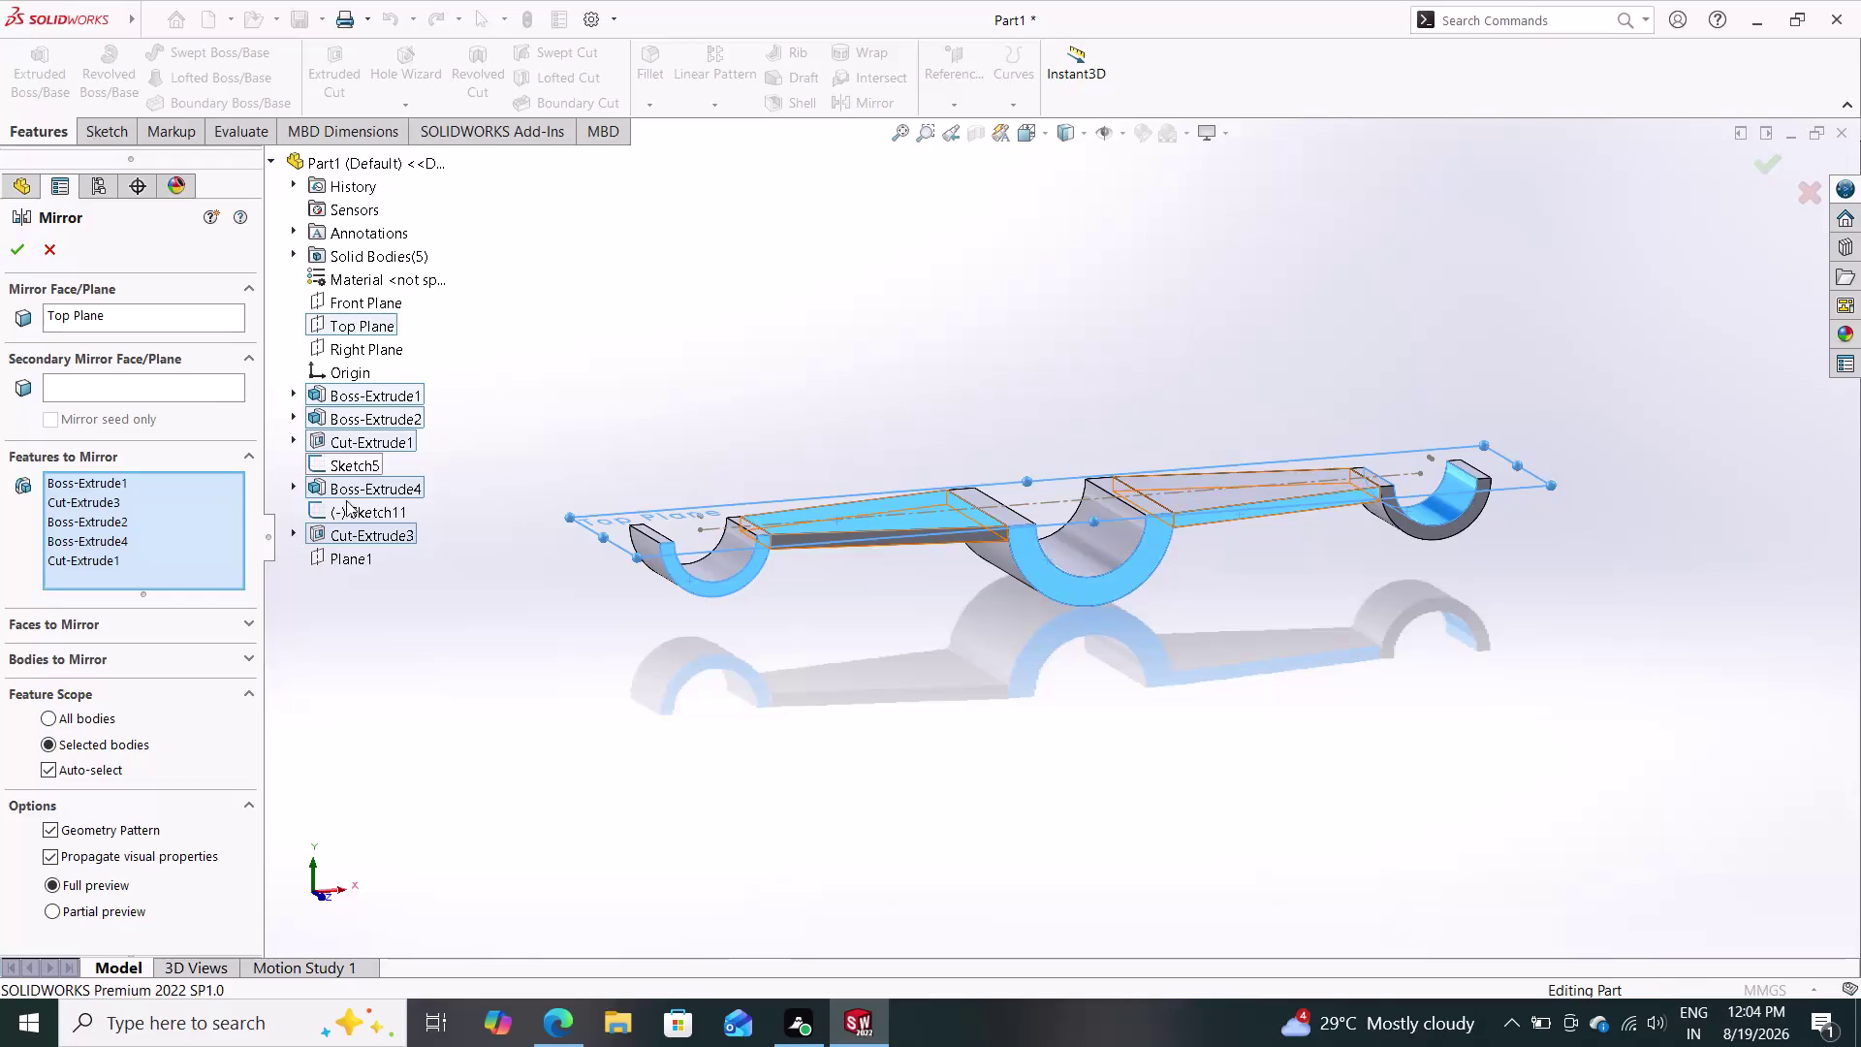
Inspect the Top Plane mirror preview from several angles, then cancel the Mirror unapplied.
click(346, 506)
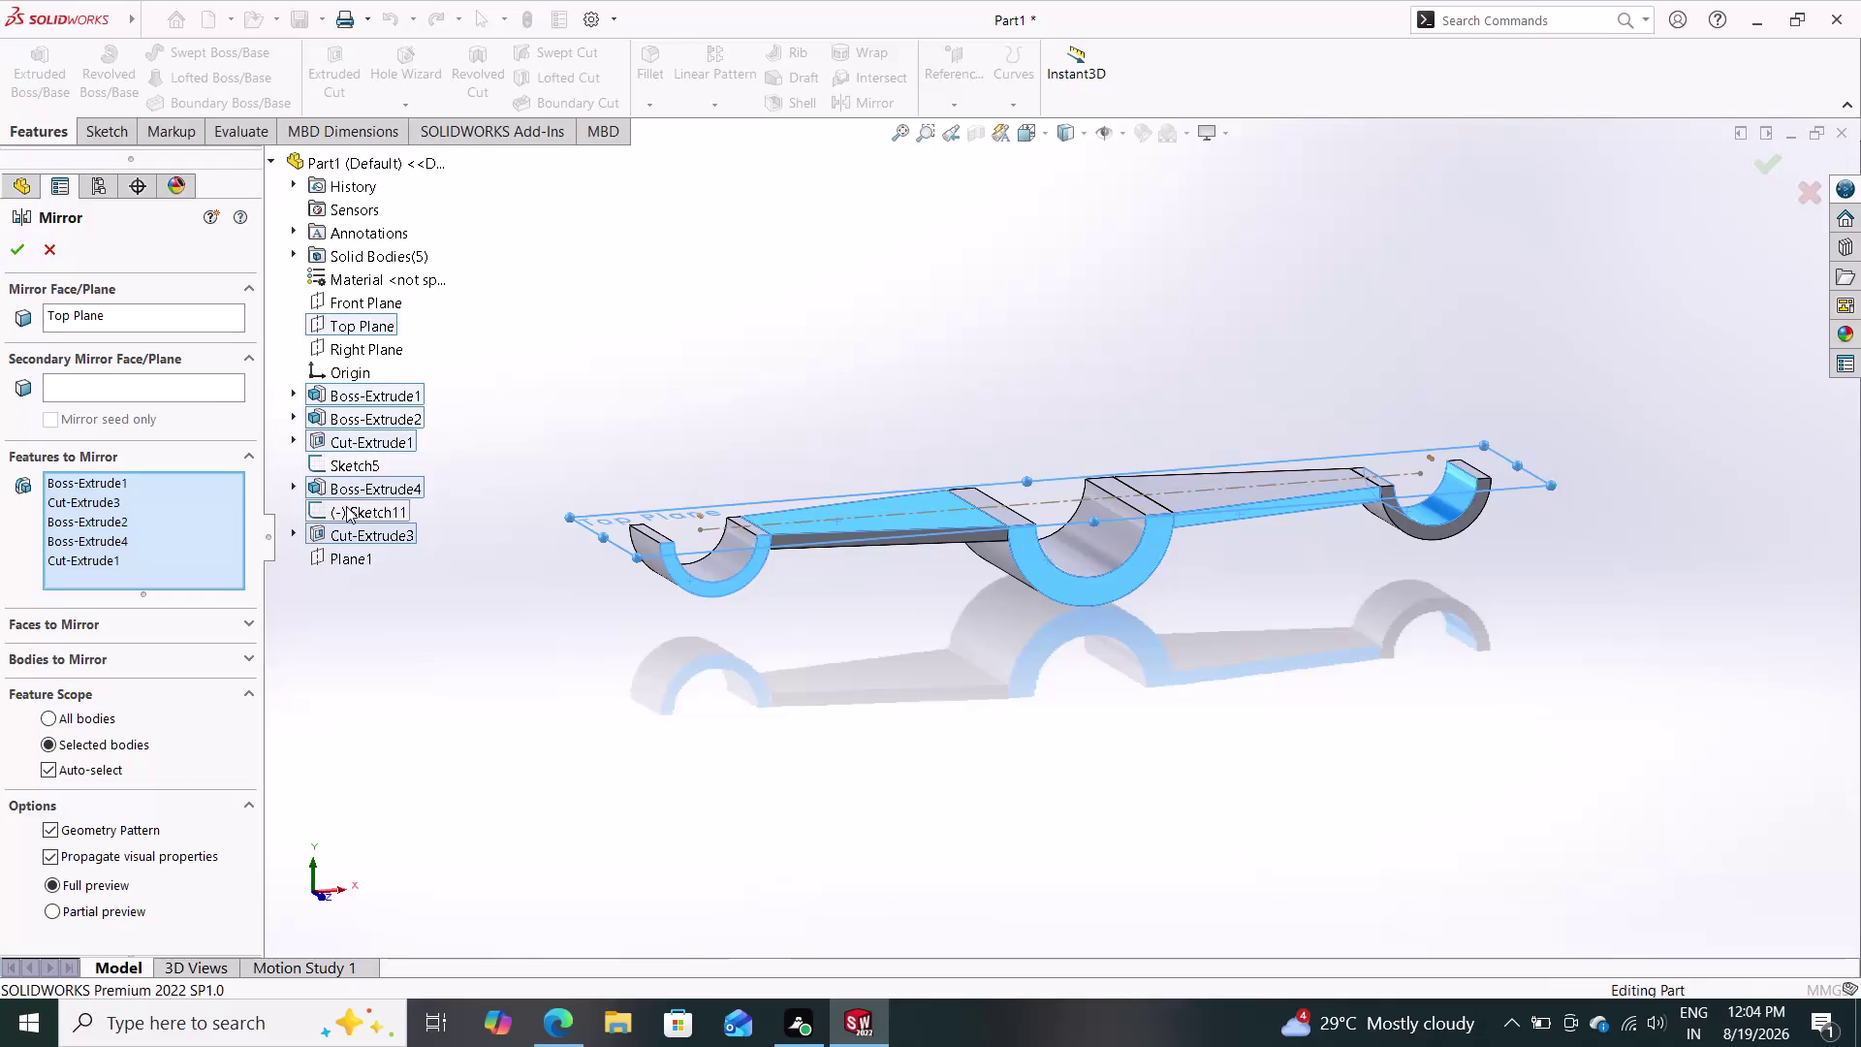
click(354, 461)
click(355, 461)
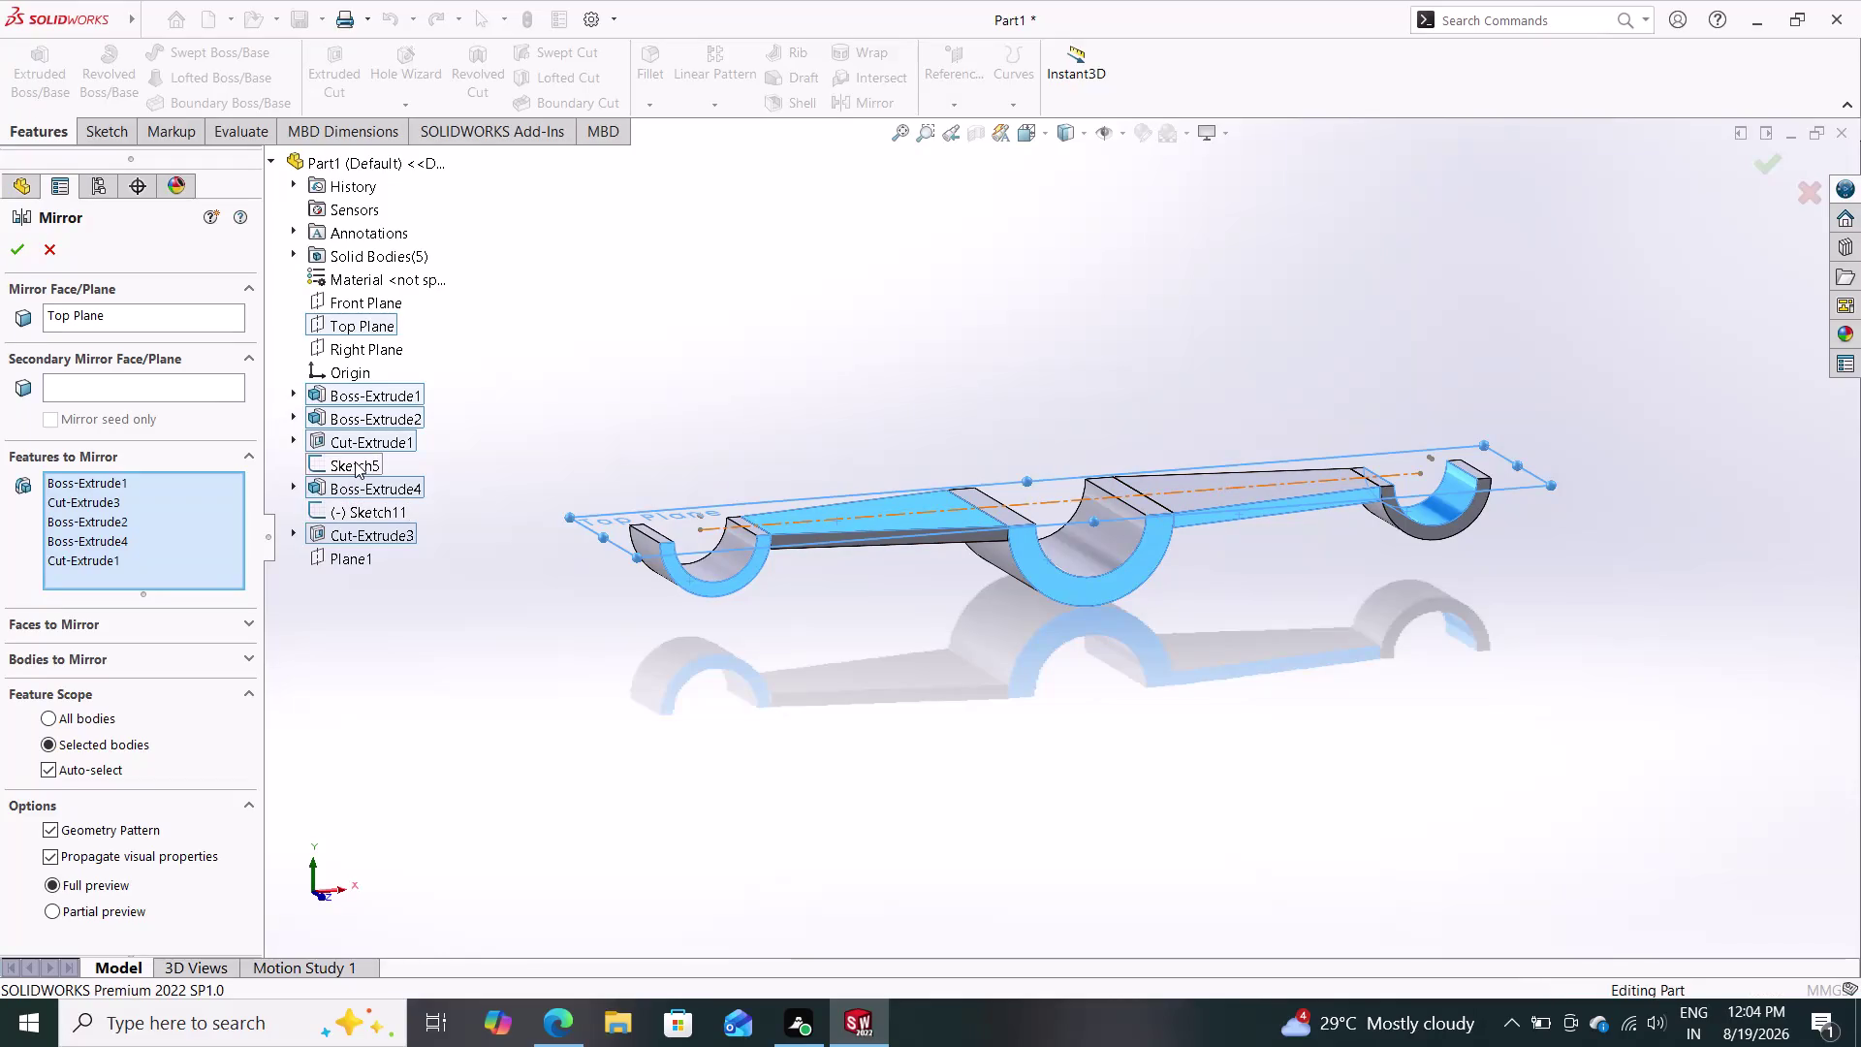
middle_drag(904, 372, 857, 418)
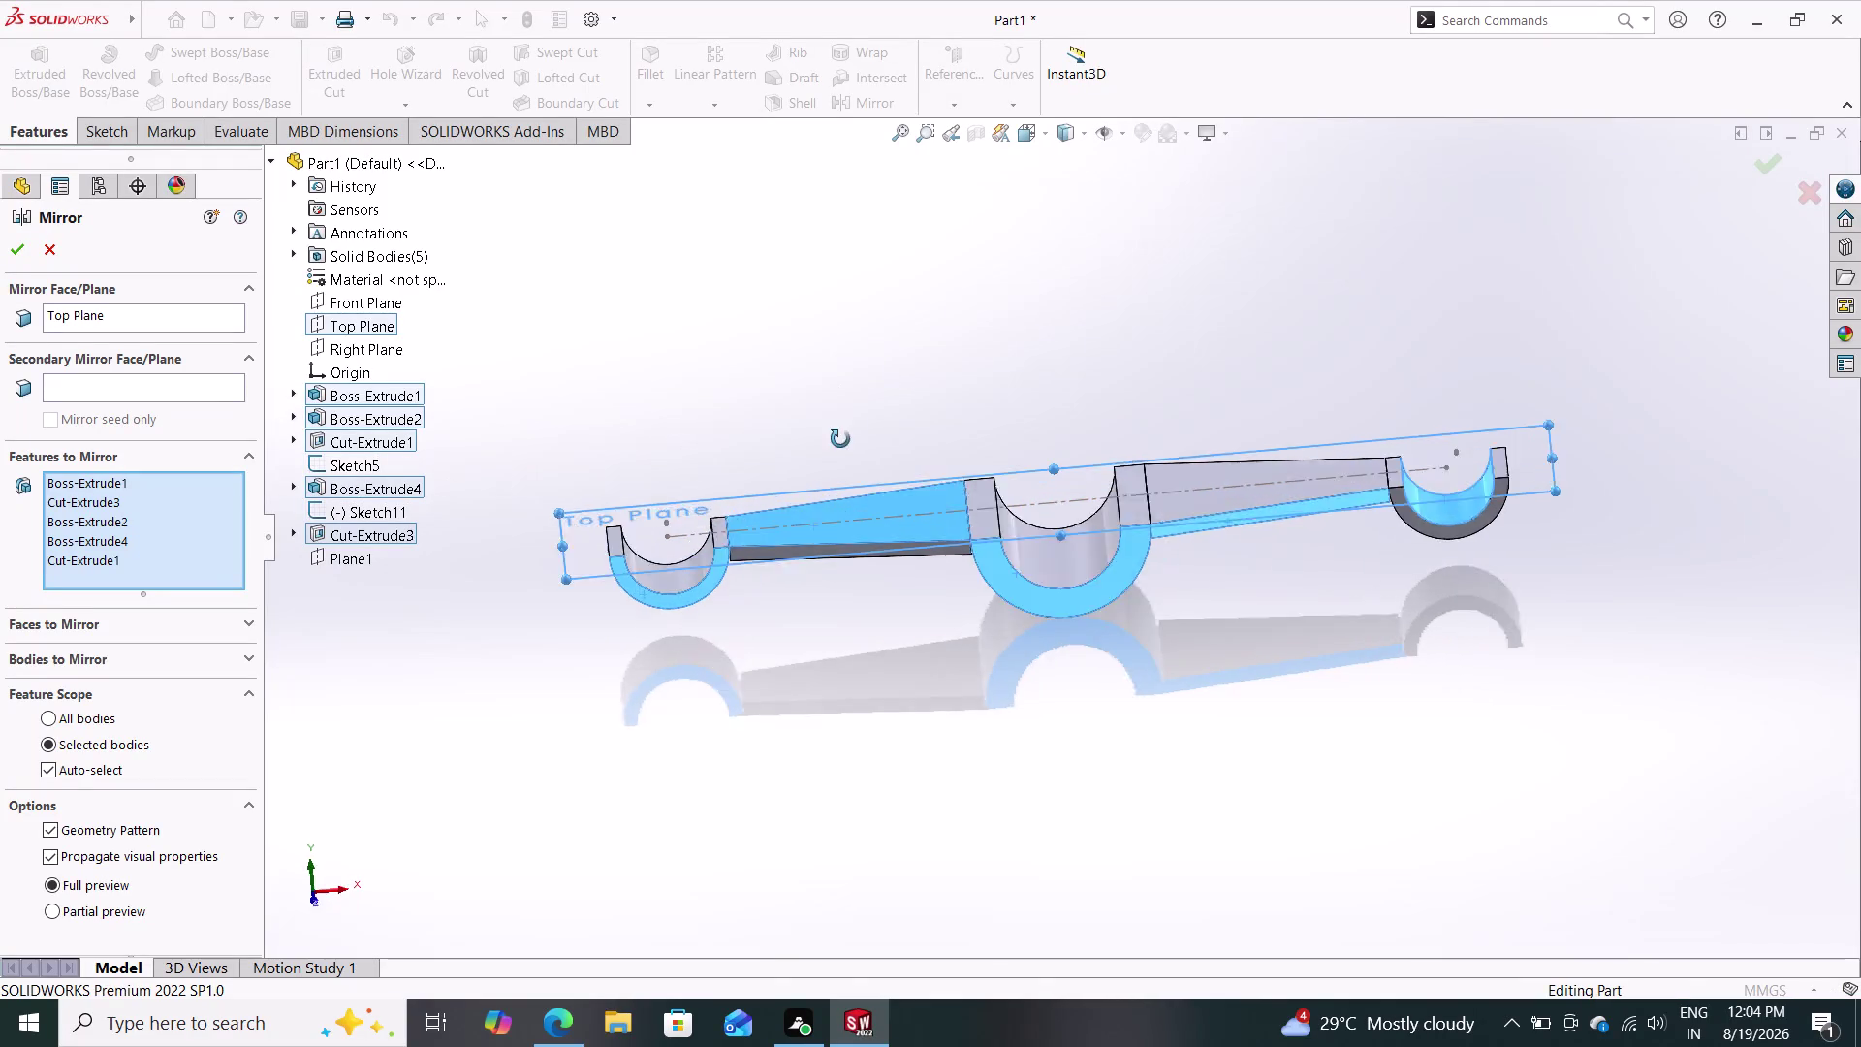
middle_drag(857, 418, 934, 430)
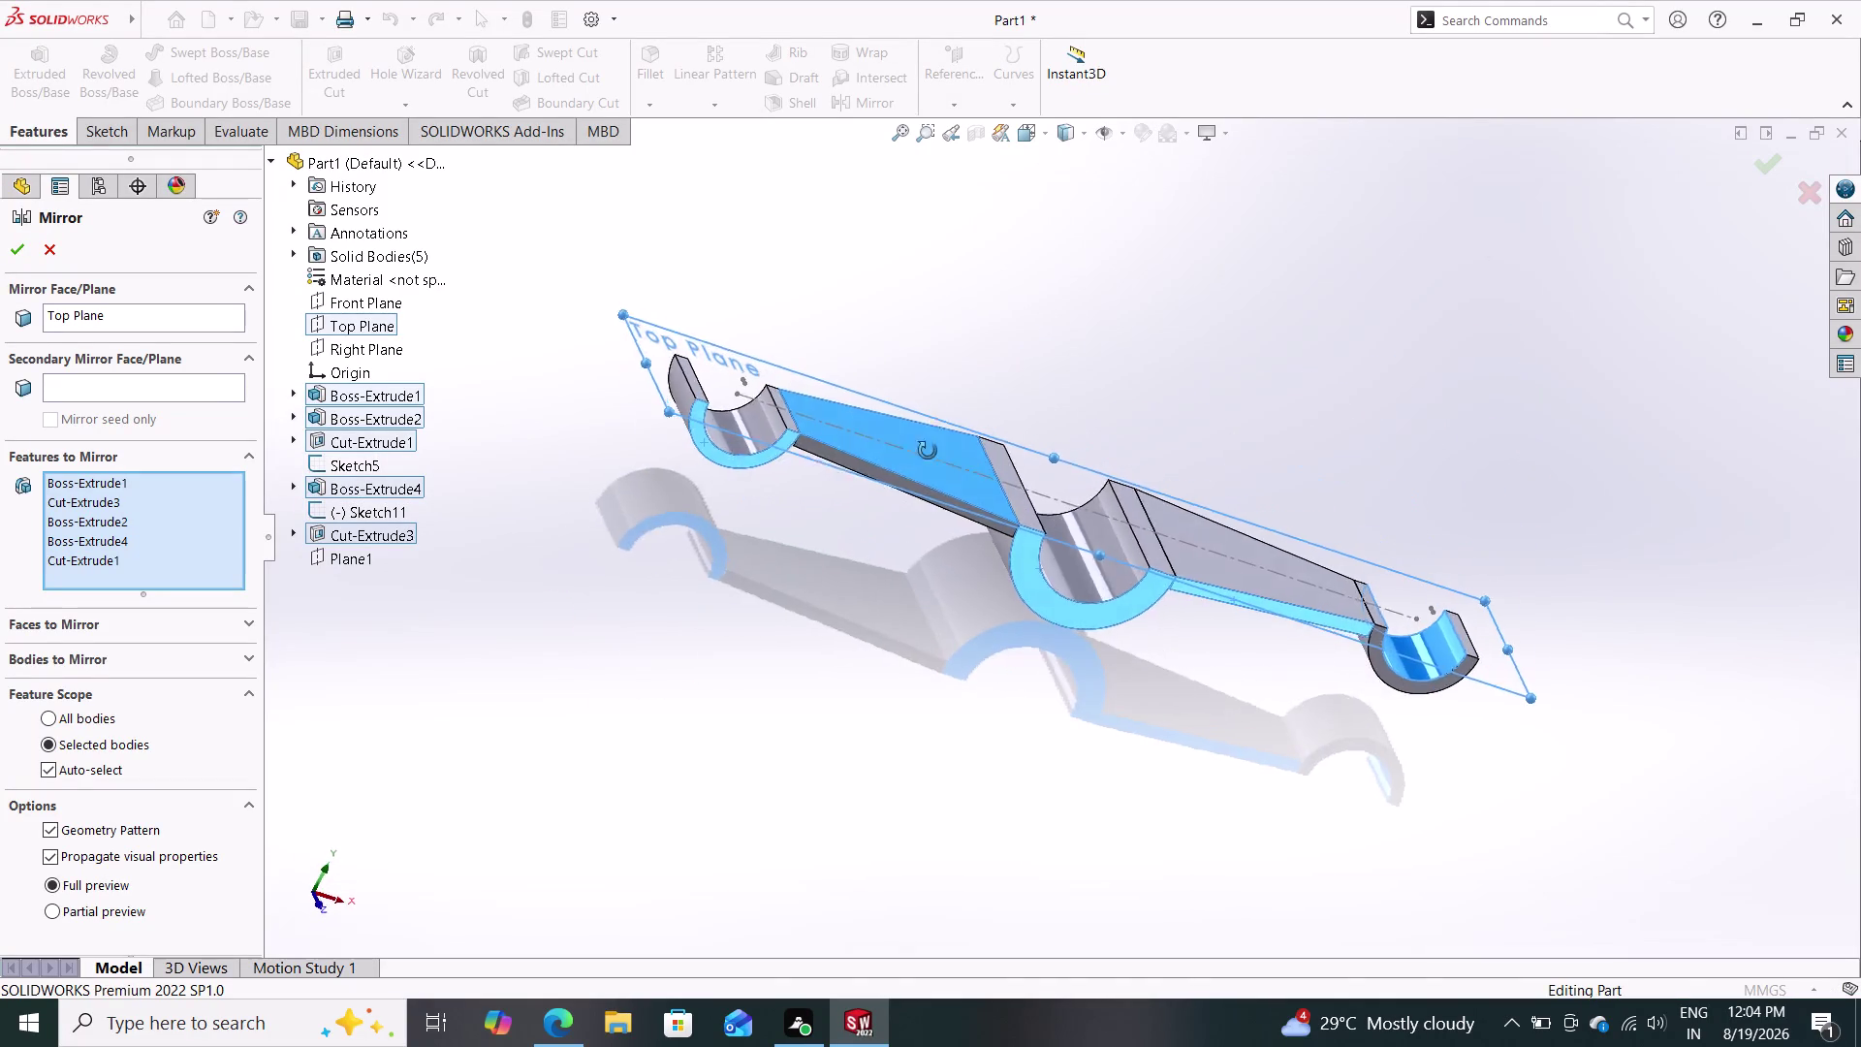
middle_drag(933, 429, 857, 714)
drag(1192, 410, 985, 633)
click(1293, 548)
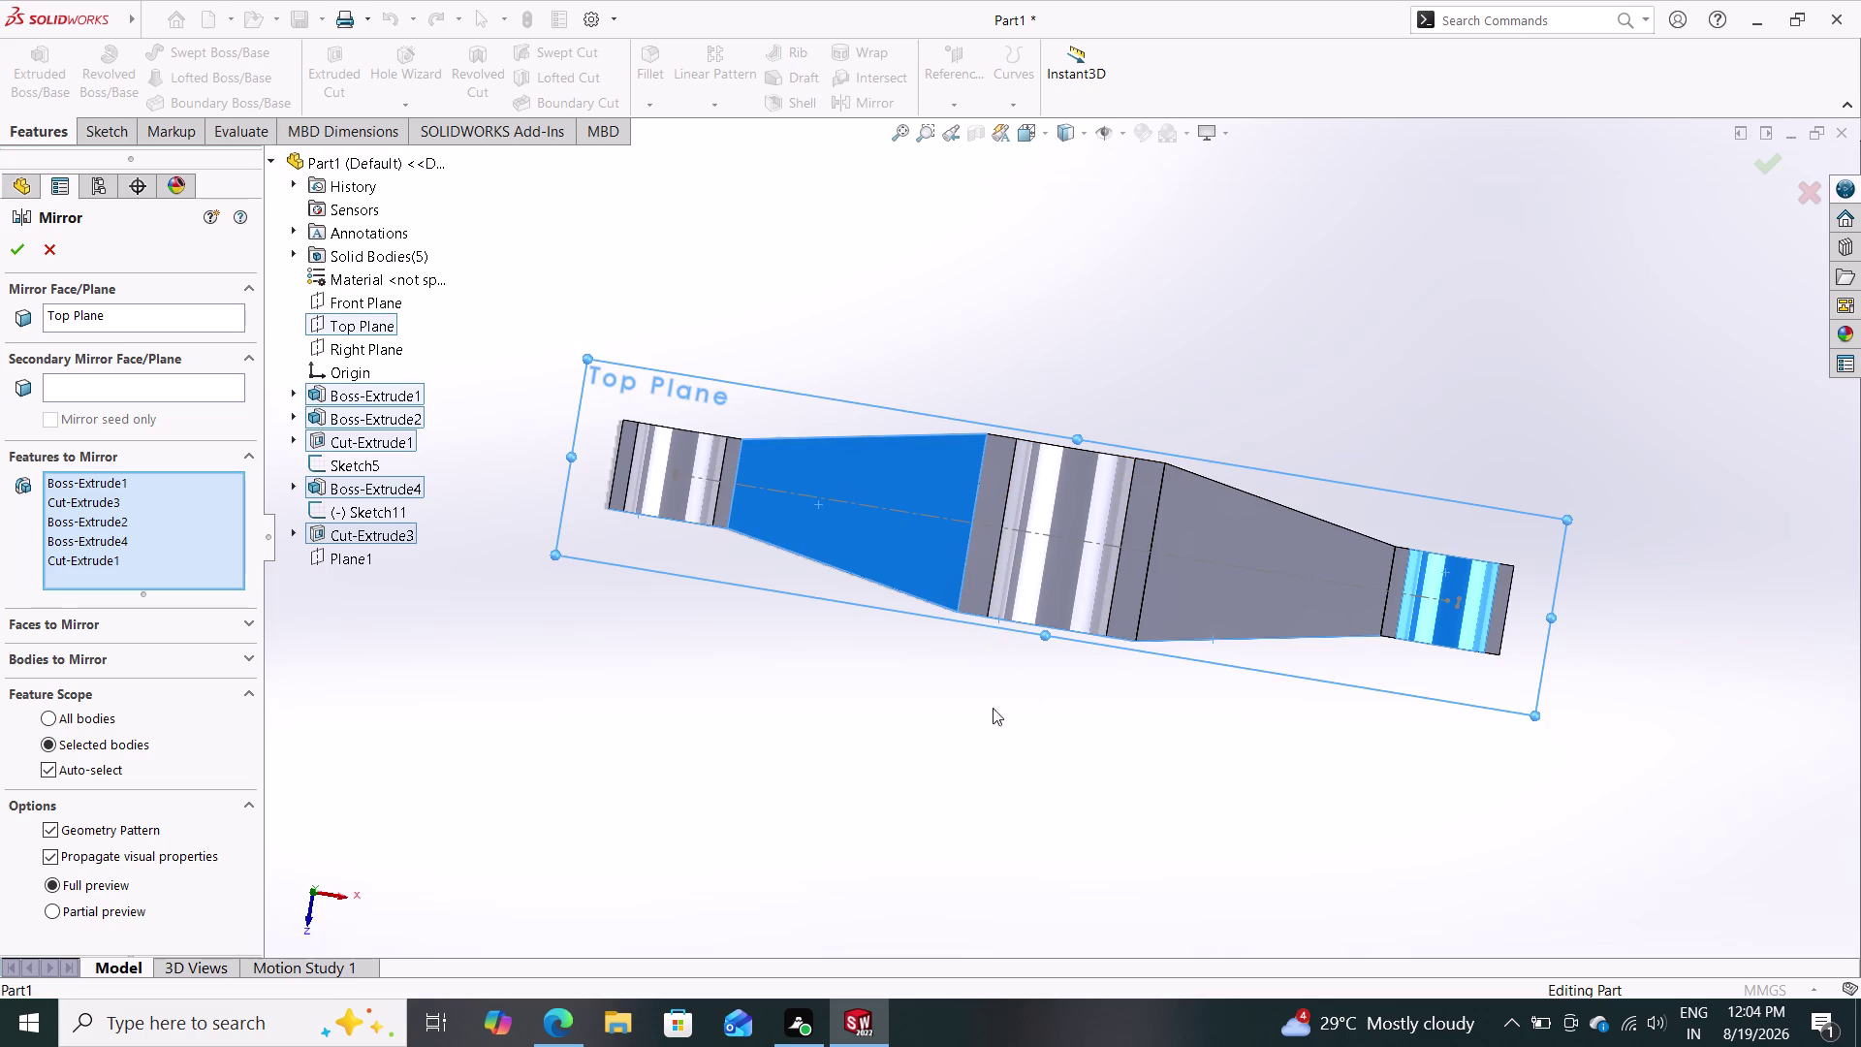
middle_drag(993, 708, 1176, 470)
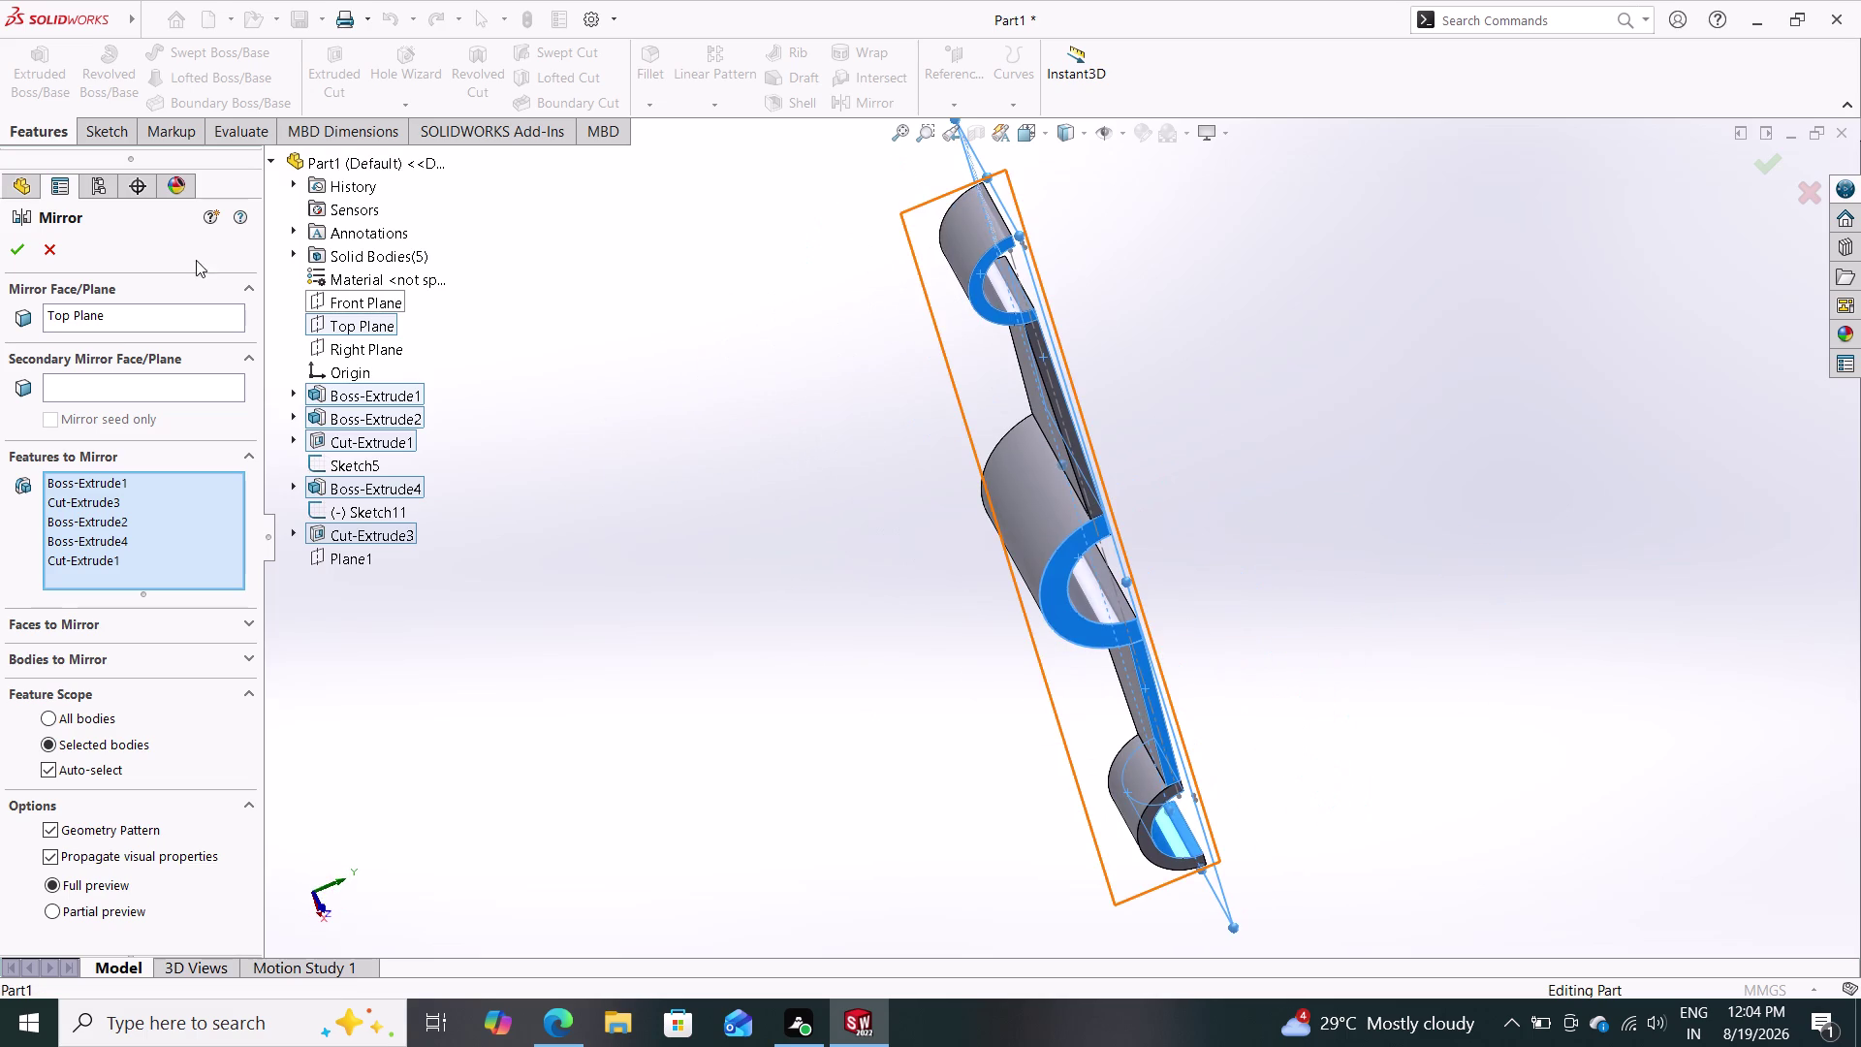
click(47, 238)
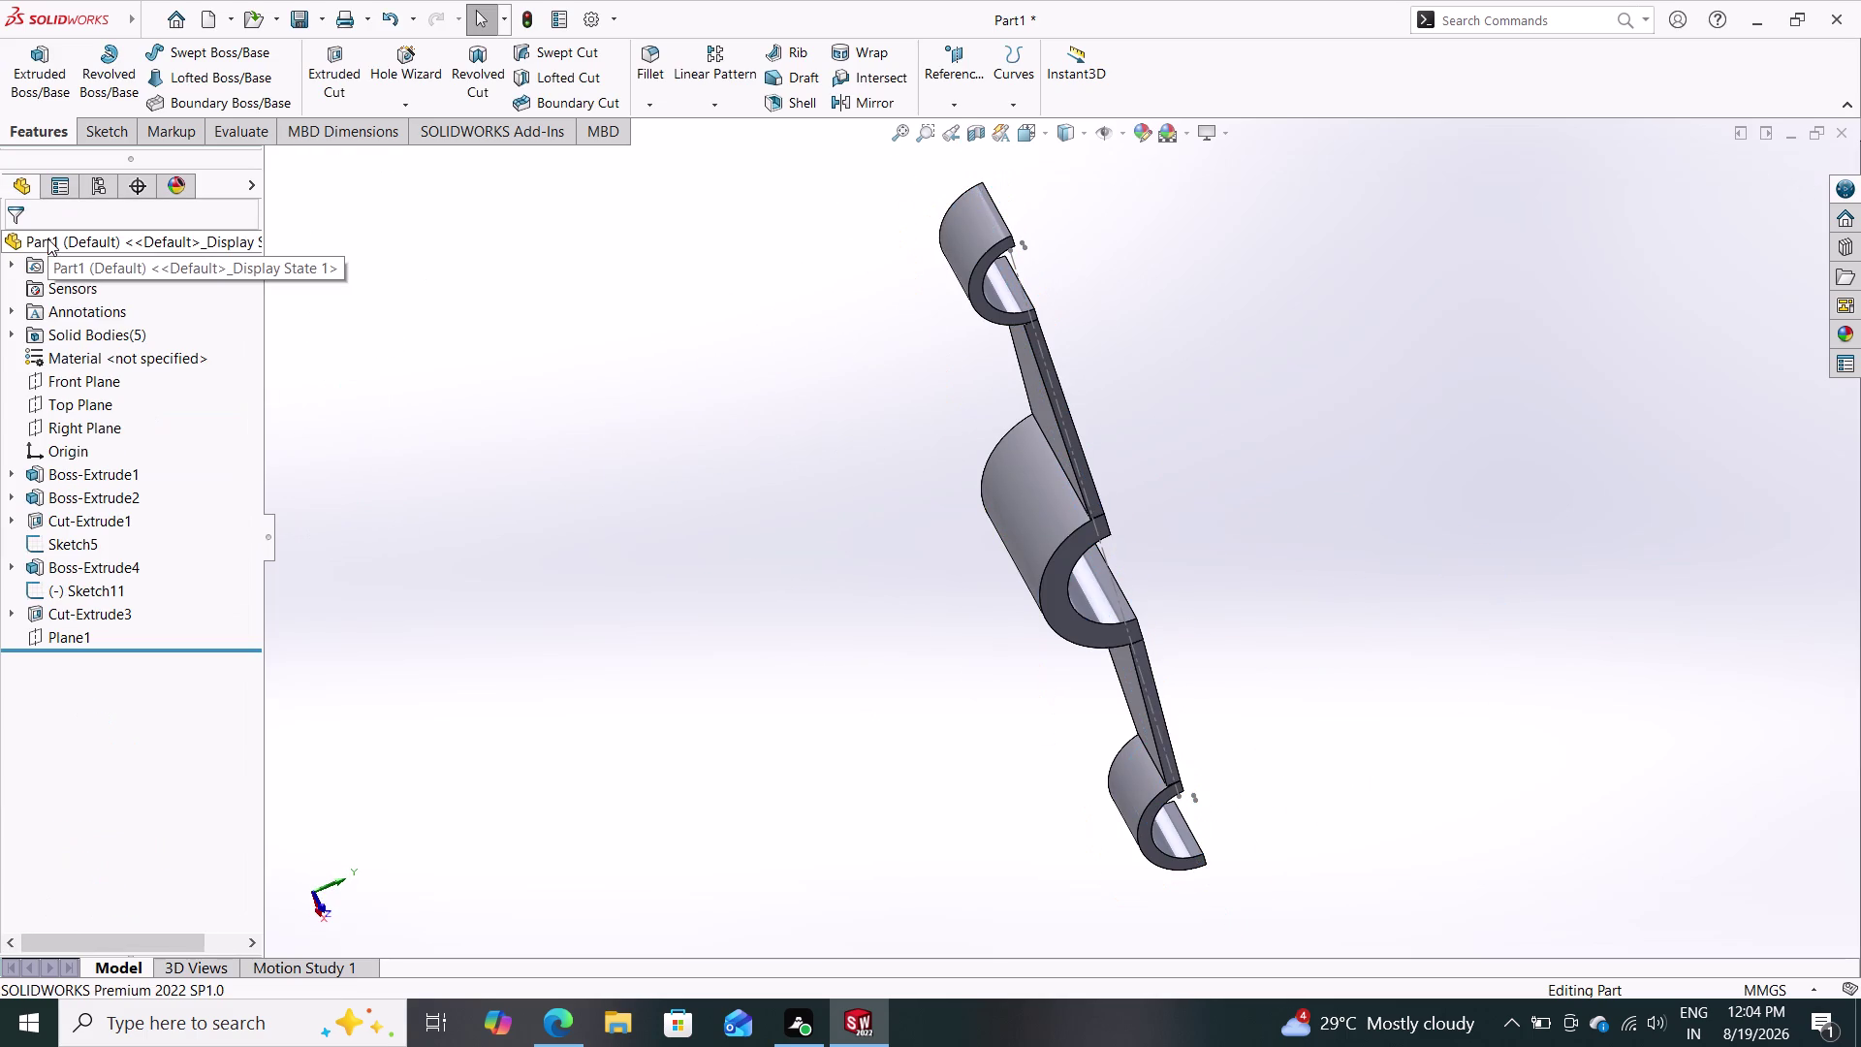
Undo the last two actions and start a Cut-Extrude from the sketch.
key(ctrl+z)
key(ctrl+z)
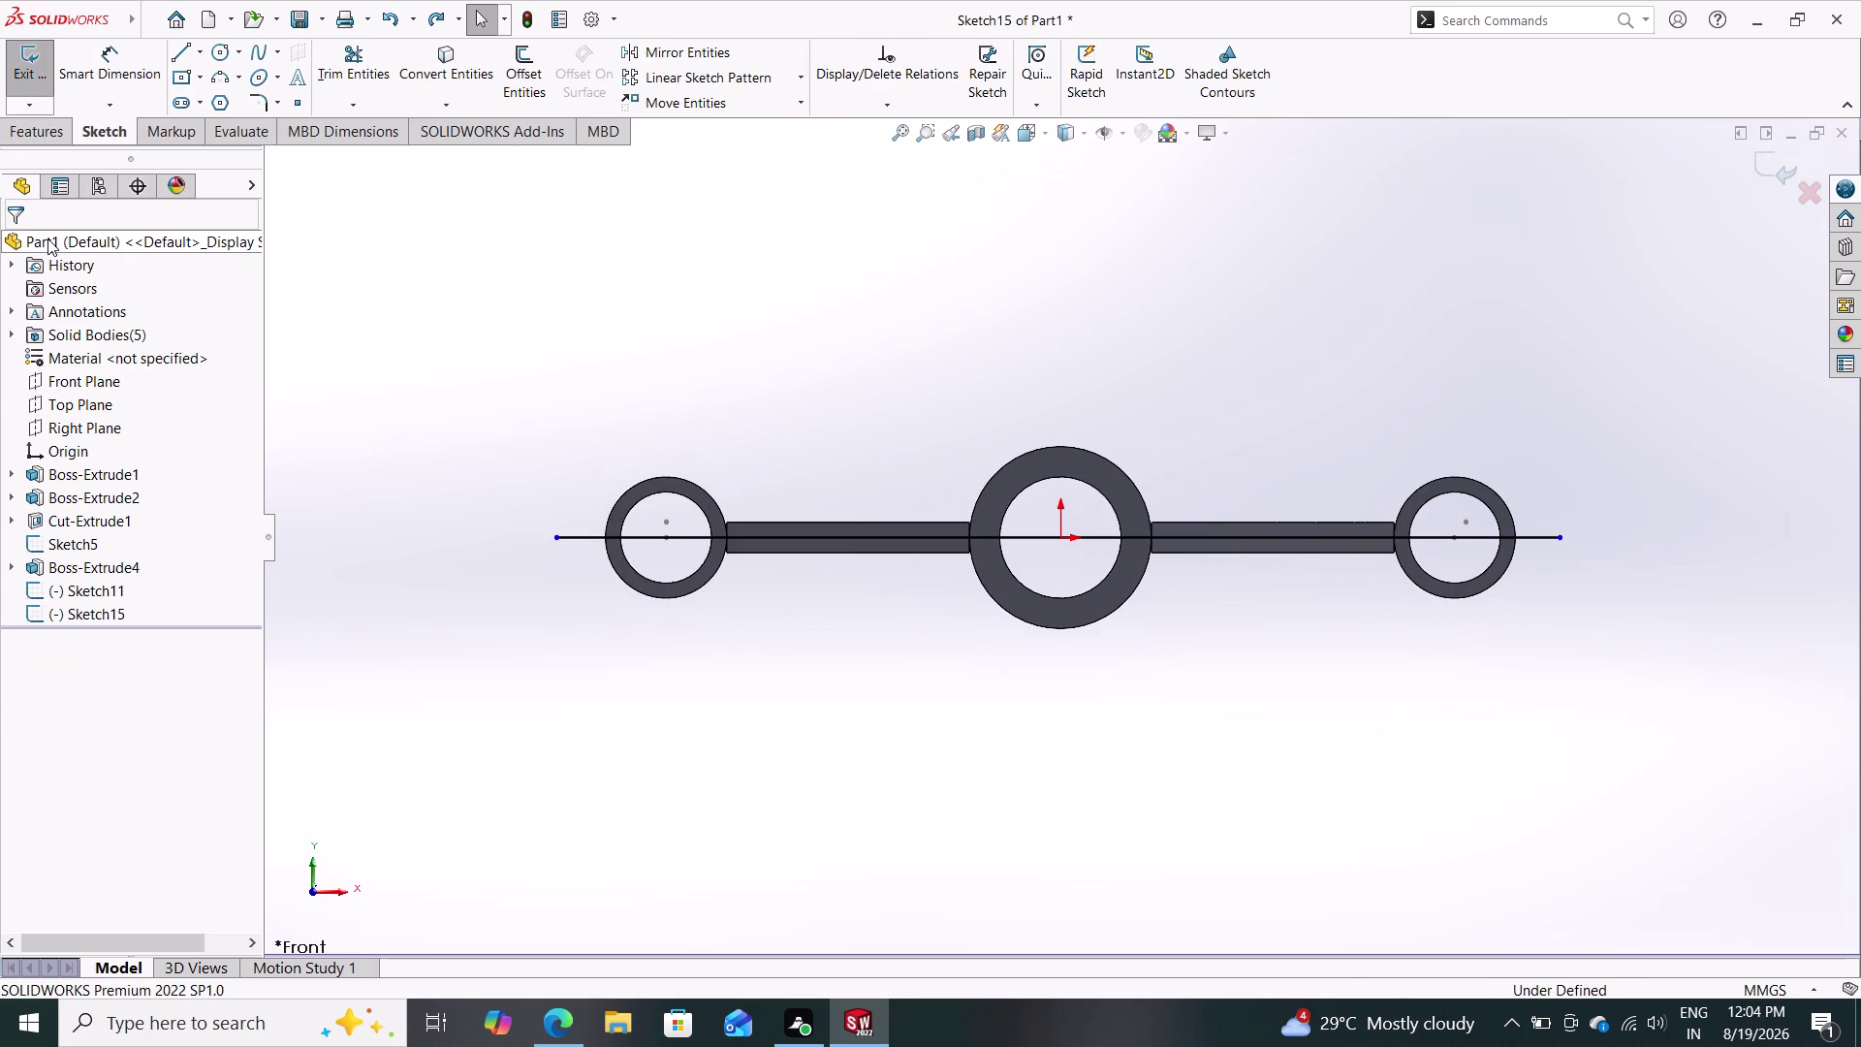
middle_drag(805, 395, 809, 416)
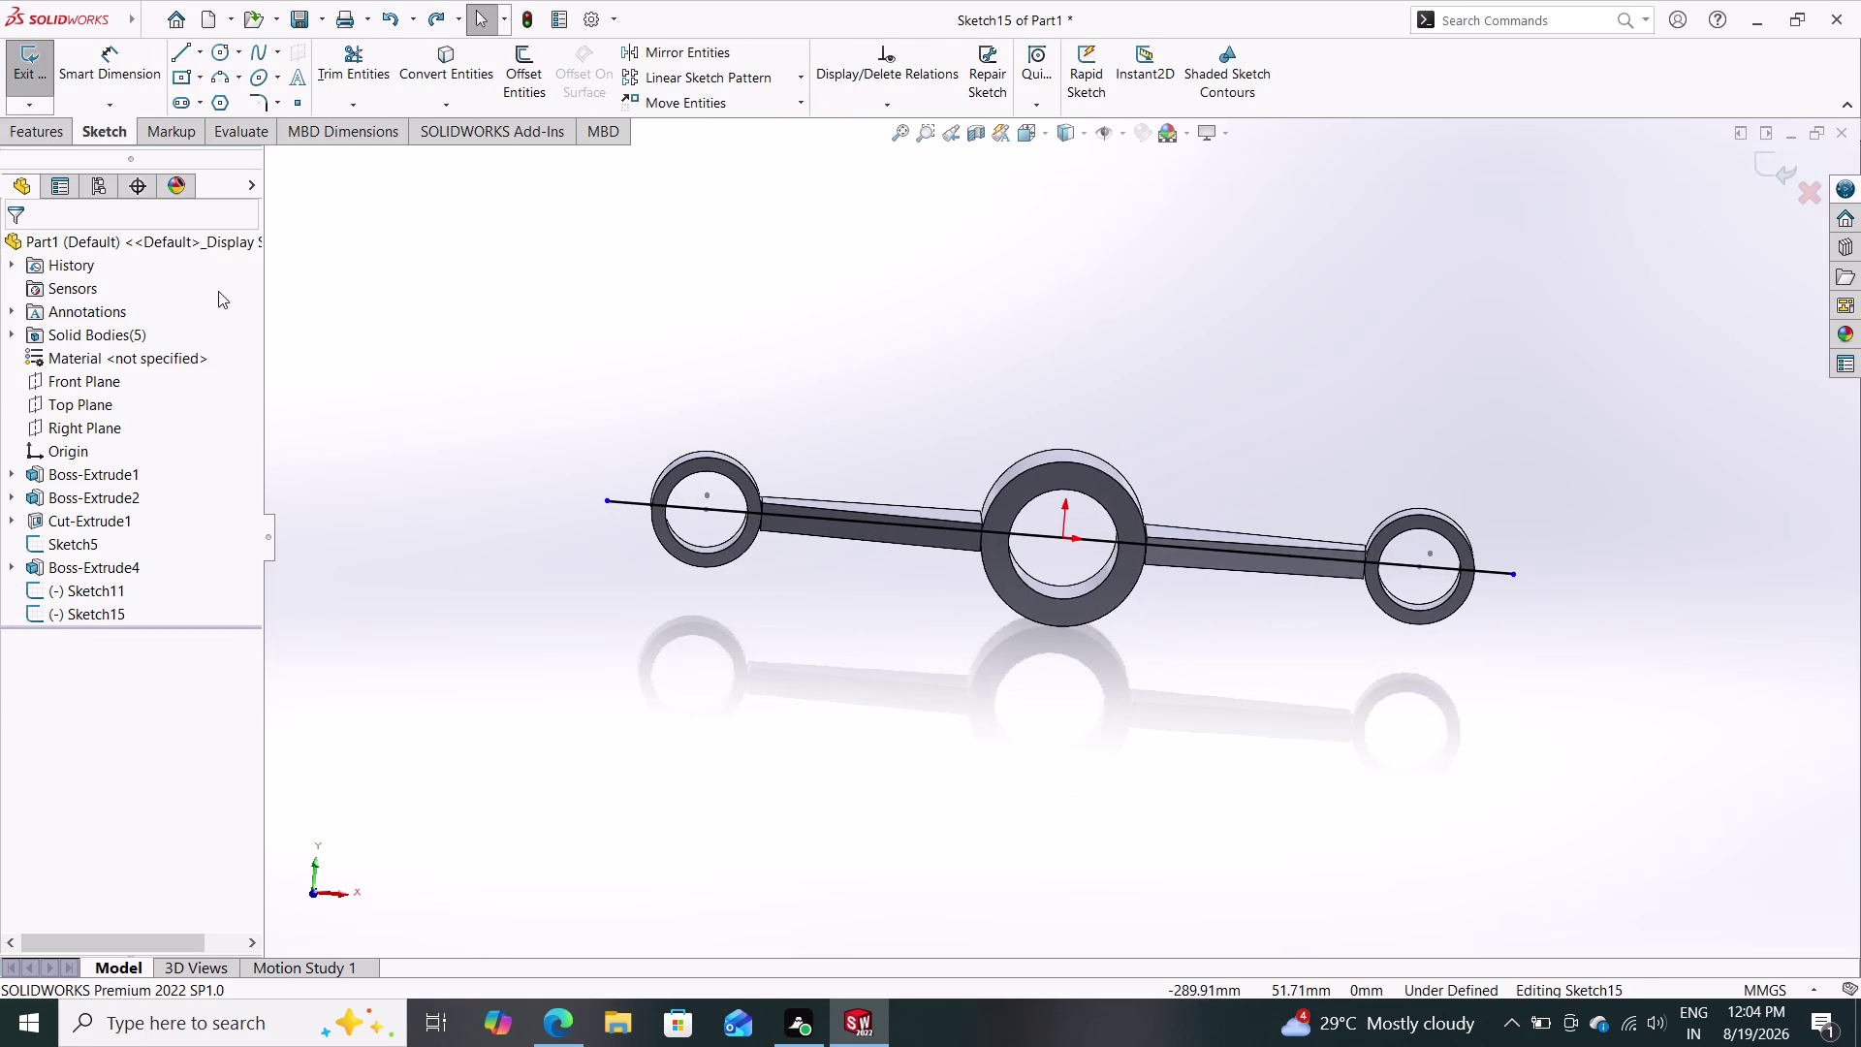
click(111, 122)
click(38, 123)
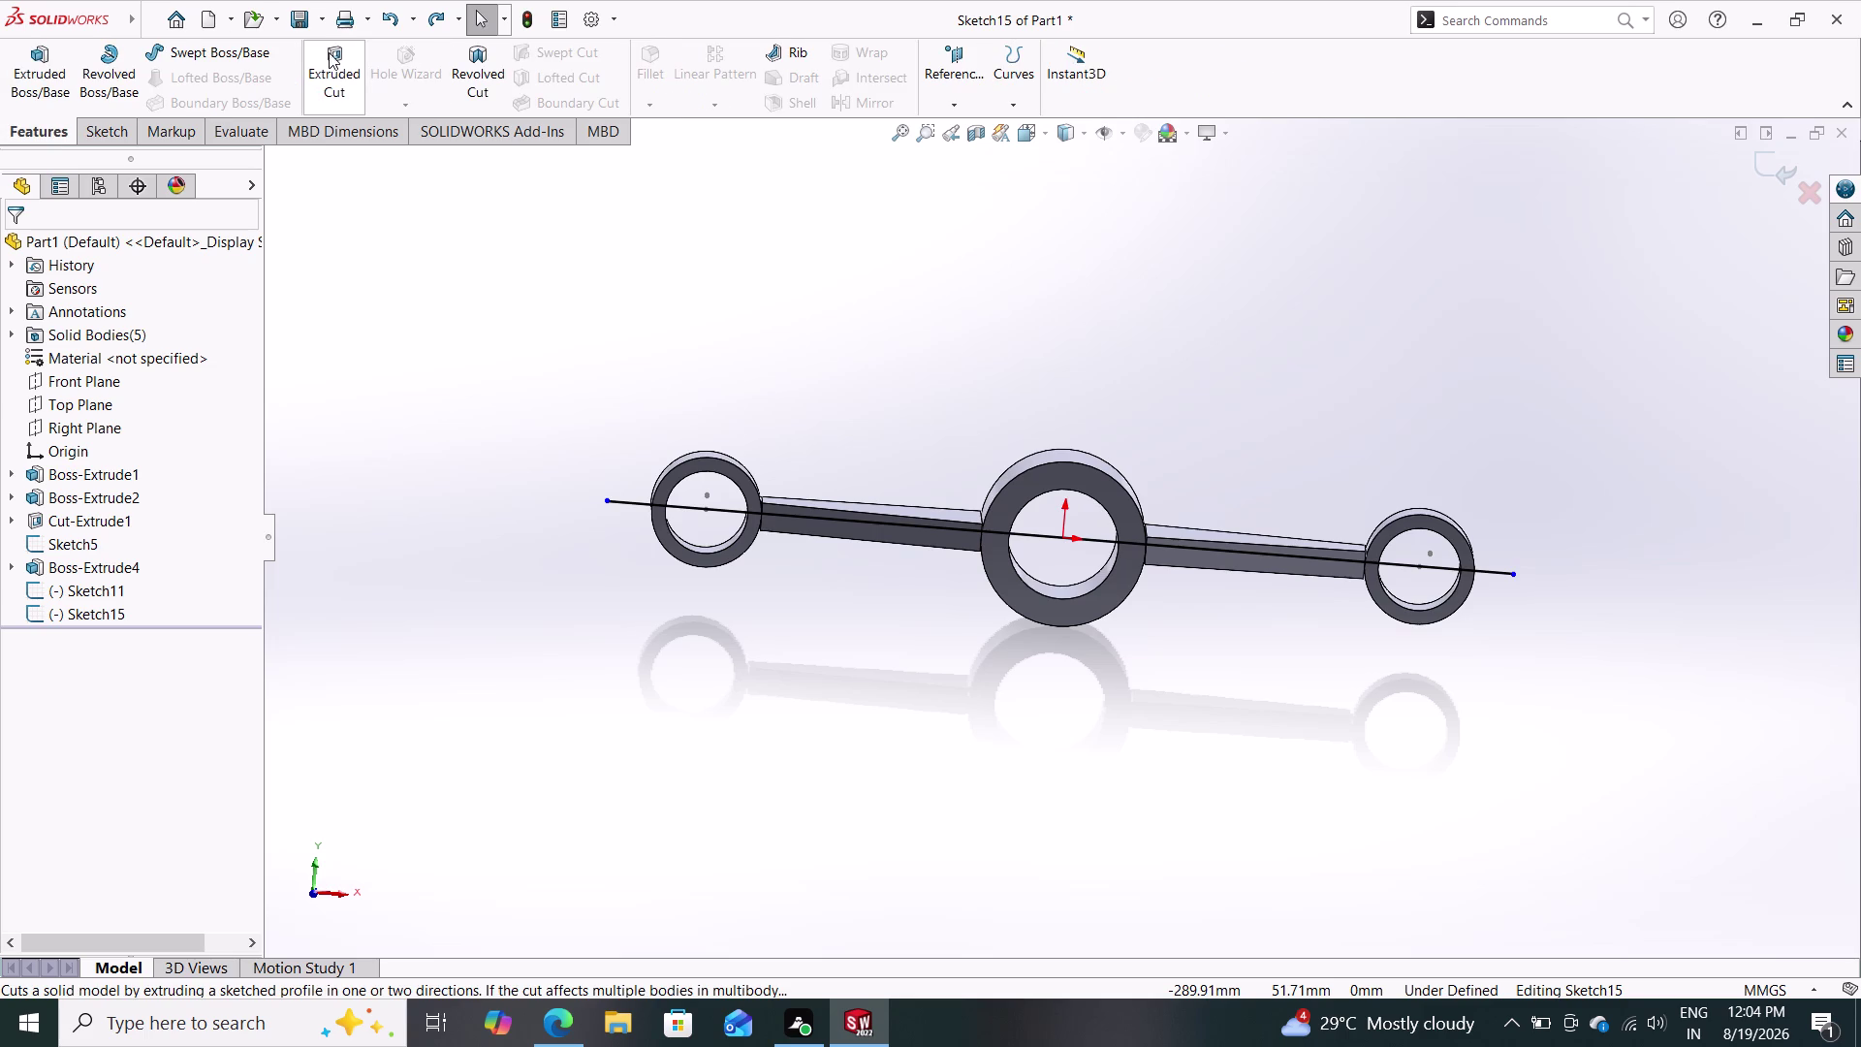
click(327, 50)
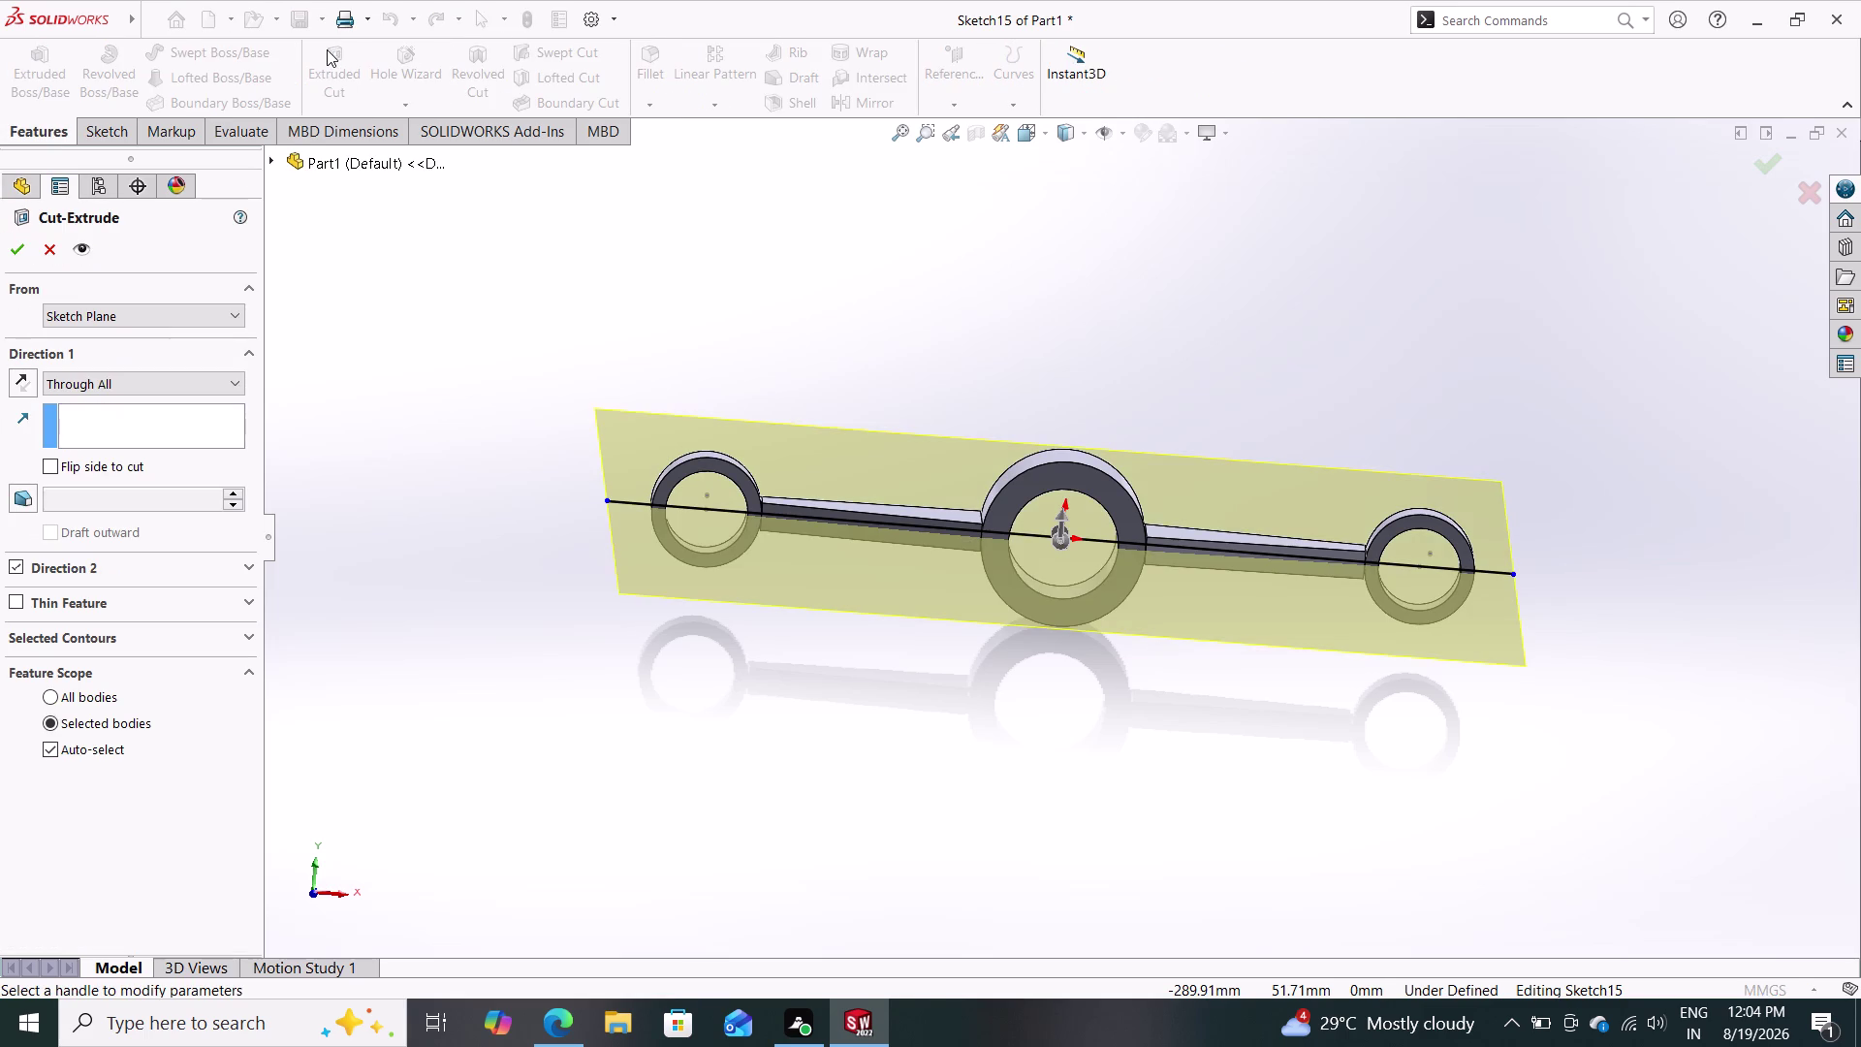
Check the cut plane, switch the end condition from Blind to Through All, and accept.
middle_drag(874, 357, 881, 451)
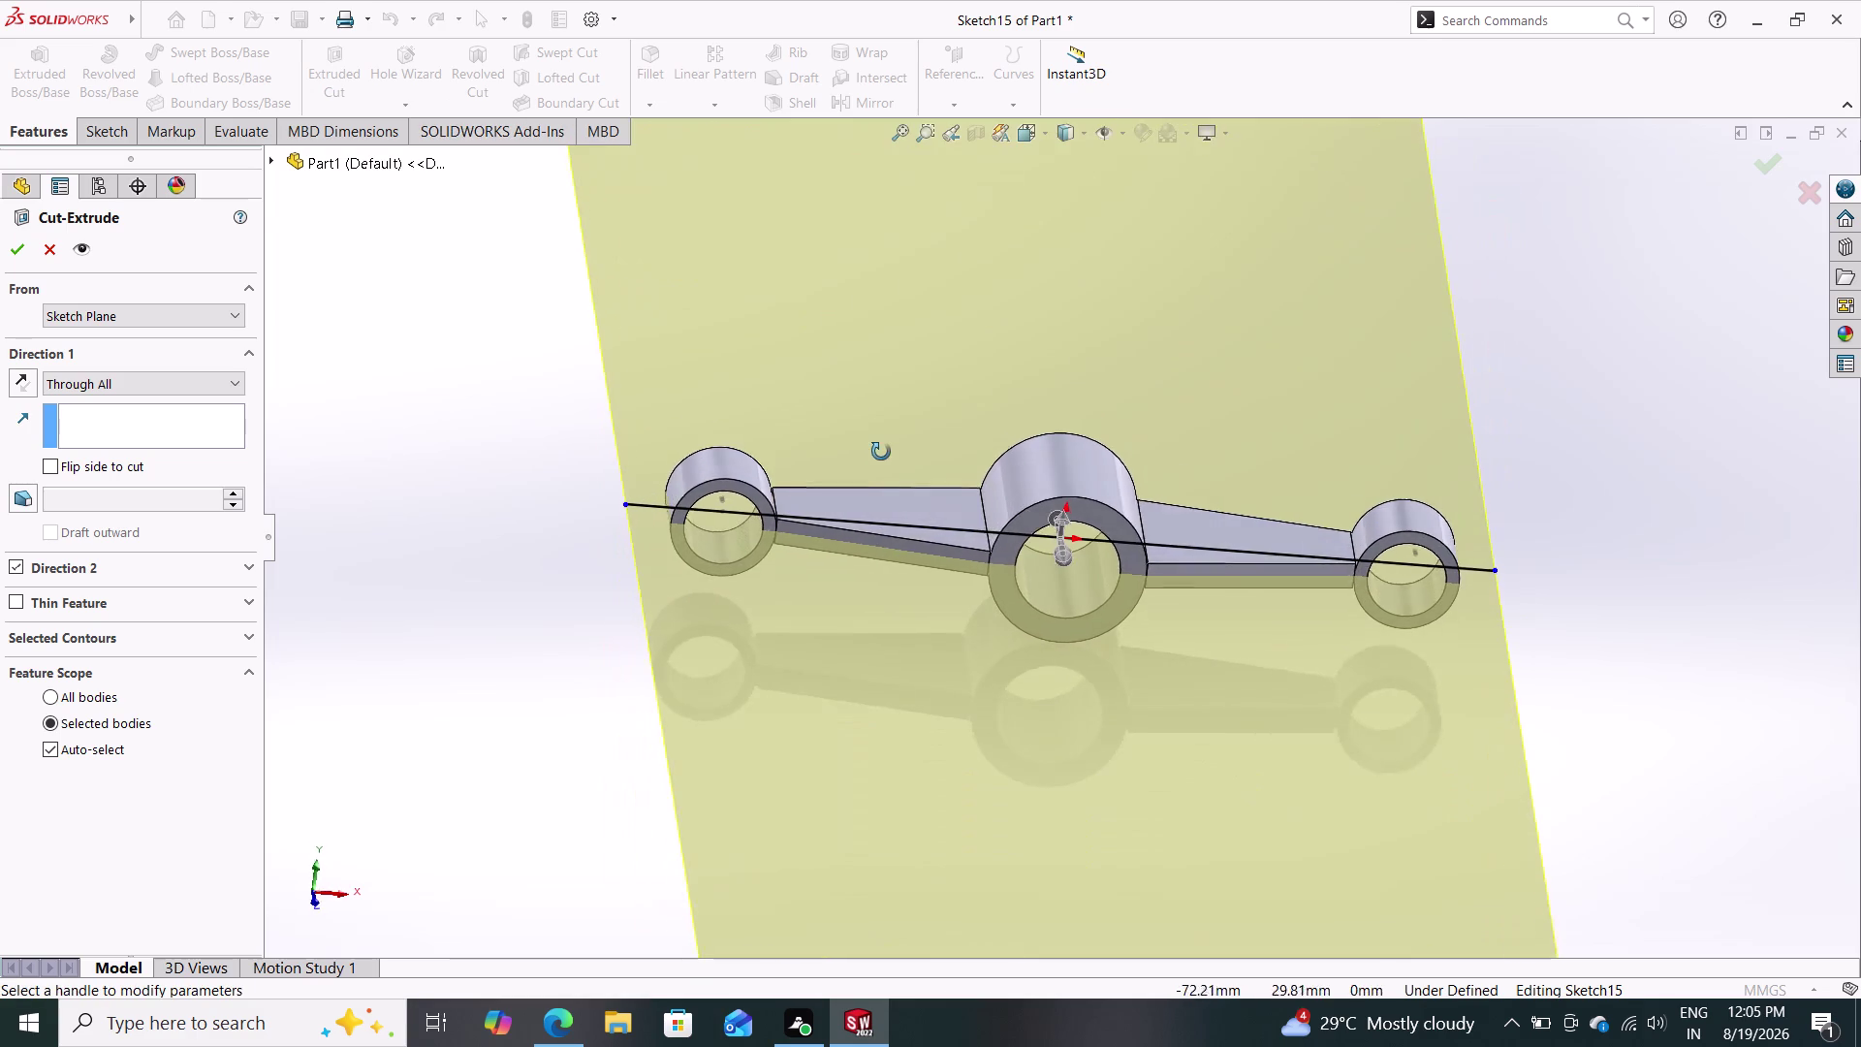
middle_drag(881, 451, 942, 400)
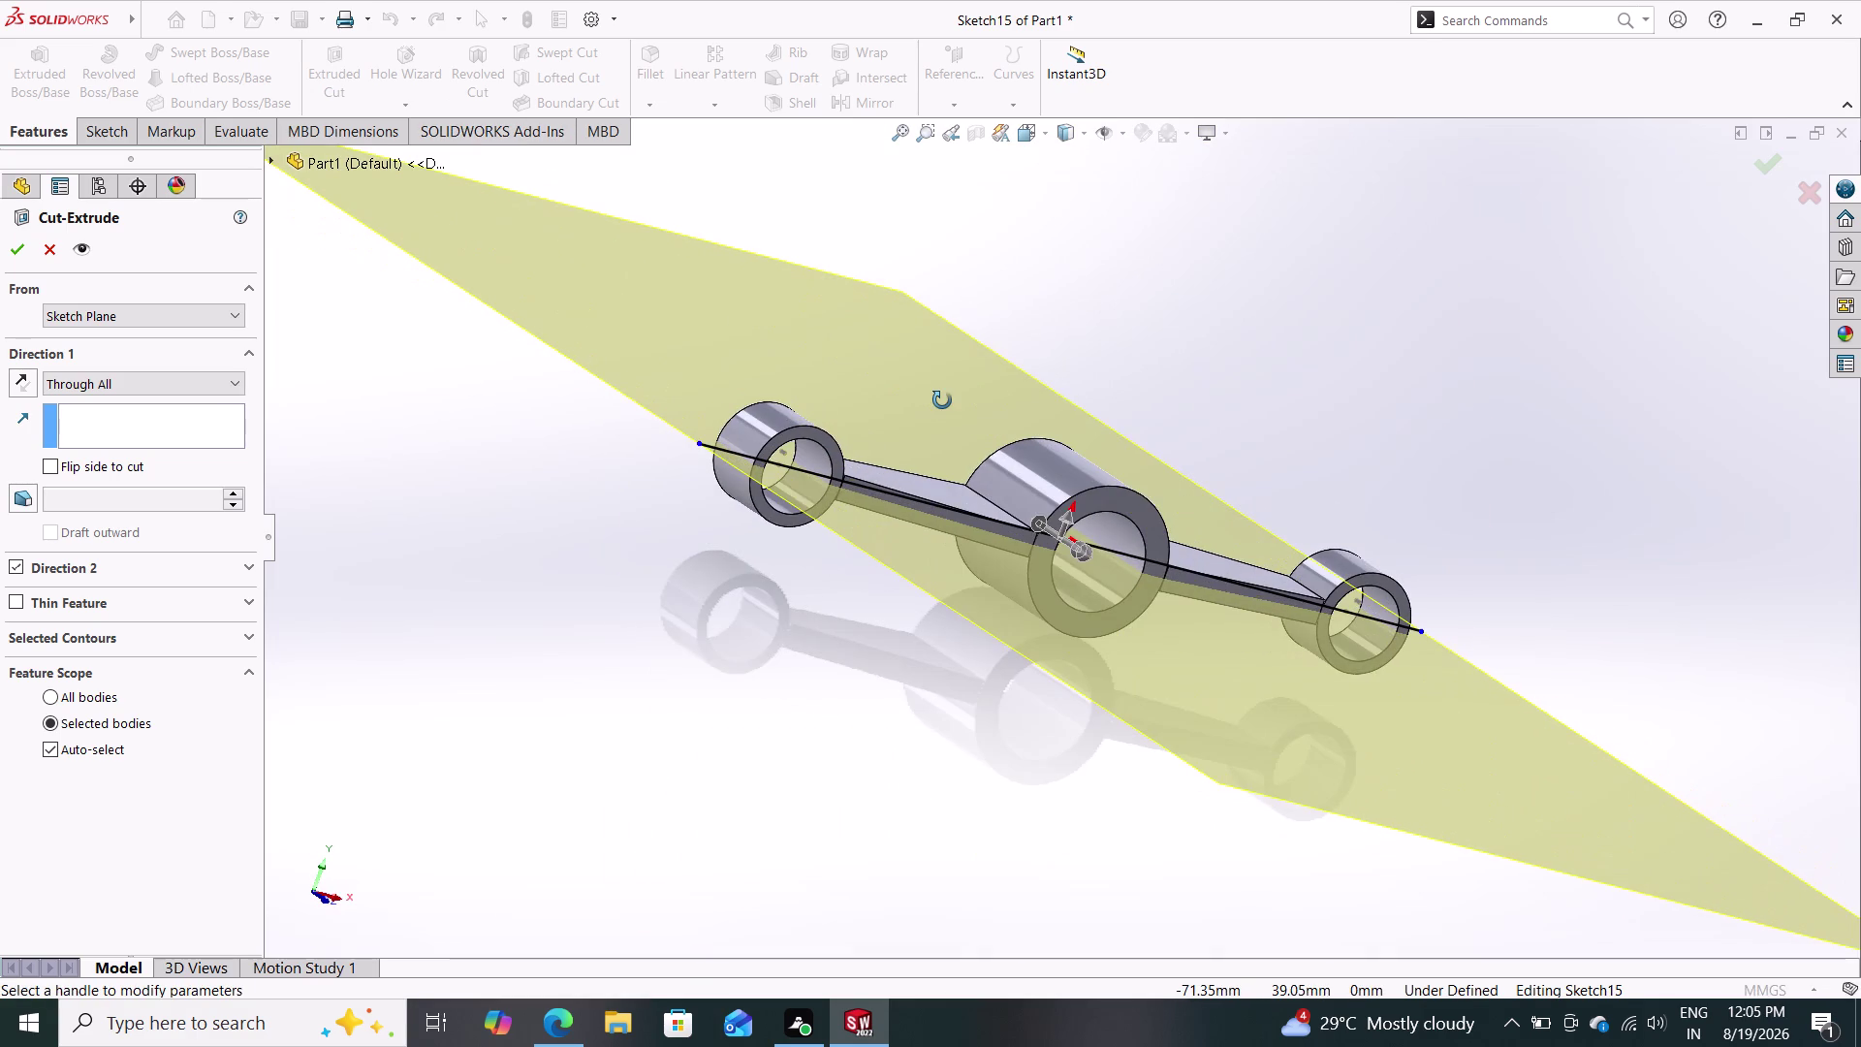
middle_drag(942, 400, 909, 315)
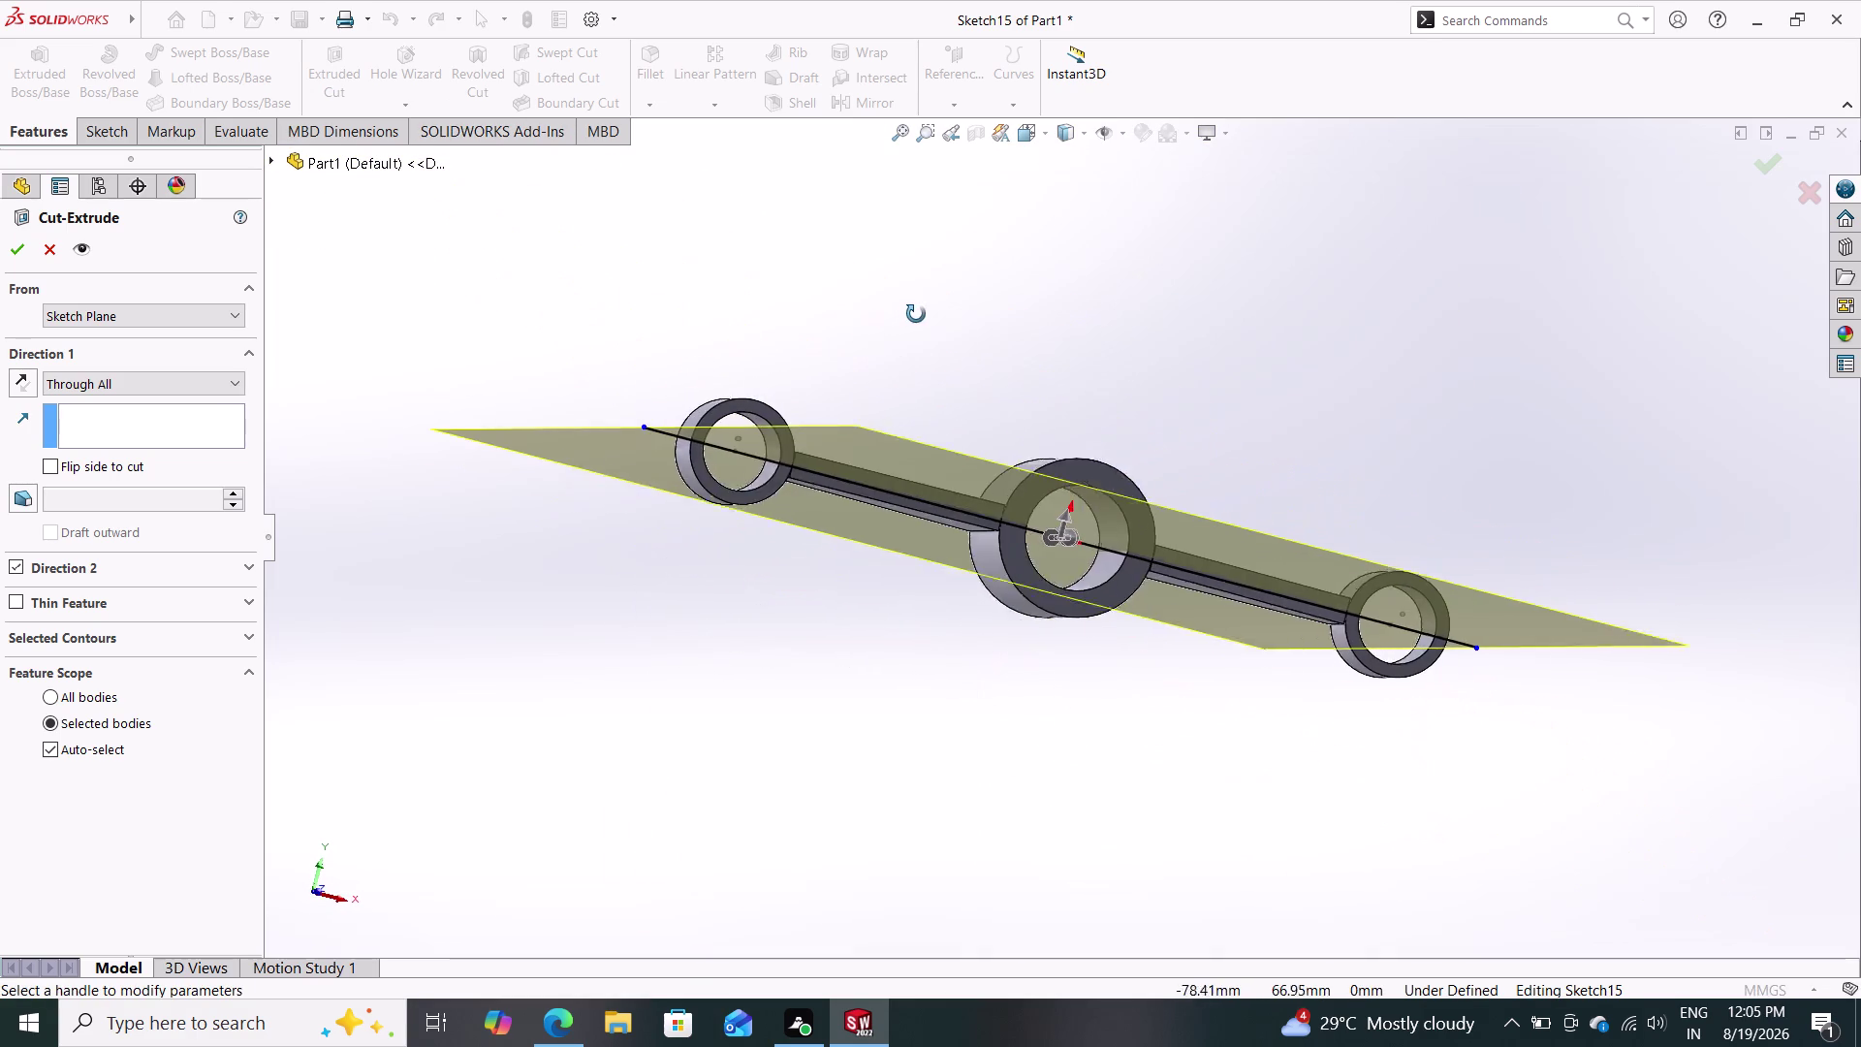
middle_drag(909, 314, 902, 362)
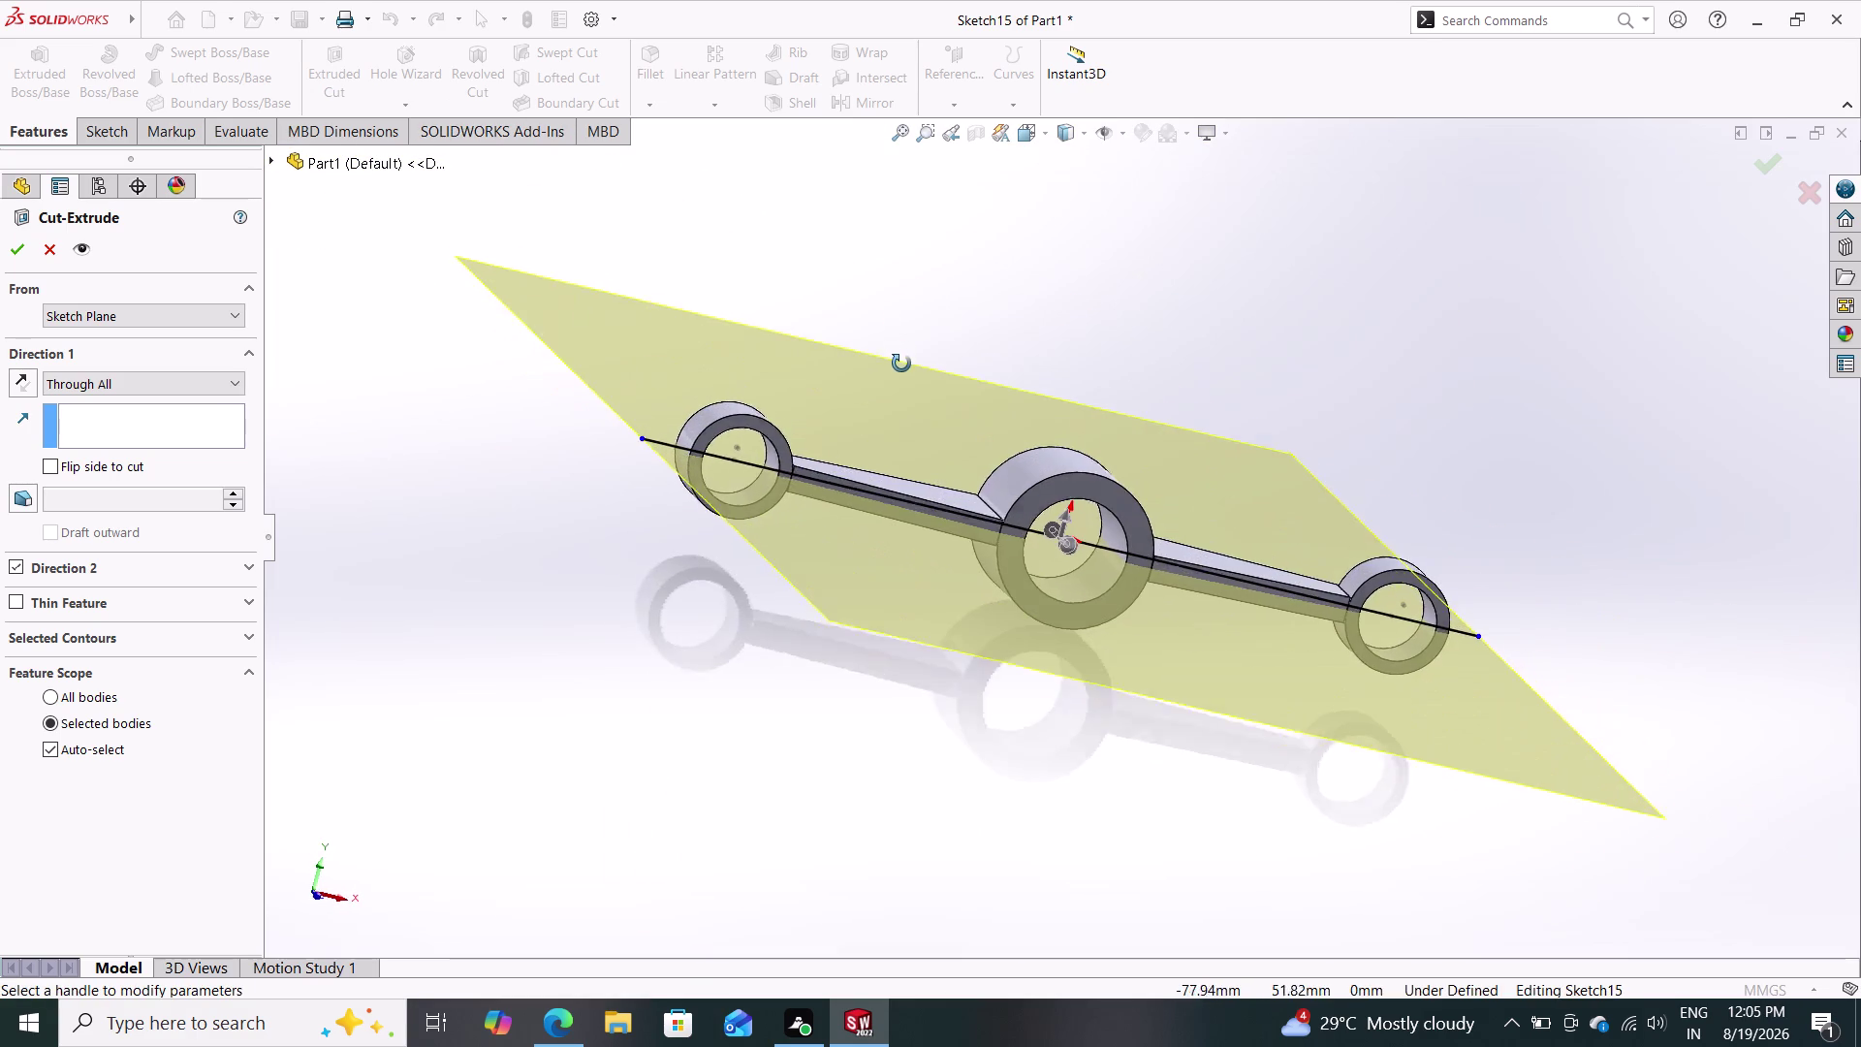
middle_drag(901, 362, 911, 351)
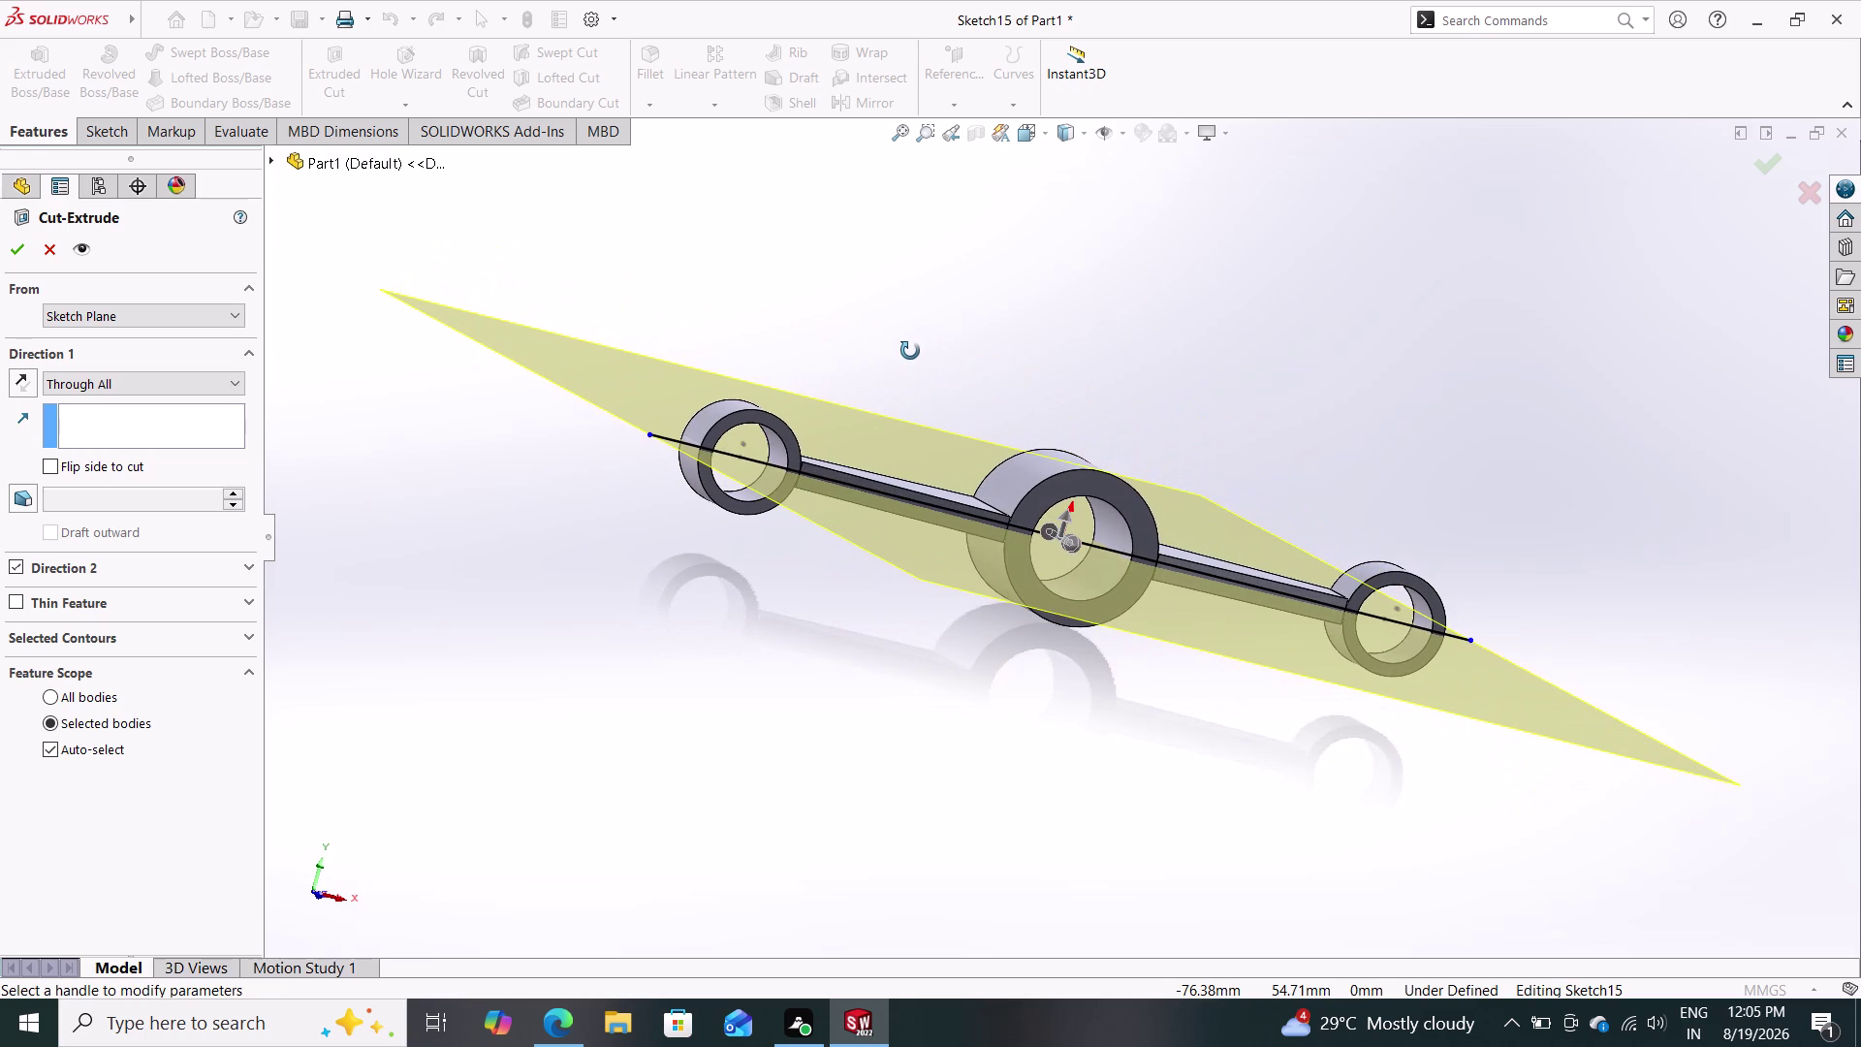
middle_drag(910, 351, 643, 329)
middle_drag(655, 345, 716, 352)
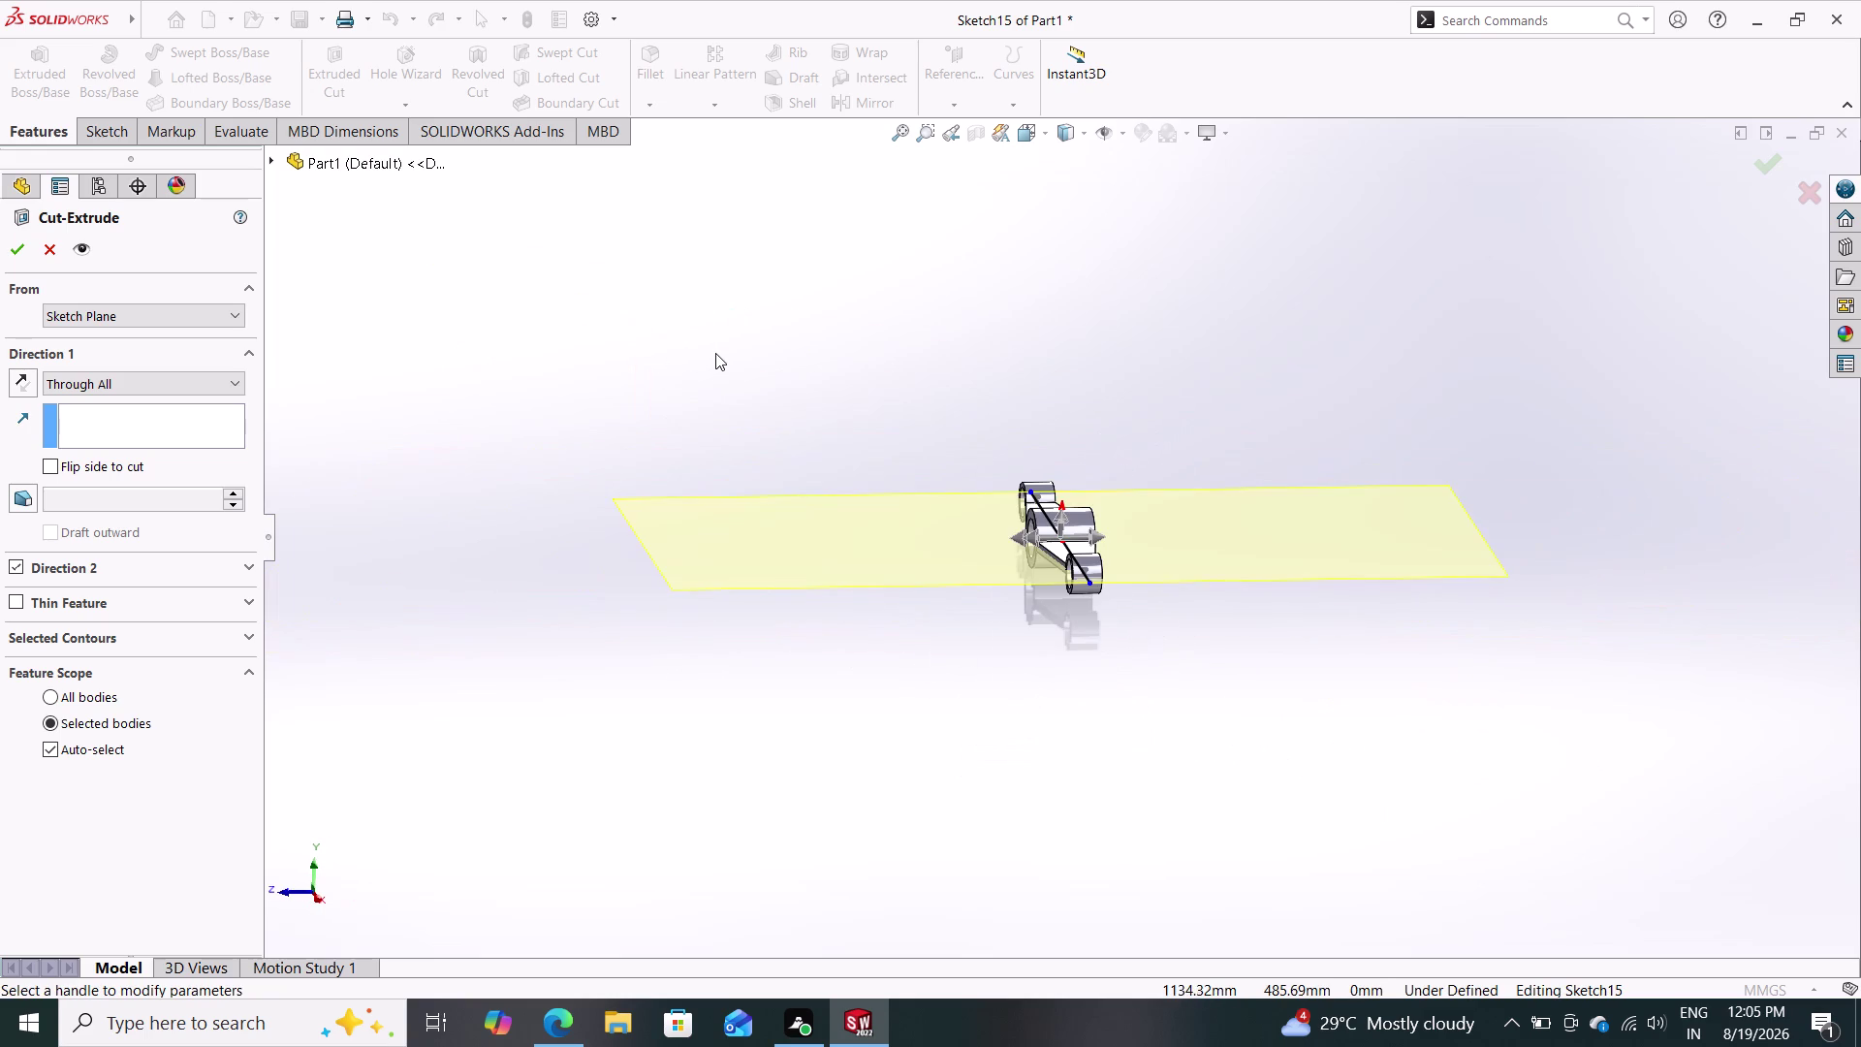
middle_drag(800, 399, 985, 379)
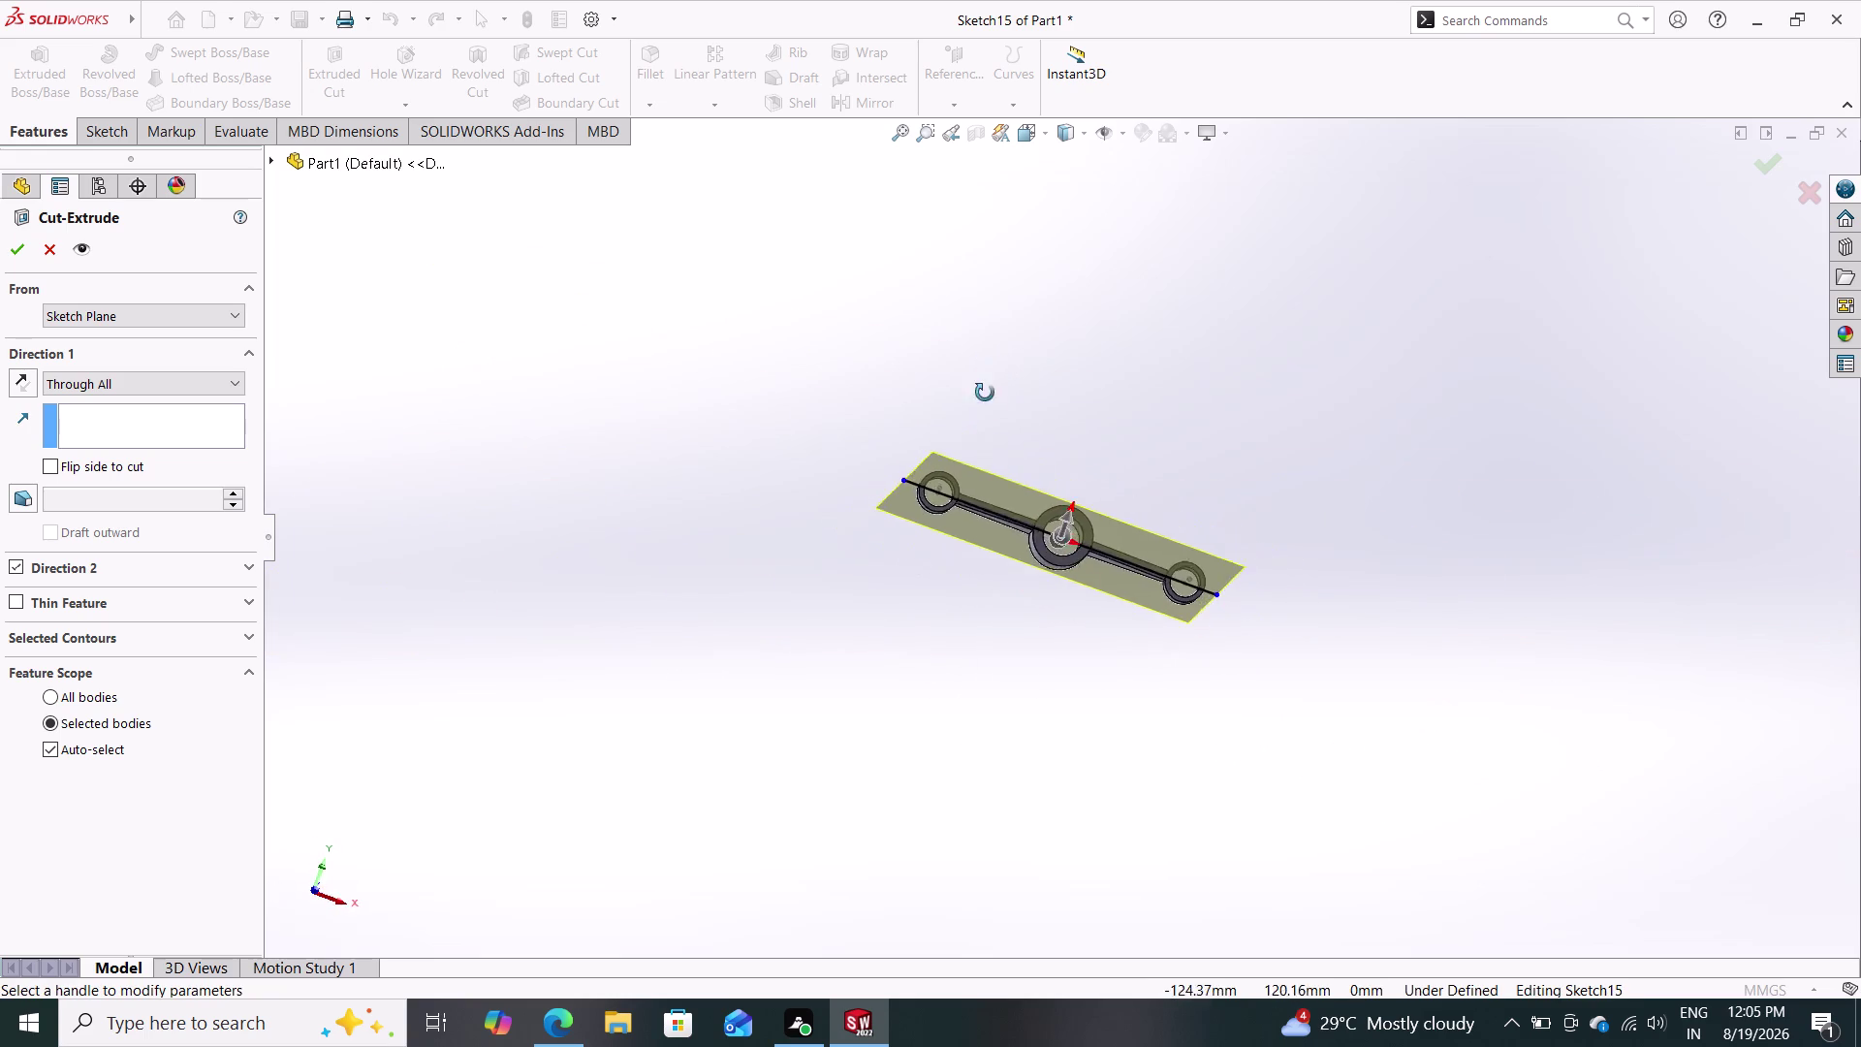
middle_drag(985, 378, 989, 420)
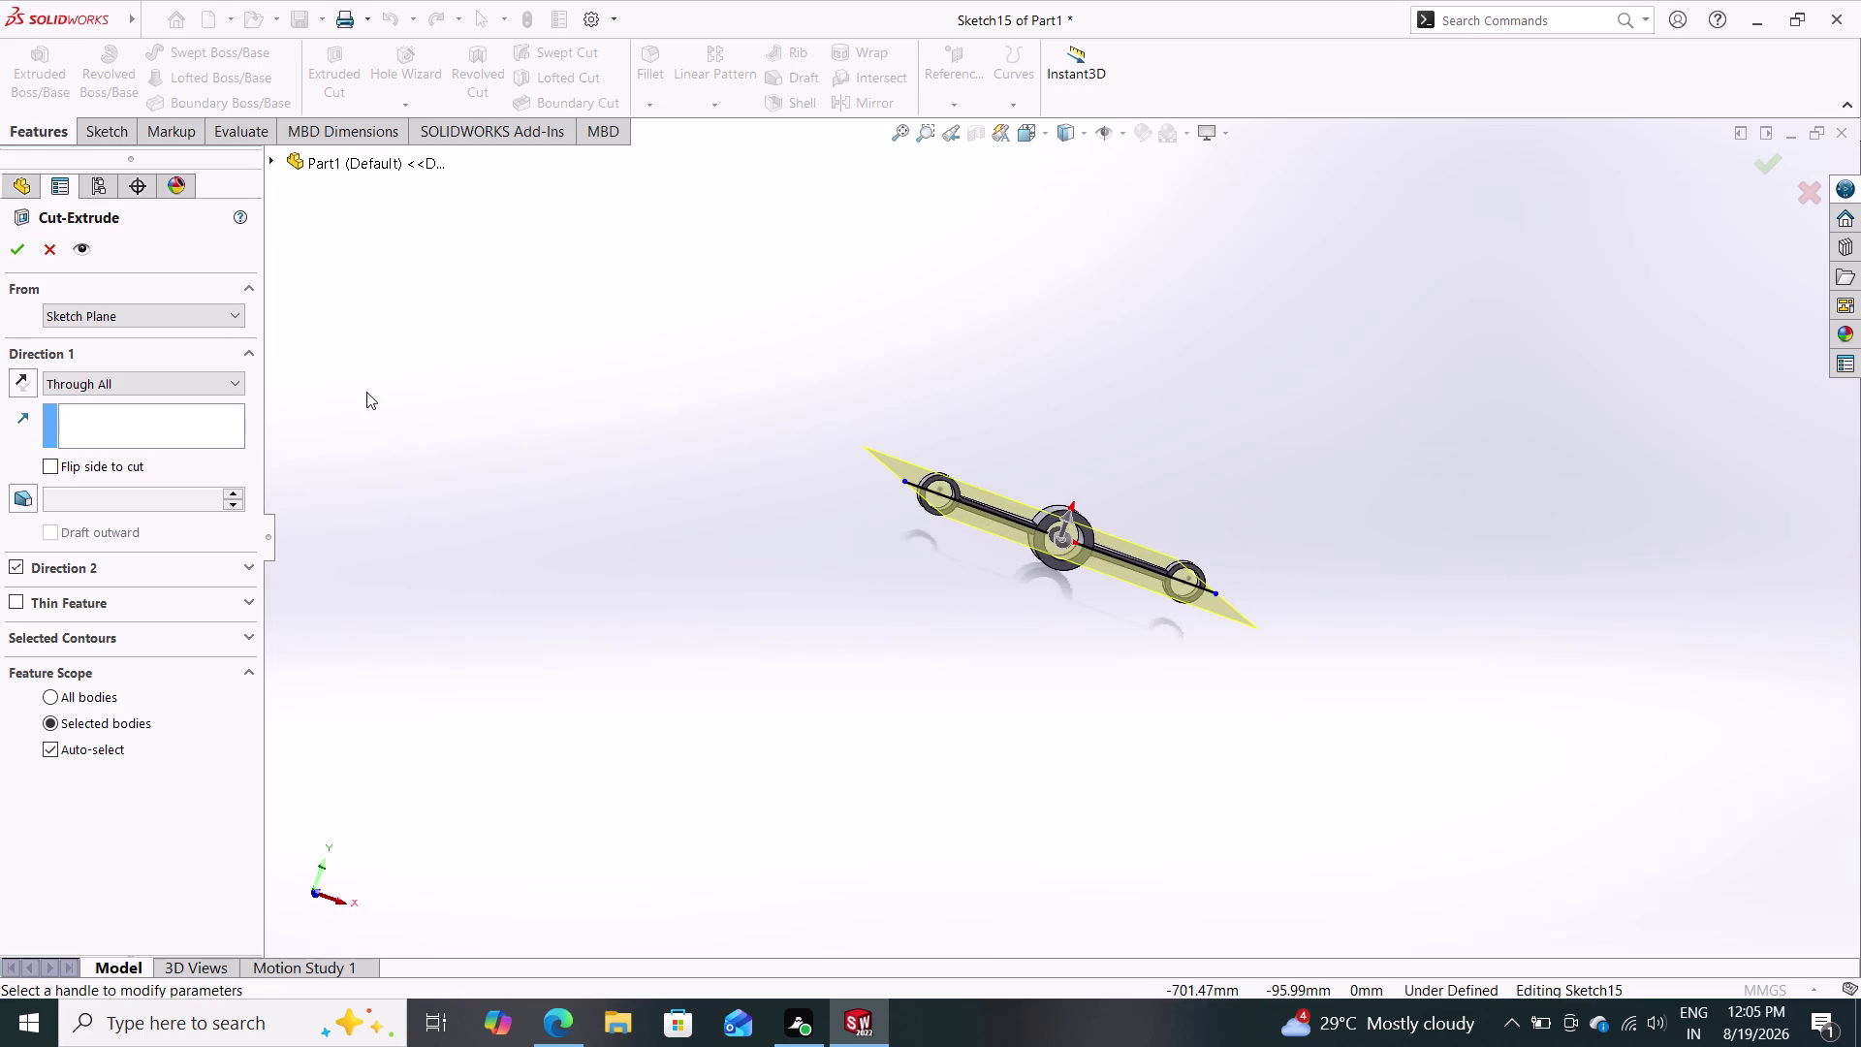
scroll(down, 3)
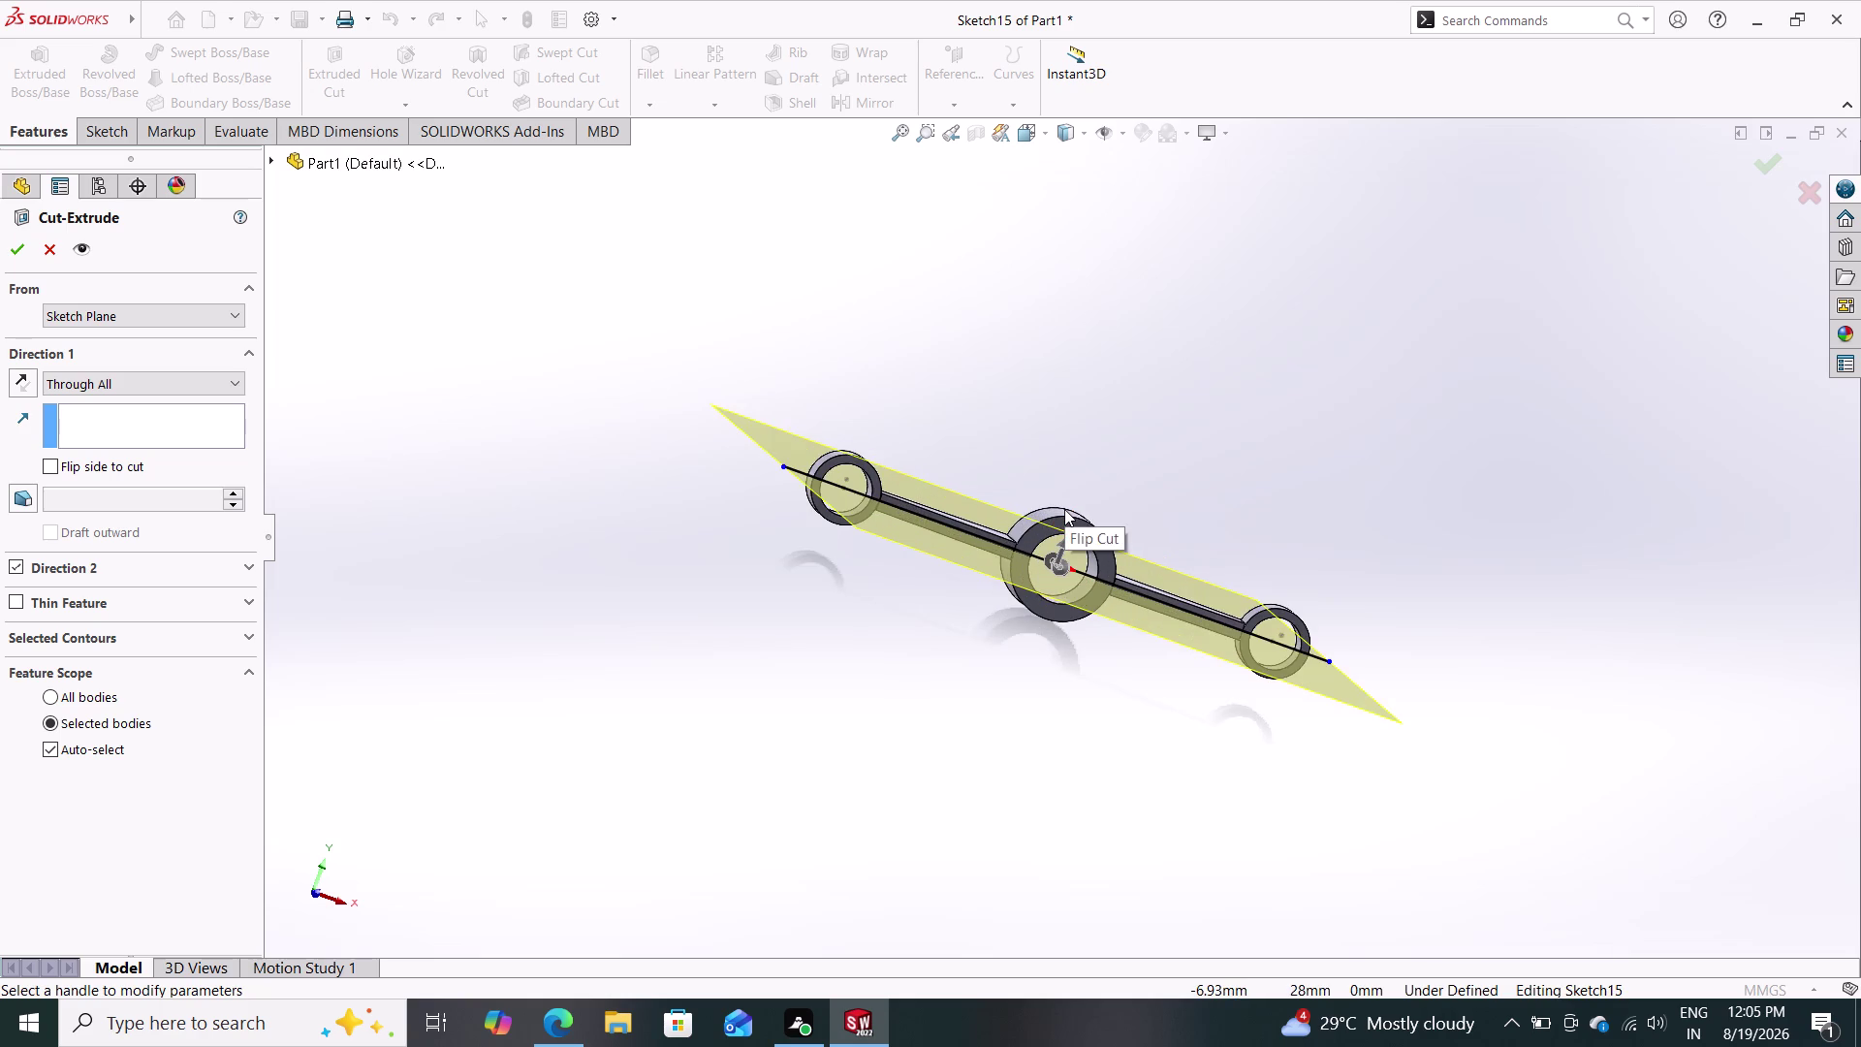
scroll(down, 3)
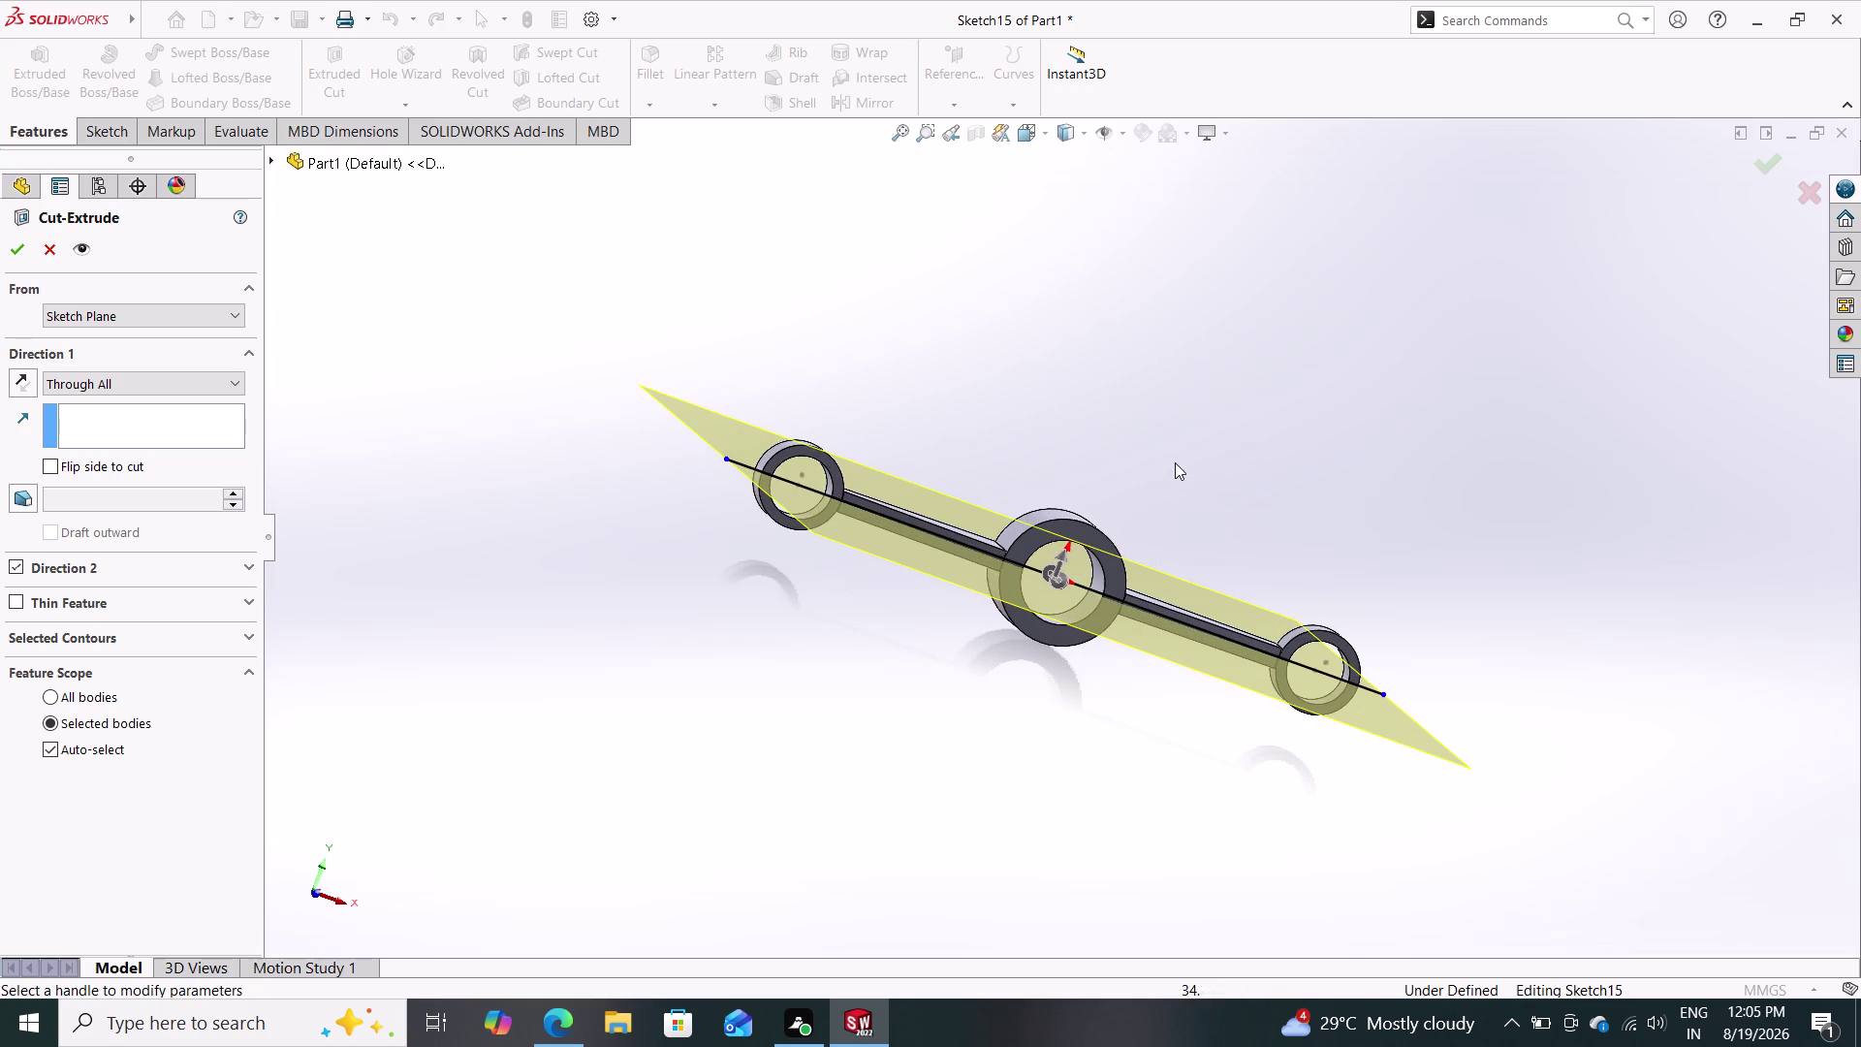
middle_drag(1127, 500, 1120, 567)
middle_drag(1183, 490, 1250, 399)
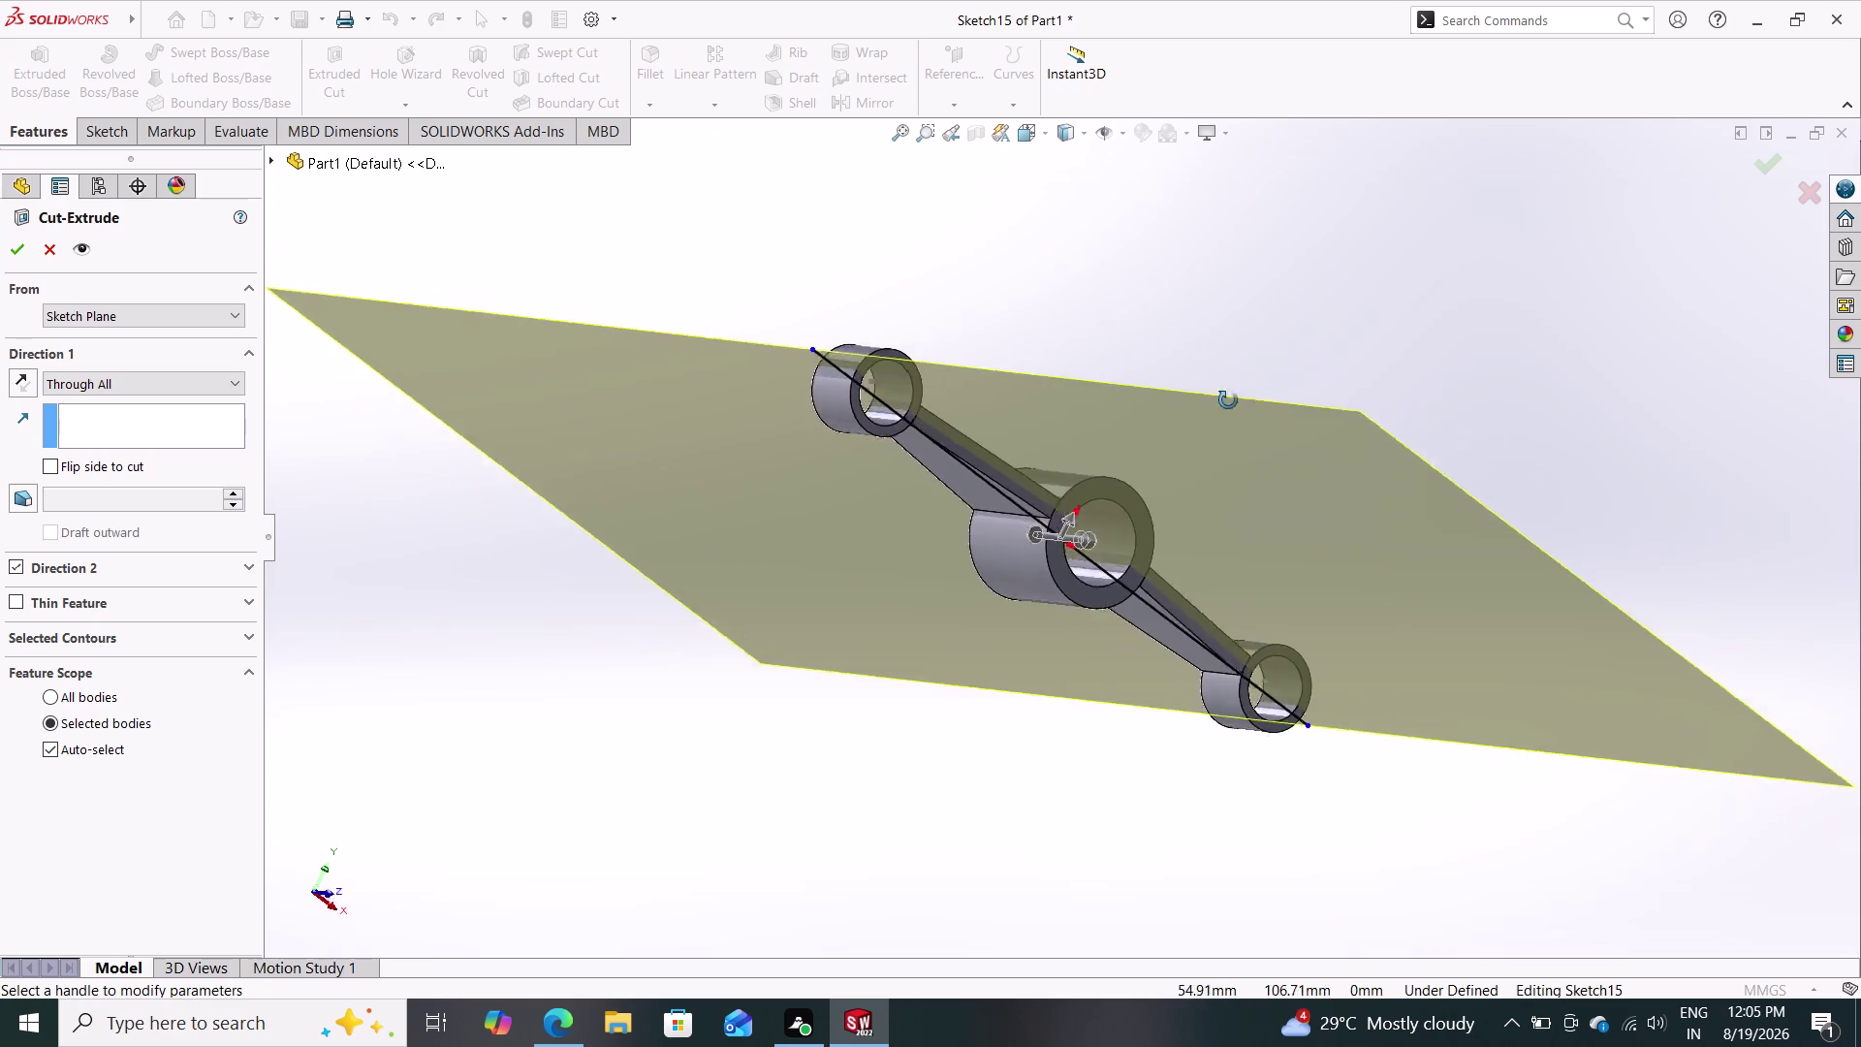
middle_drag(1251, 400, 1192, 403)
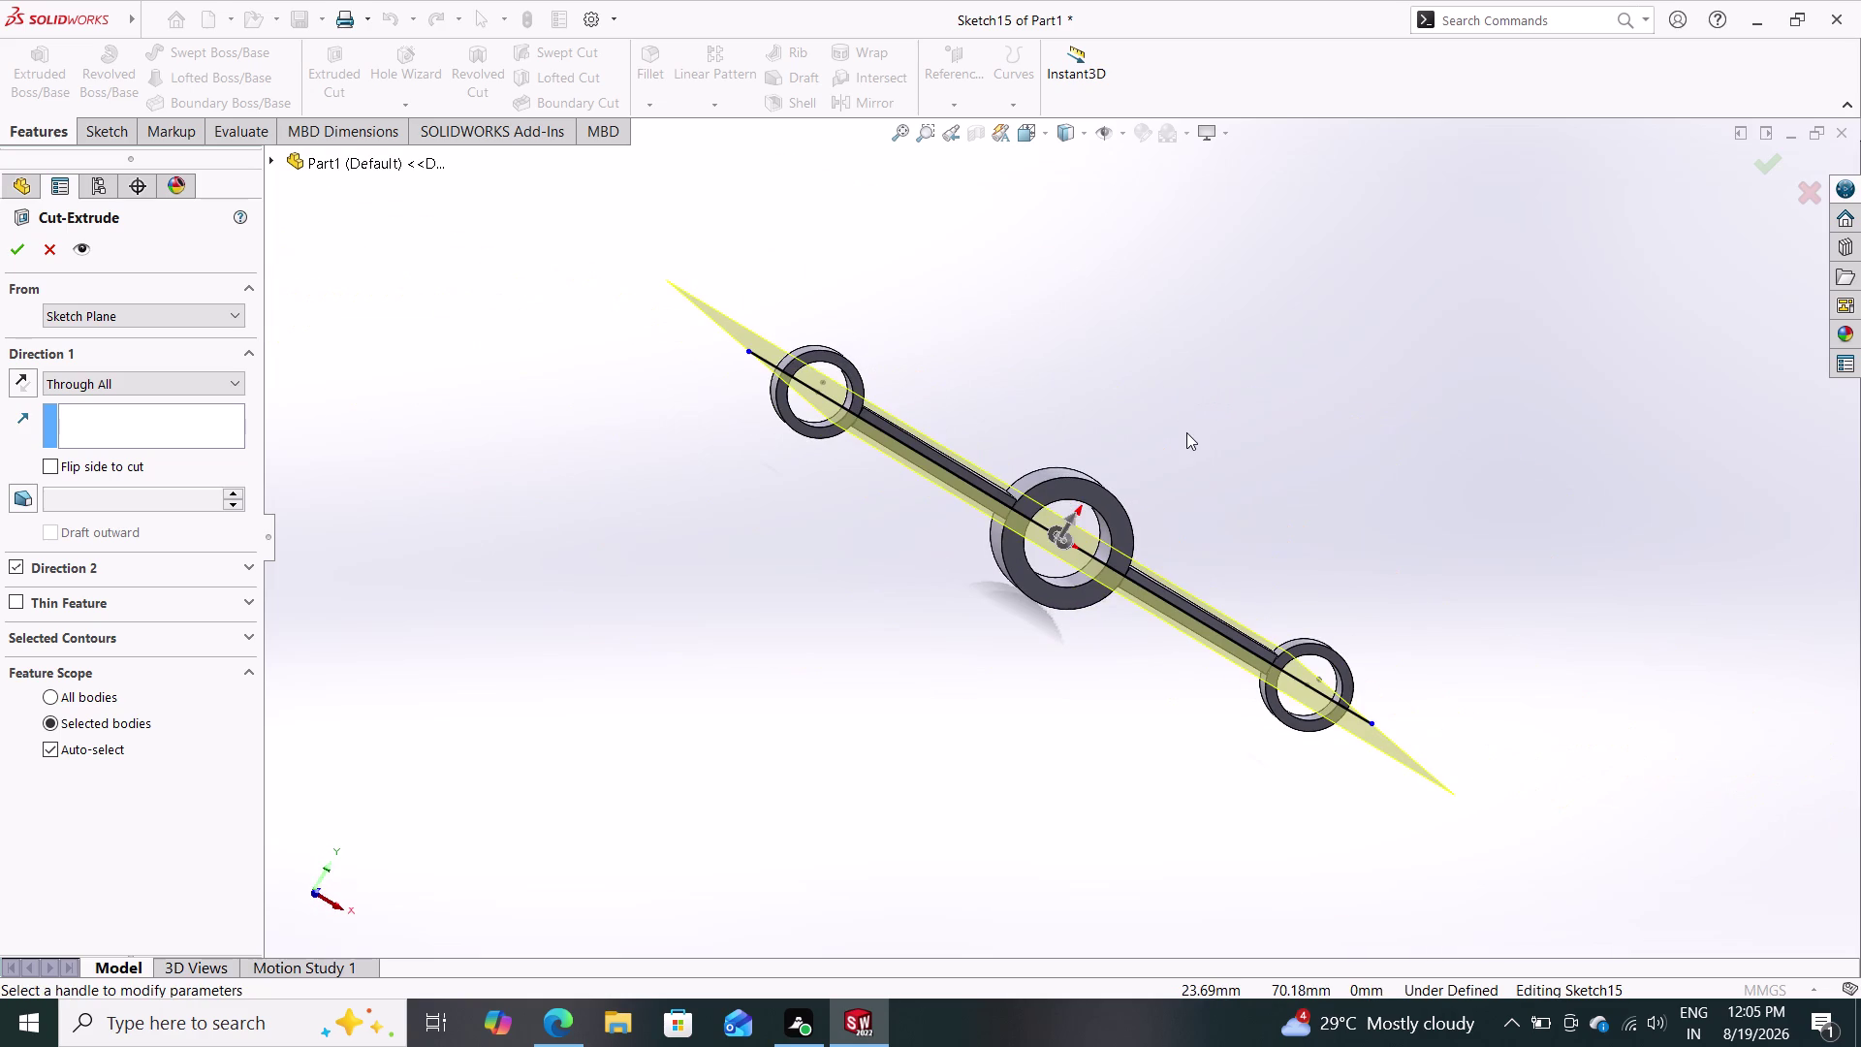
scroll(down, 3)
scroll(up, 3)
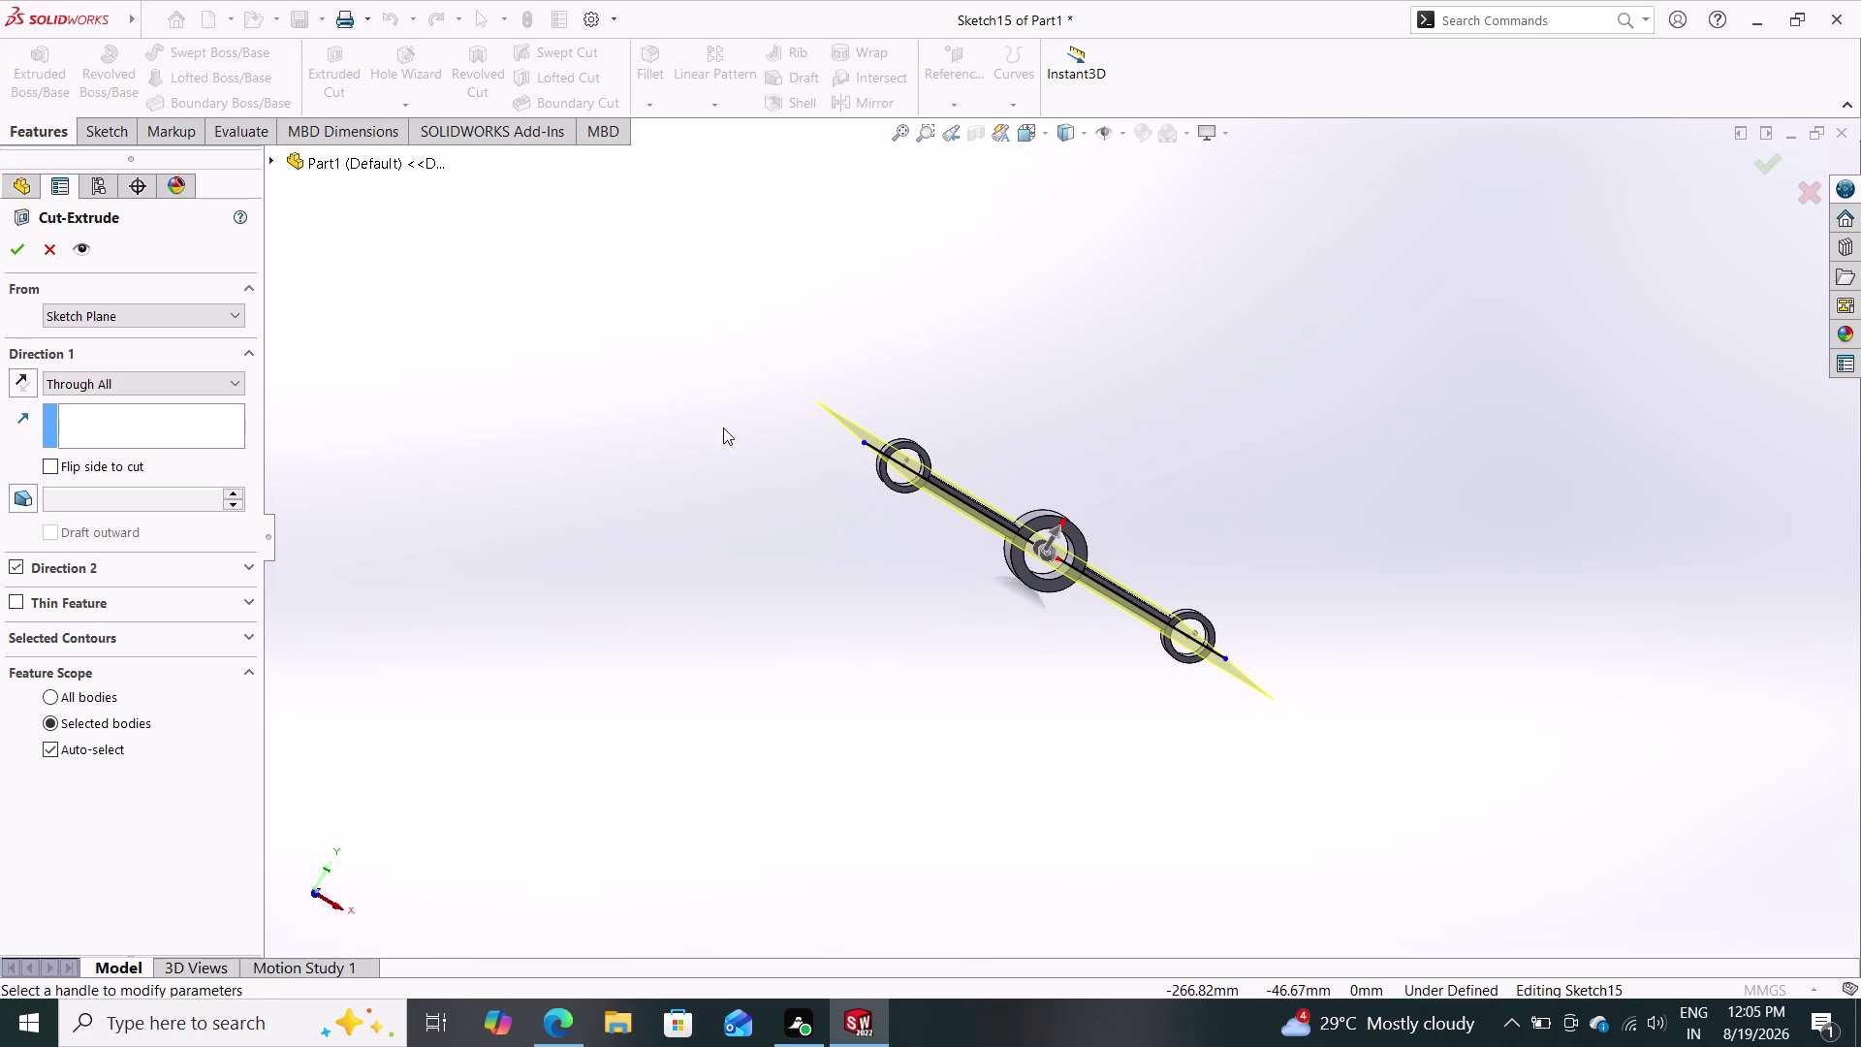
click(214, 381)
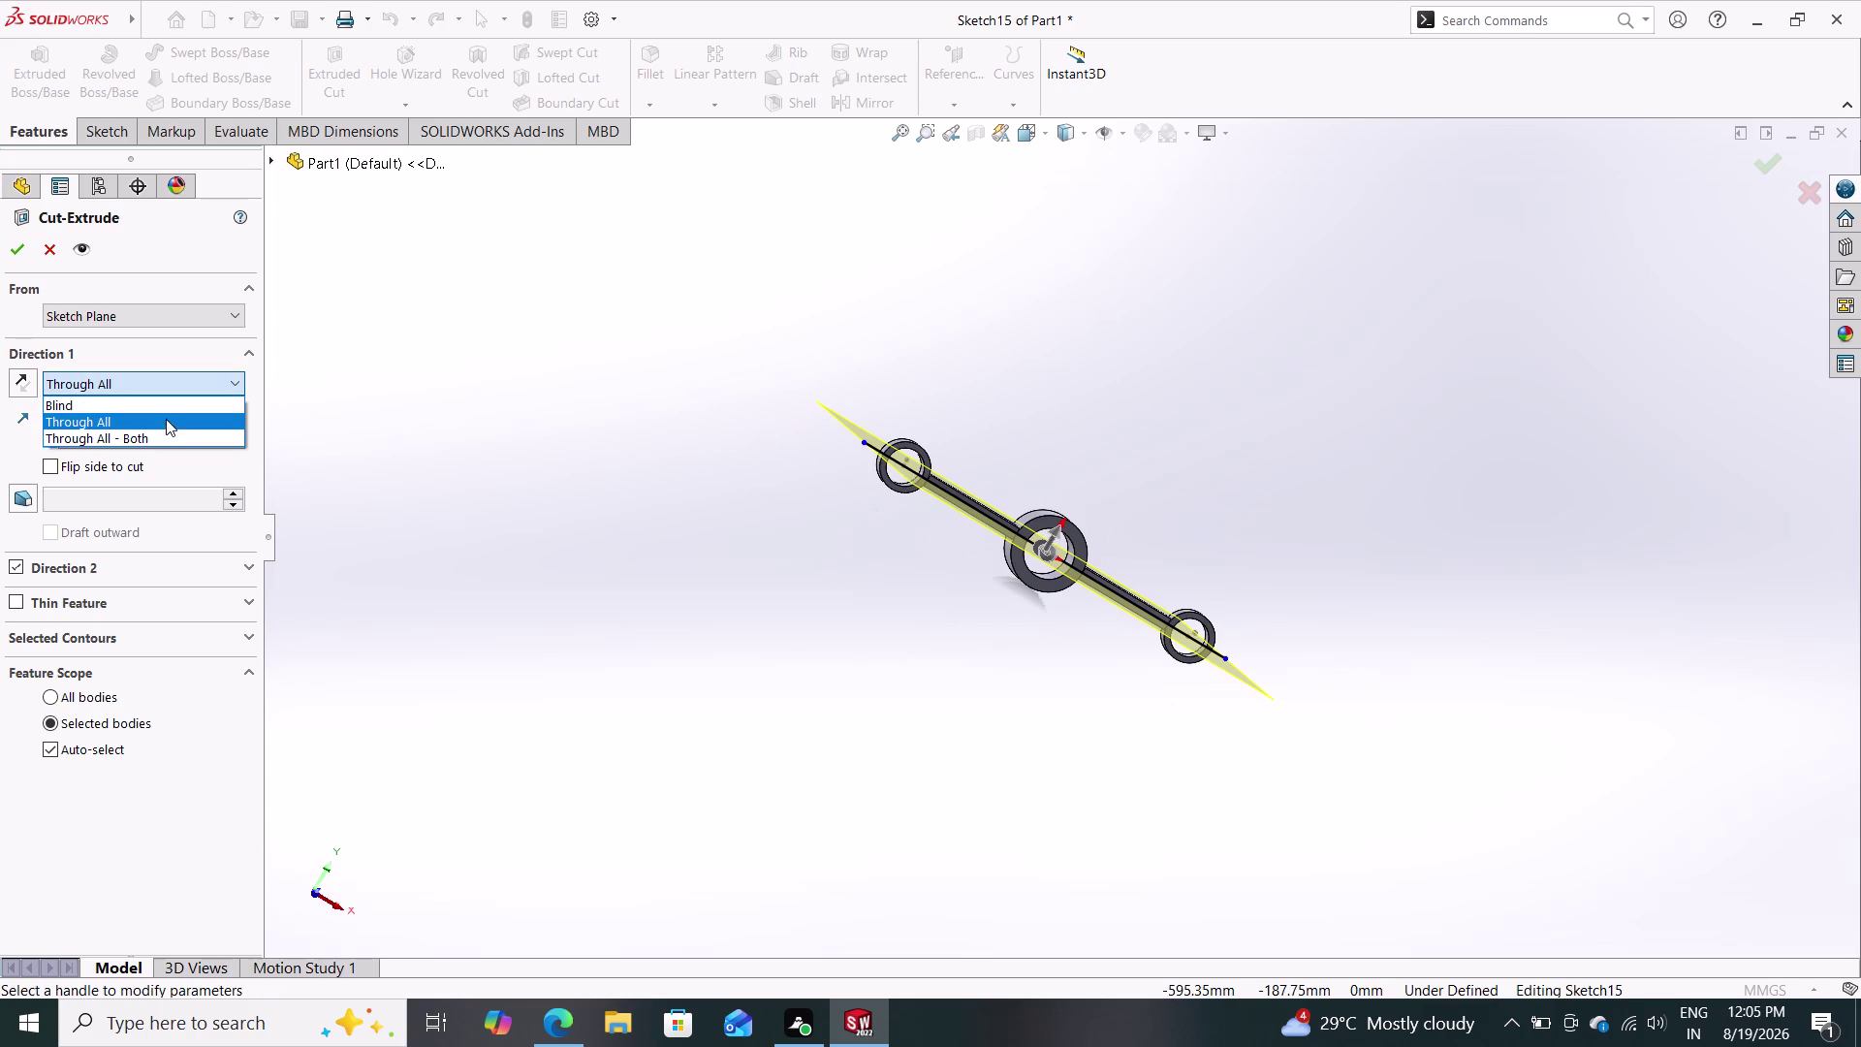
click(169, 411)
middle_drag(560, 390, 589, 460)
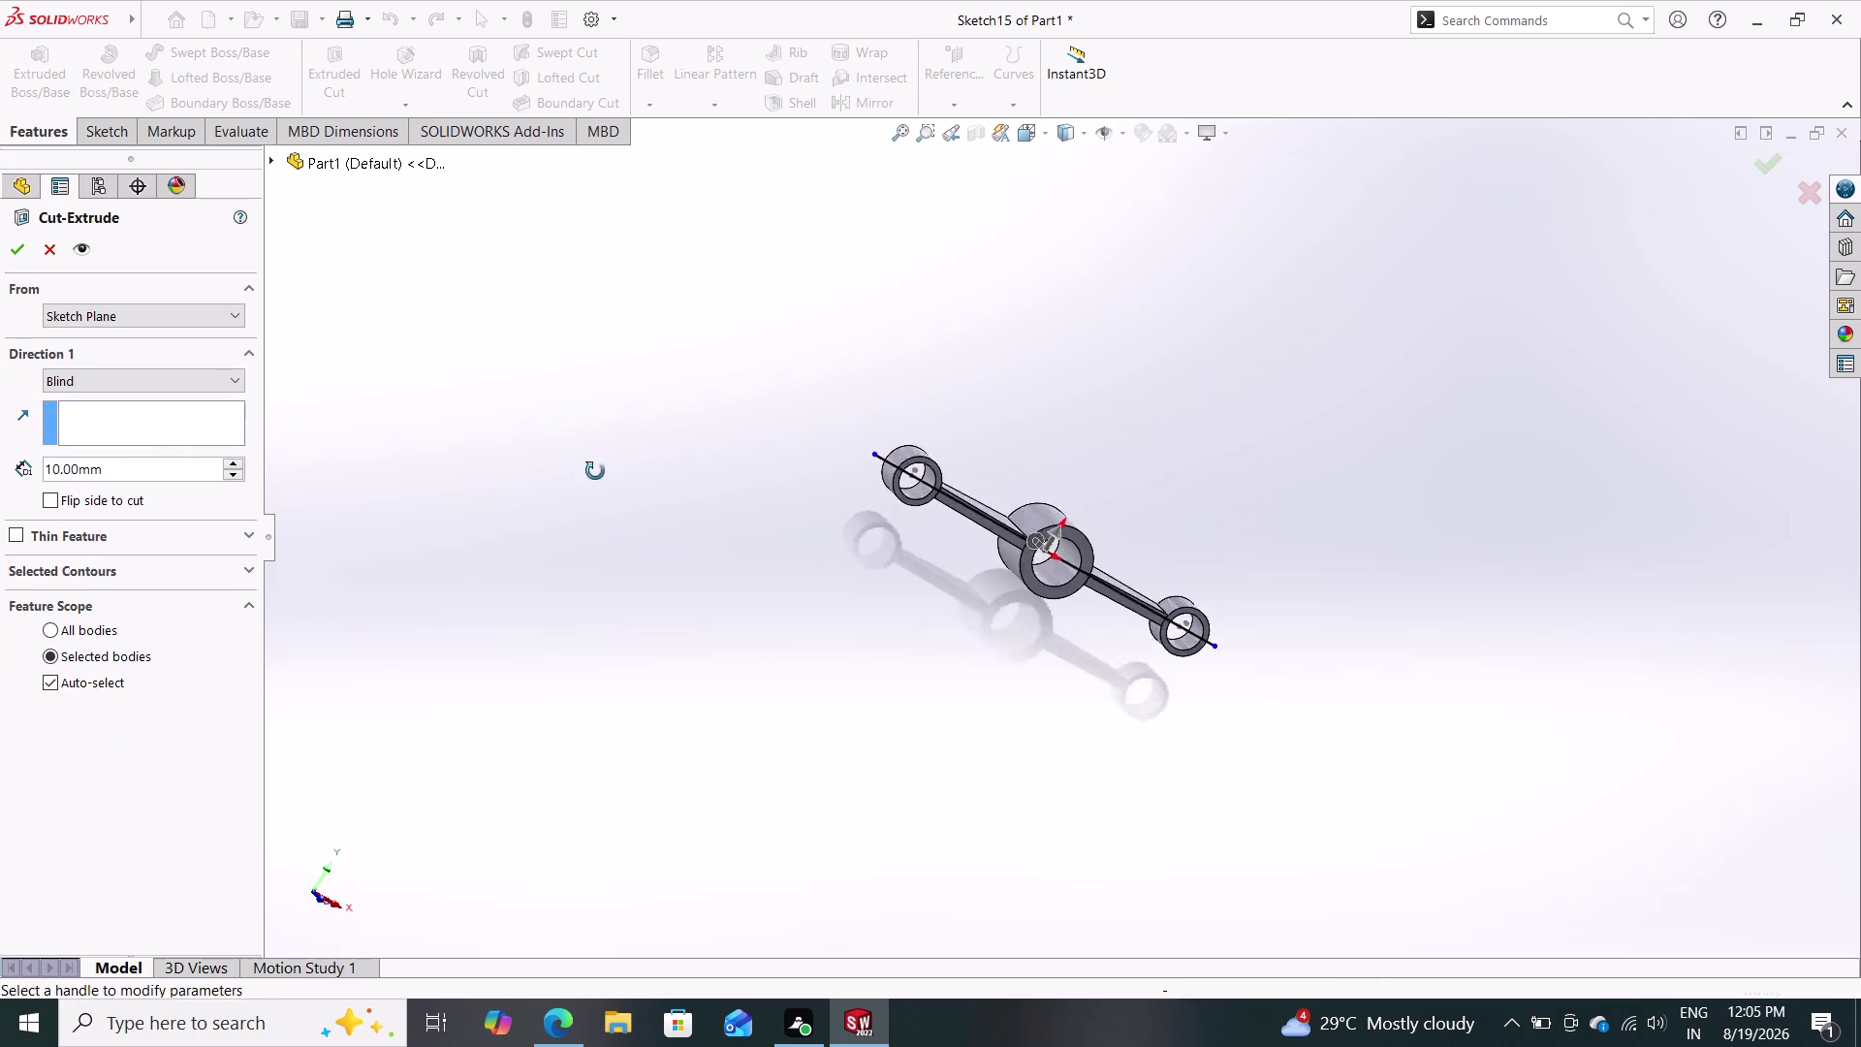
middle_drag(588, 460, 565, 616)
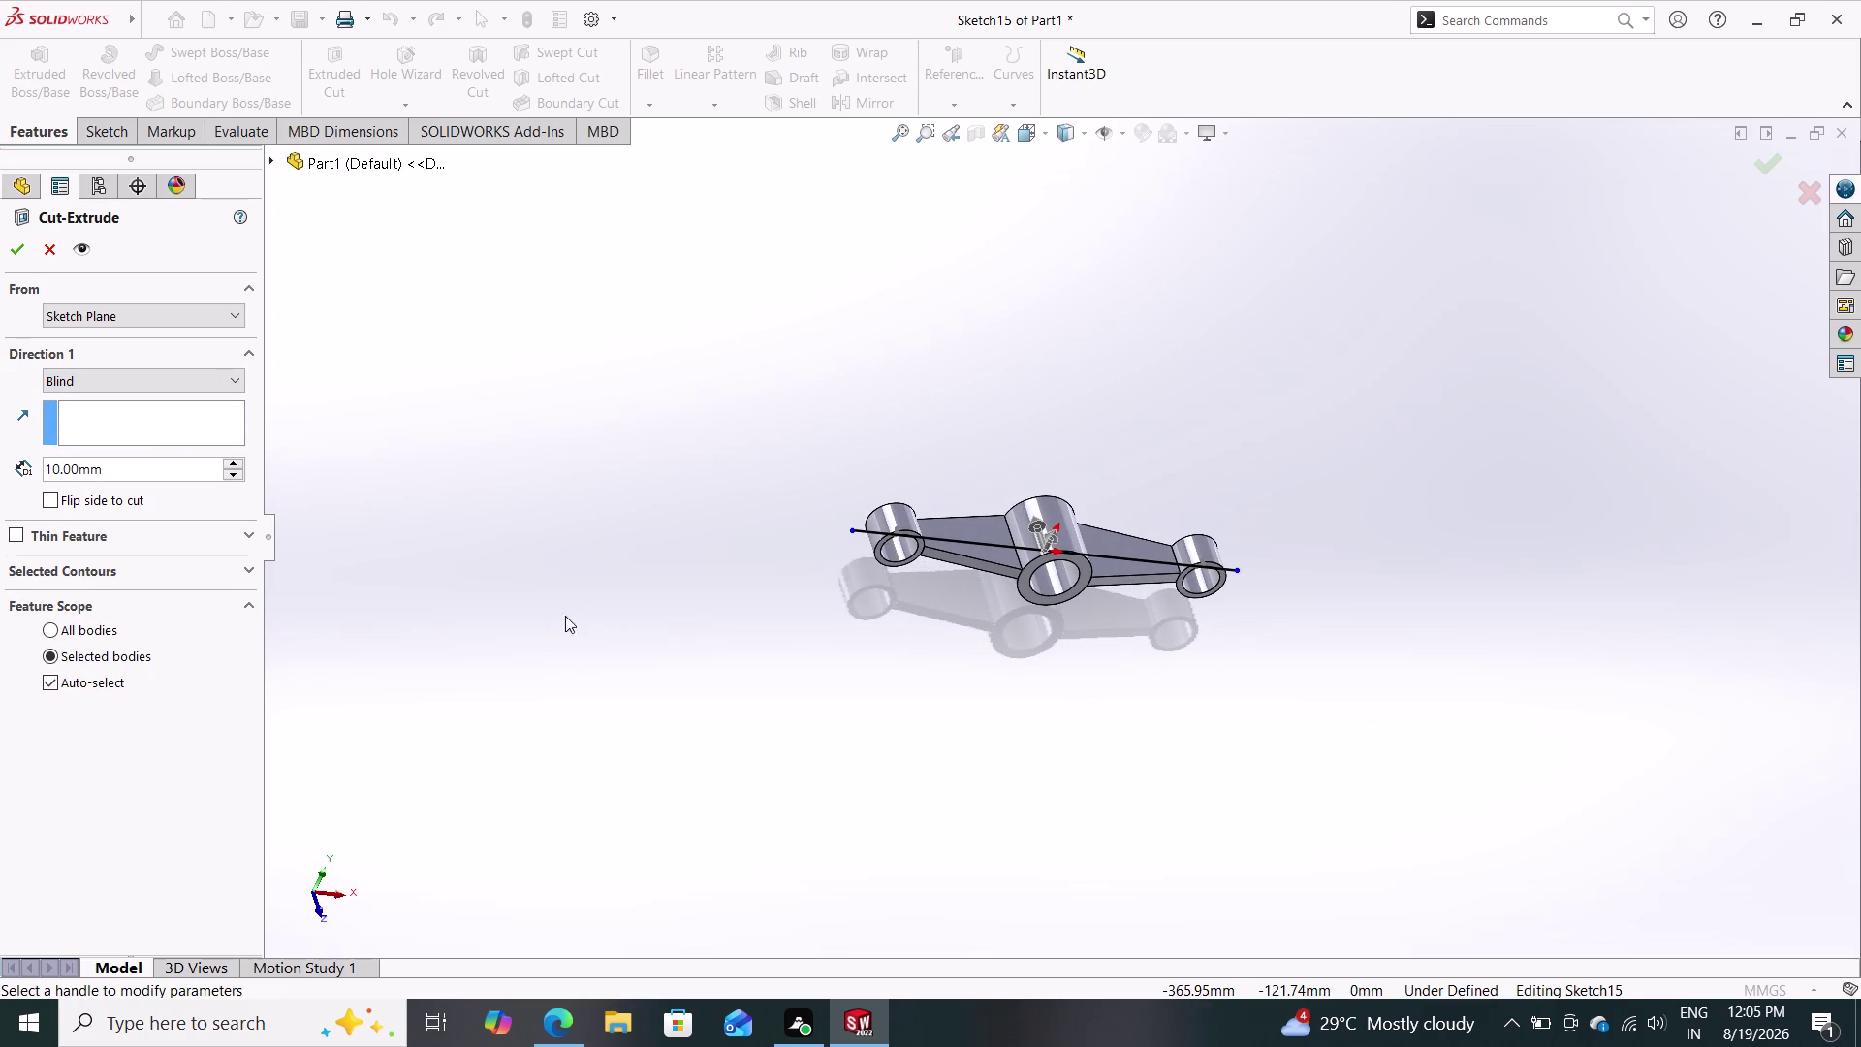
click(219, 383)
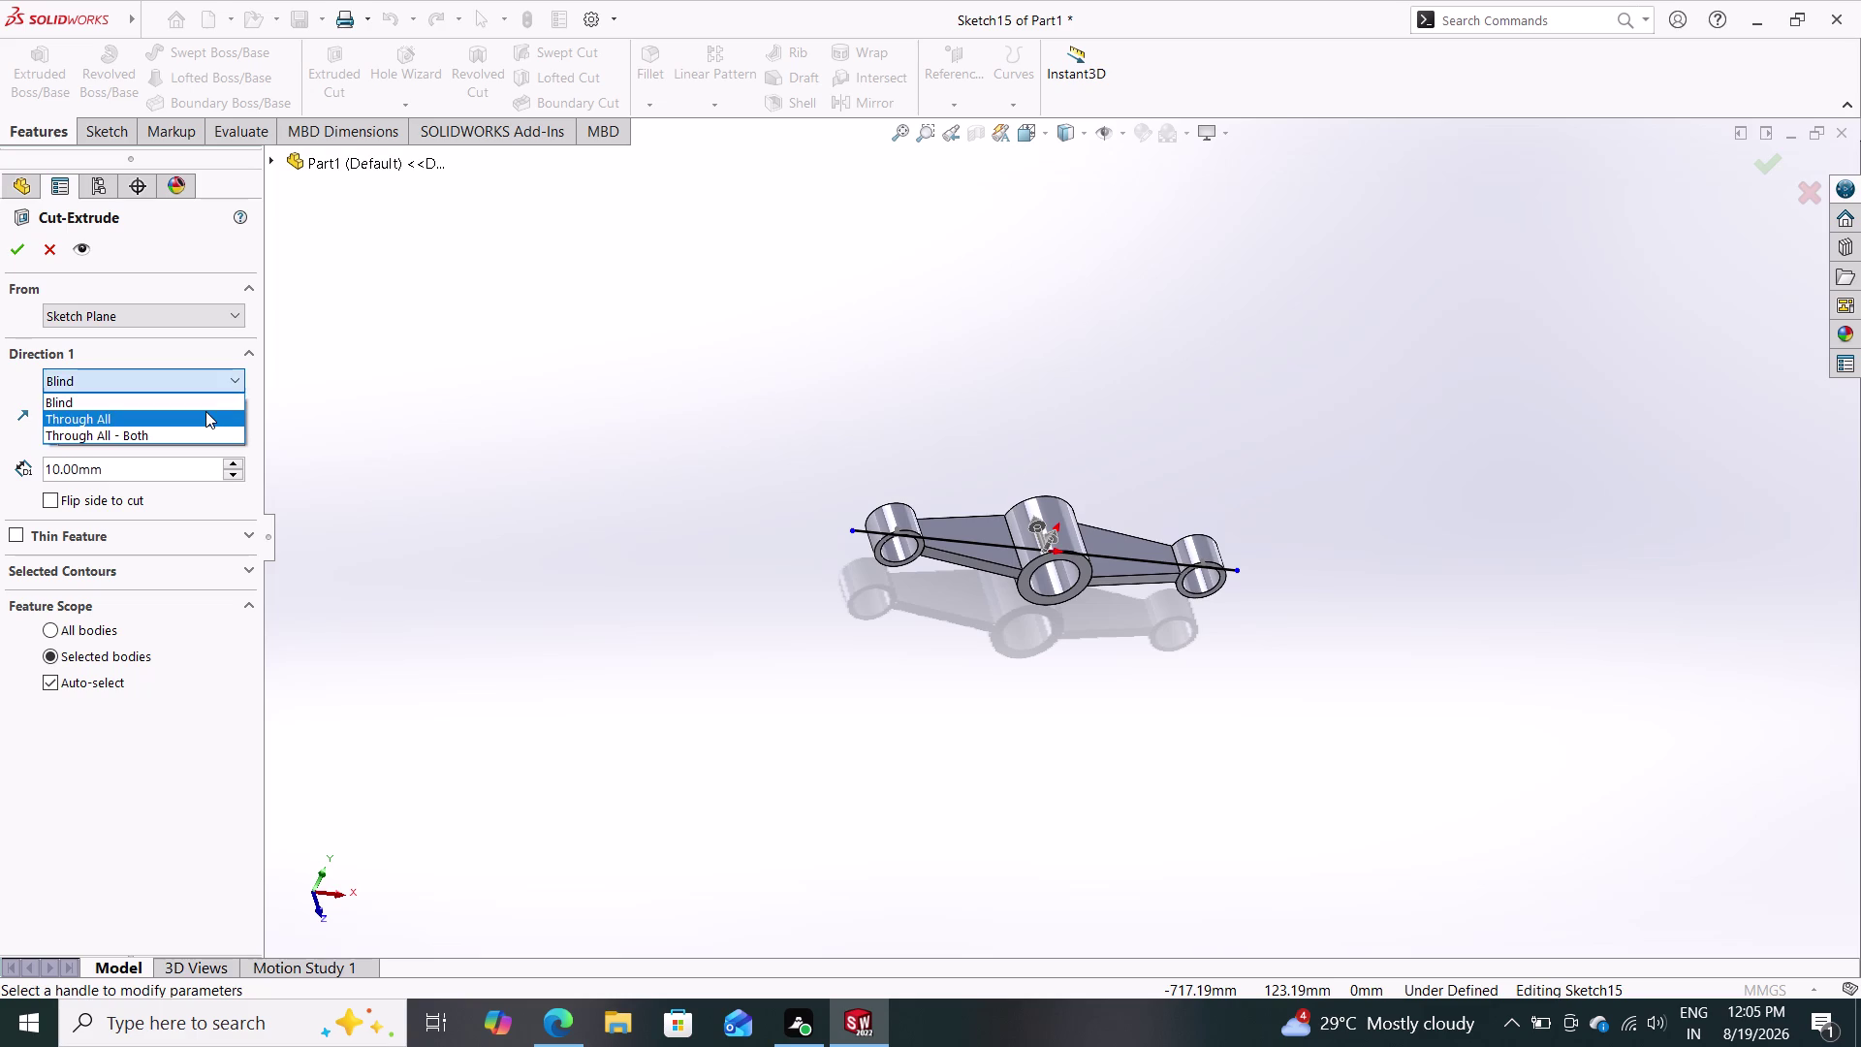
click(205, 411)
middle_drag(425, 436, 424, 362)
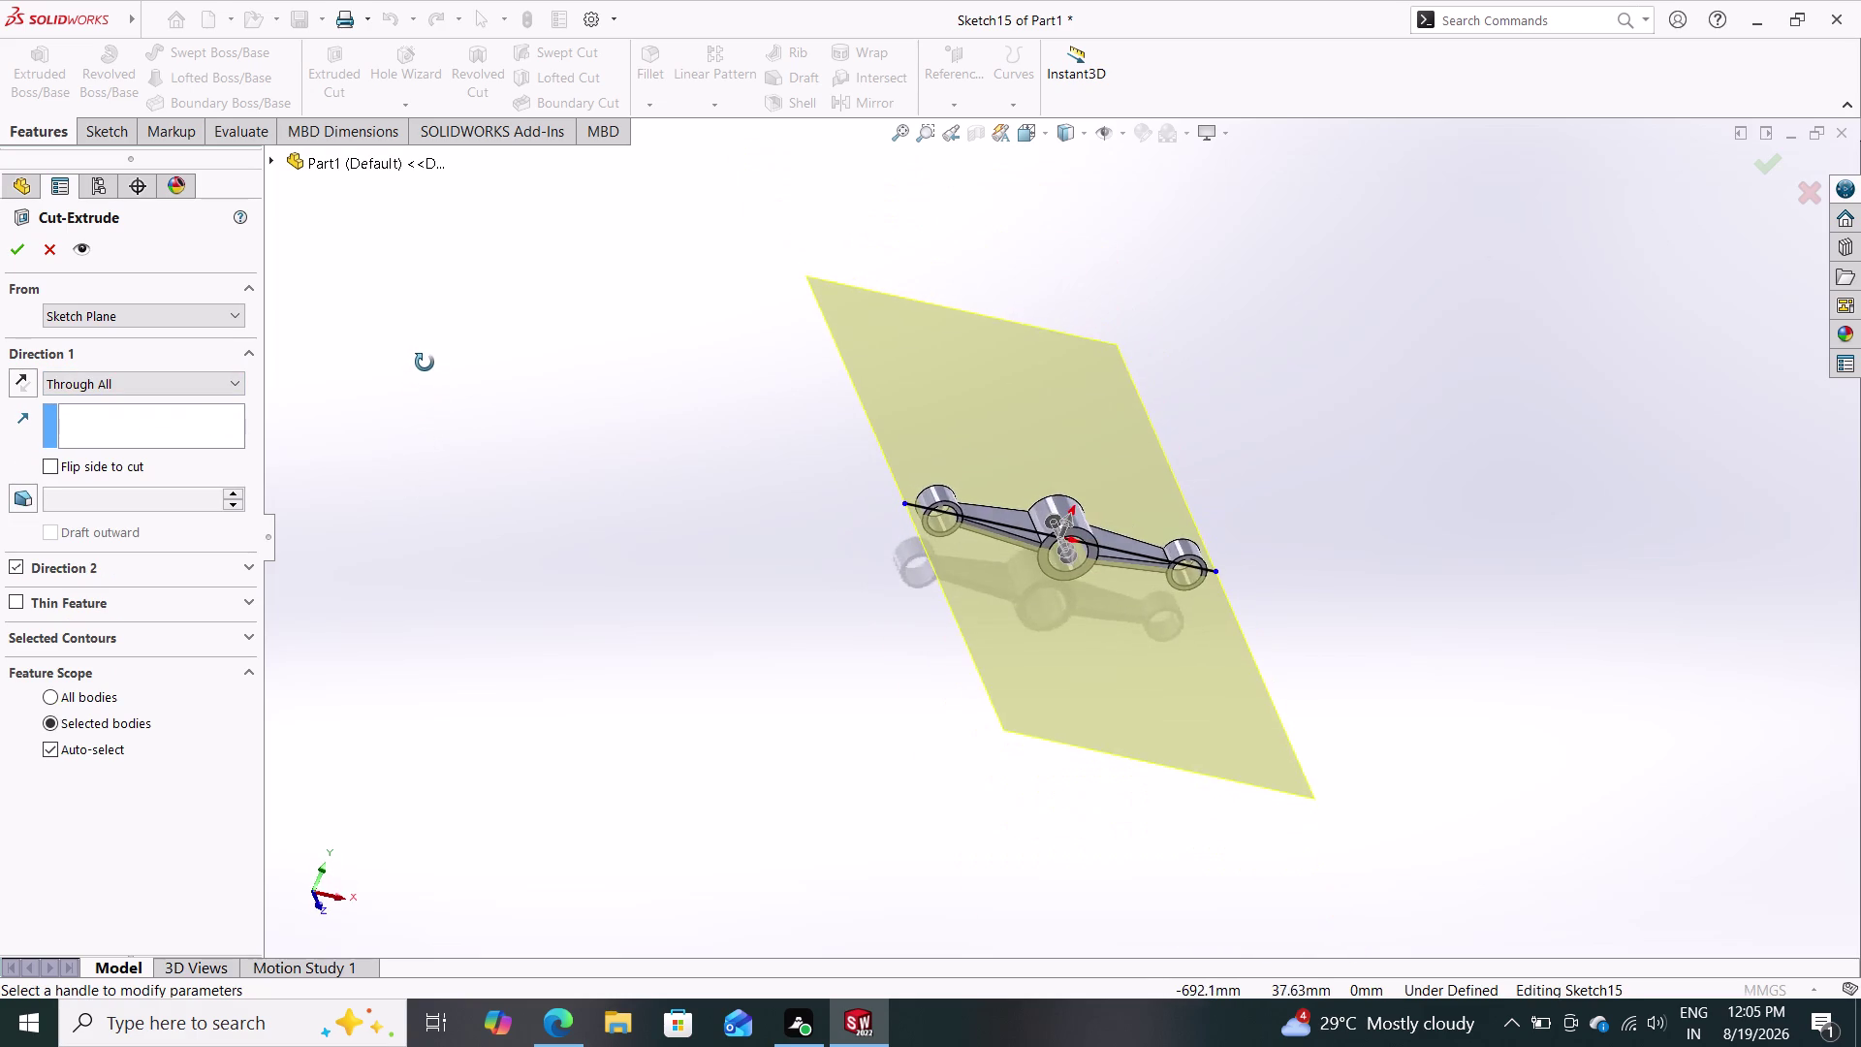
middle_drag(424, 363, 421, 225)
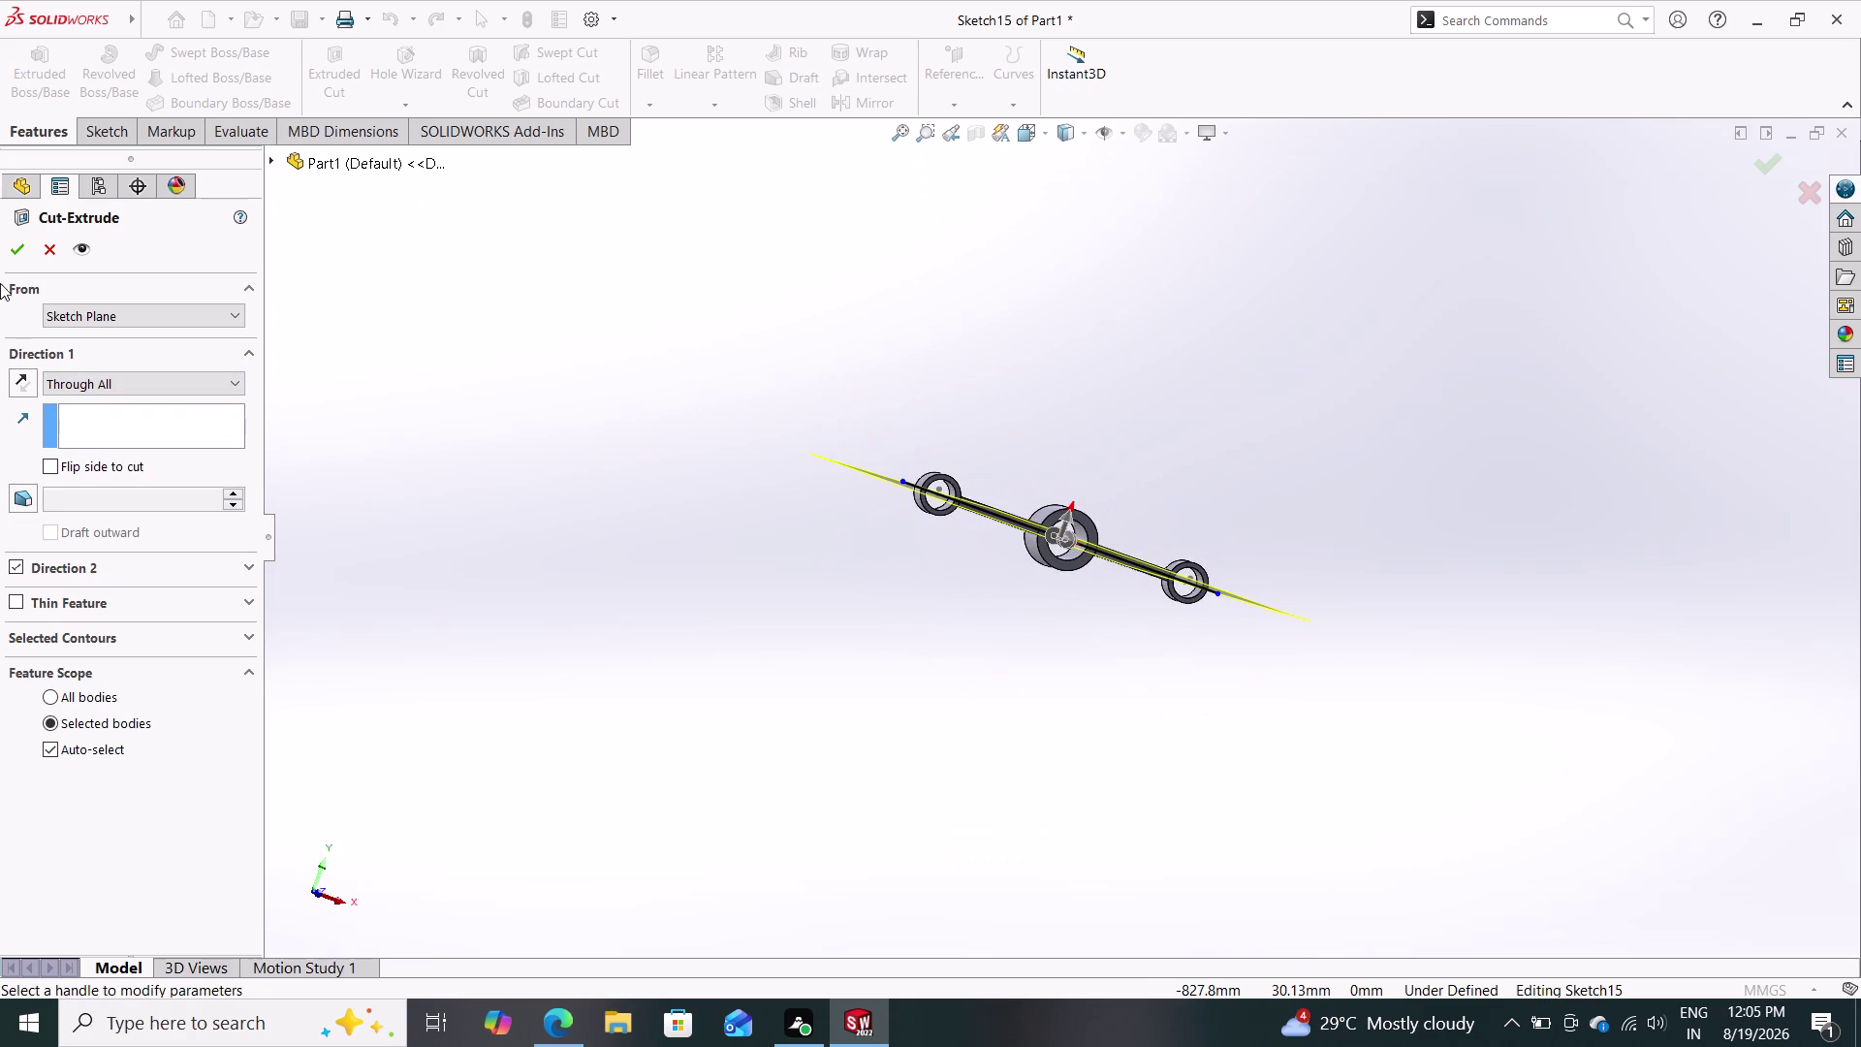
click(21, 254)
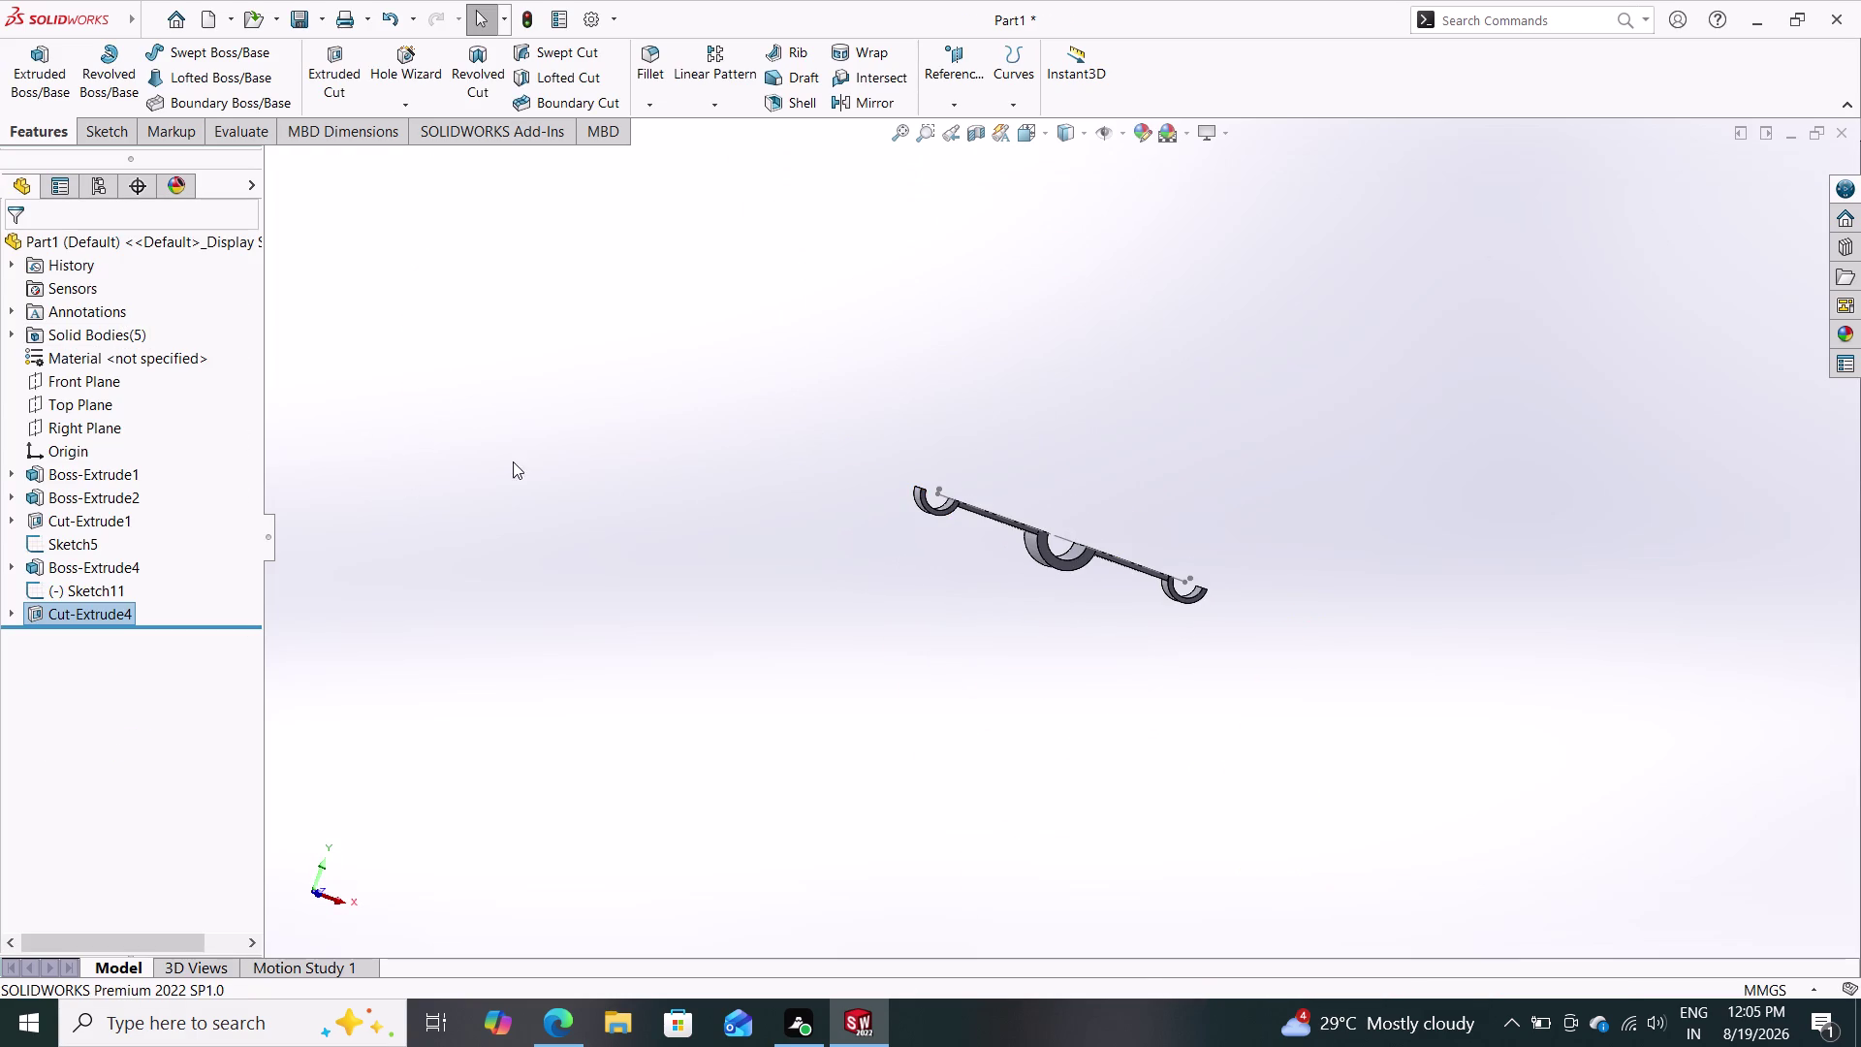
scroll(down, 3)
scroll(down, 3)
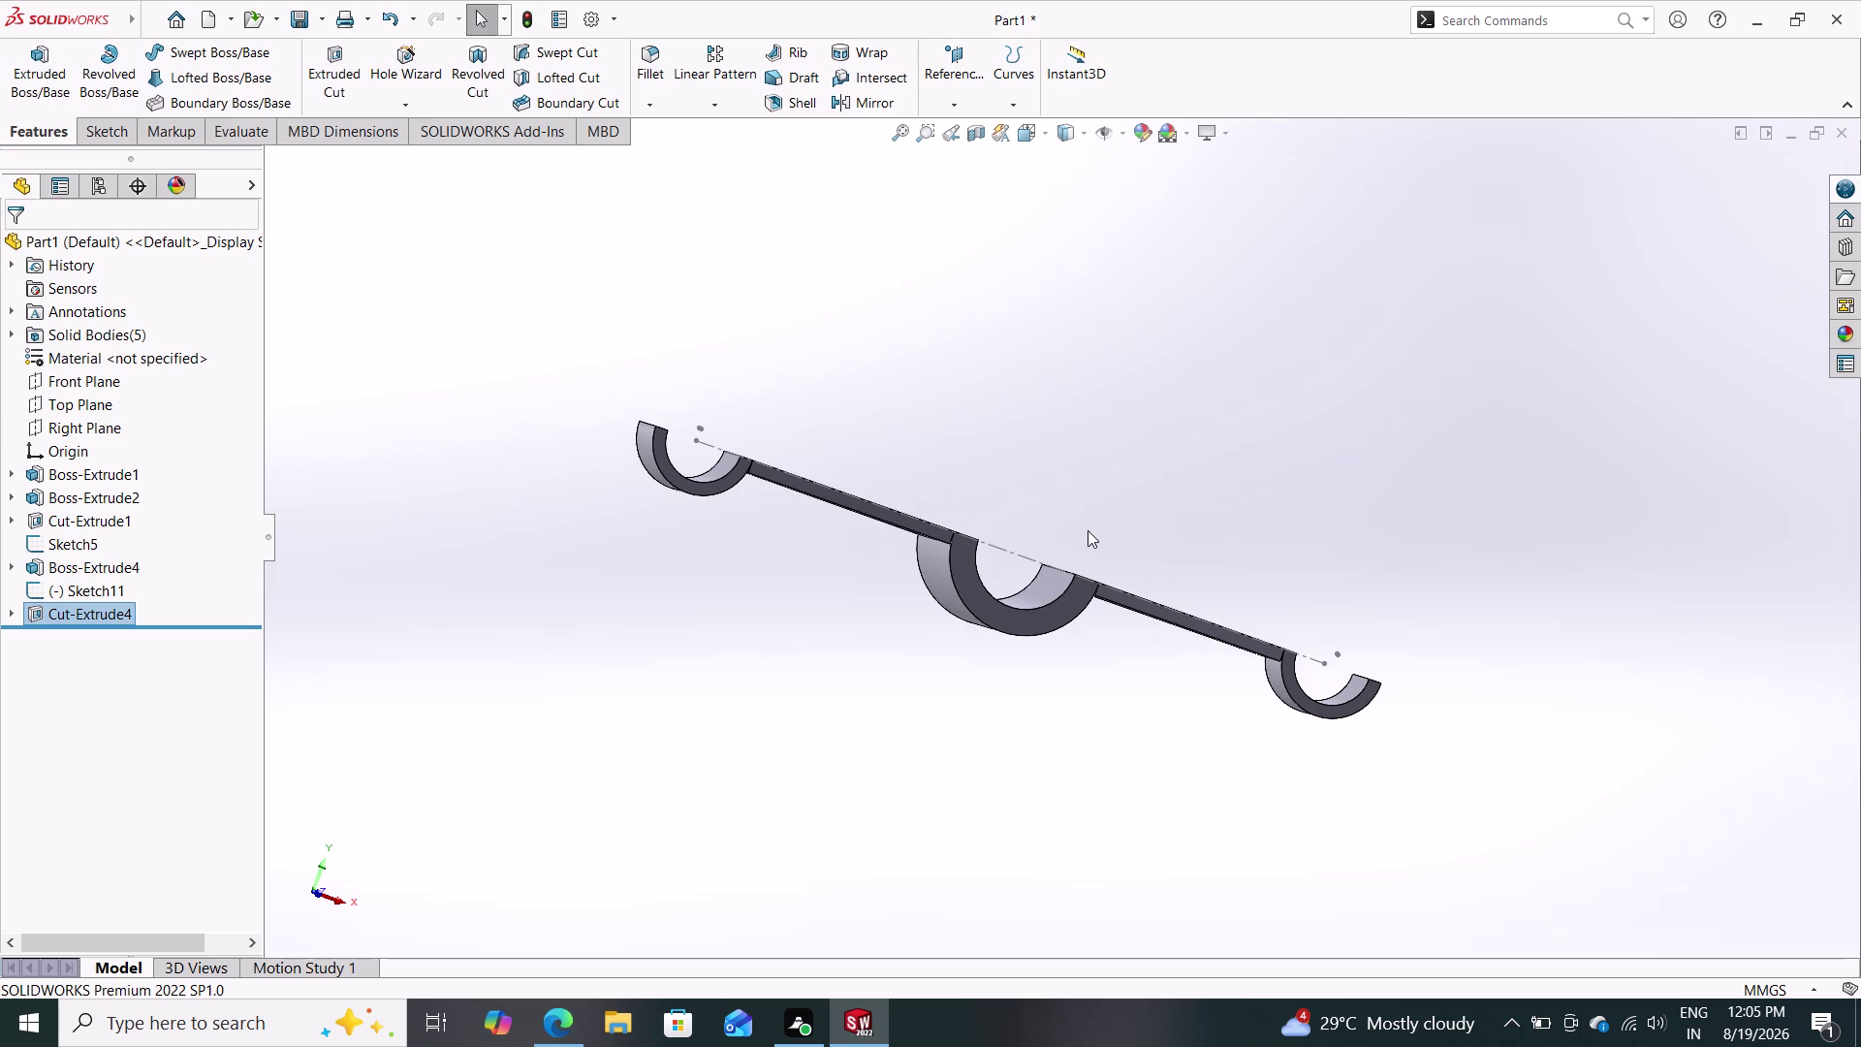
scroll(down, 3)
scroll(up, 3)
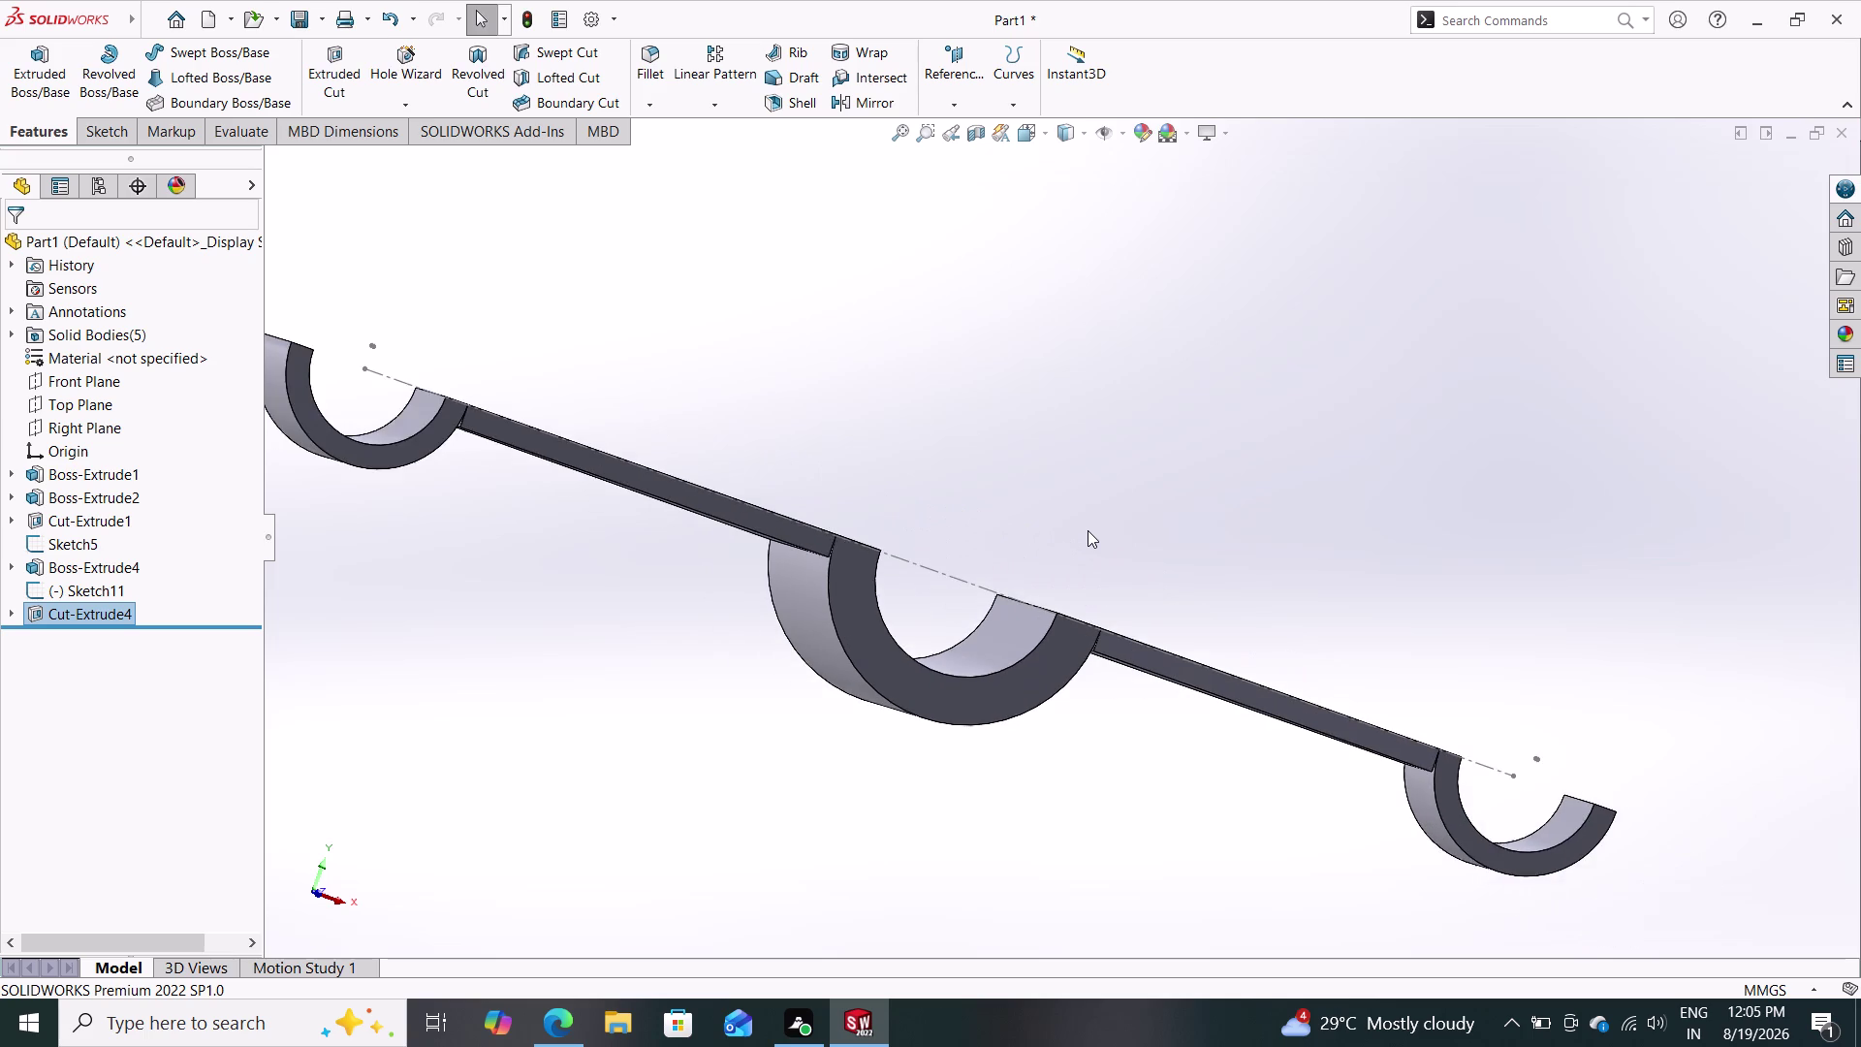
scroll(up, 3)
middle_drag(1087, 531, 1049, 626)
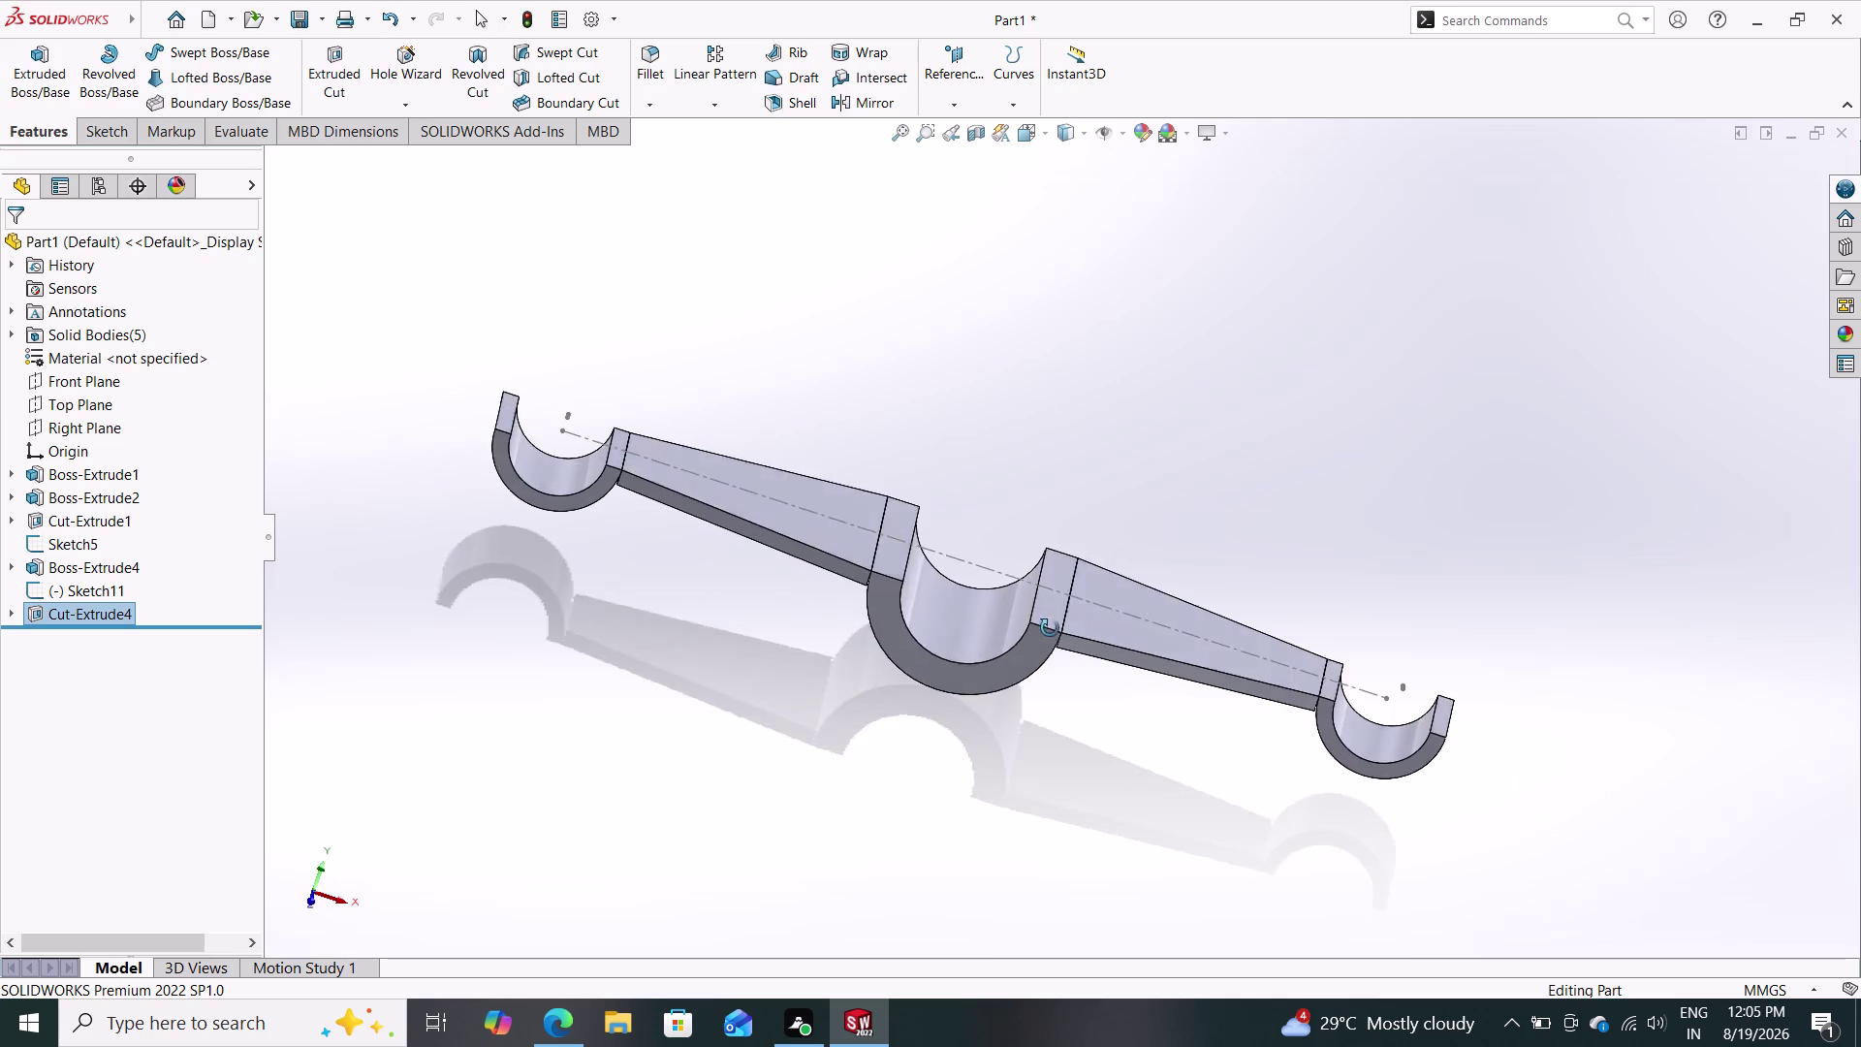
middle_drag(1050, 627, 1059, 607)
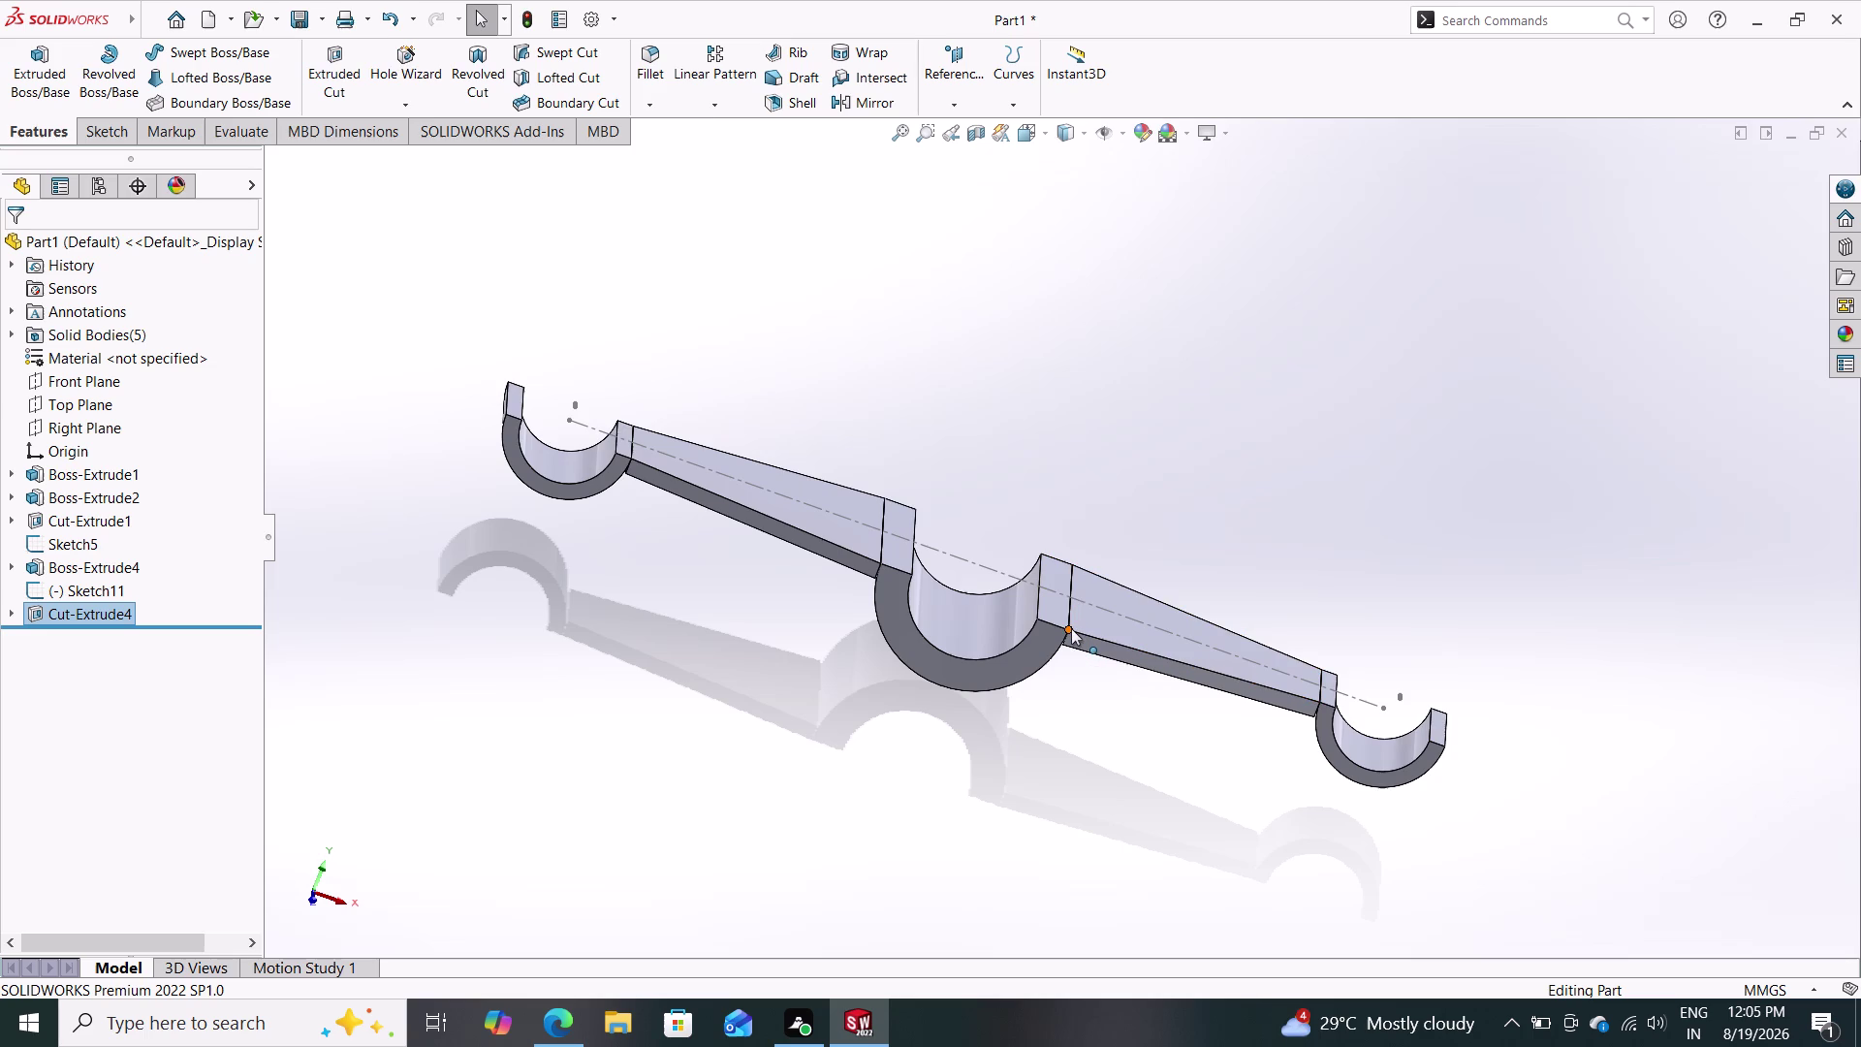
middle_drag(1070, 627, 1181, 231)
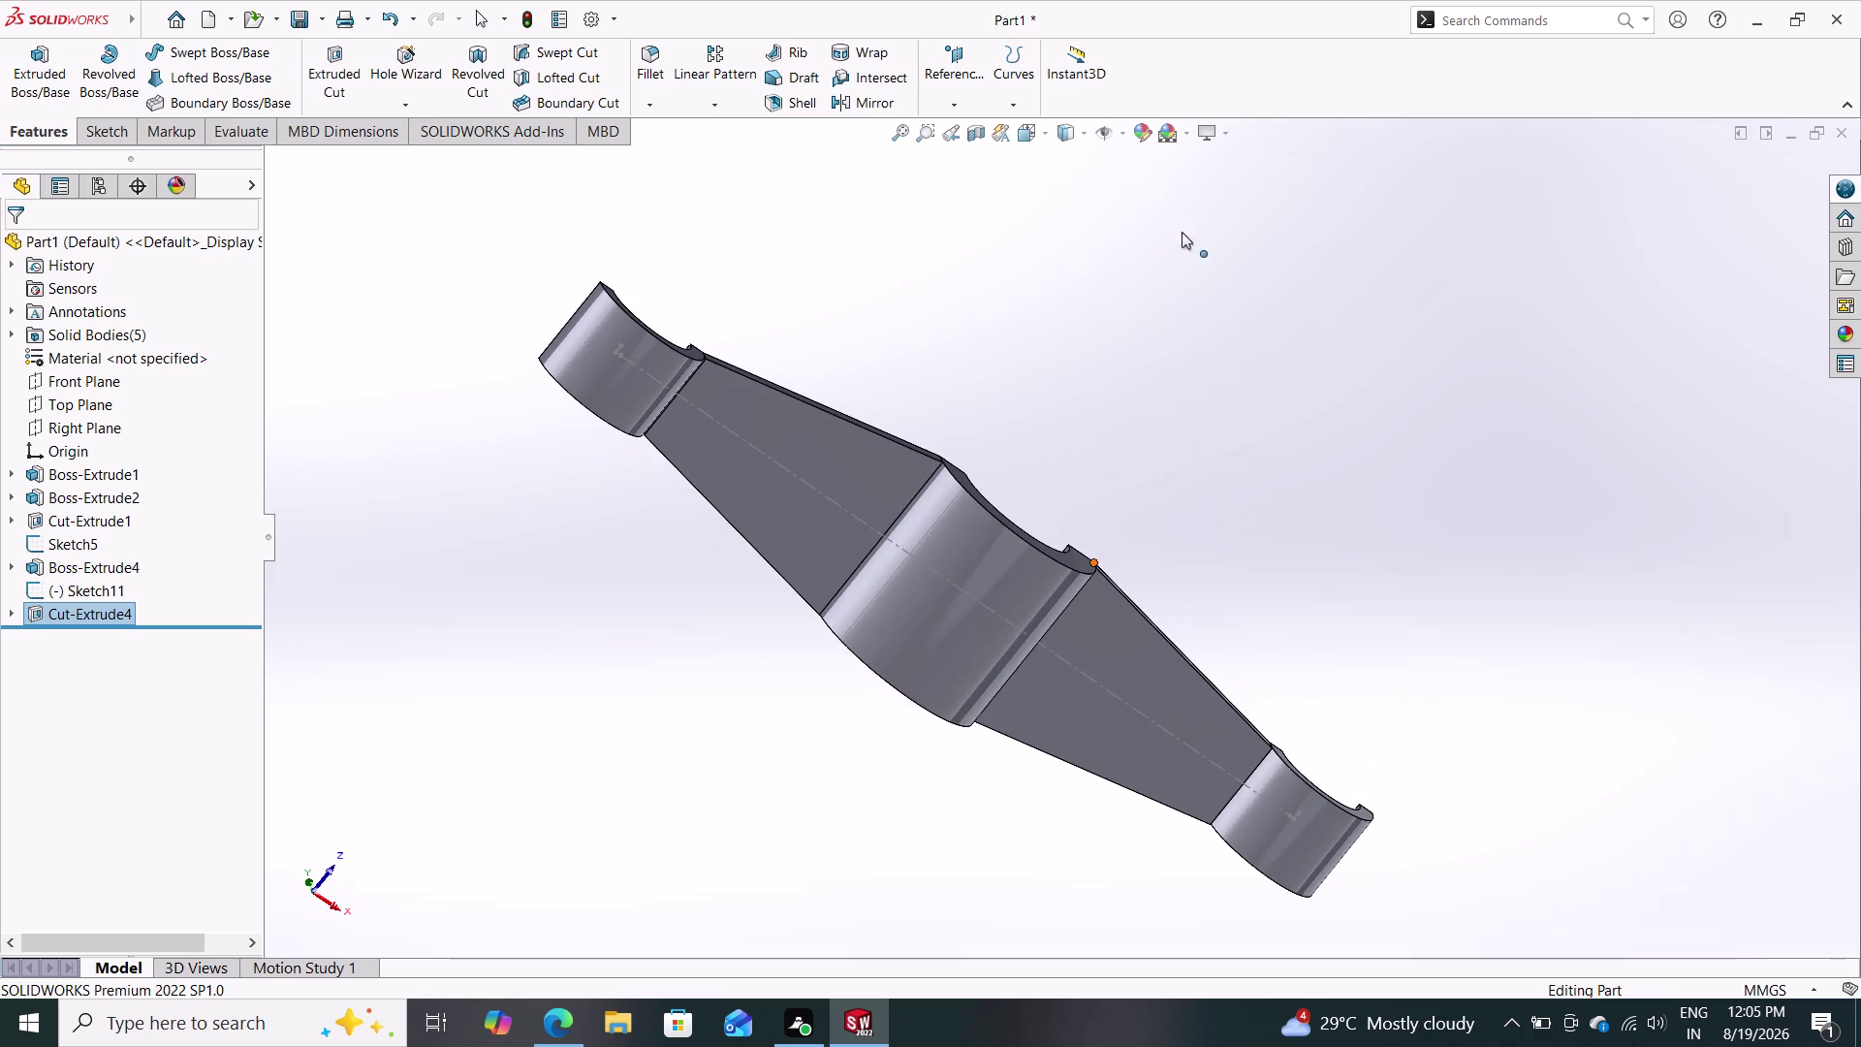
middle_drag(919, 812, 1108, 536)
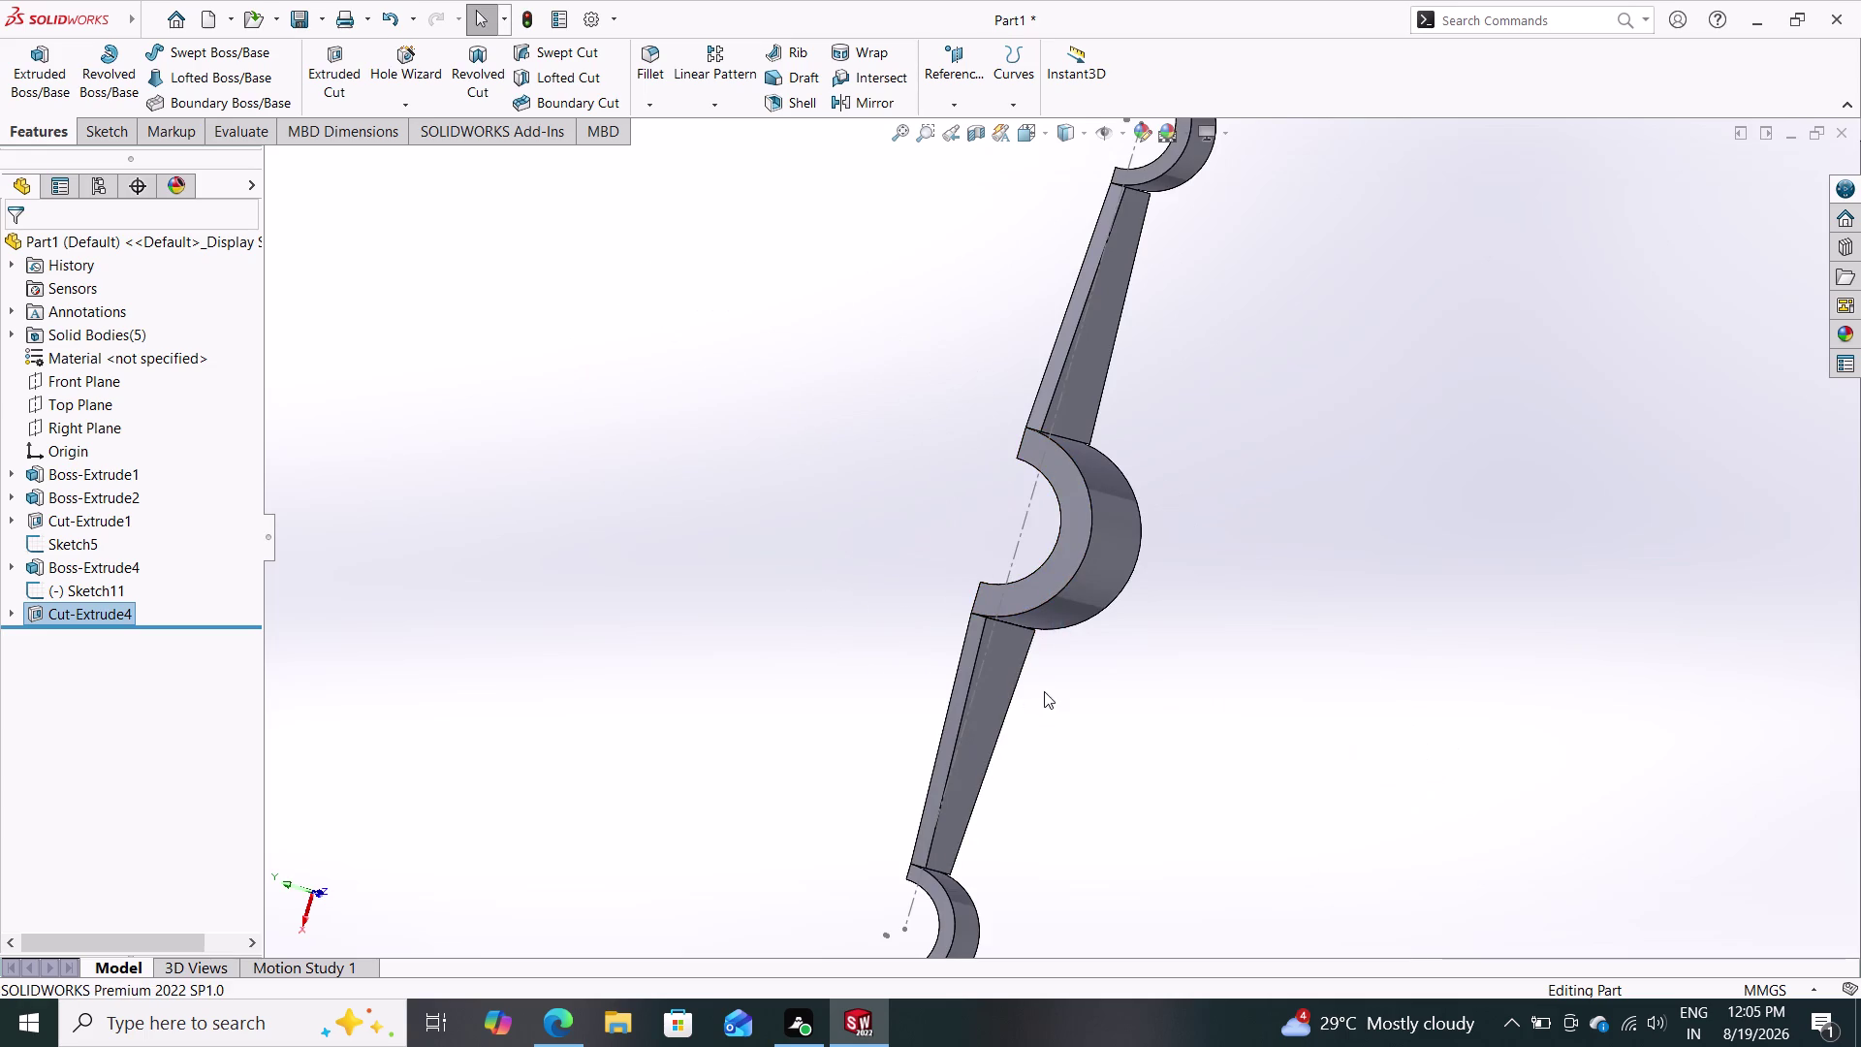
middle_drag(1038, 676, 934, 590)
middle_drag(1040, 663, 1171, 647)
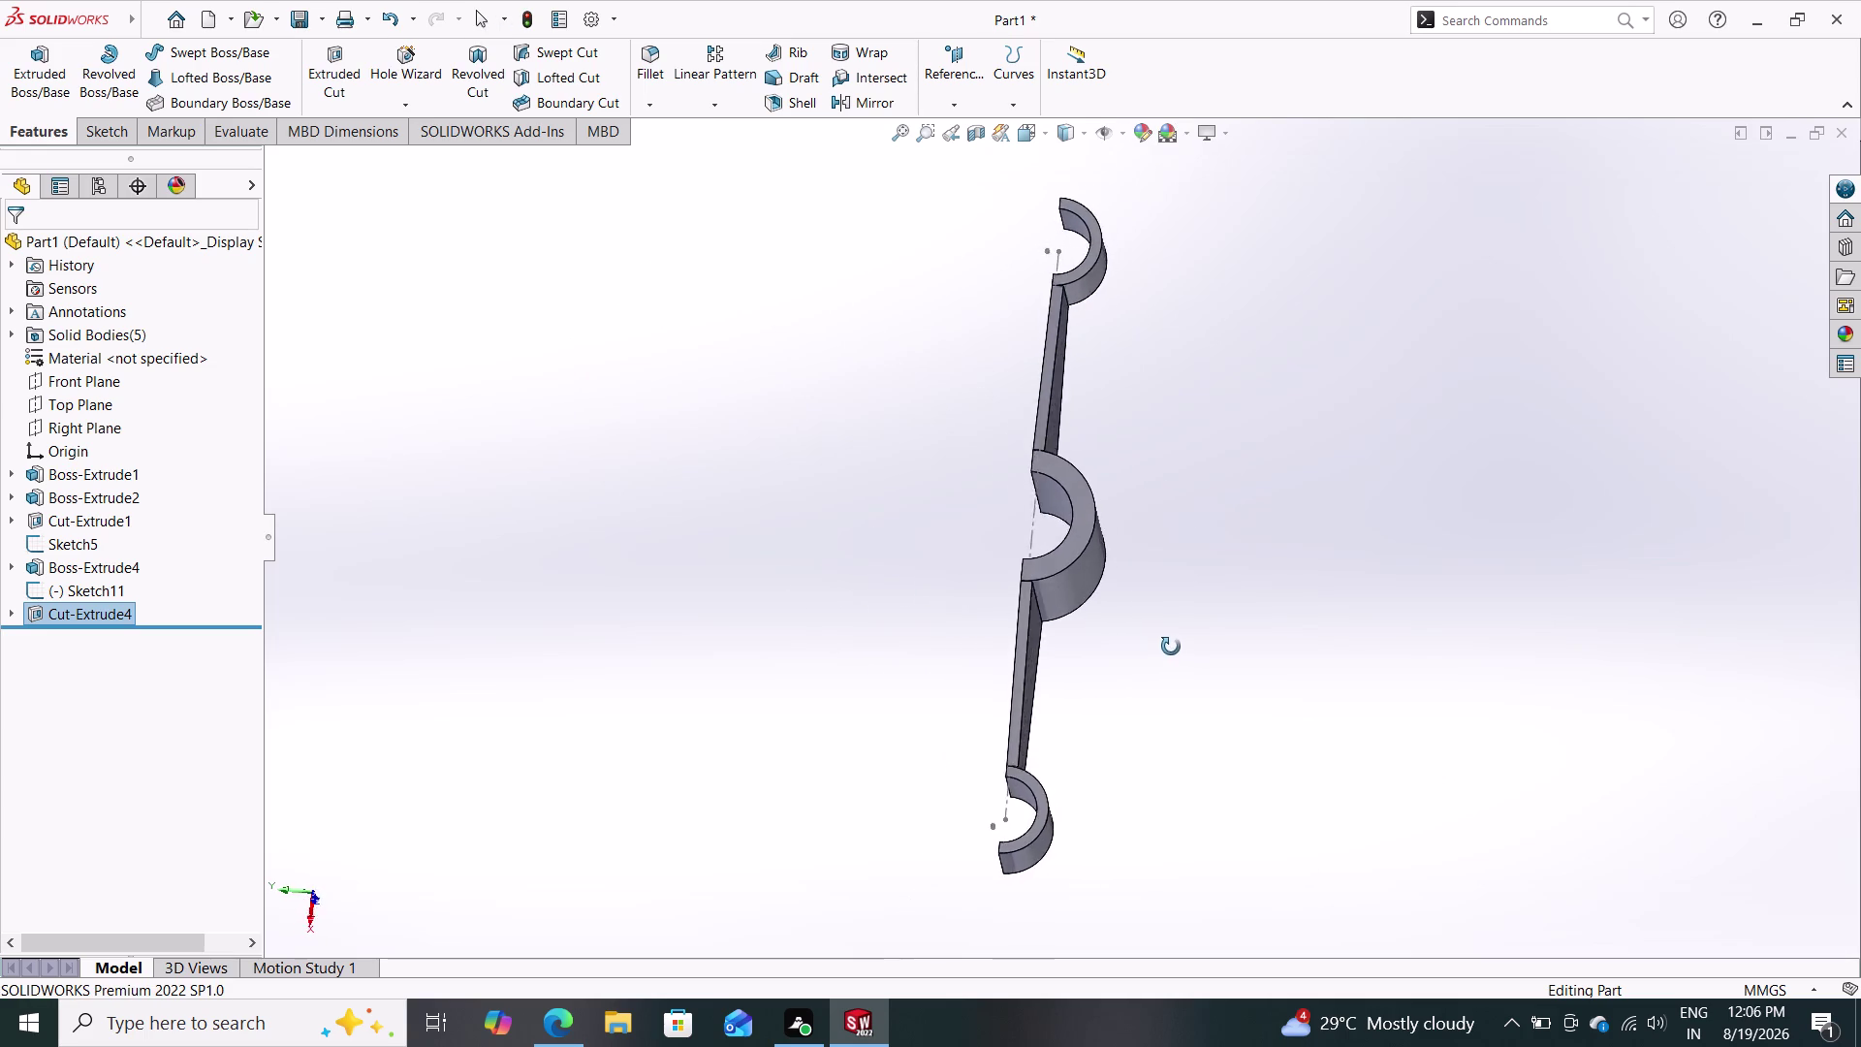
middle_drag(1171, 647, 1303, 782)
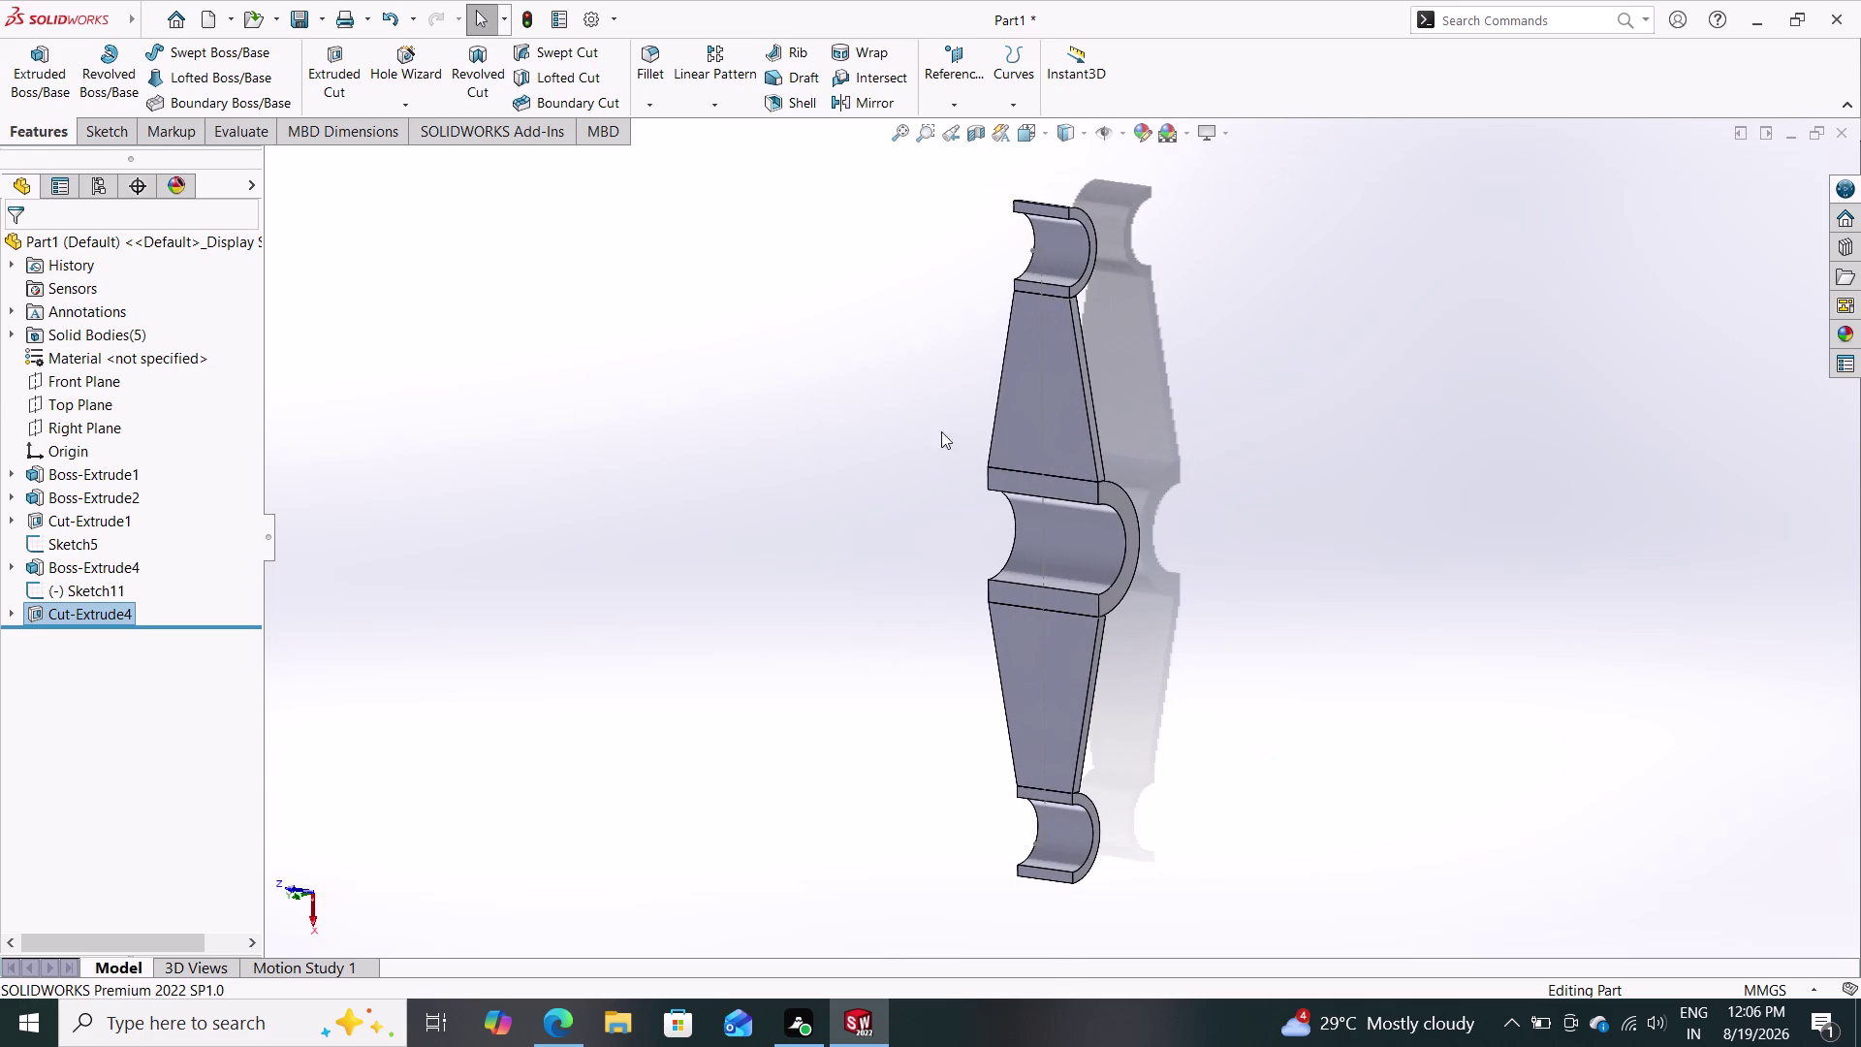
middle_drag(948, 402, 662, 283)
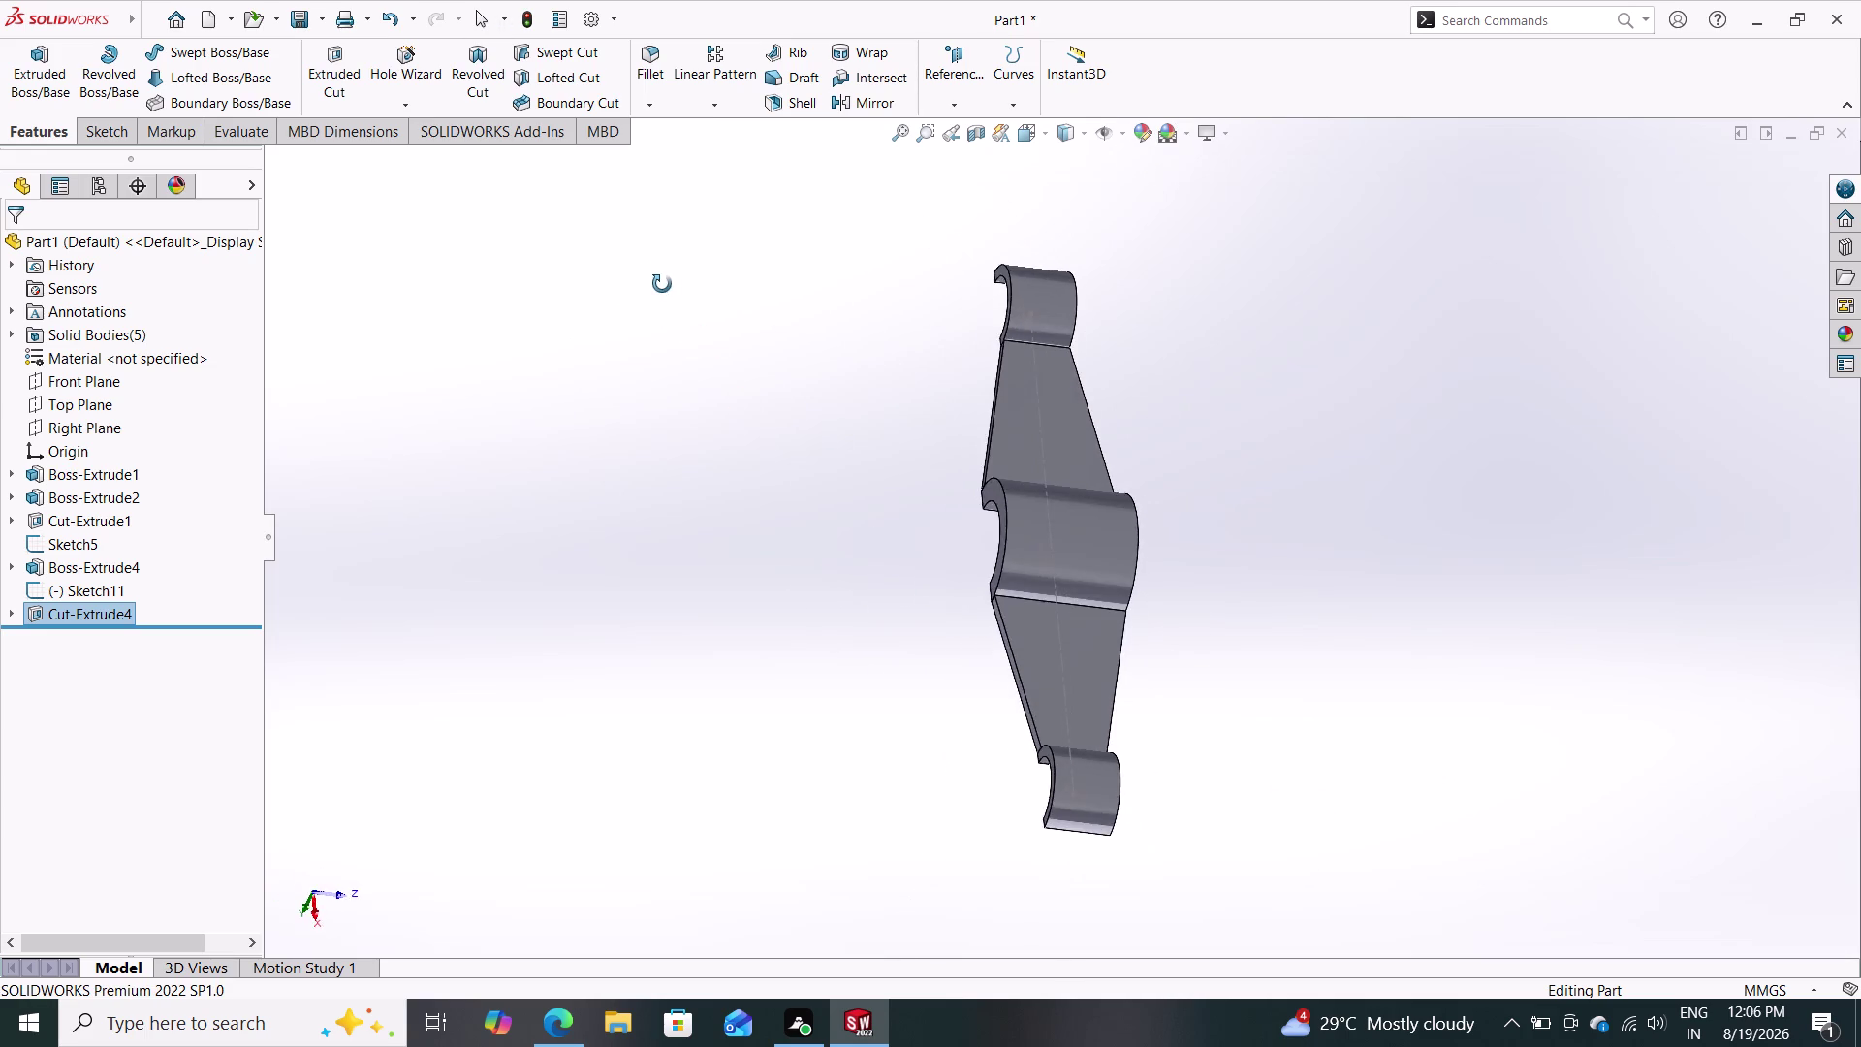
middle_drag(662, 283, 845, 423)
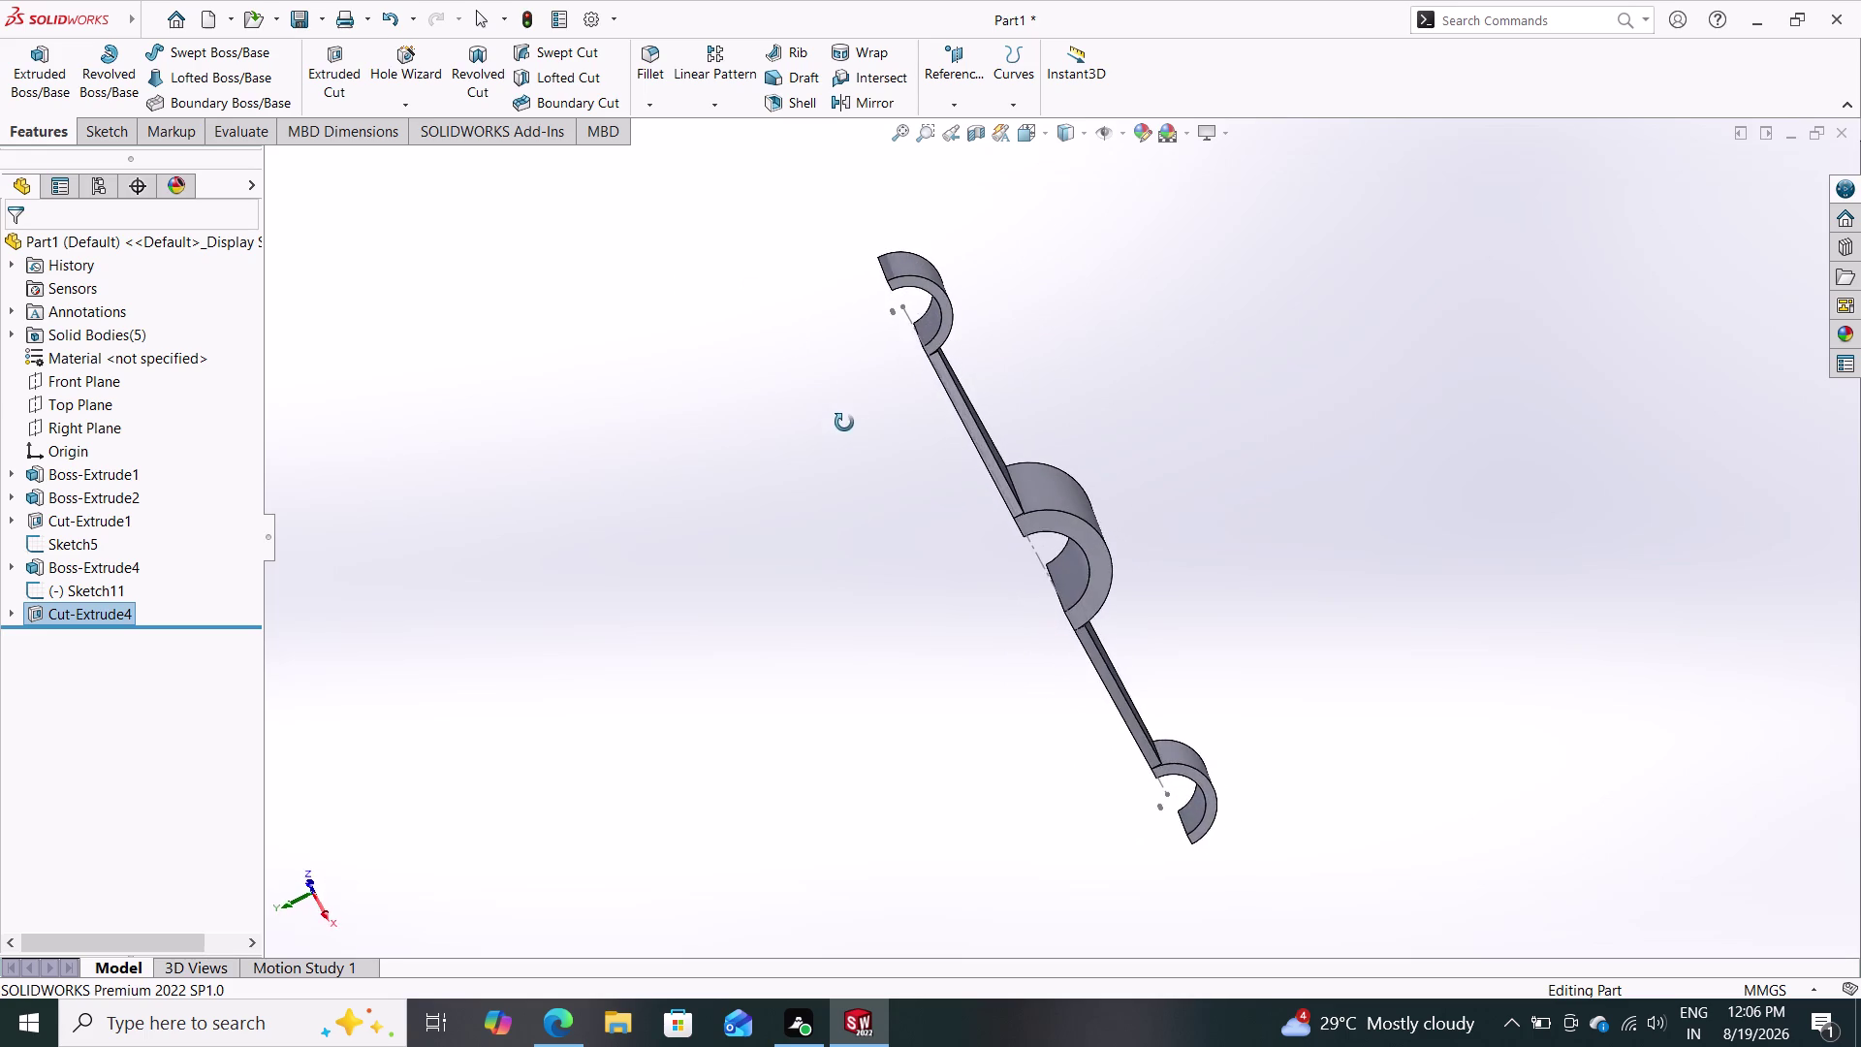
middle_drag(844, 423, 799, 429)
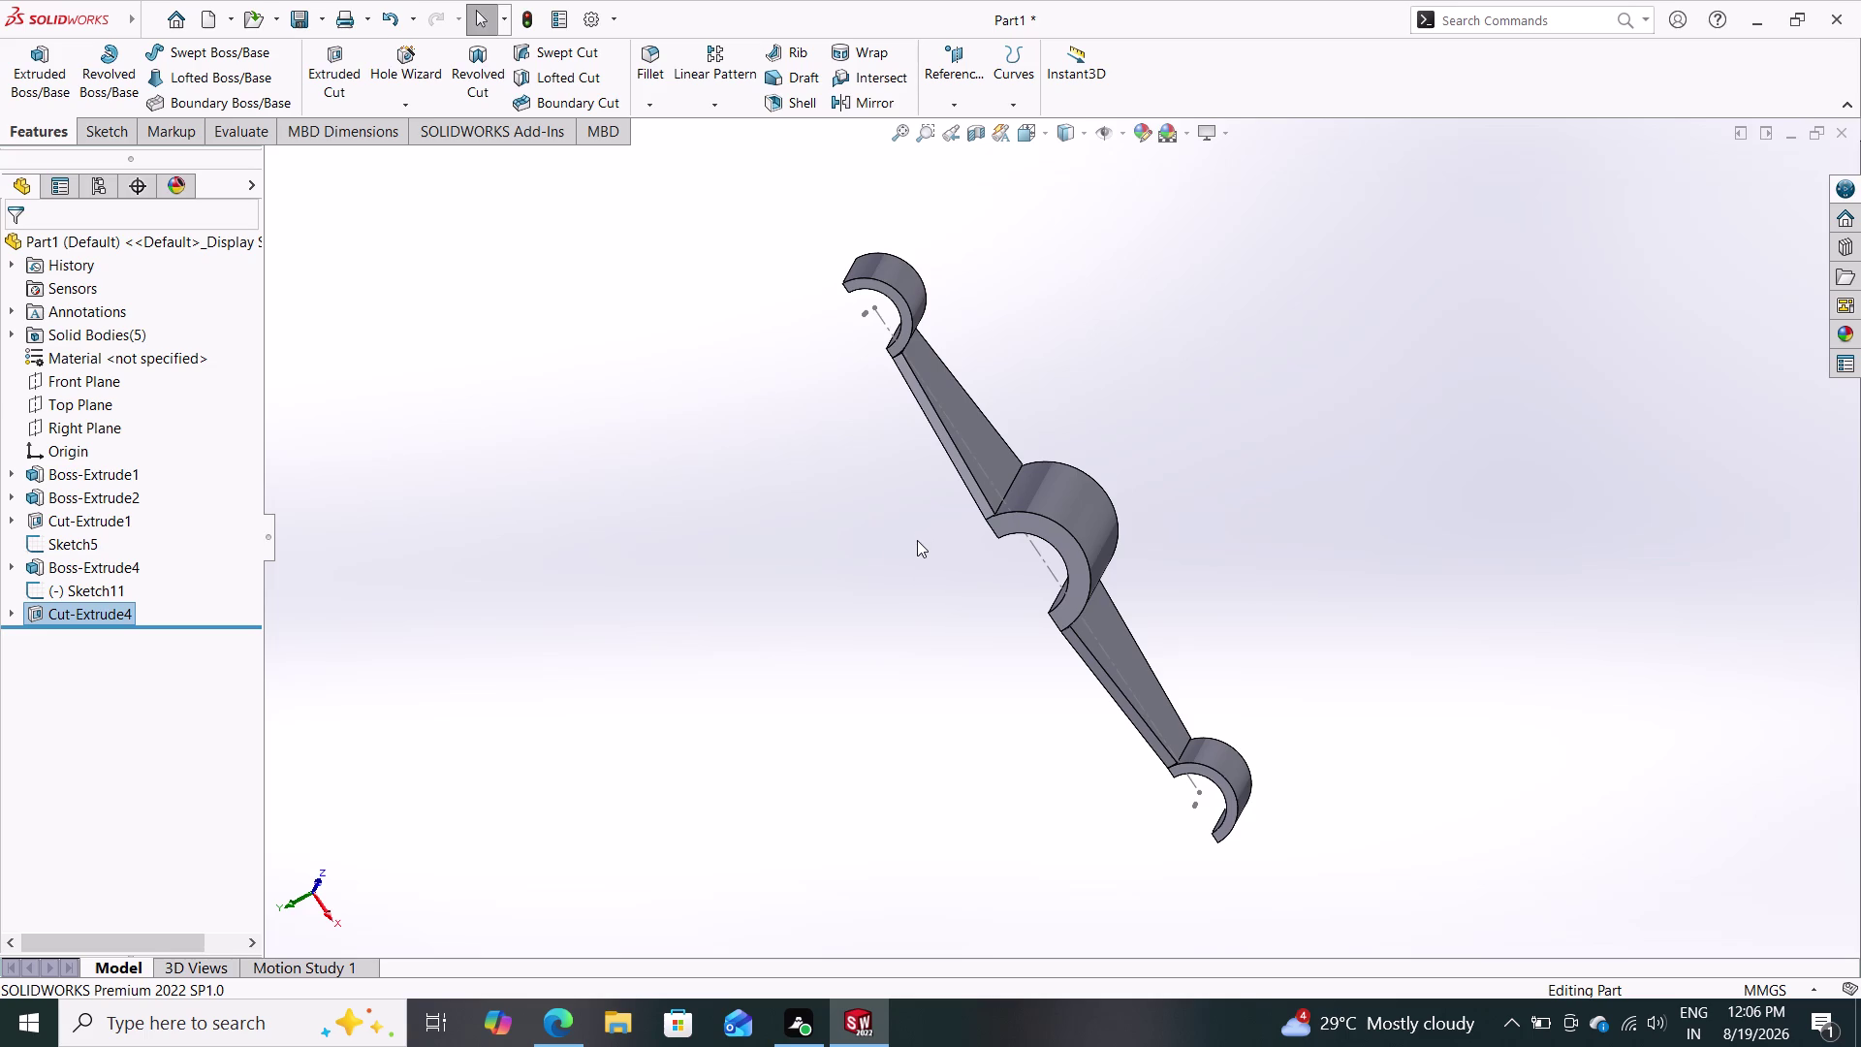
middle_drag(1109, 343, 1023, 407)
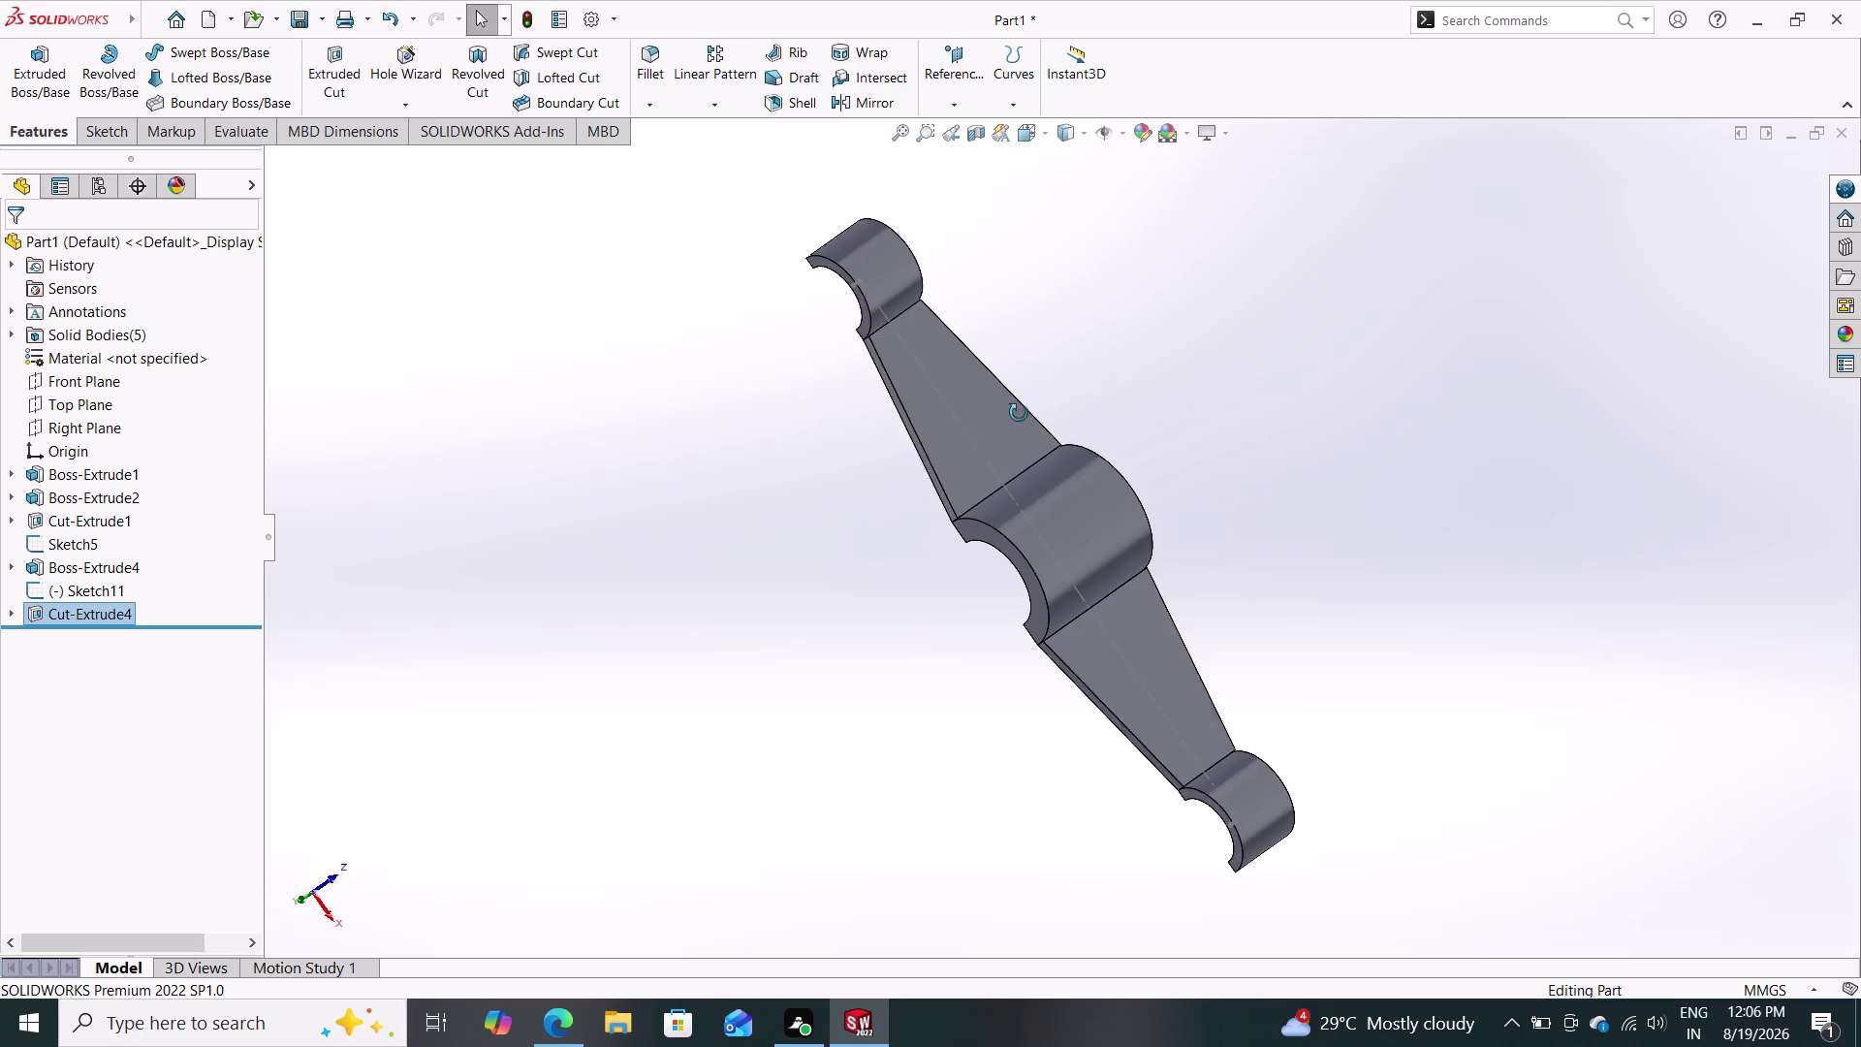
Sketch on the tapered arm face and draw a horizontal centre line past both ends.
middle_drag(1024, 406, 1008, 449)
click(956, 437)
click(1056, 379)
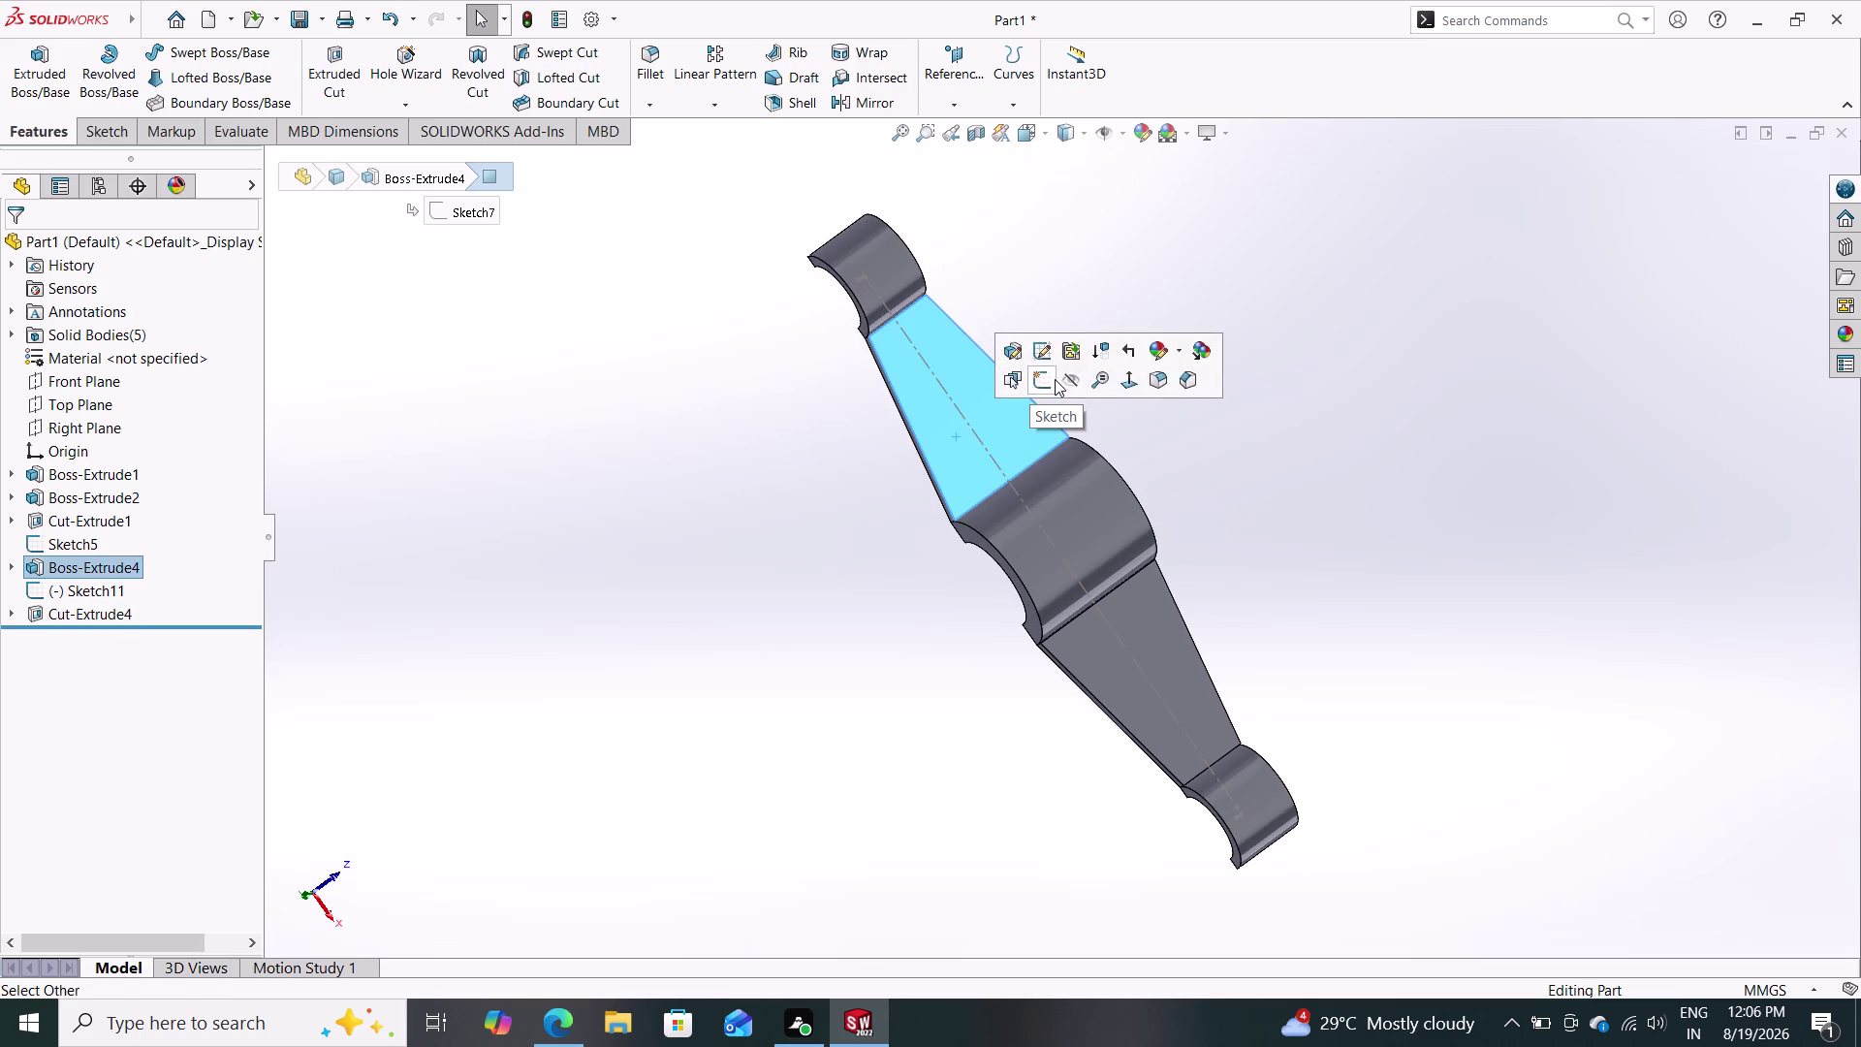
key(Escape)
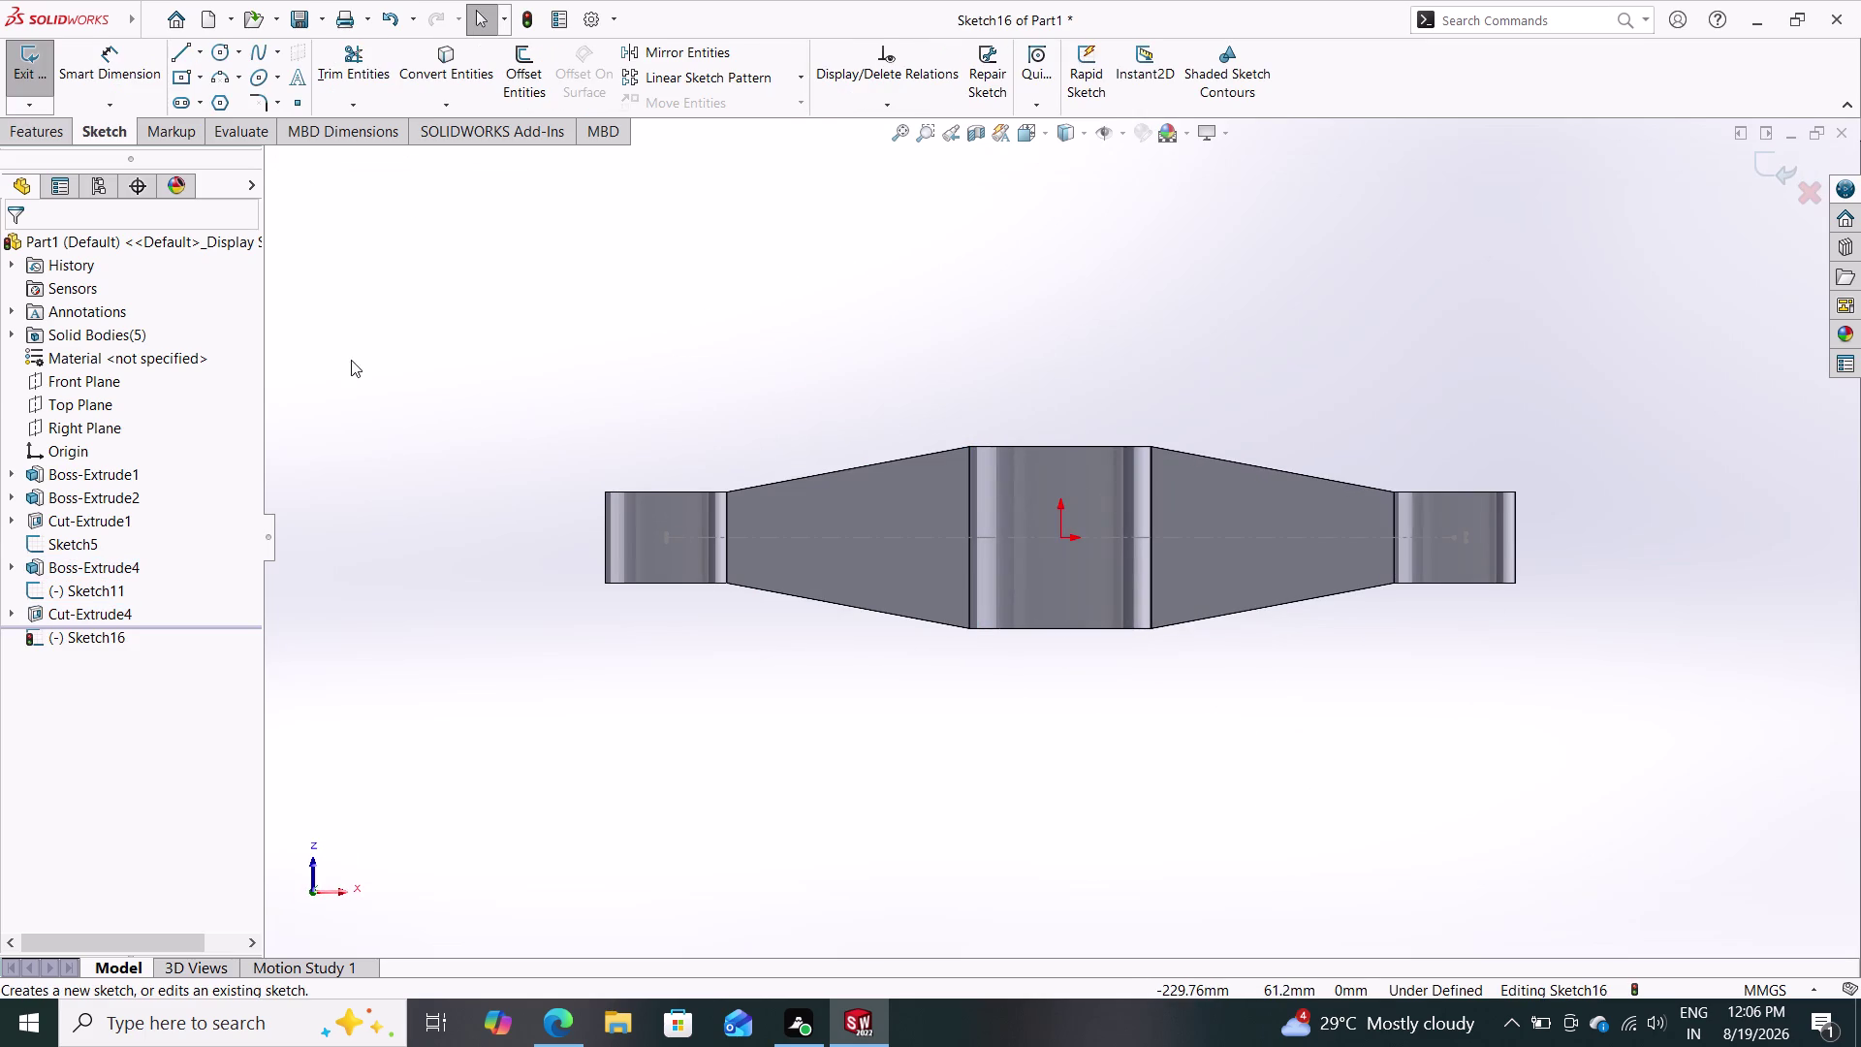
click(185, 42)
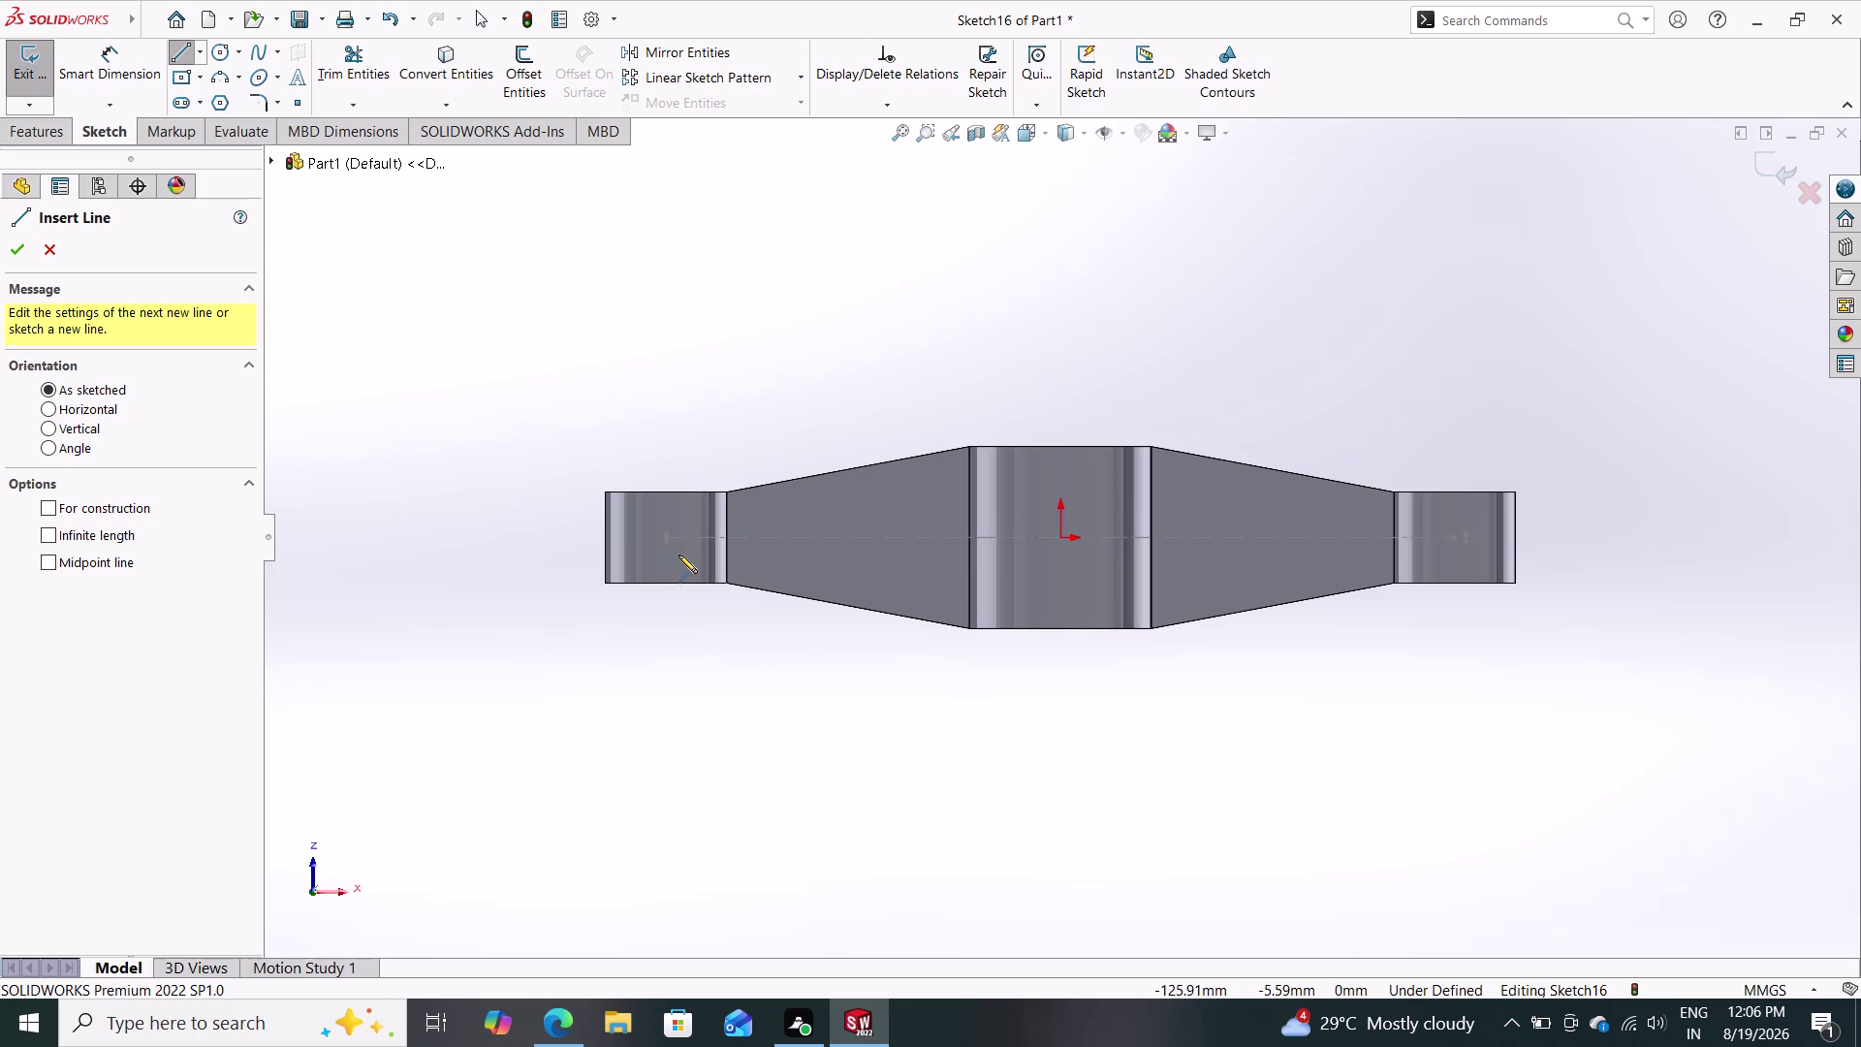
click(574, 541)
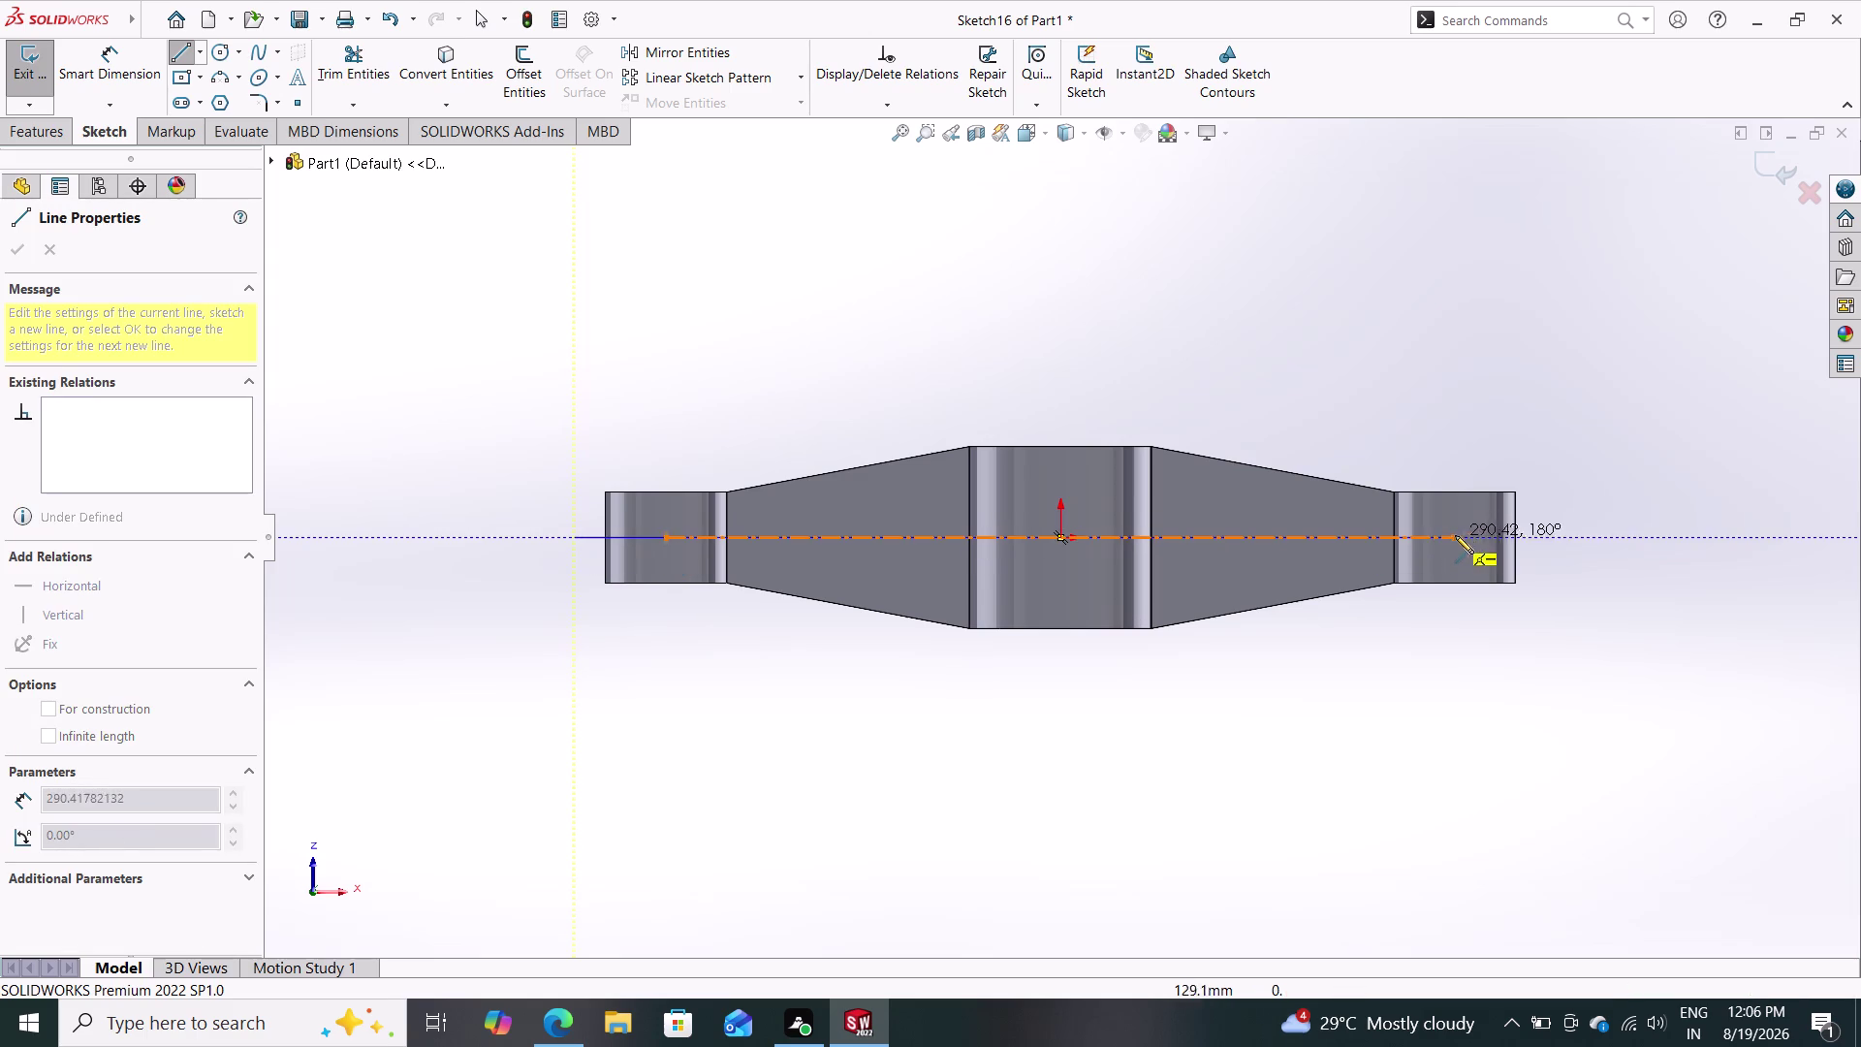
click(1562, 538)
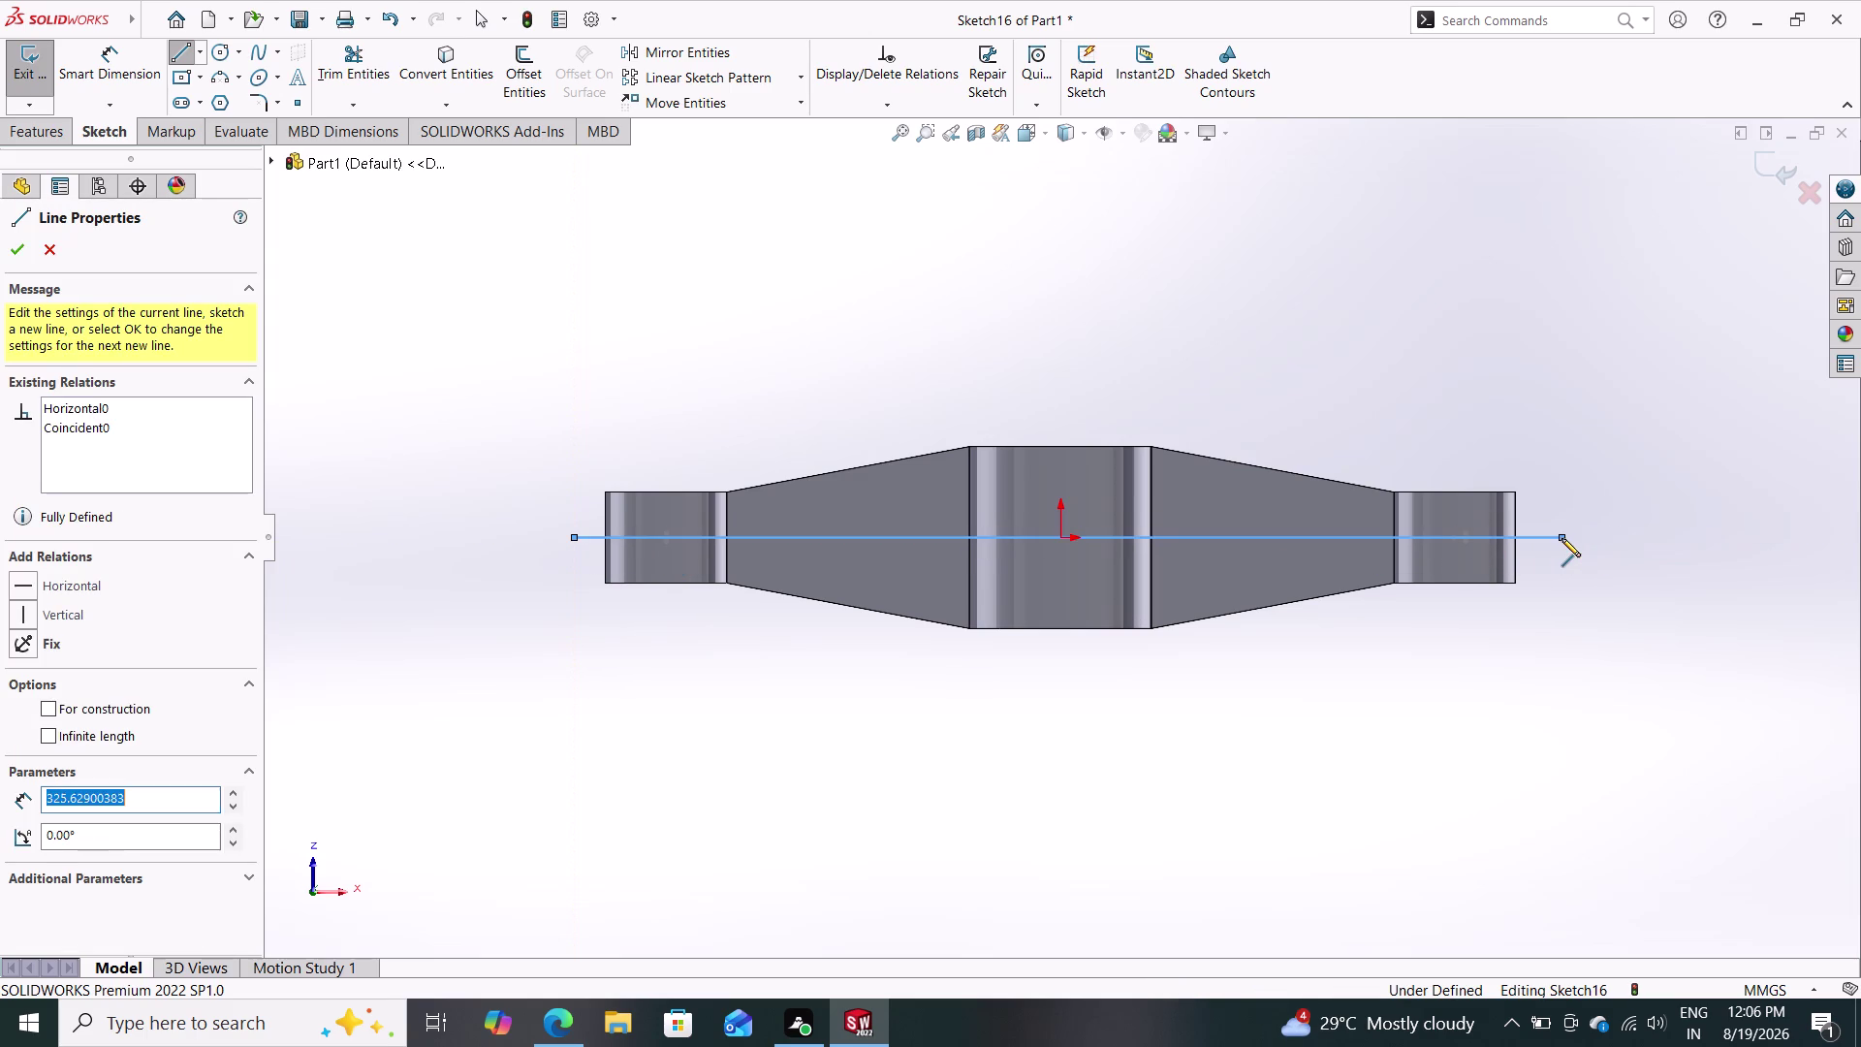
key(Escape)
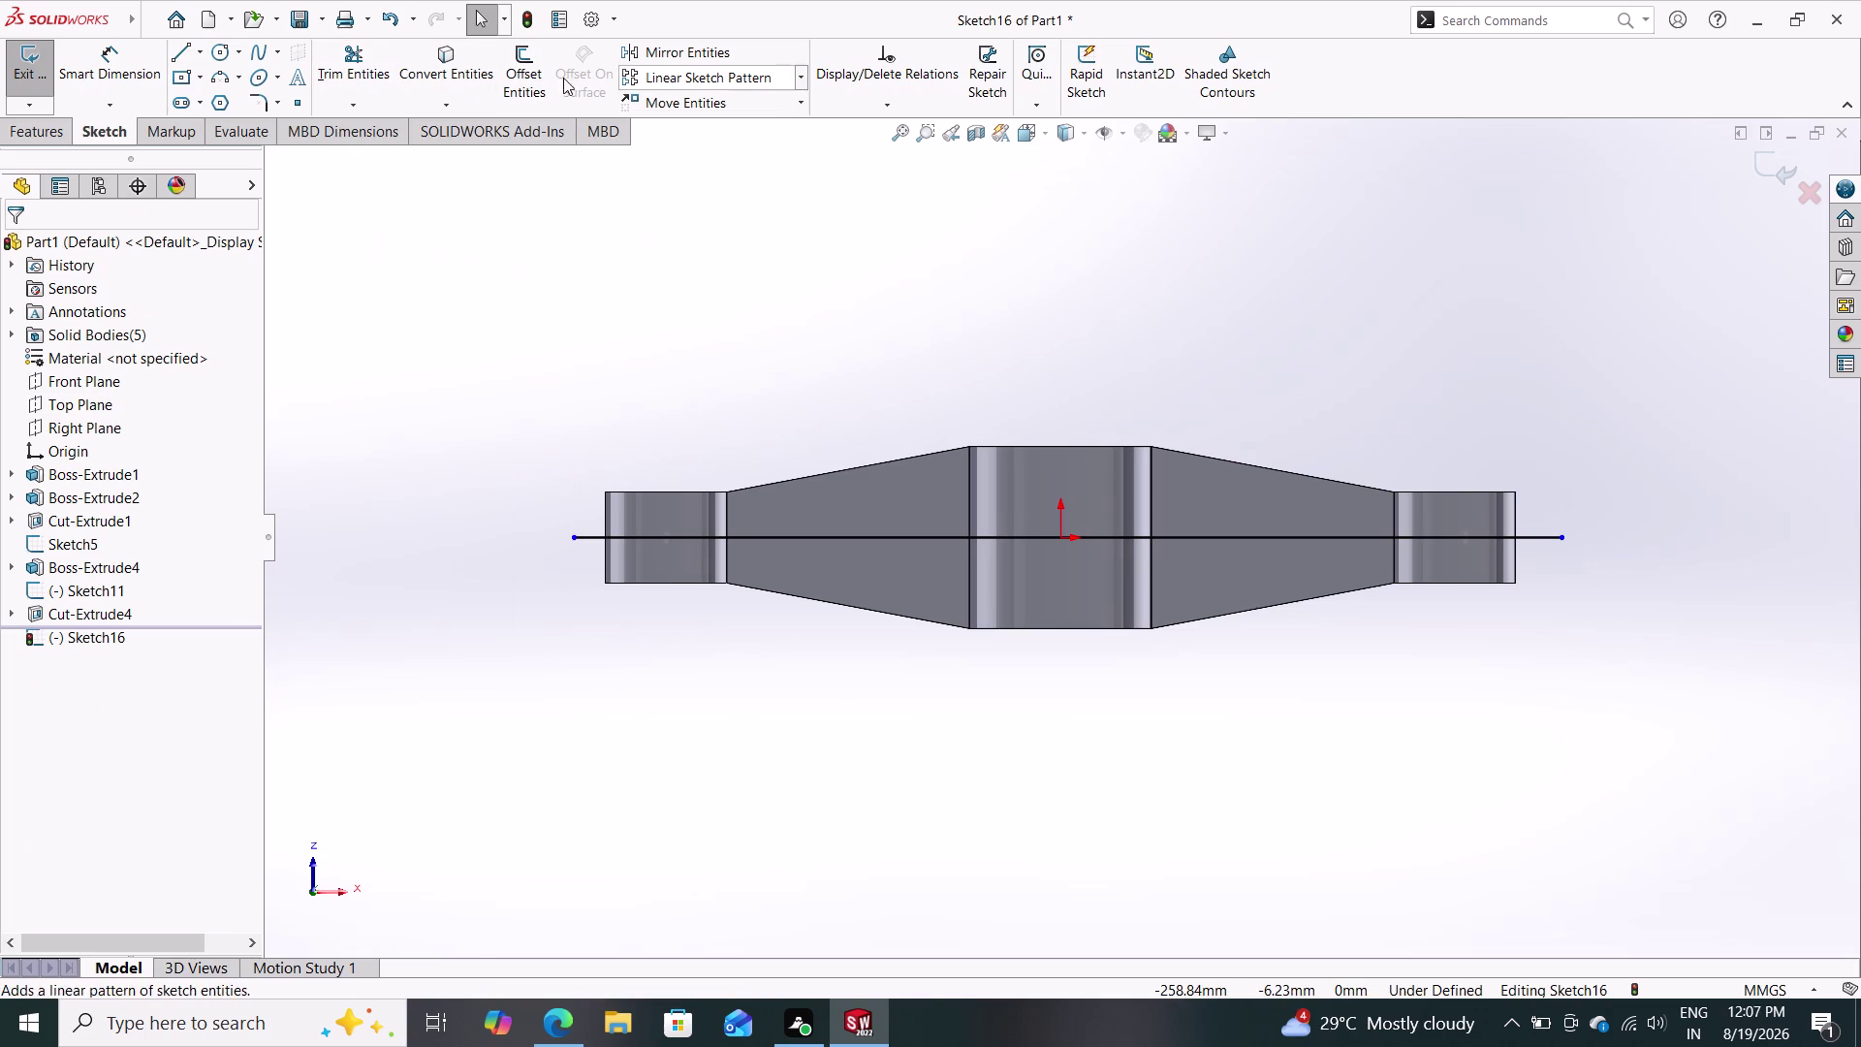
Offset the centre line 1.25 mm to both sides and delete the original line.
click(513, 68)
click(828, 533)
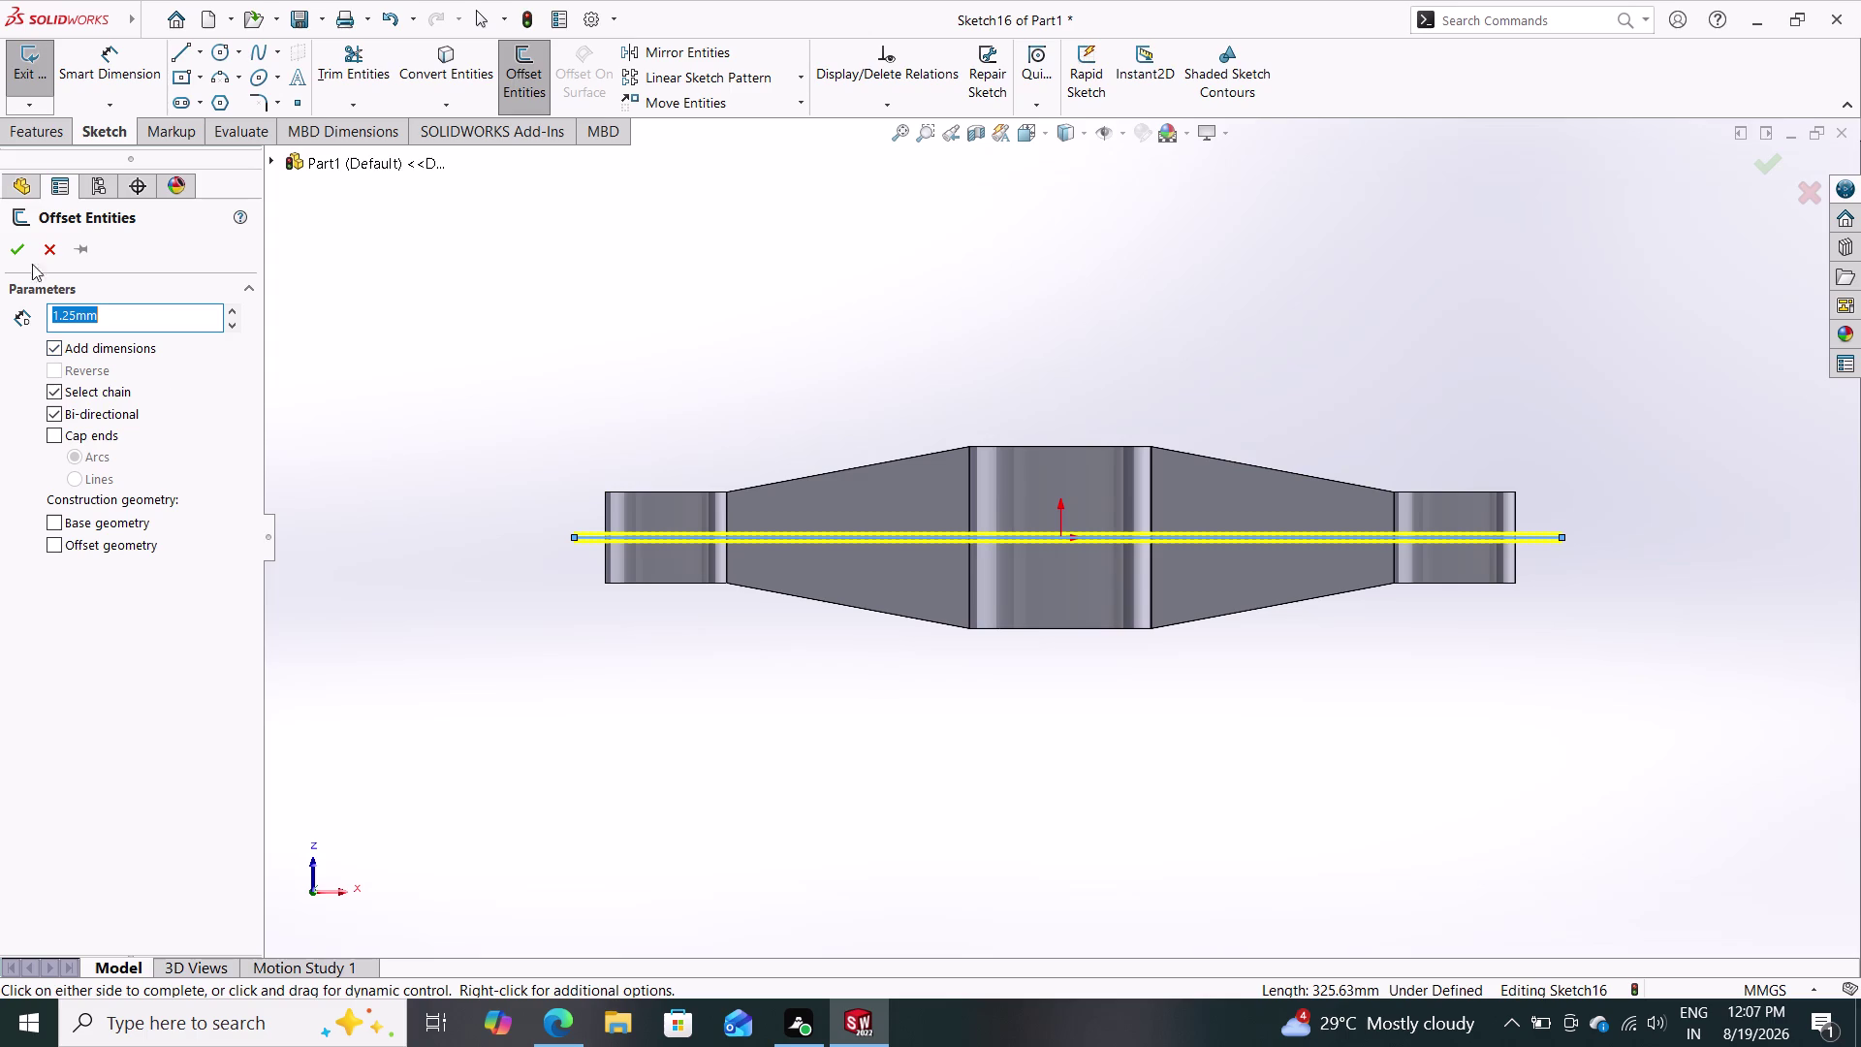
click(11, 251)
scroll(down, 3)
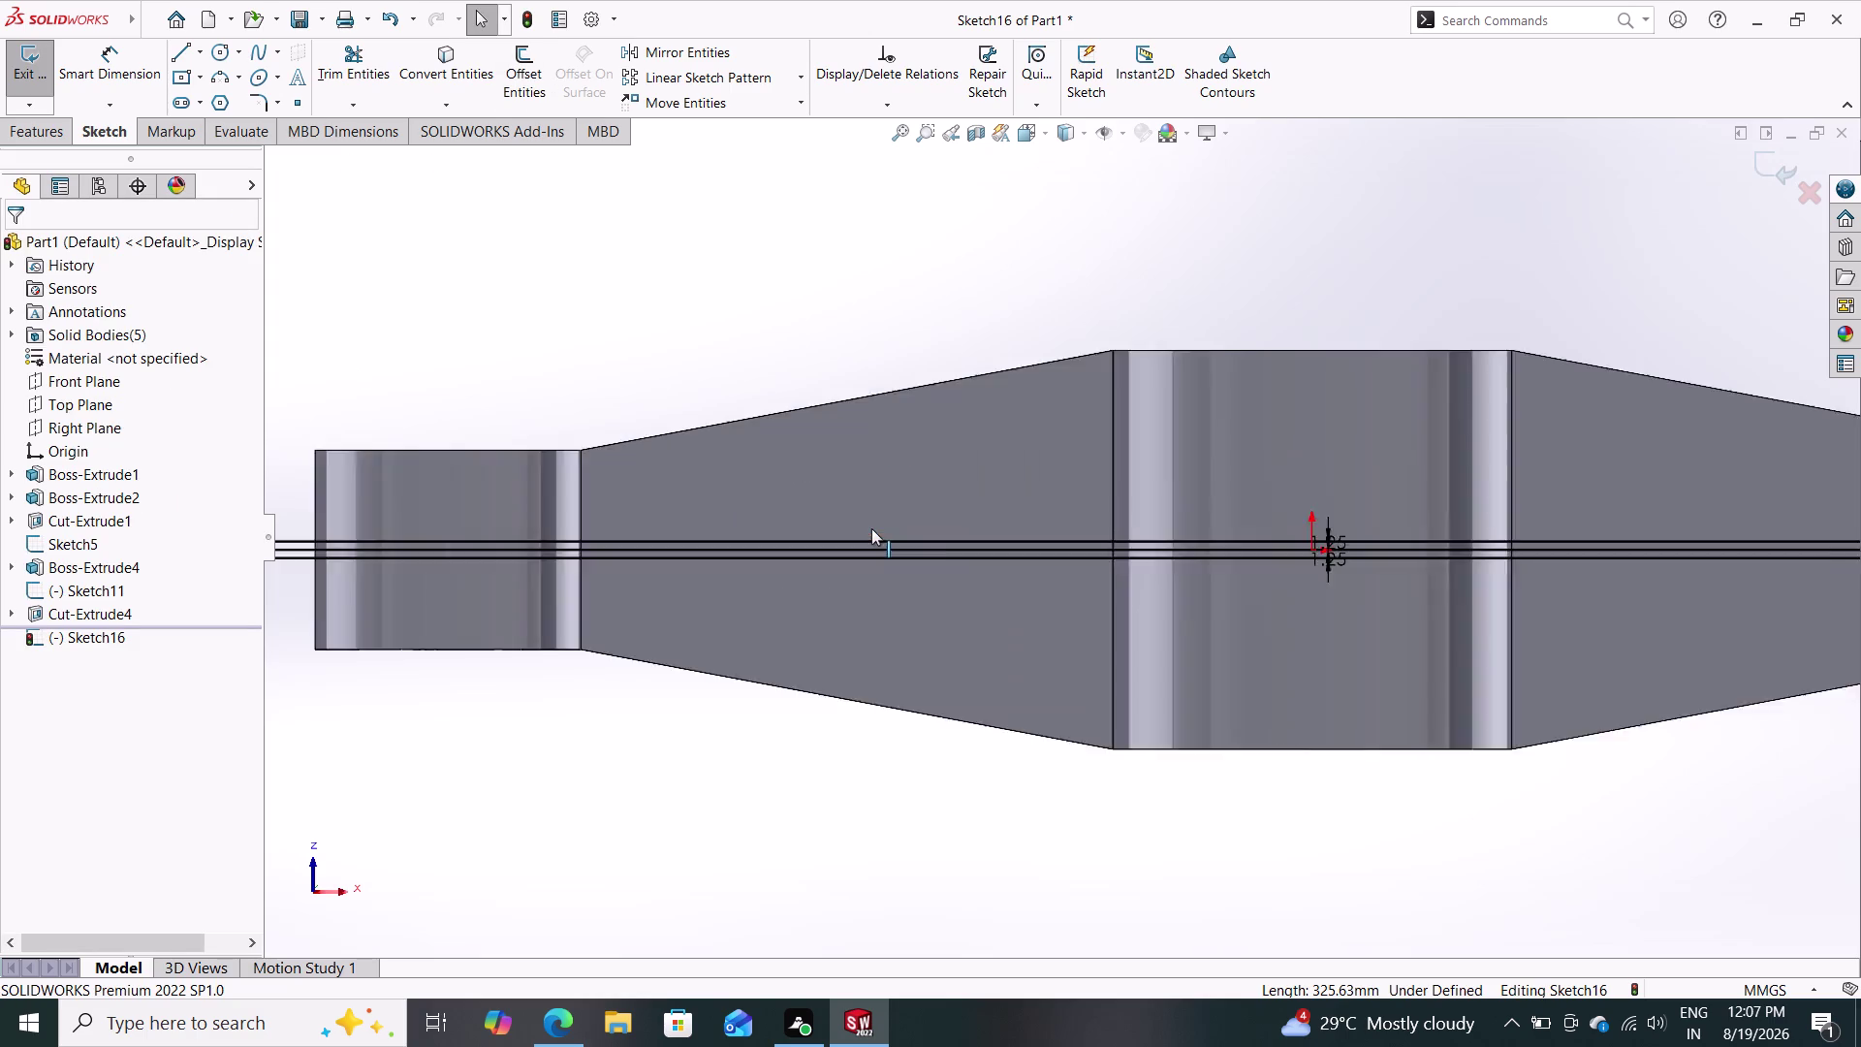
scroll(down, 3)
click(858, 567)
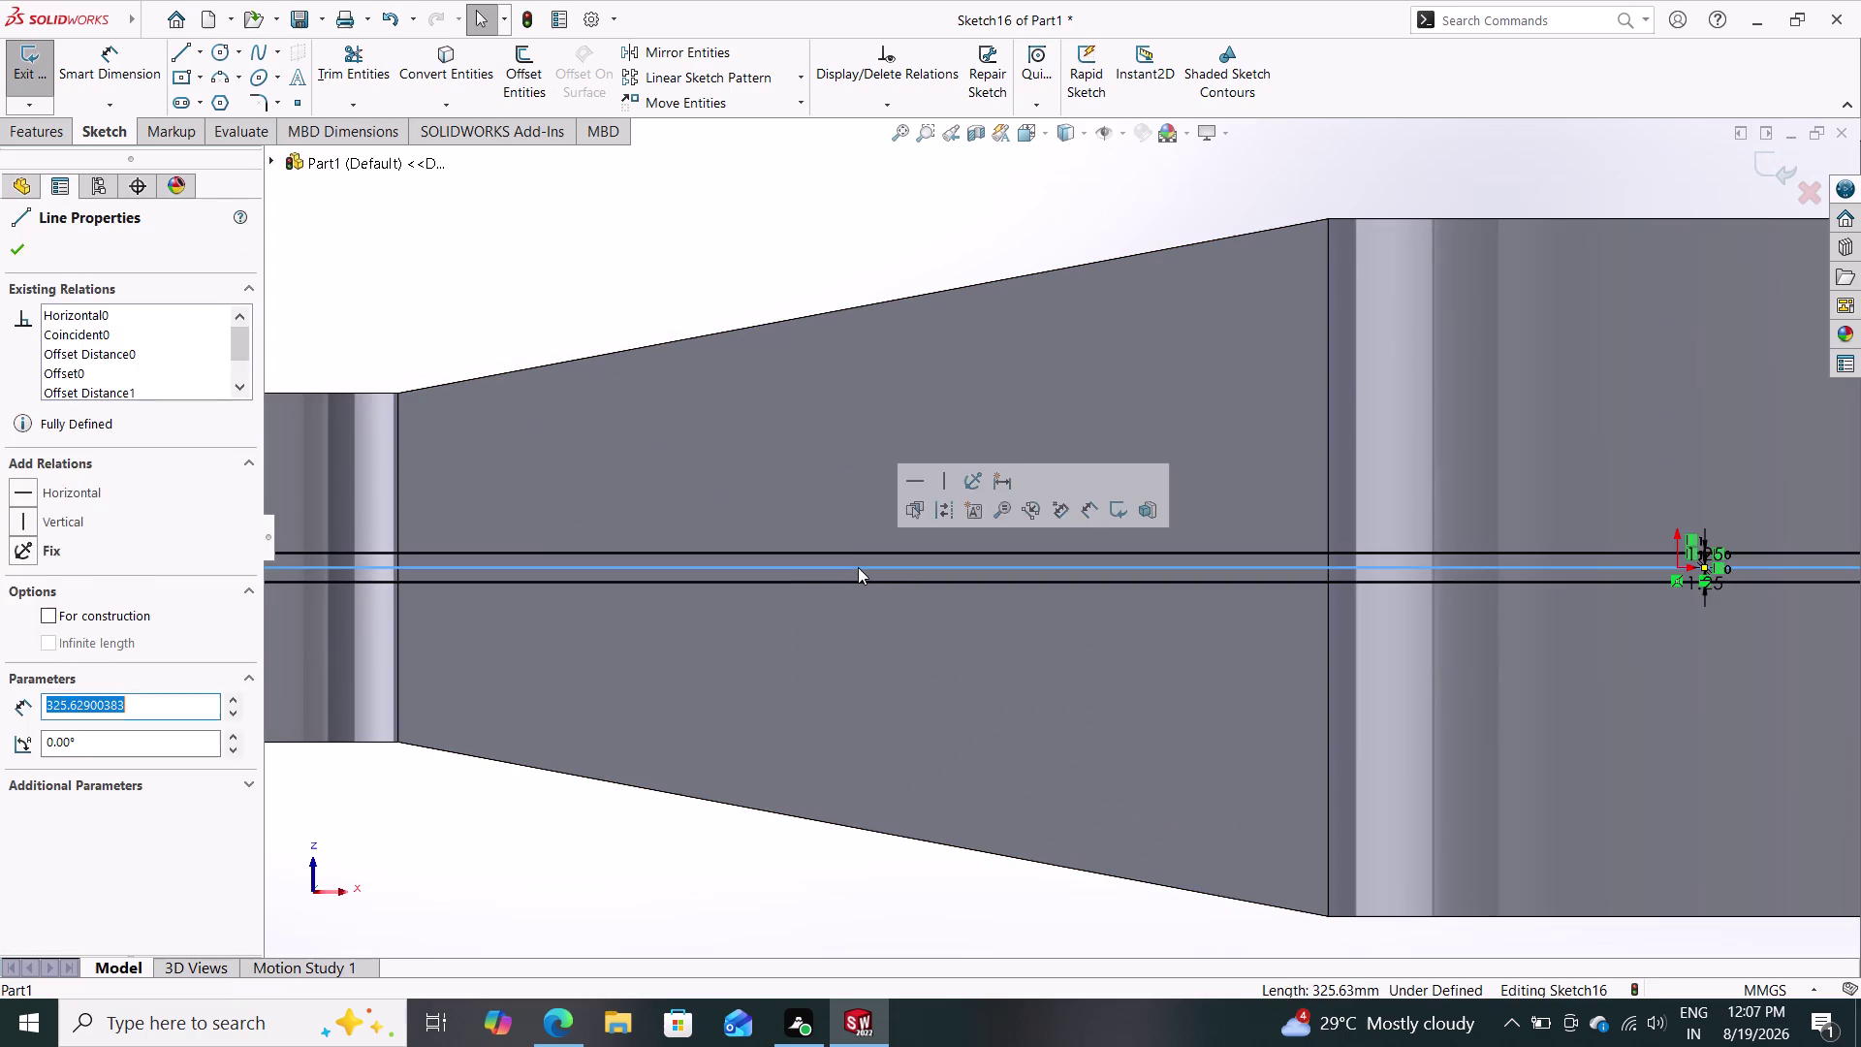
key(Delete)
scroll(up, 3)
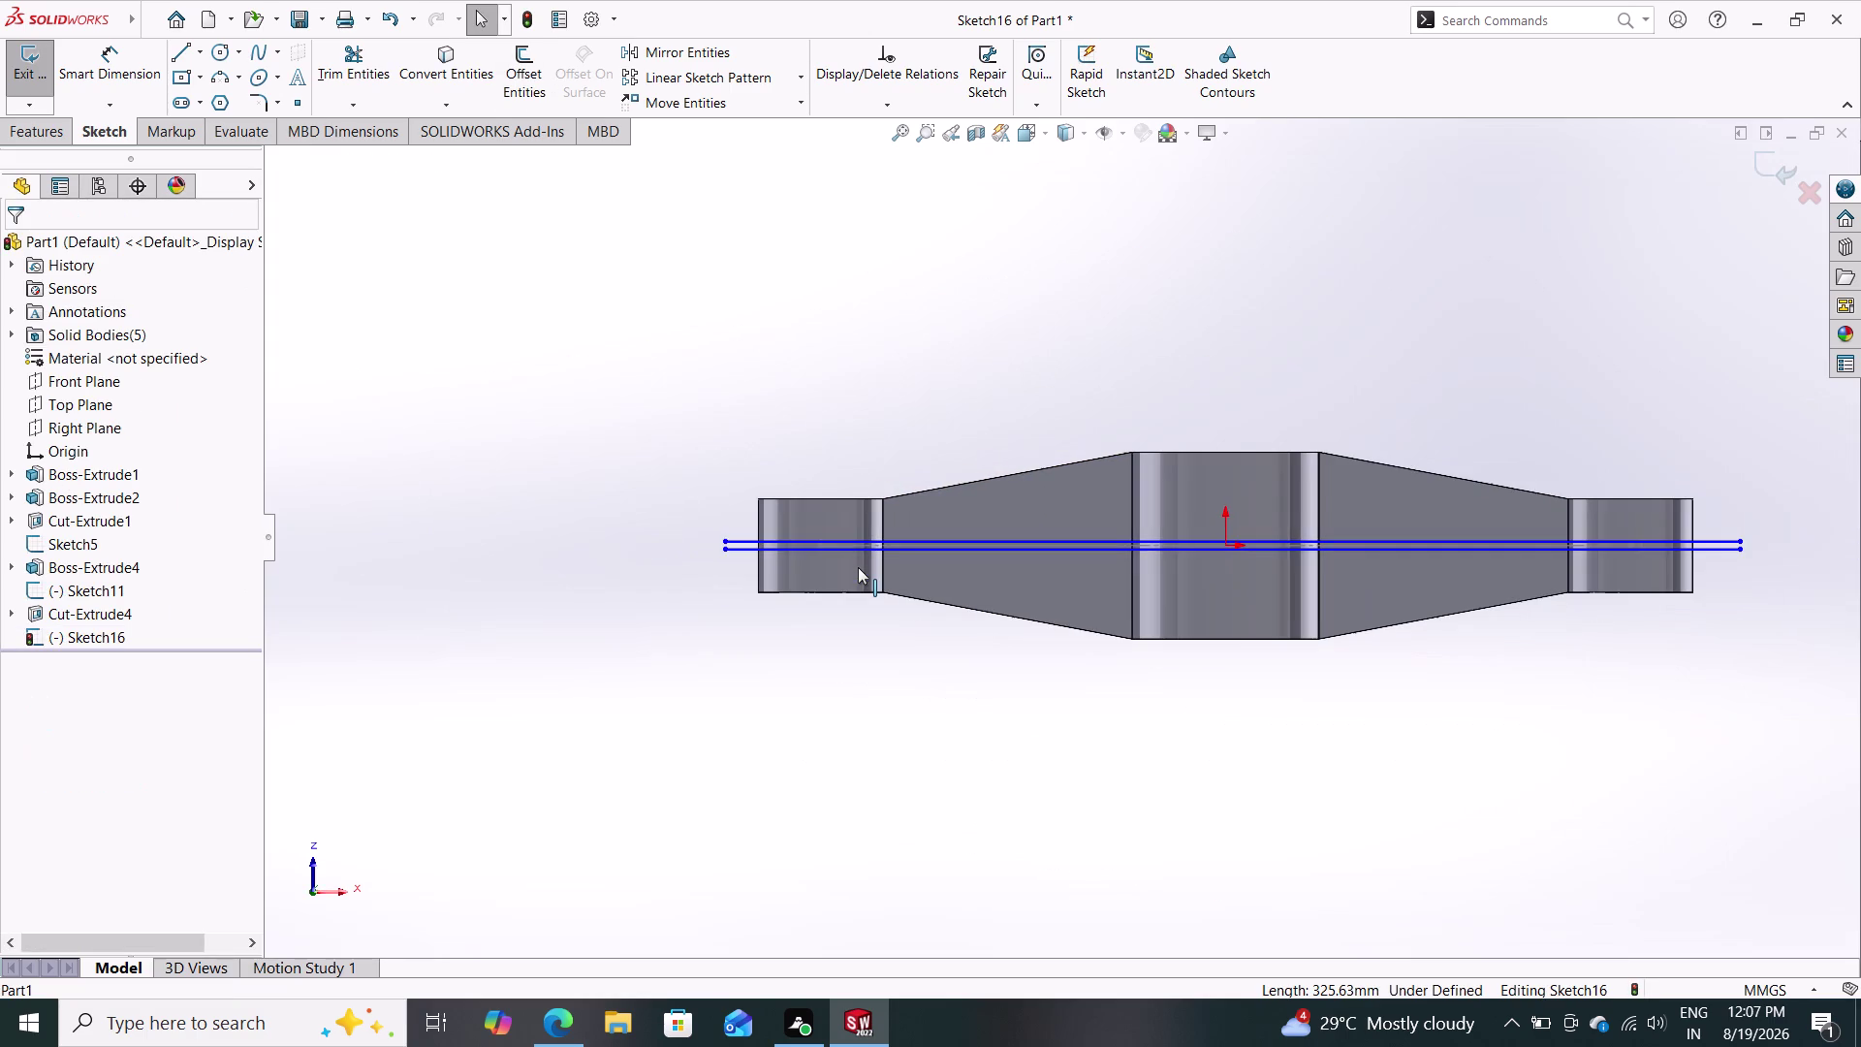
Draw short cap lines closing the left and right ends of the strip.
click(166, 50)
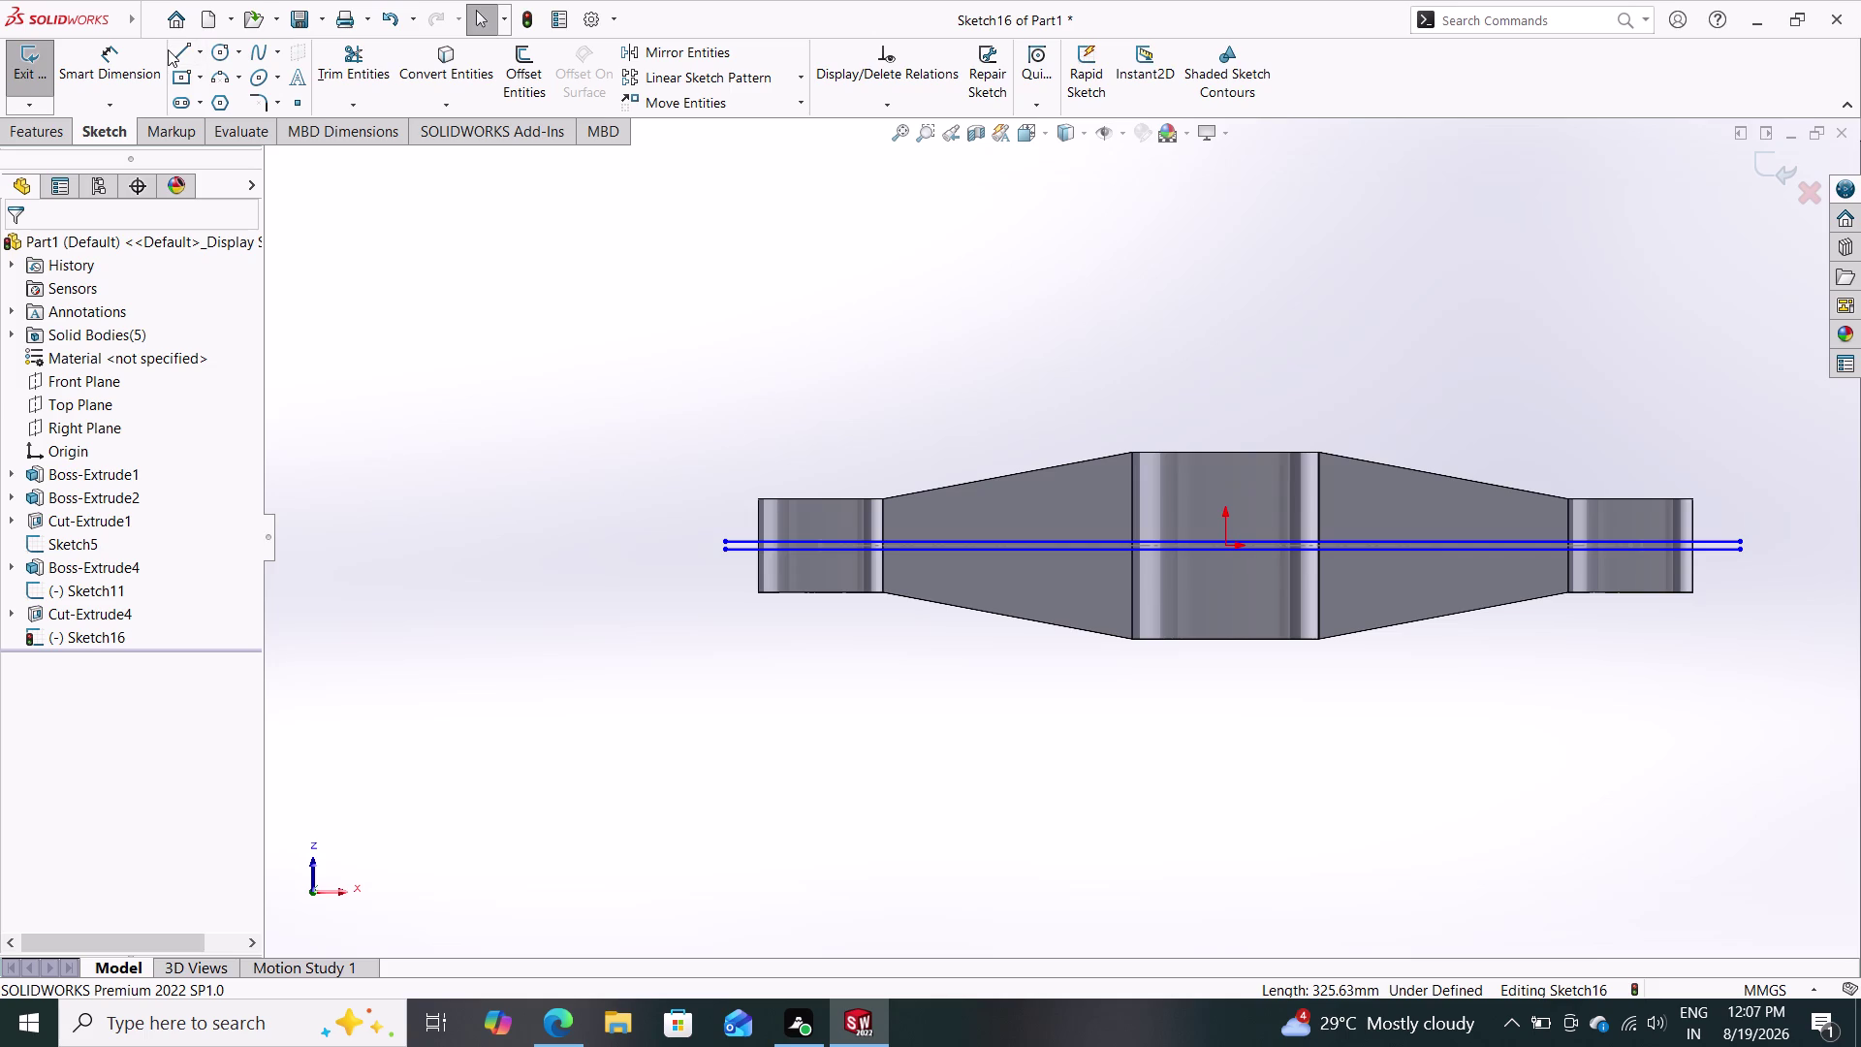
click(184, 49)
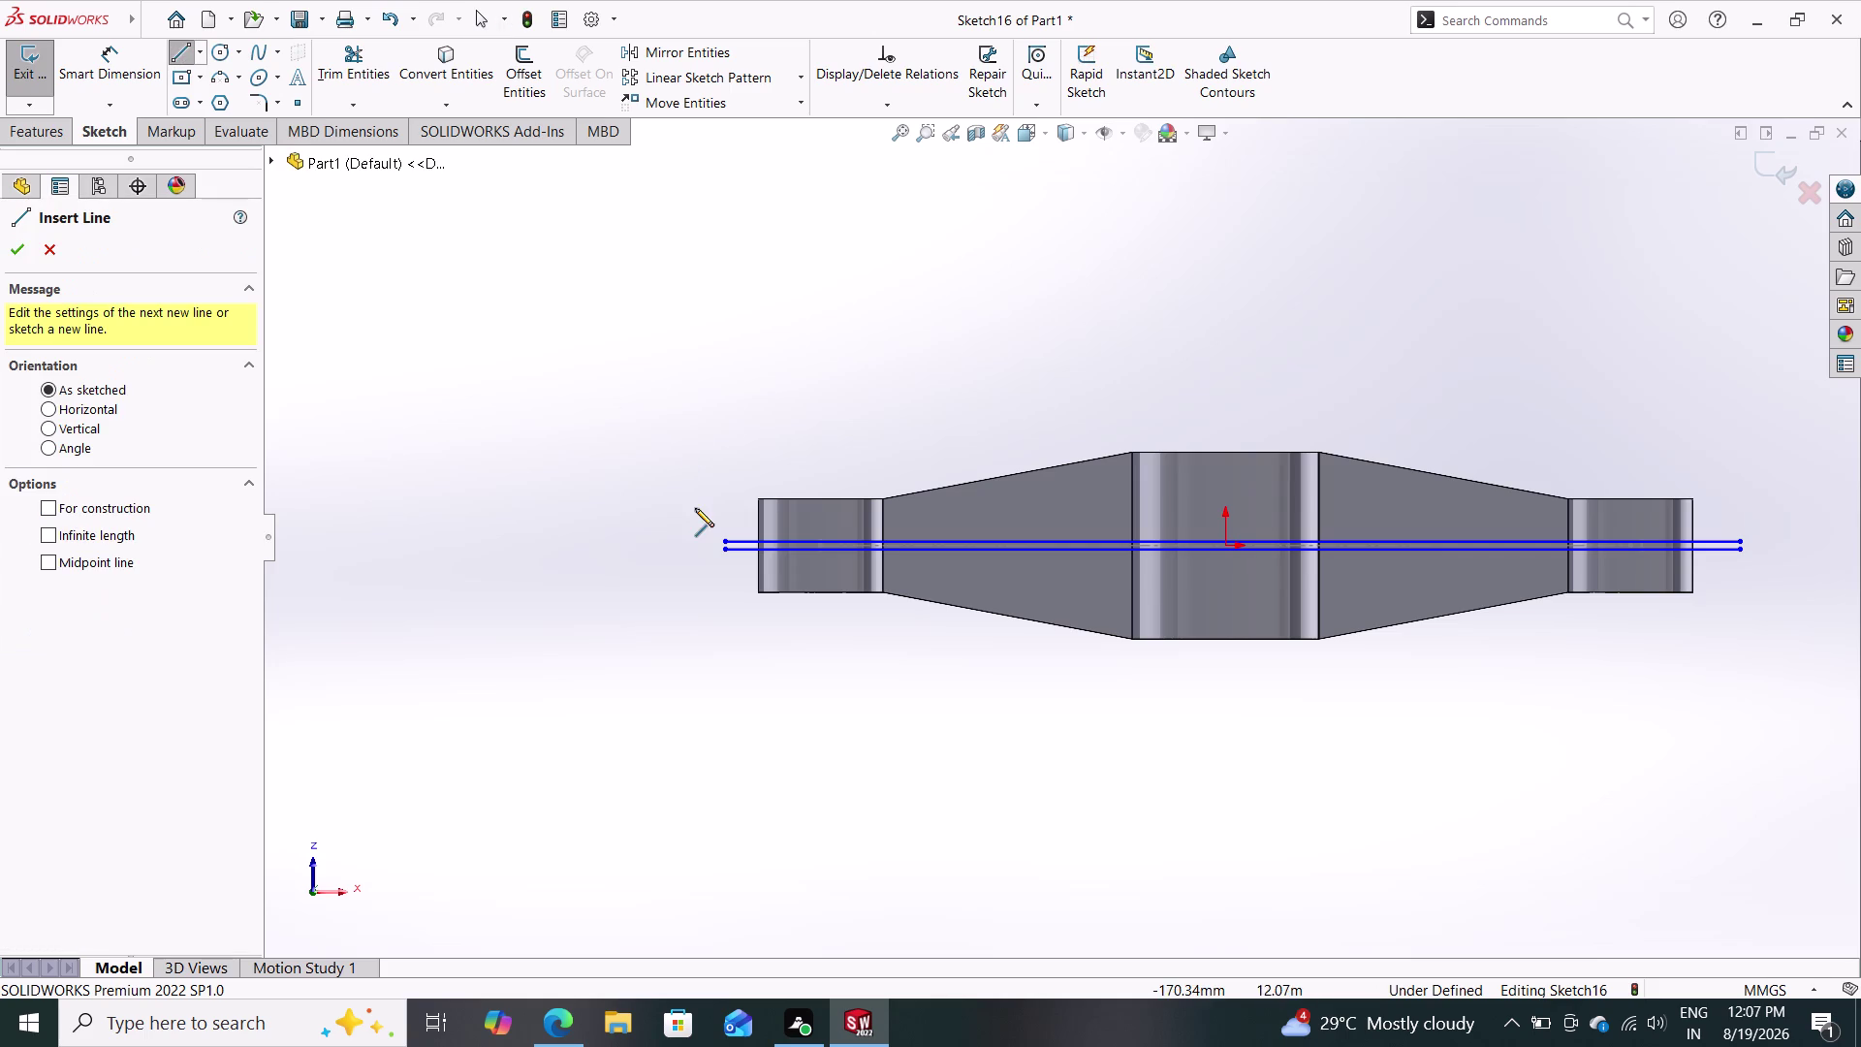
click(723, 538)
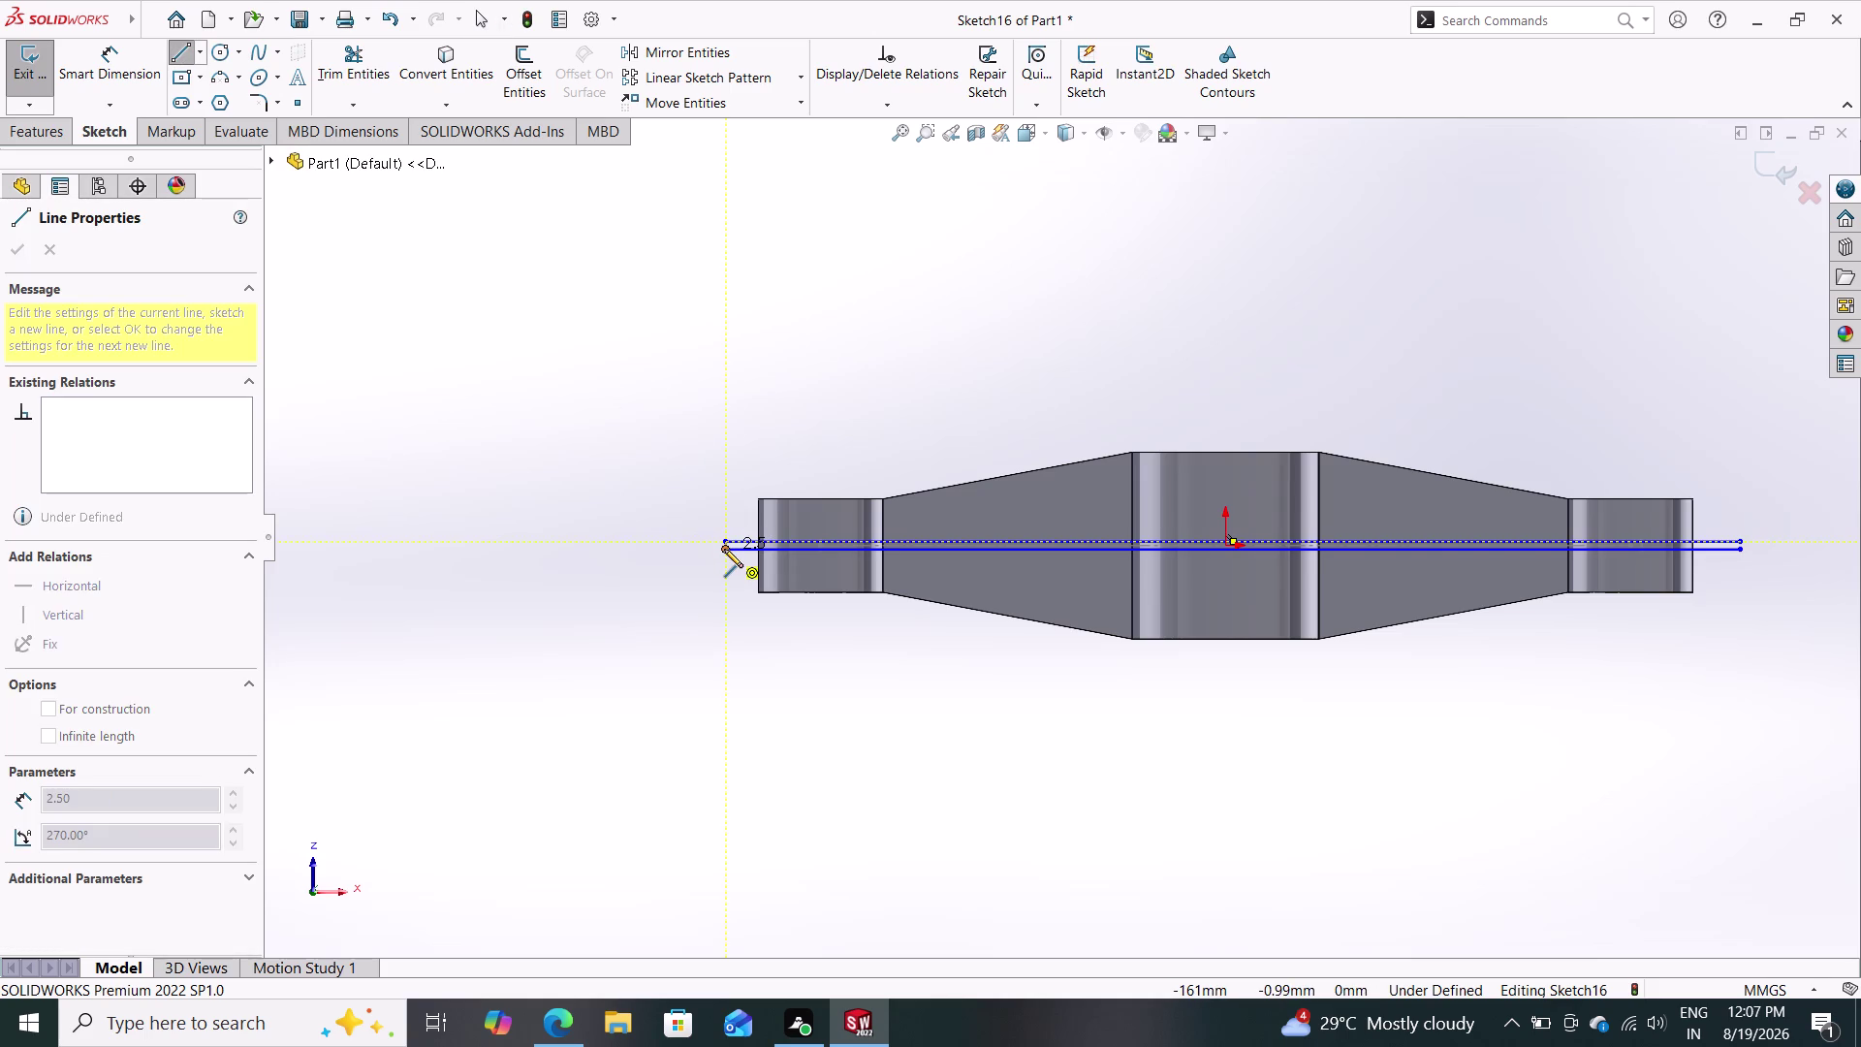
click(724, 550)
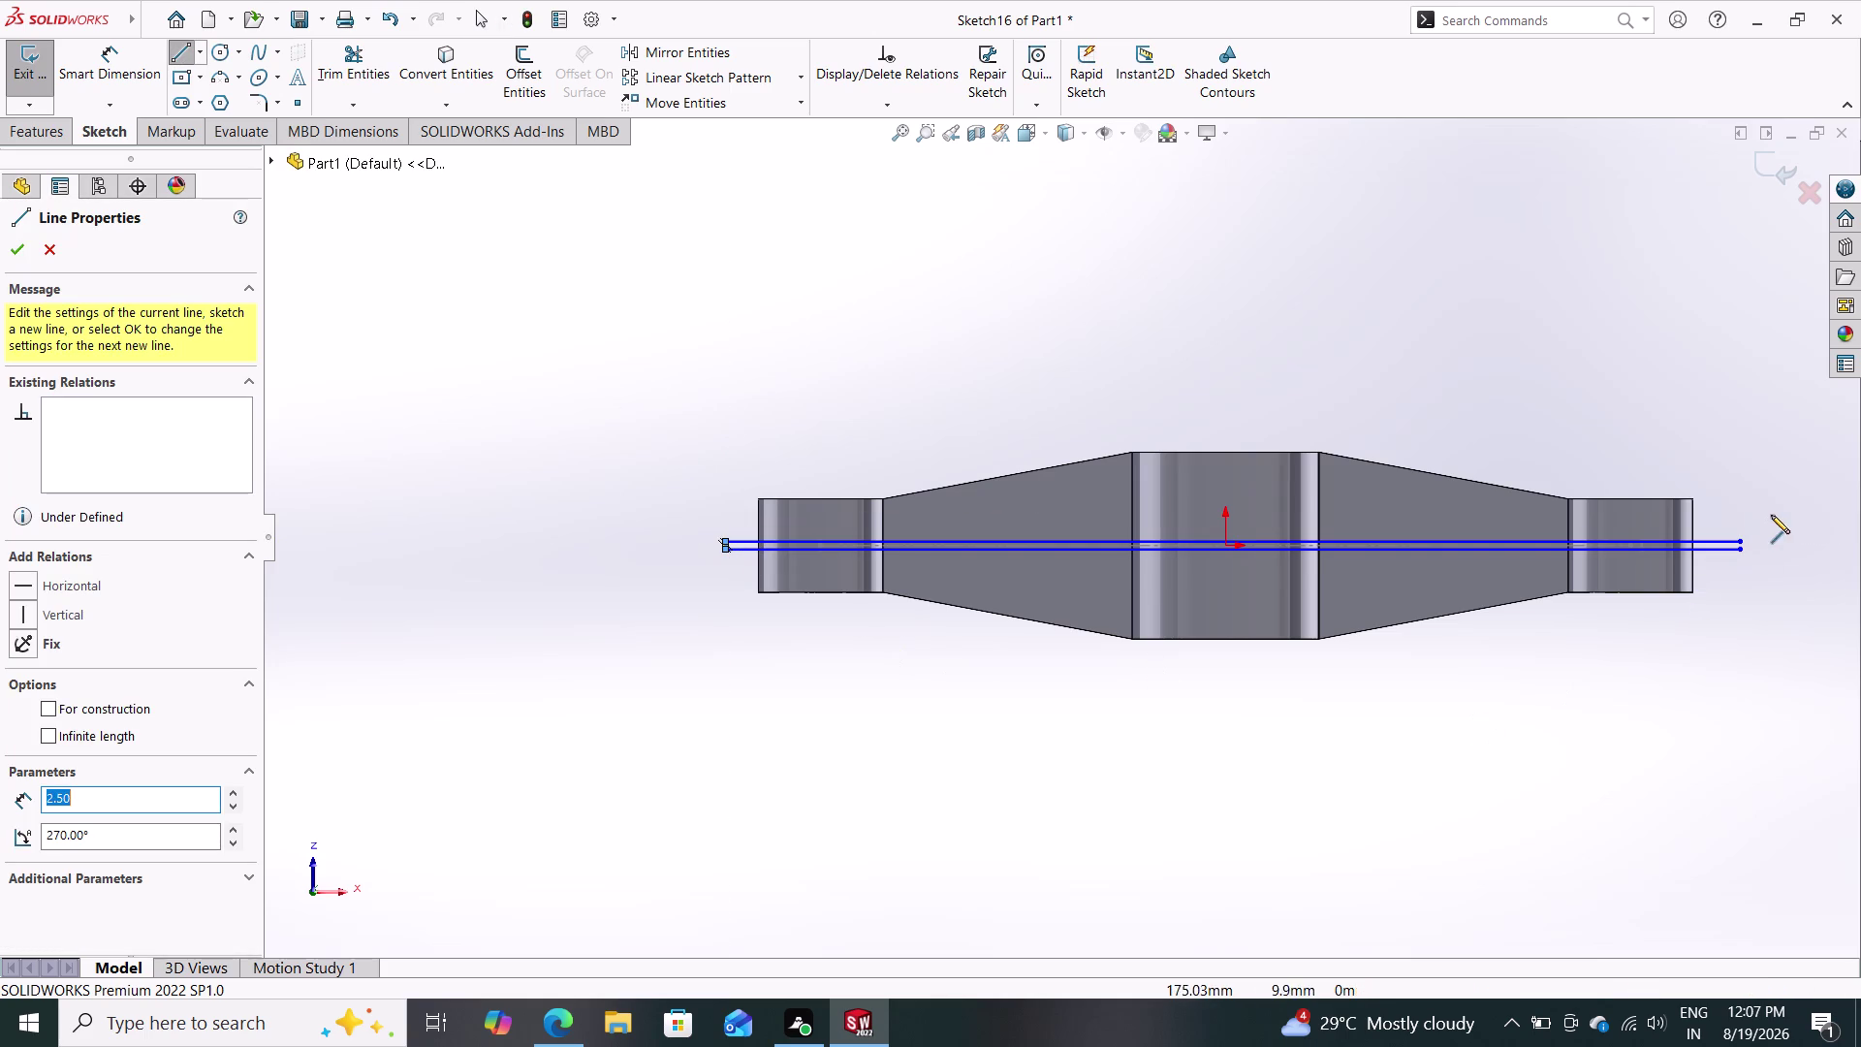
click(1744, 537)
click(1744, 551)
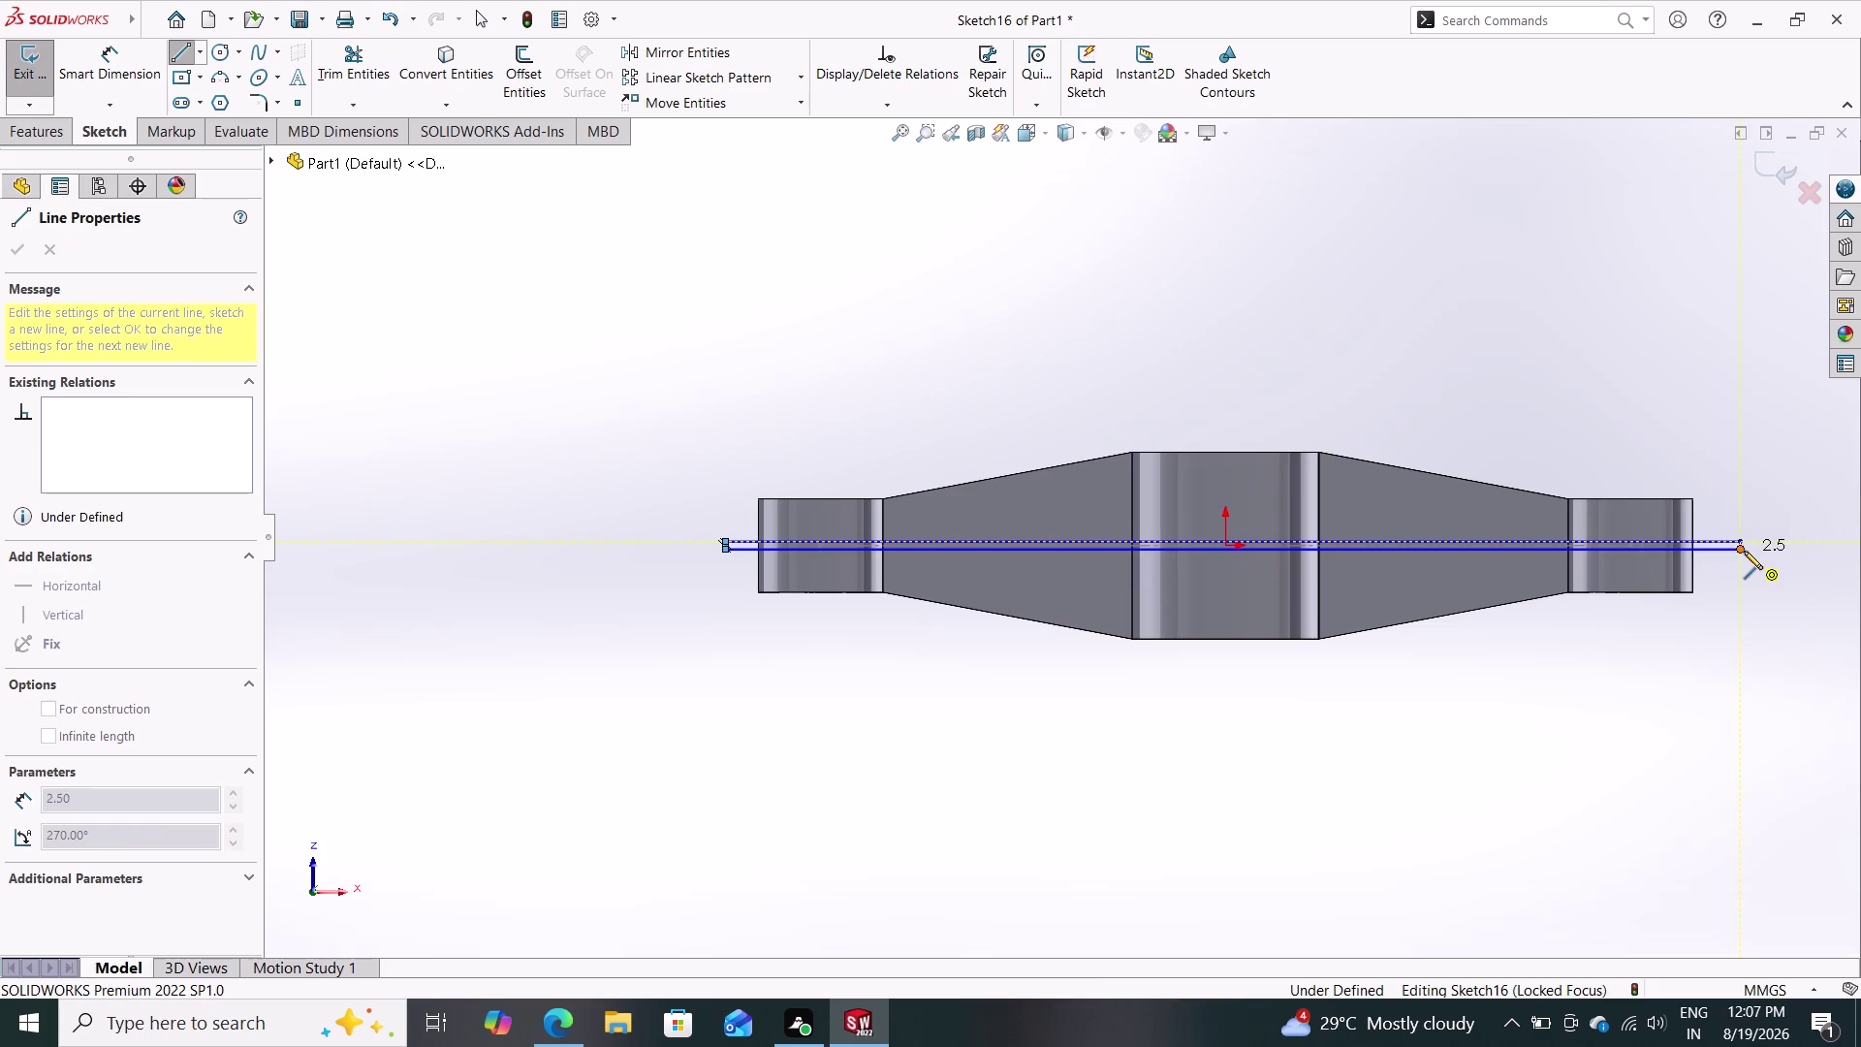
key(Escape)
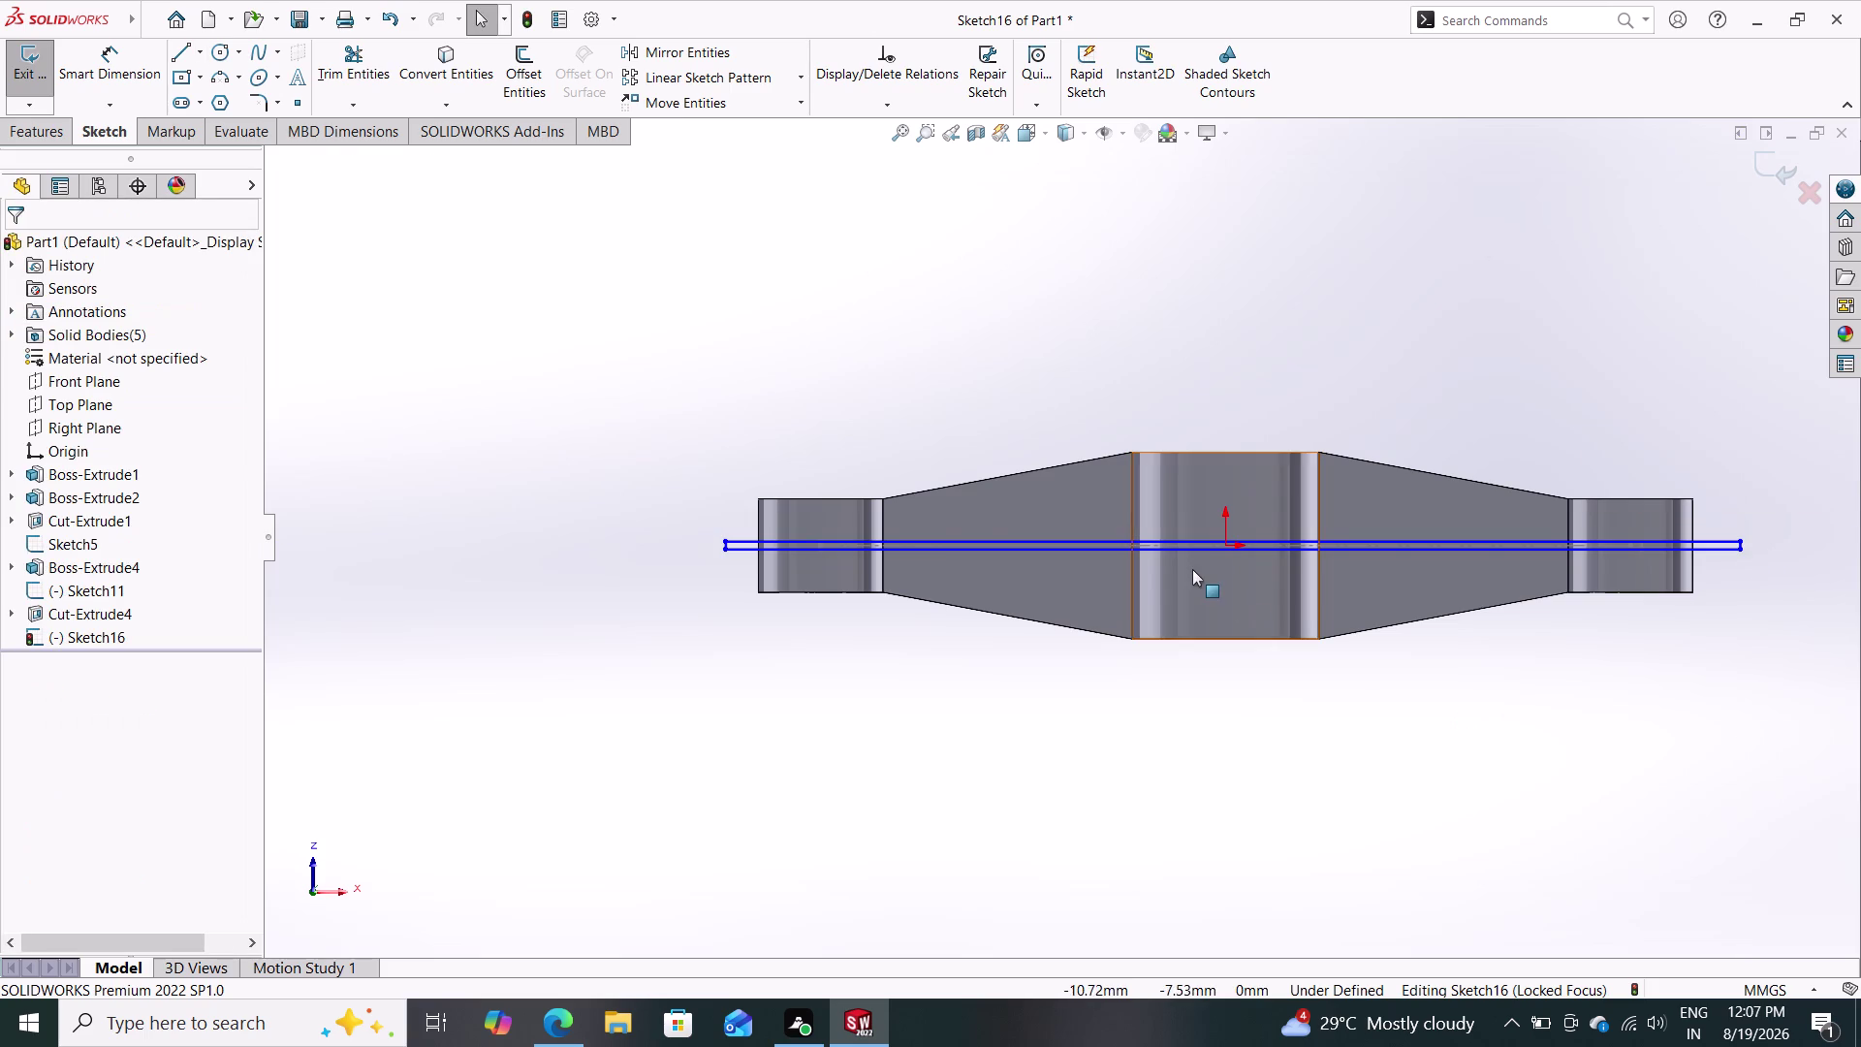
scroll(down, 3)
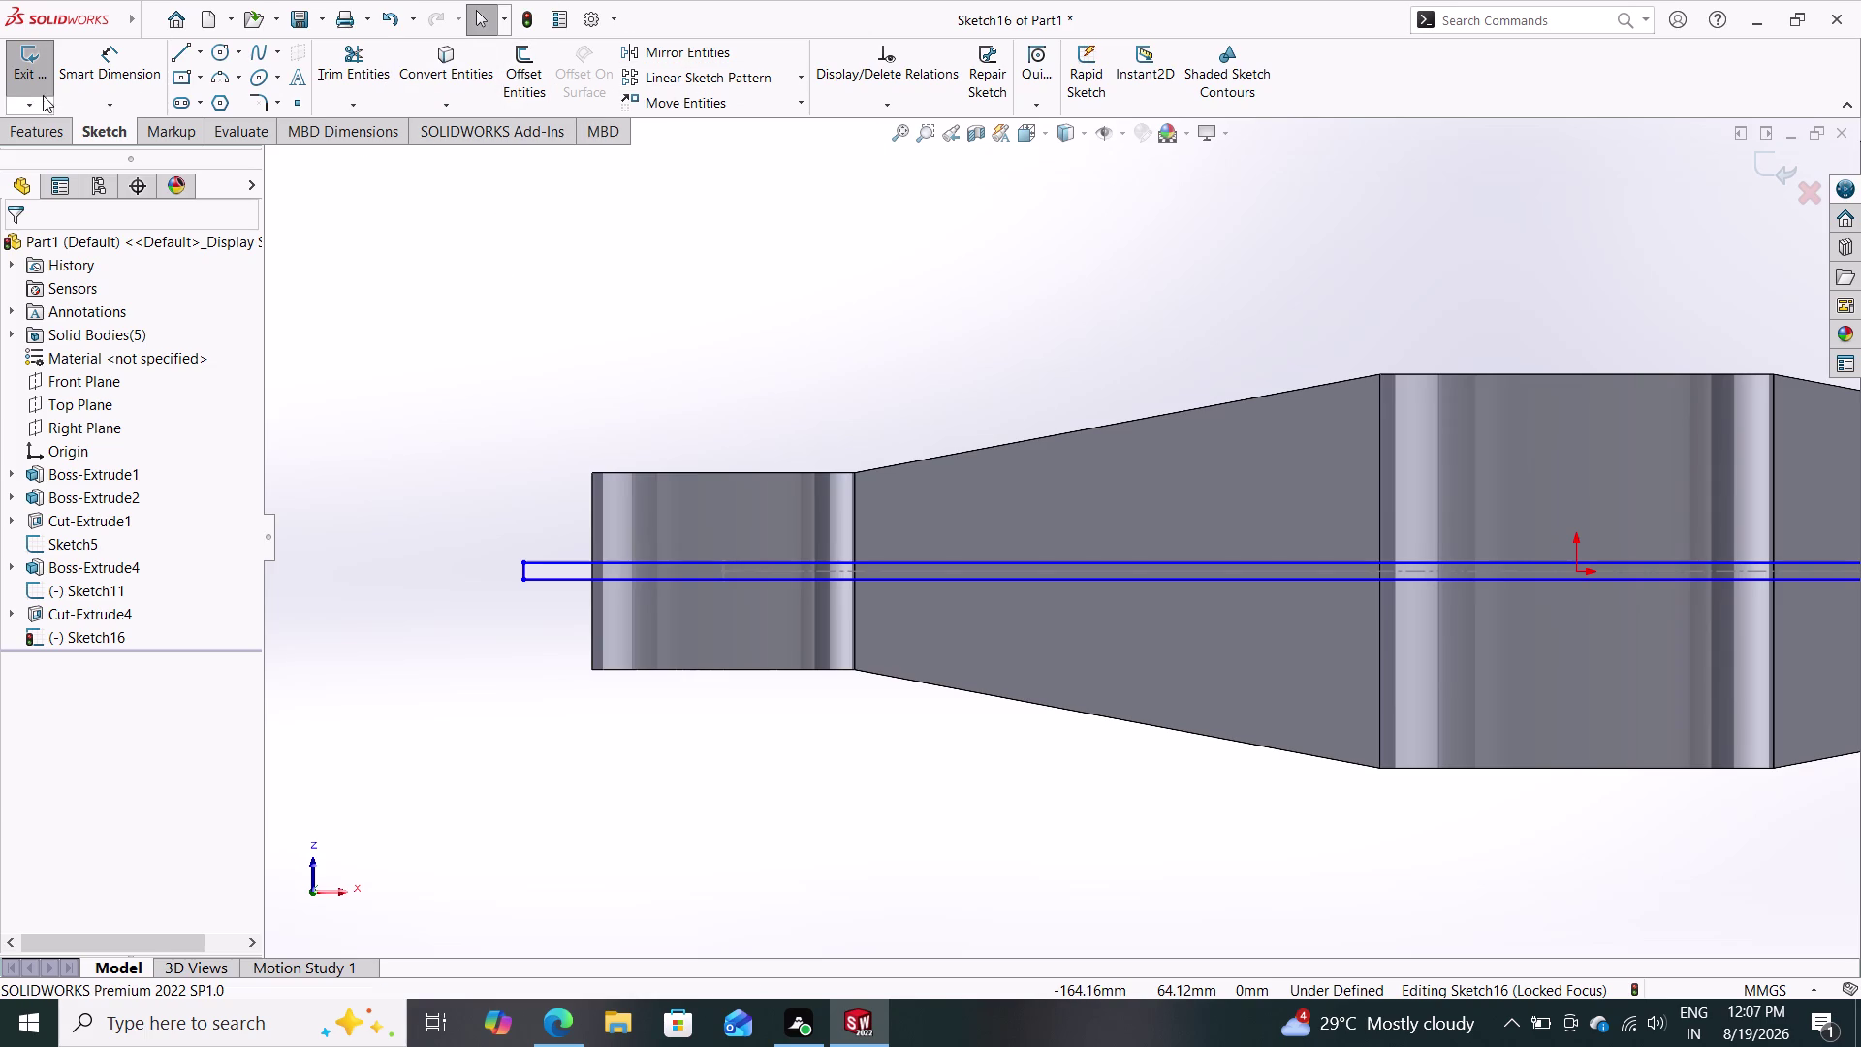
Dimension the rib's left end between its two corners as 2.50 mm.
click(108, 58)
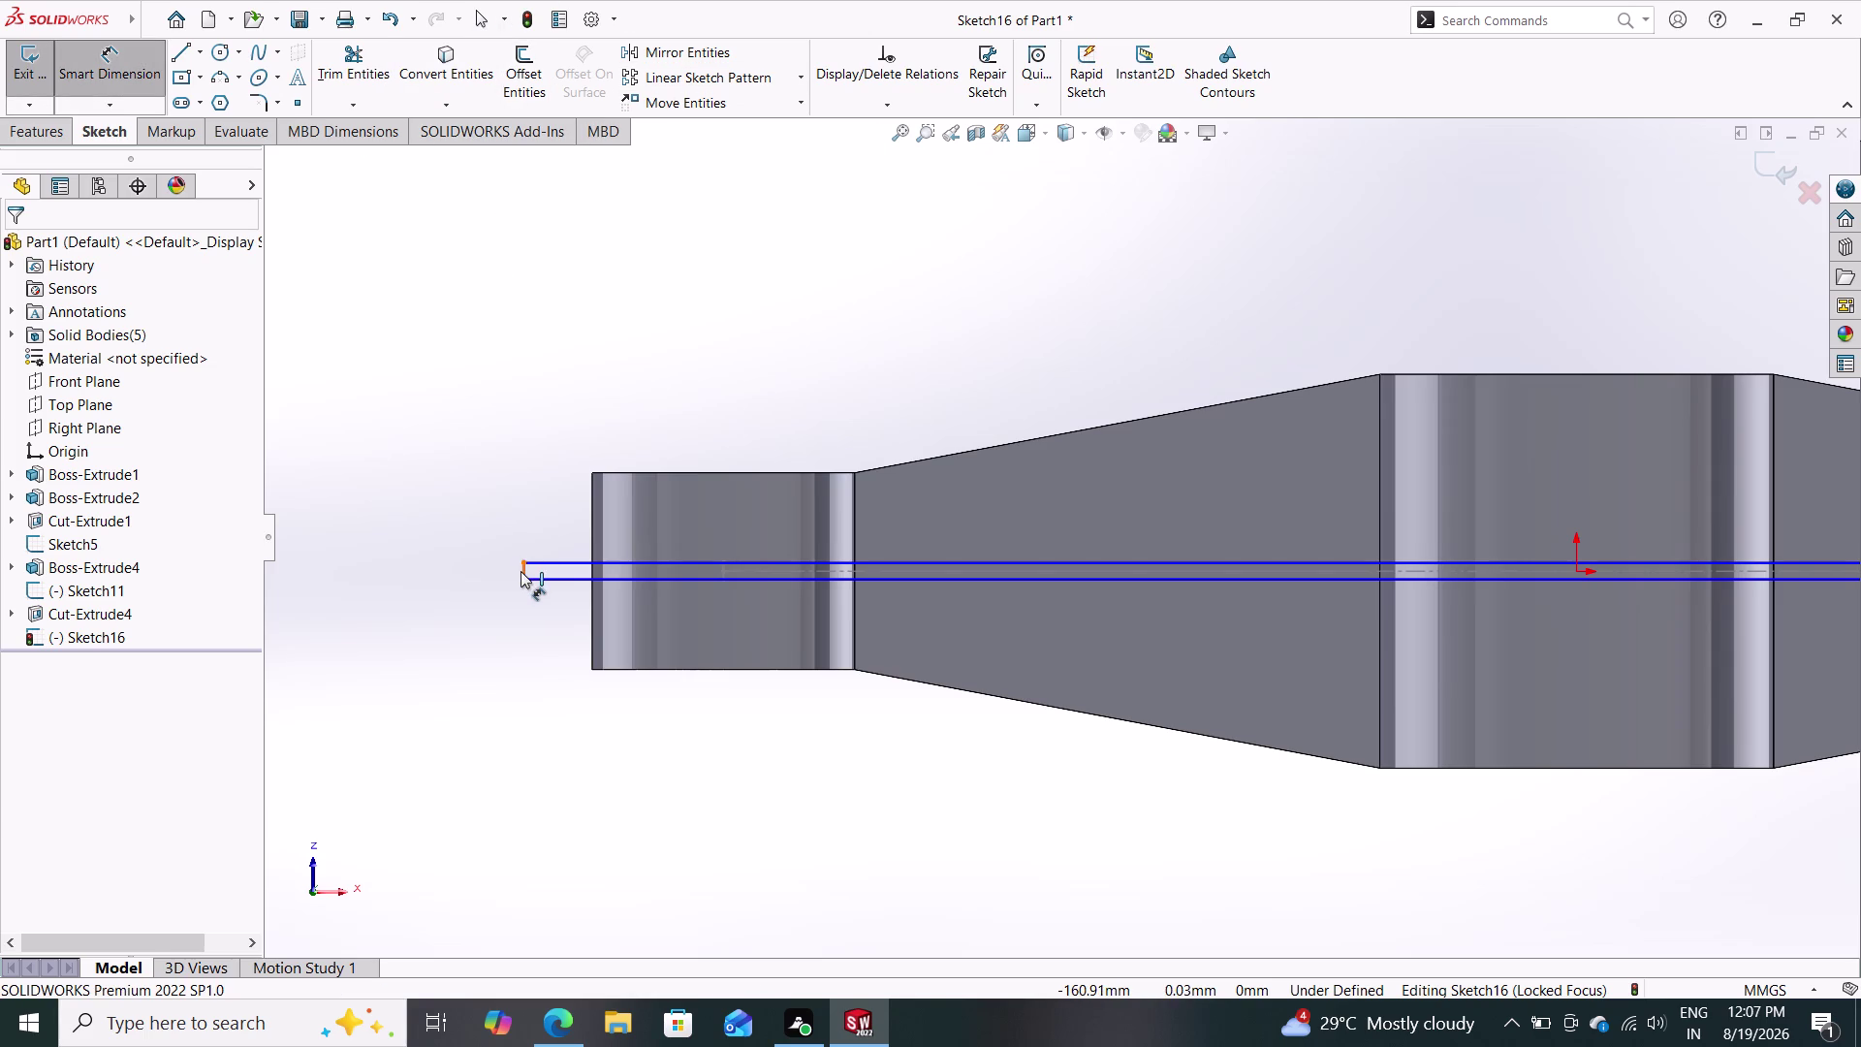
click(525, 569)
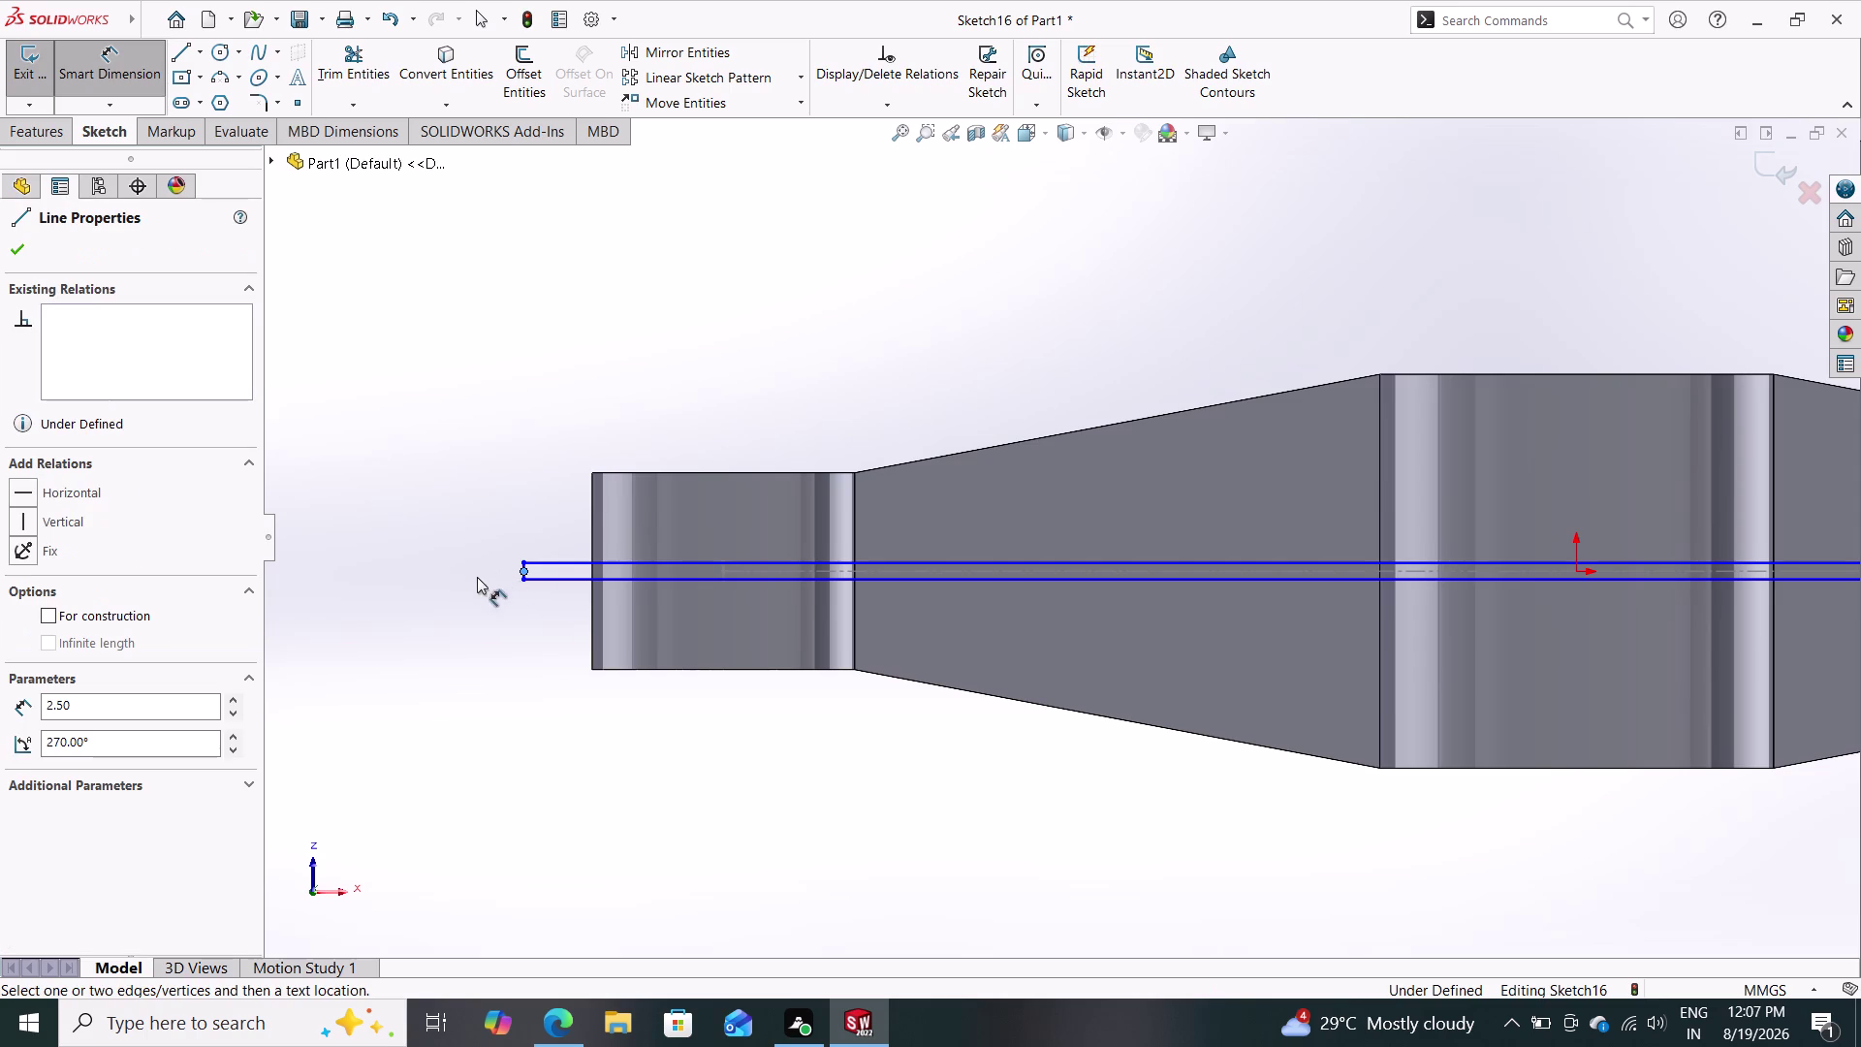
scroll(down, 3)
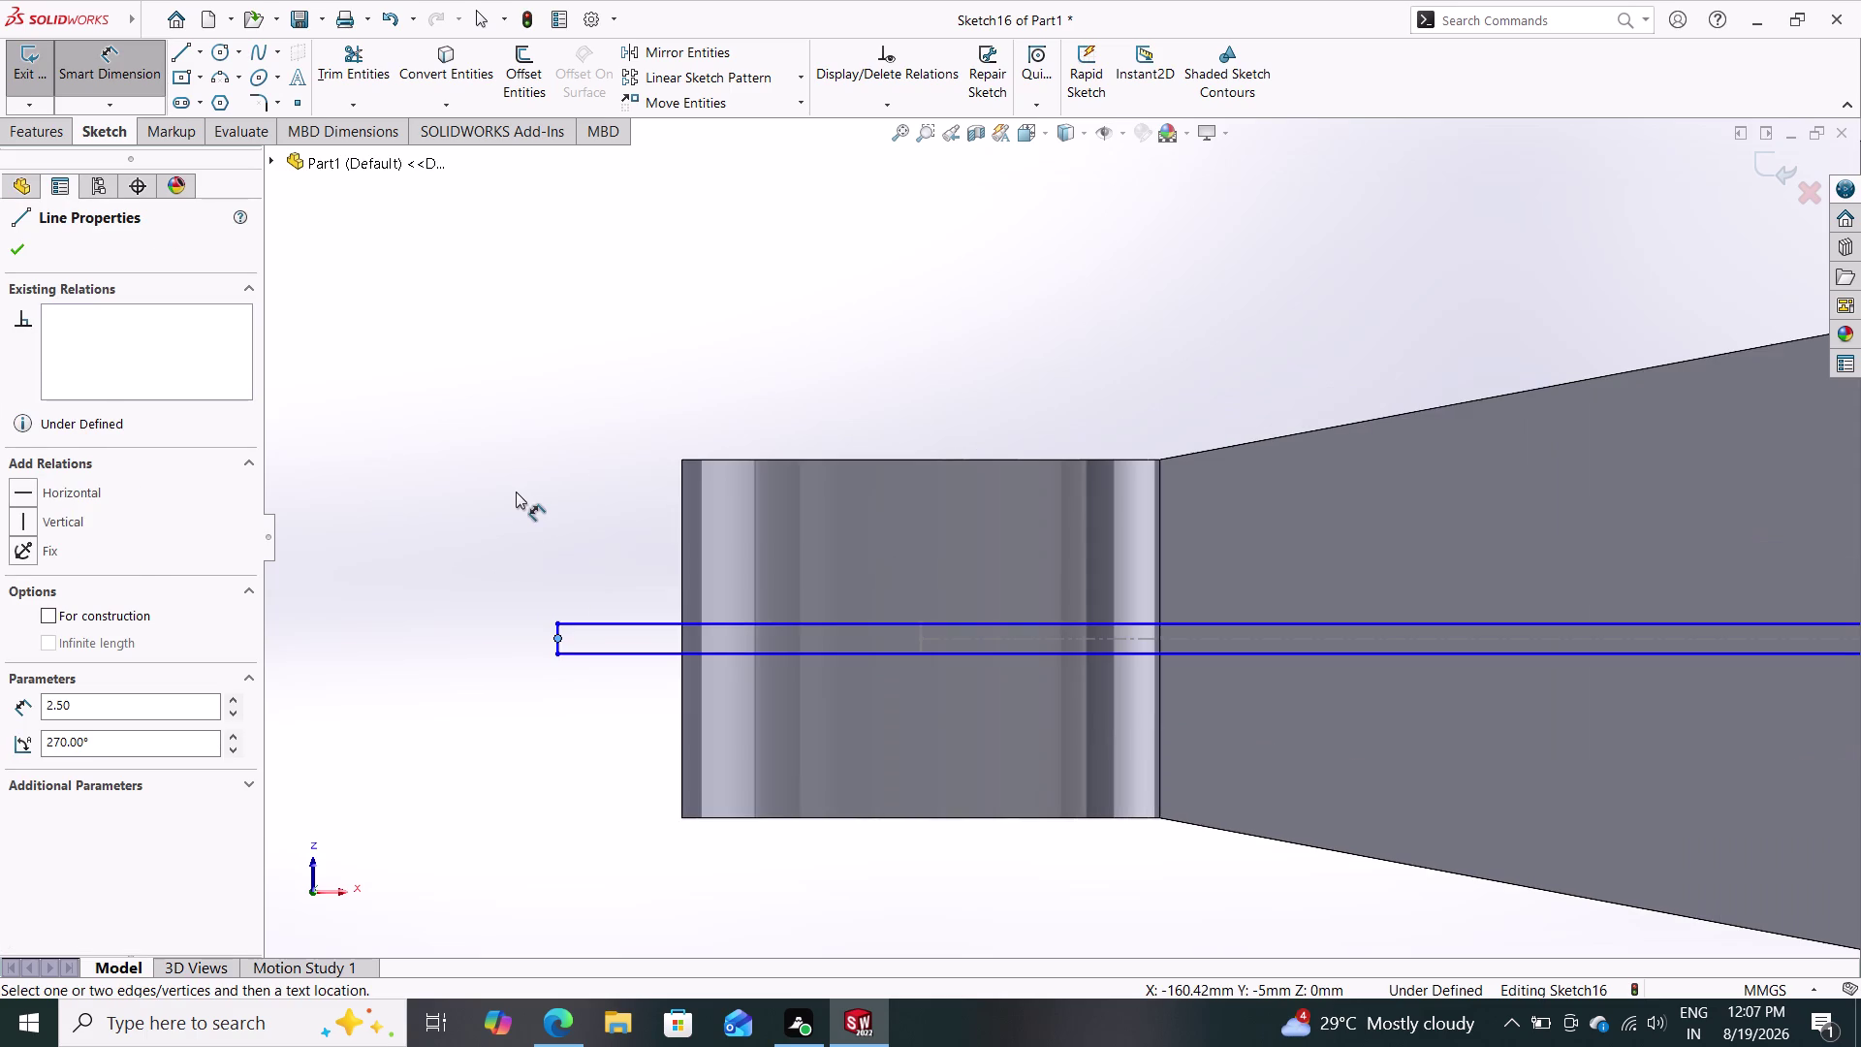
key(Escape)
click(560, 624)
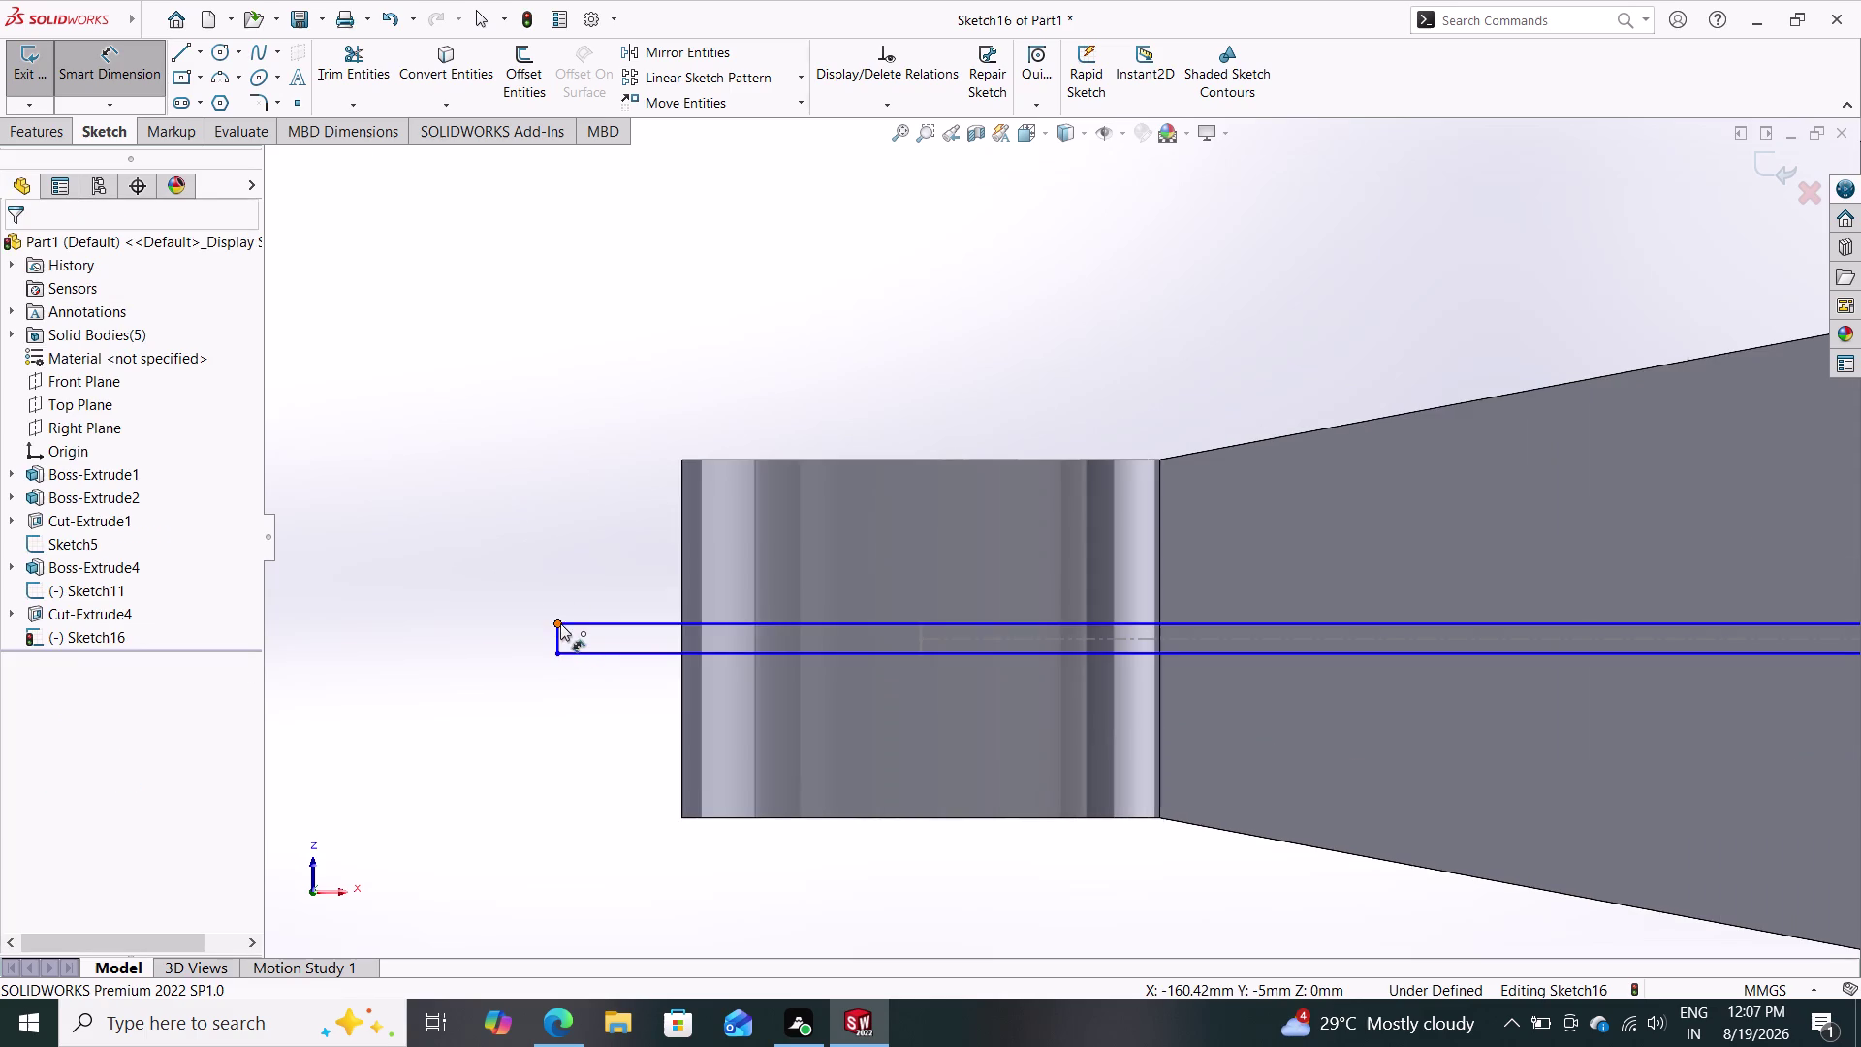
click(556, 652)
click(492, 638)
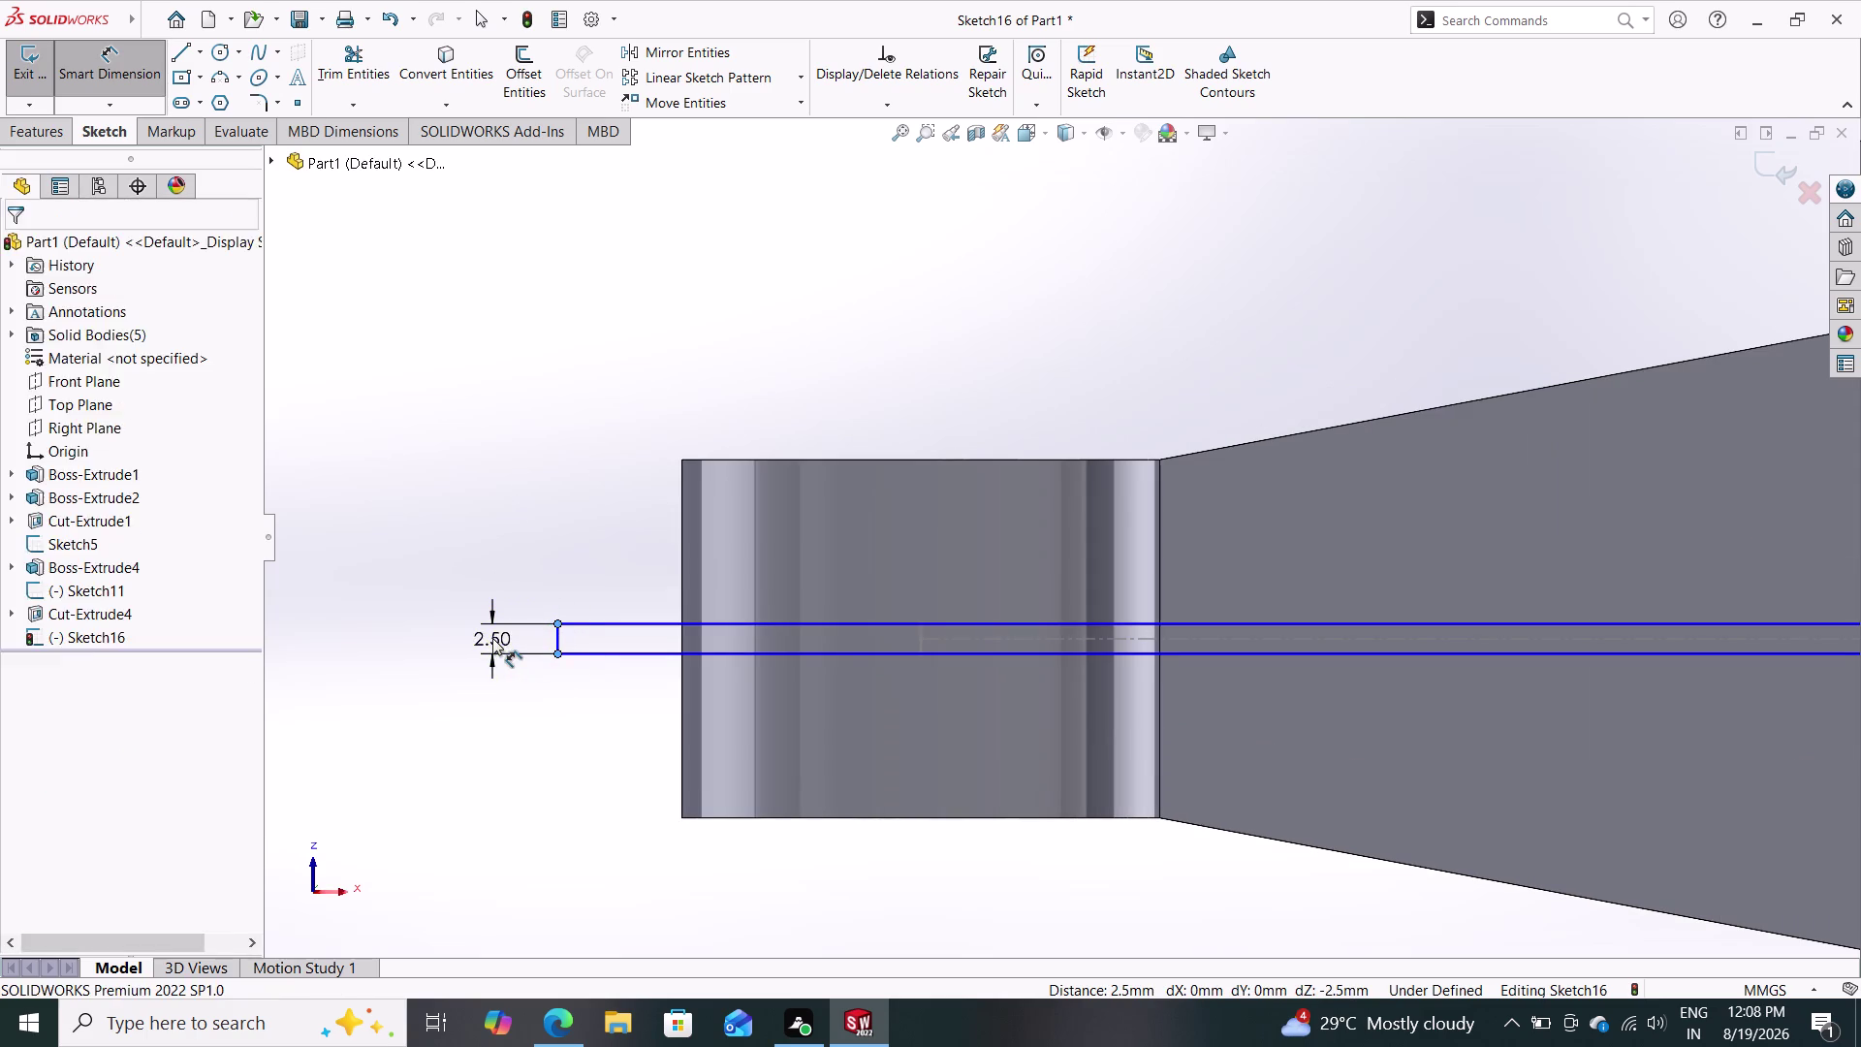
click(416, 602)
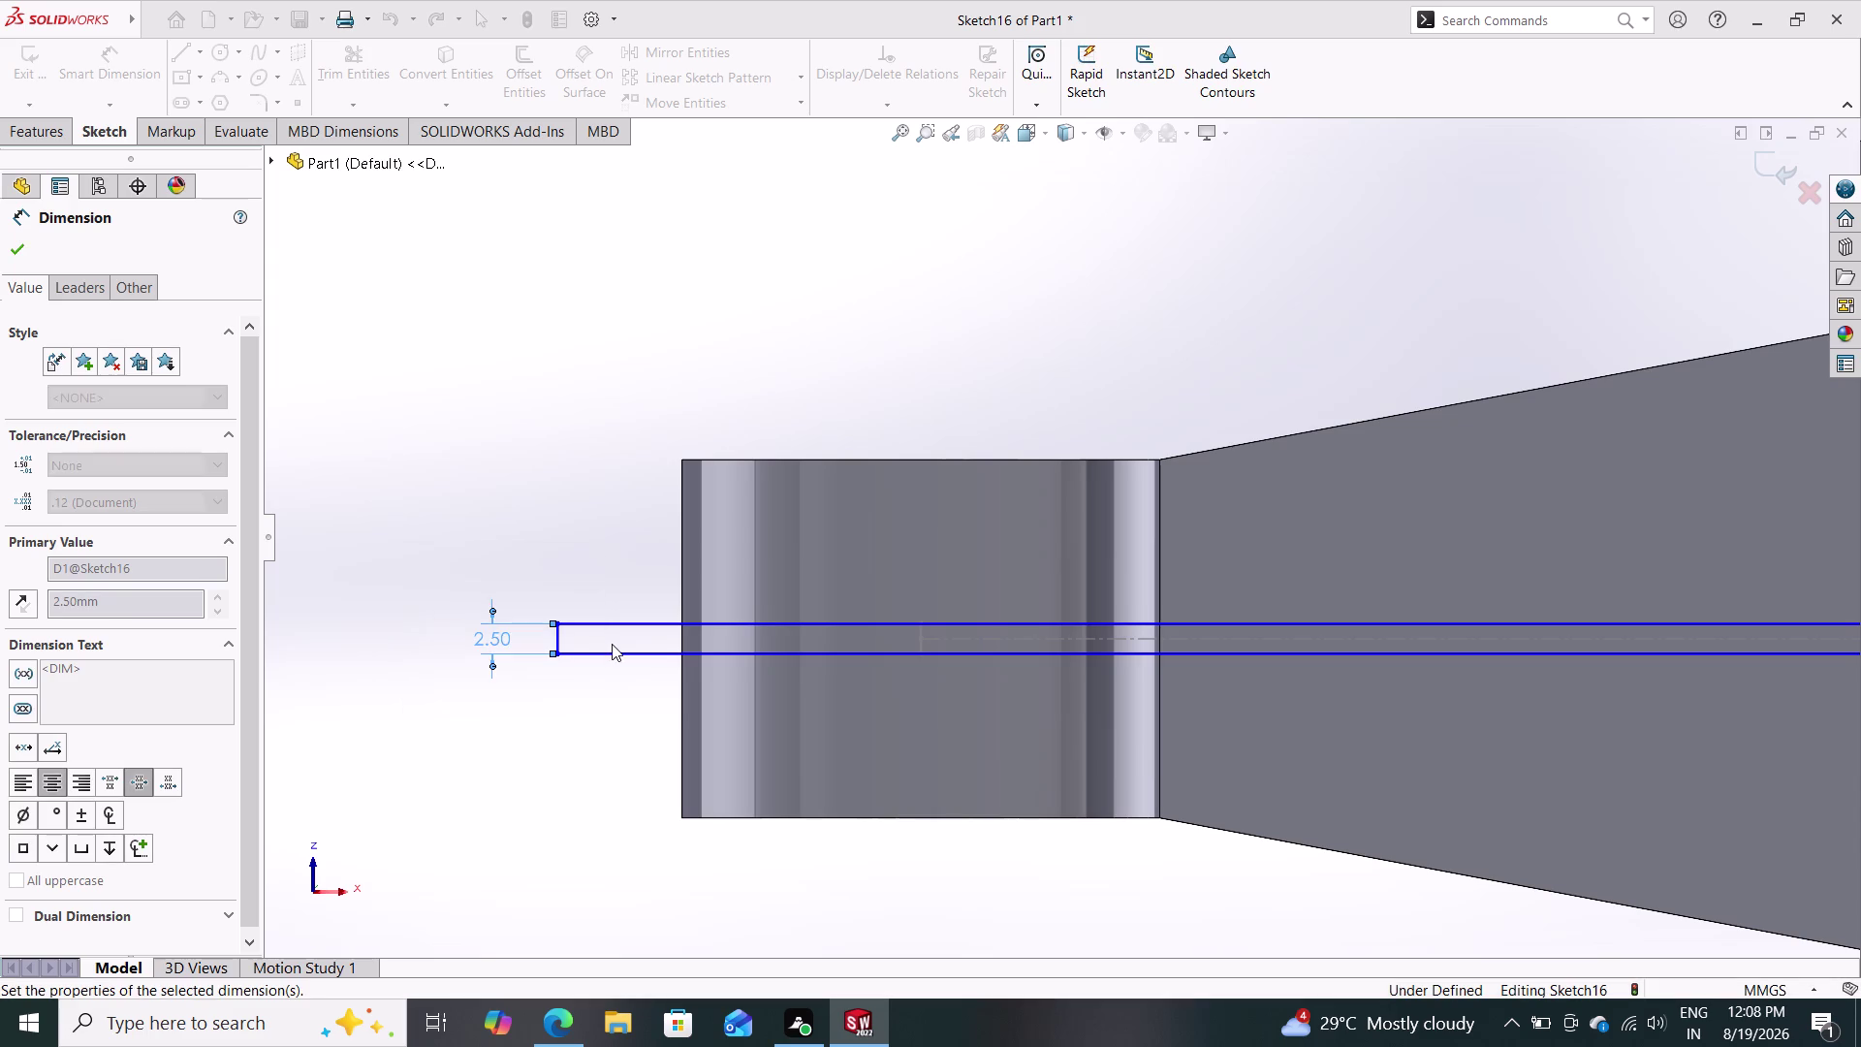
scroll(down, 3)
scroll(up, 3)
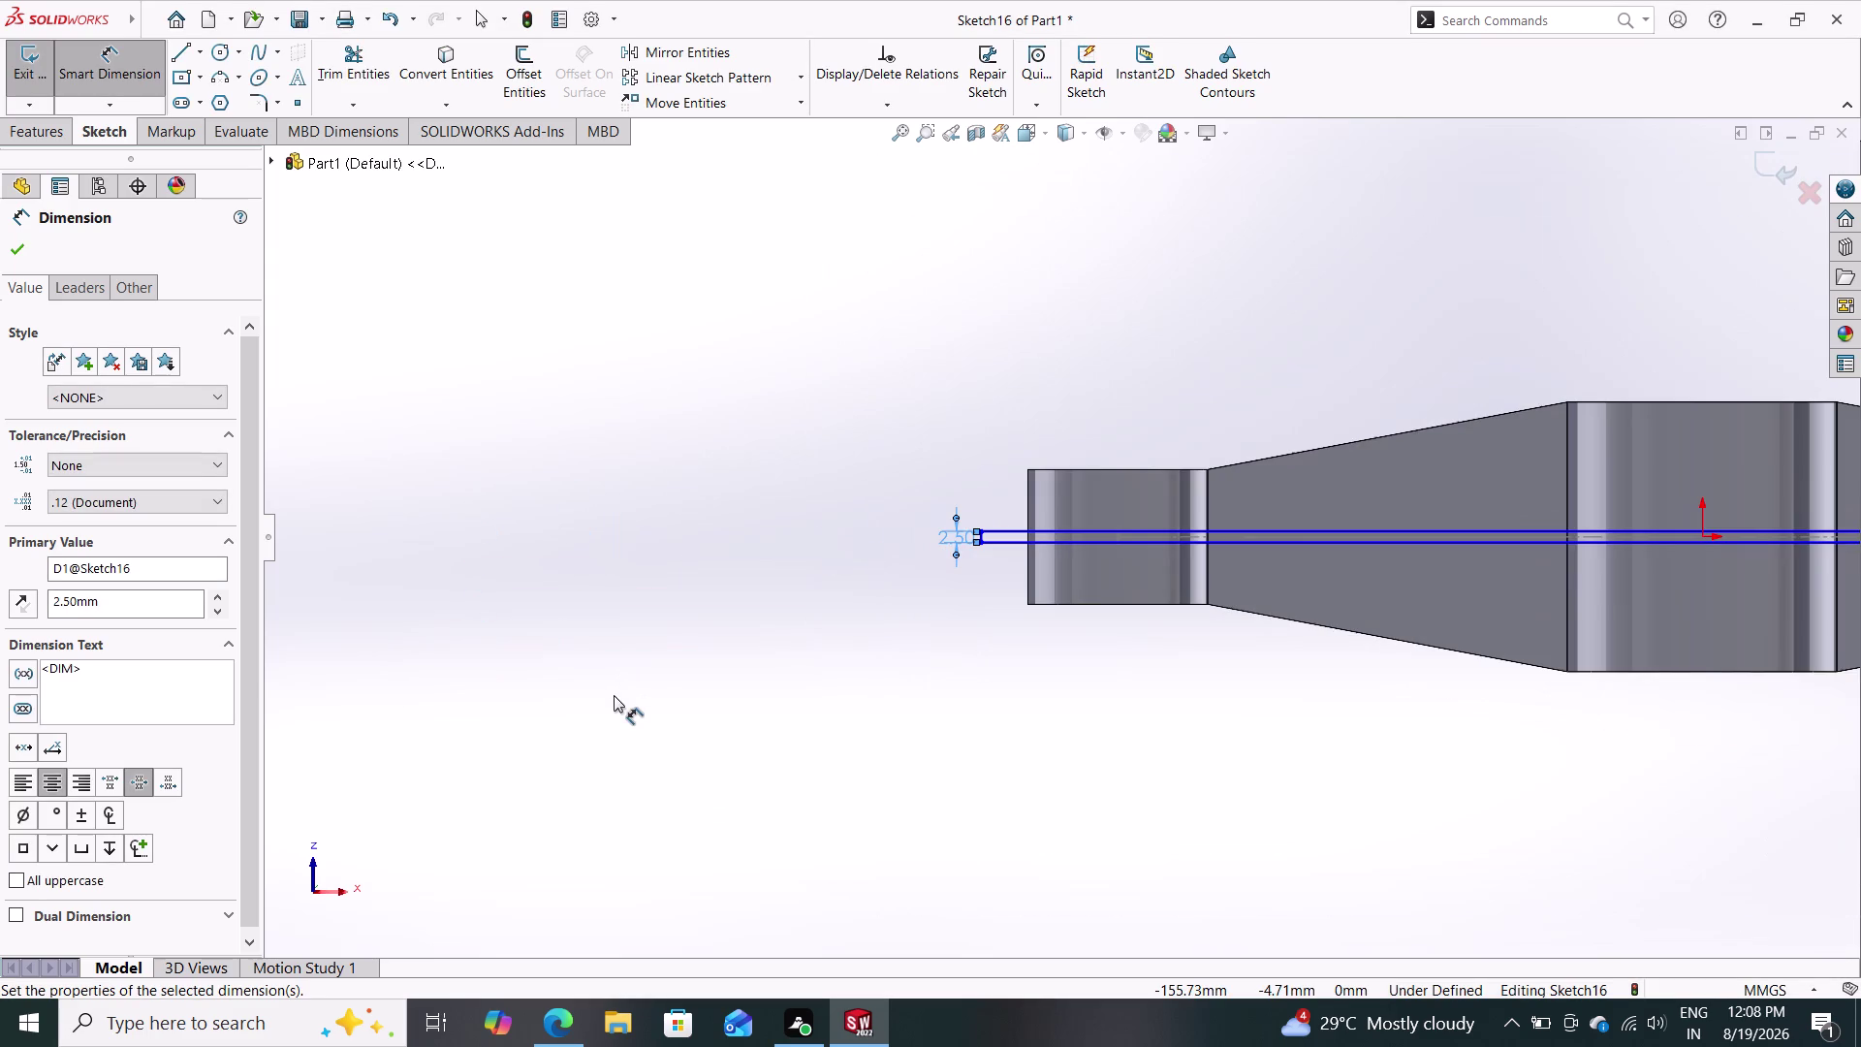
click(16, 250)
click(49, 123)
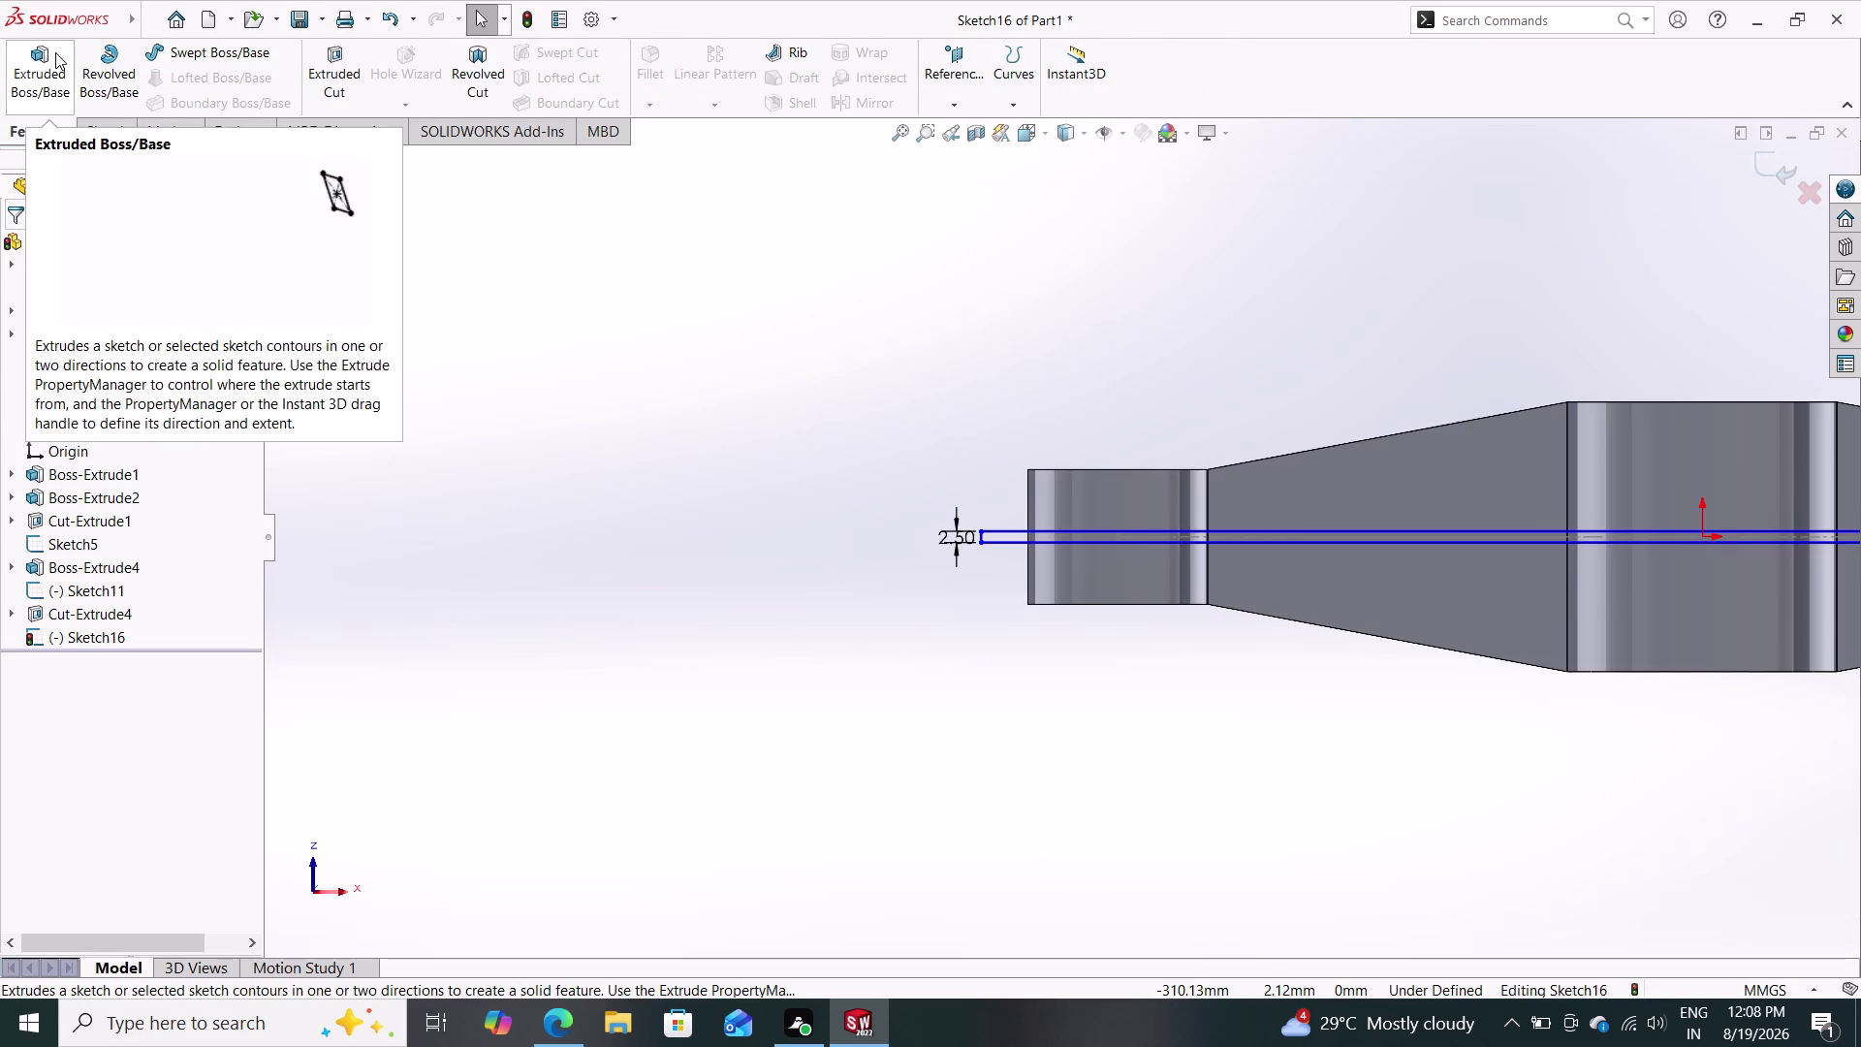
Extrude the rib sketch Blind, trying depths of 50, 30 and 25 mm.
click(56, 54)
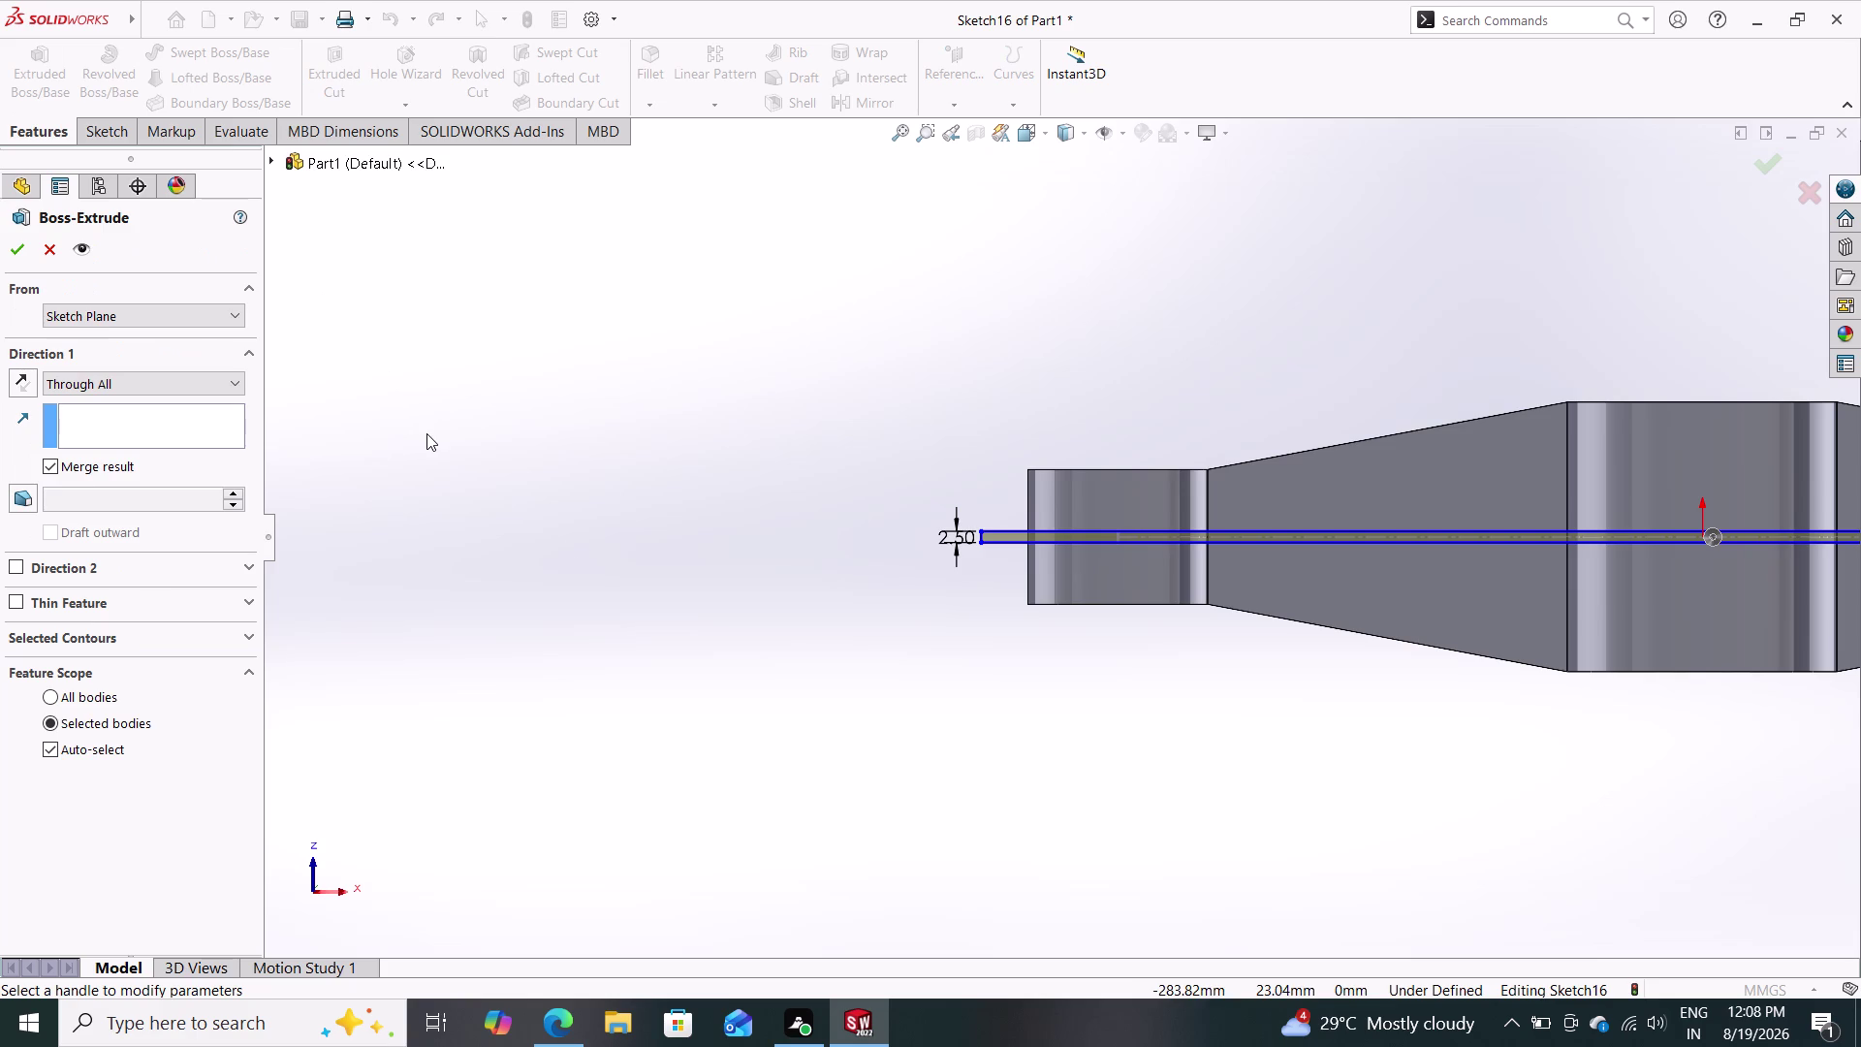
middle_drag(592, 566, 652, 268)
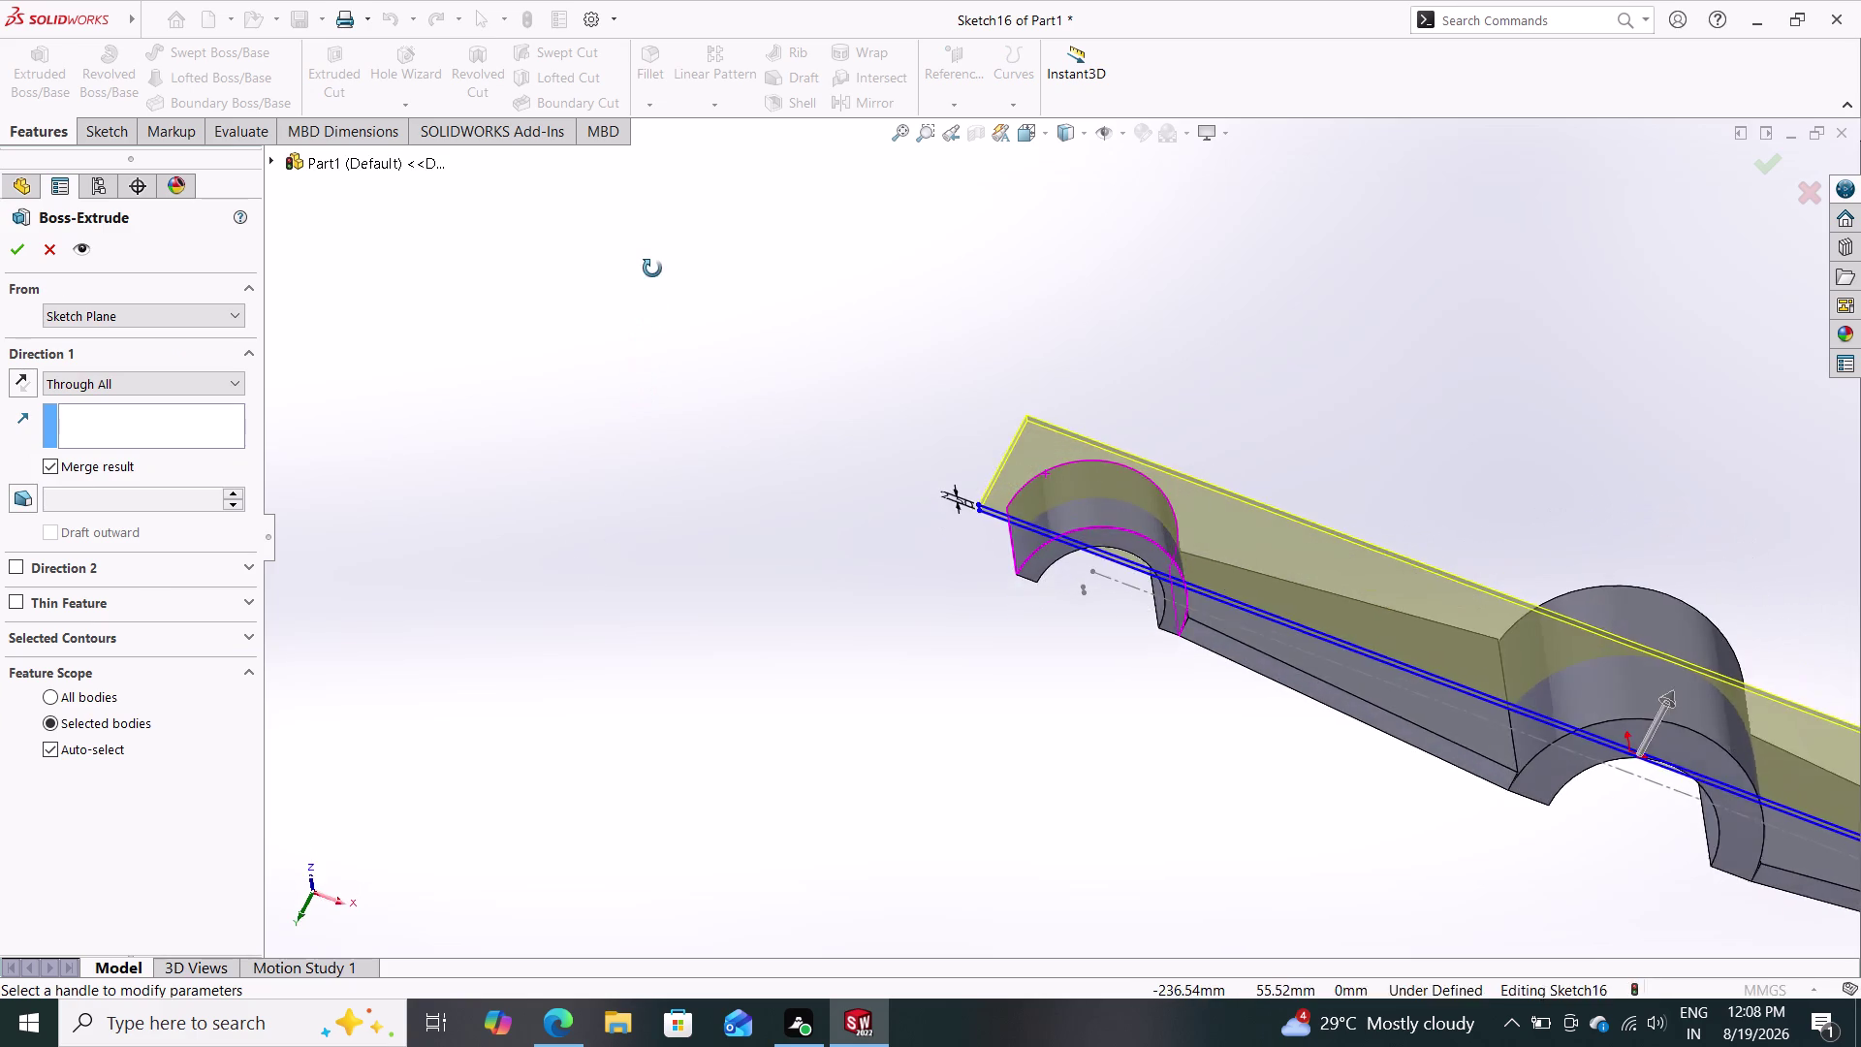
middle_drag(652, 268, 668, 170)
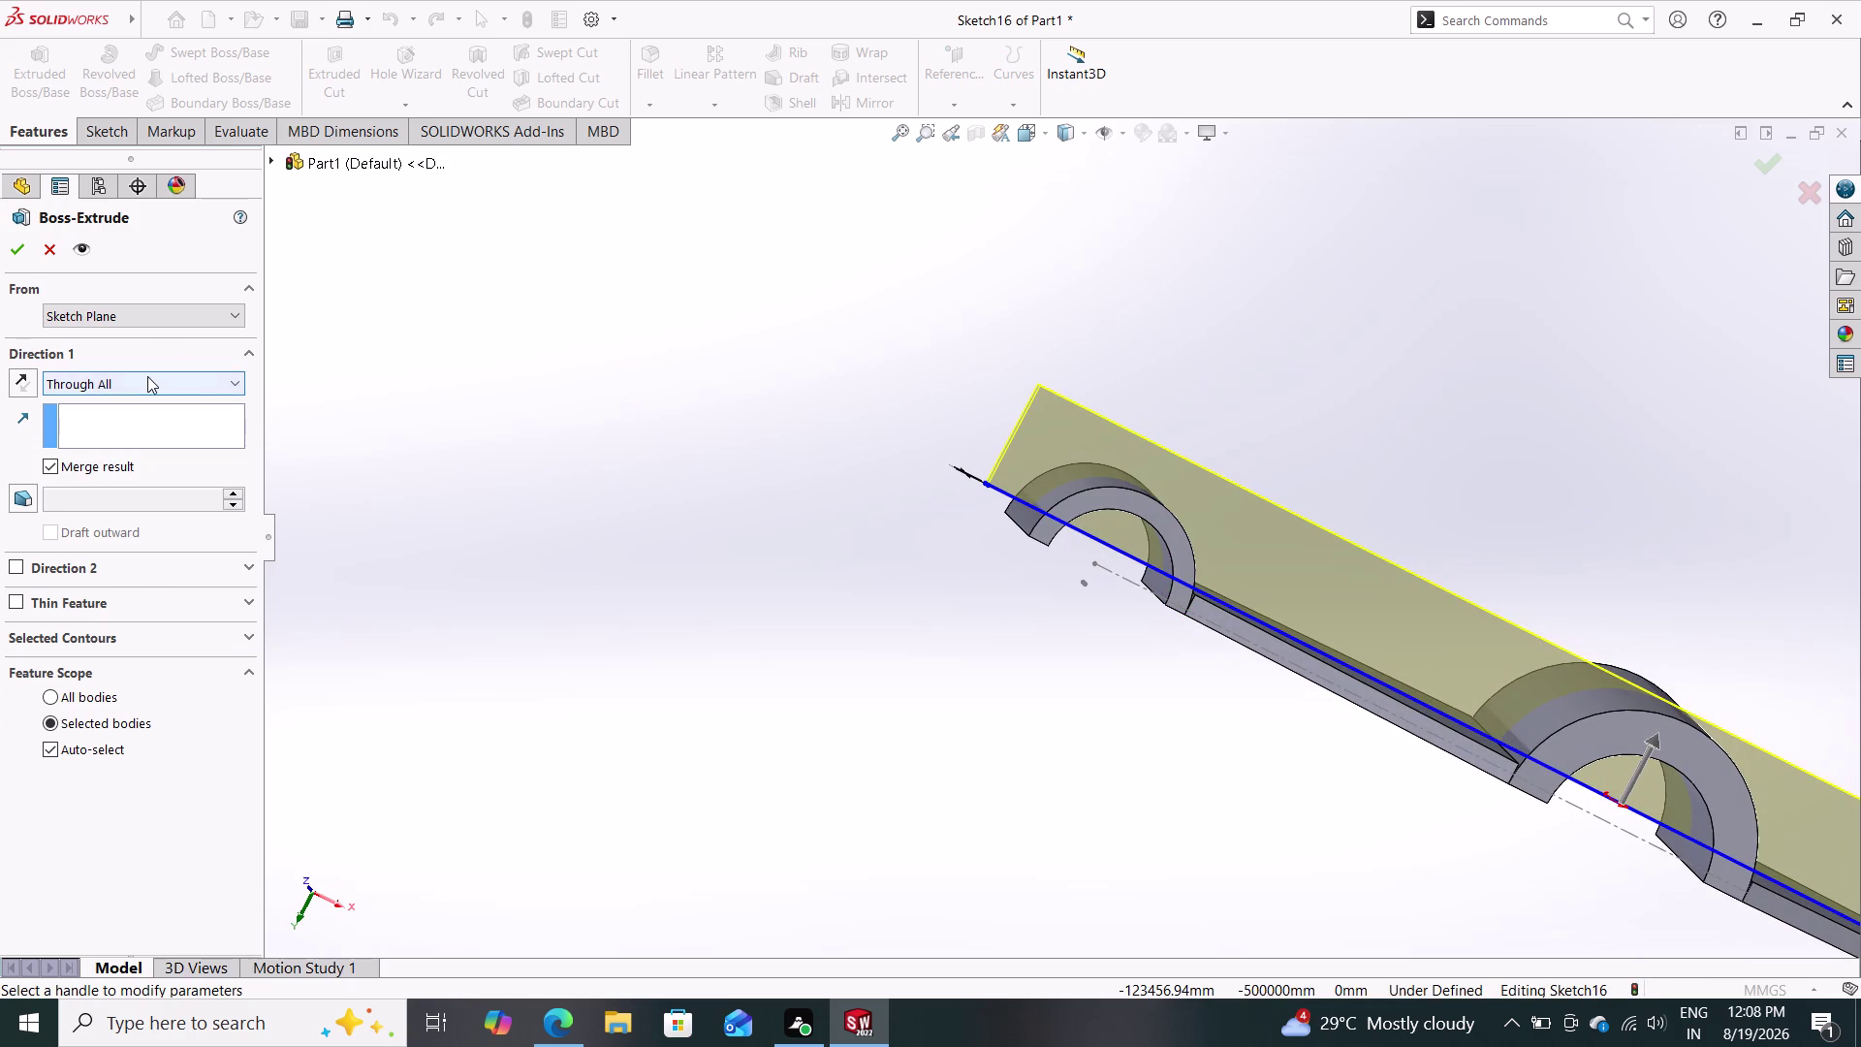
click(147, 376)
click(127, 405)
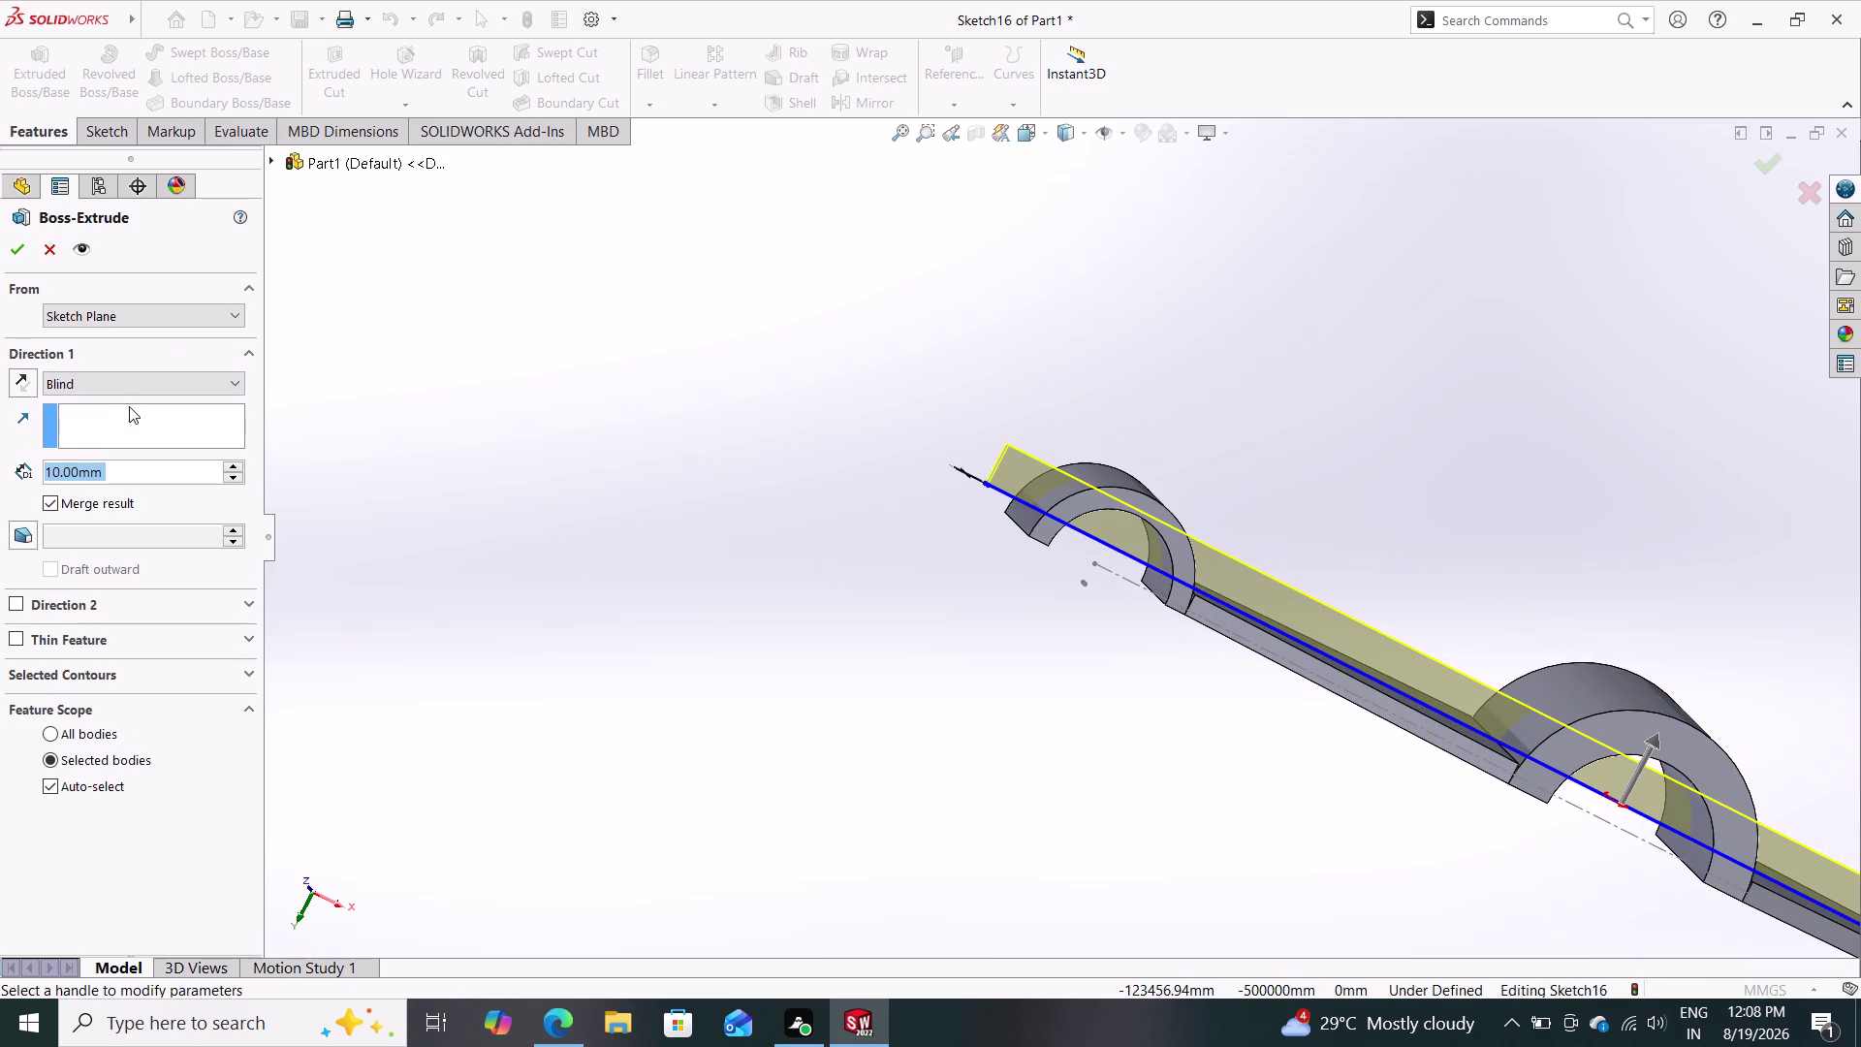
click(87, 461)
text(50)
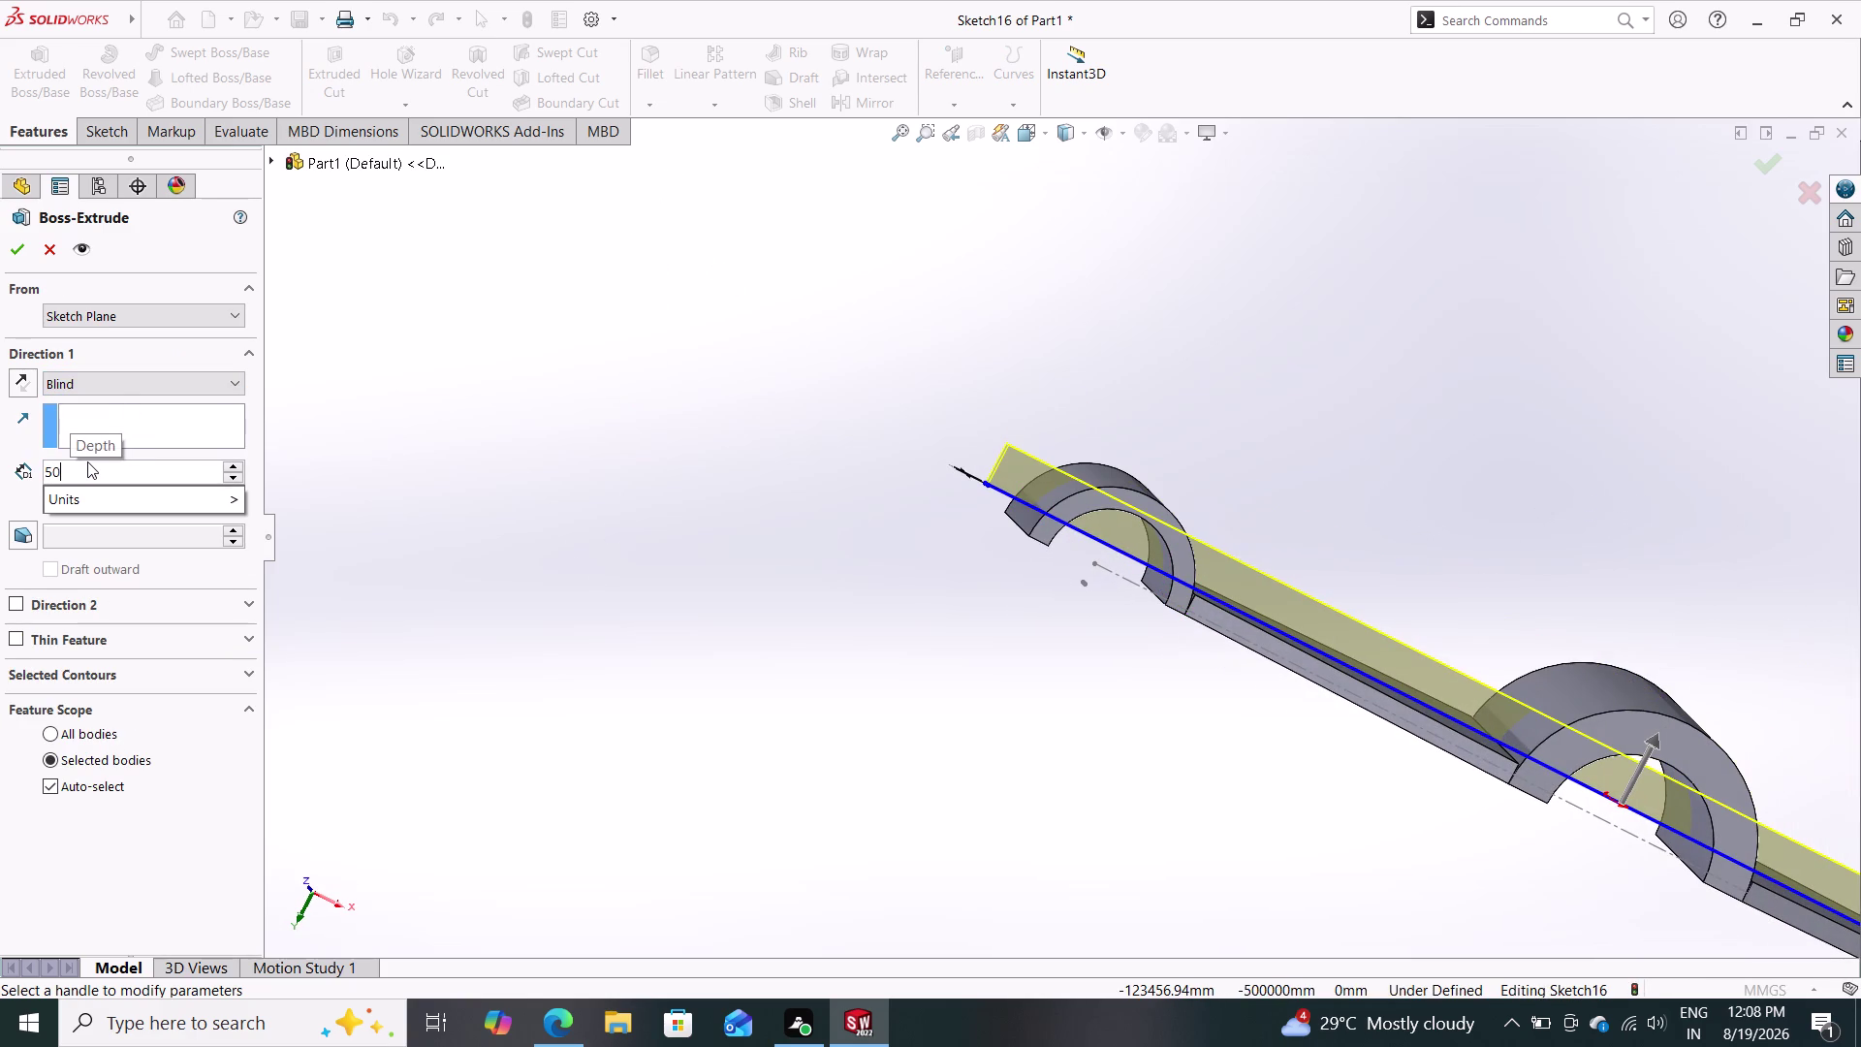
key(Return)
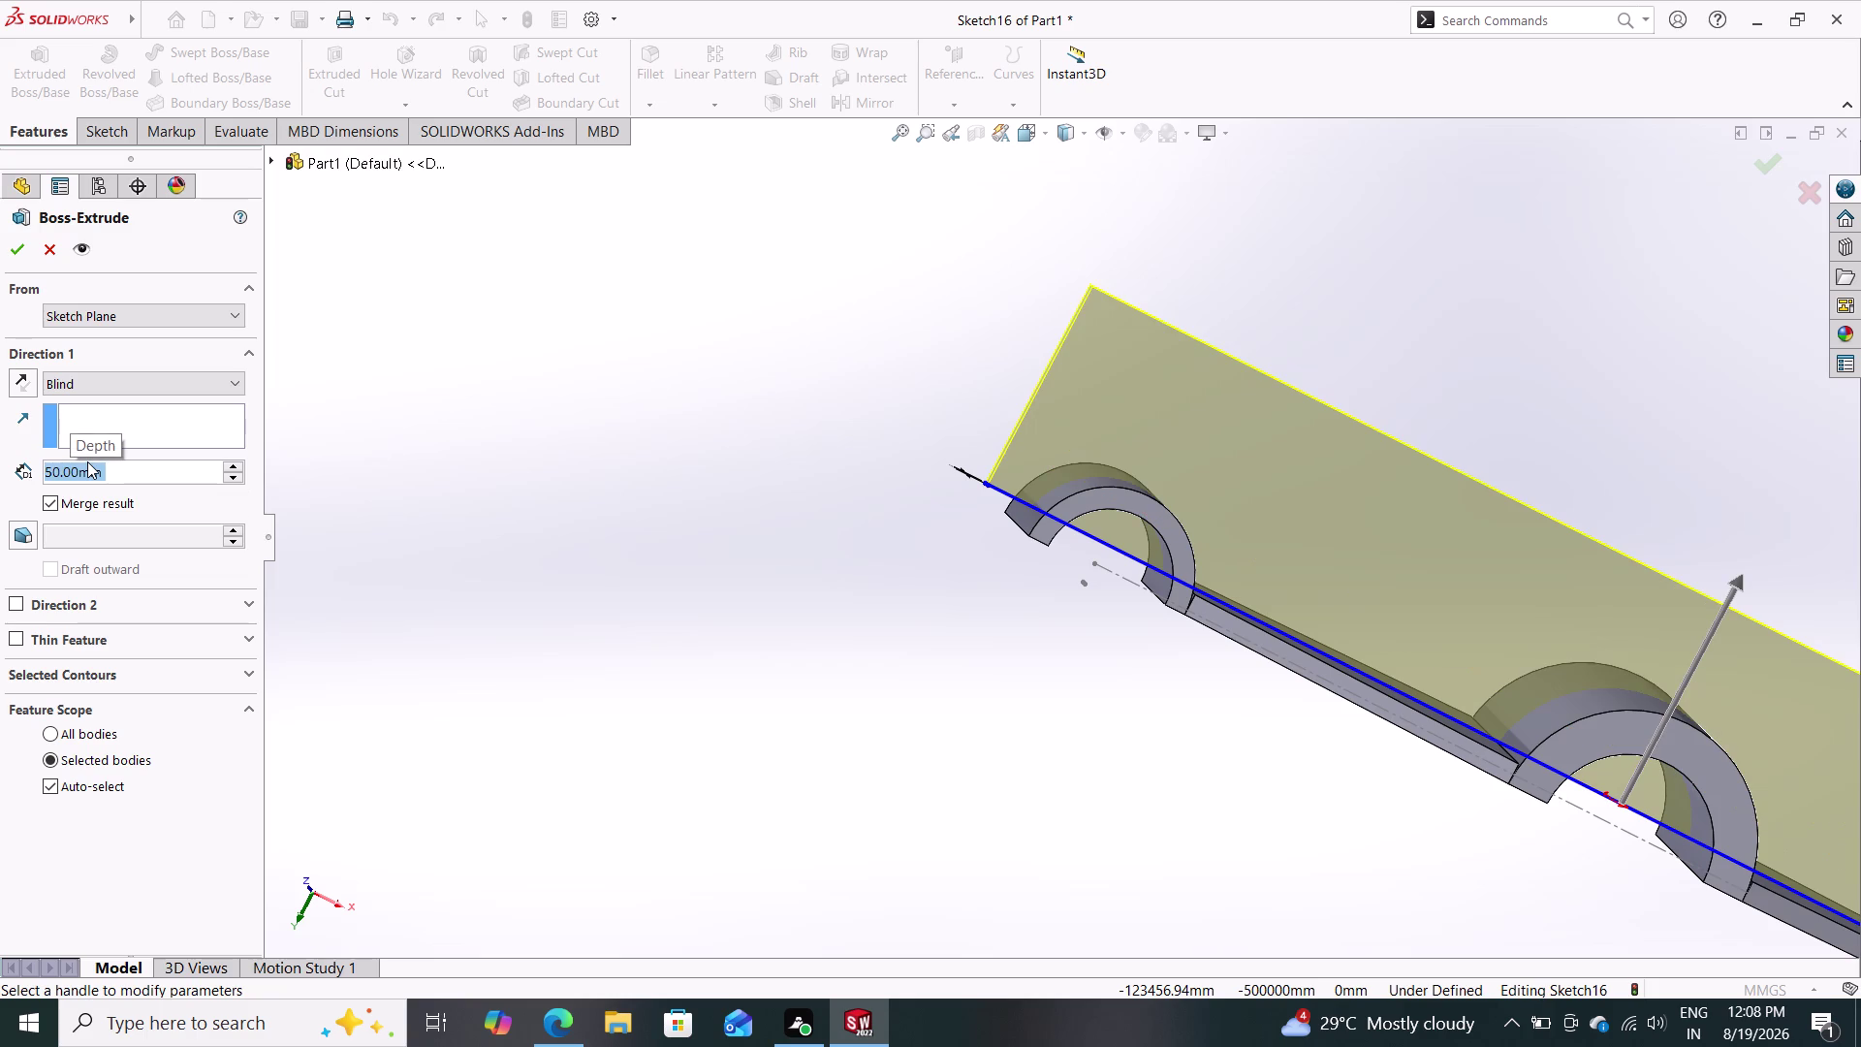
text(30)
key(Return)
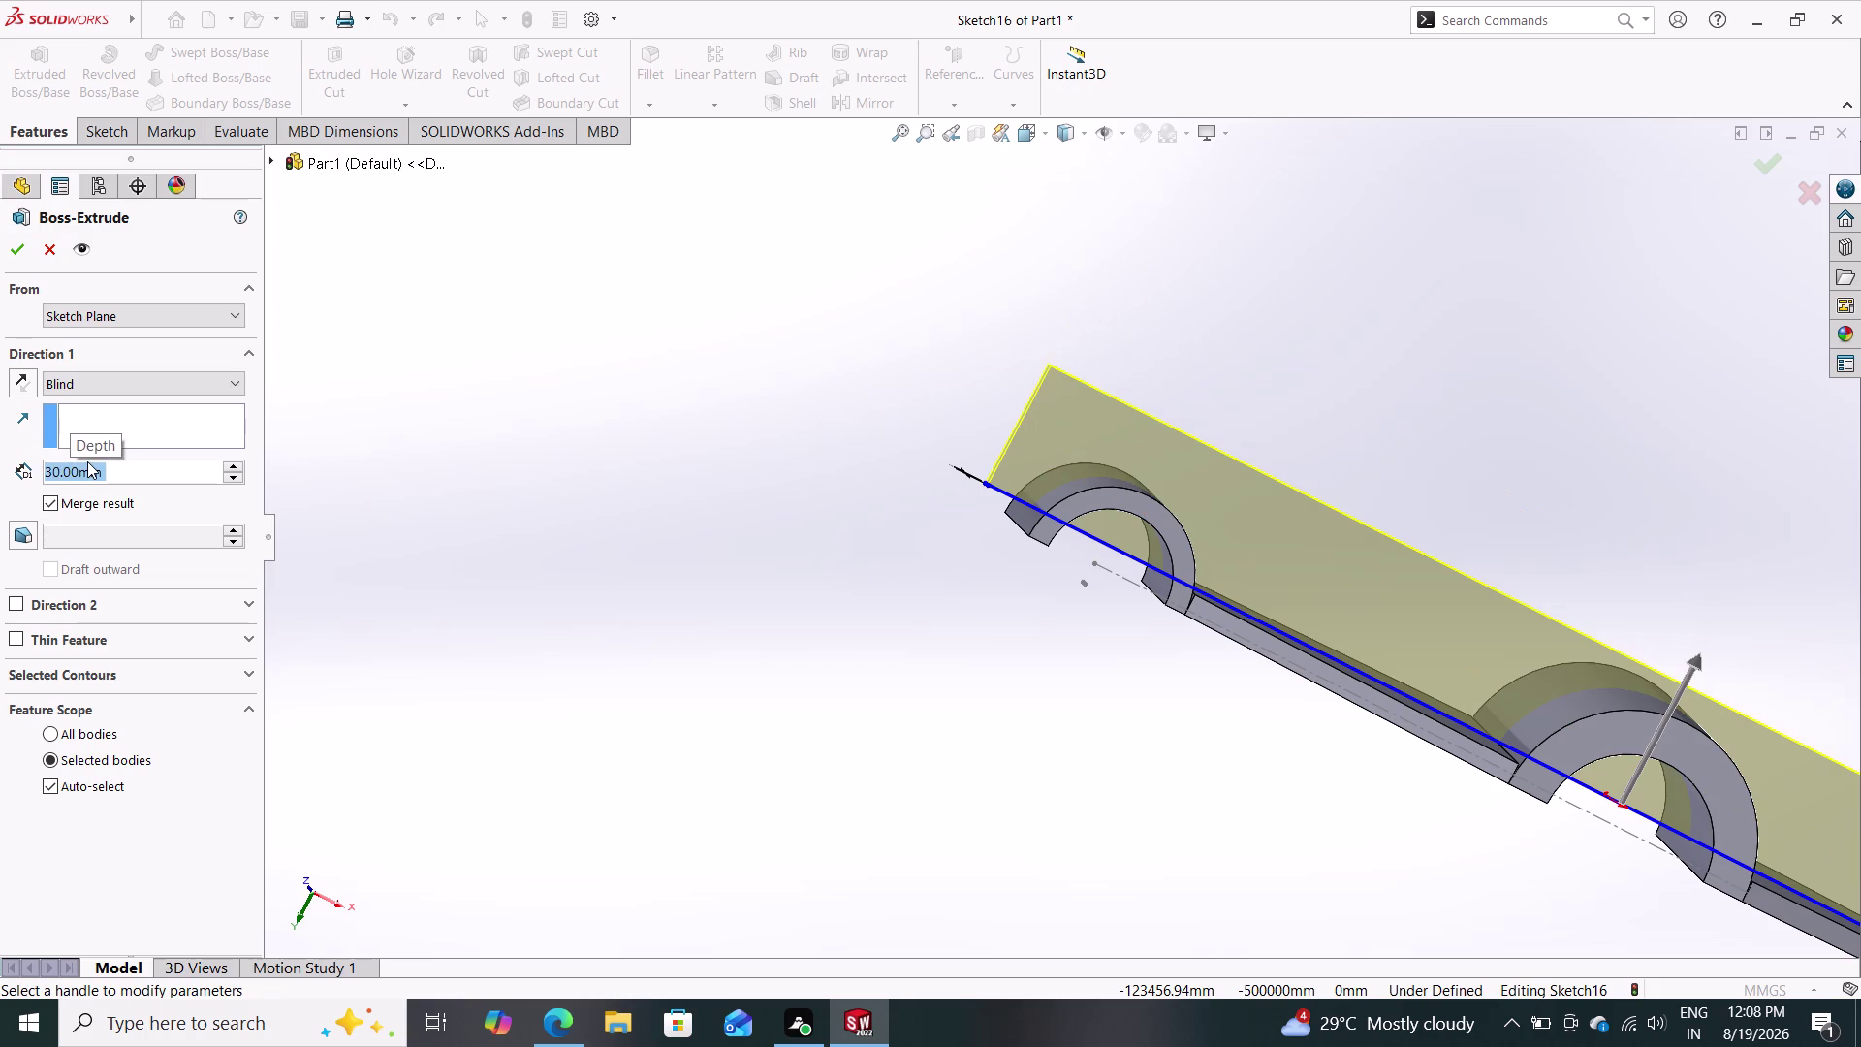
text(25)
key(Return)
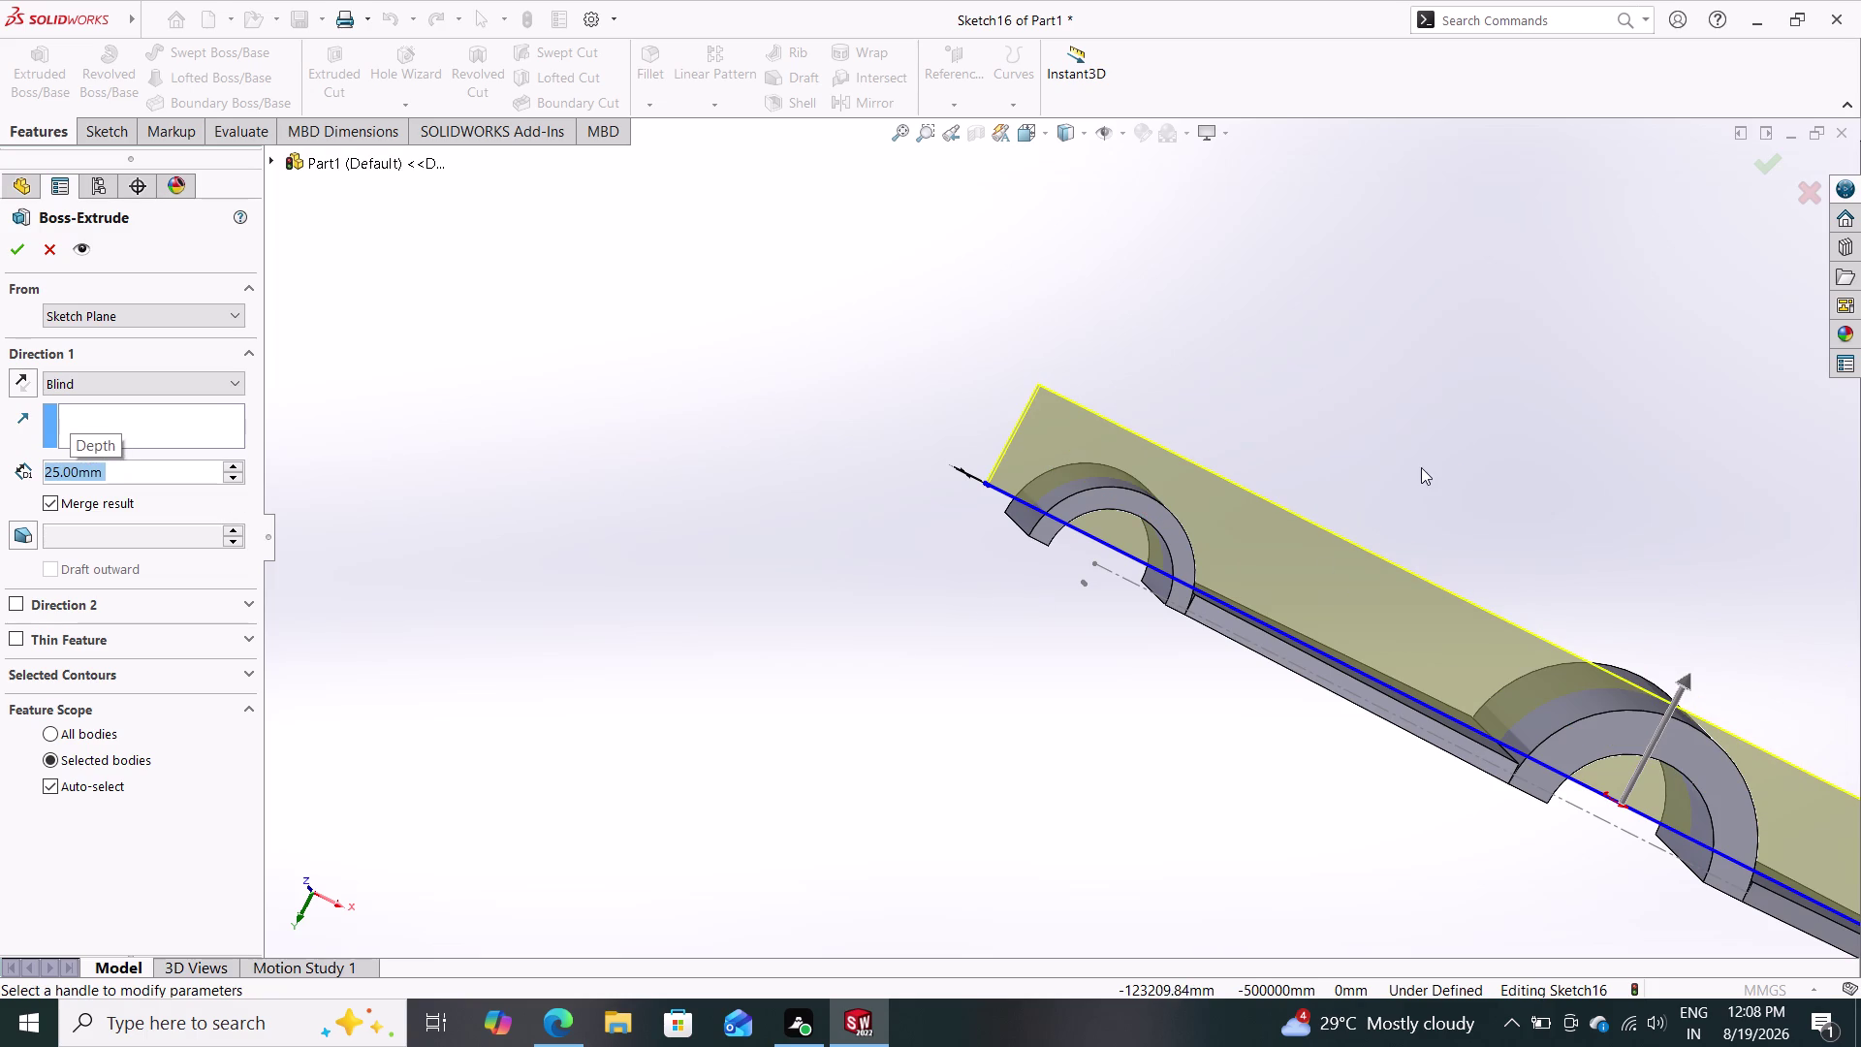
Change the extrusion depth to 22.5 mm and check the preview along the link.
middle_drag(1434, 468, 1274, 546)
middle_drag(1349, 465, 1441, 436)
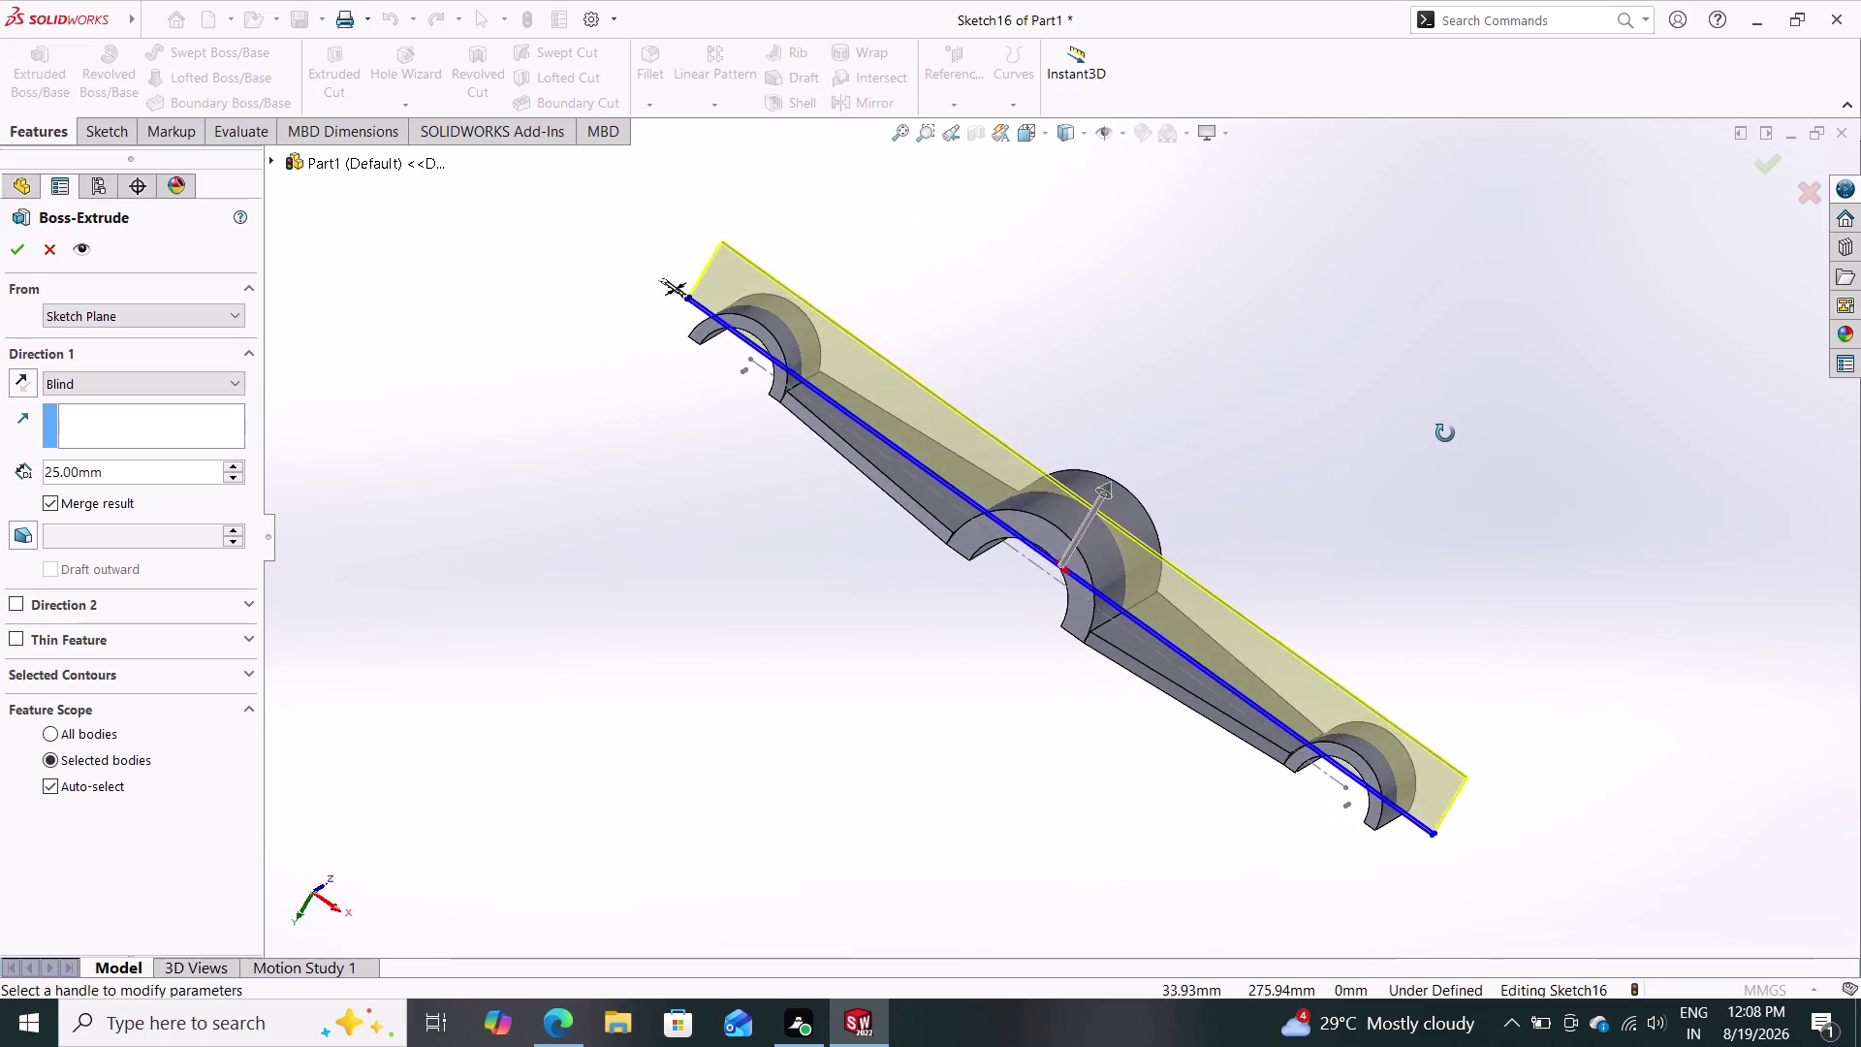
middle_drag(1440, 437, 1458, 491)
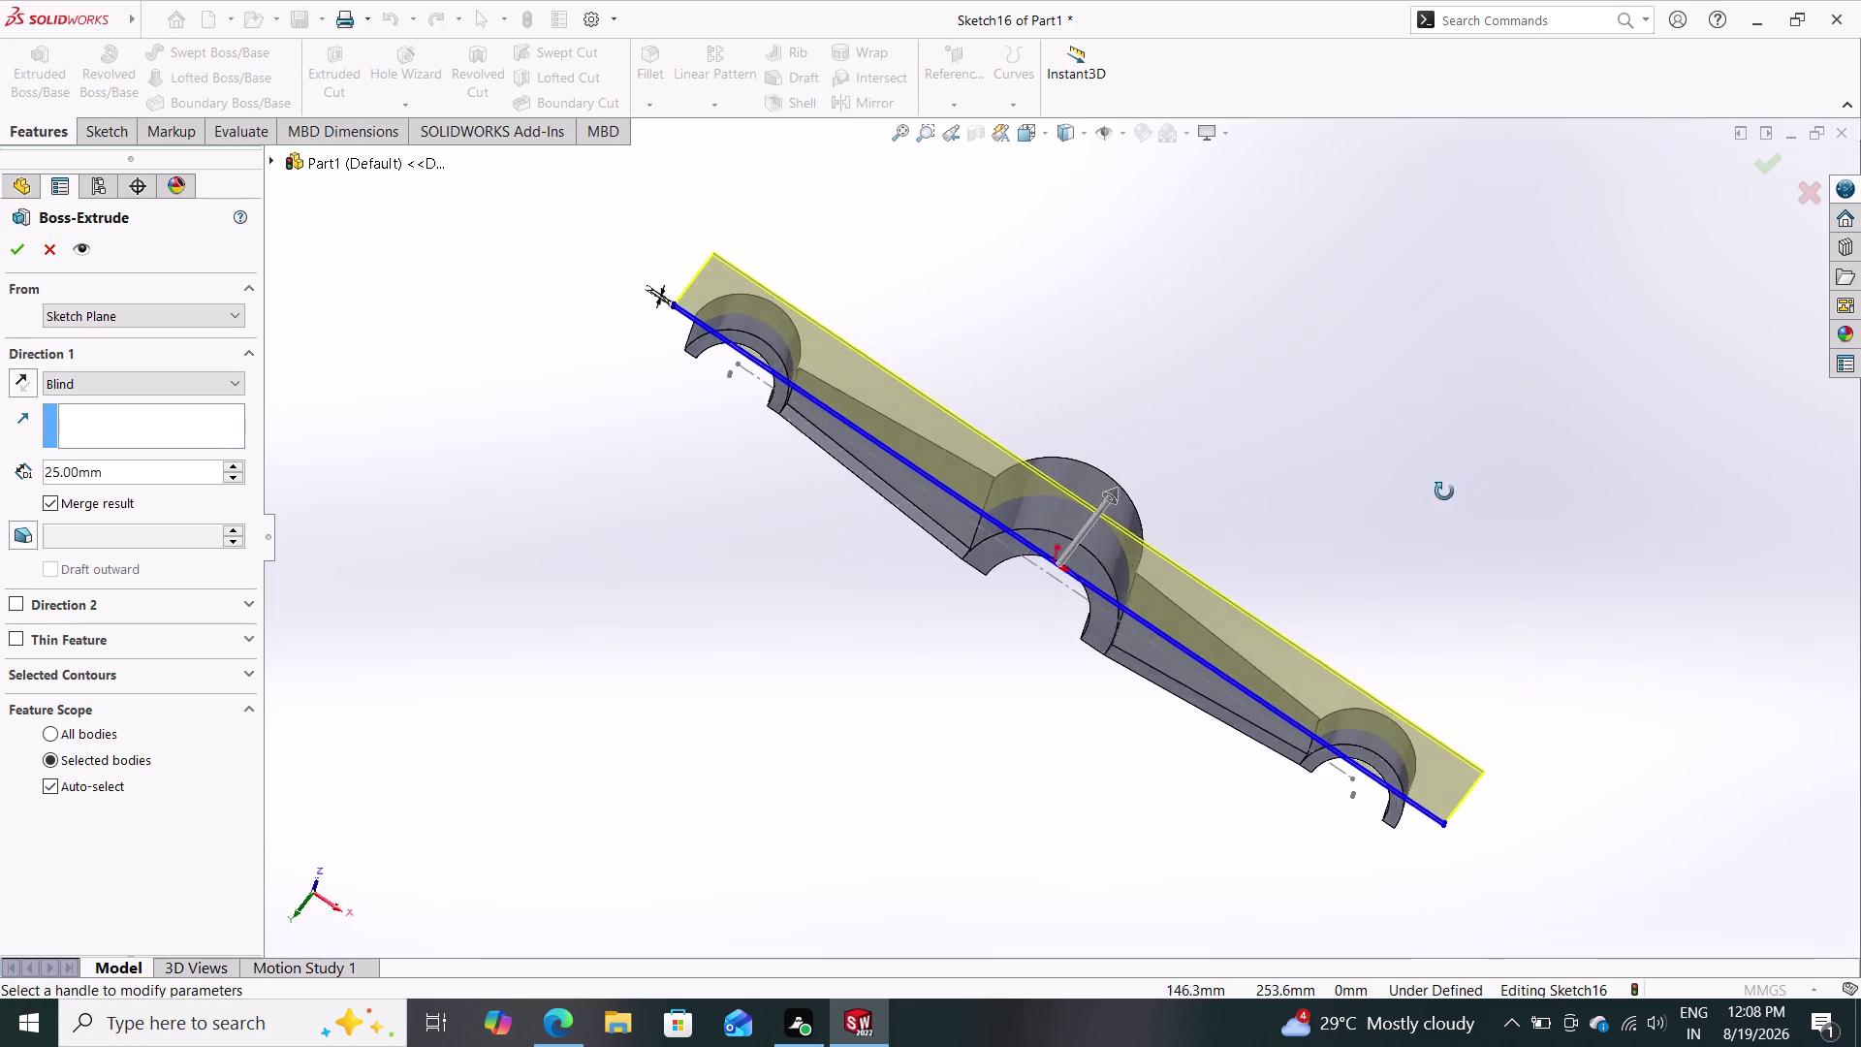
middle_drag(1458, 492, 1436, 491)
scroll(down, 3)
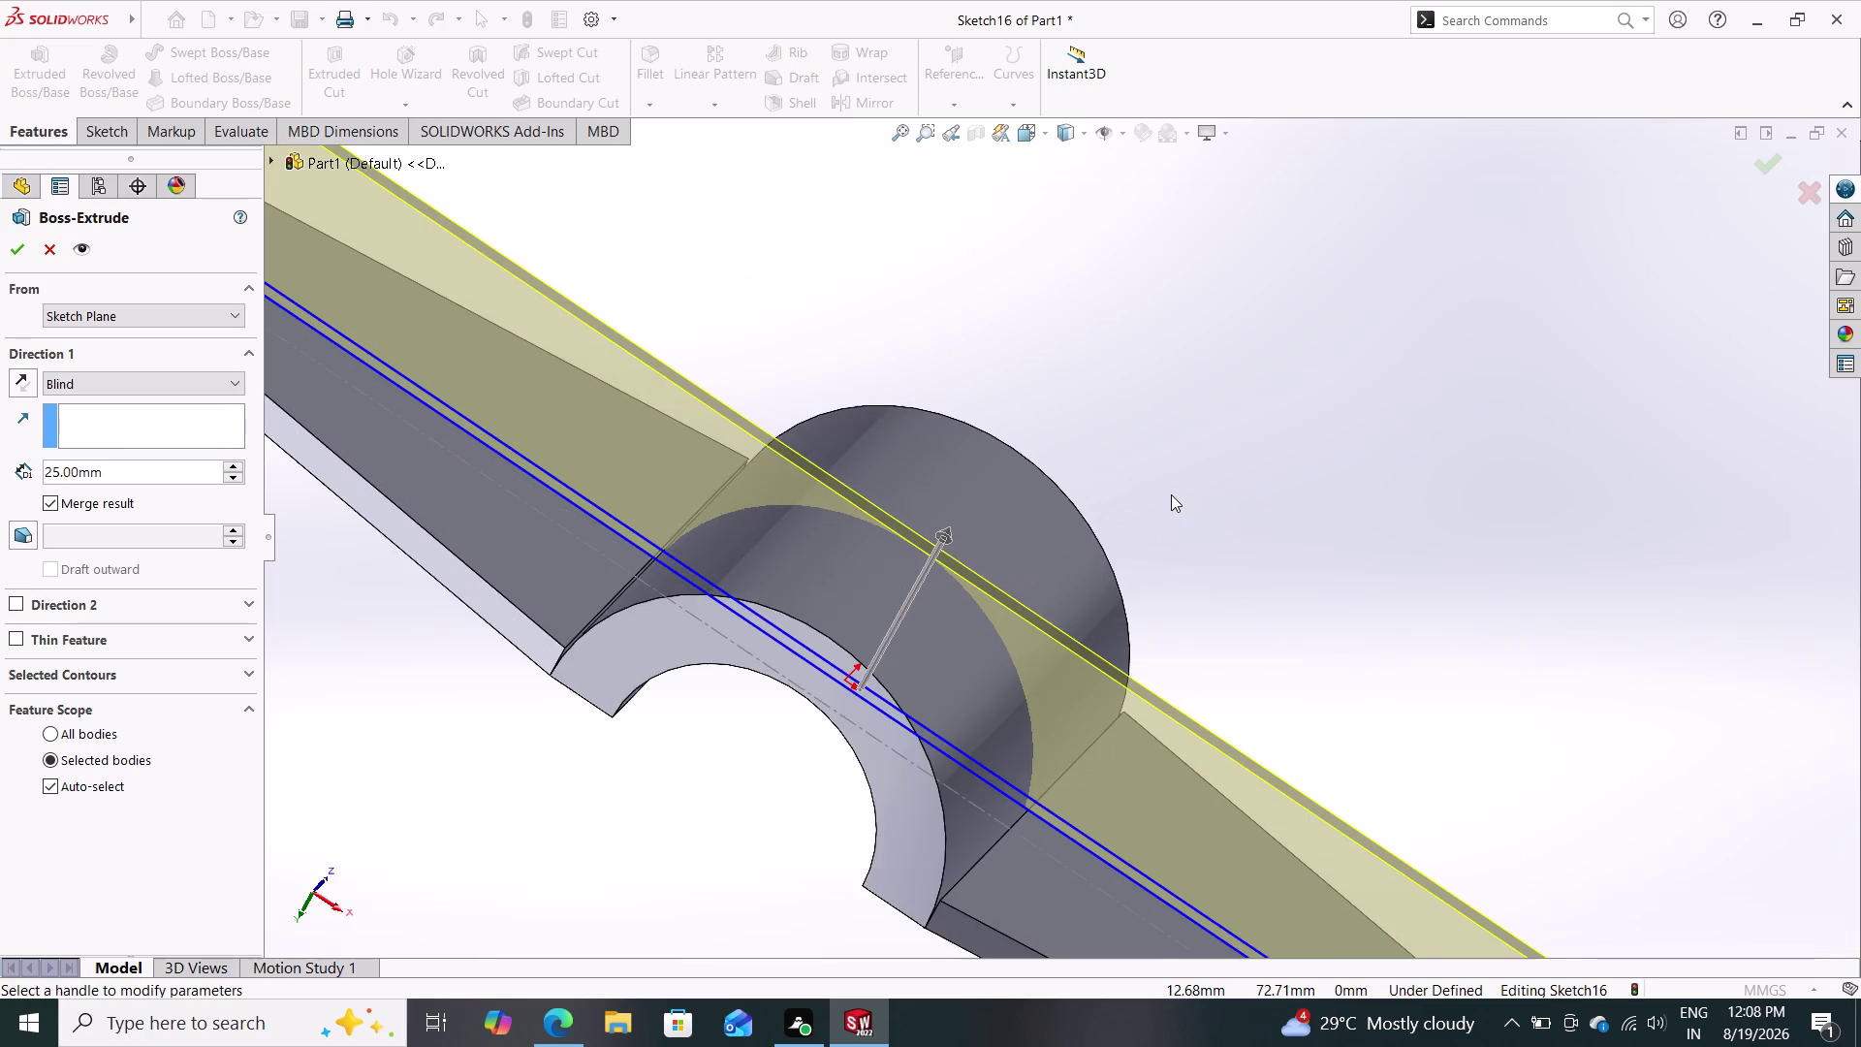
scroll(up, 3)
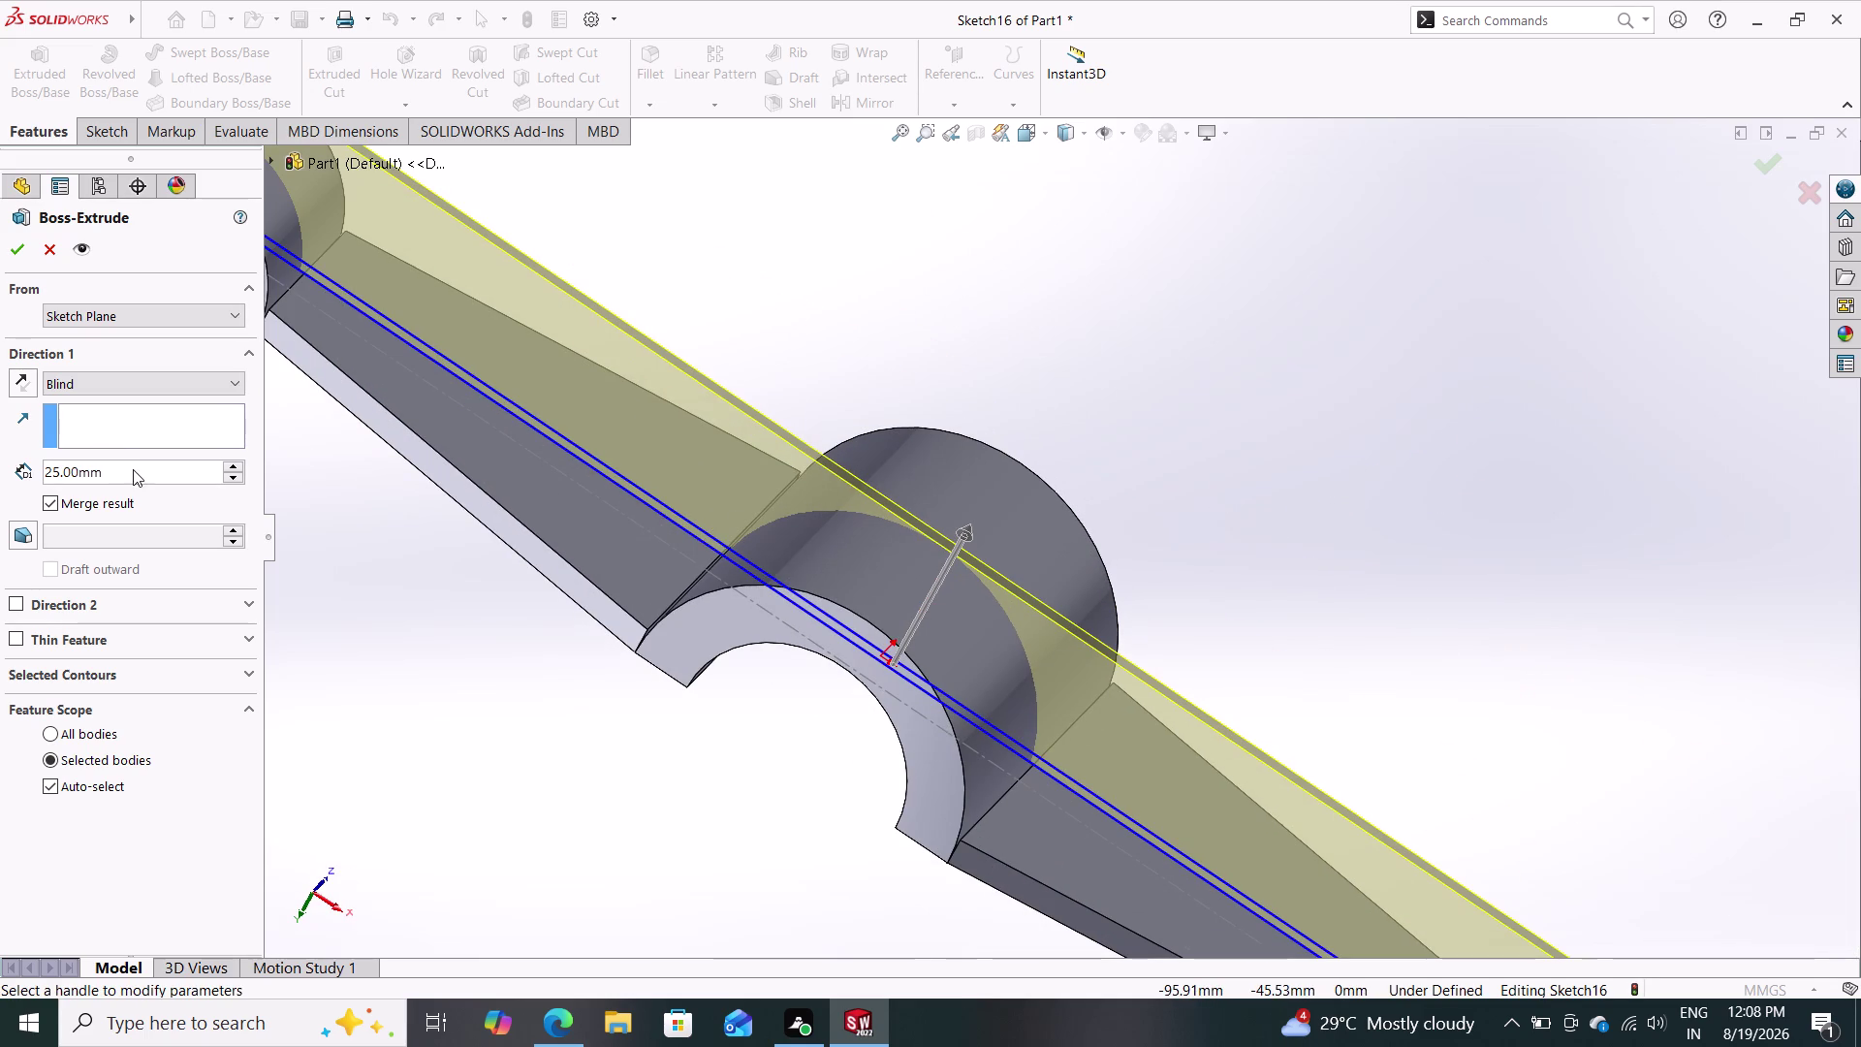
drag(133, 469, 15, 469)
text(22.5)
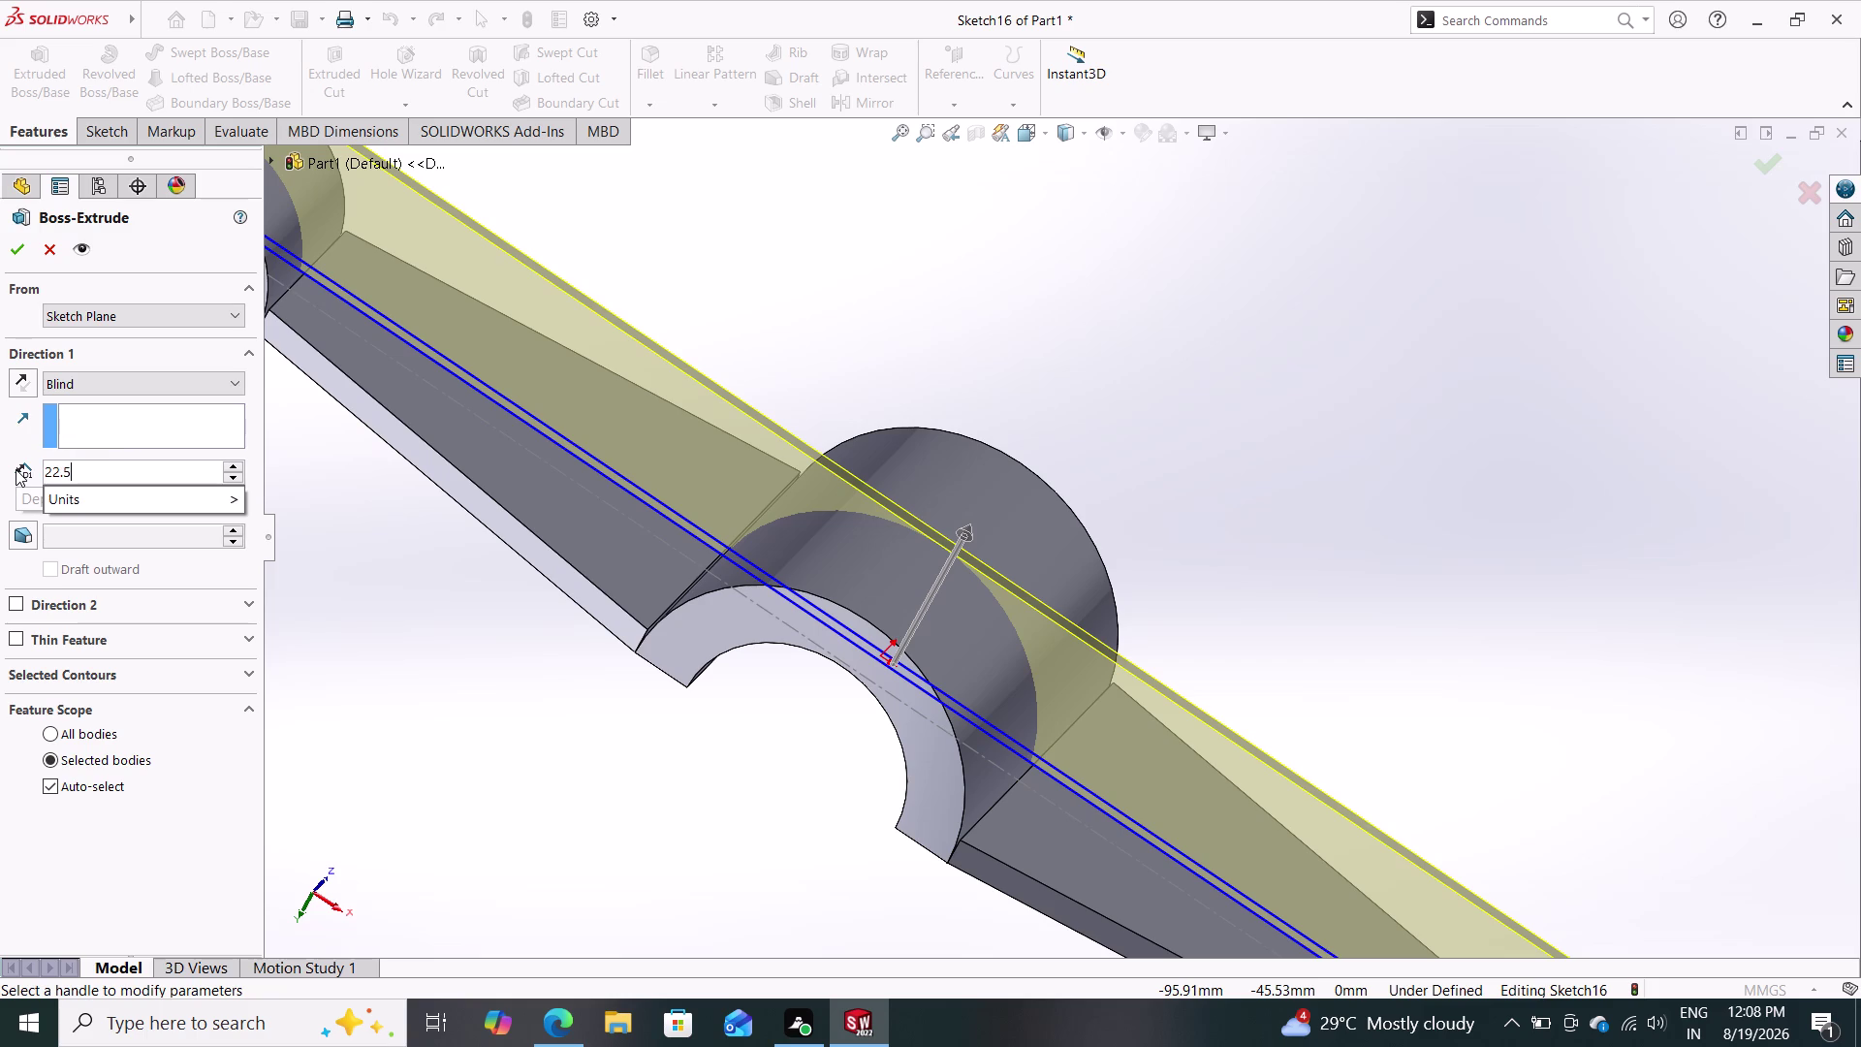
key(Return)
middle_drag(688, 800, 699, 800)
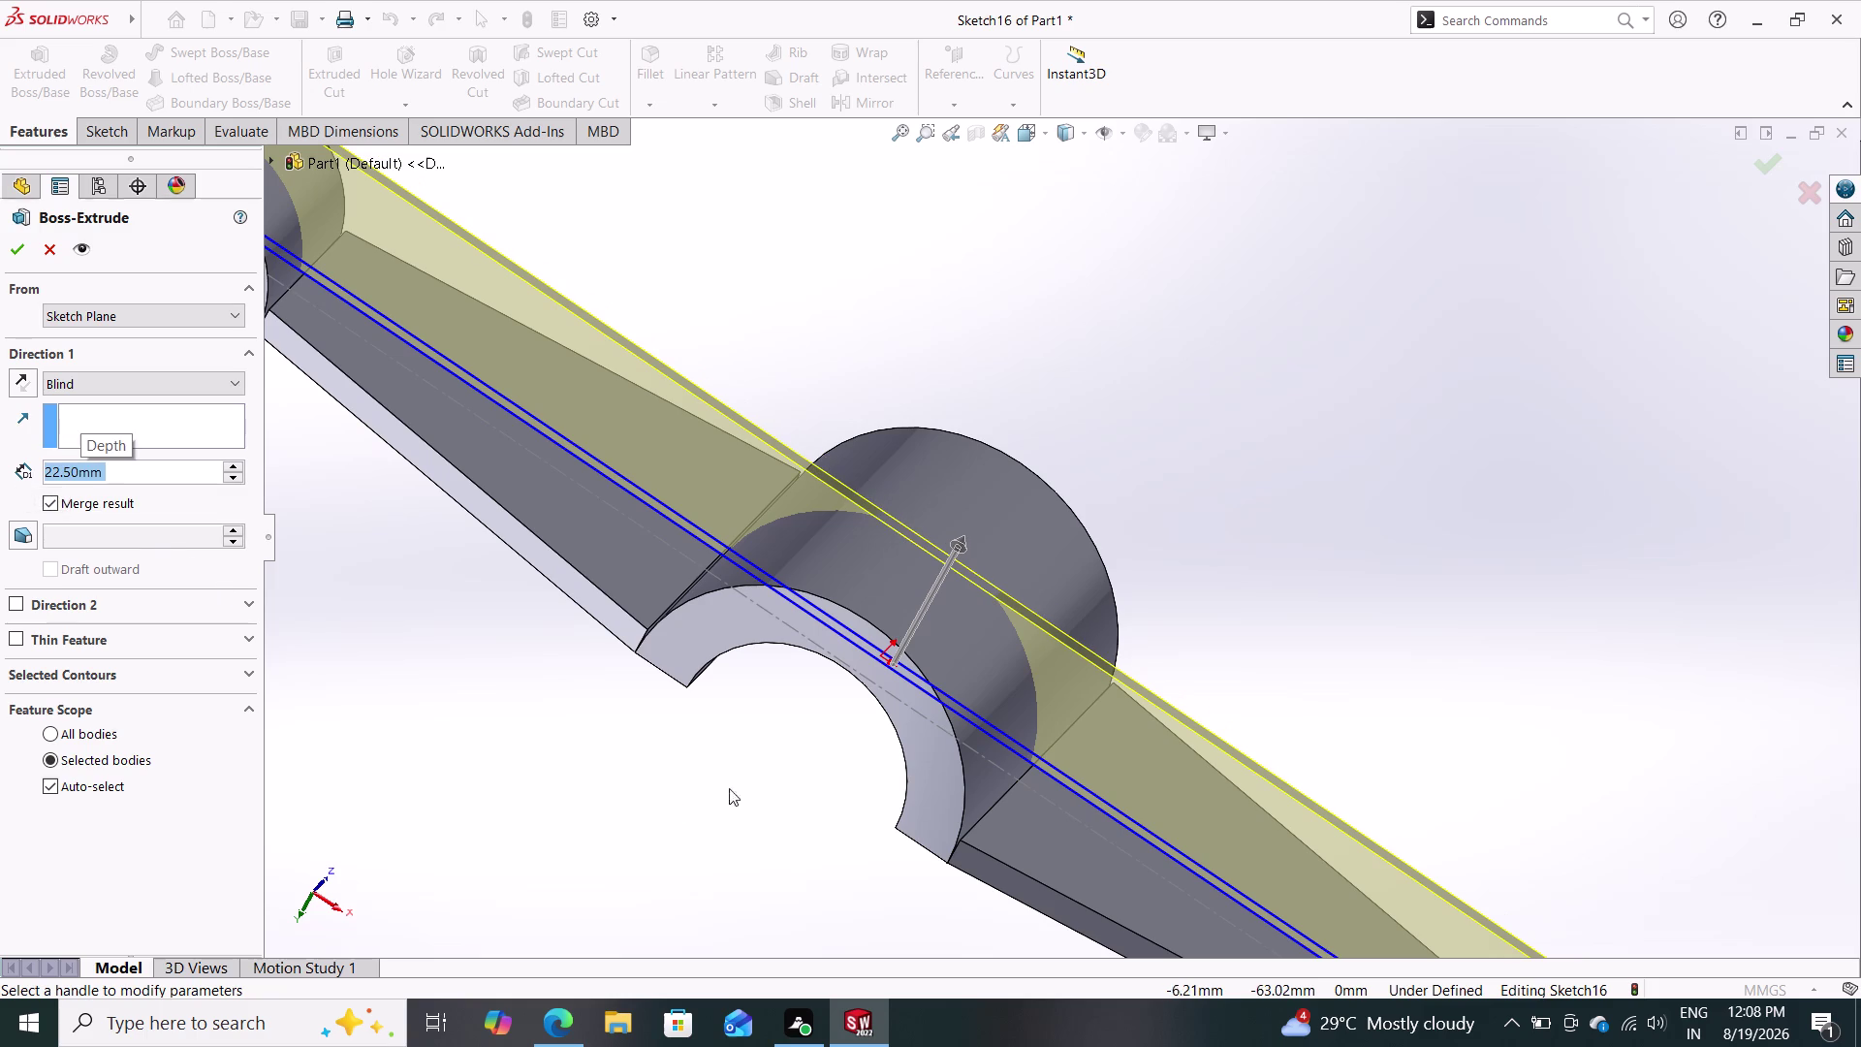
middle_drag(699, 800, 749, 760)
middle_drag(911, 695, 949, 641)
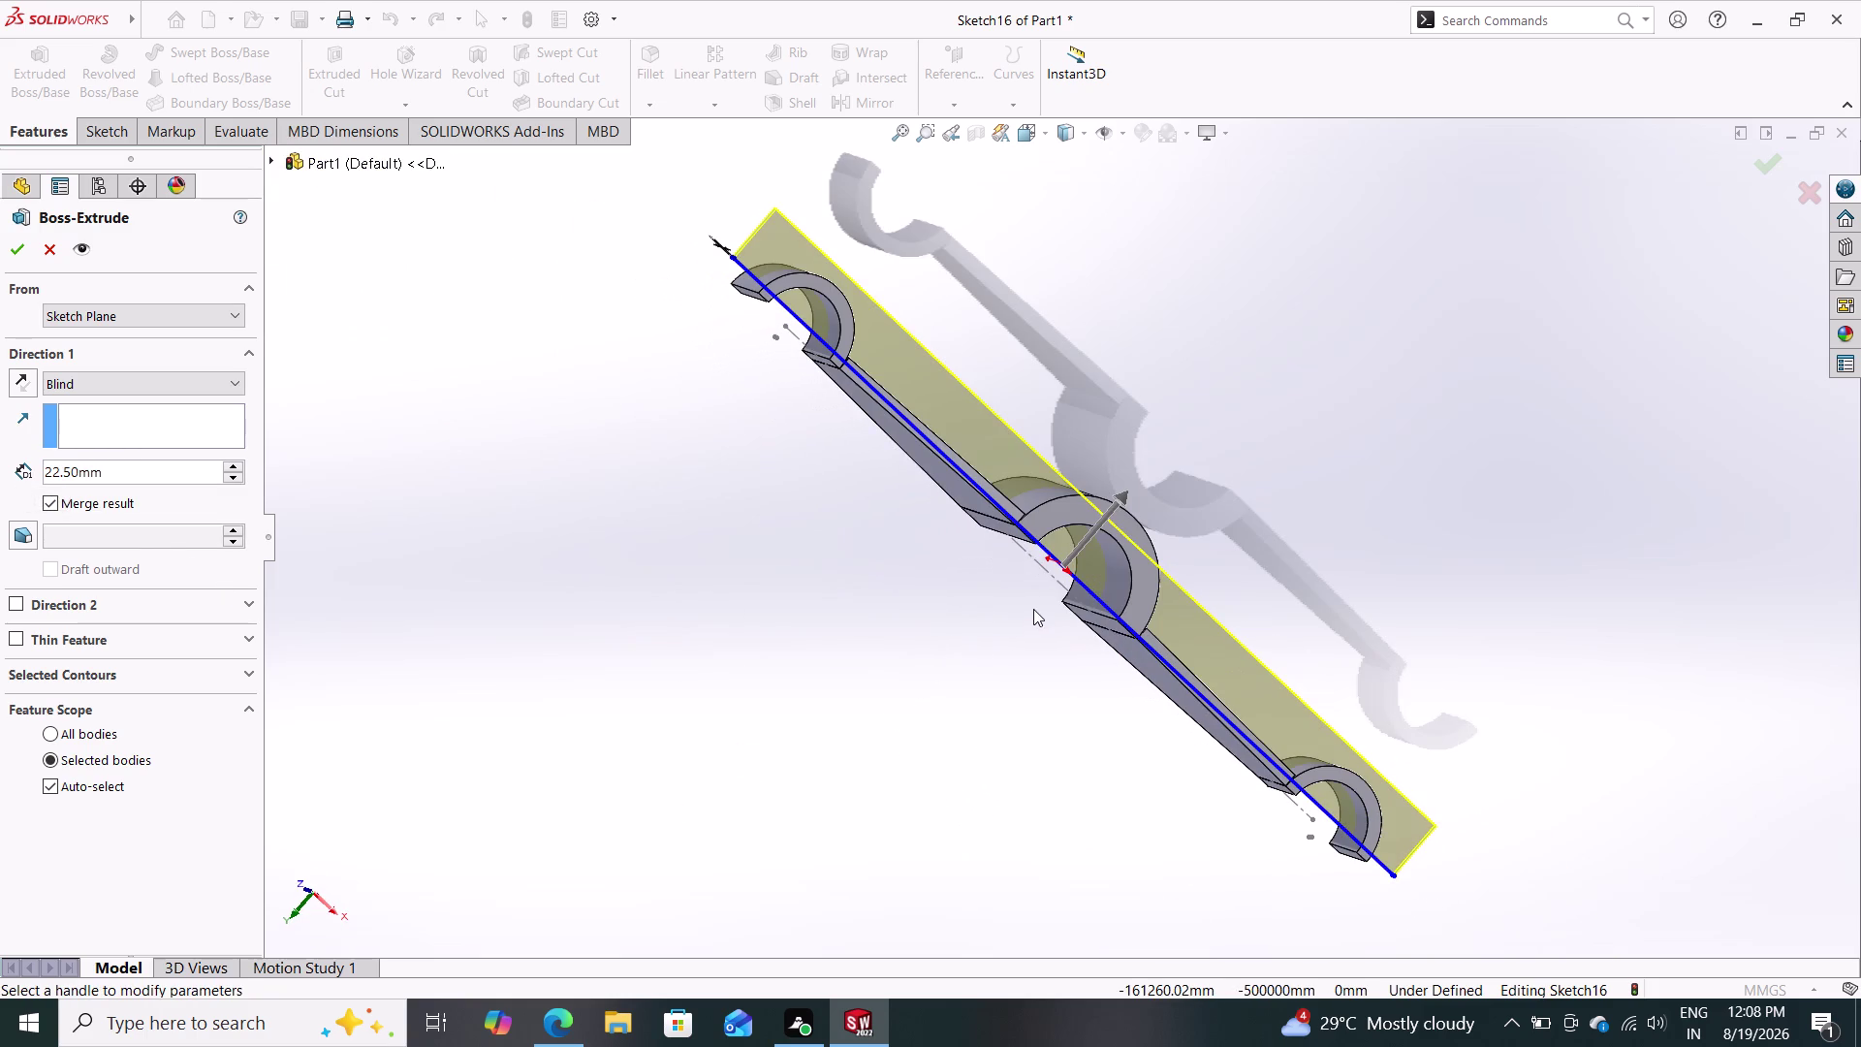
middle_drag(1203, 466, 1154, 511)
scroll(down, 3)
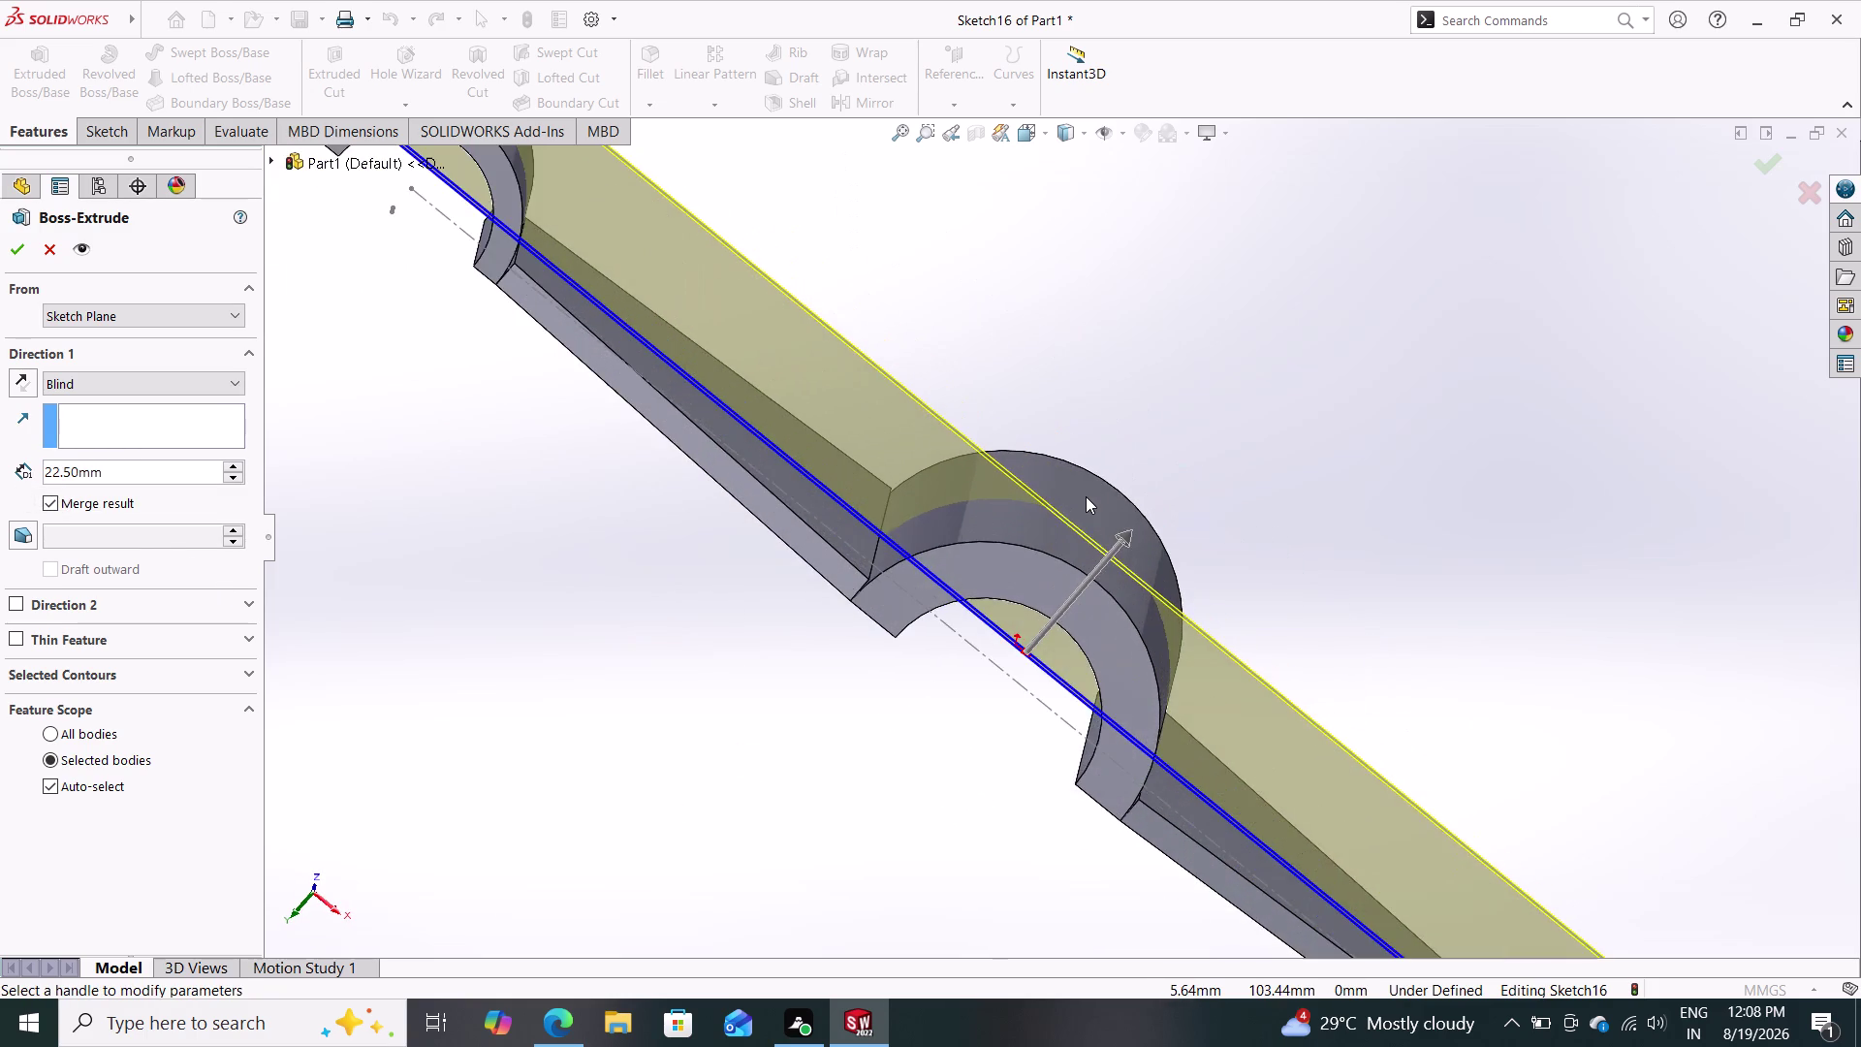
scroll(down, 3)
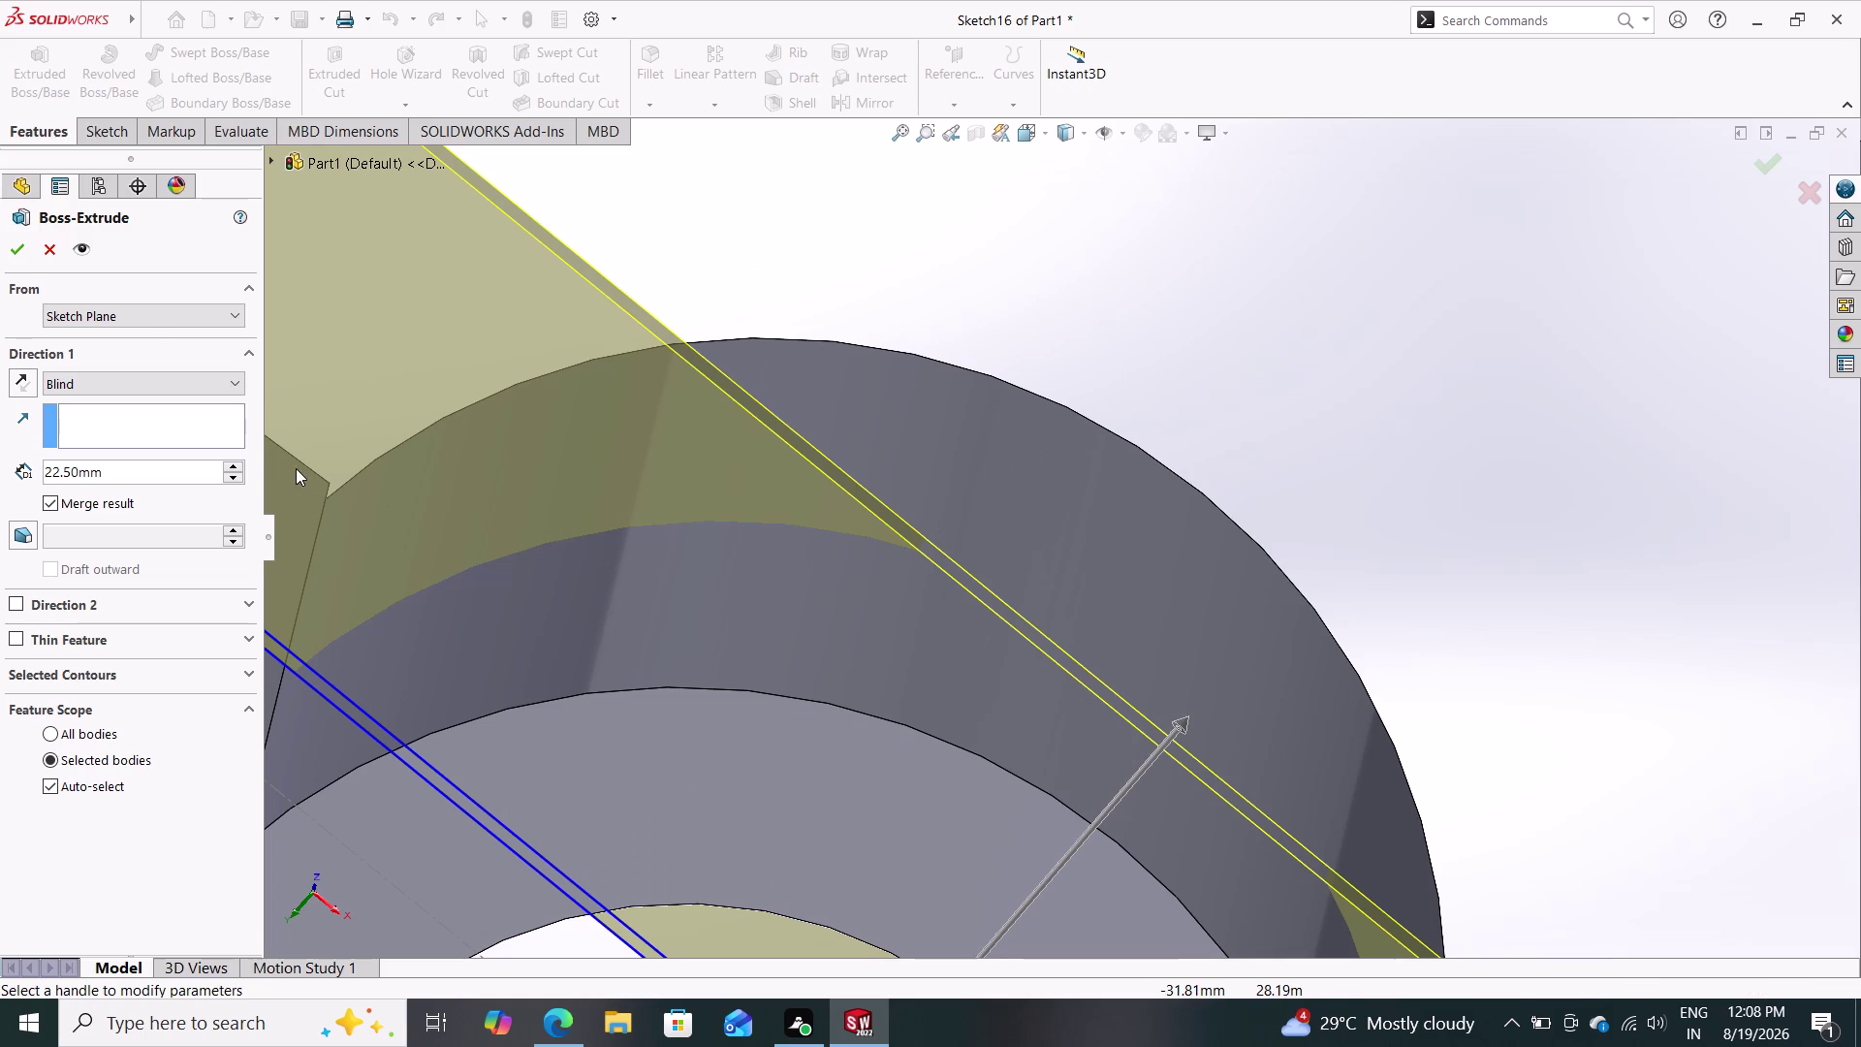
click(25, 256)
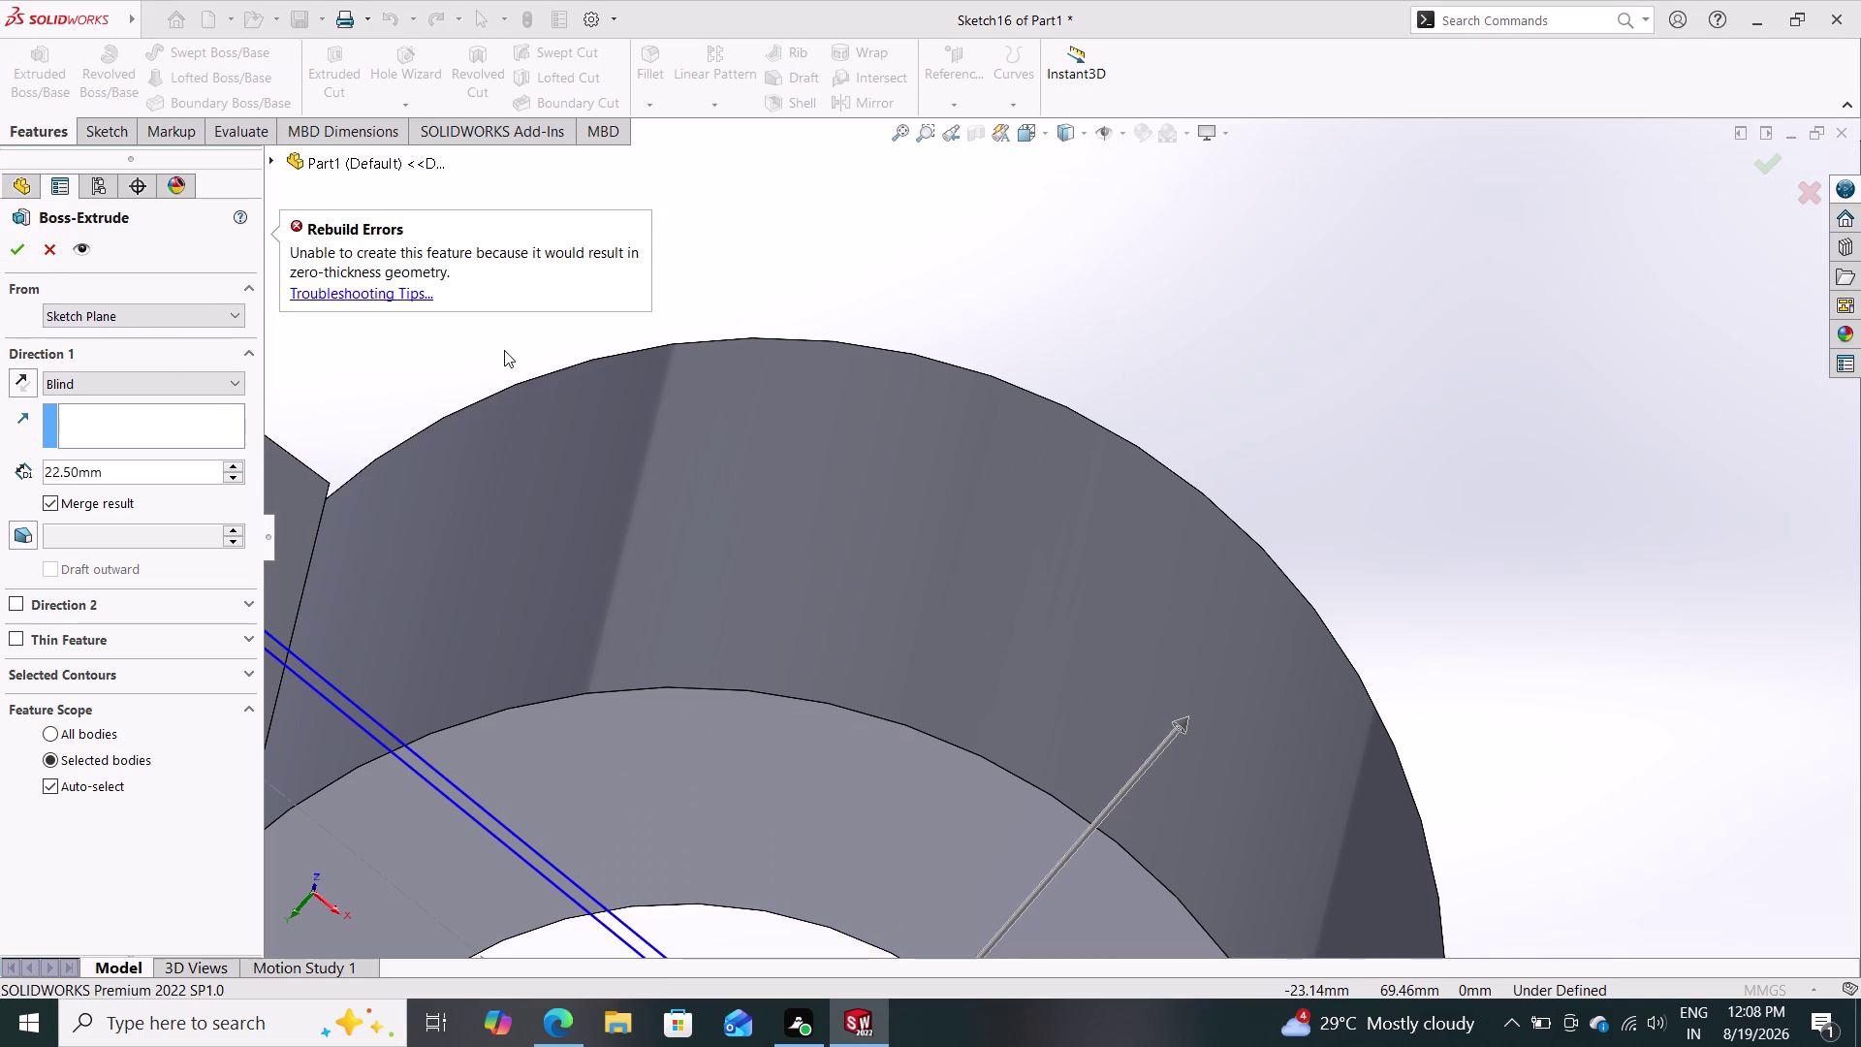
middle_drag(504, 350, 615, 236)
middle_click(616, 236)
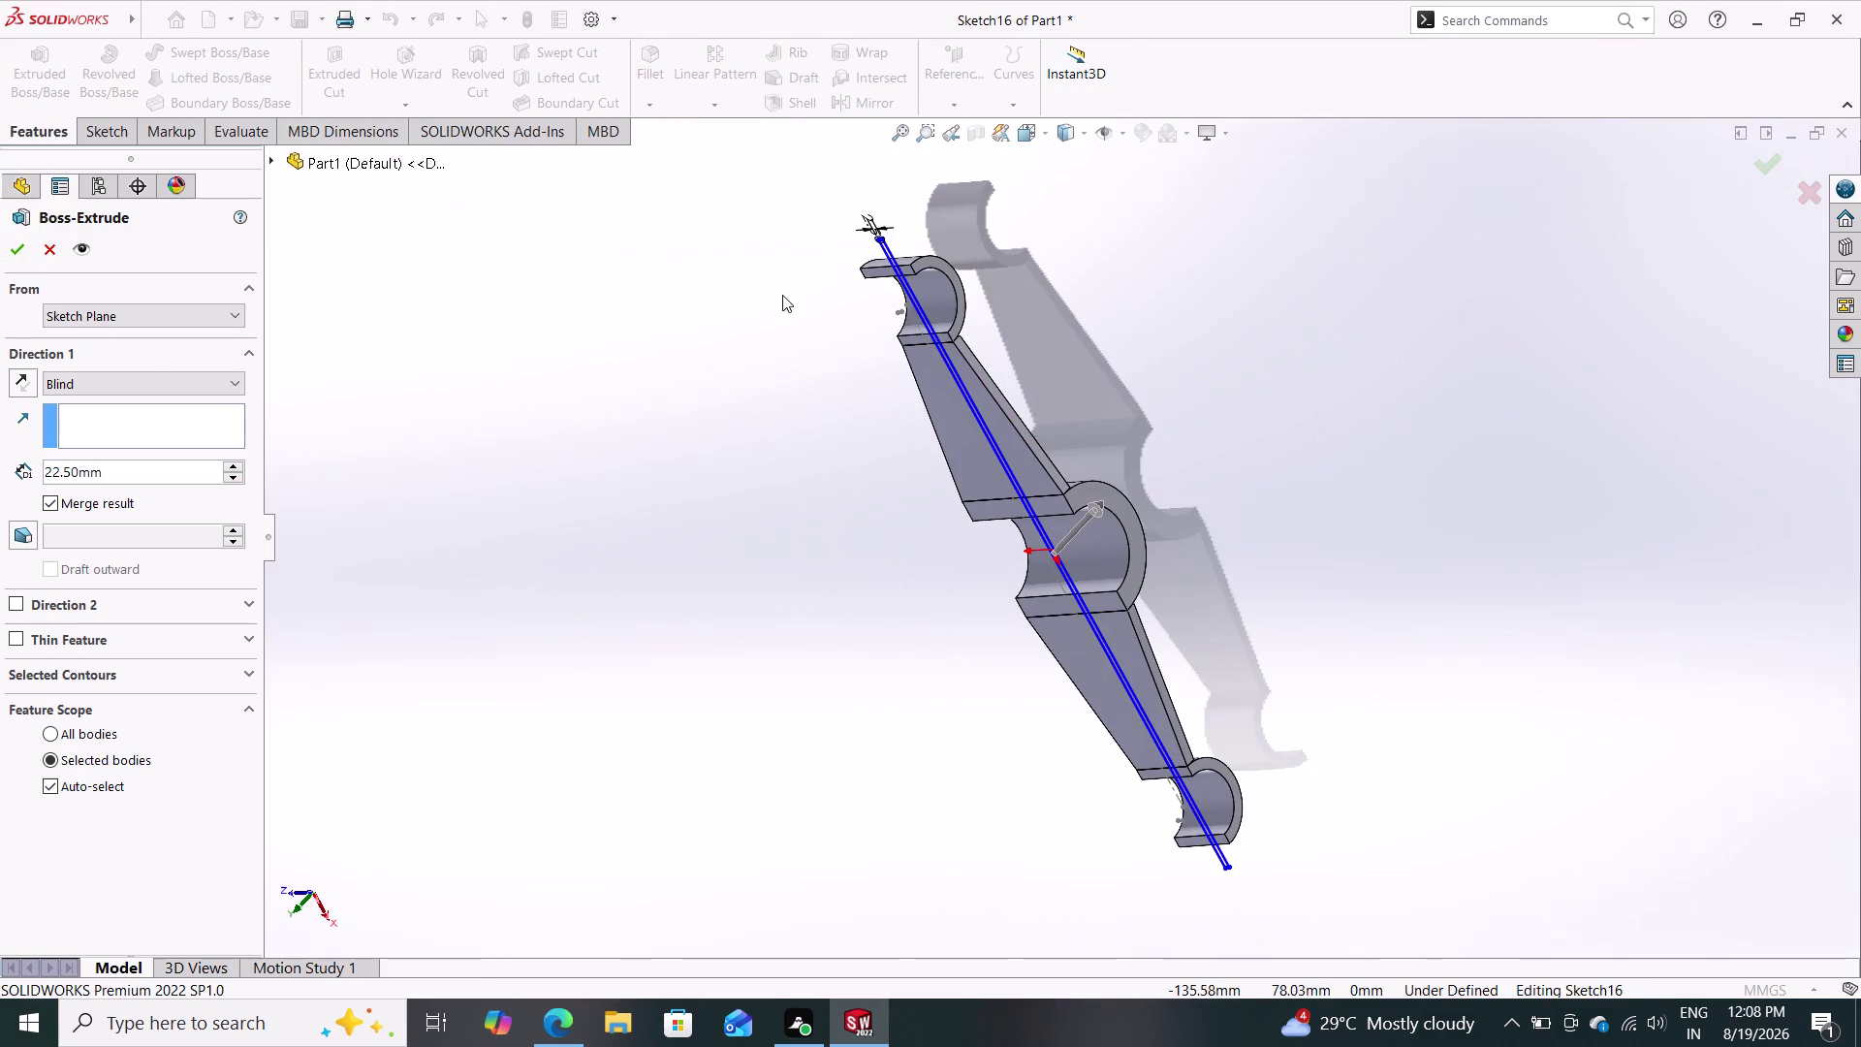
middle_drag(1179, 280, 1062, 406)
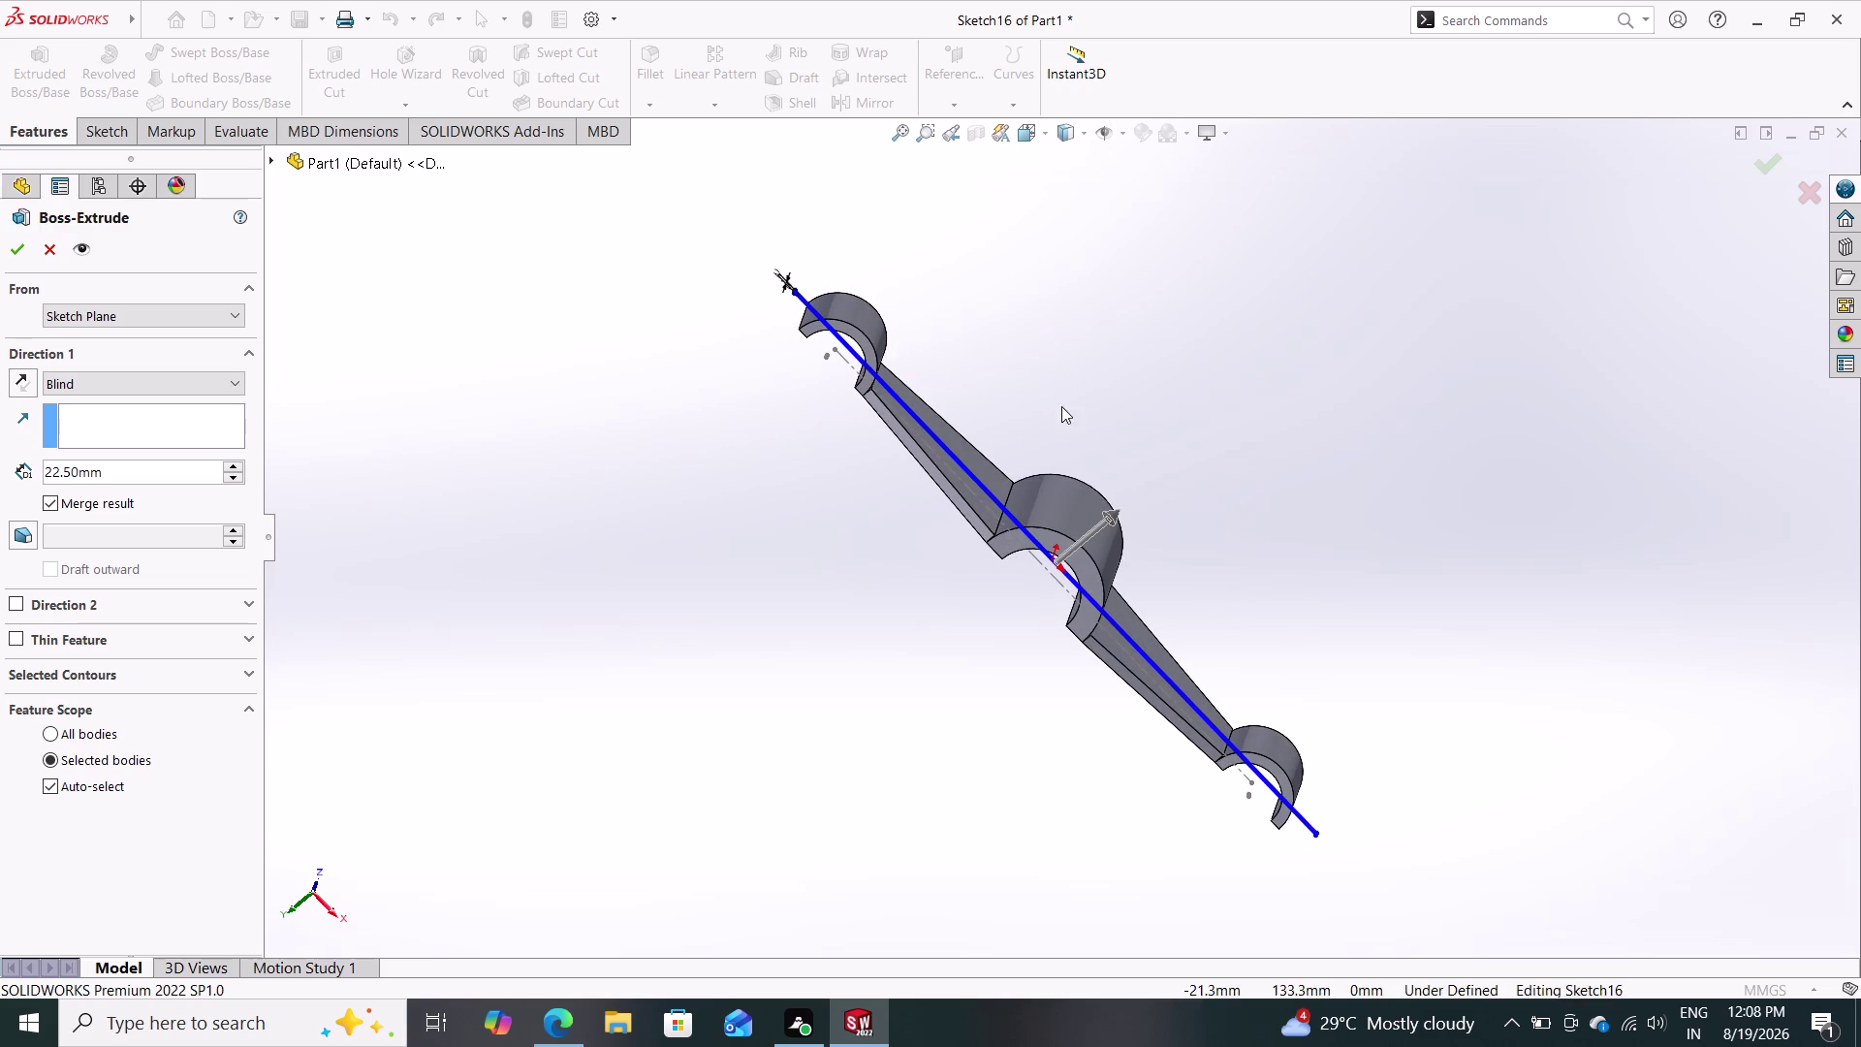
click(28, 644)
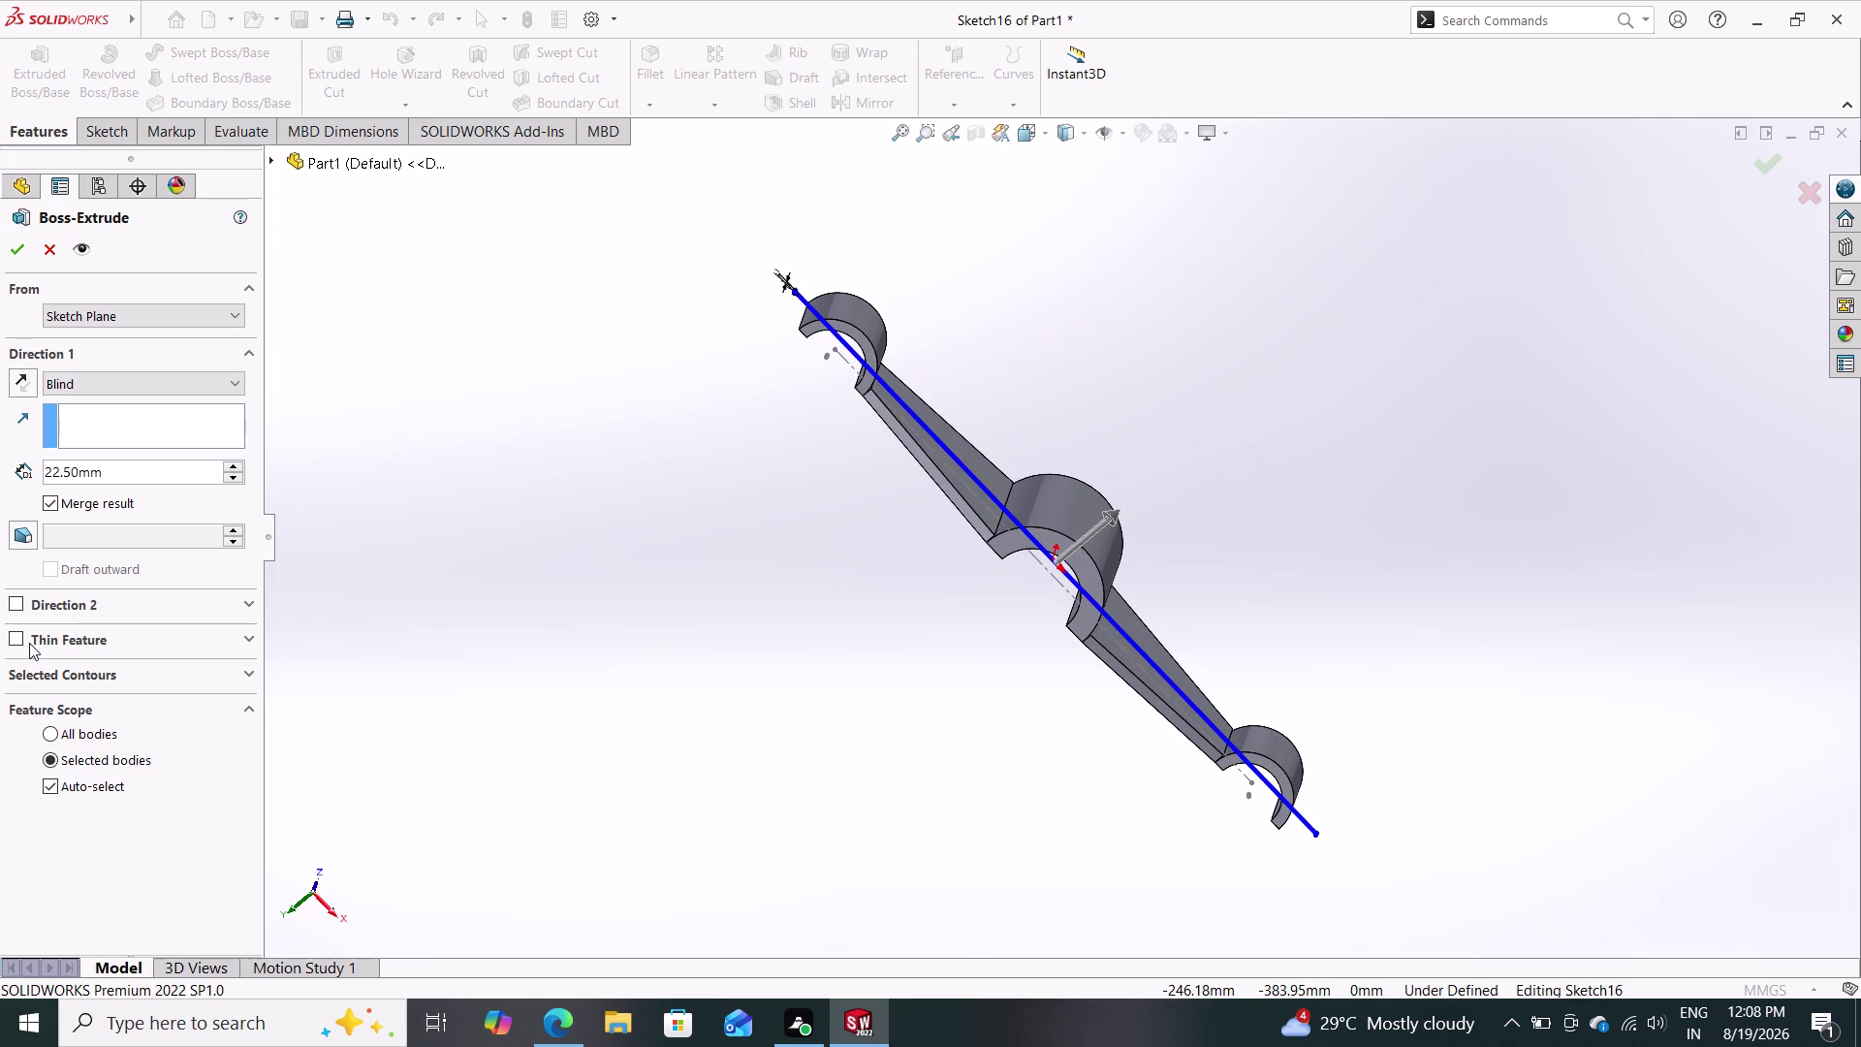
Turn on Thin Feature for the extrusion and inspect the rib preview.
click(23, 640)
click(11, 640)
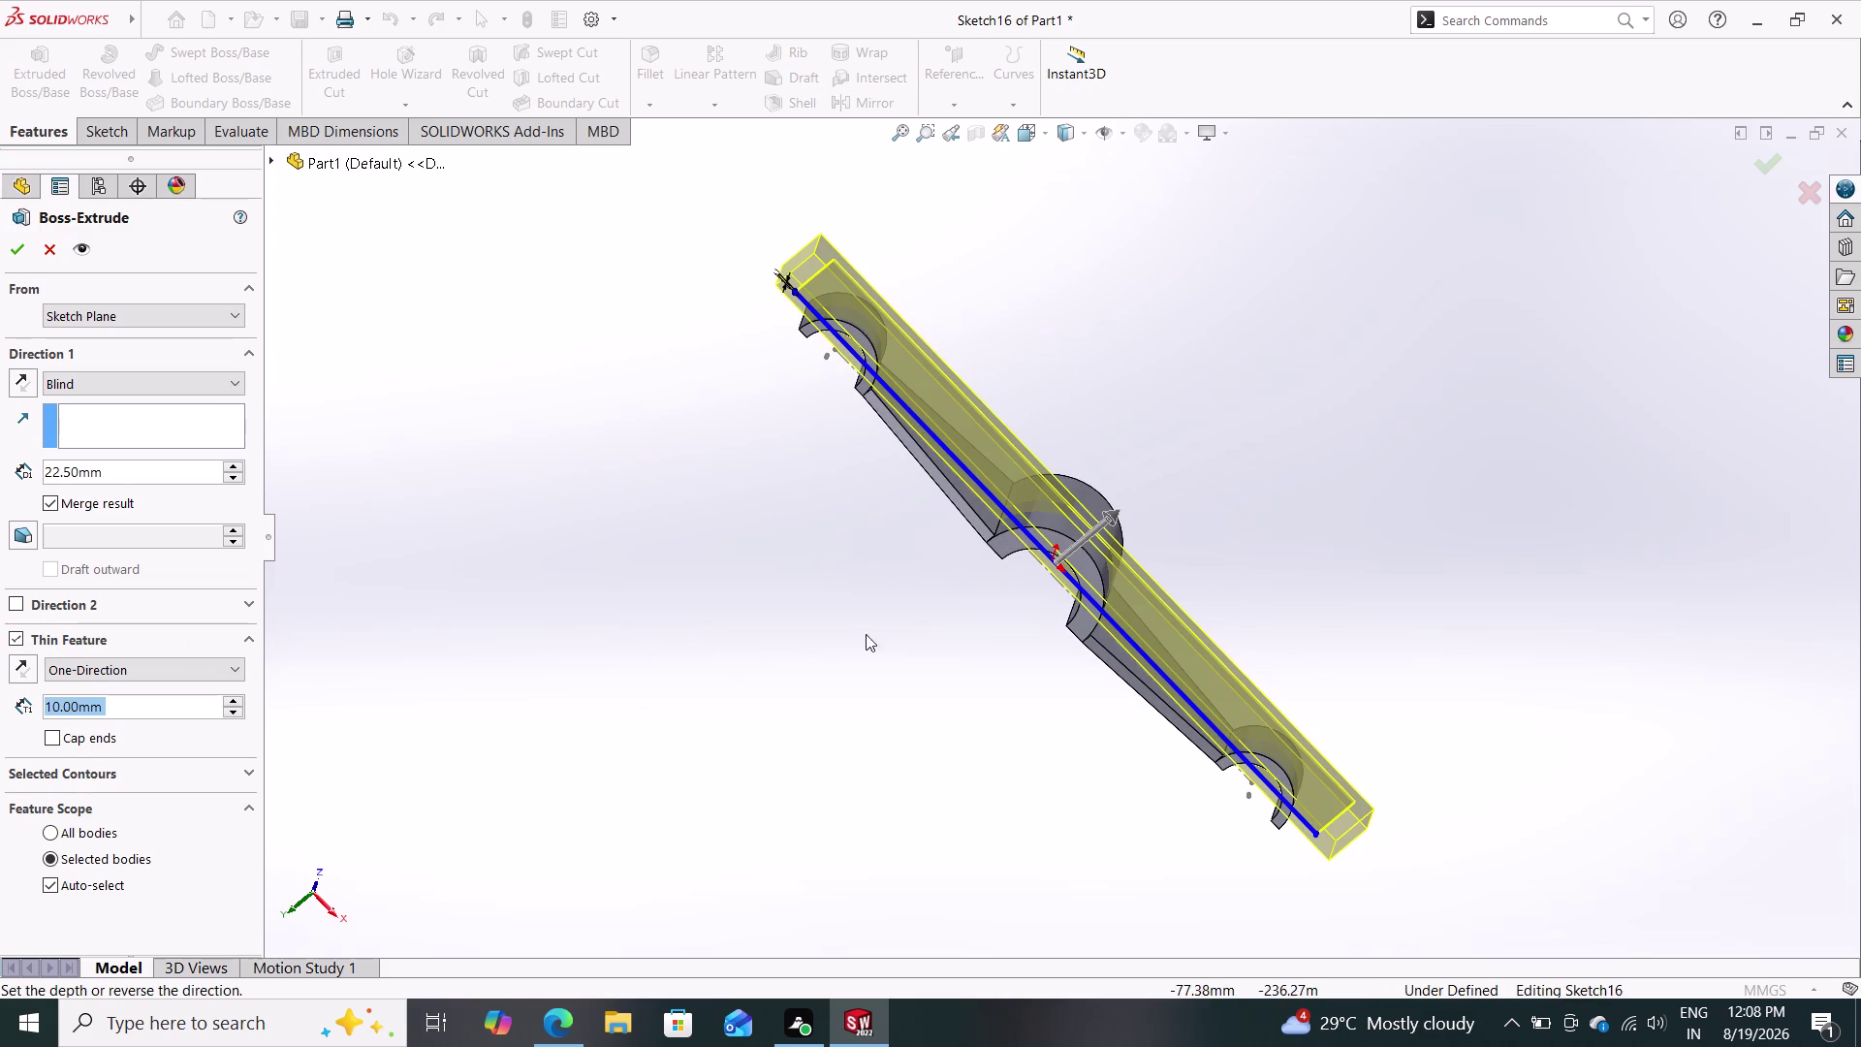
middle_drag(970, 647, 779, 788)
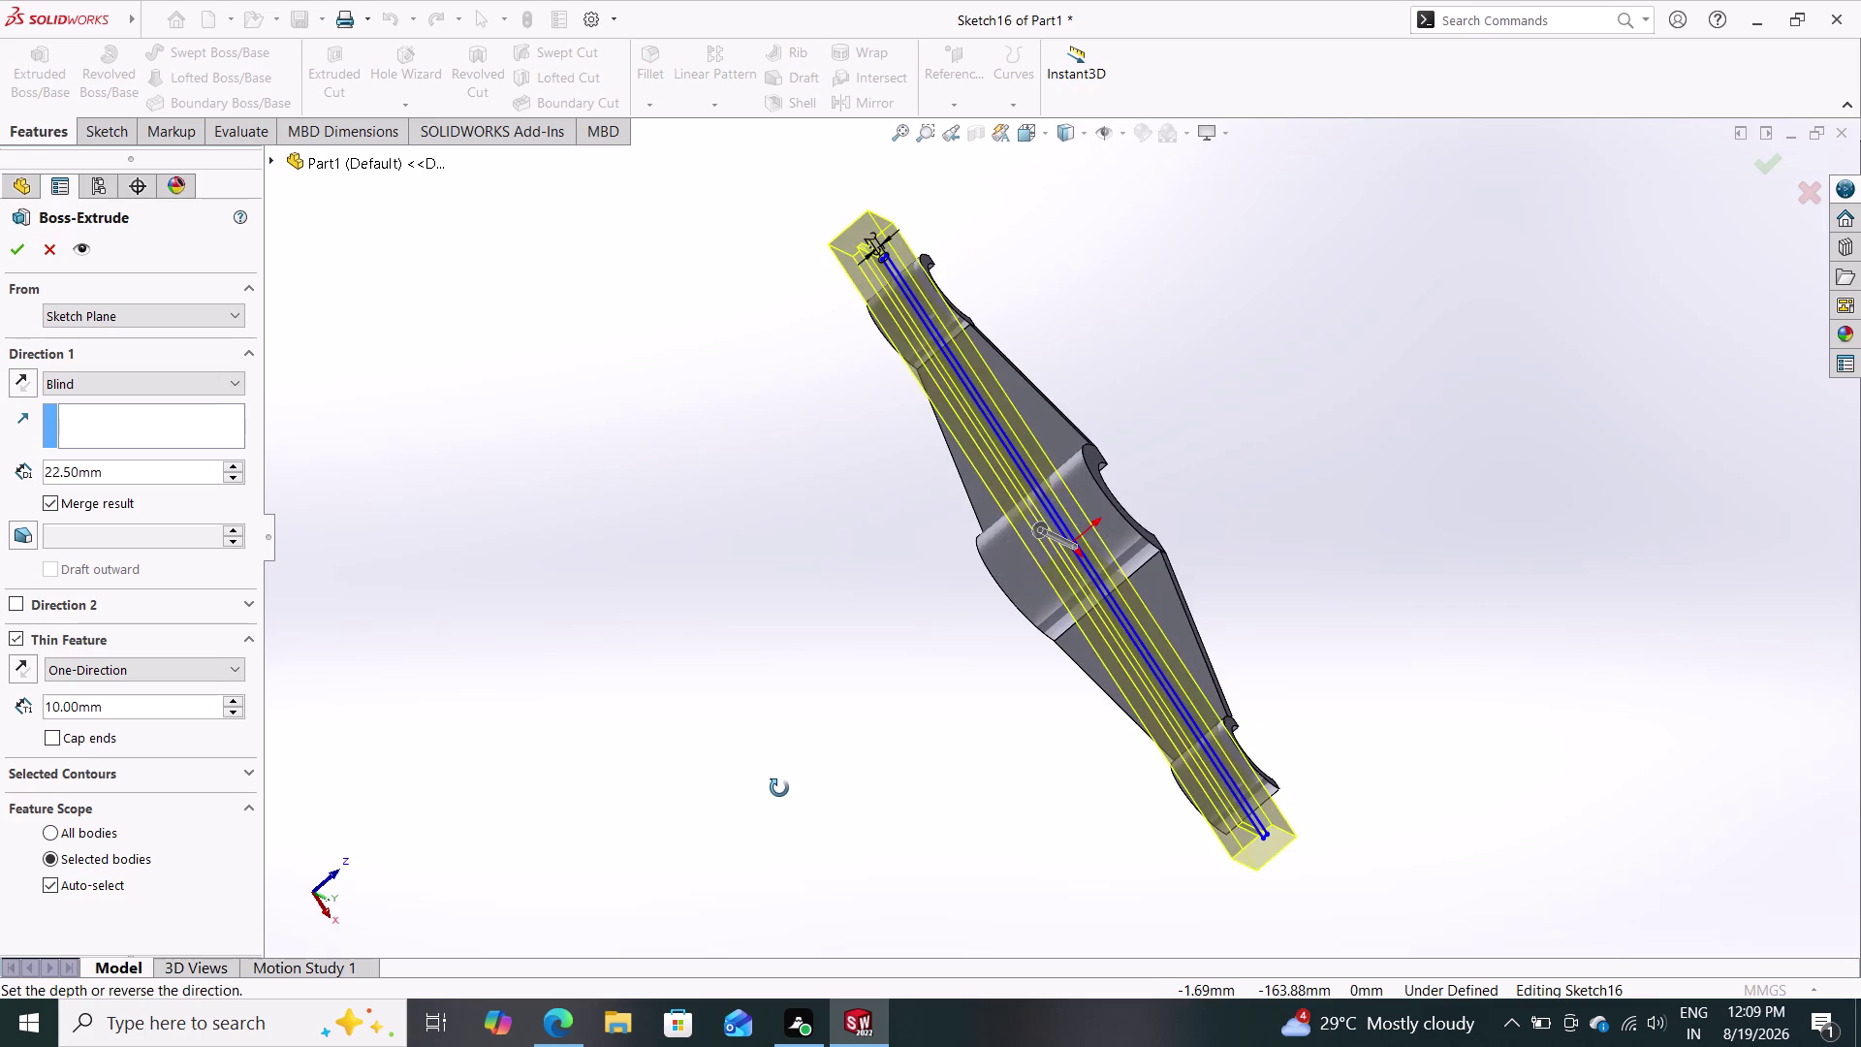
middle_drag(780, 788, 938, 783)
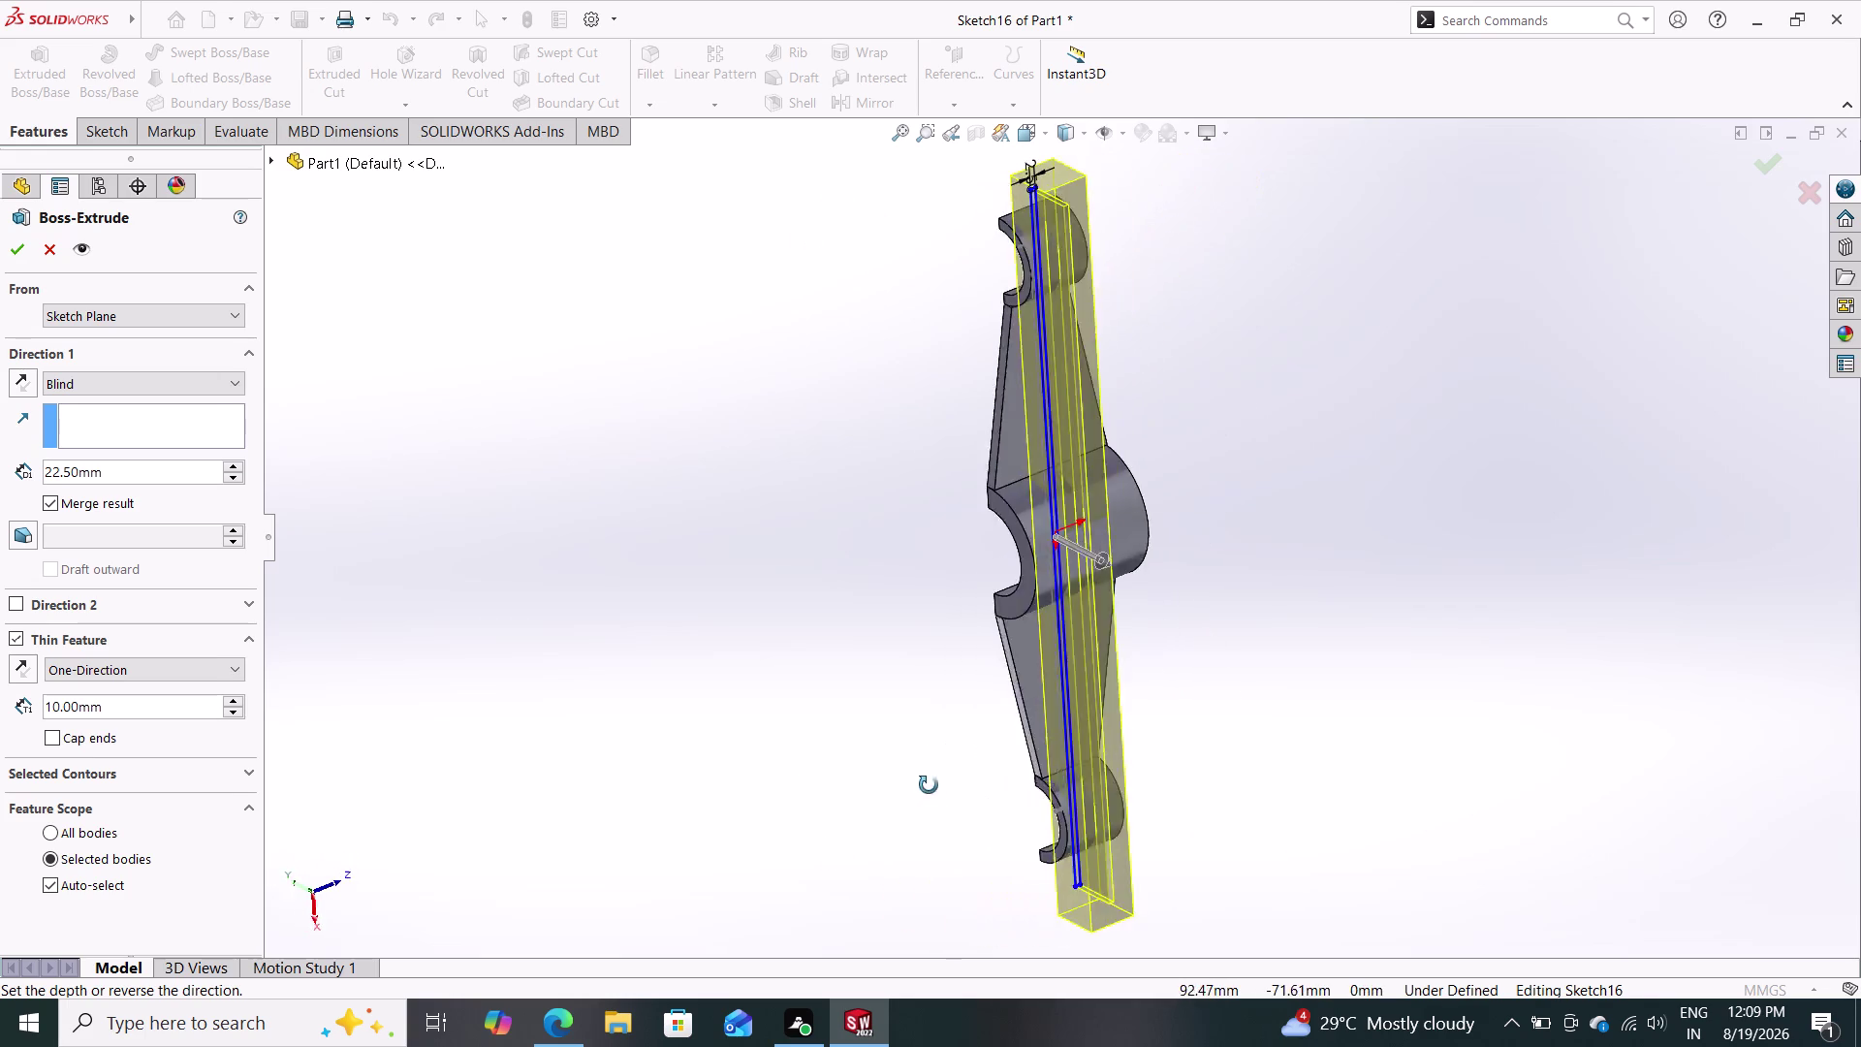
middle_drag(939, 784, 1078, 644)
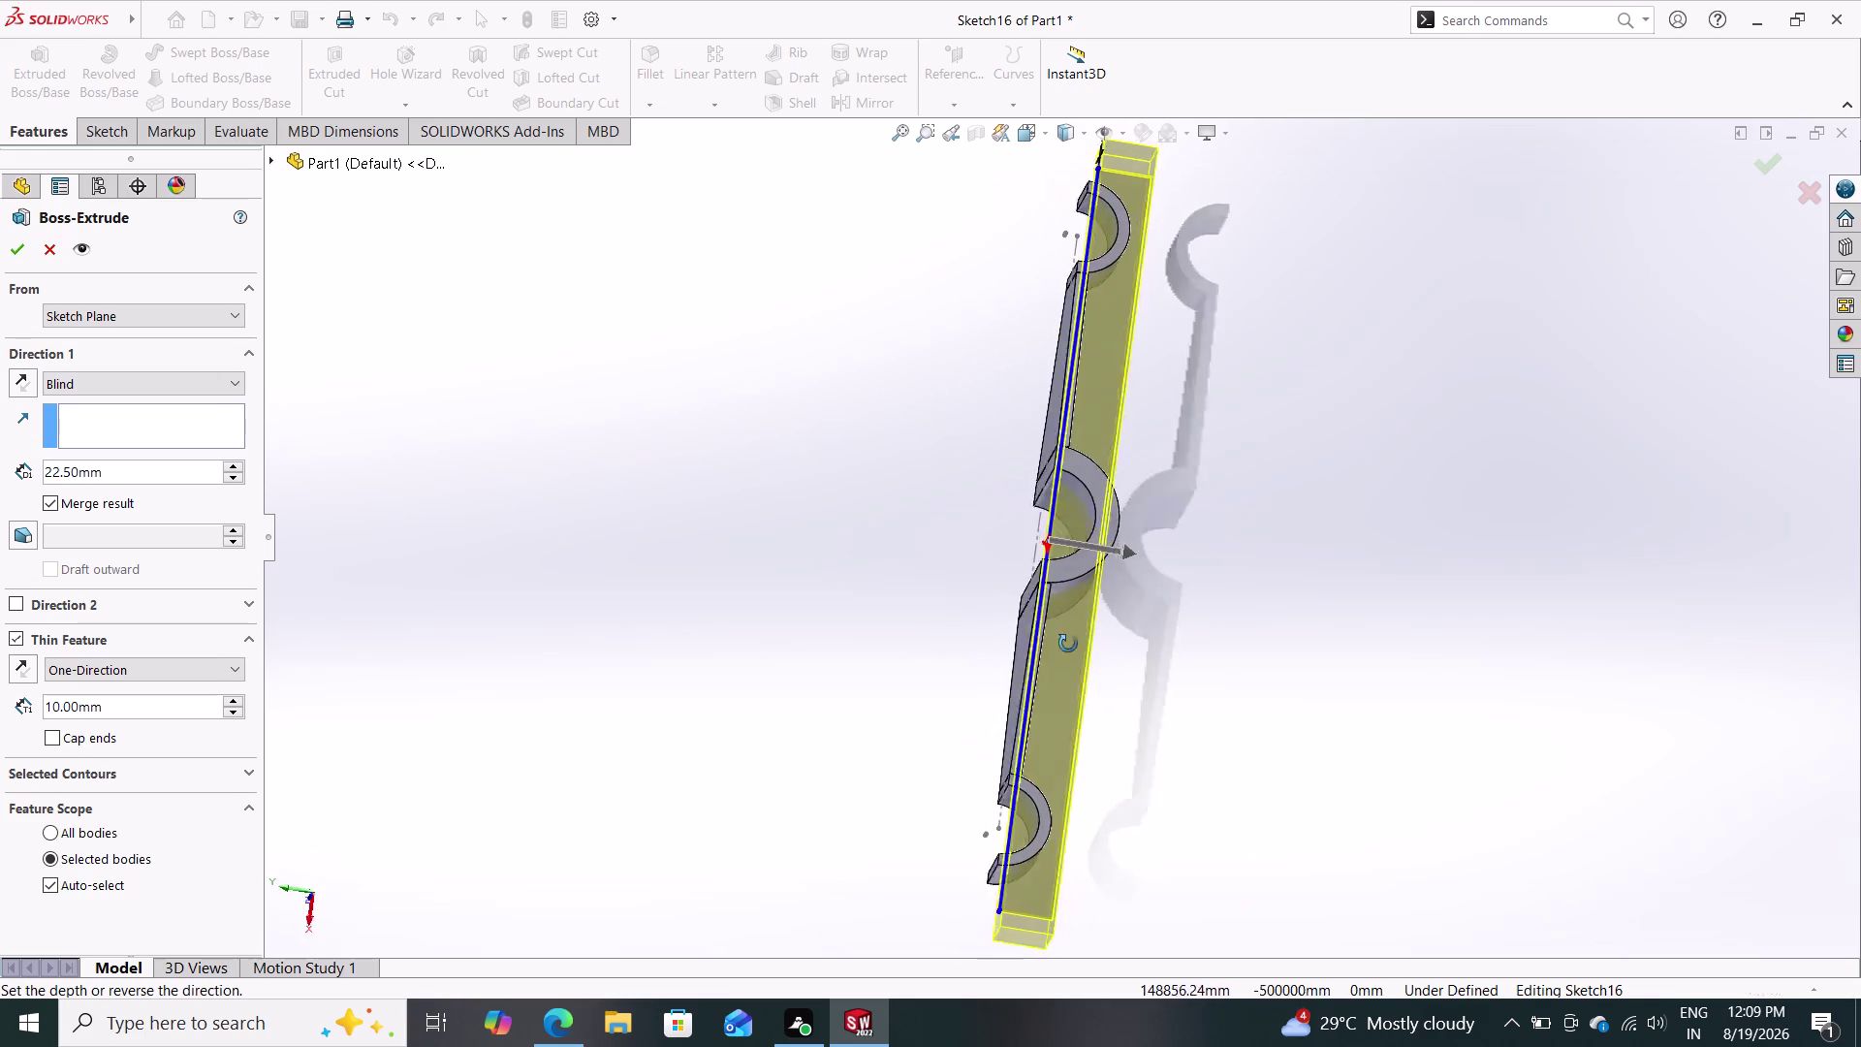
middle_drag(1078, 644, 864, 470)
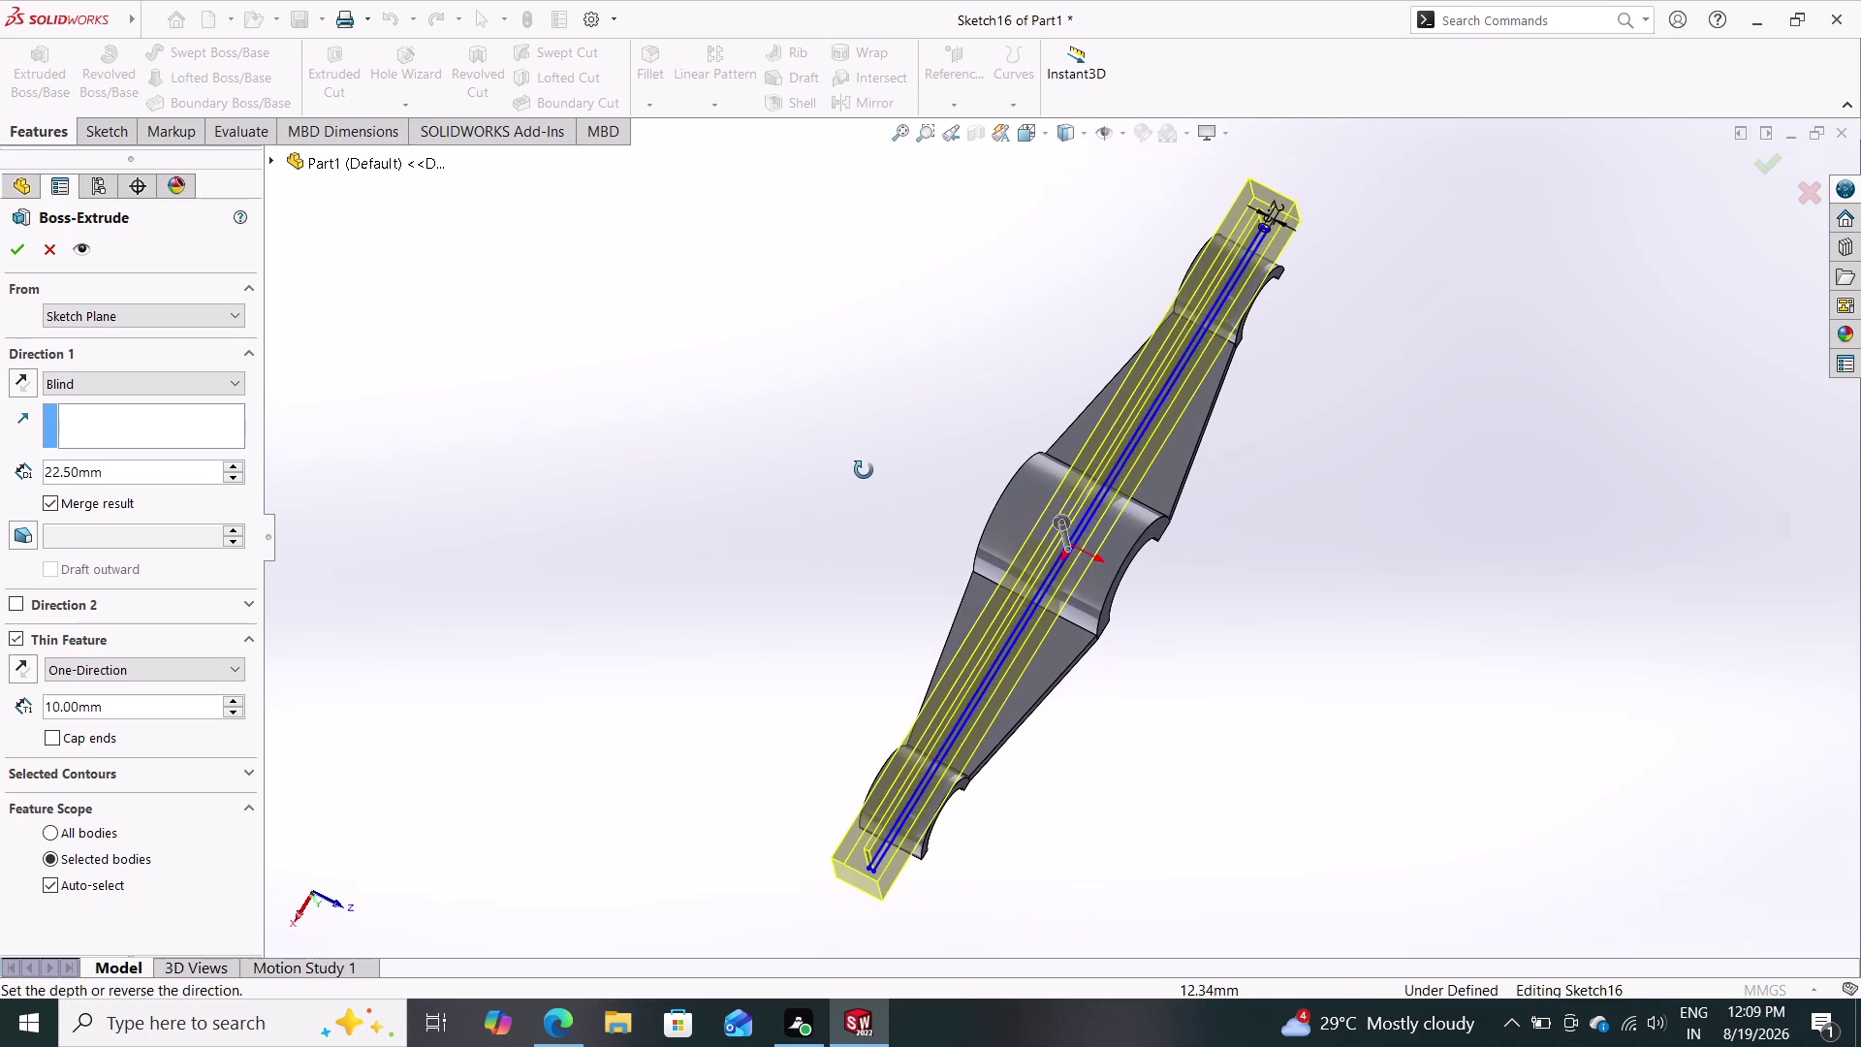
middle_drag(864, 469, 890, 465)
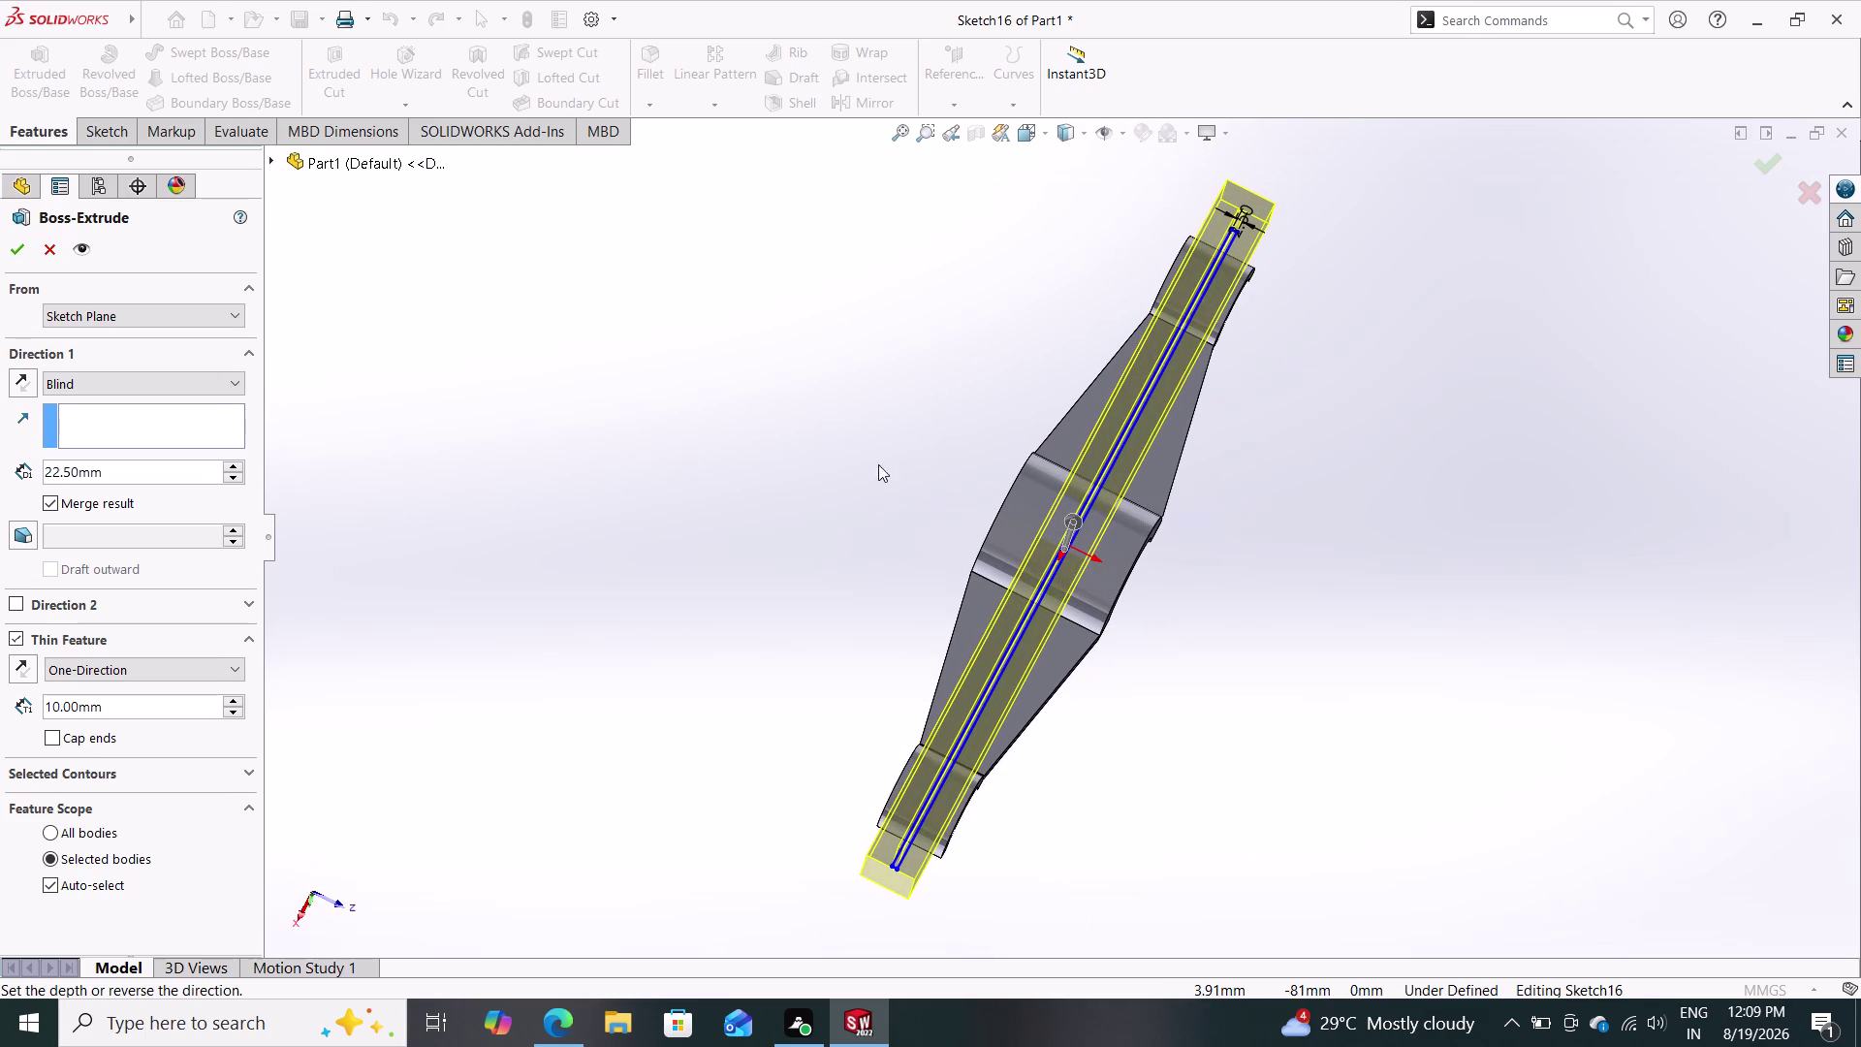
Replace the 10 mm thin-wall thickness with 2.5 mm and check the thinner rib.
click(144, 699)
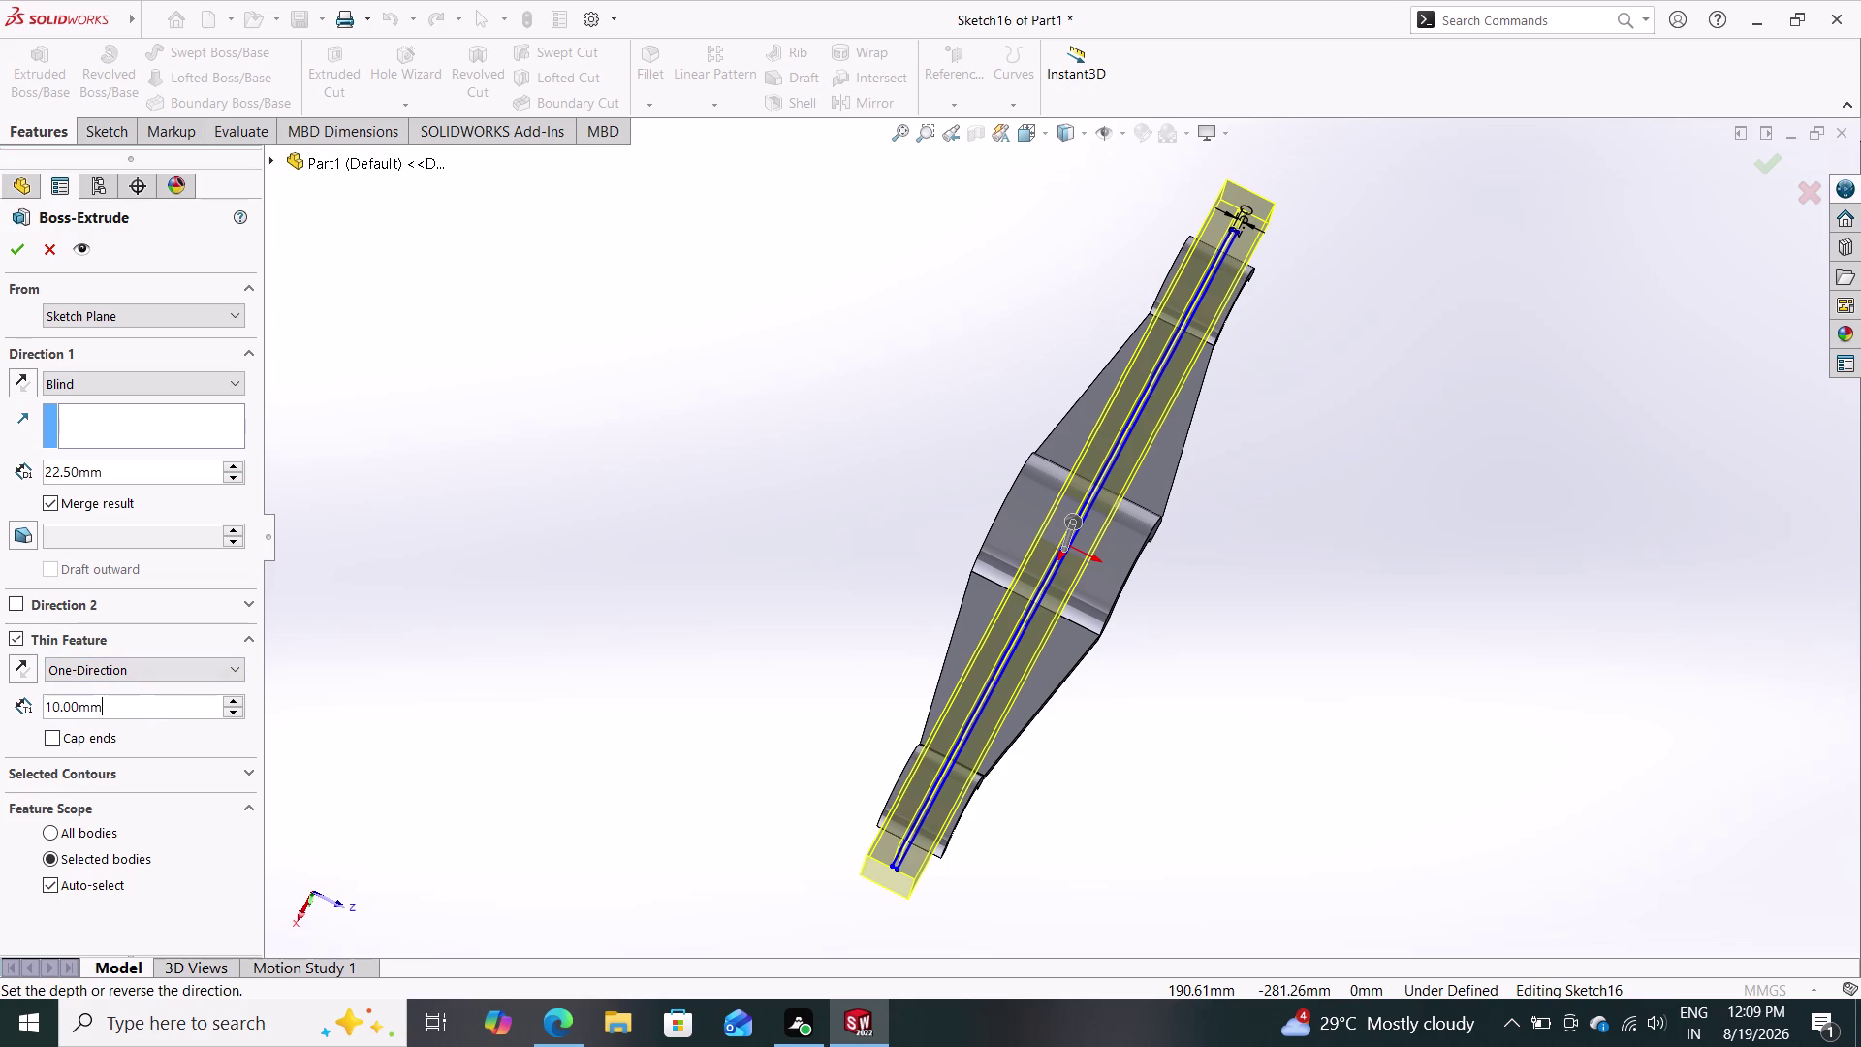
click(137, 698)
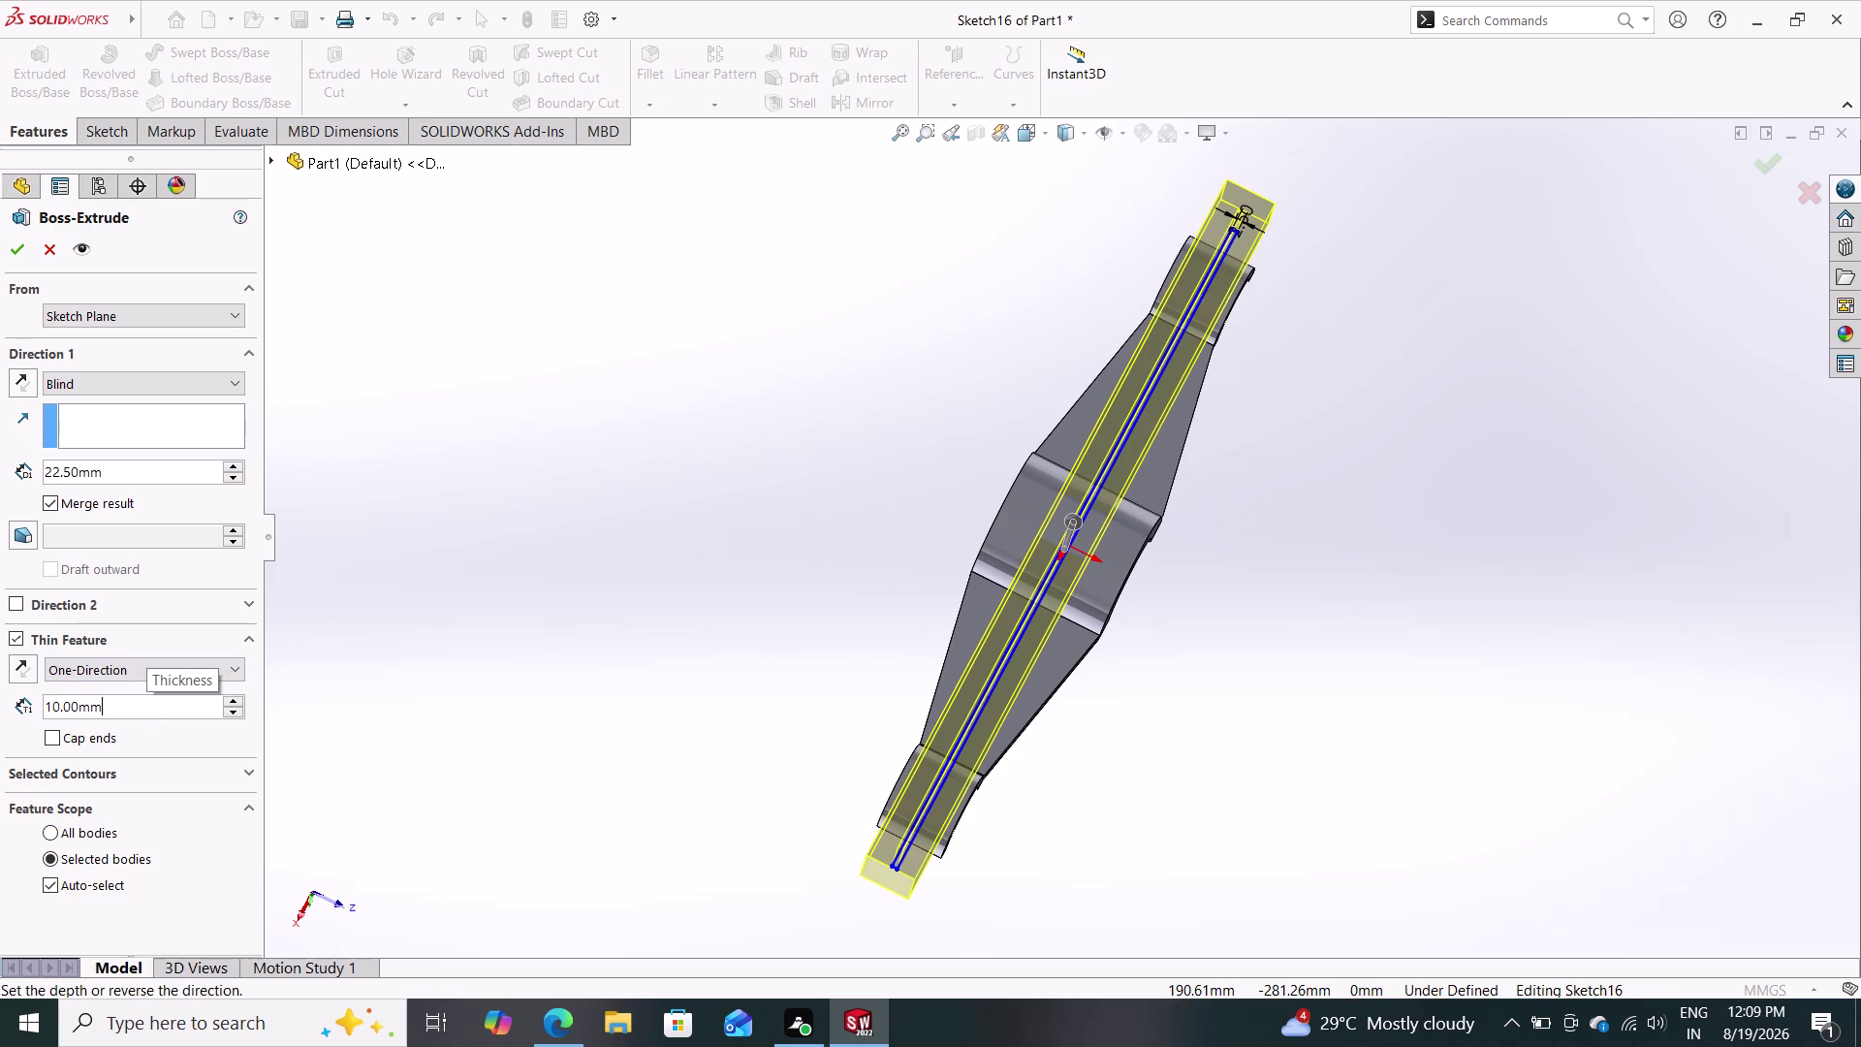
key(BackSpace)
key(BackSpace)
key(BackSpace)
key(BackSpace)
key(BackSpace)
key(BackSpace)
key(BackSpace)
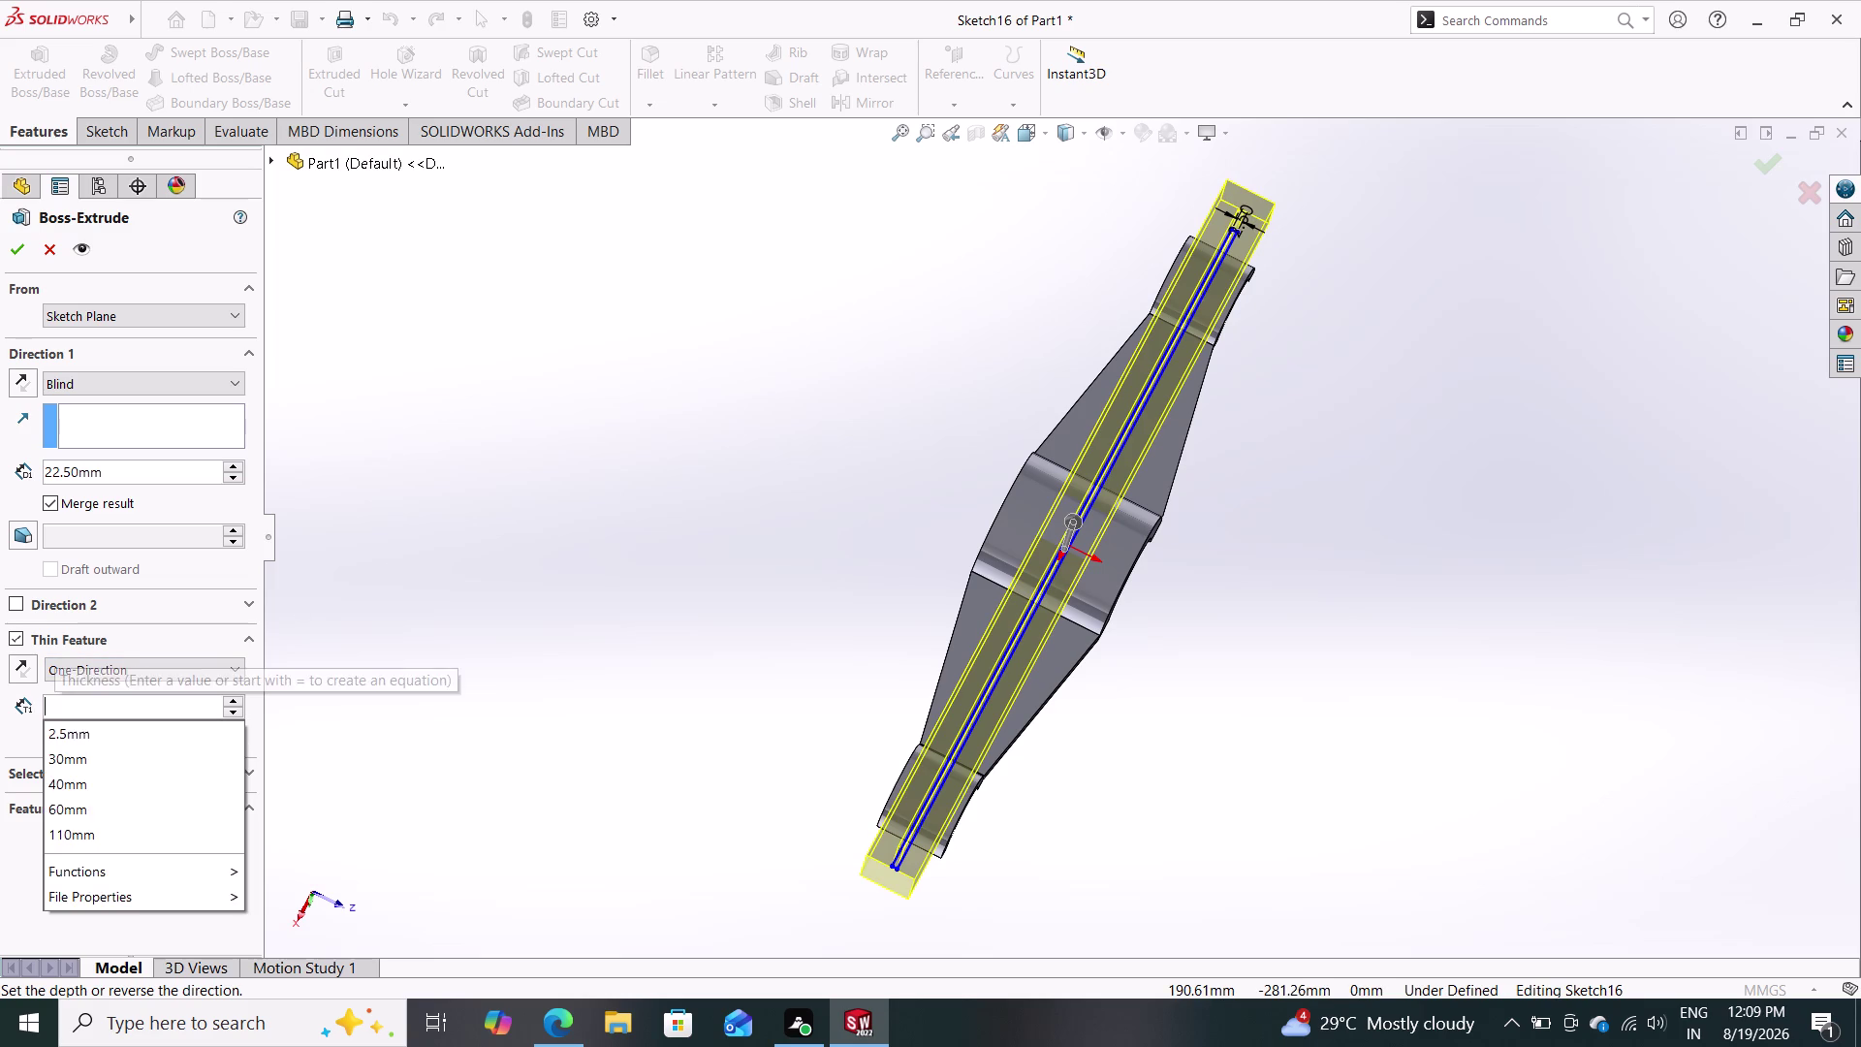
text(2.5)
key(Return)
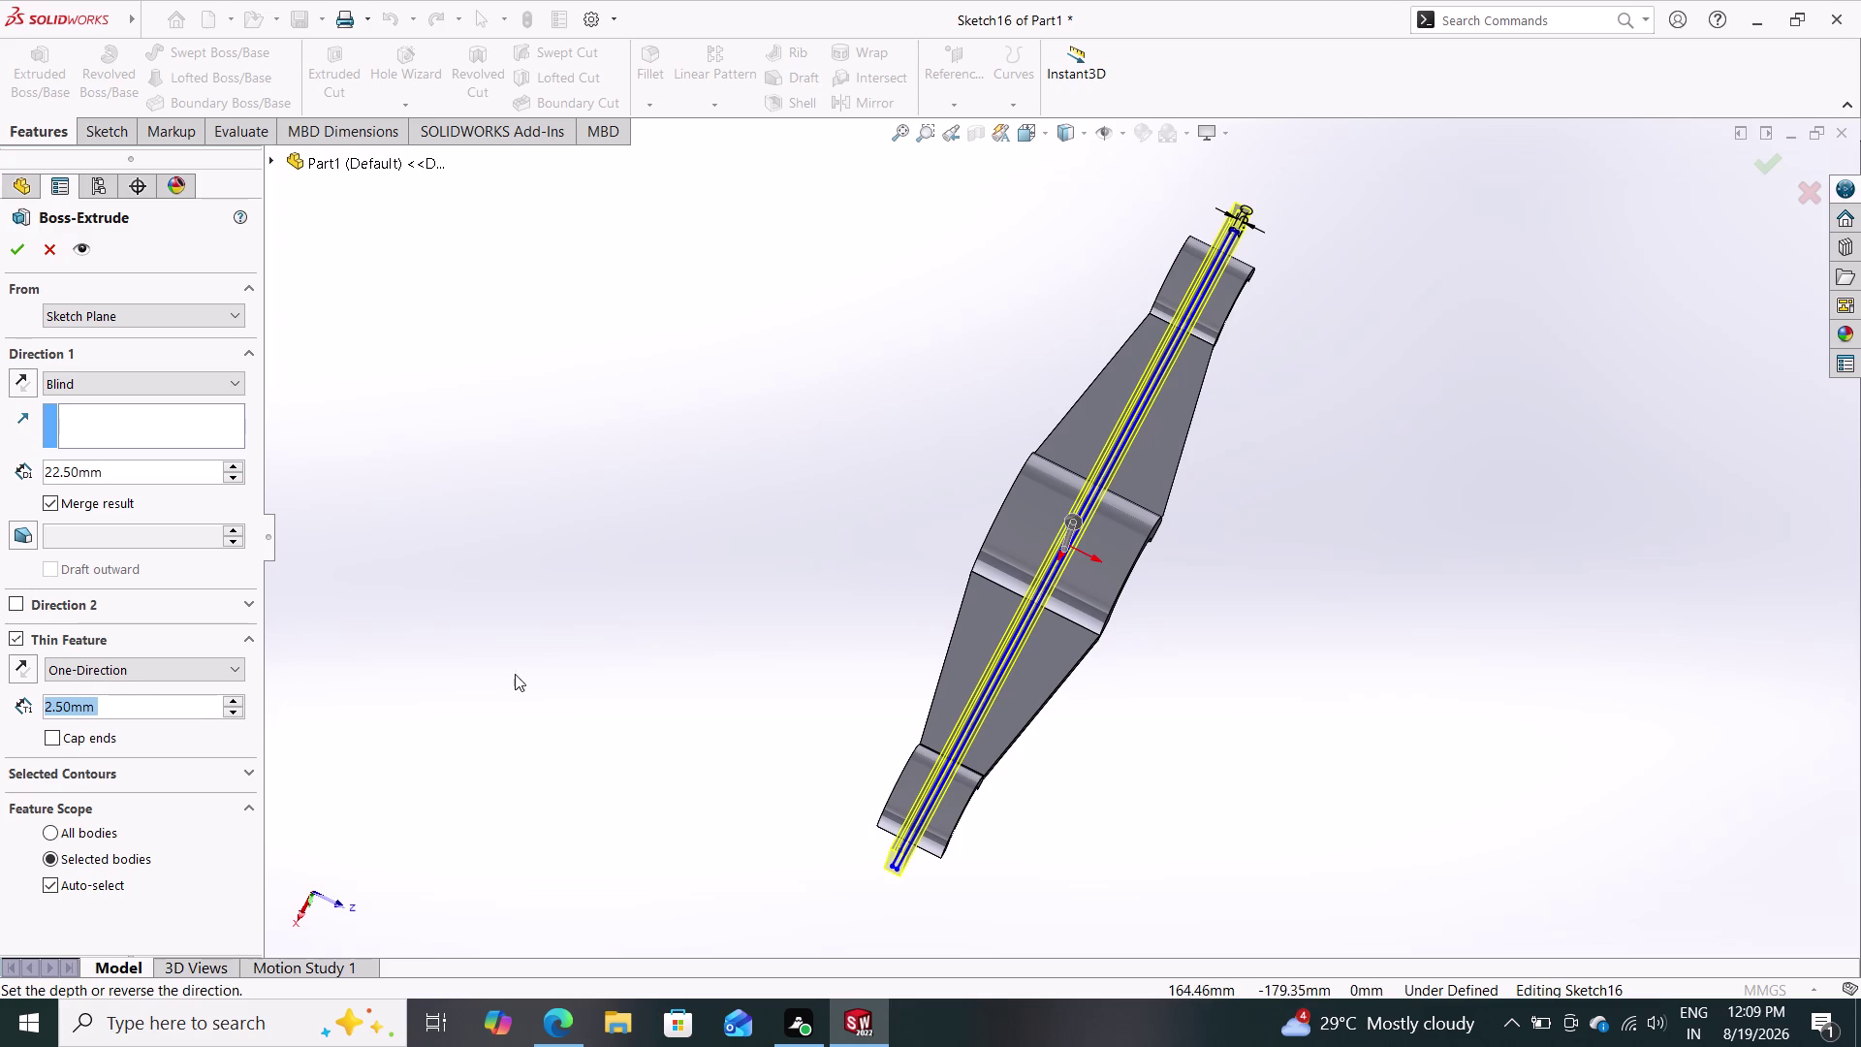
middle_click(560, 679)
middle_drag(563, 678, 1003, 767)
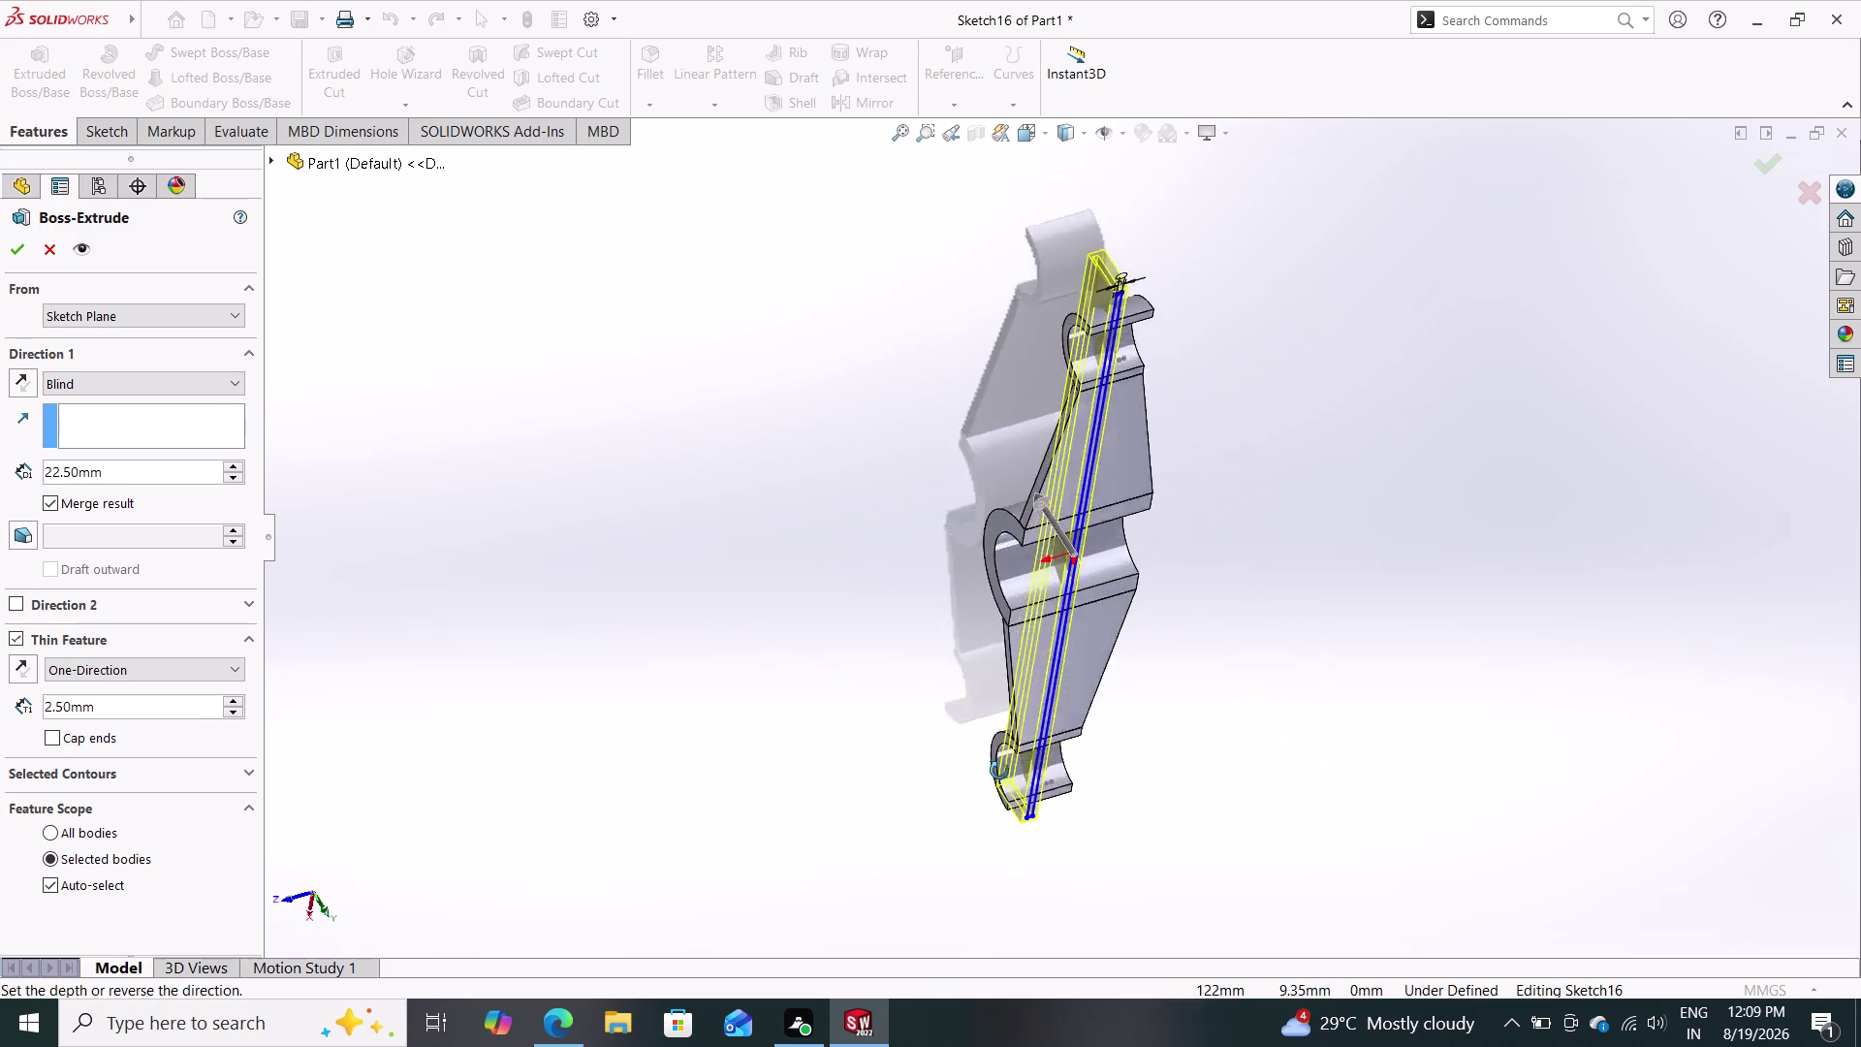
middle_drag(1003, 766, 998, 1046)
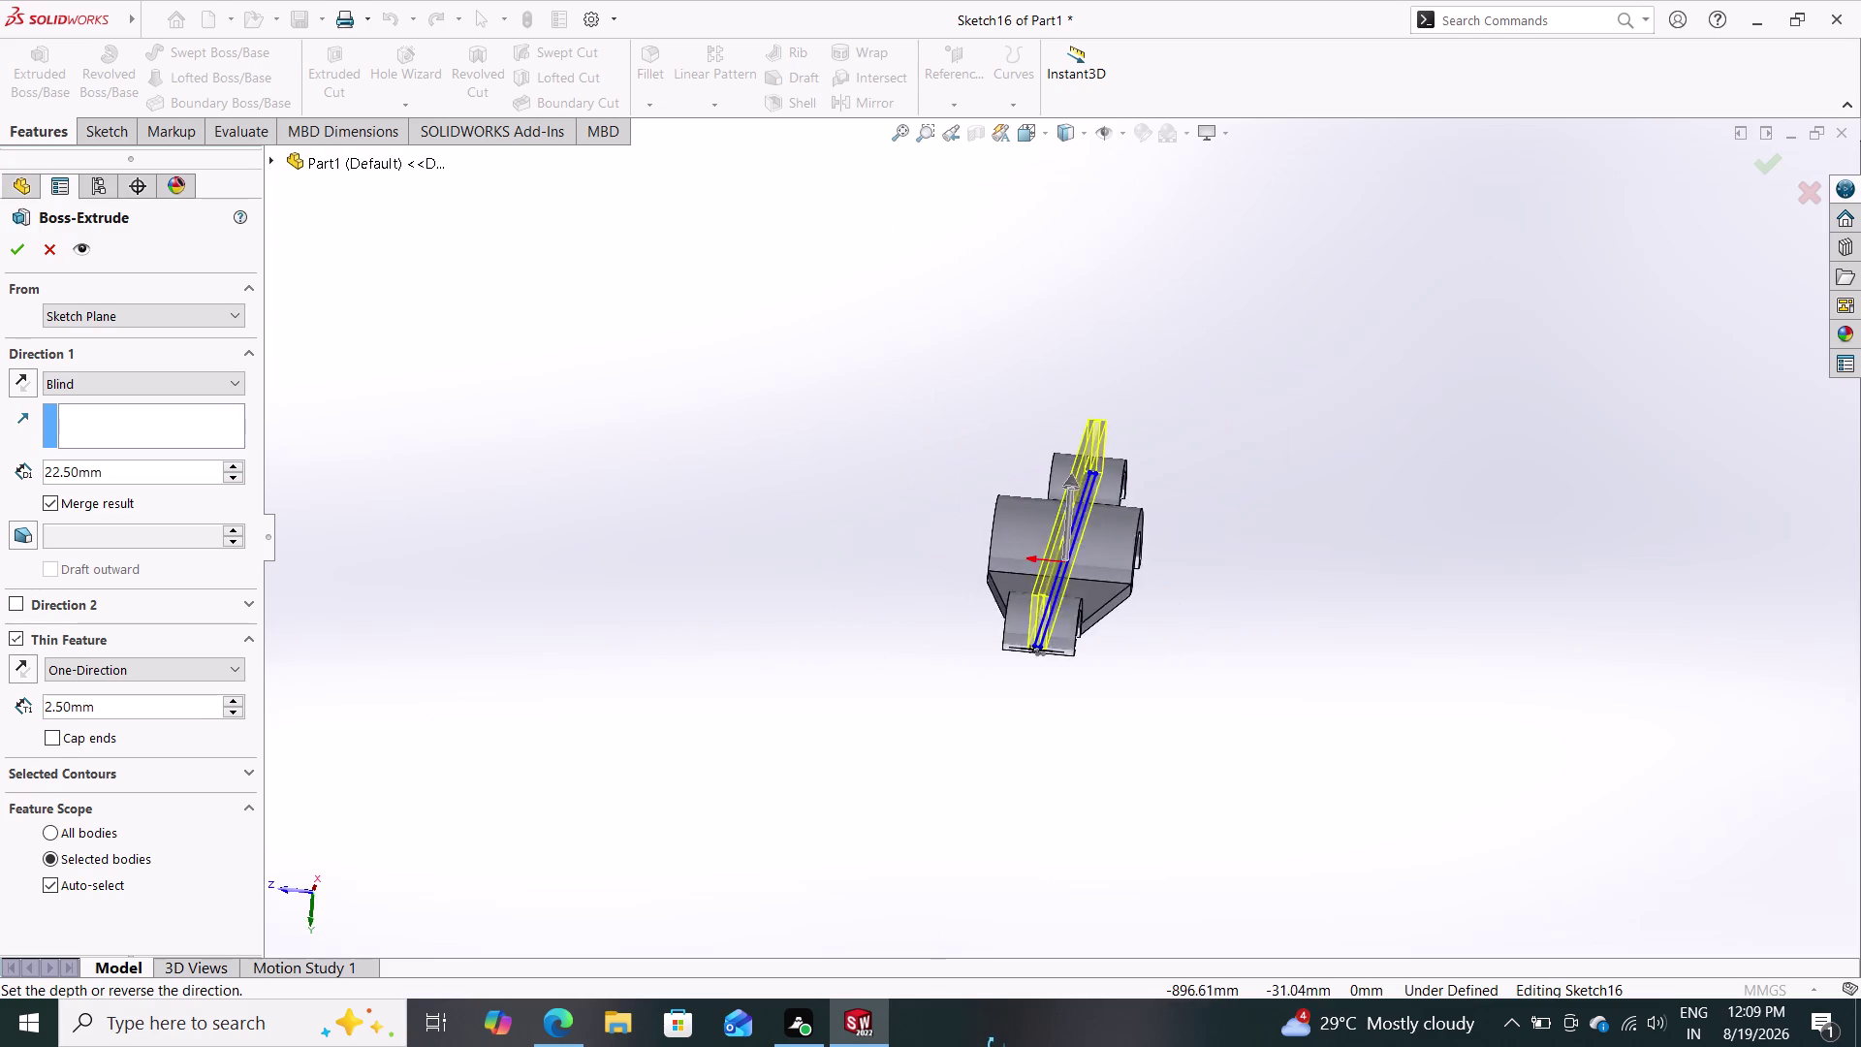
middle_drag(998, 1046, 1004, 1040)
middle_drag(1221, 701, 1179, 853)
middle_drag(1263, 718, 1253, 761)
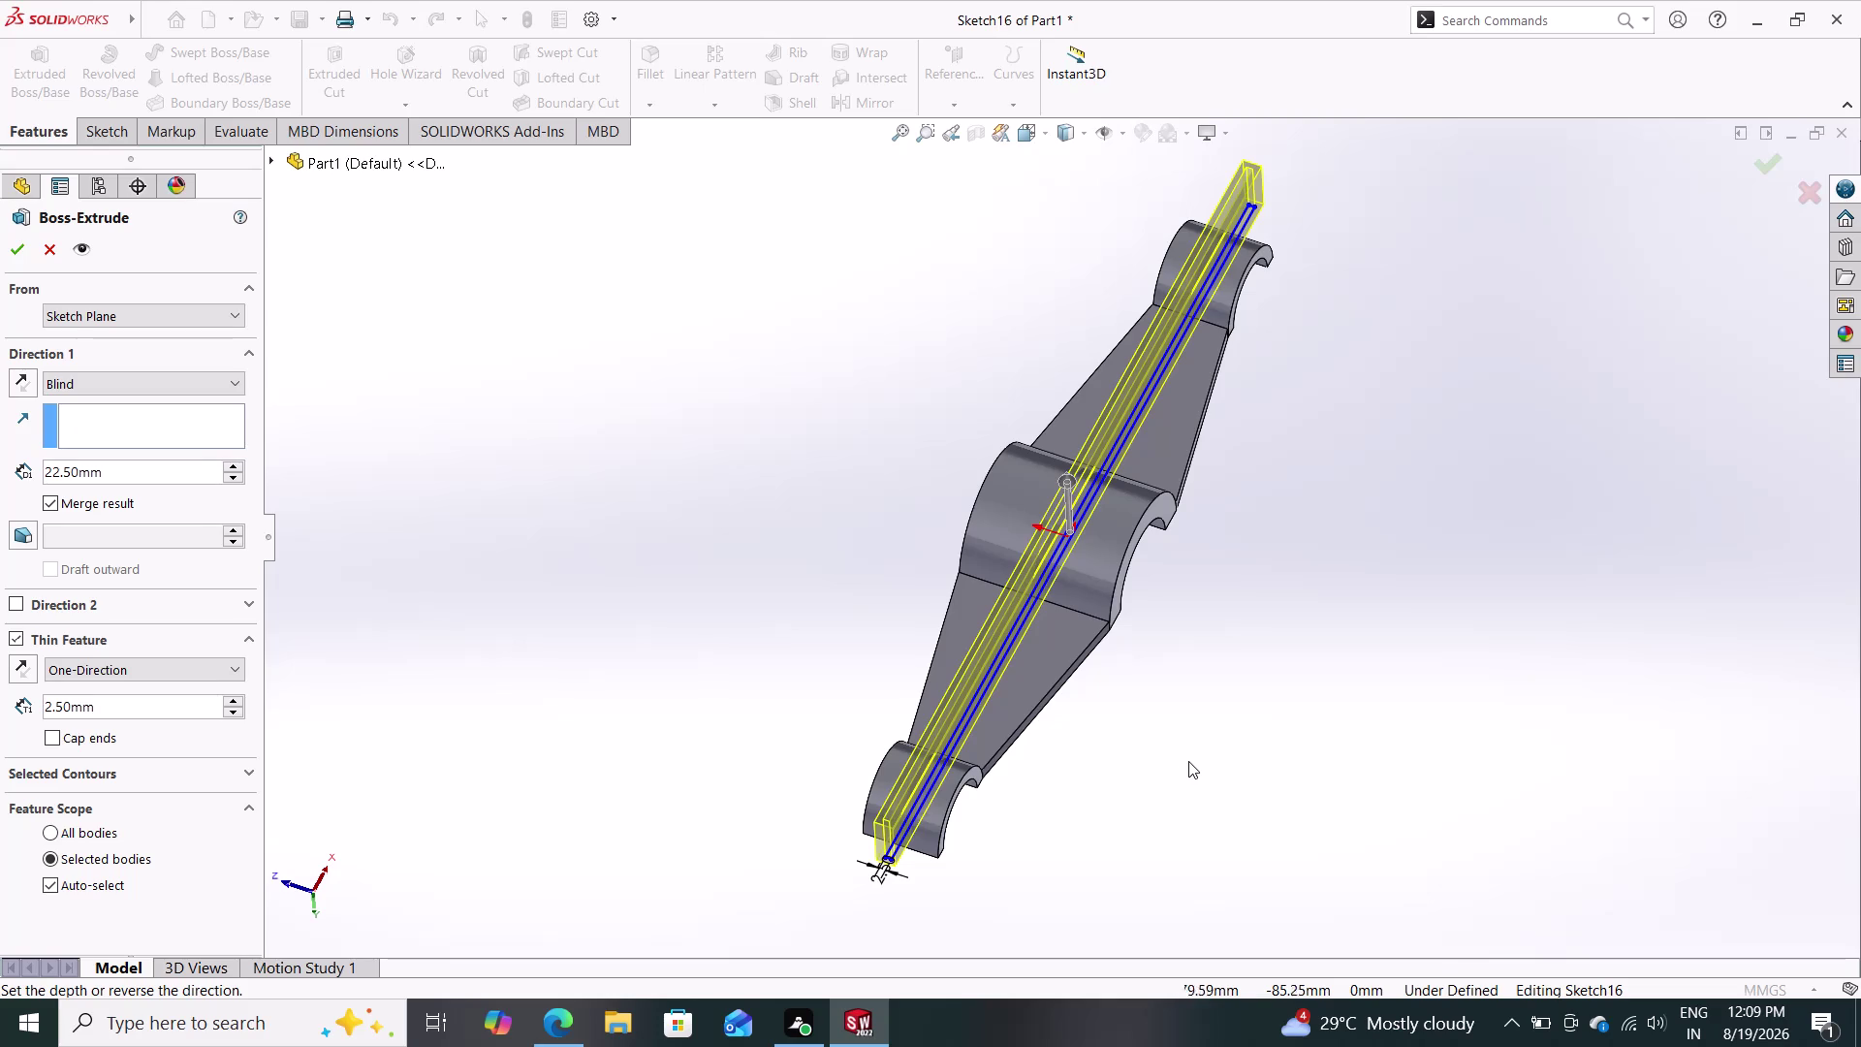
middle_drag(1165, 755, 1078, 718)
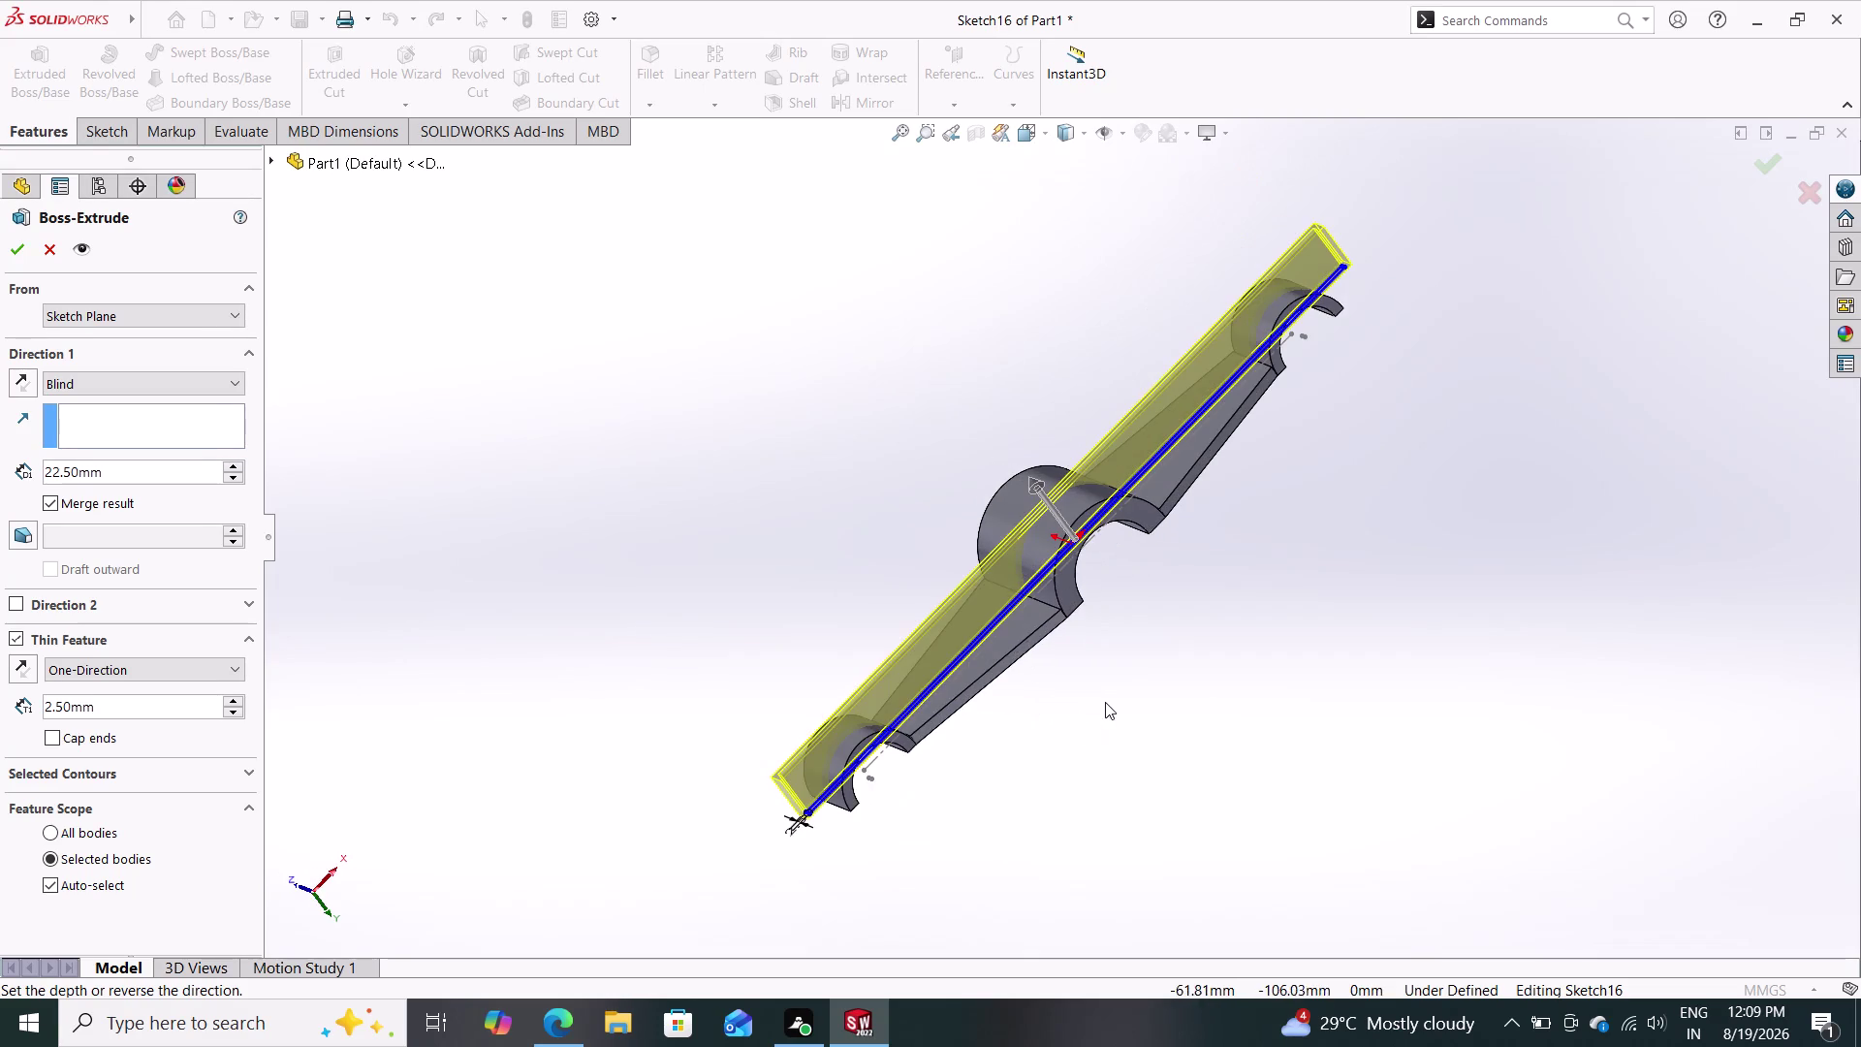
middle_drag(1098, 706, 1188, 780)
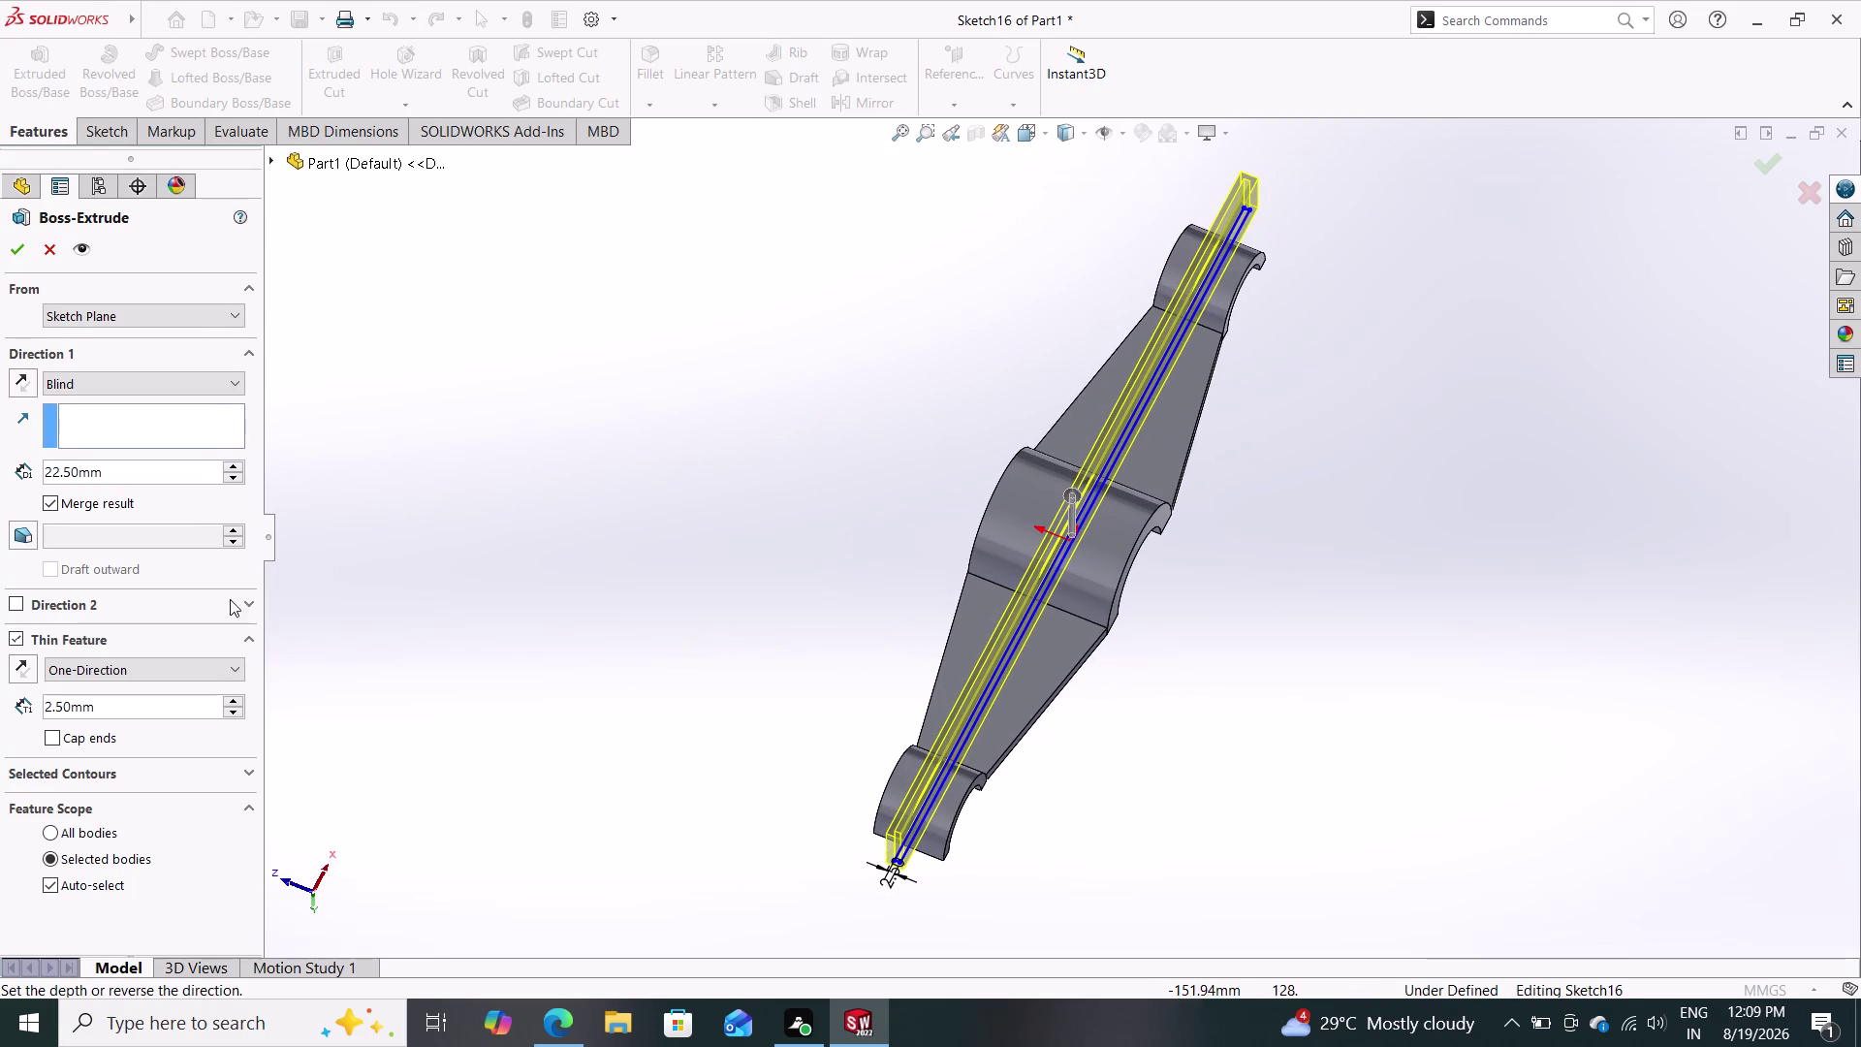
click(11, 246)
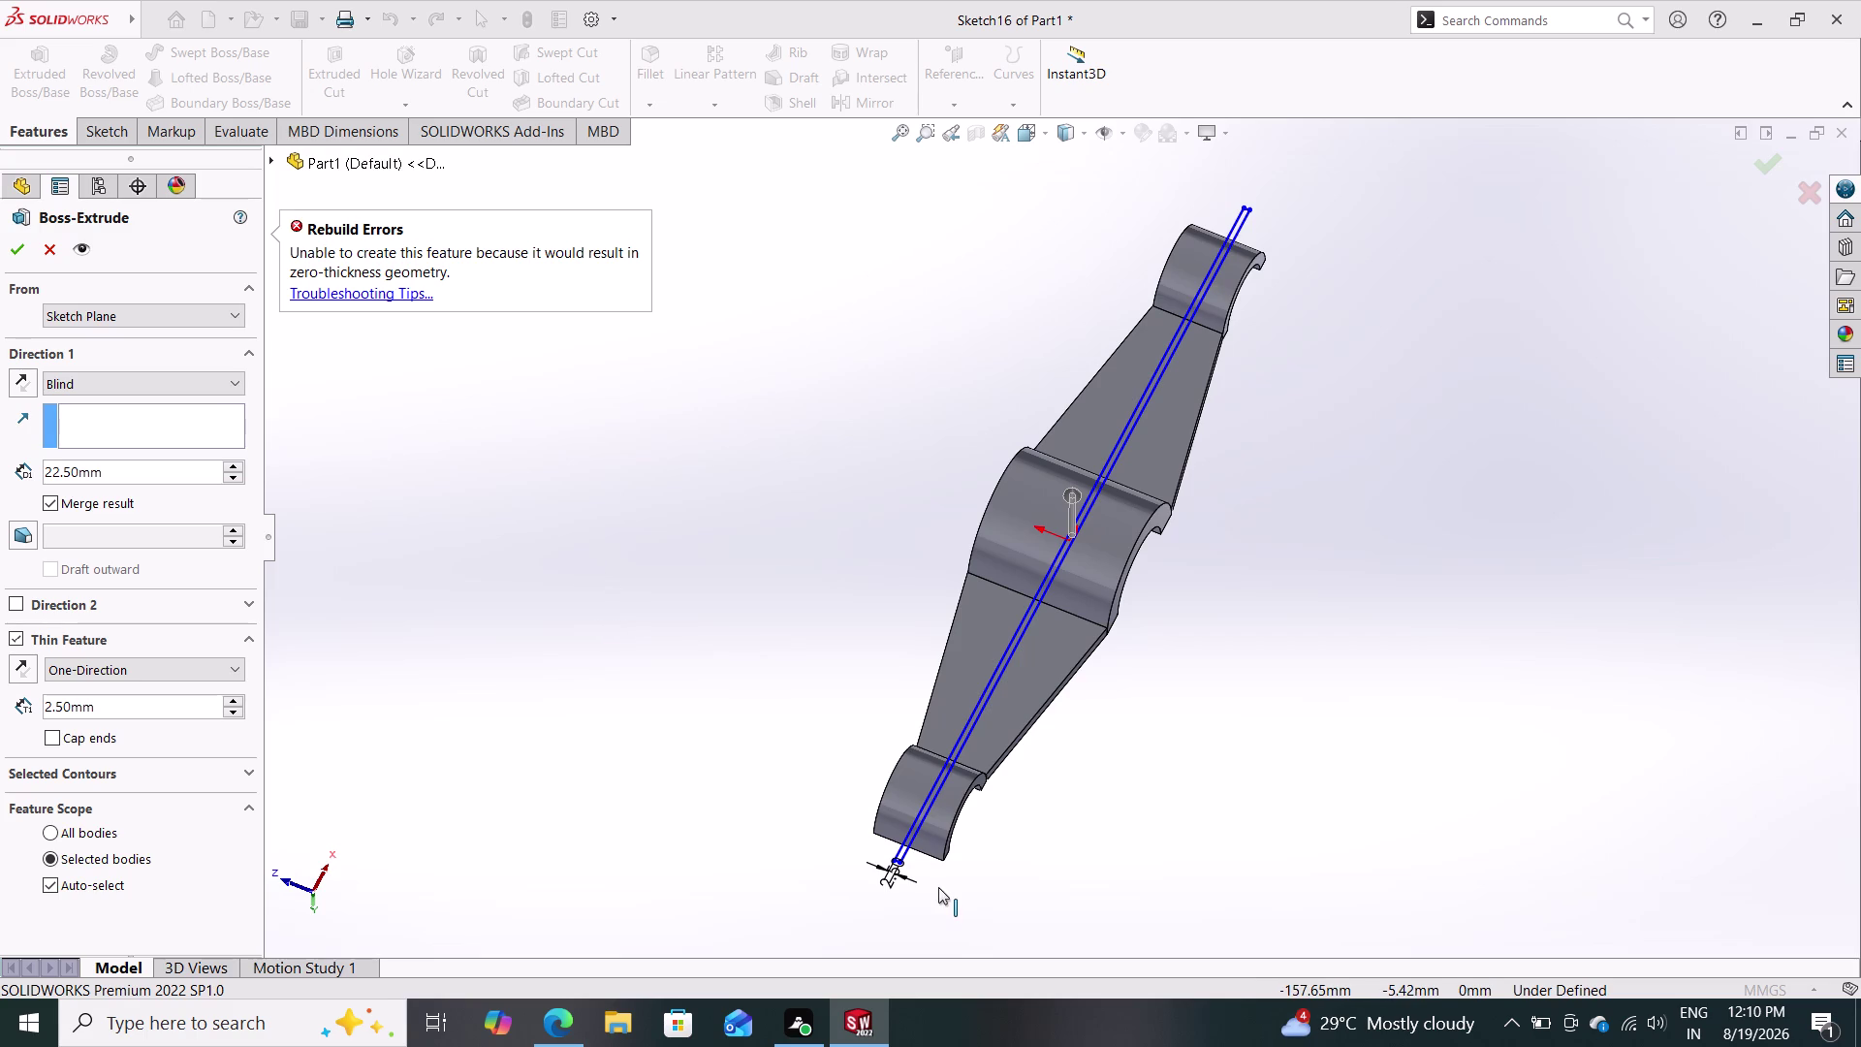
Dismiss the zero-thickness rebuild error, zoom to the 2.50 width dimension, and cancel Boss-Extrude.
double_click(886, 875)
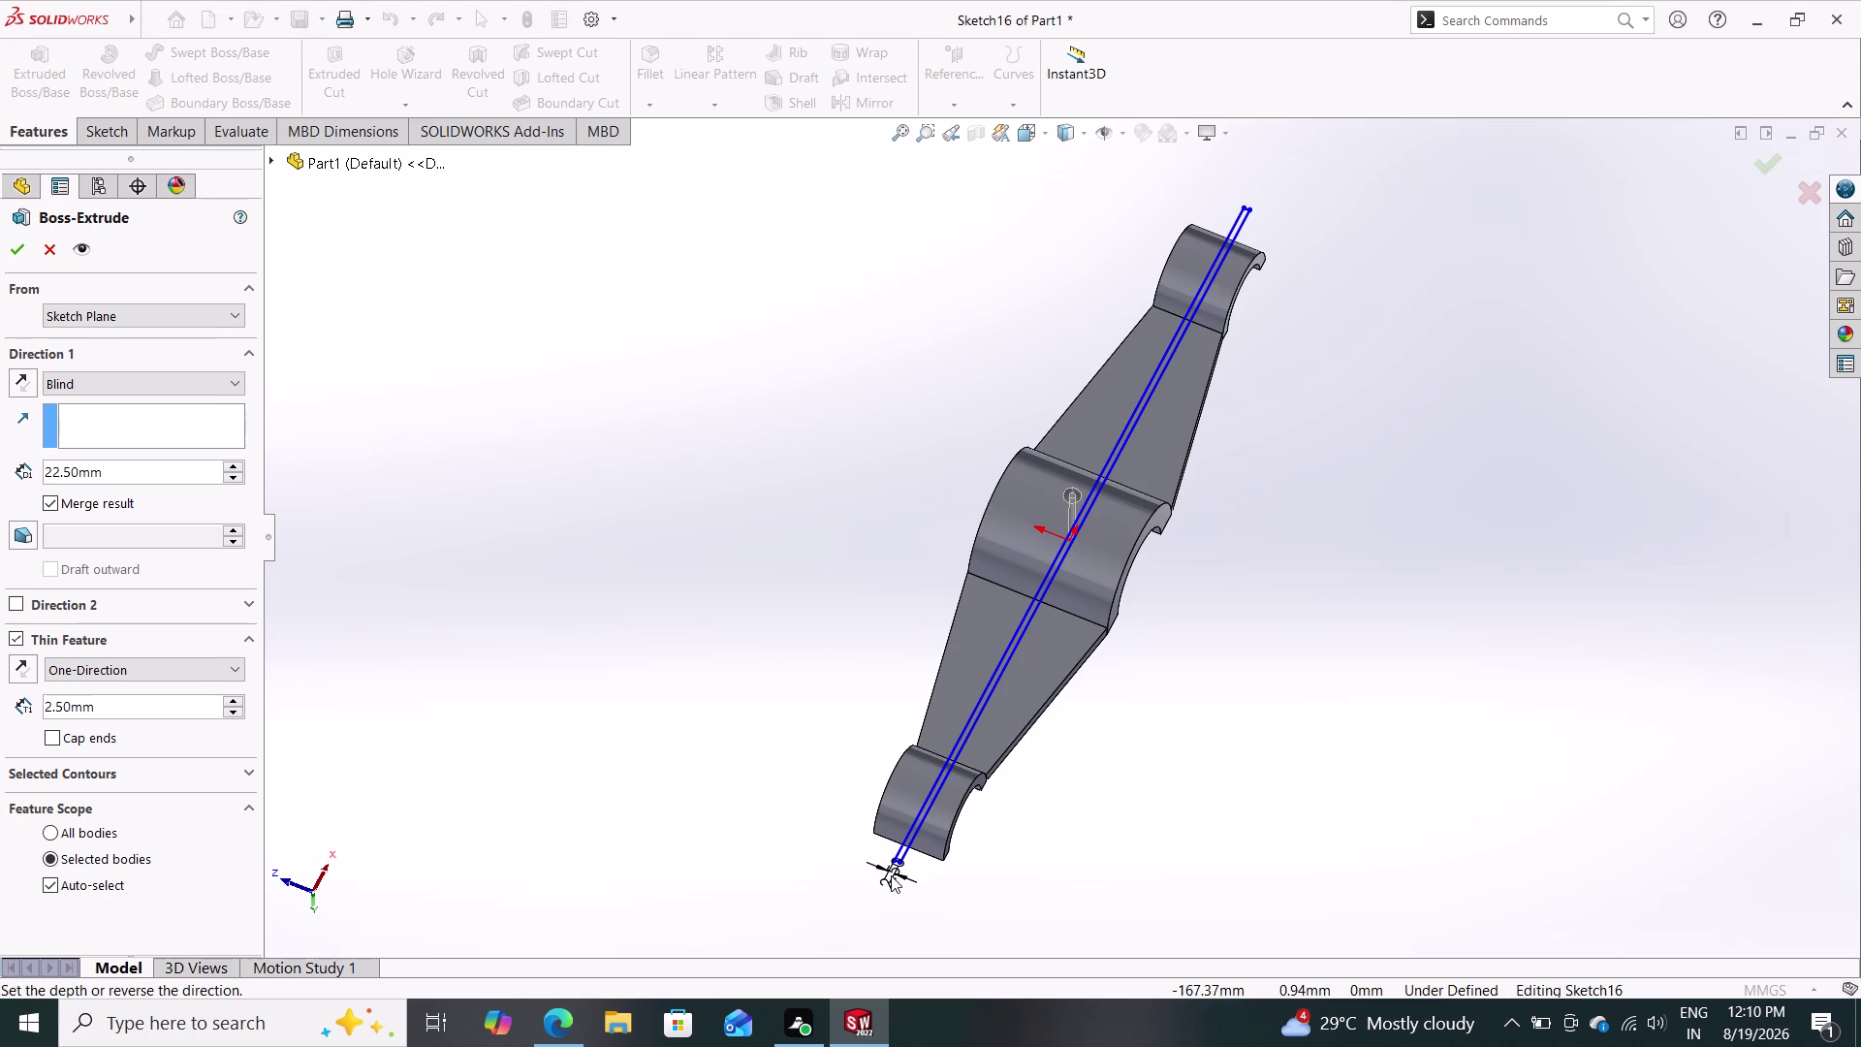
scroll(down, 3)
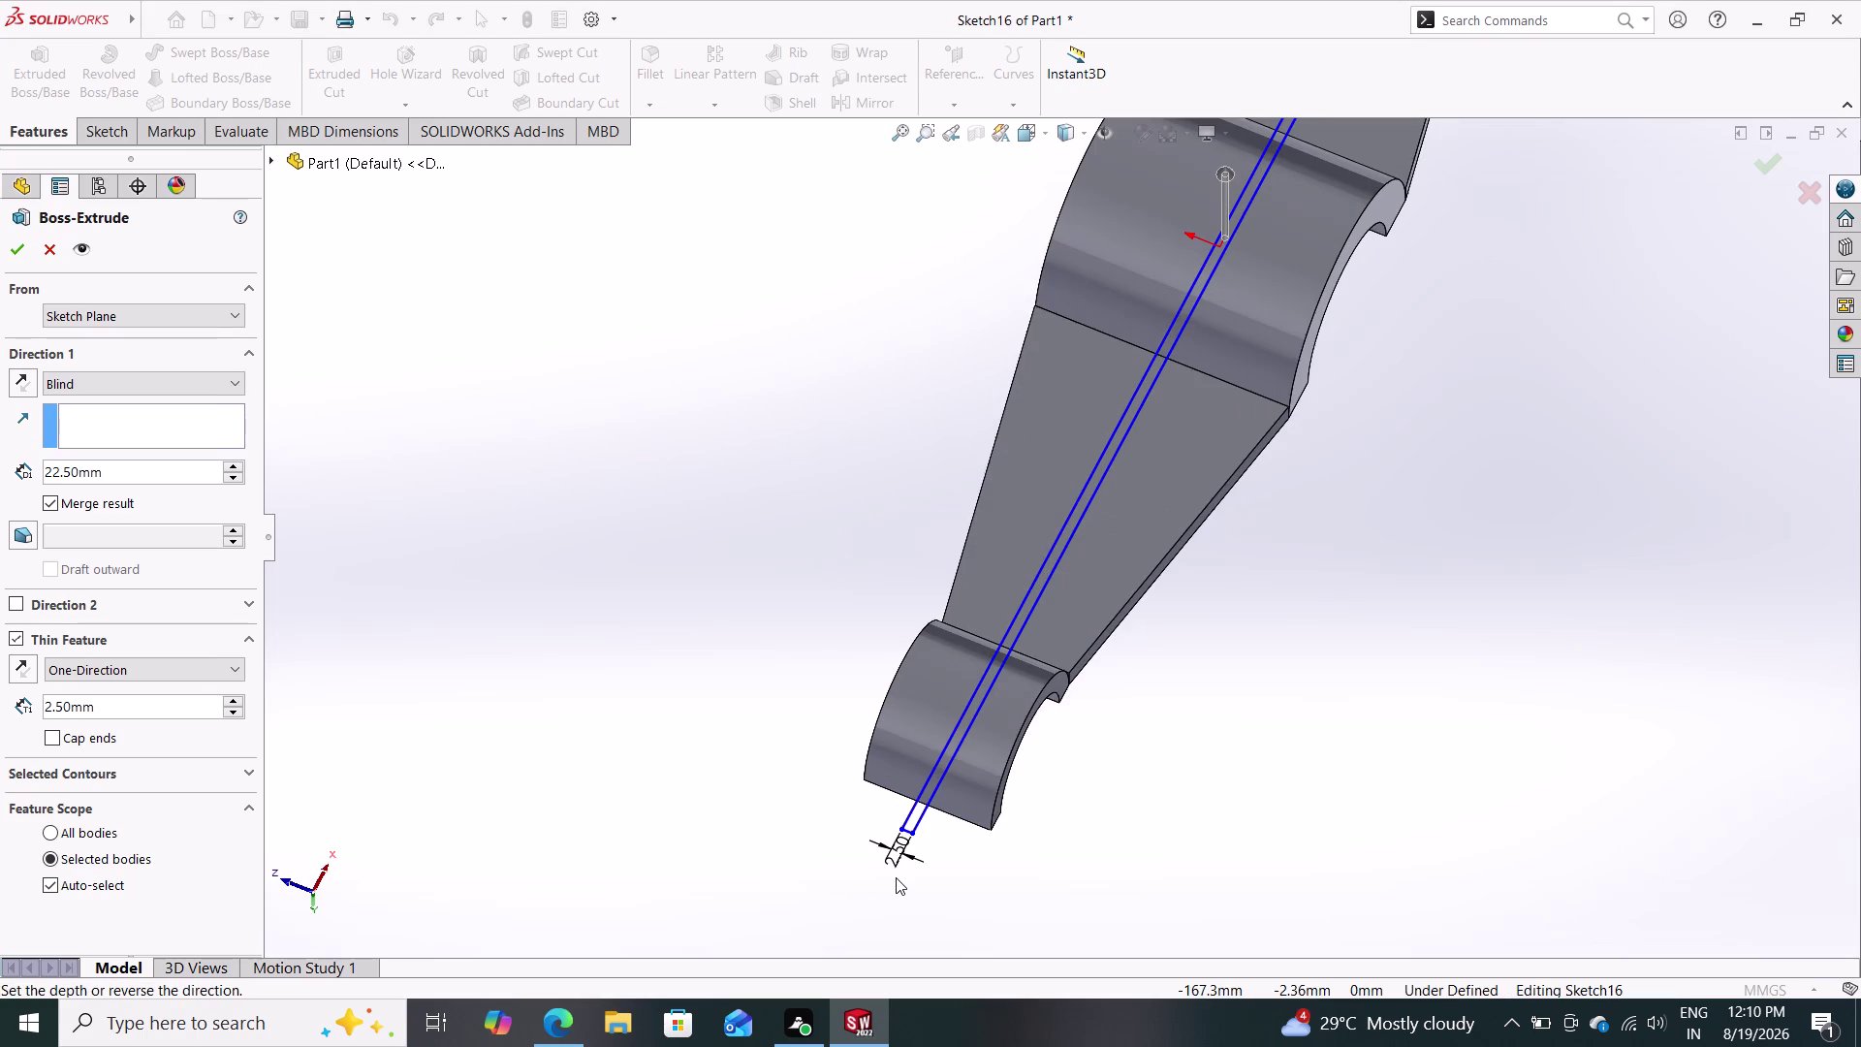
scroll(down, 3)
double_click(929, 730)
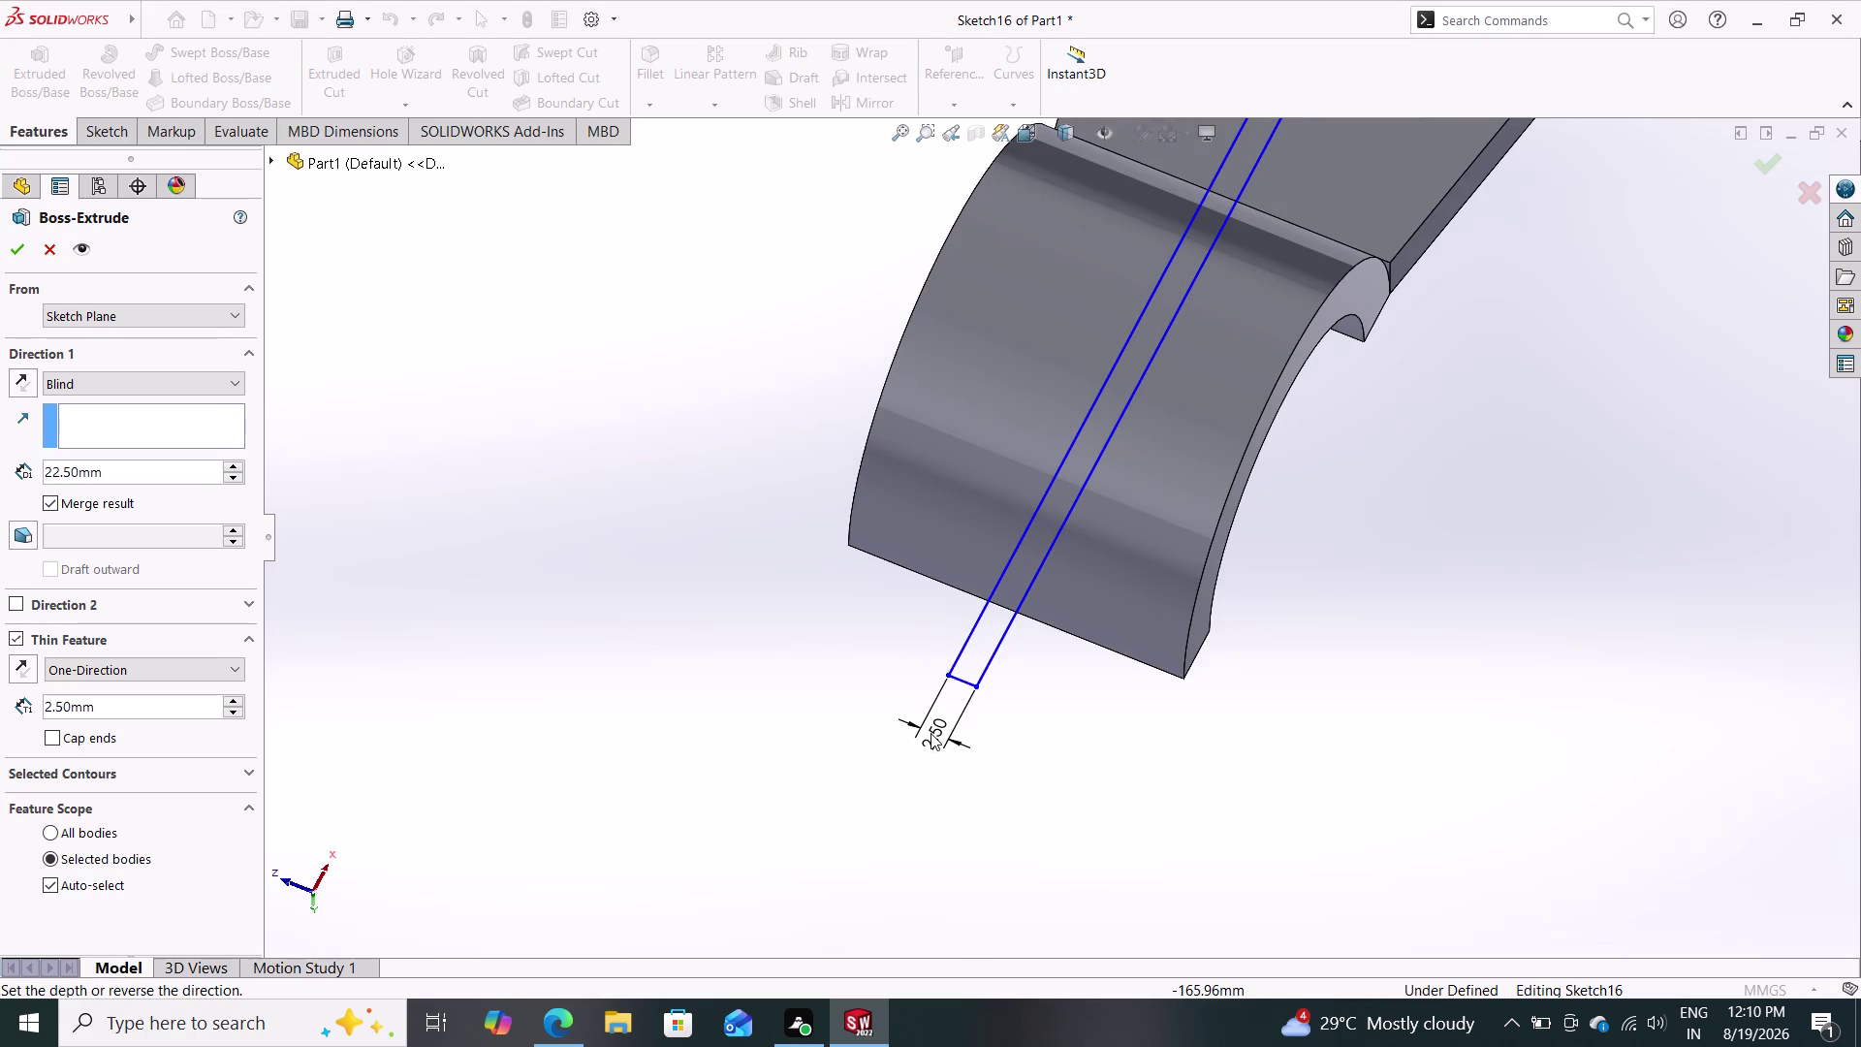
click(47, 242)
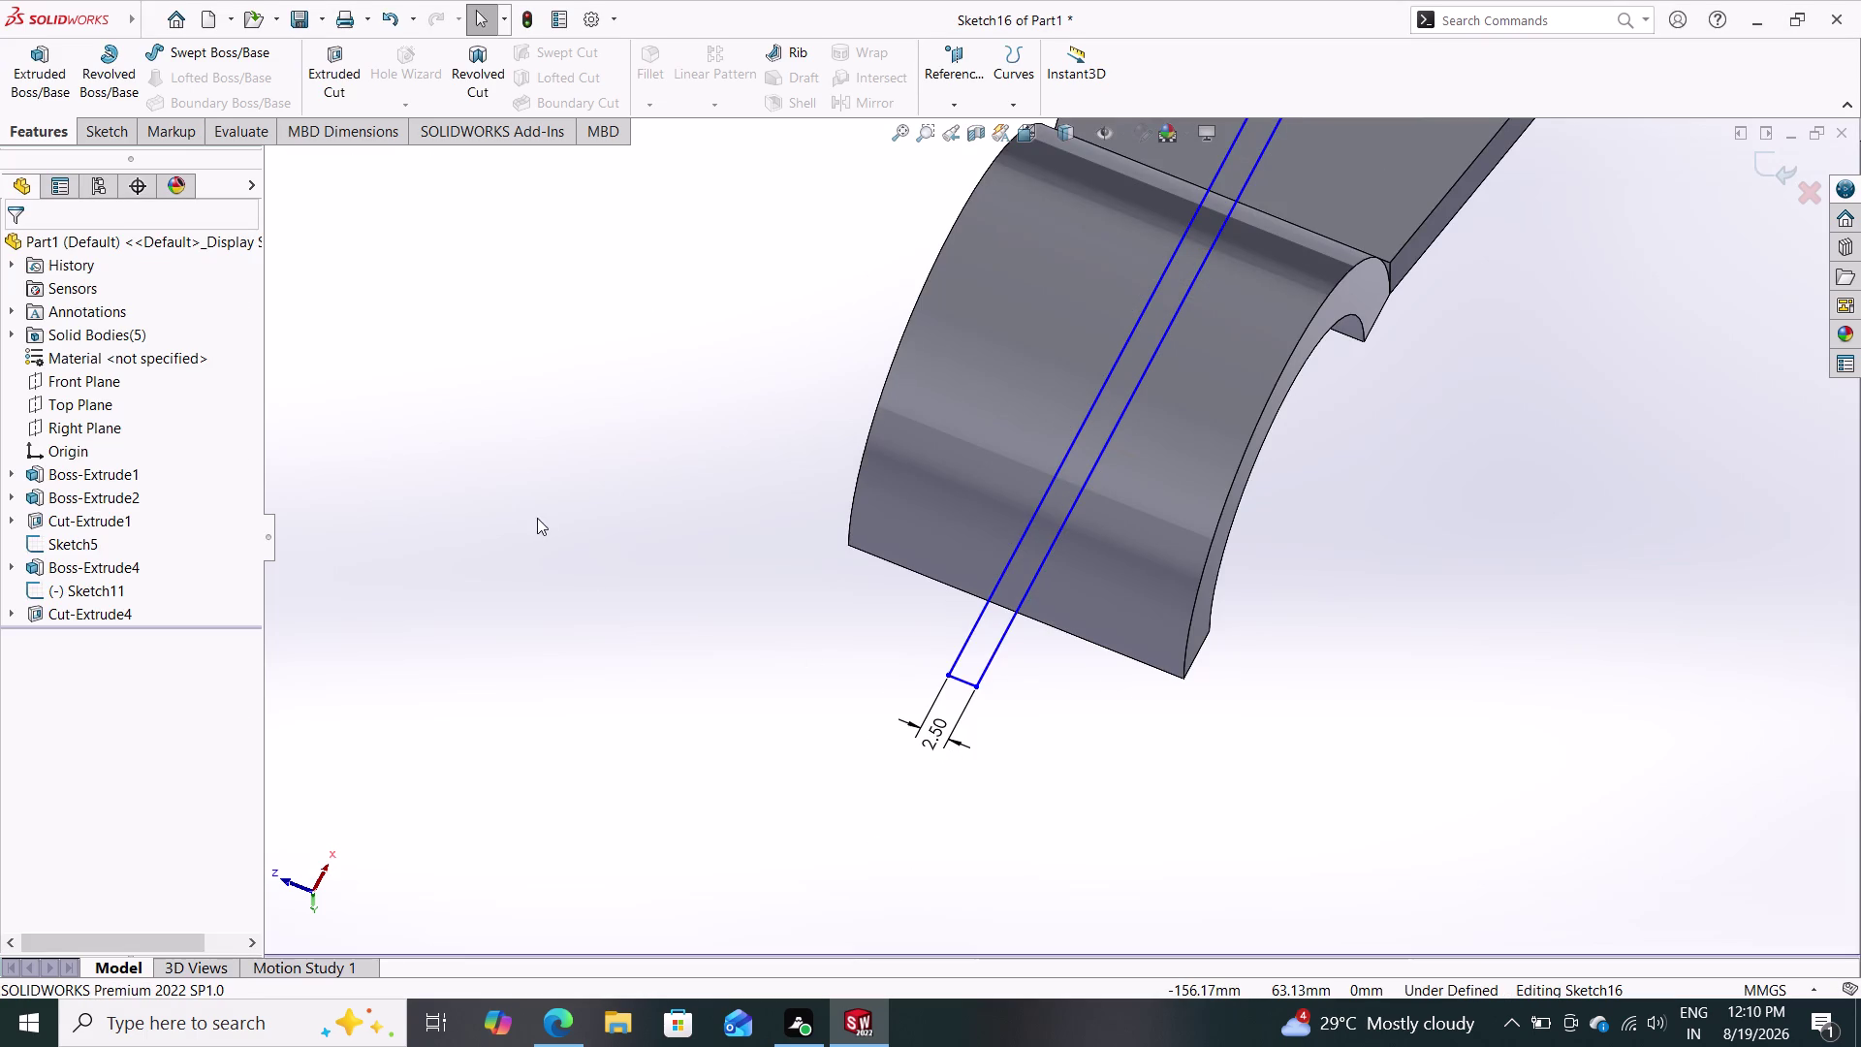
Change the rib width dimension from 2.50 to 5 mm and start a boss extrusion.
double_click(930, 731)
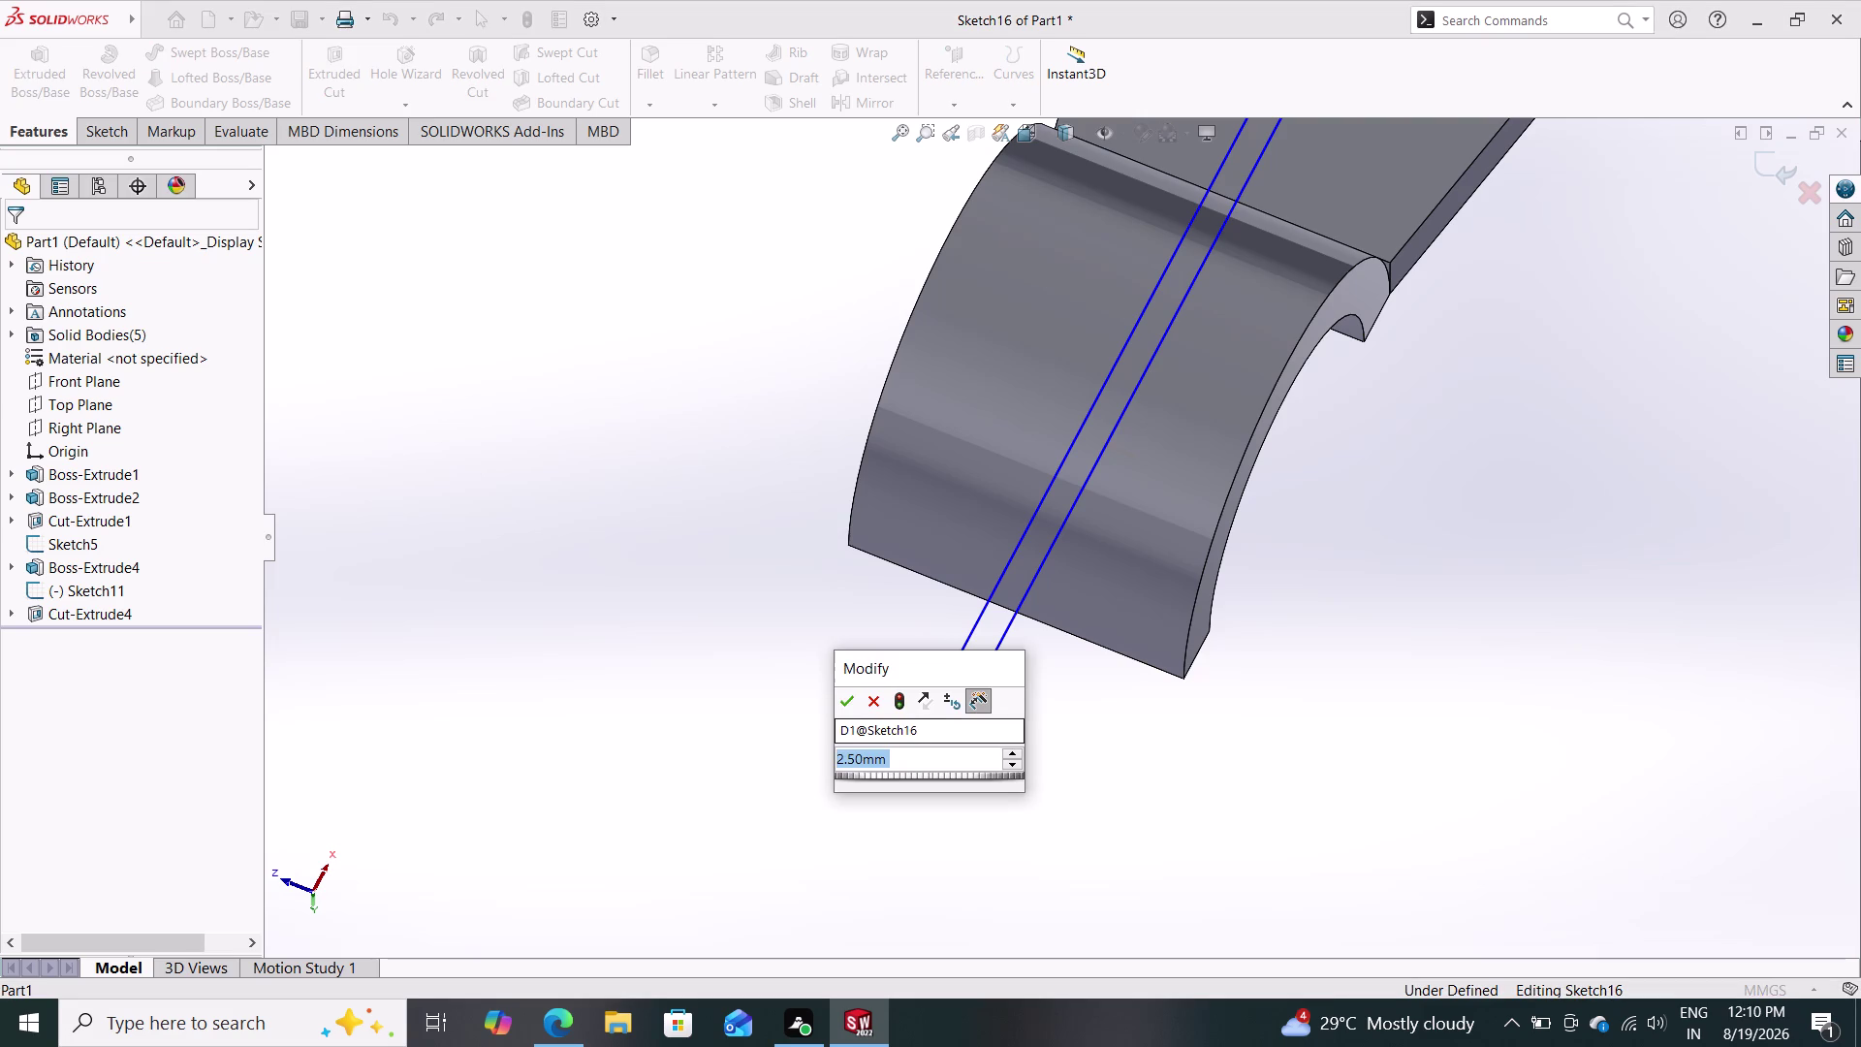
key(5)
key(Return)
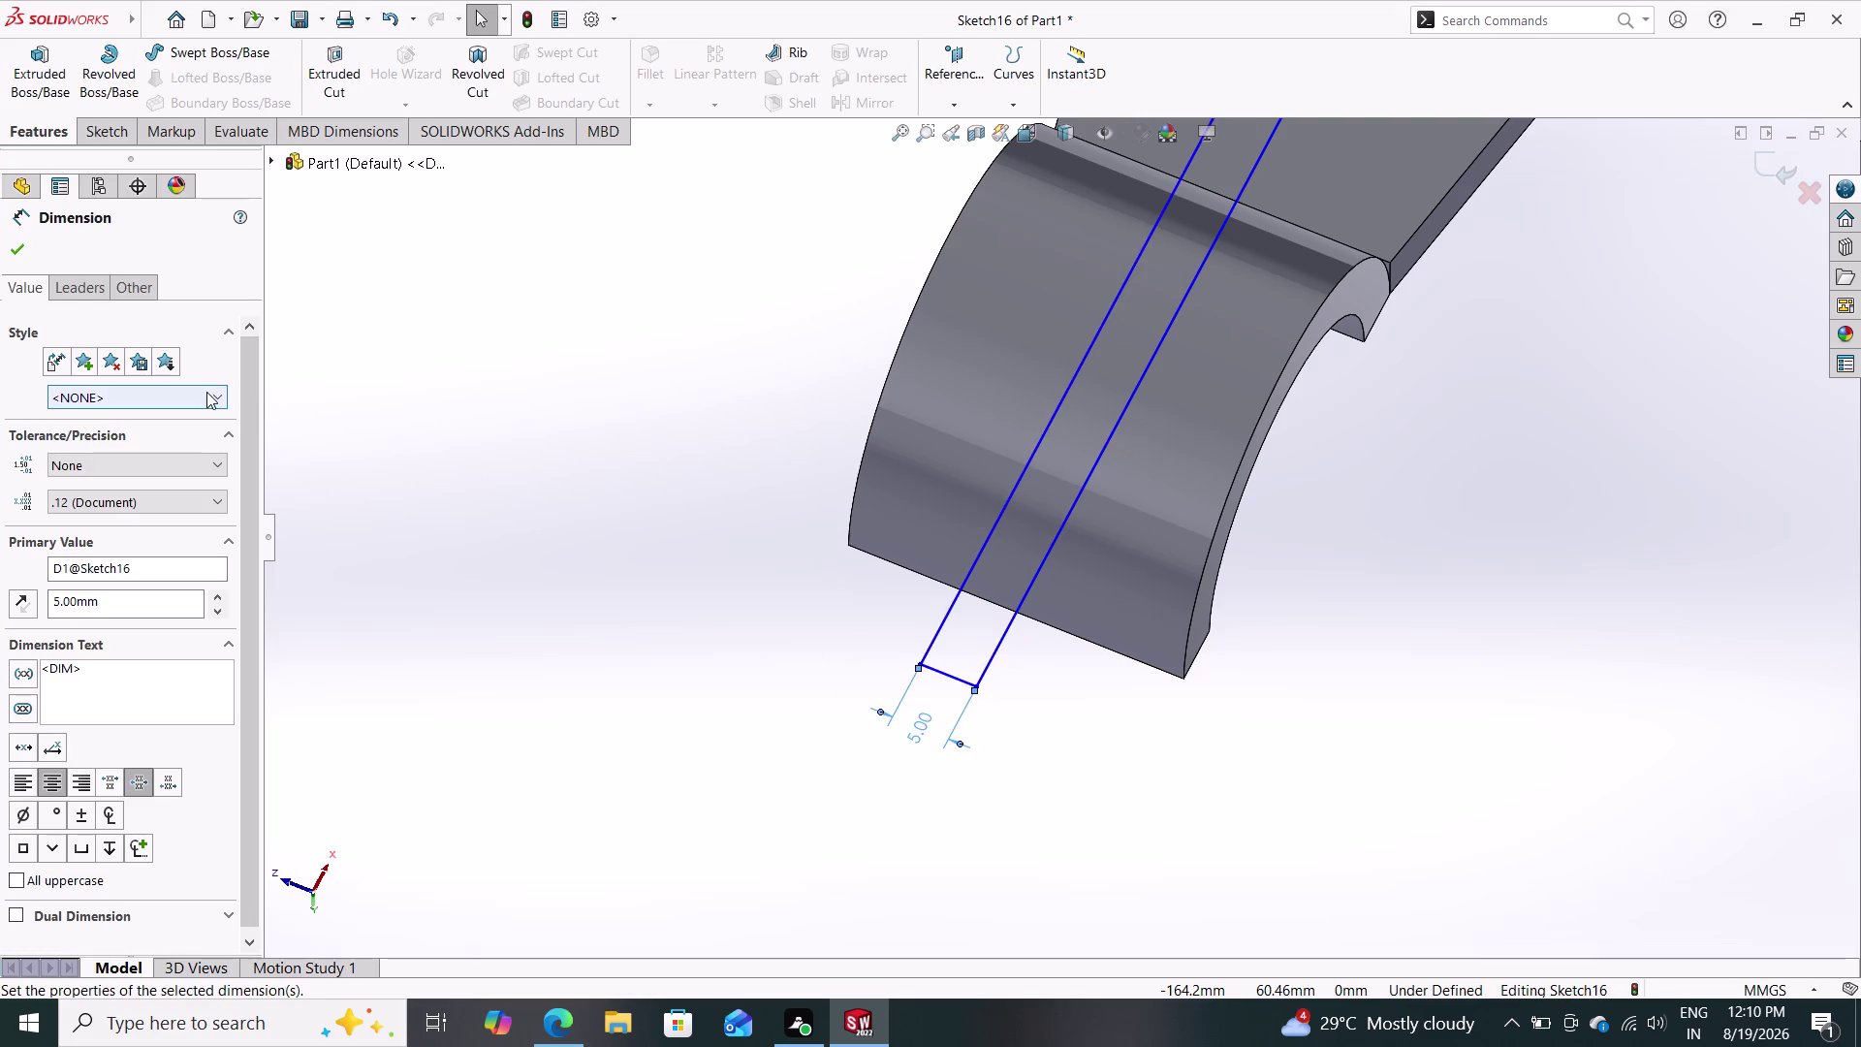
click(15, 245)
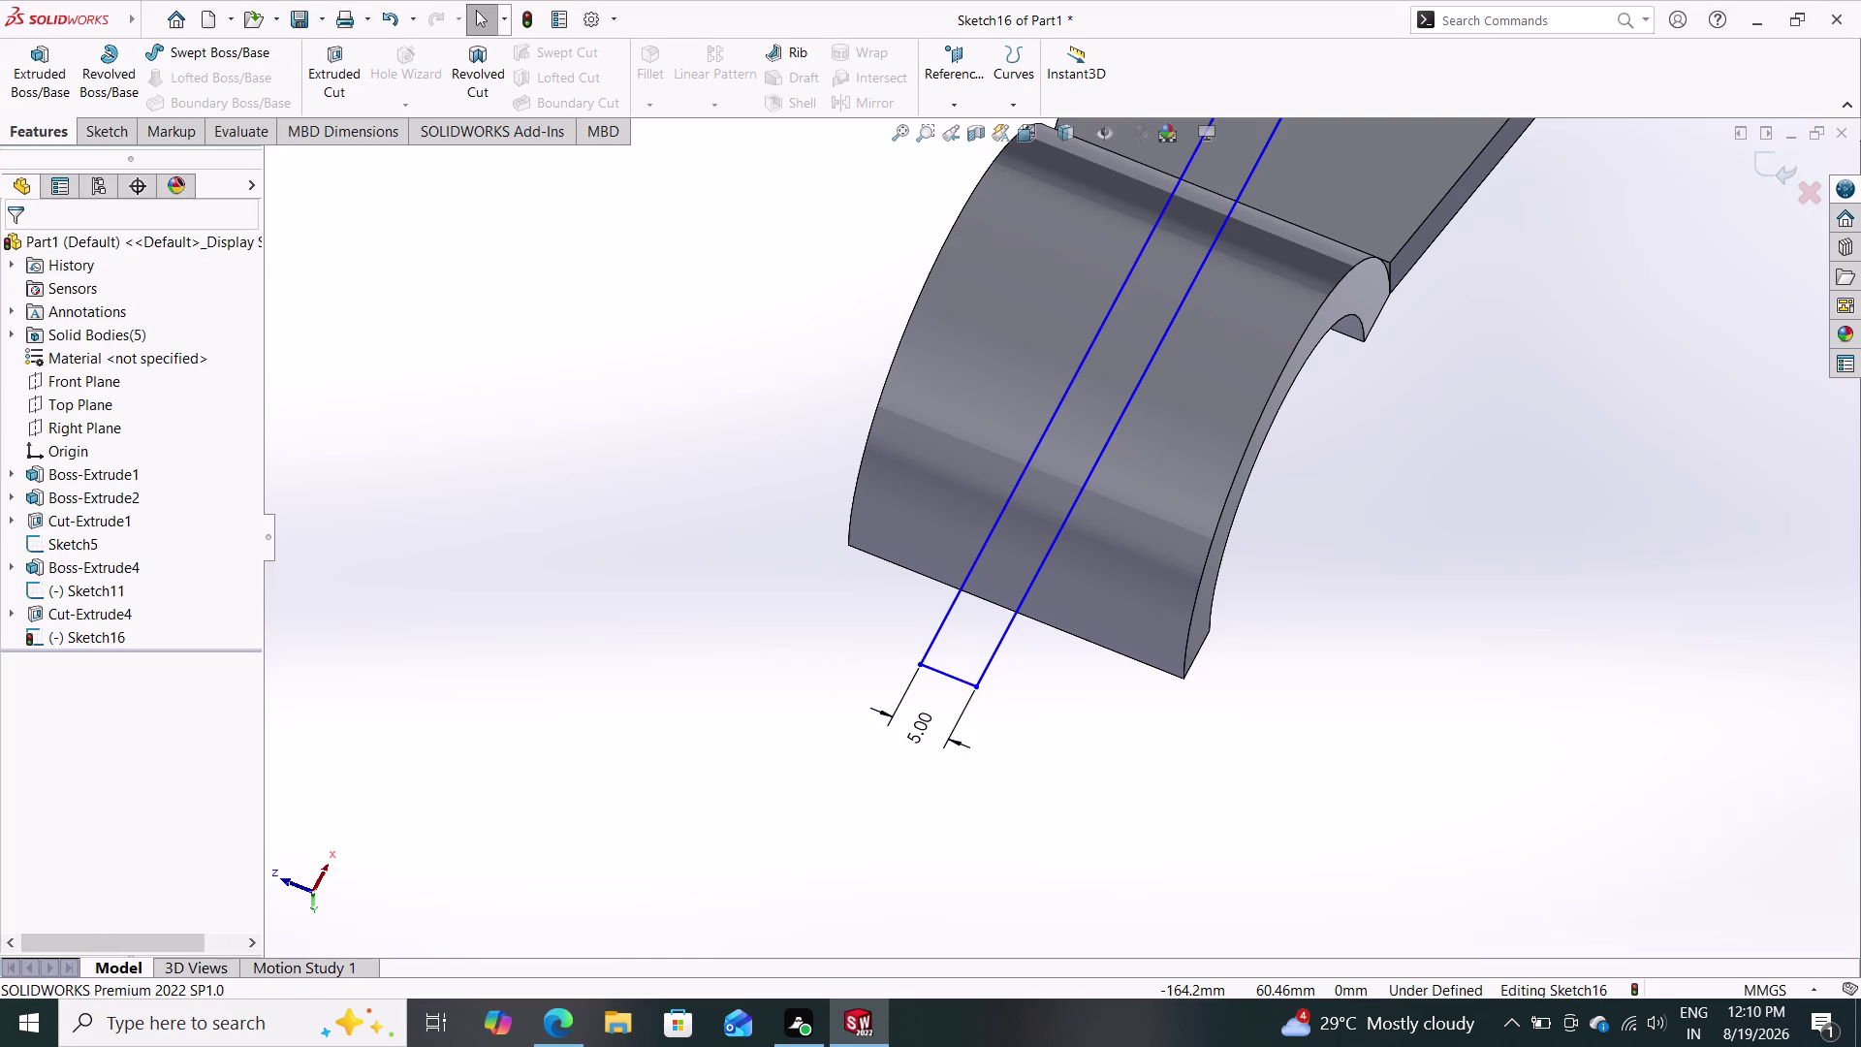
click(44, 57)
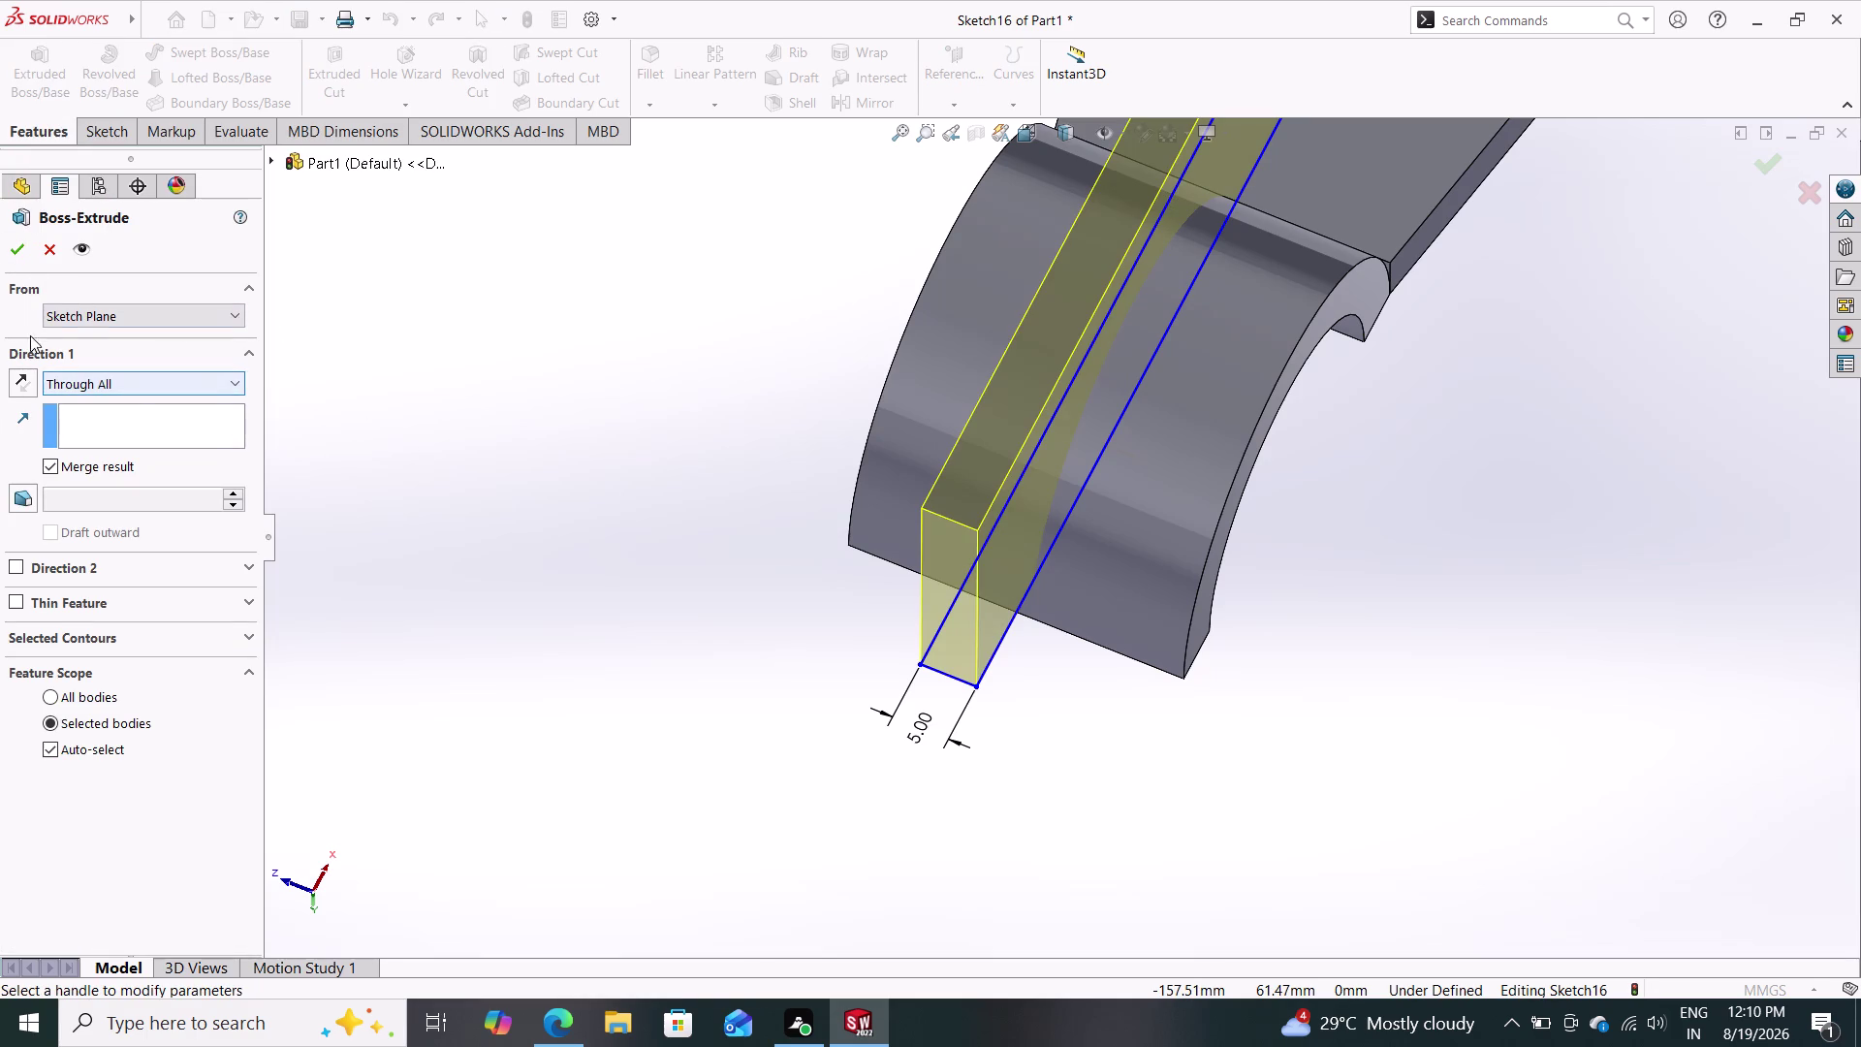
Orbit to inspect the through-all rib preview, then cancel the extrusion and exit Sketch16.
click(17, 260)
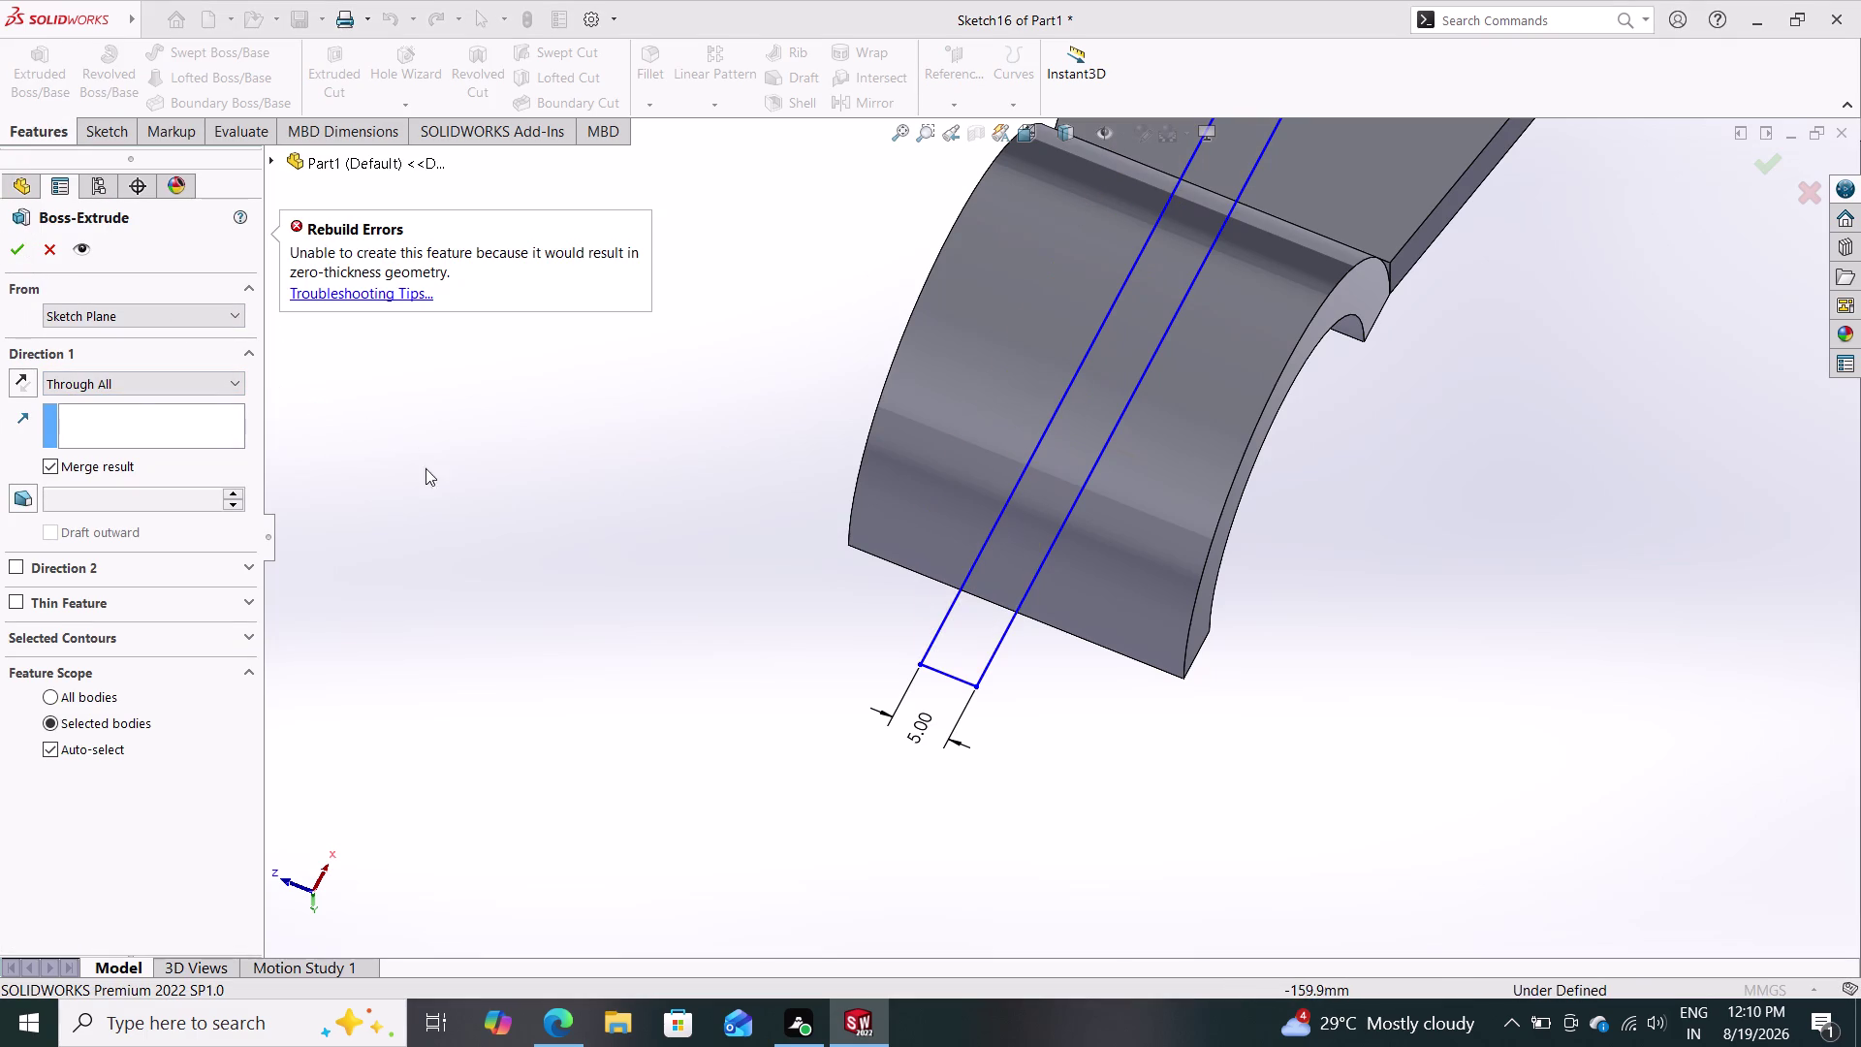
middle_drag(548, 498, 457, 435)
middle_drag(490, 464, 523, 512)
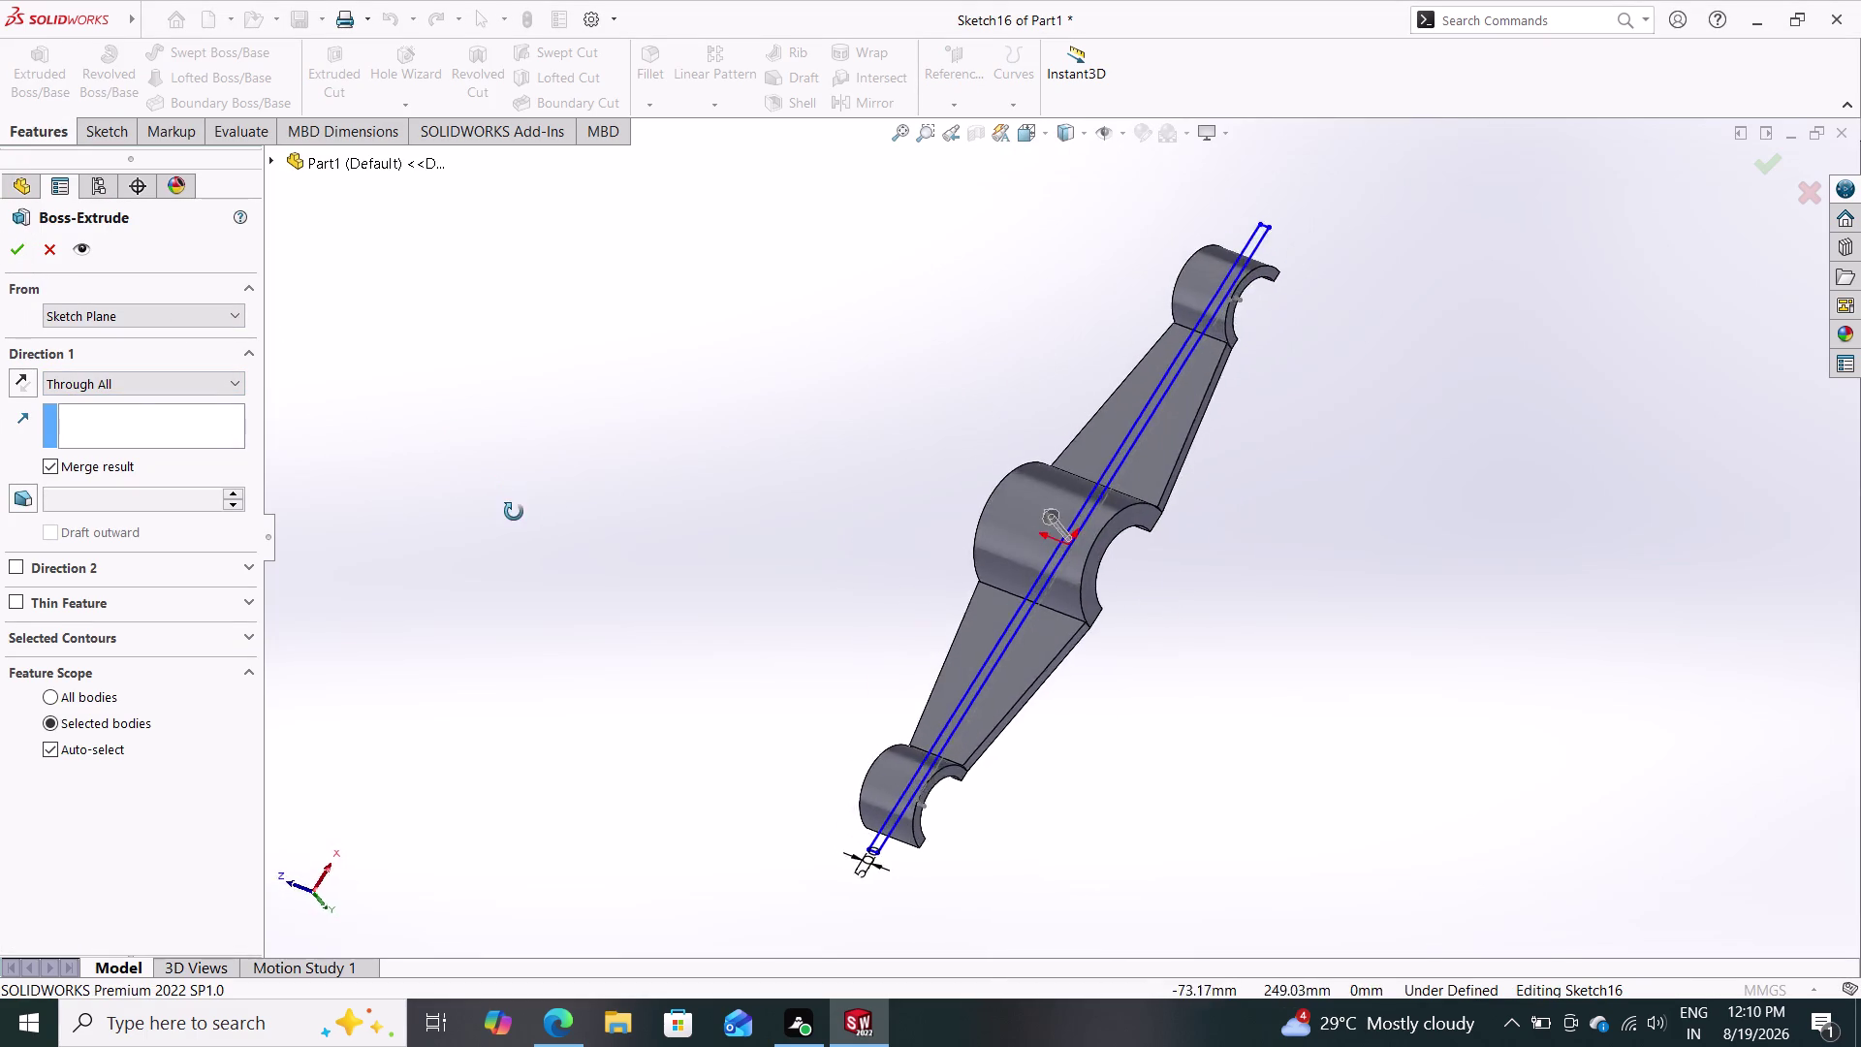
middle_drag(523, 513, 609, 485)
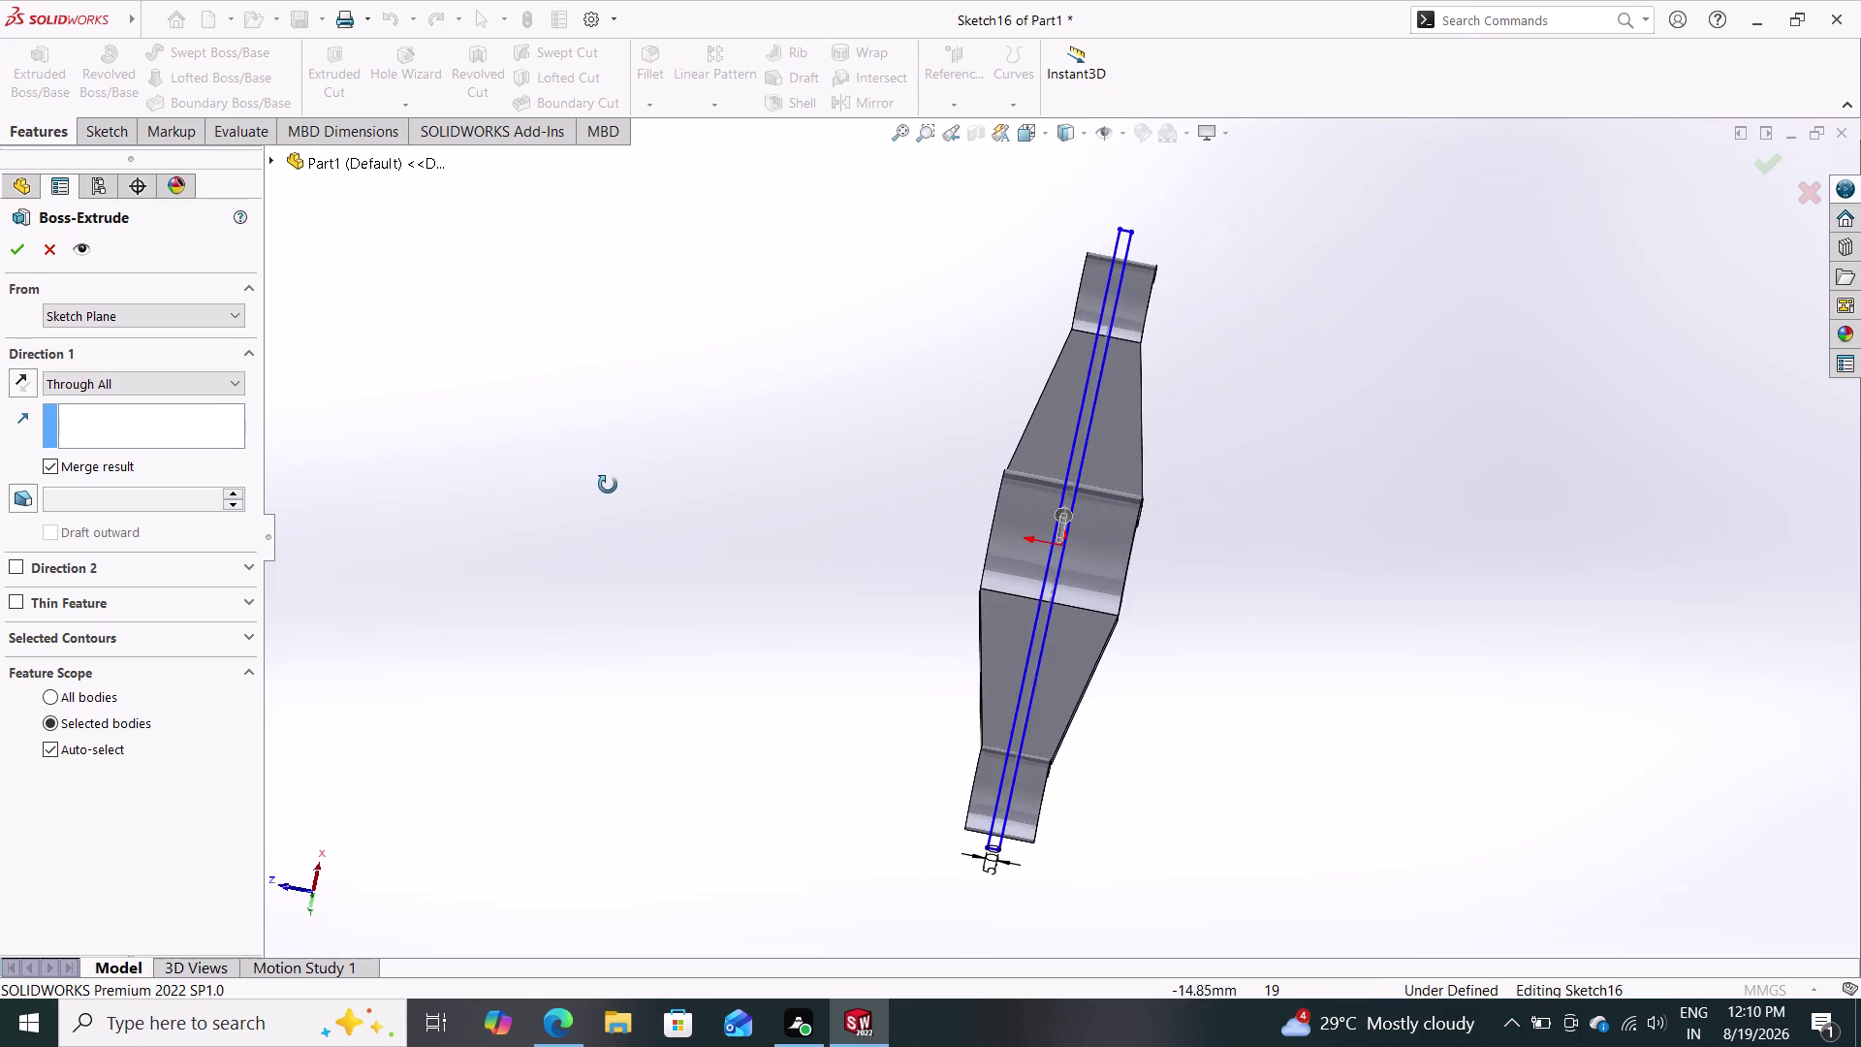
middle_drag(608, 485, 432, 415)
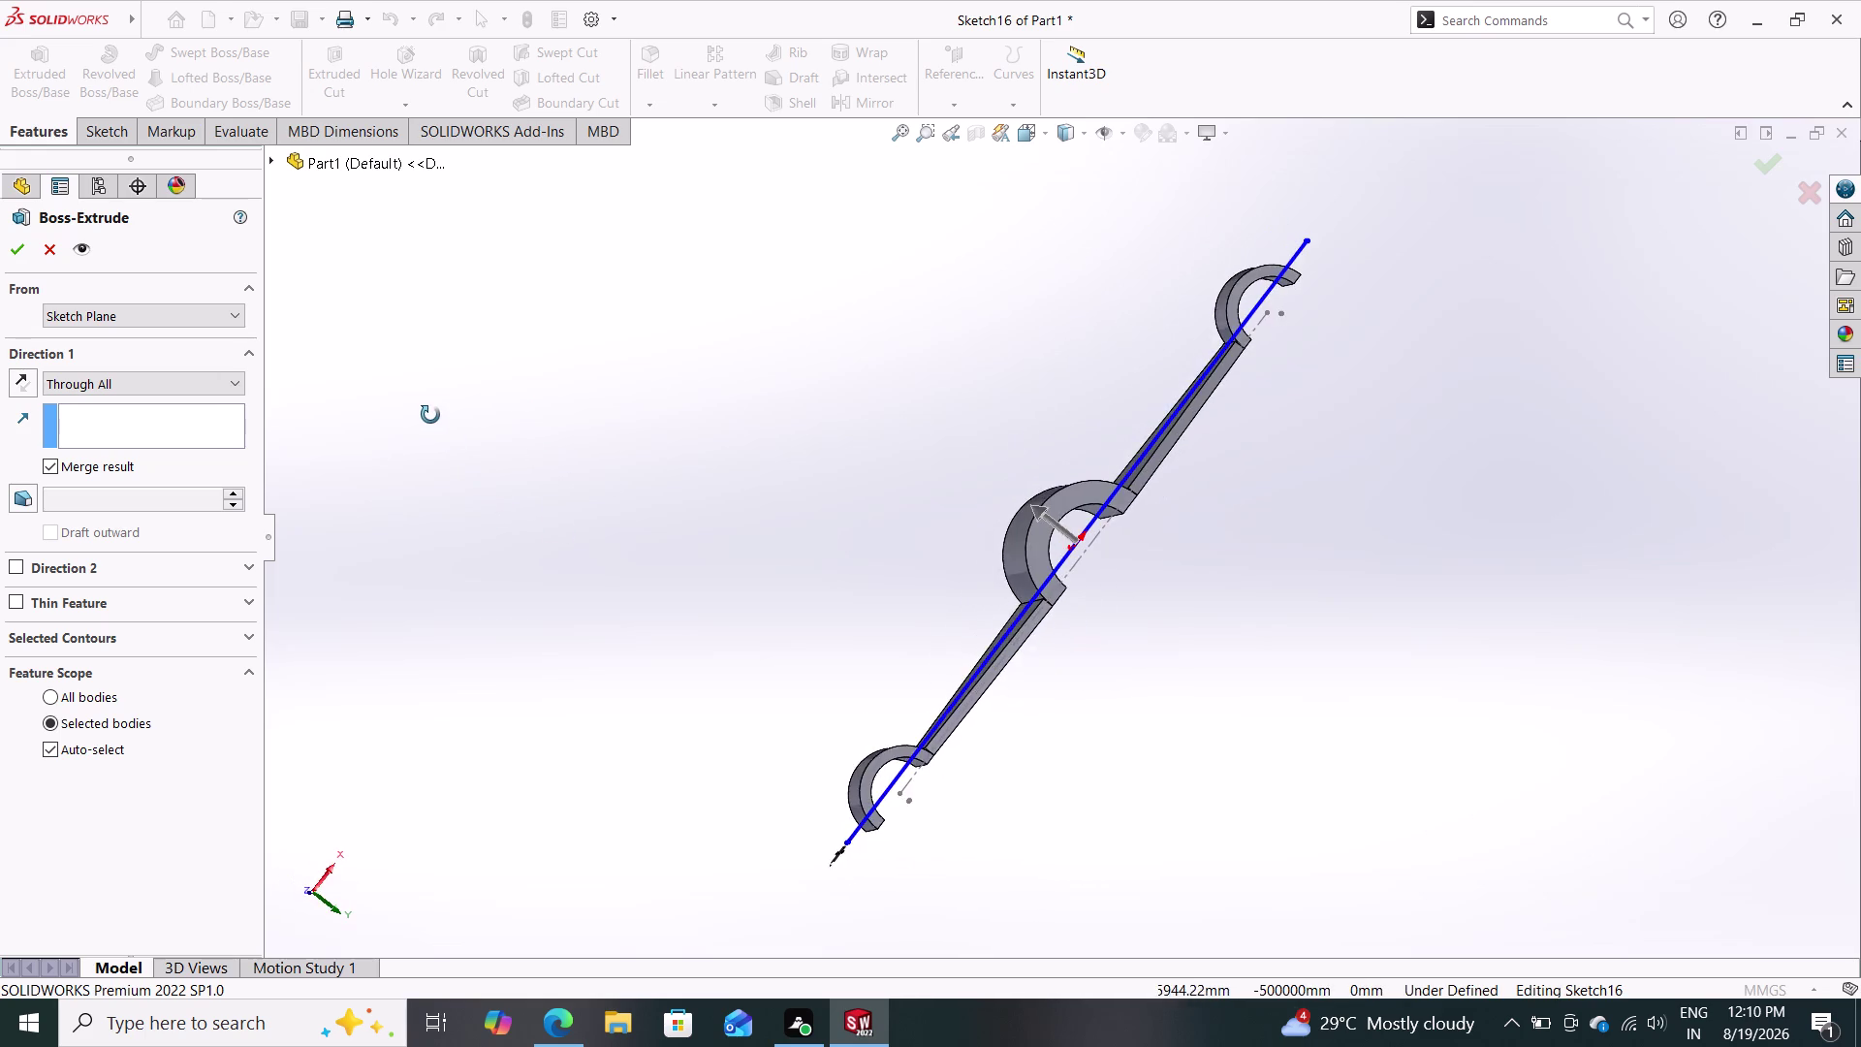
middle_drag(432, 415, 602, 545)
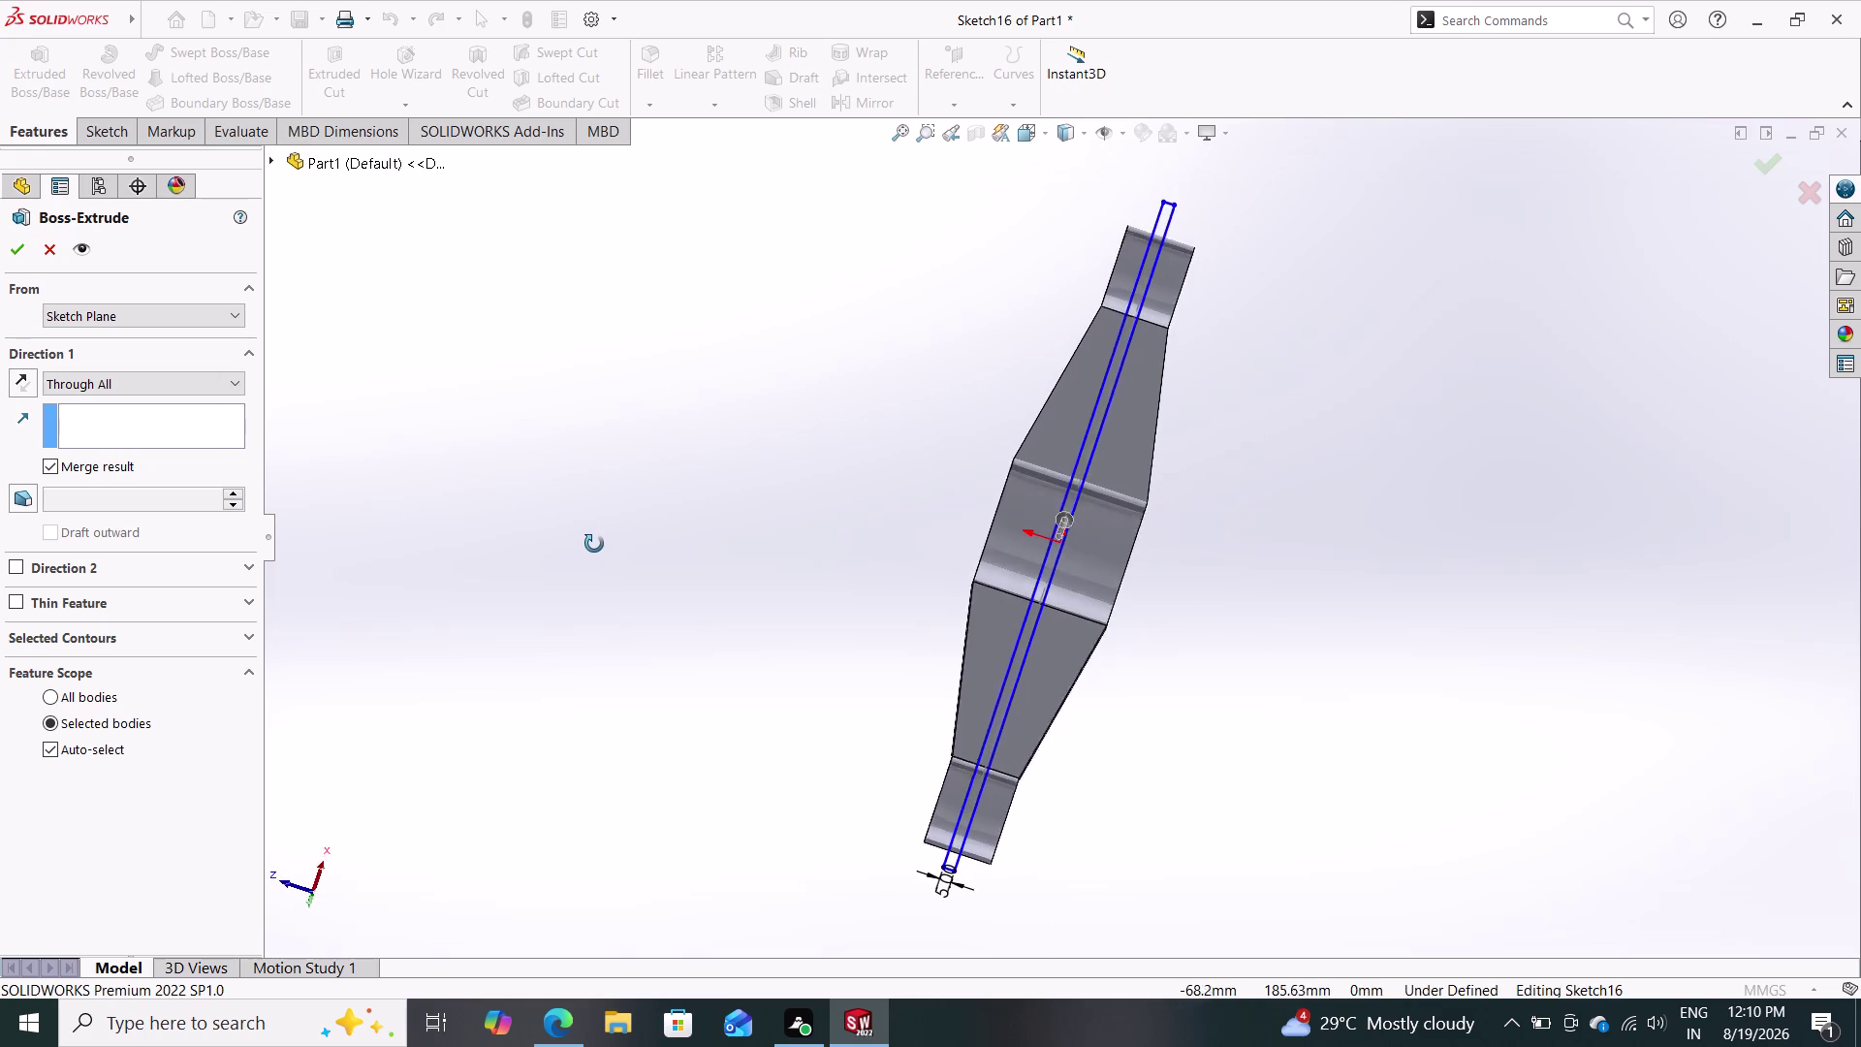
middle_drag(602, 545, 515, 540)
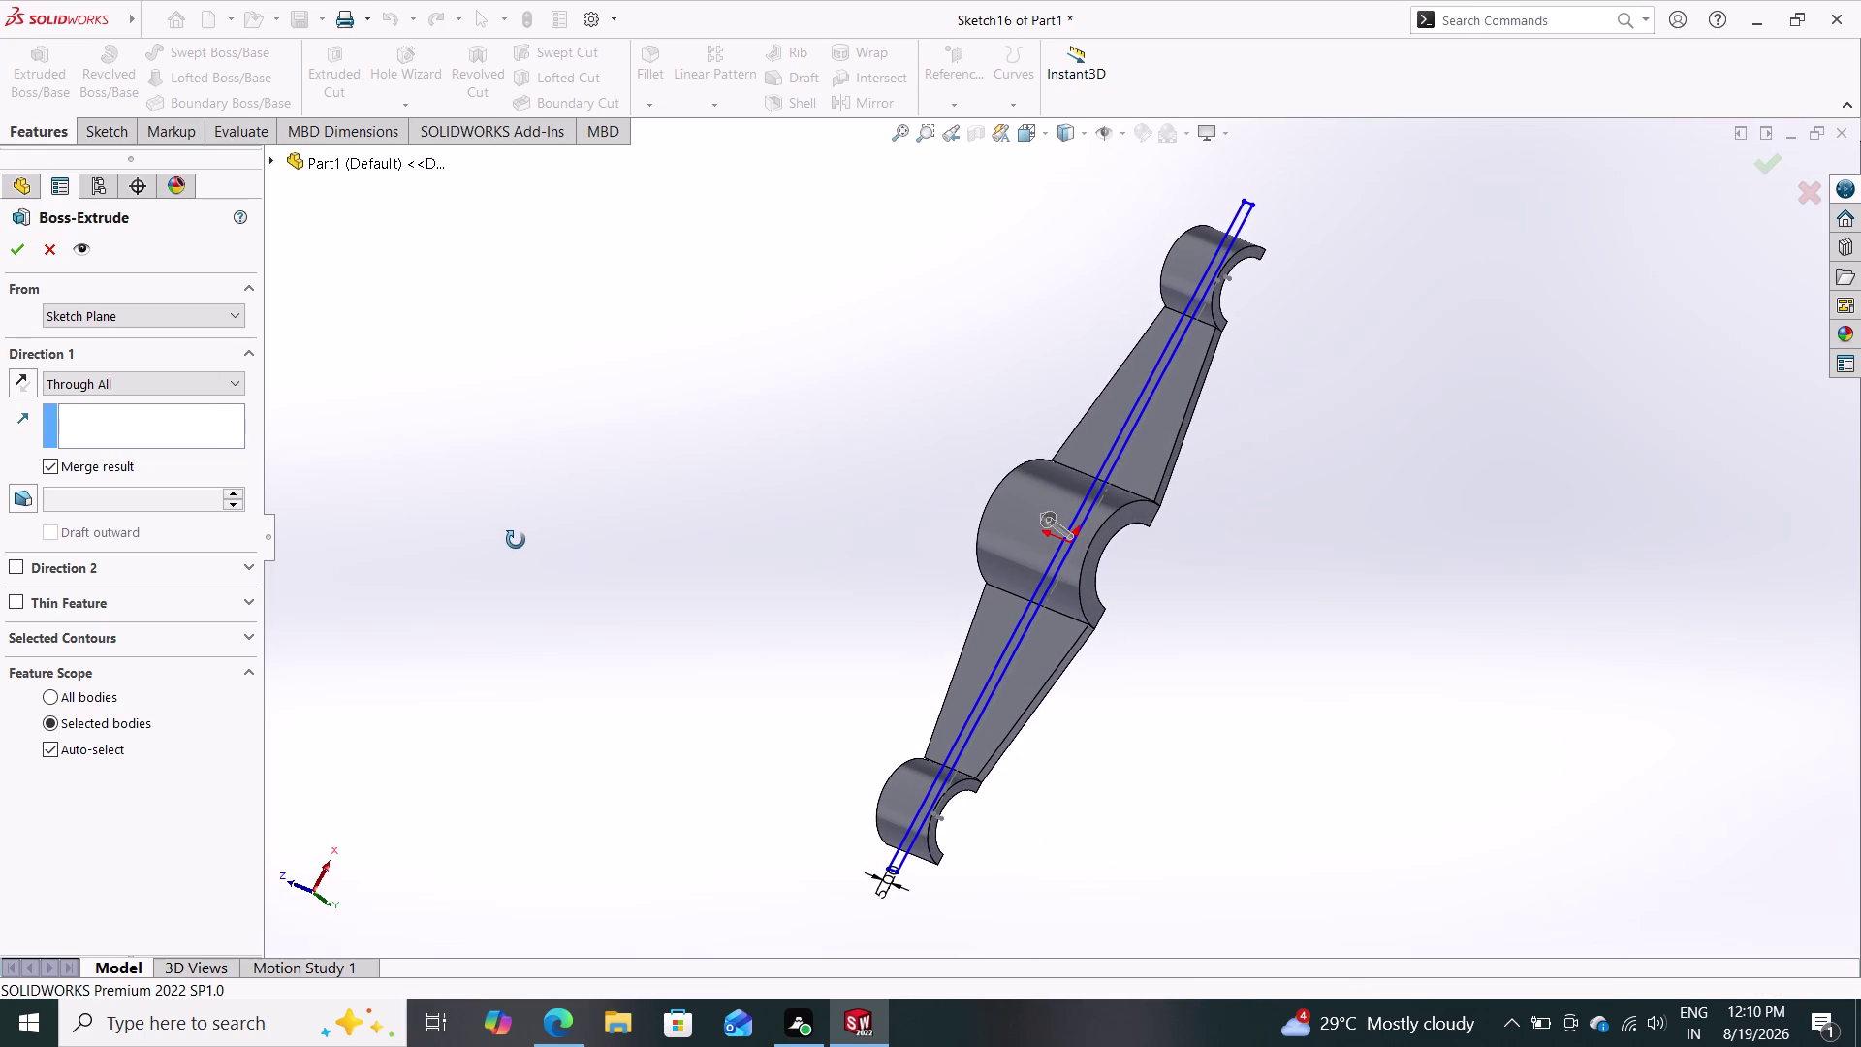
middle_drag(514, 540, 554, 530)
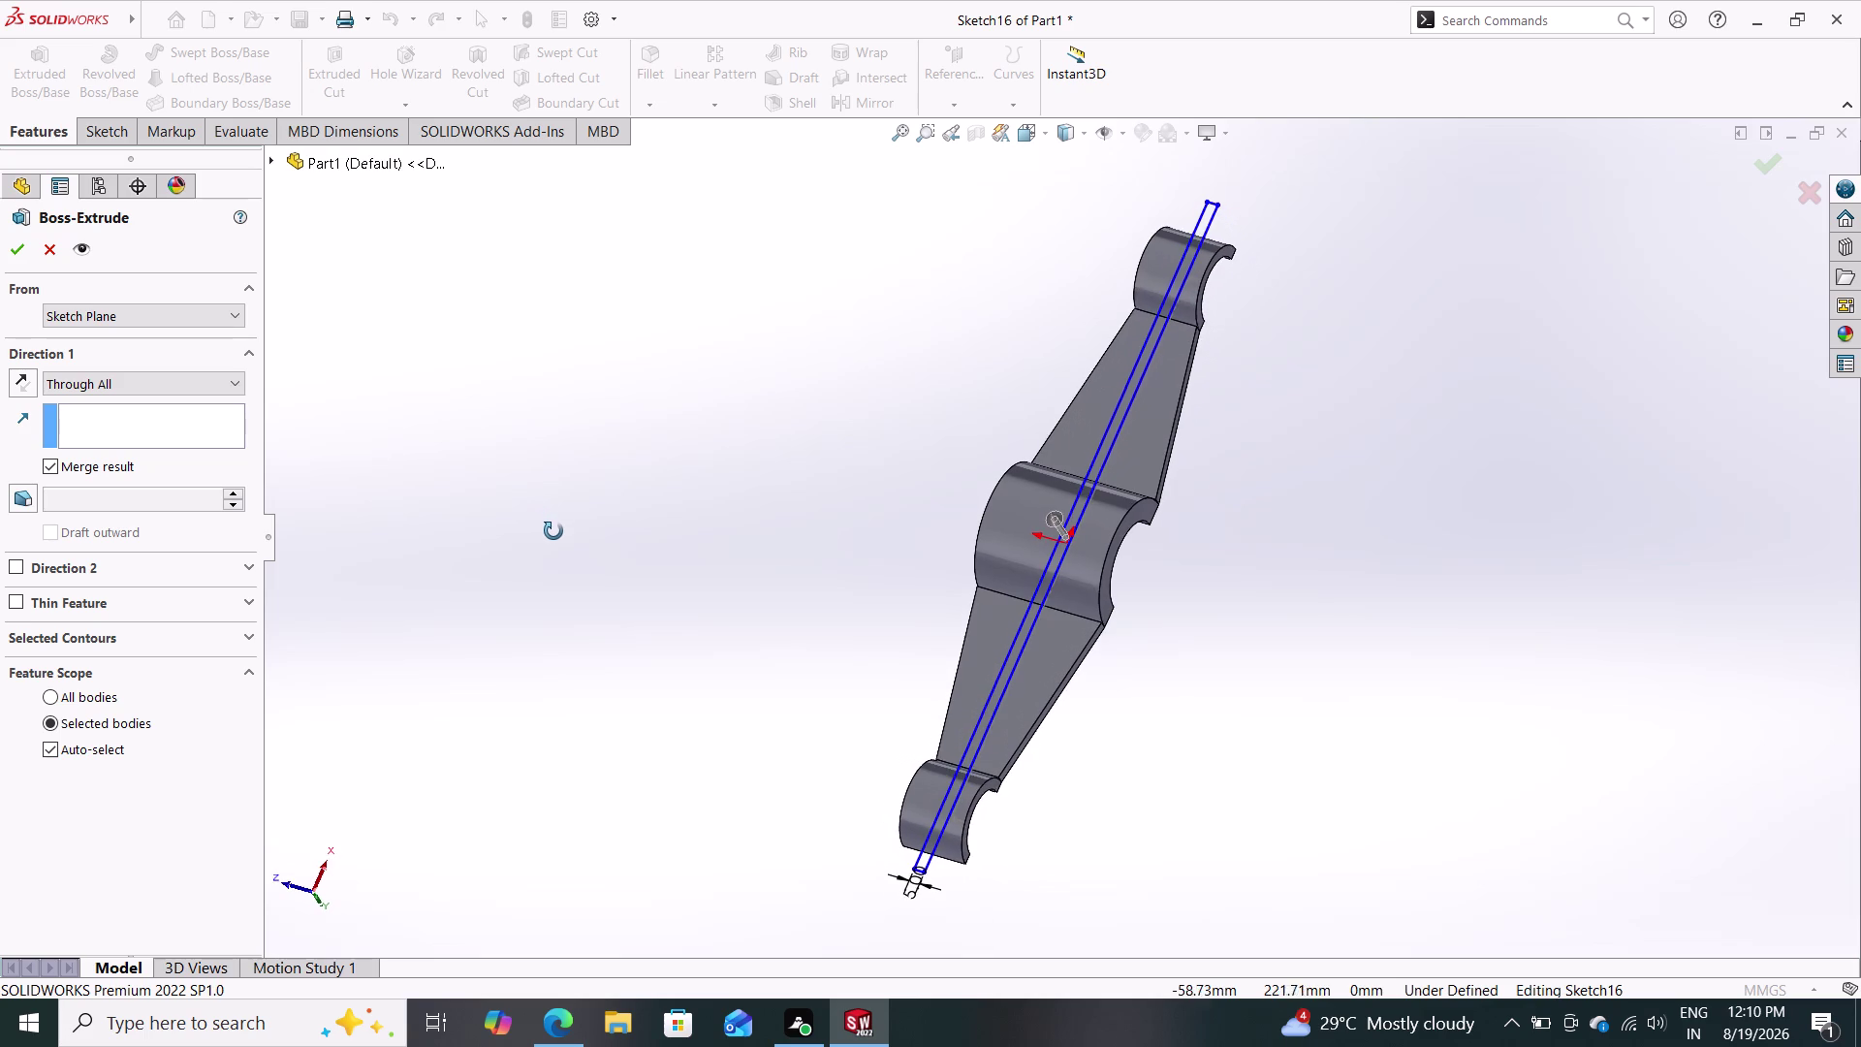
middle_drag(553, 530, 558, 536)
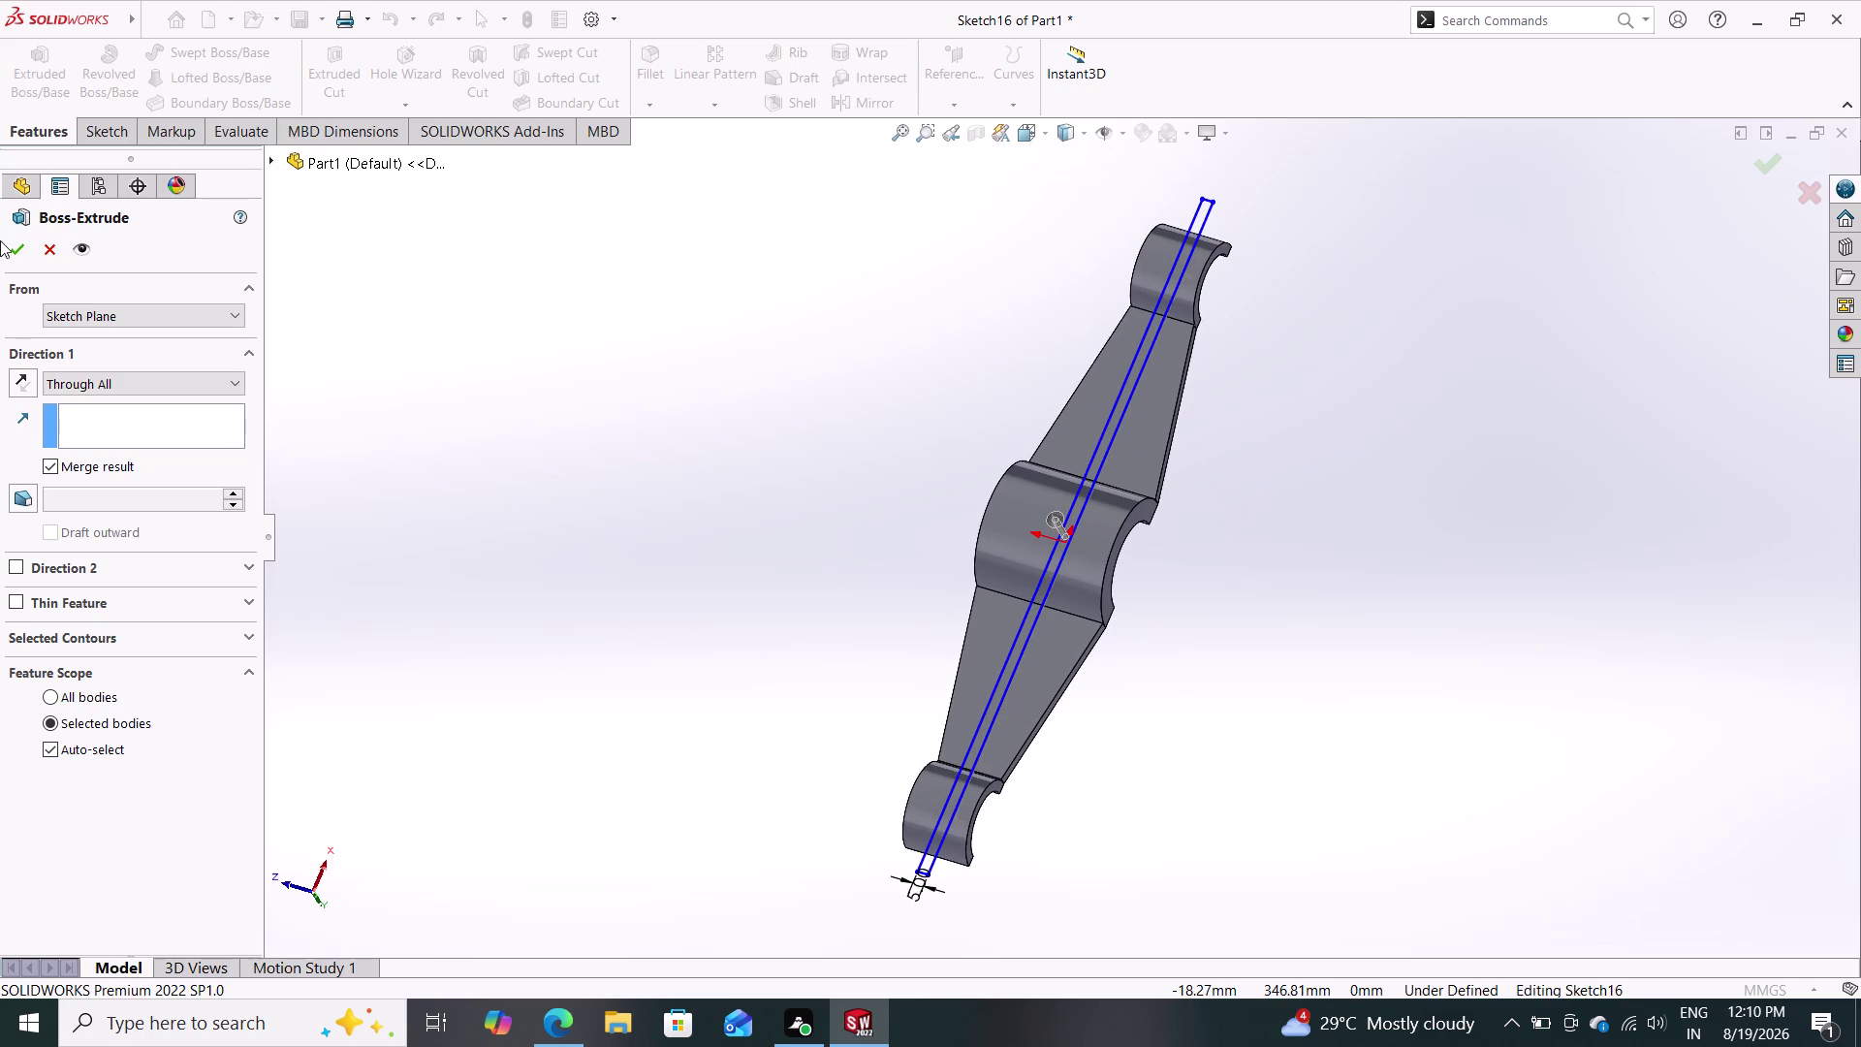
click(56, 238)
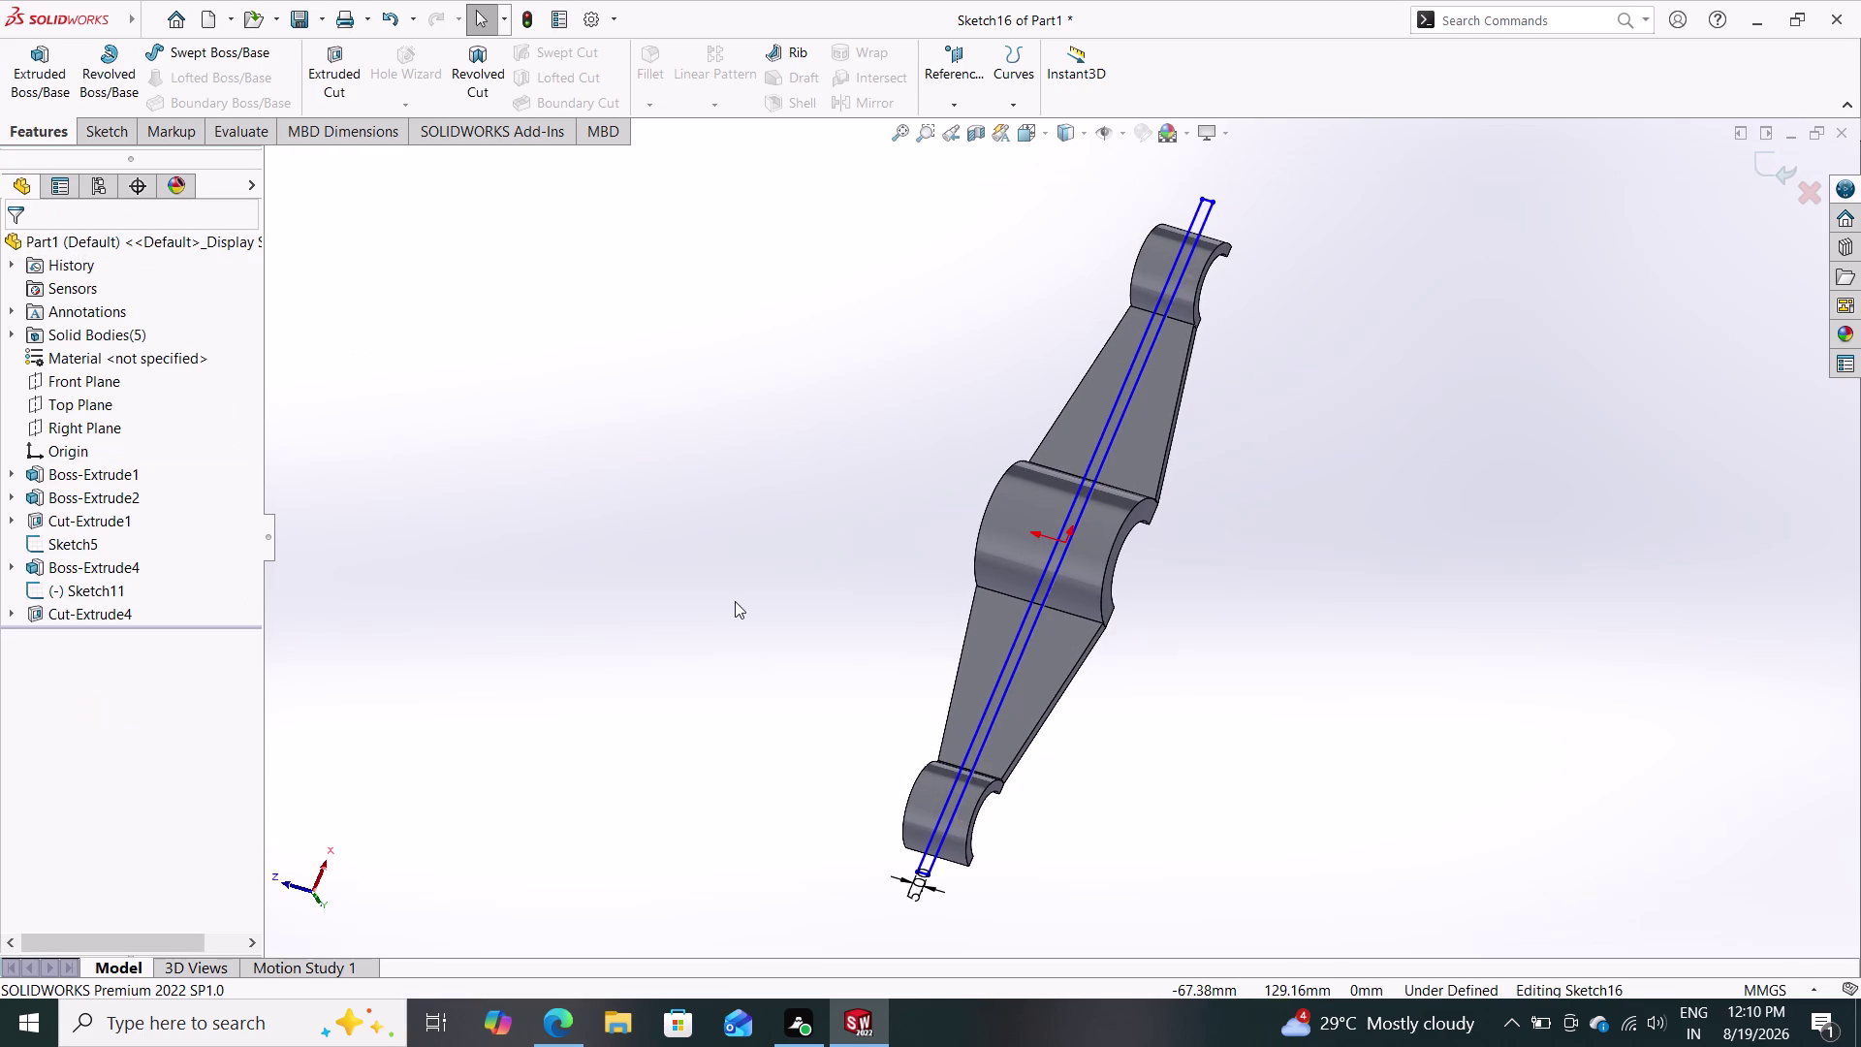
click(82, 403)
Exit the rib sketch, discard an empty Top Plane sketch, and reopen Sketch16.
click(100, 379)
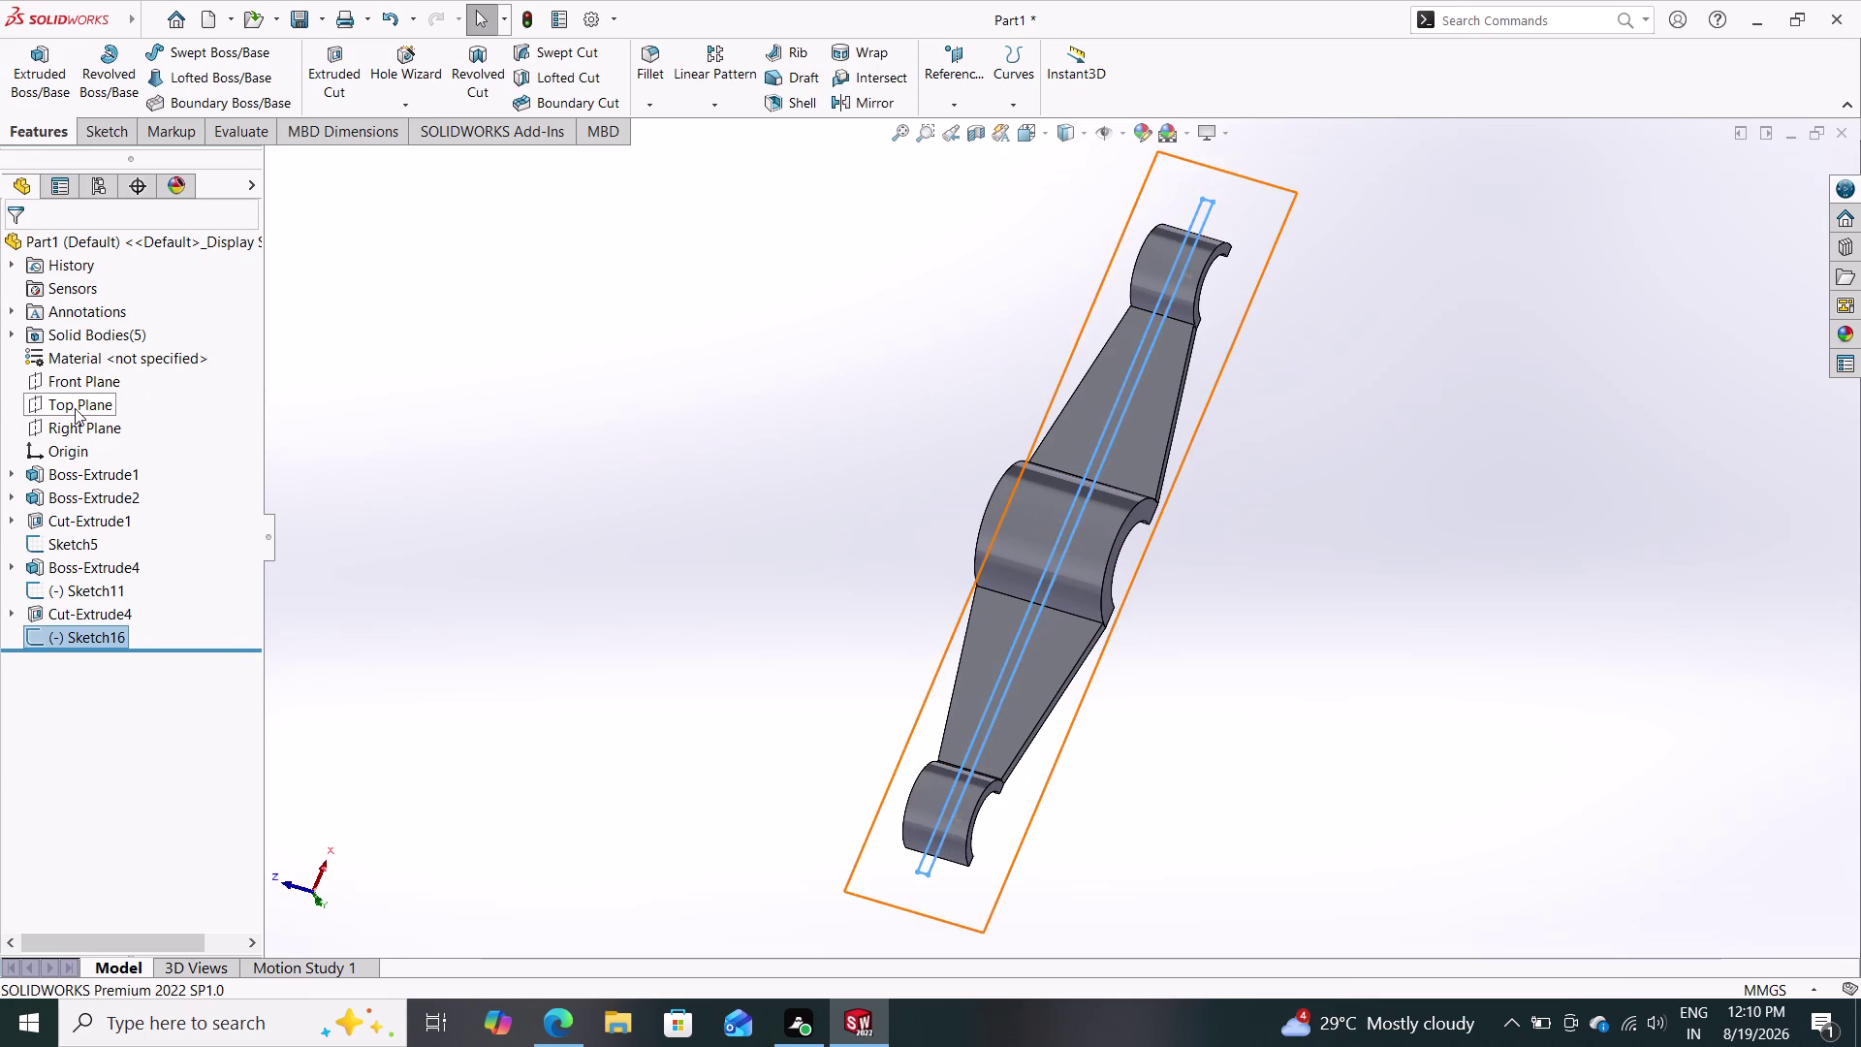
click(74, 408)
click(86, 382)
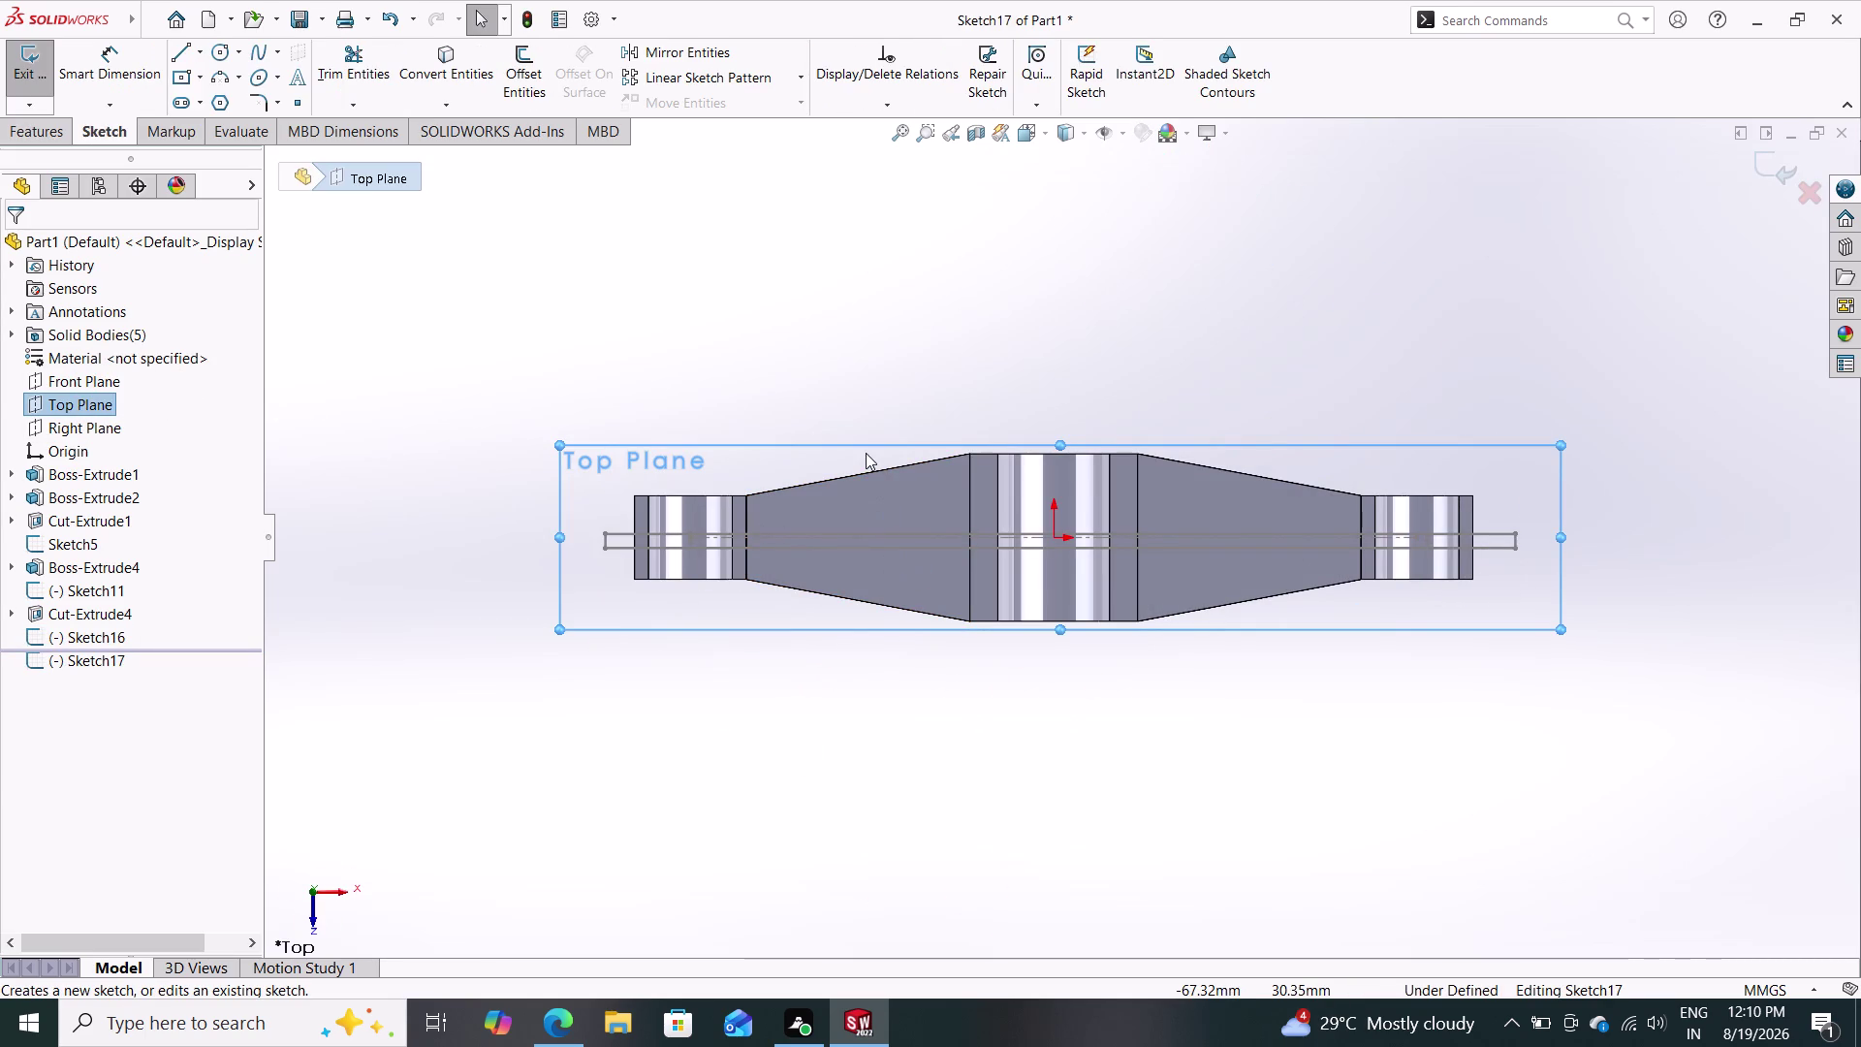
scroll(down, 3)
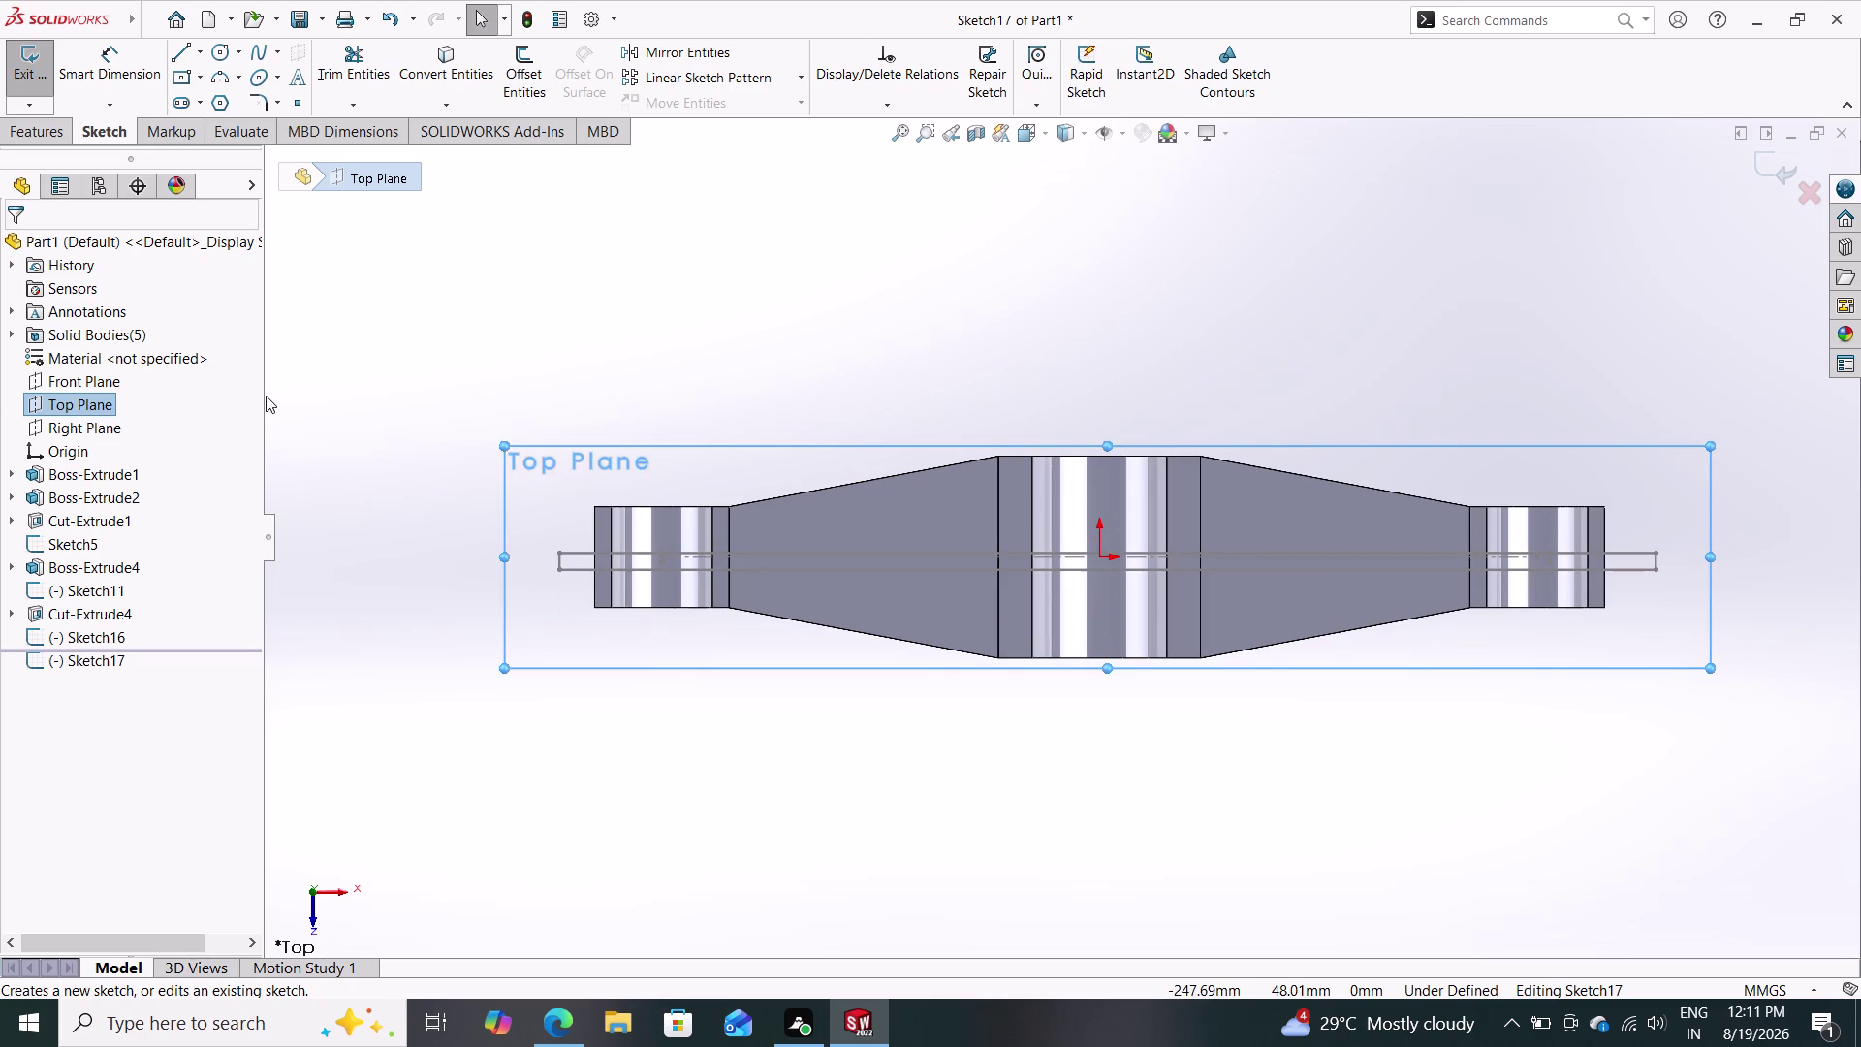
key(ctrl+z)
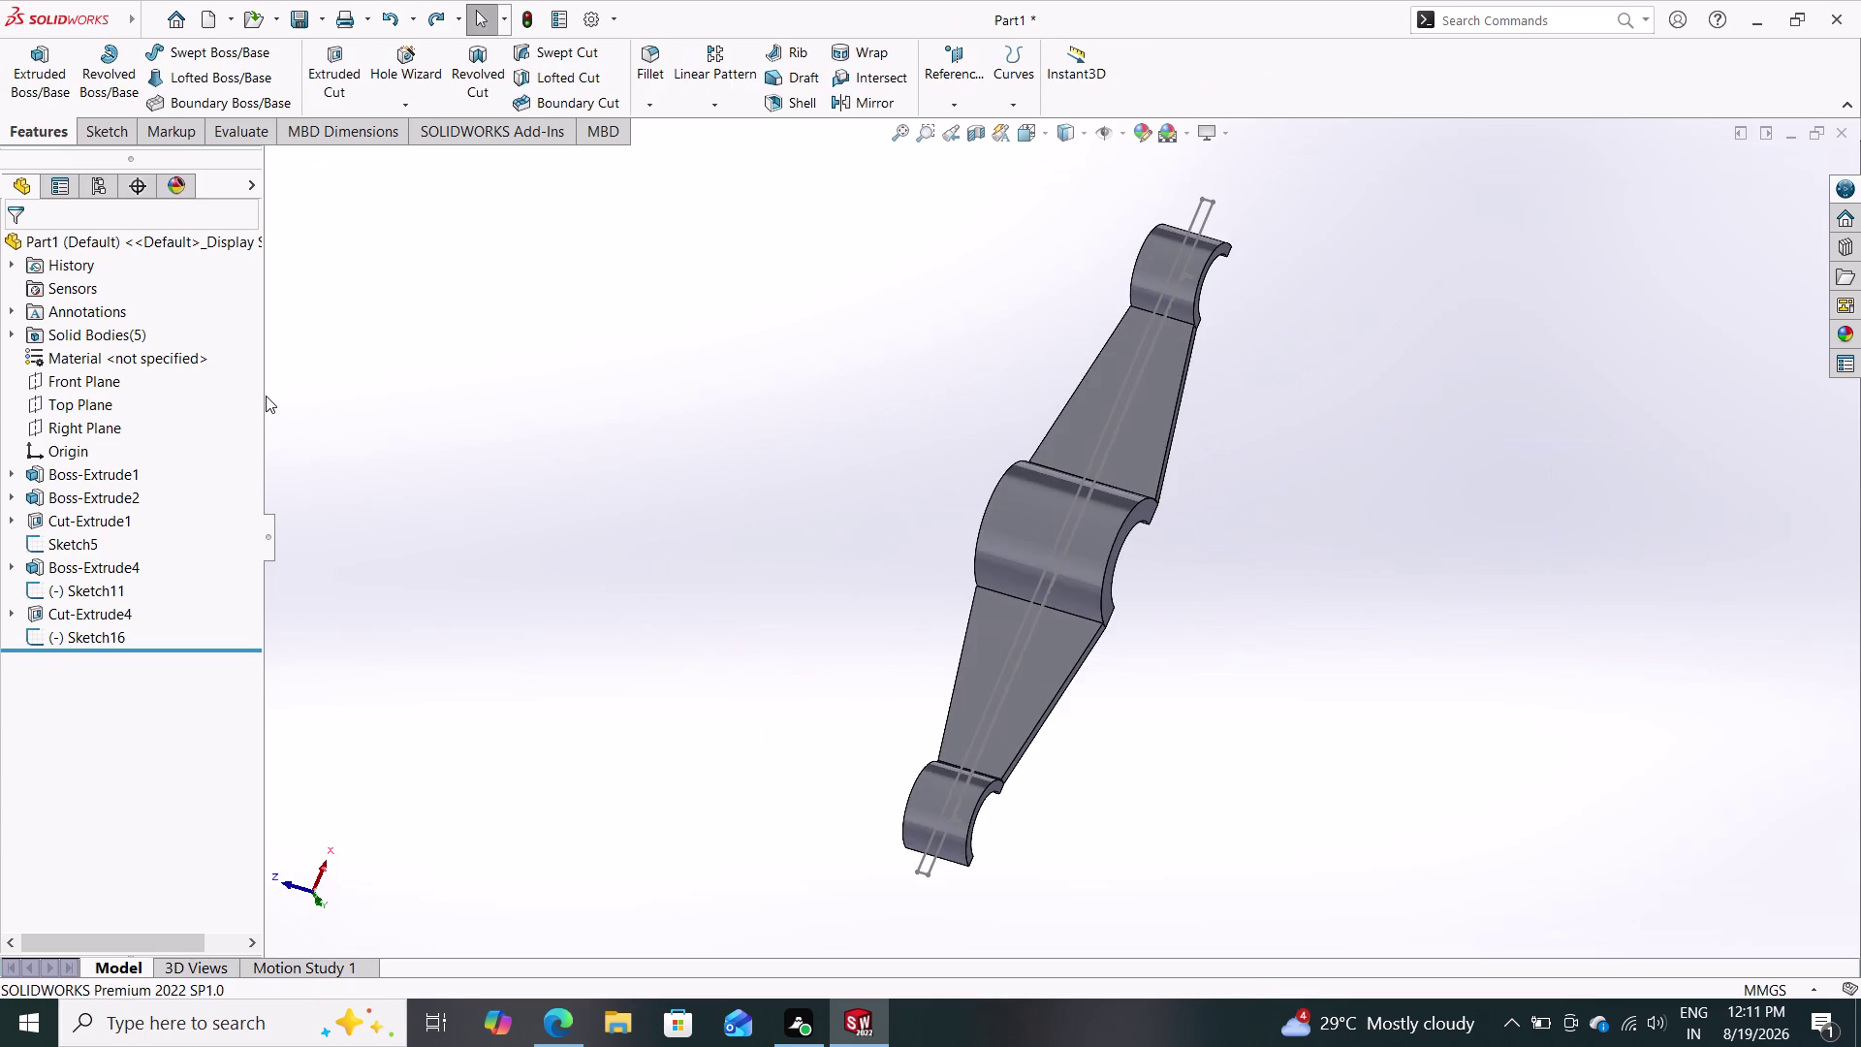
key(ctrl+z)
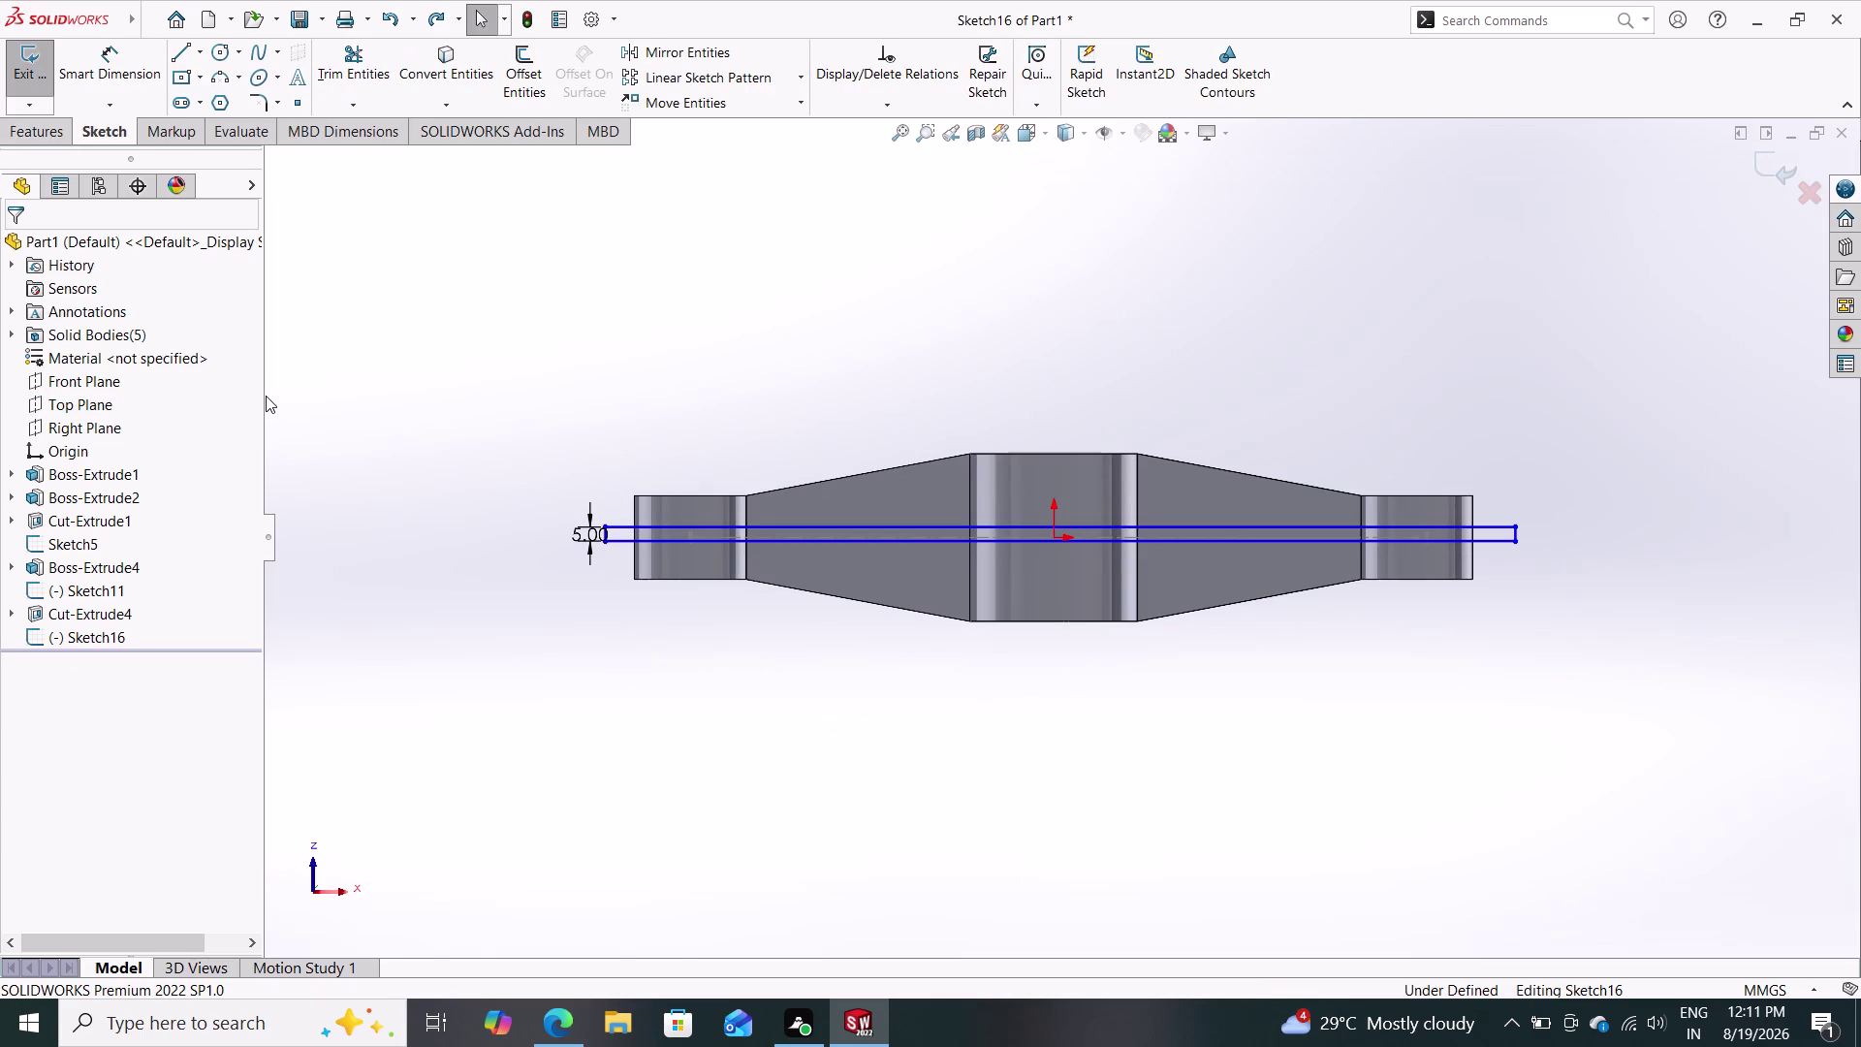
Snap the rib's left end onto the lug centreline and set the width to 2.5 mm.
scroll(down, 3)
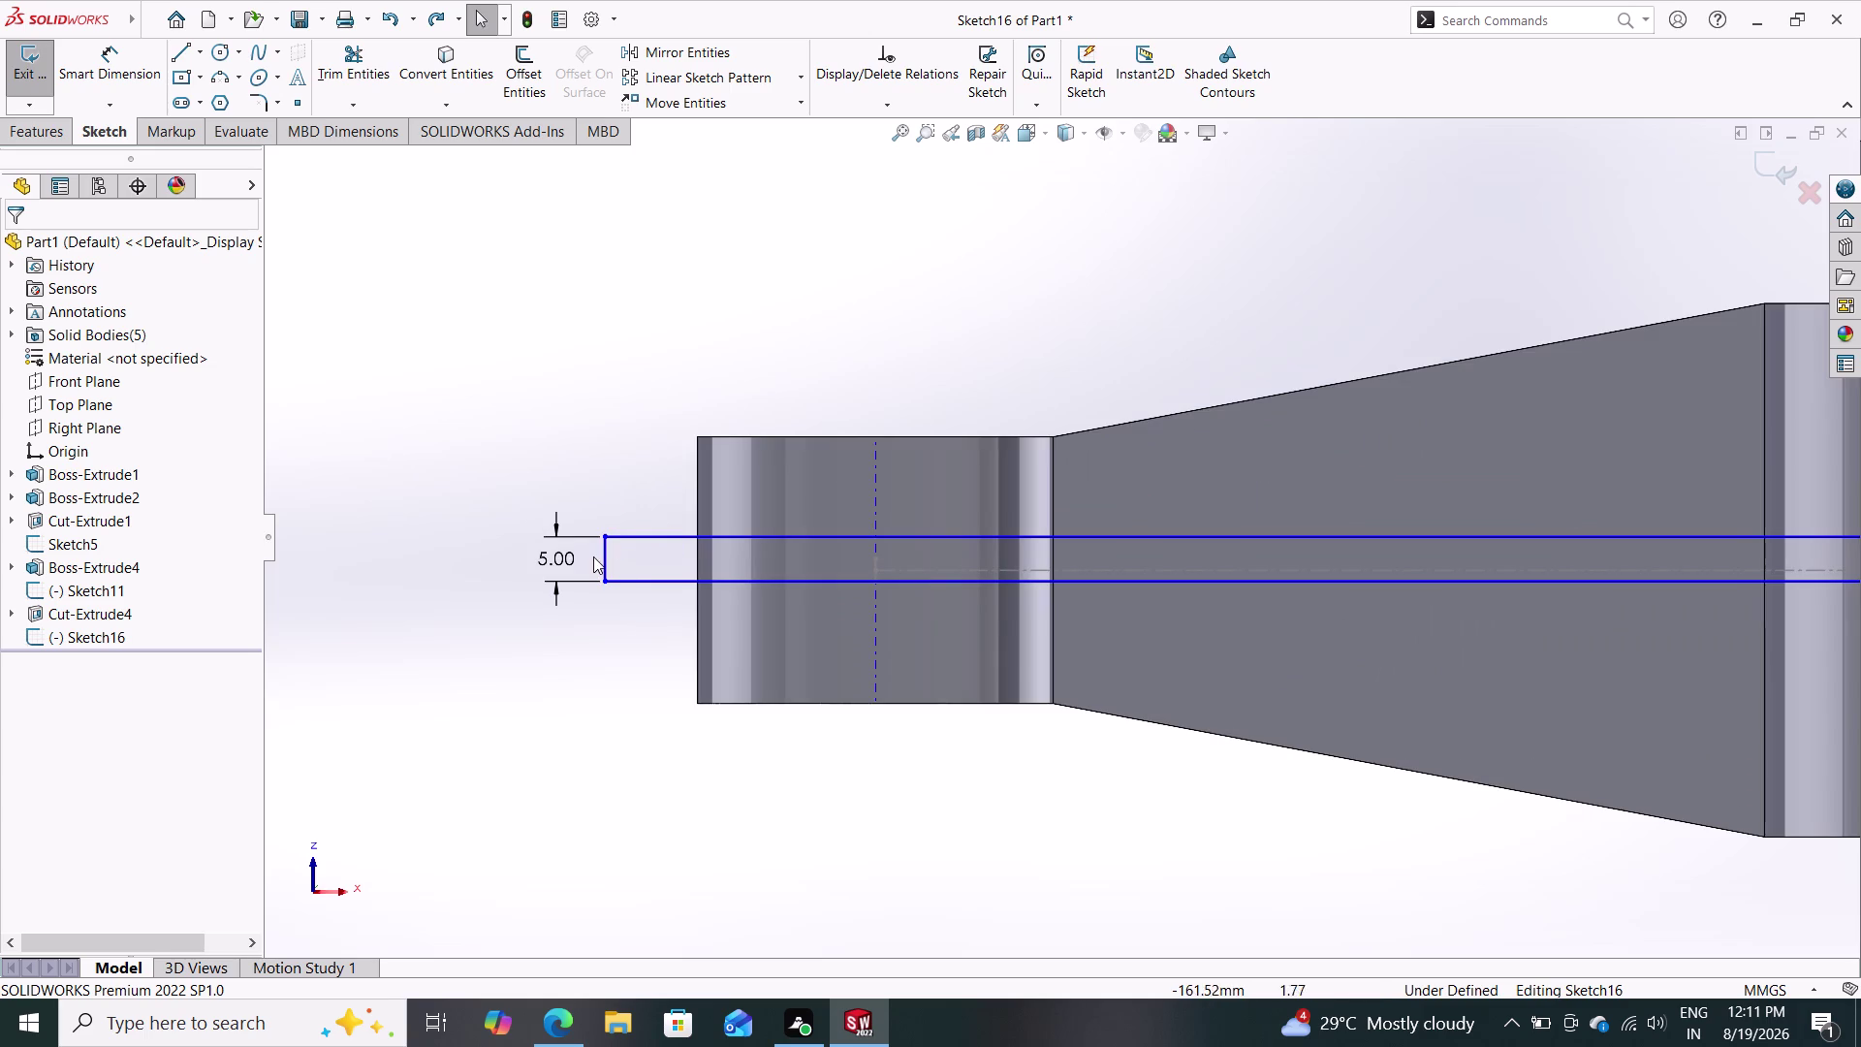
drag(601, 556, 684, 559)
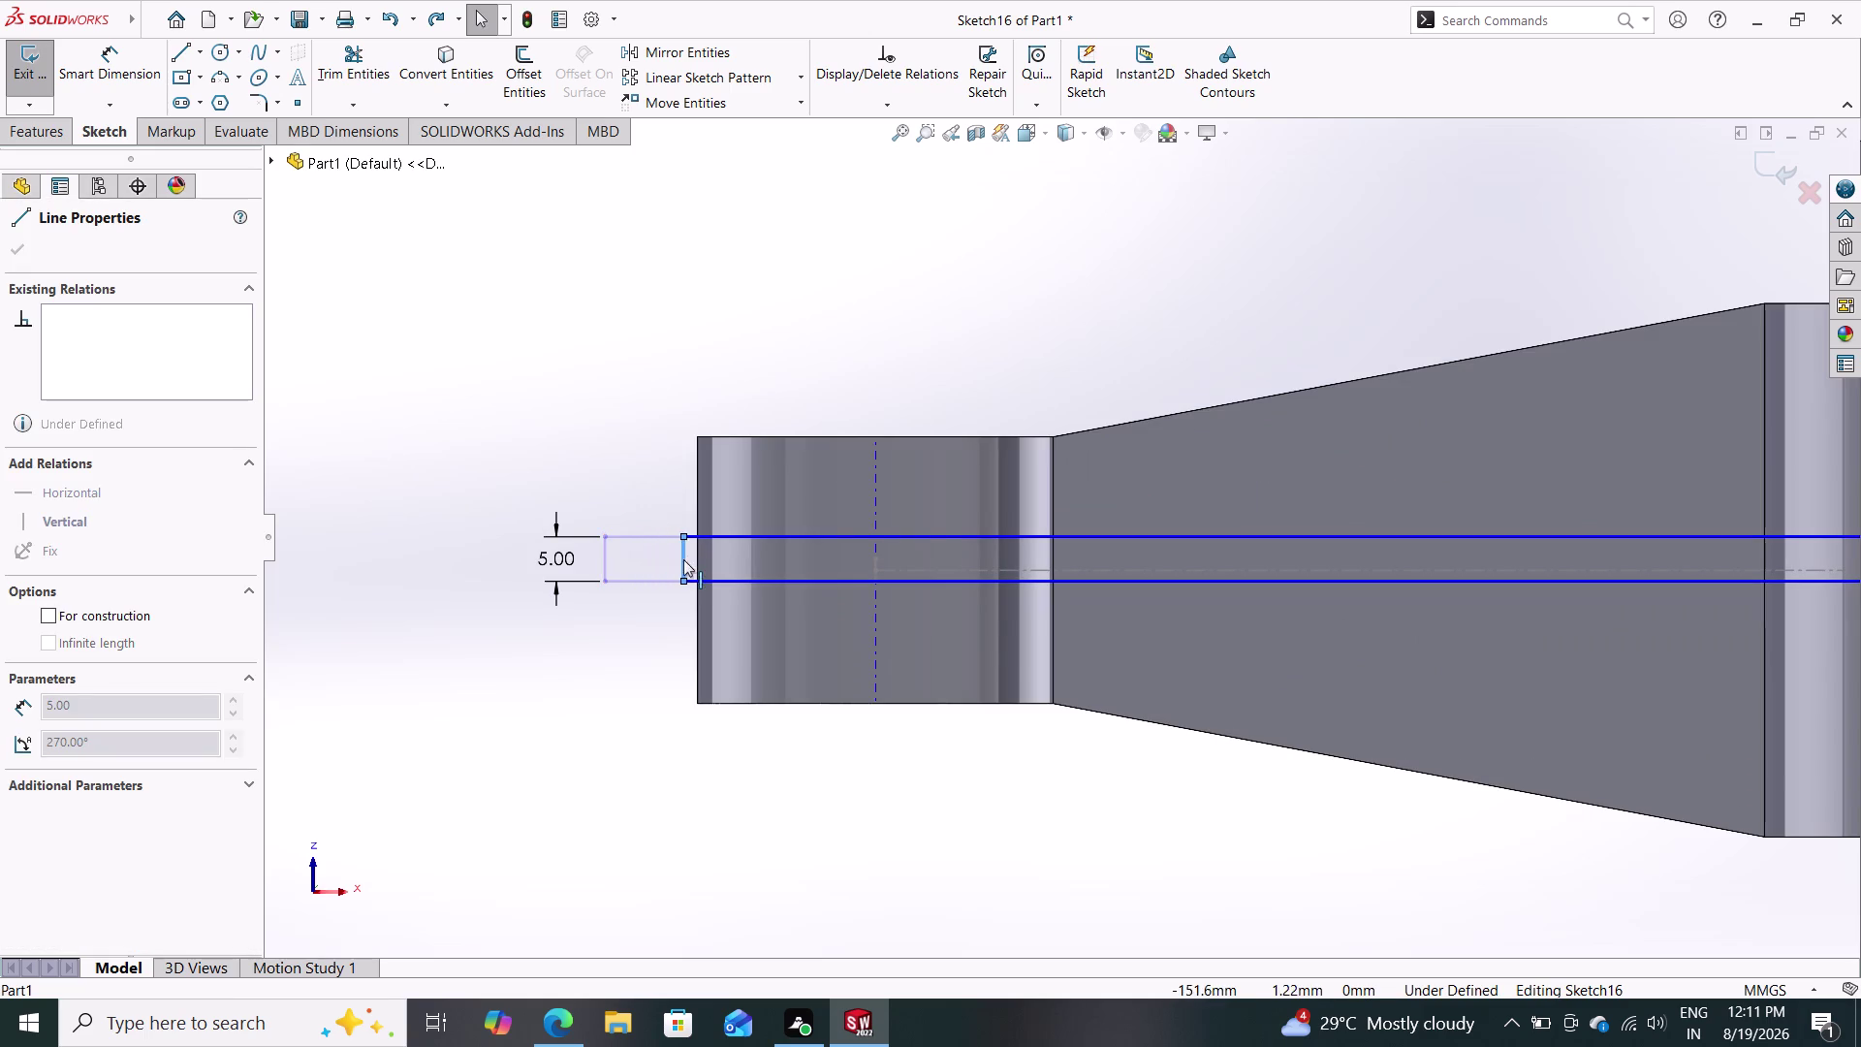
drag(684, 559, 897, 558)
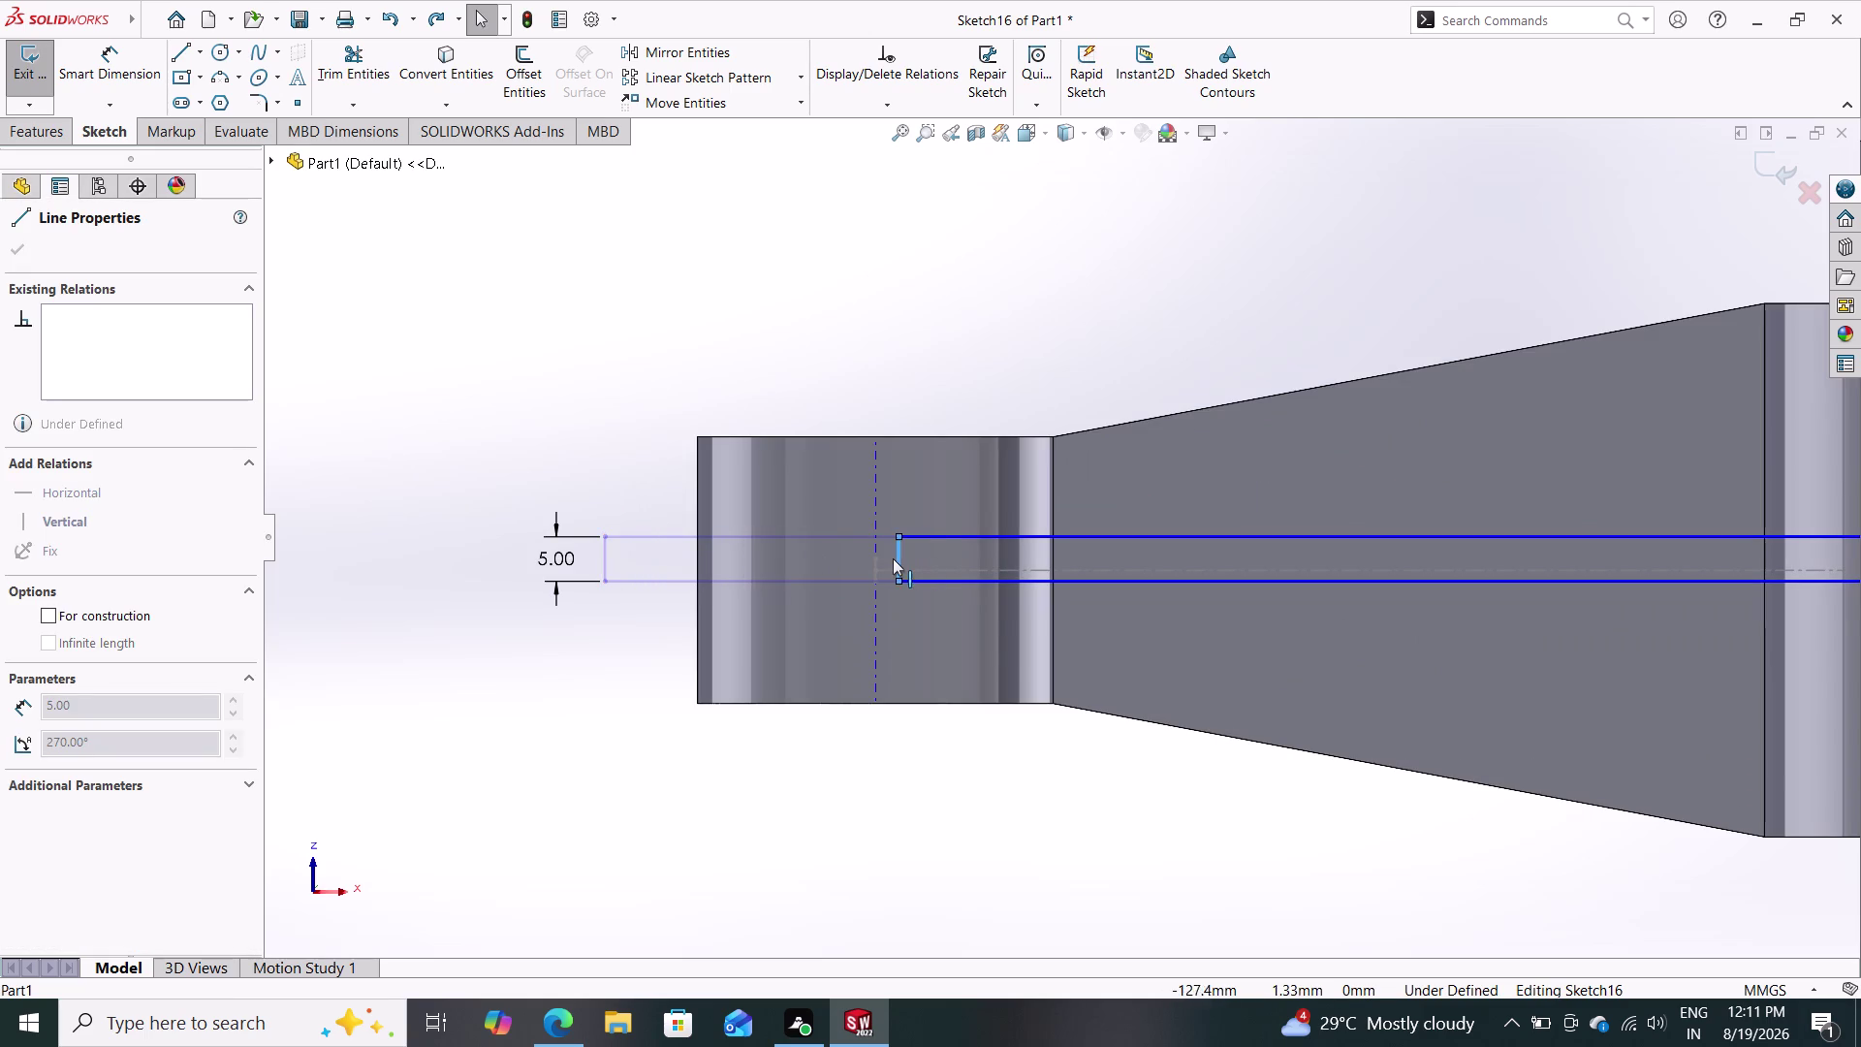
drag(897, 559, 876, 558)
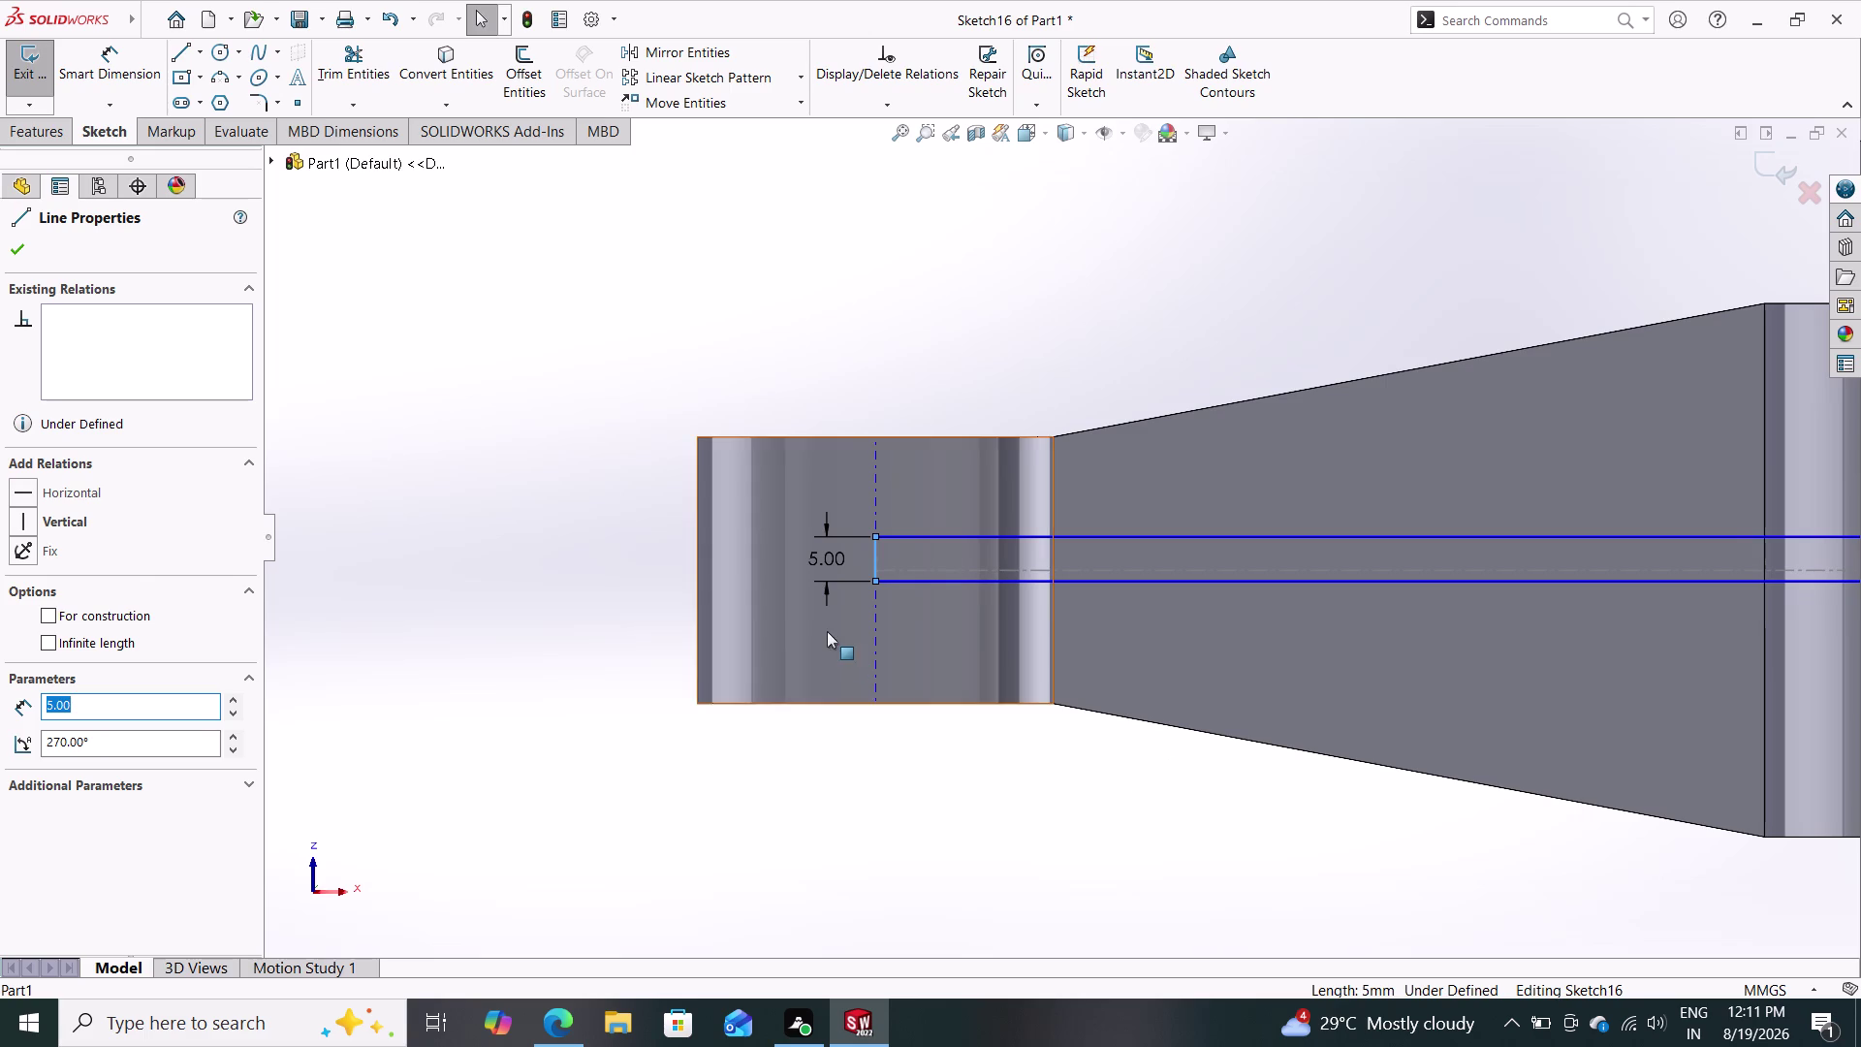
double_click(817, 552)
text(2)
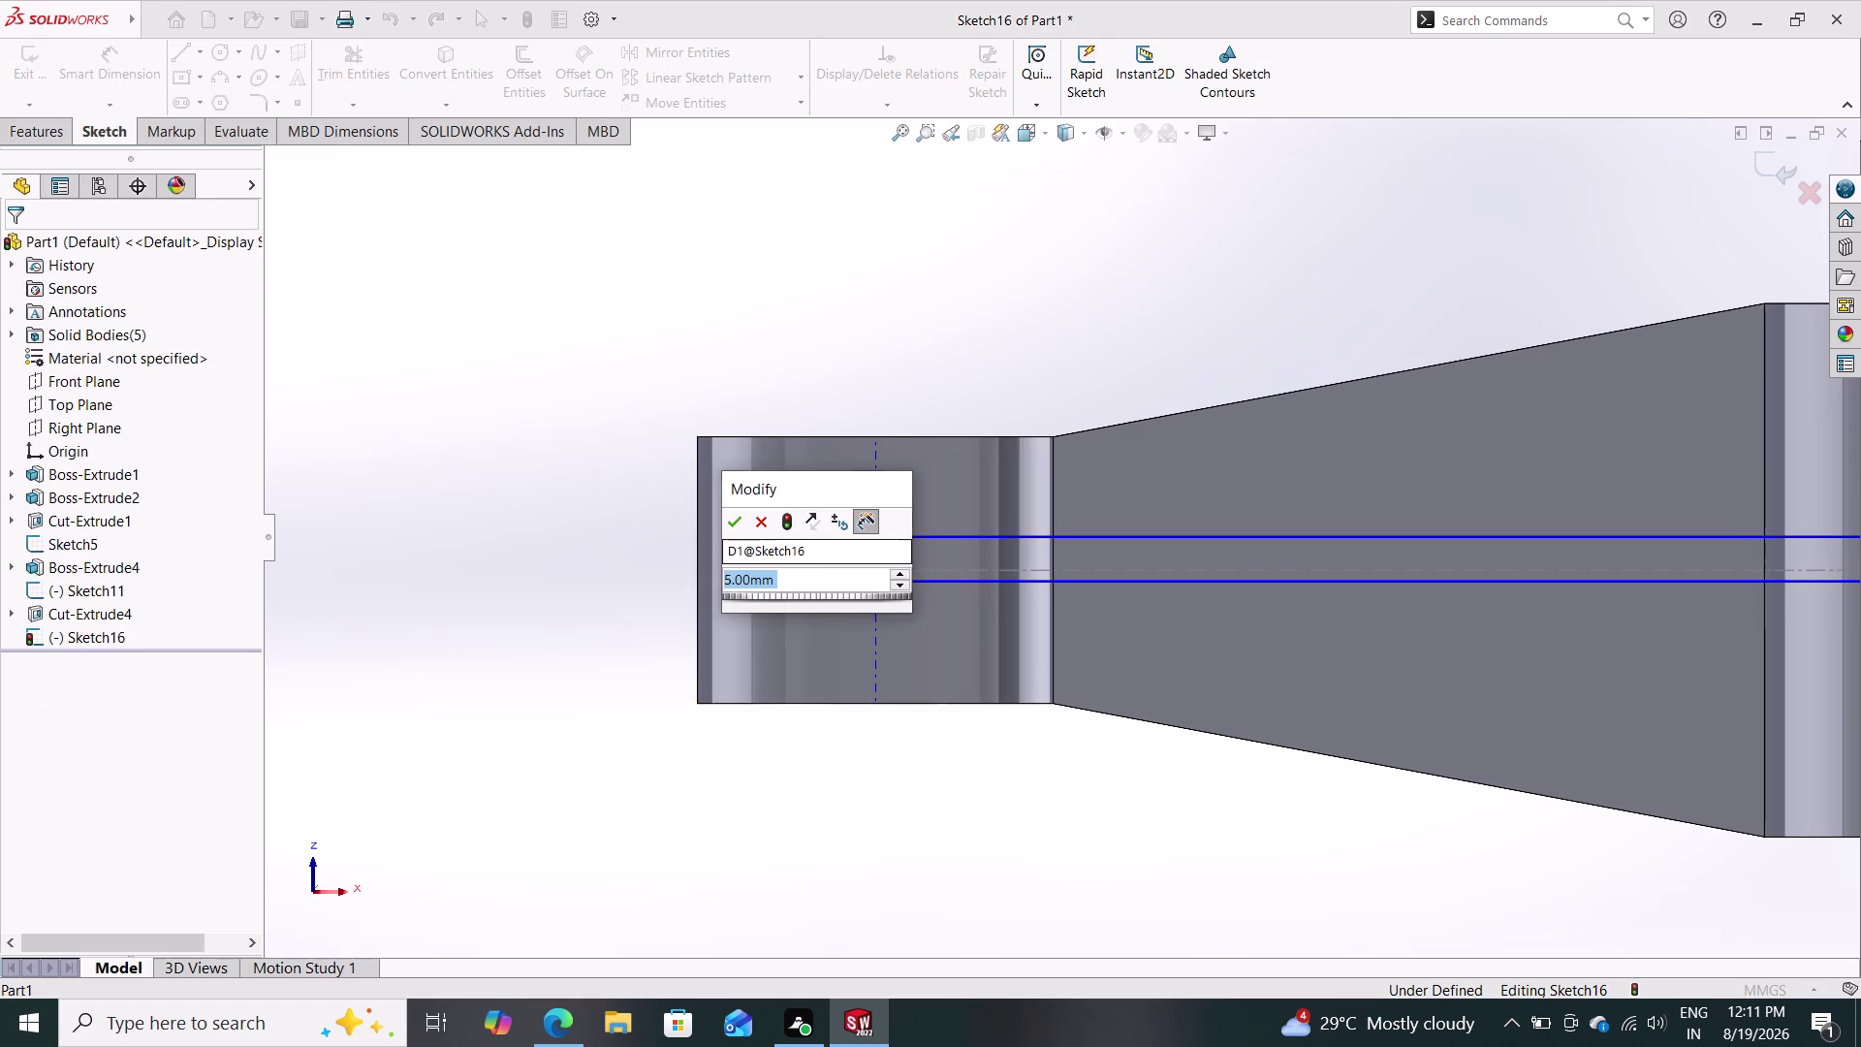
text(.5)
key(Return)
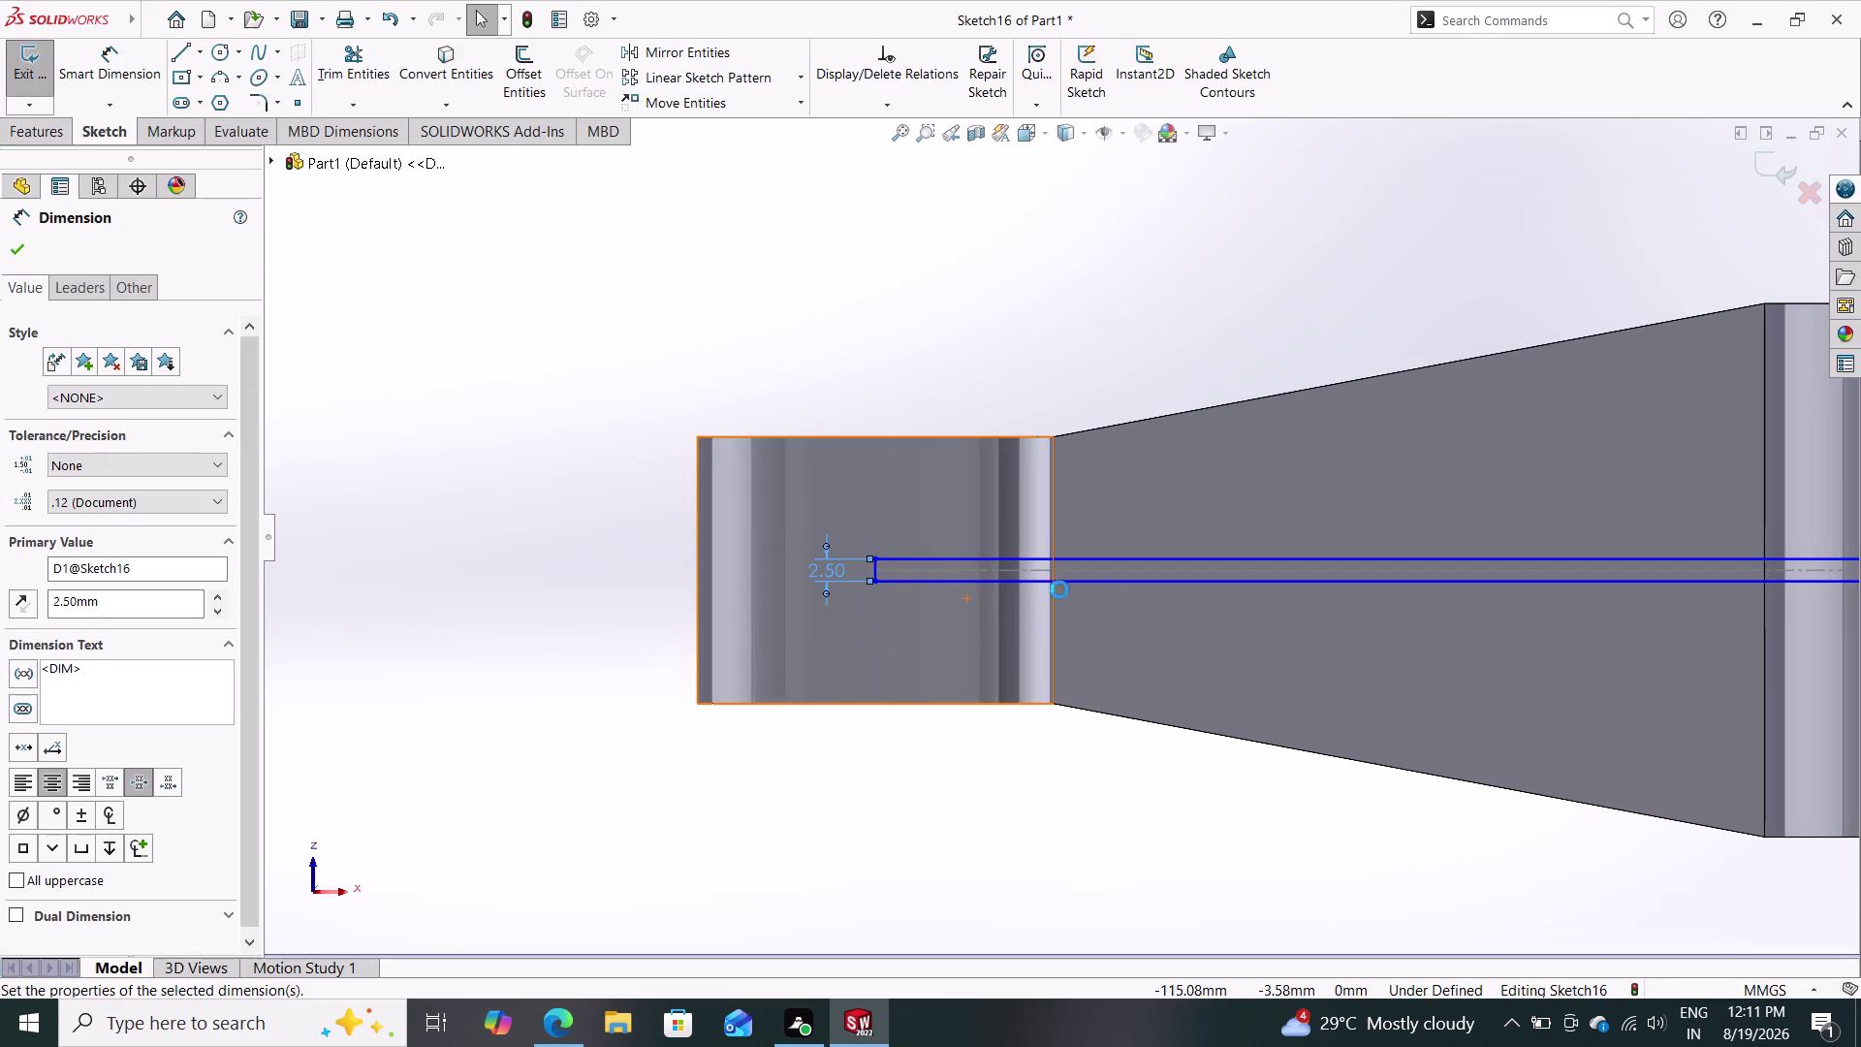
Shorten the rib's right end to the right lug's centreline.
scroll(down, 3)
scroll(up, 3)
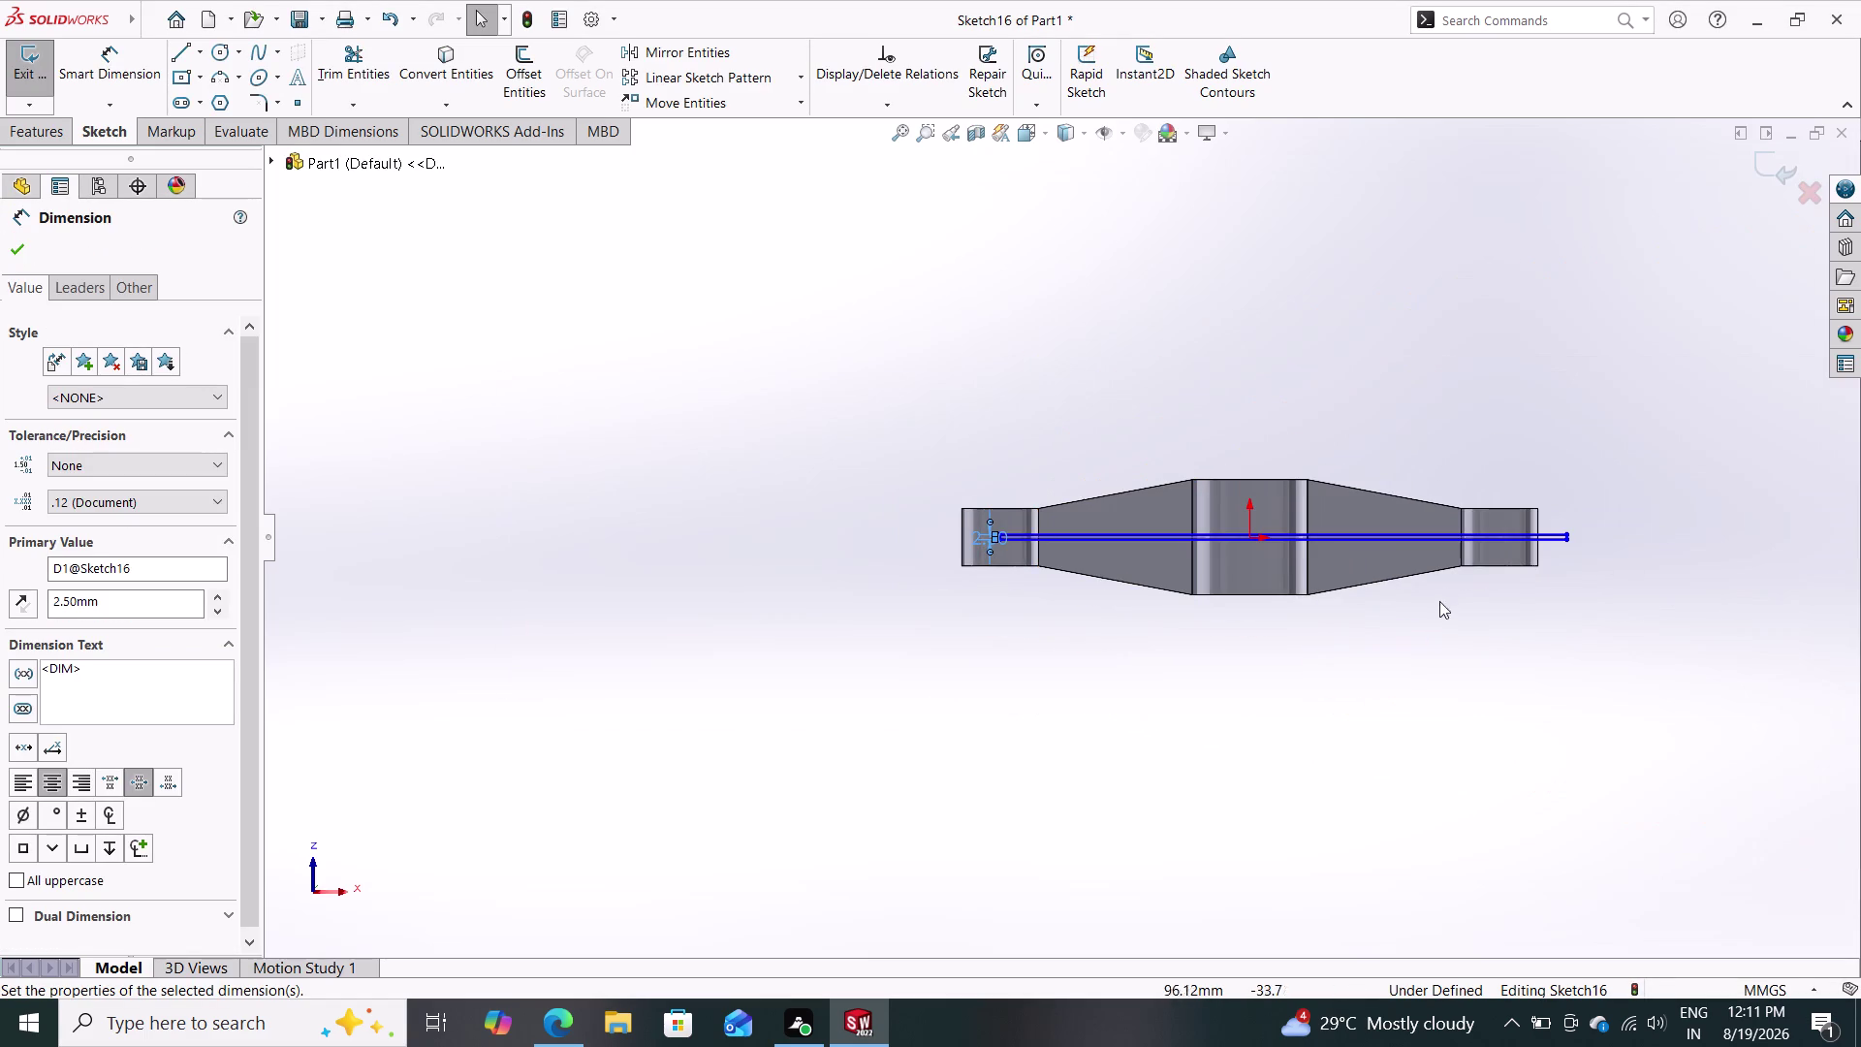
scroll(down, 3)
scroll(down, 3)
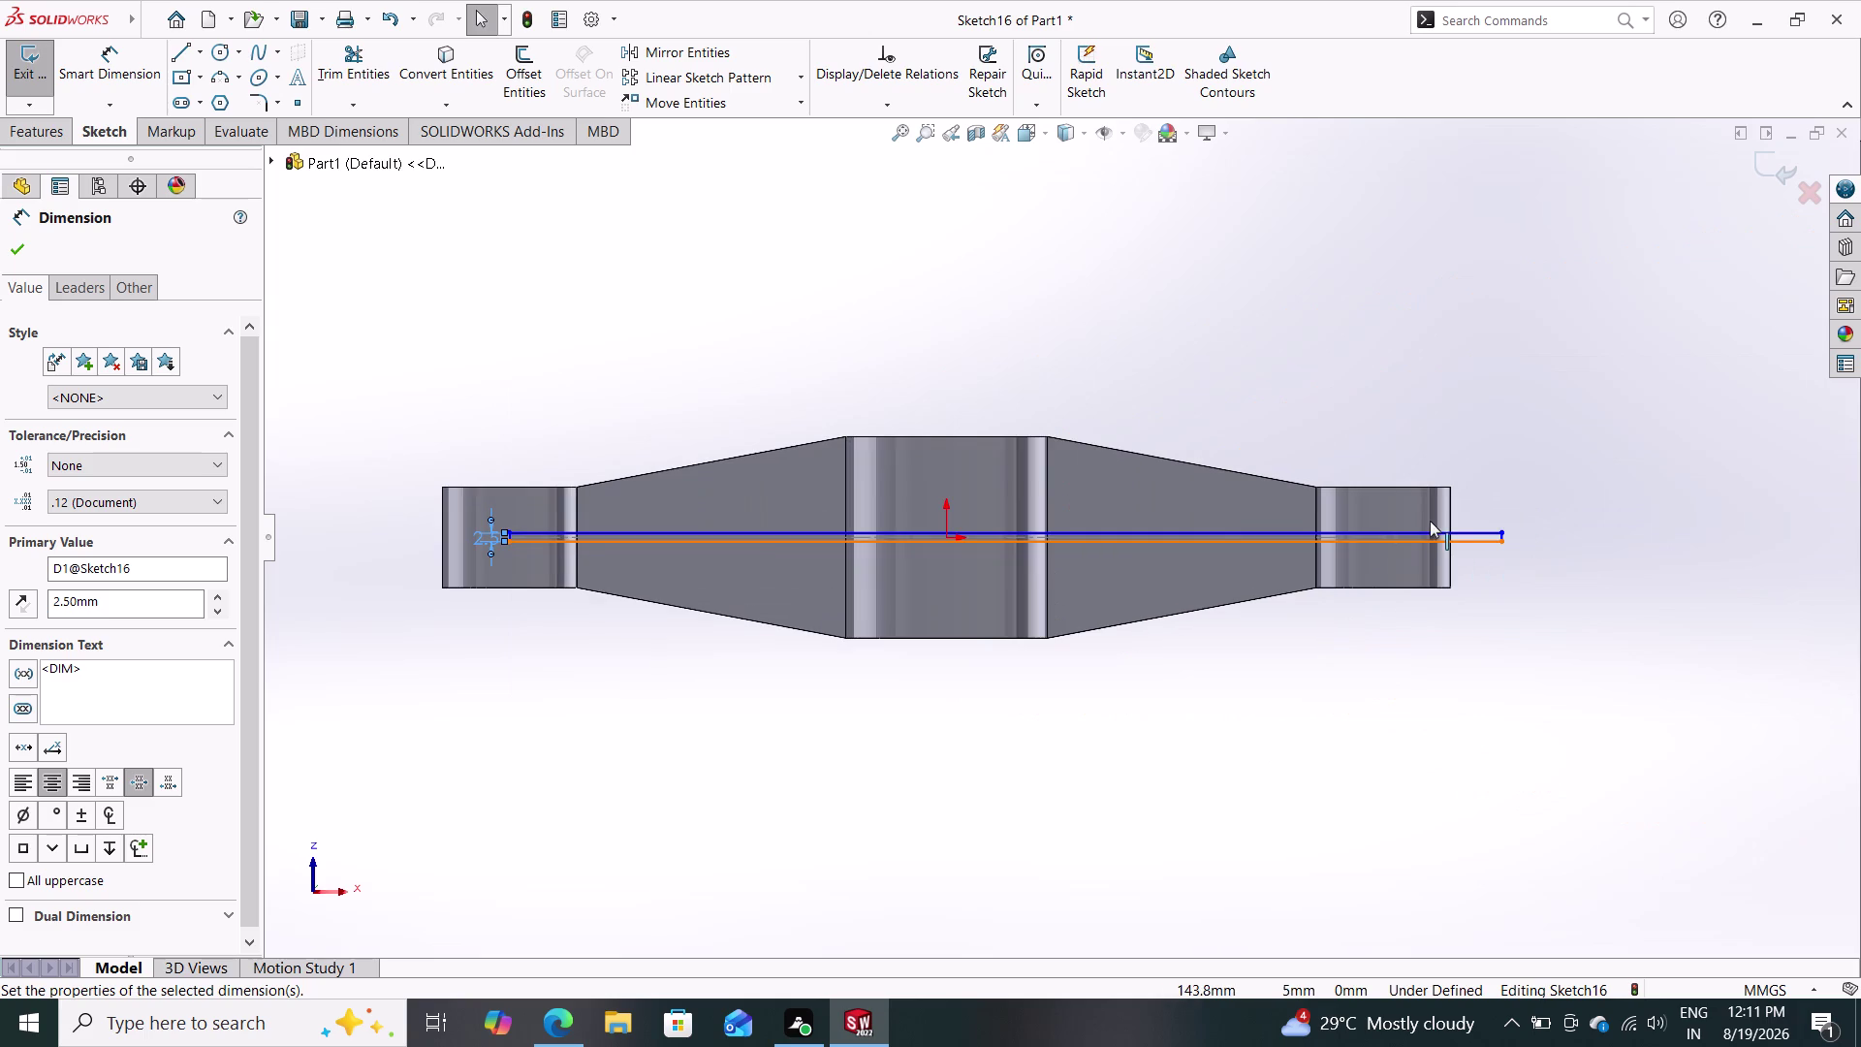
scroll(down, 3)
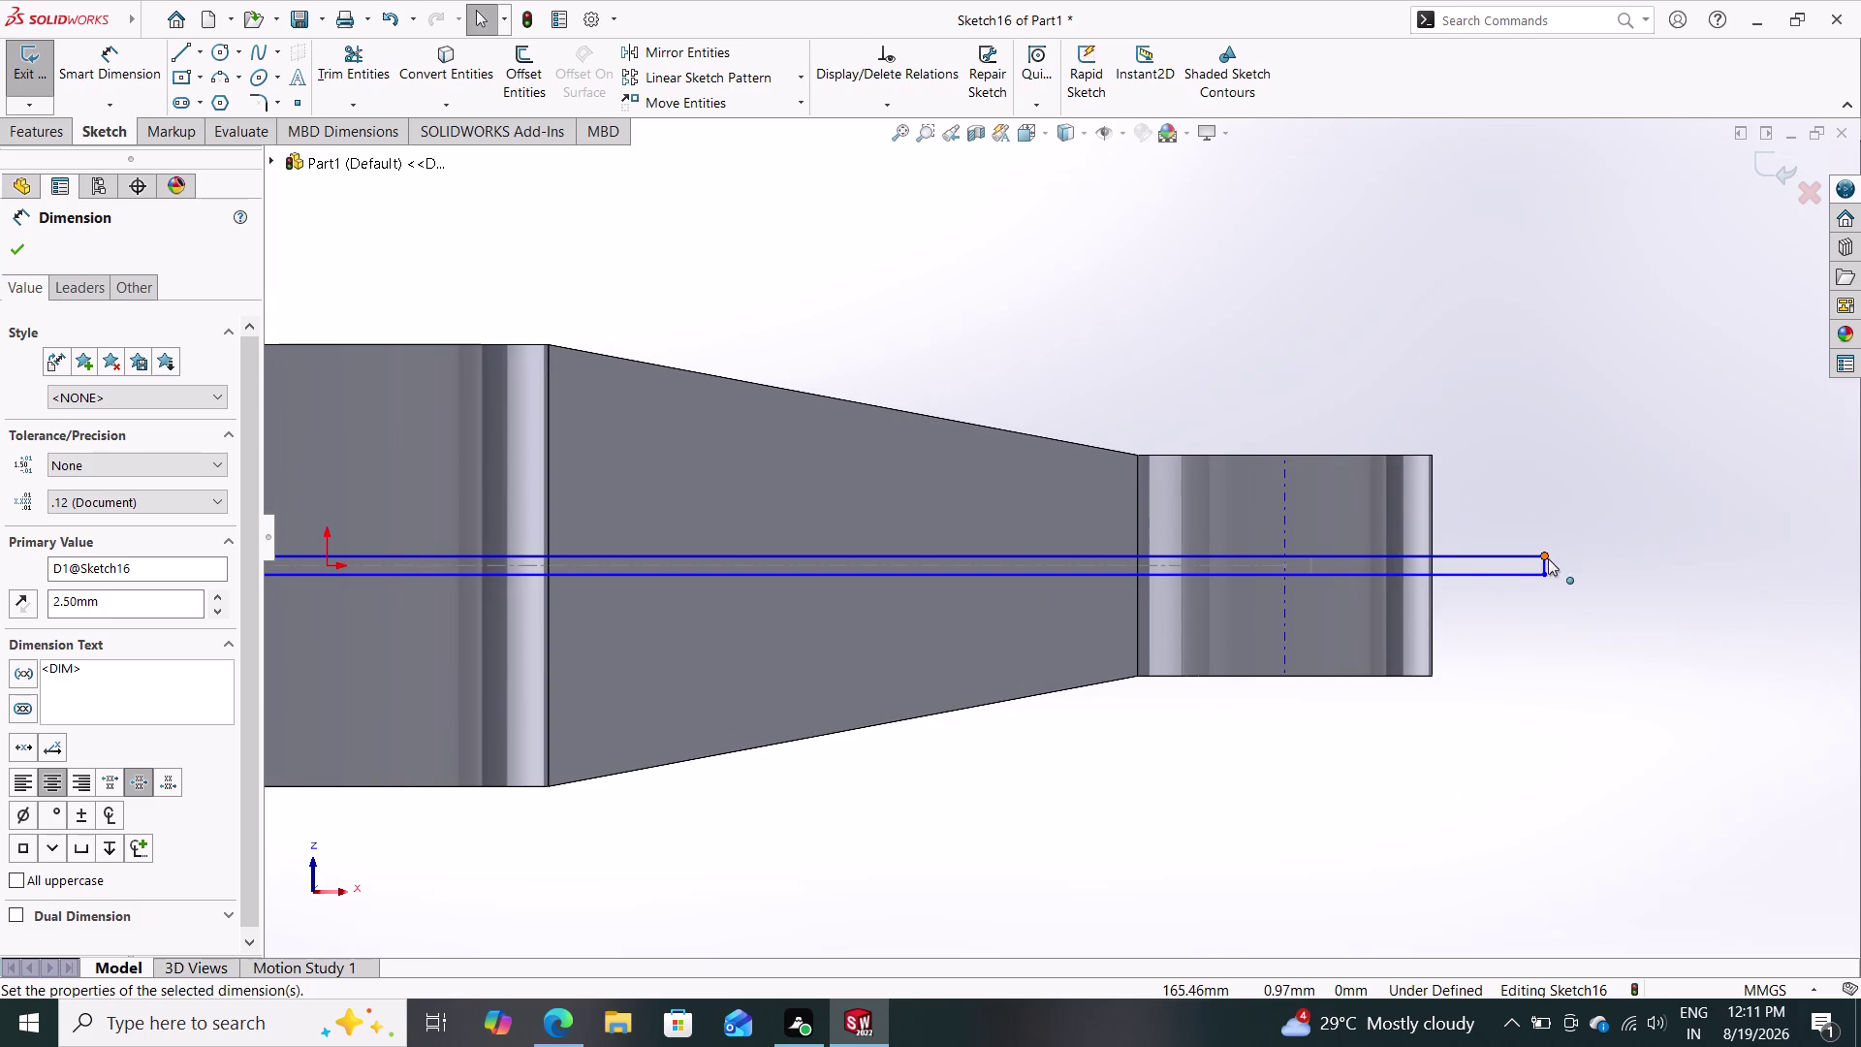
drag(1546, 562, 1300, 564)
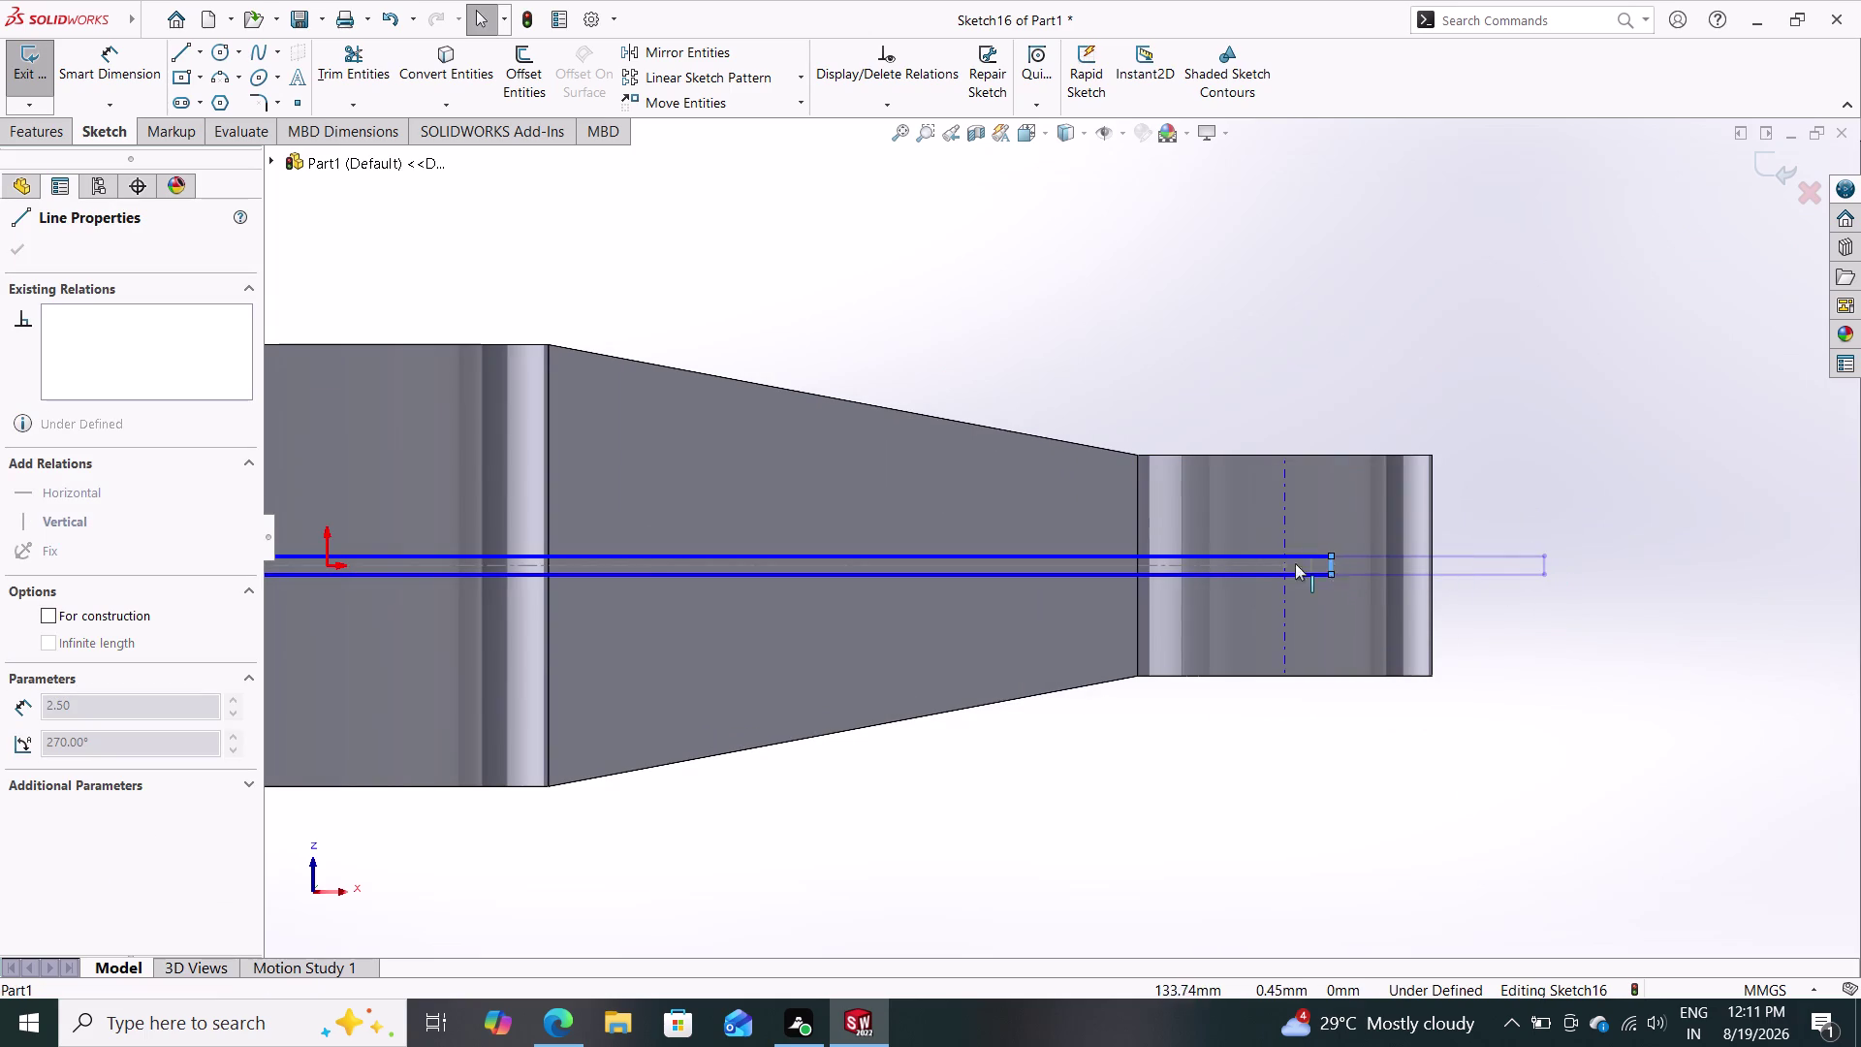
drag(1300, 564, 1288, 566)
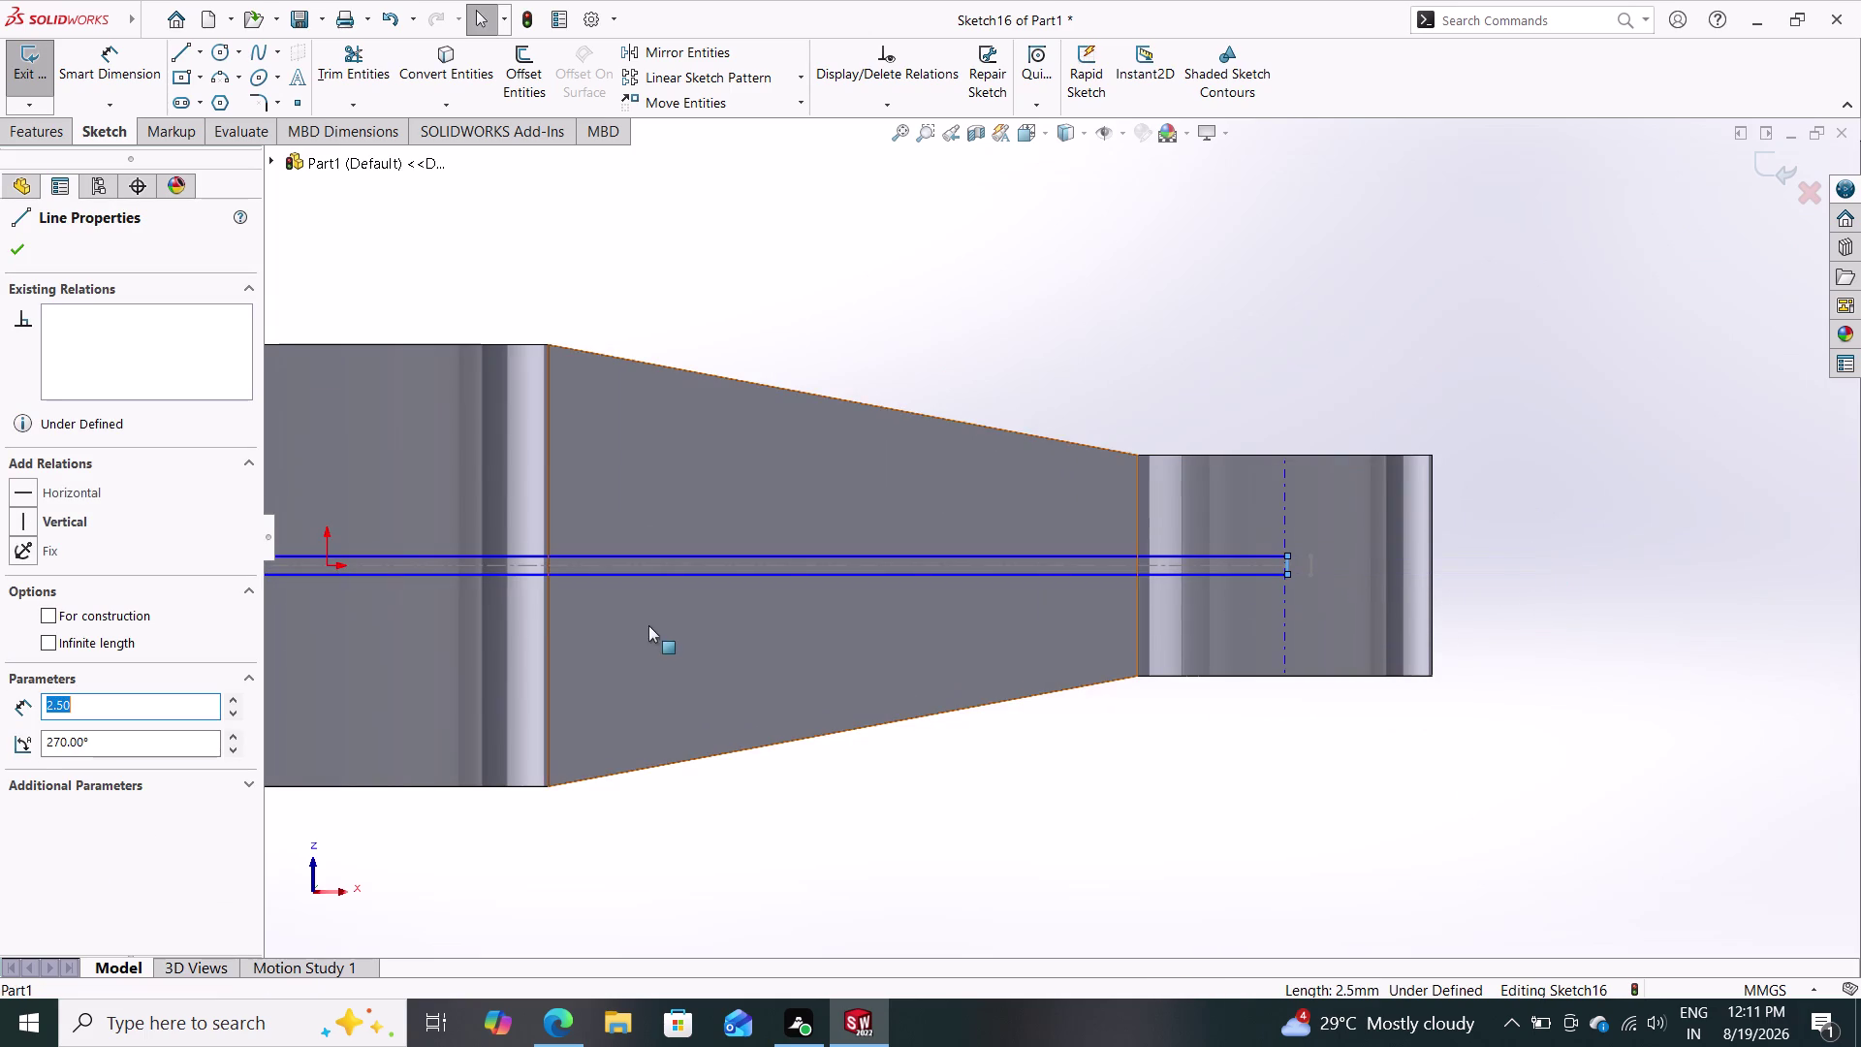
click(15, 244)
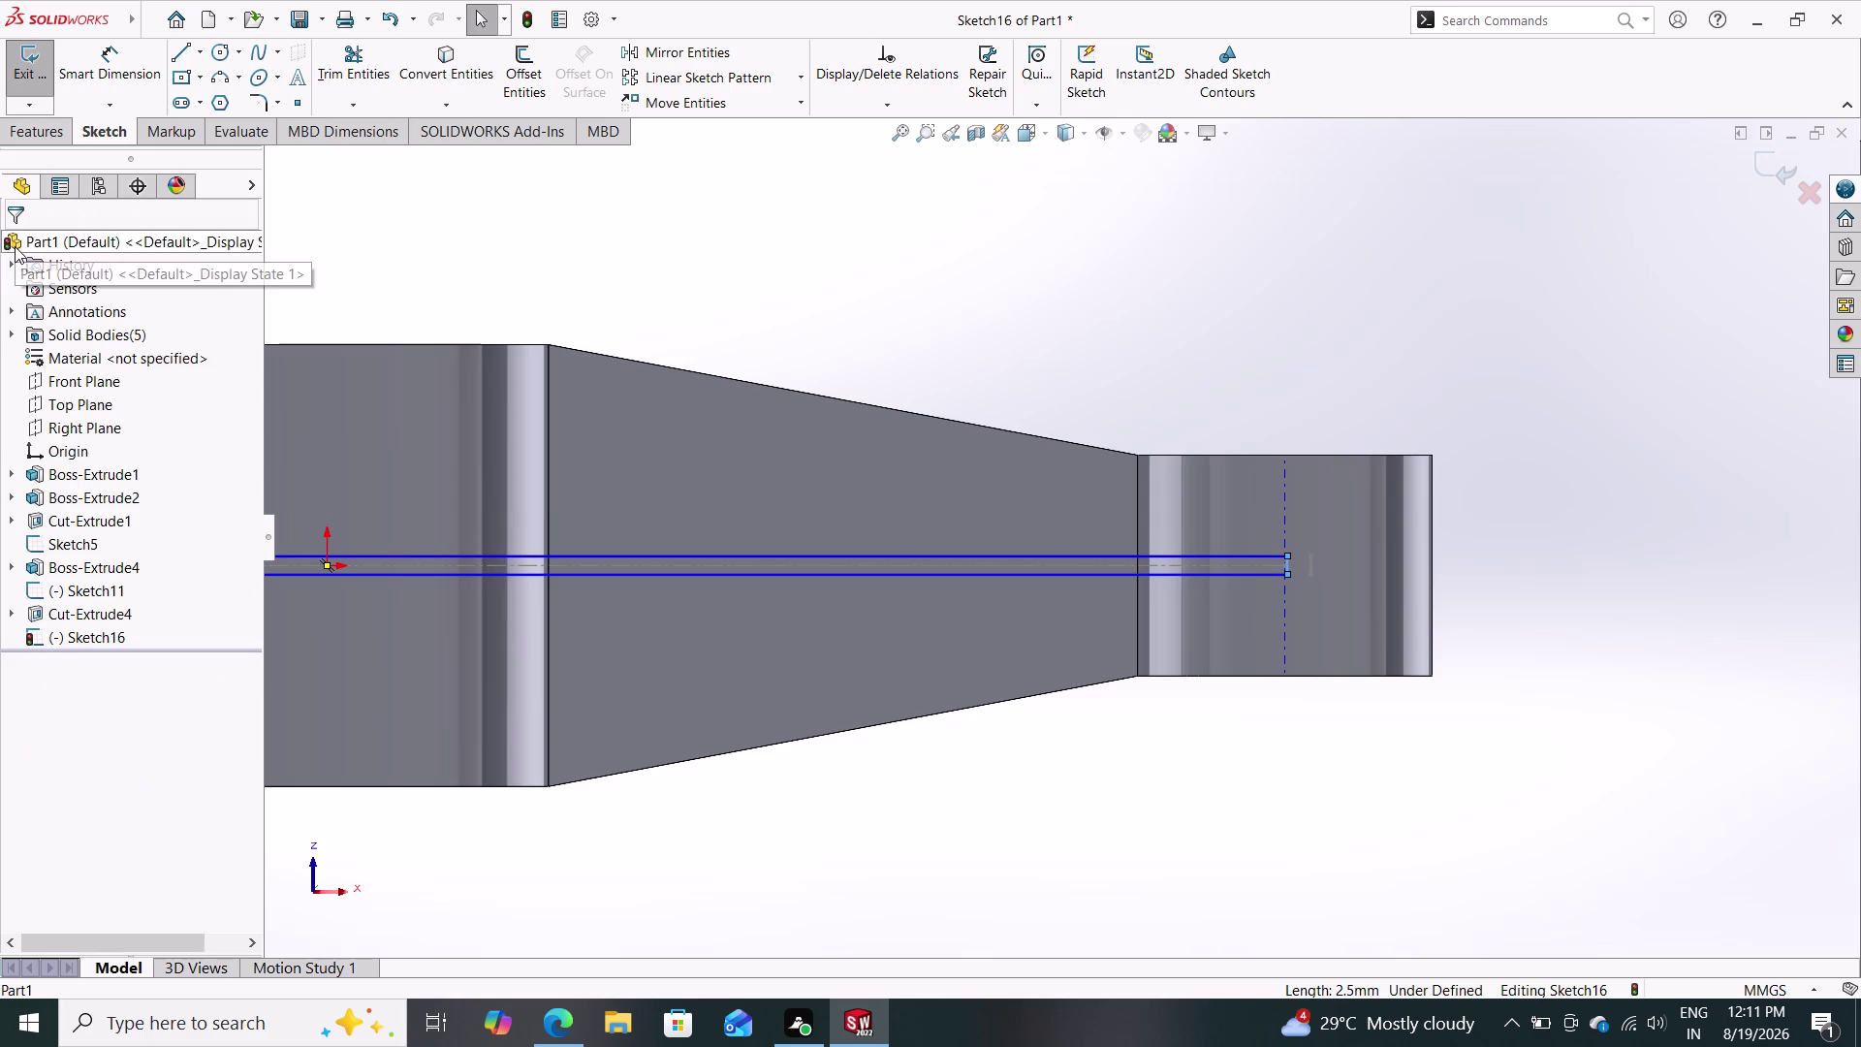
Start a boss extrusion of the 2.5 mm rib sketch and orbit the preview.
click(34, 126)
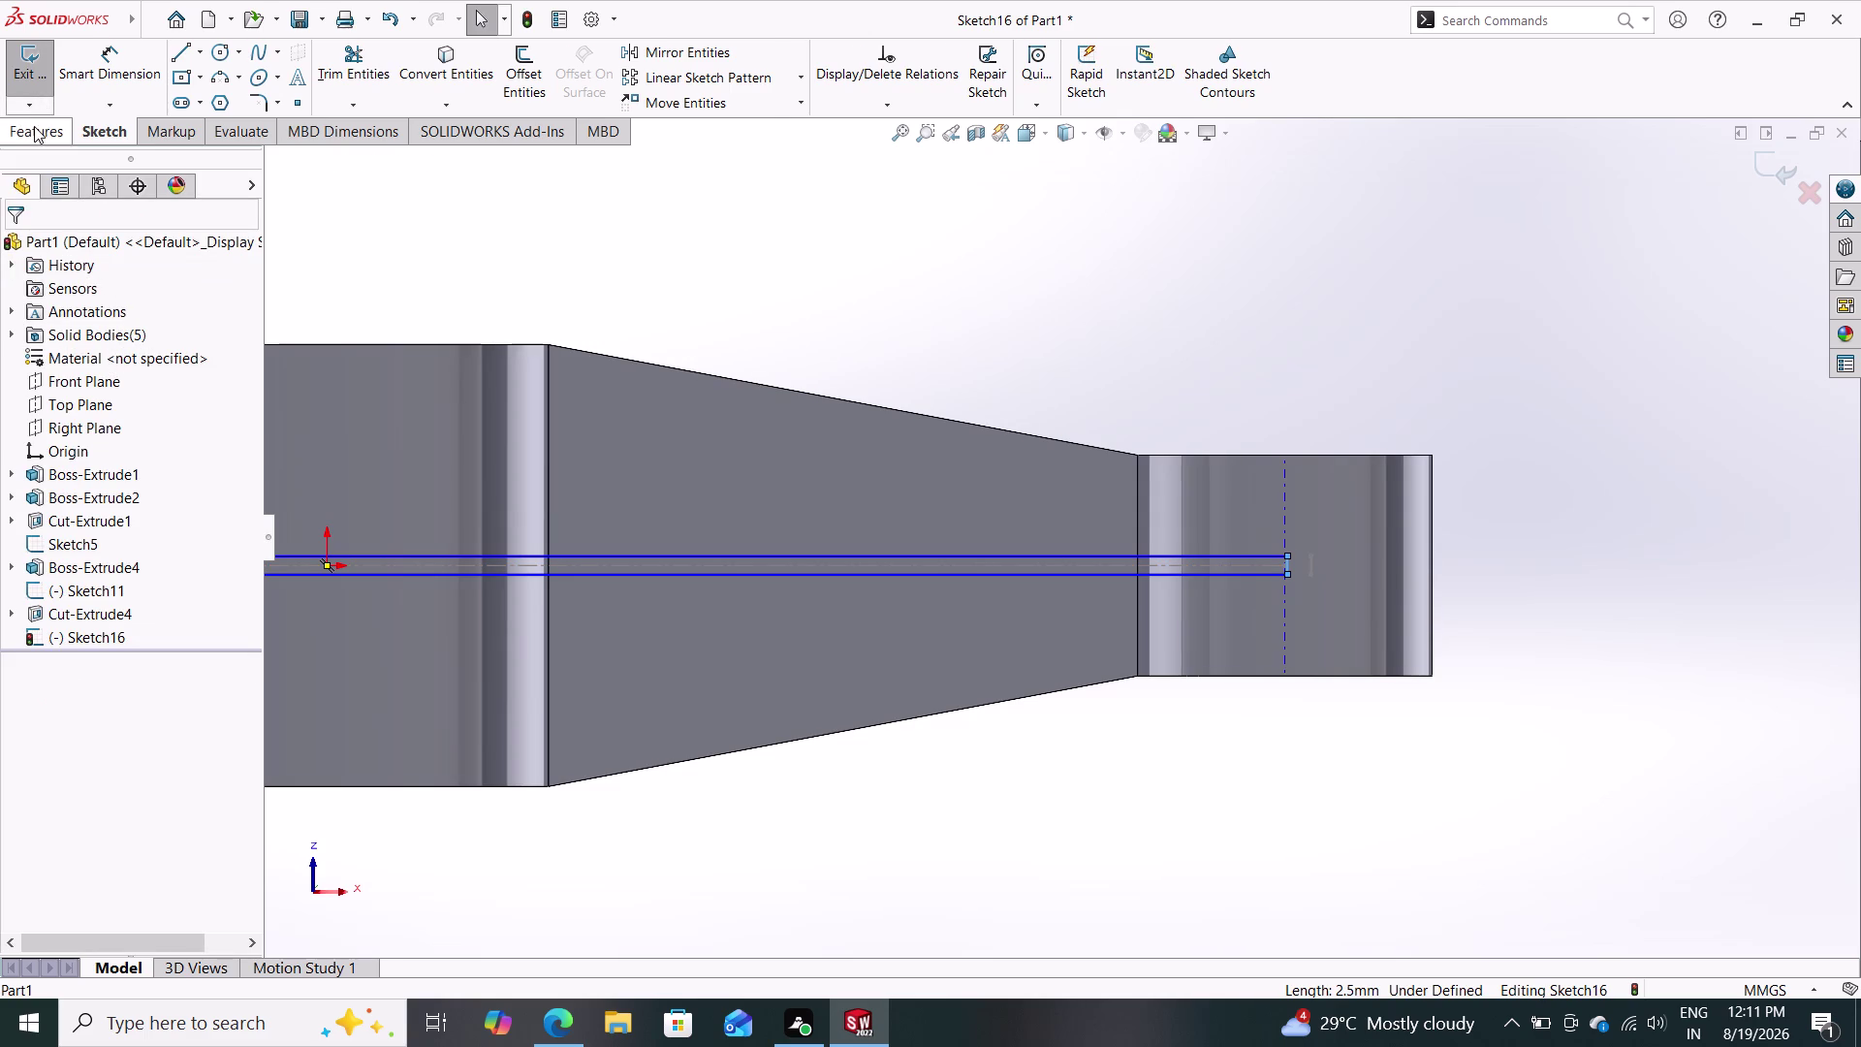
click(48, 62)
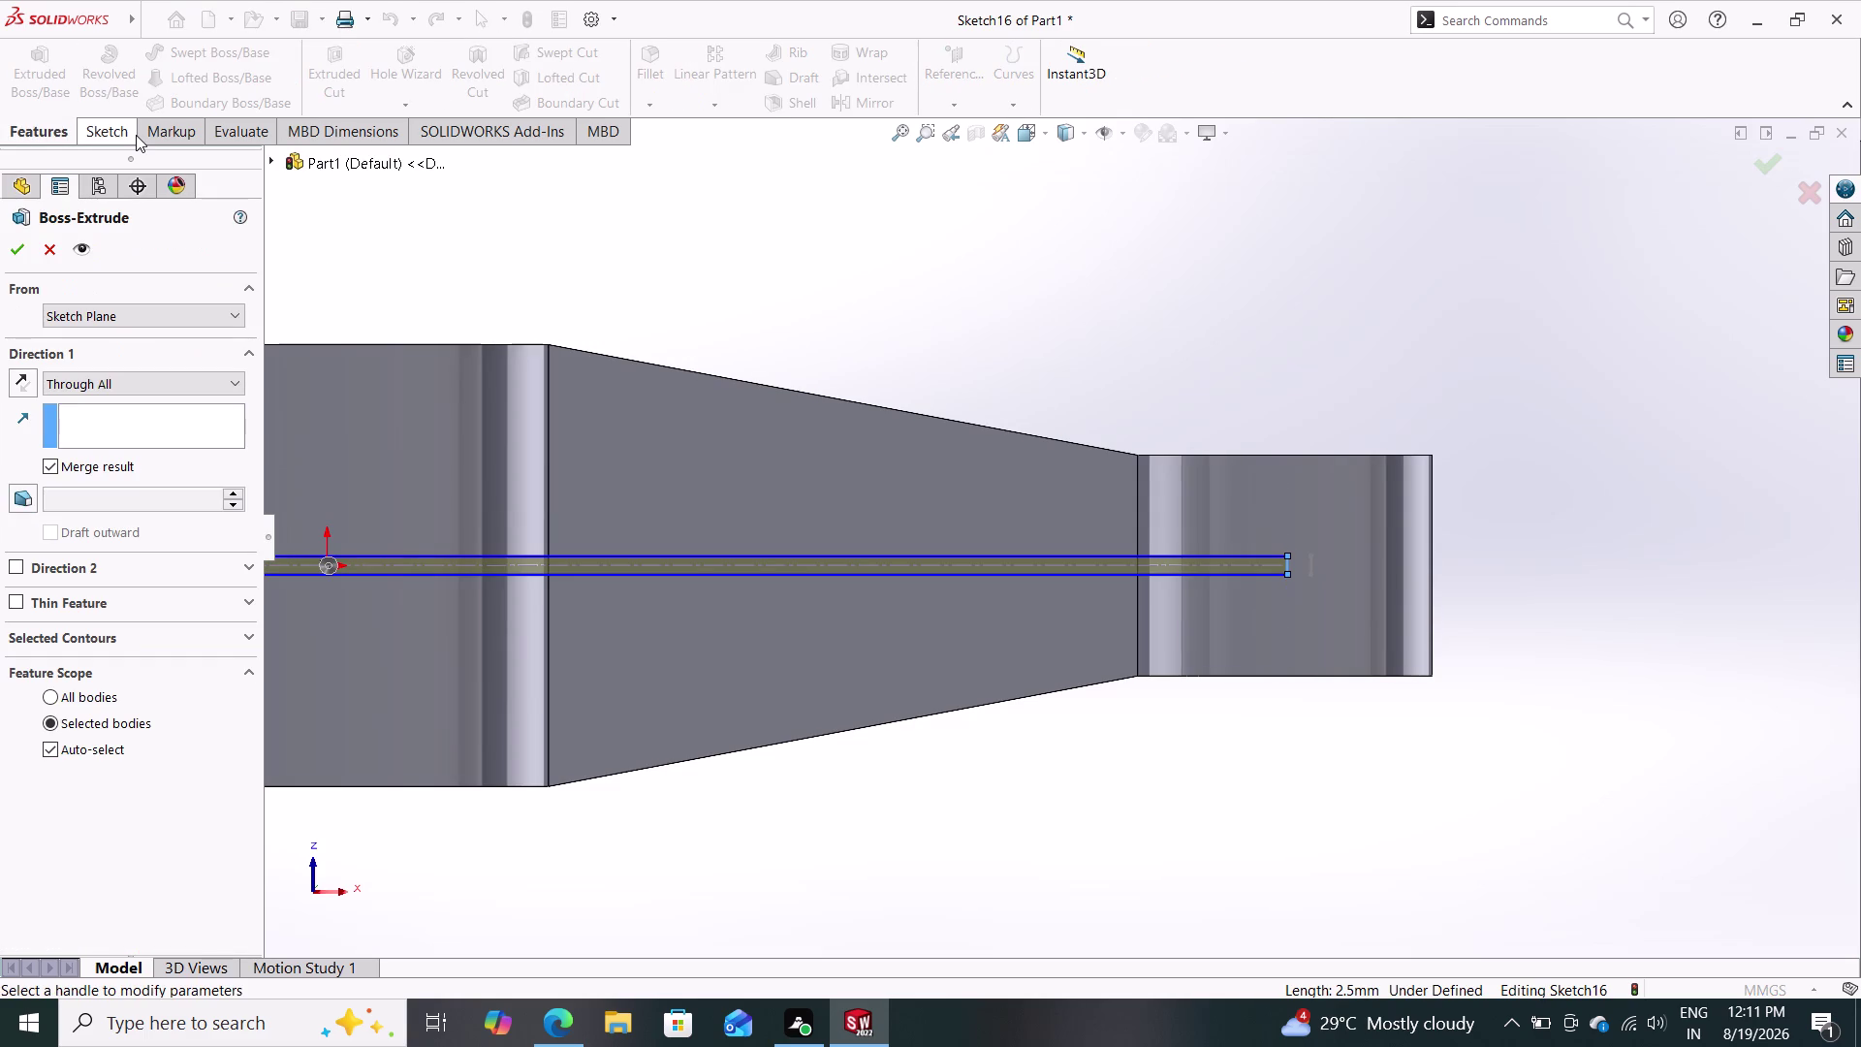
middle_drag(745, 305, 886, 153)
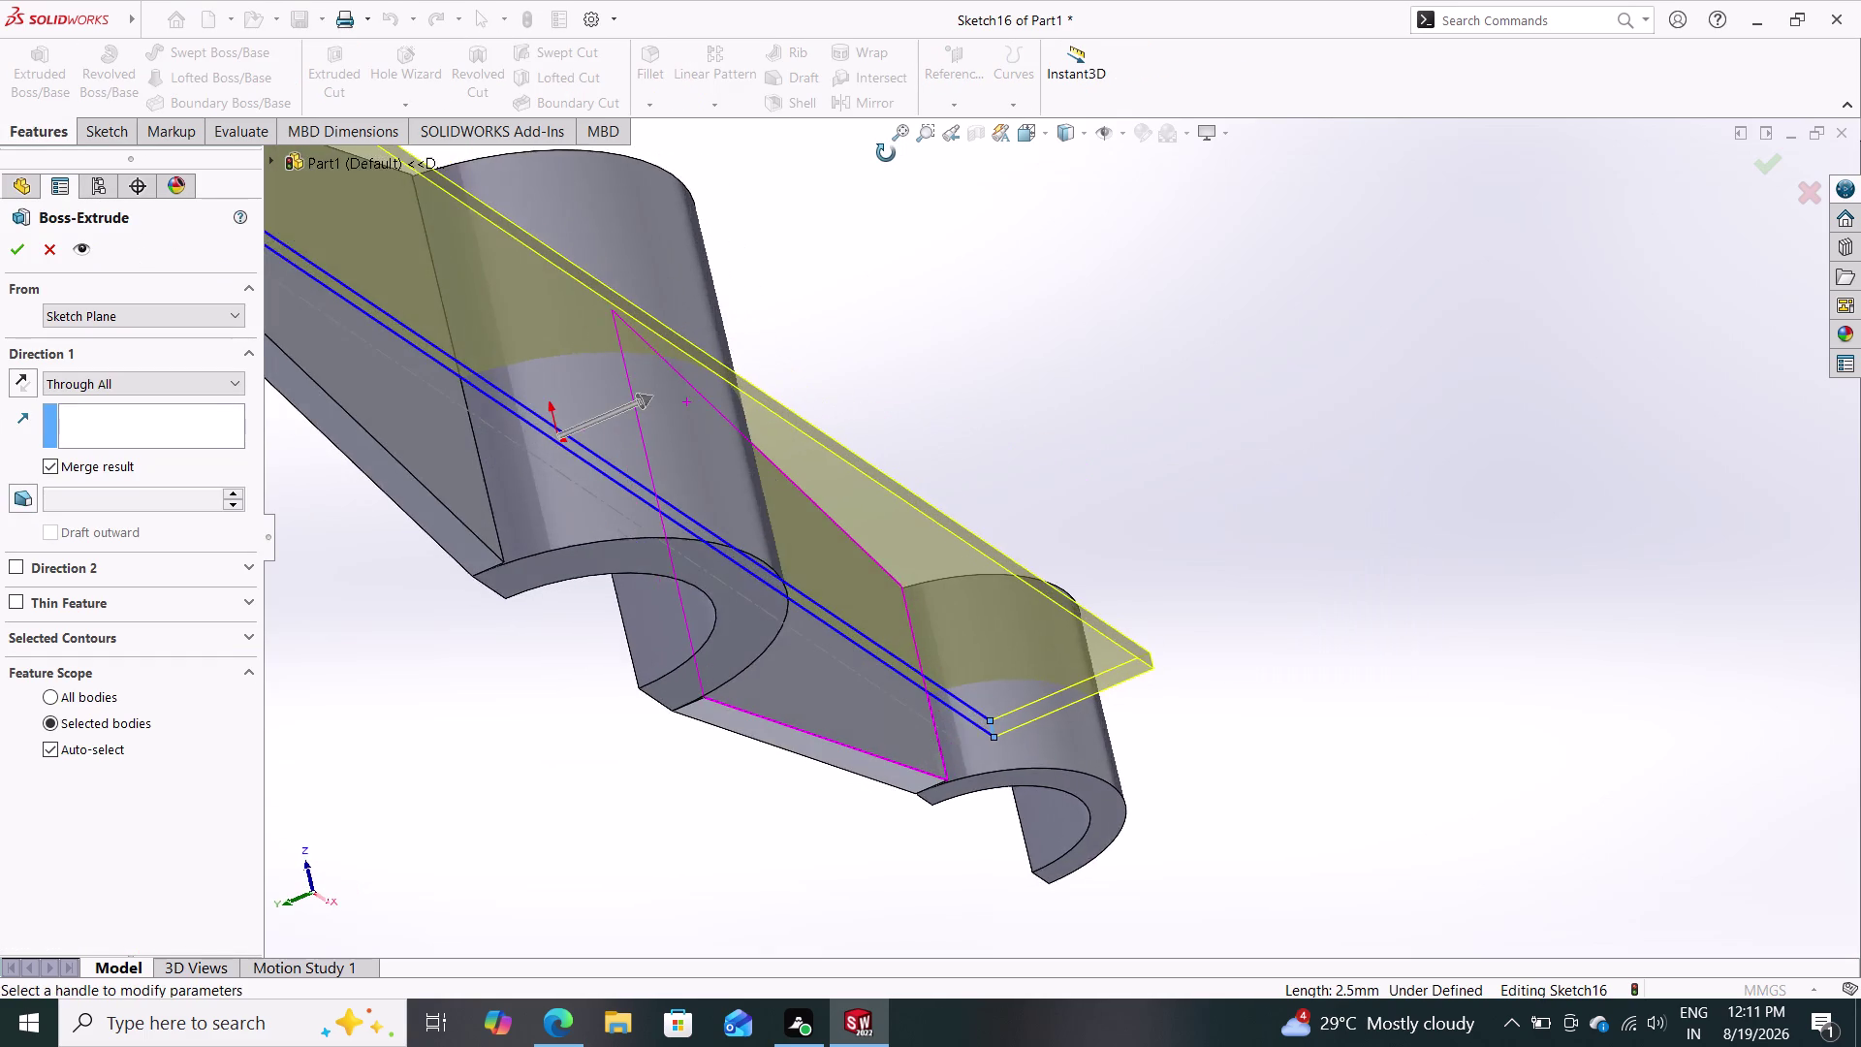
middle_drag(886, 153, 867, 135)
scroll(down, 3)
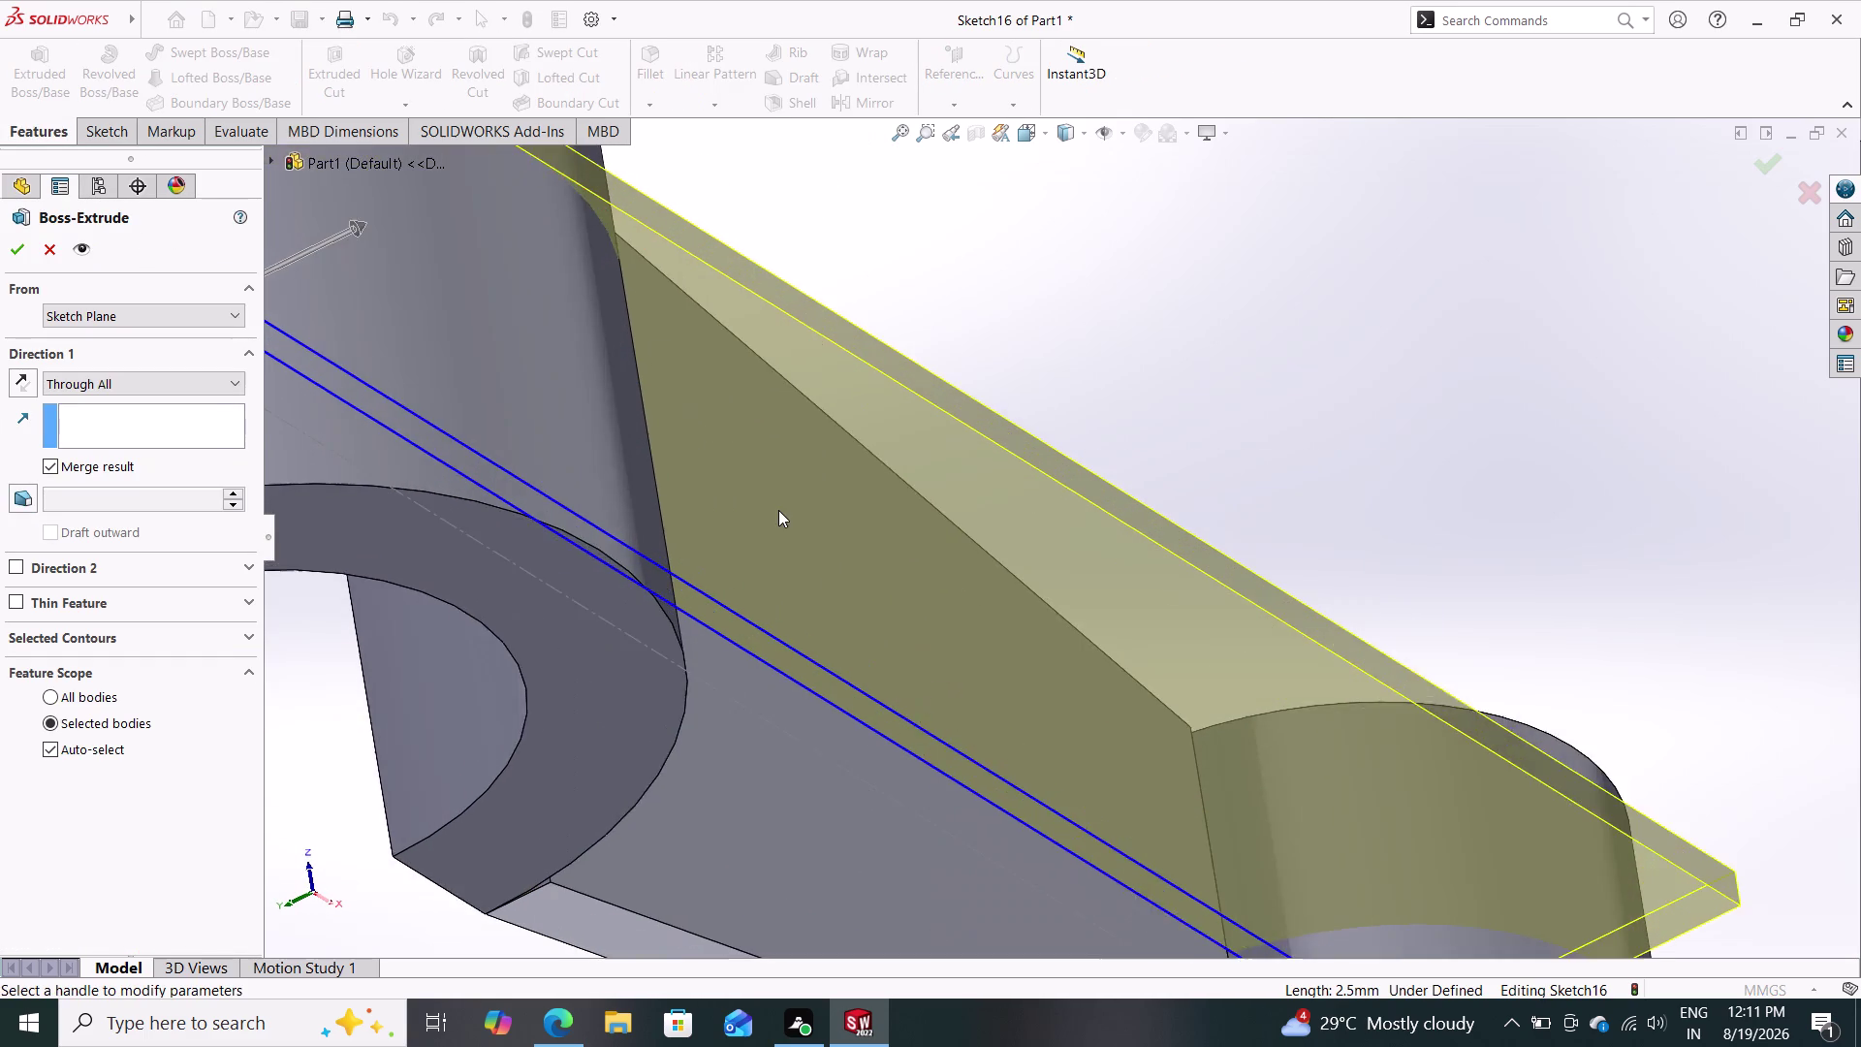
scroll(up, 3)
scroll(up, 3)
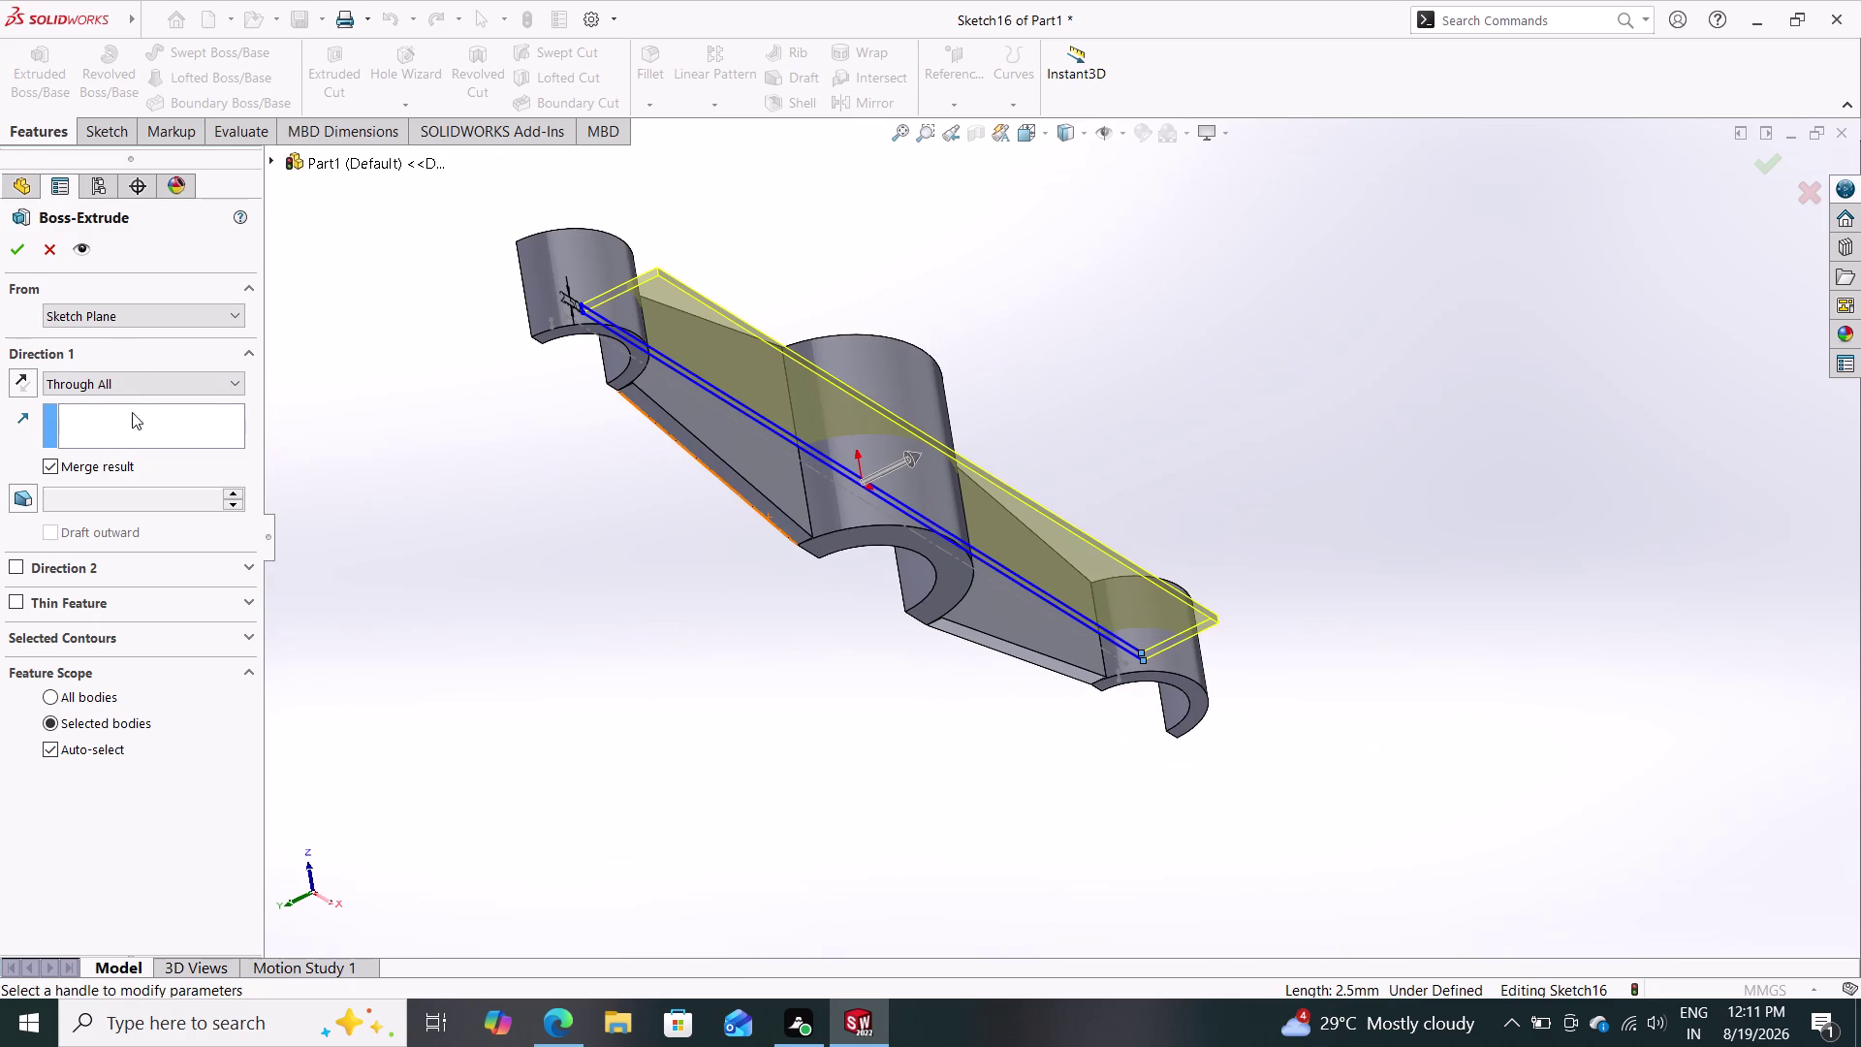
Set the extrusion's direction reference and orbit to check the rib's alignment.
click(12, 256)
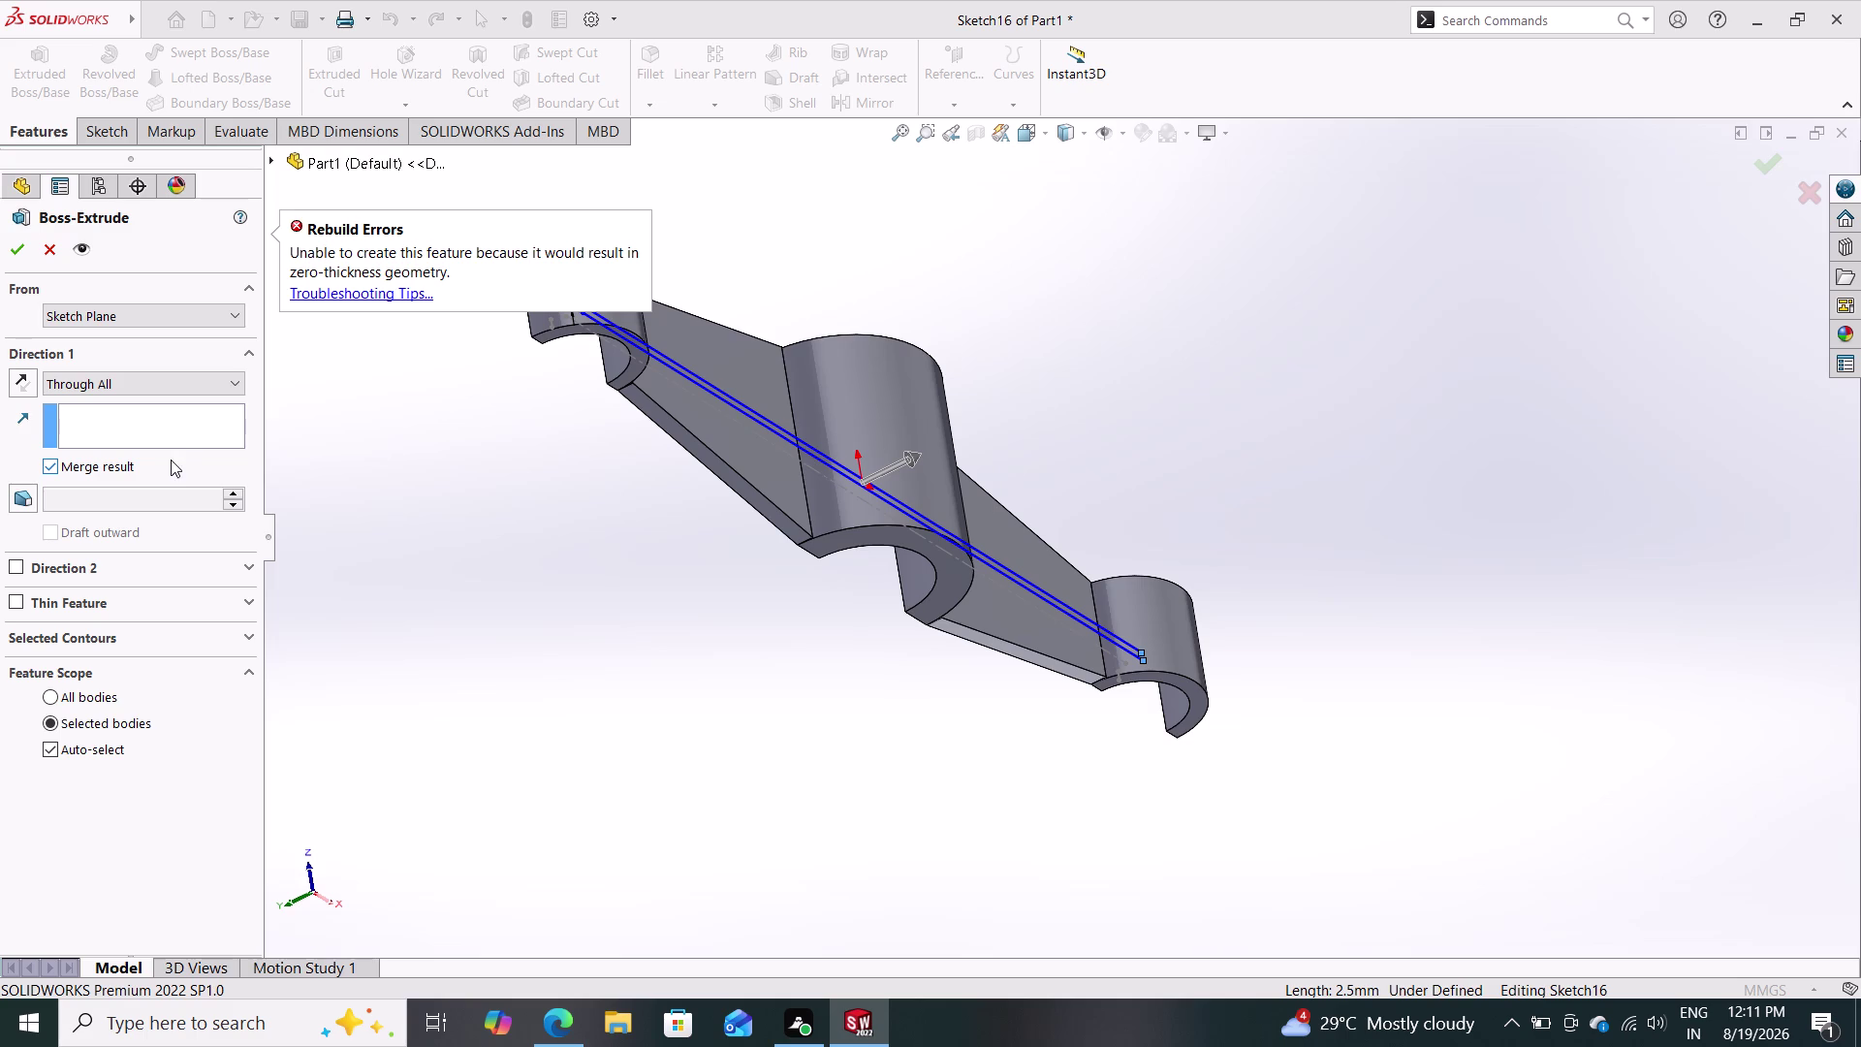
click(28, 386)
middle_drag(558, 614, 558, 612)
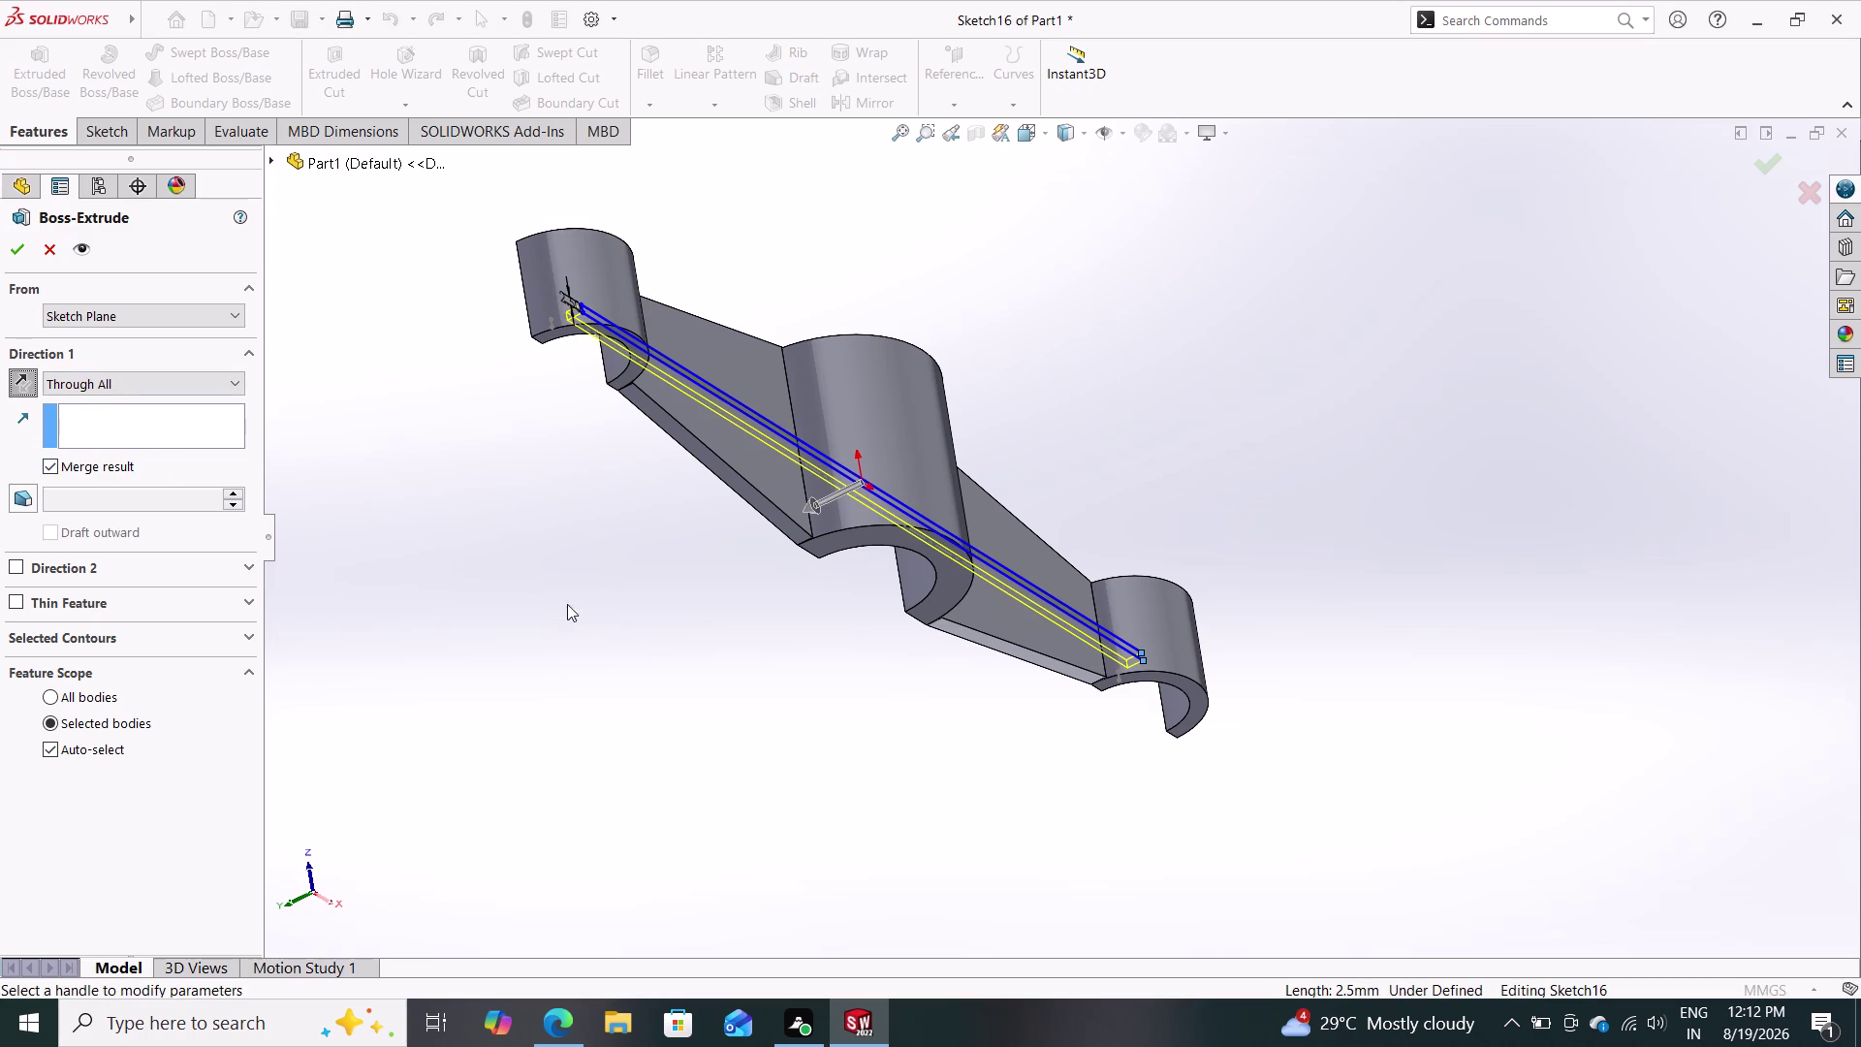
middle_drag(559, 613, 653, 516)
middle_drag(687, 512, 661, 469)
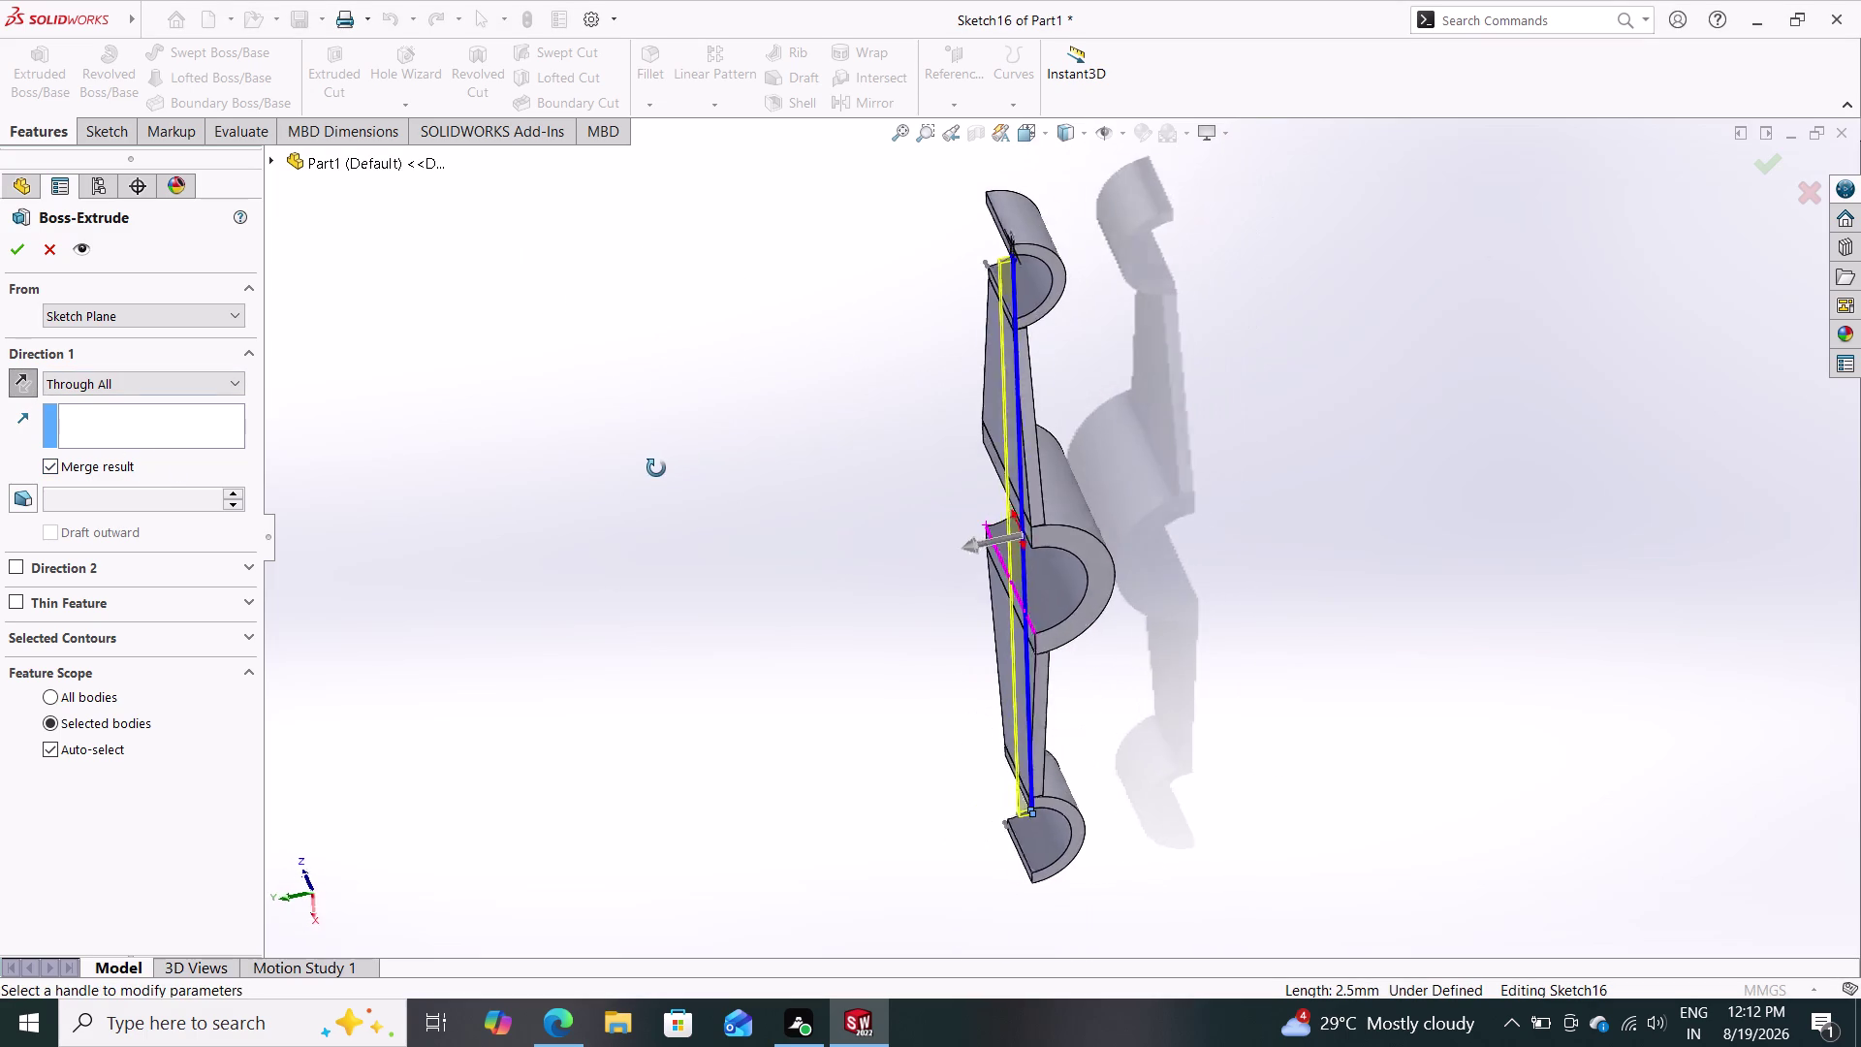
middle_drag(661, 468, 554, 442)
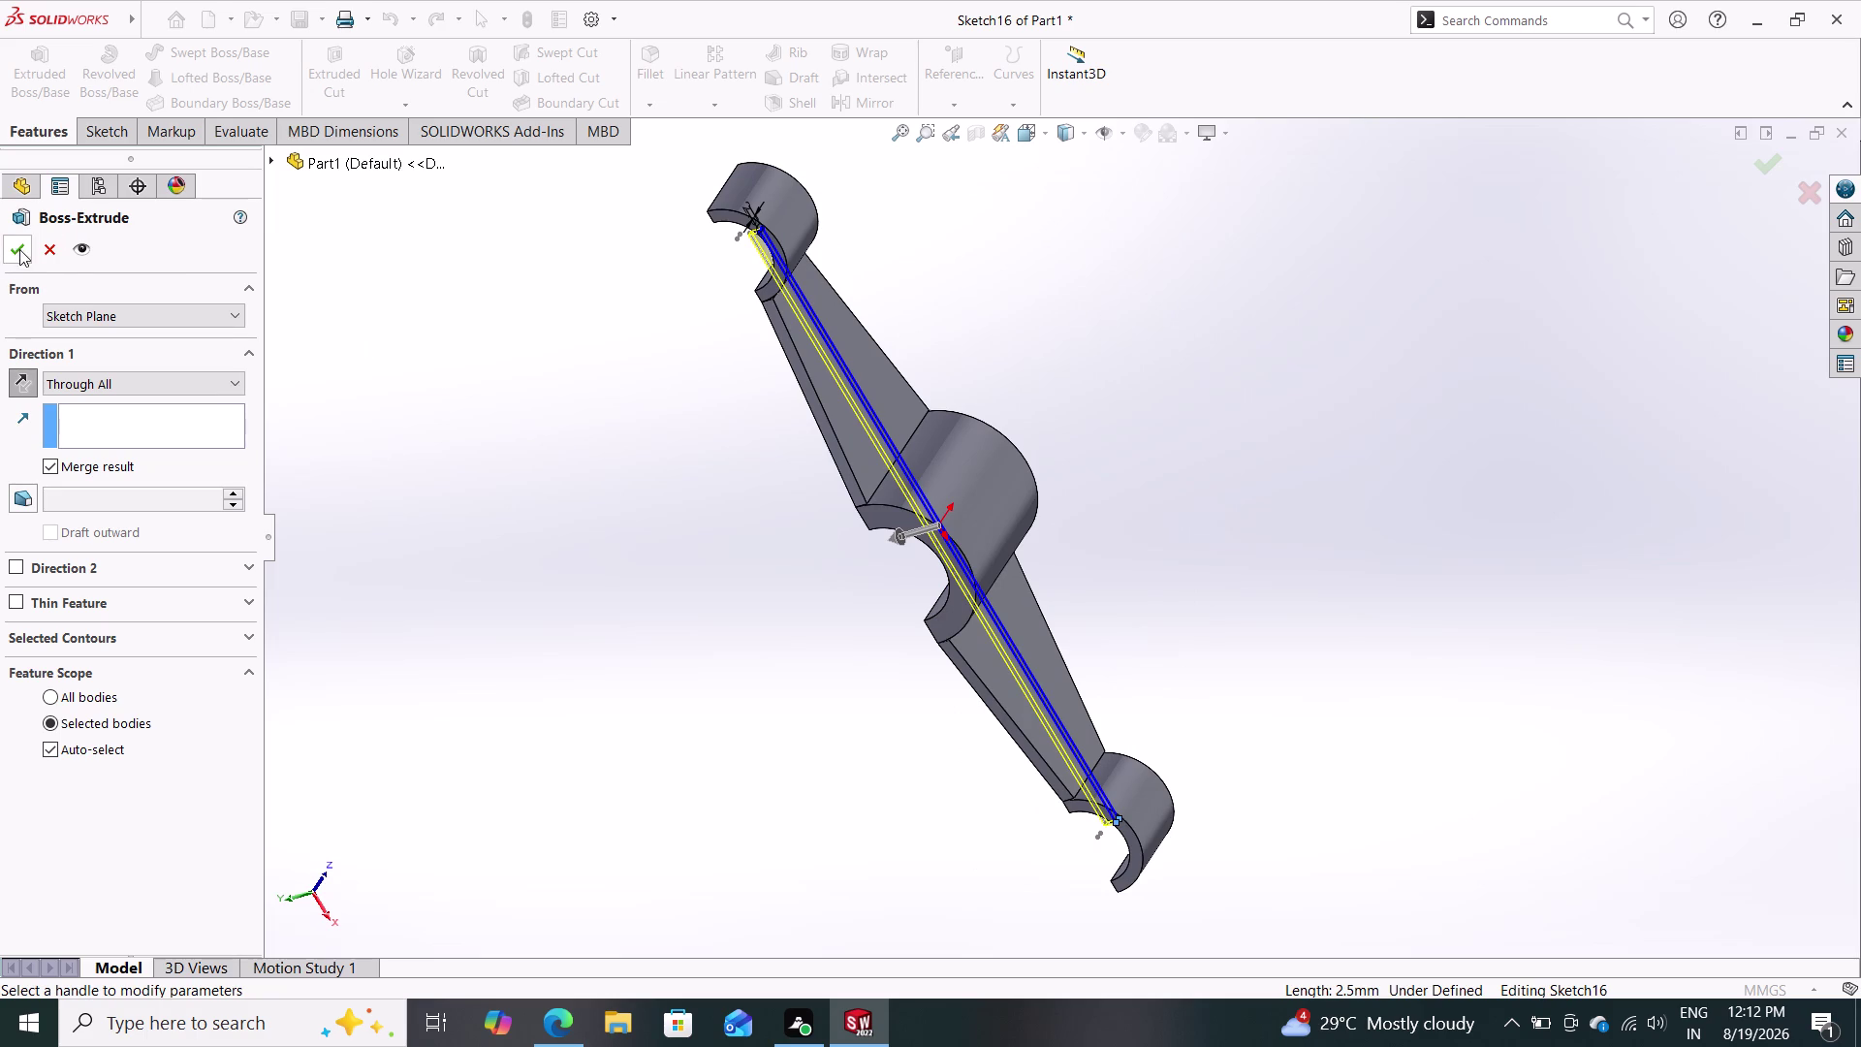
Try confirming the extrusion, inspect the result, and cancel back to Sketch16.
click(20, 250)
middle_drag(725, 498, 756, 535)
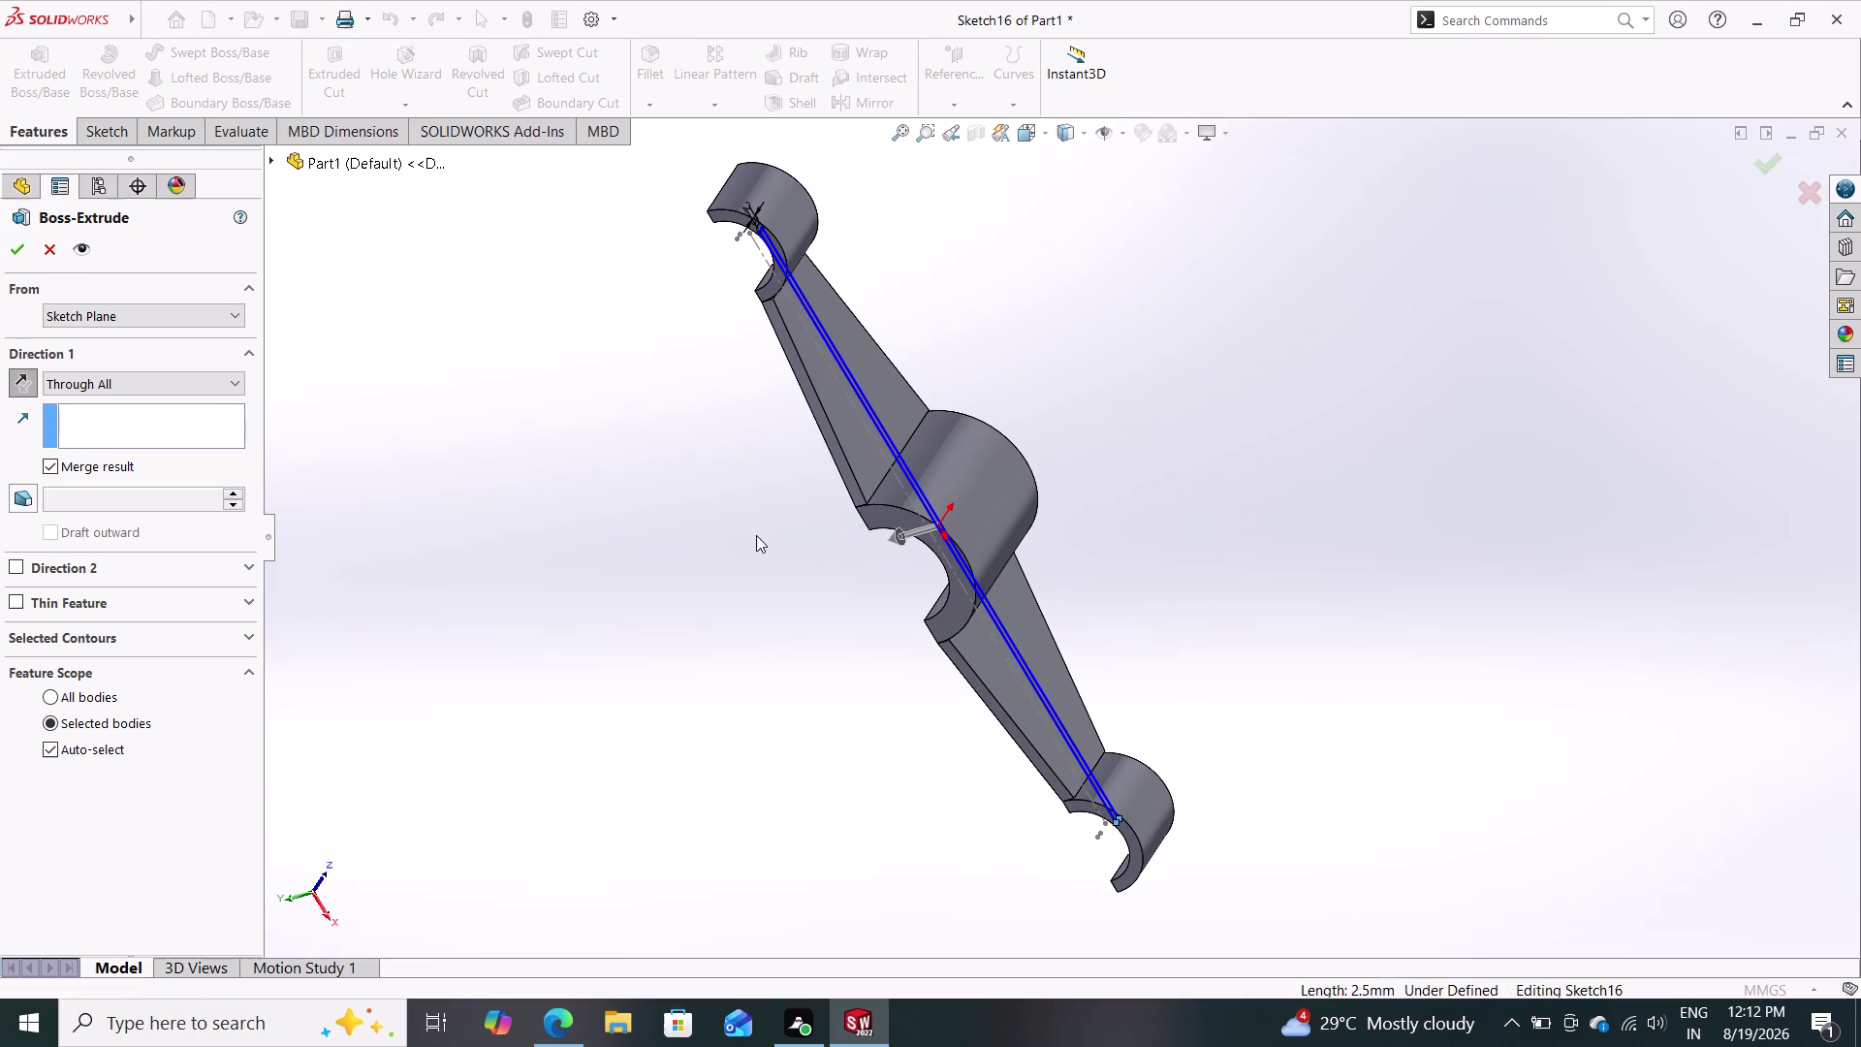
middle_drag(756, 535, 757, 535)
middle_drag(727, 421, 636, 487)
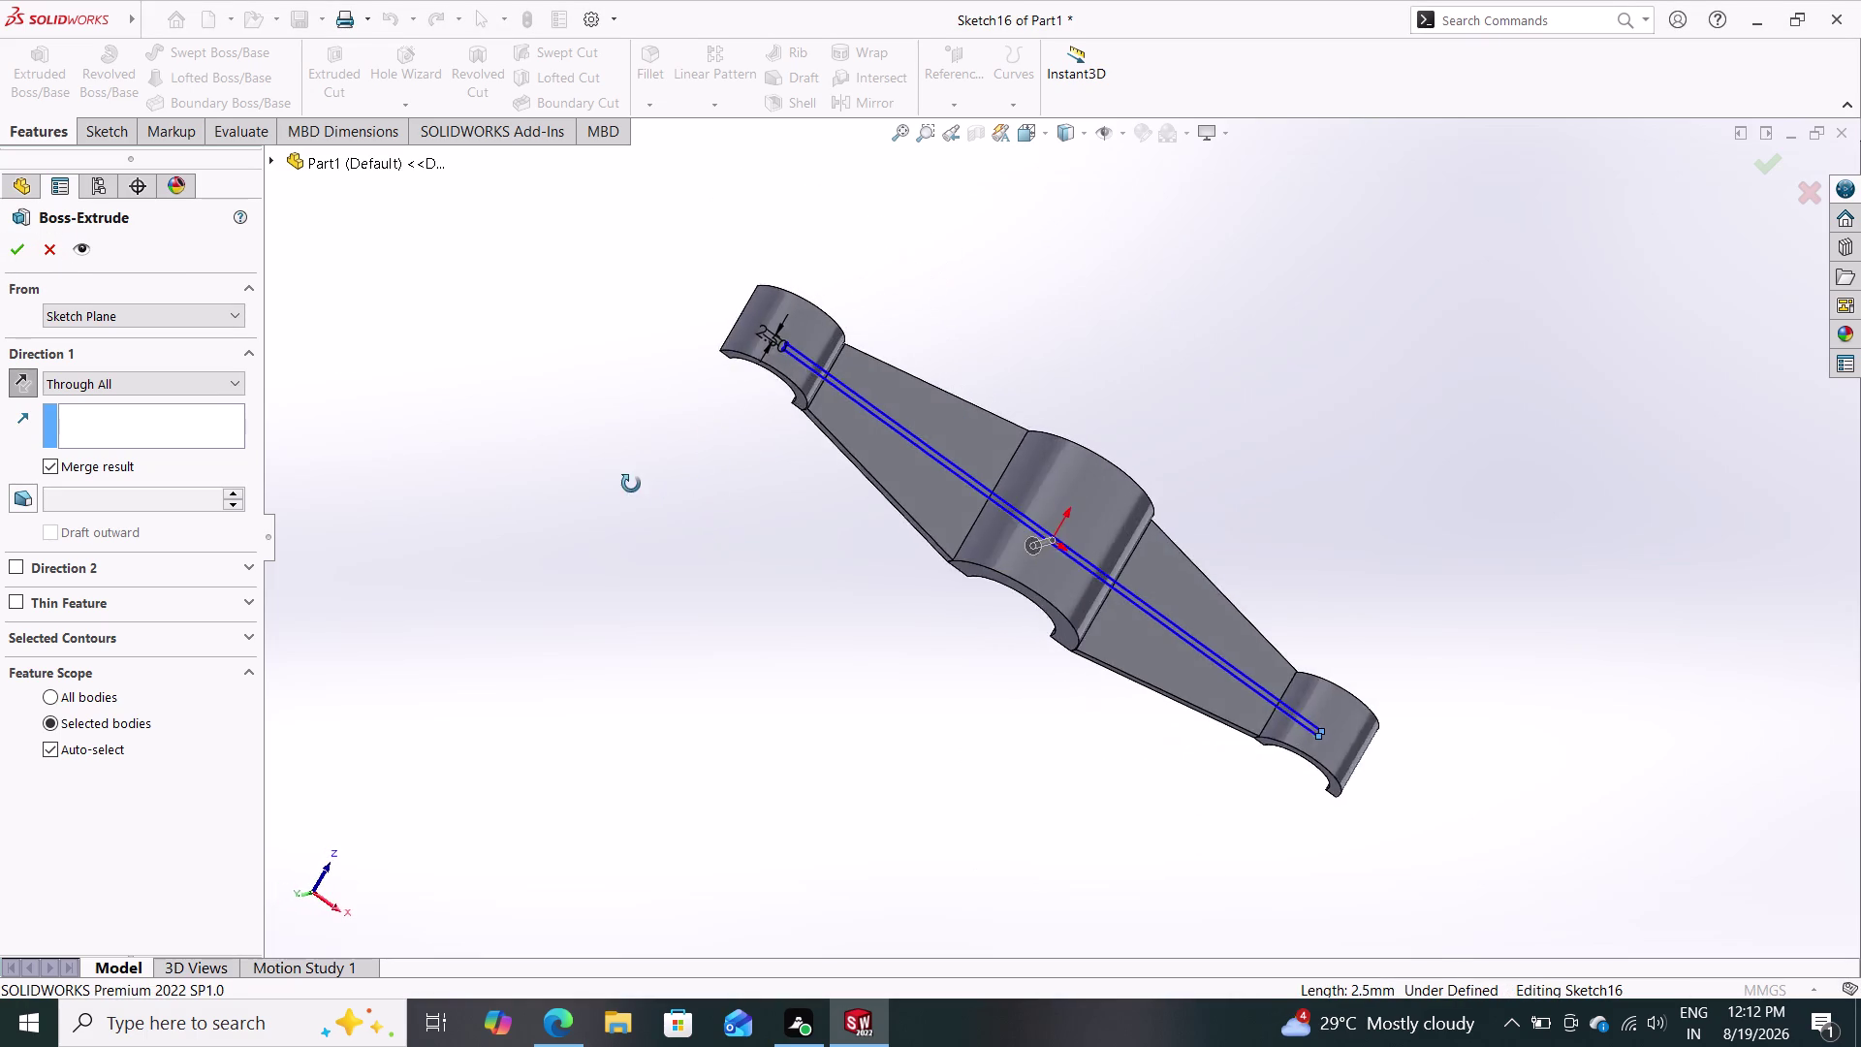
middle_drag(636, 487, 562, 508)
click(49, 253)
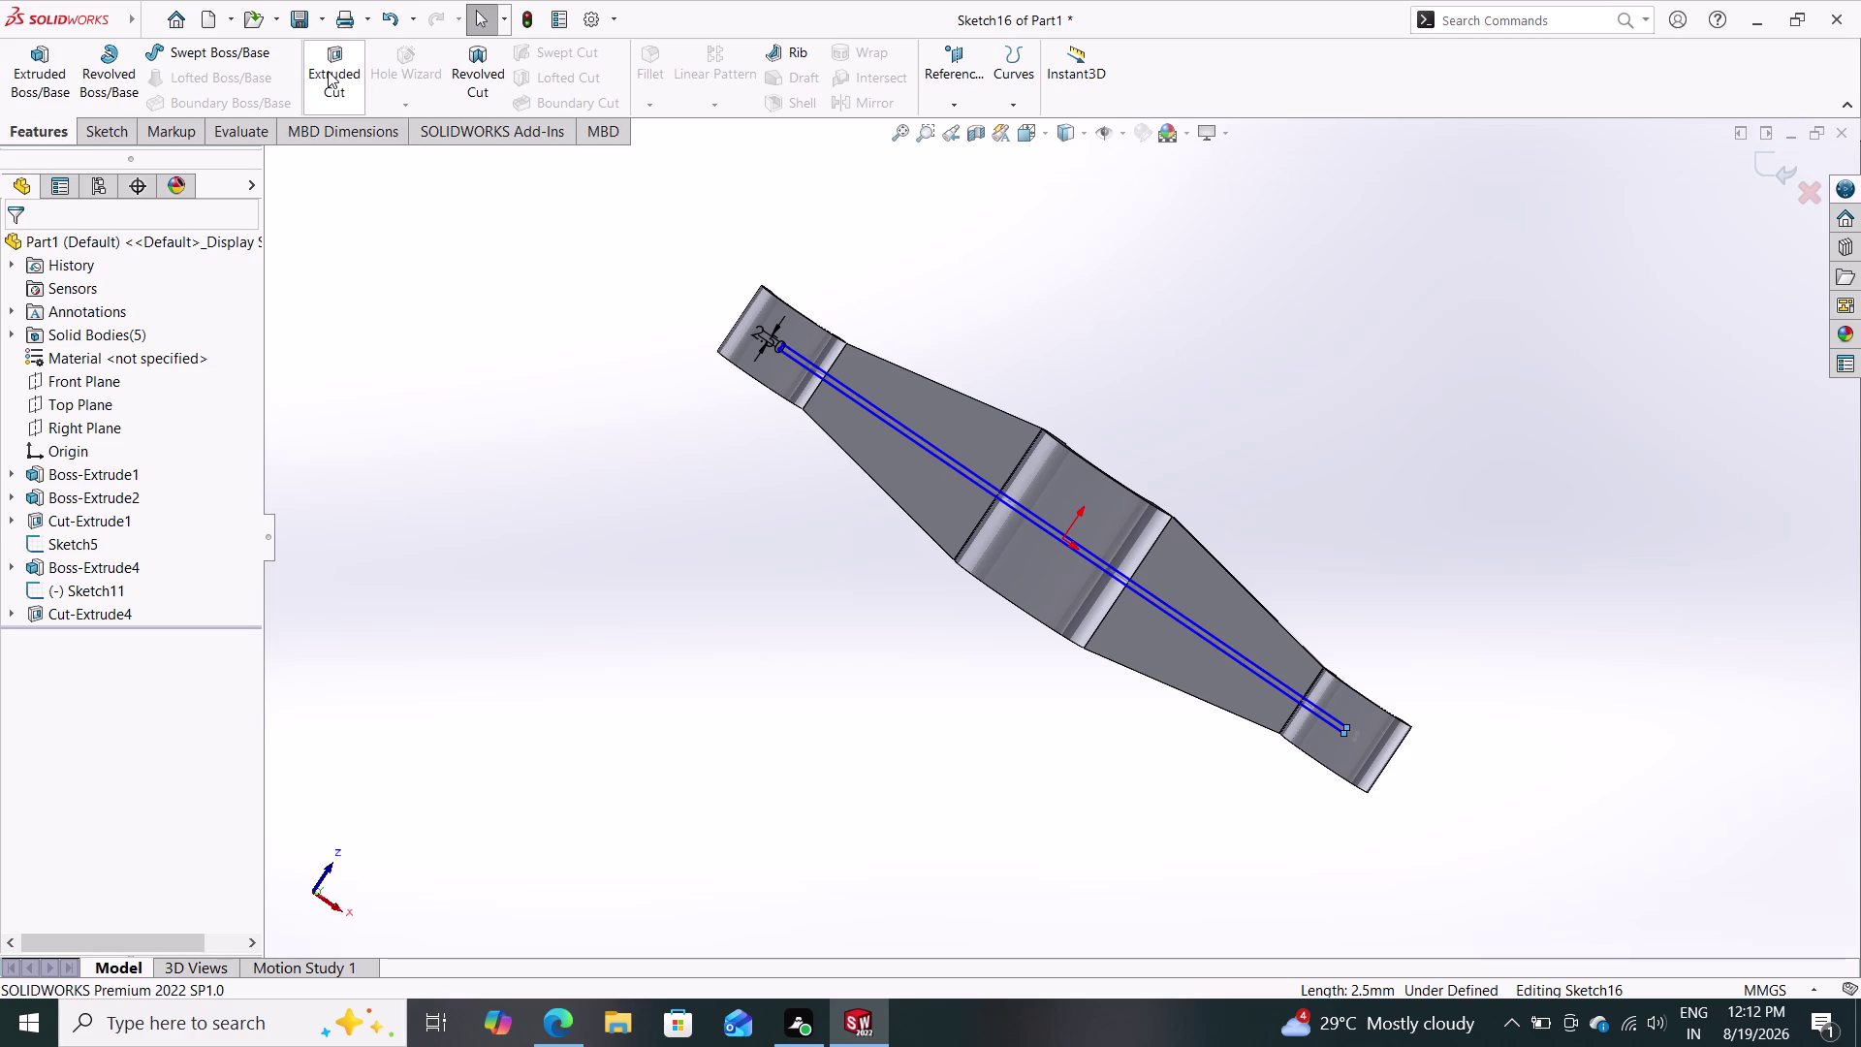
Start an extruded cut of the rib sketch and try an Up To Vertex end.
click(327, 71)
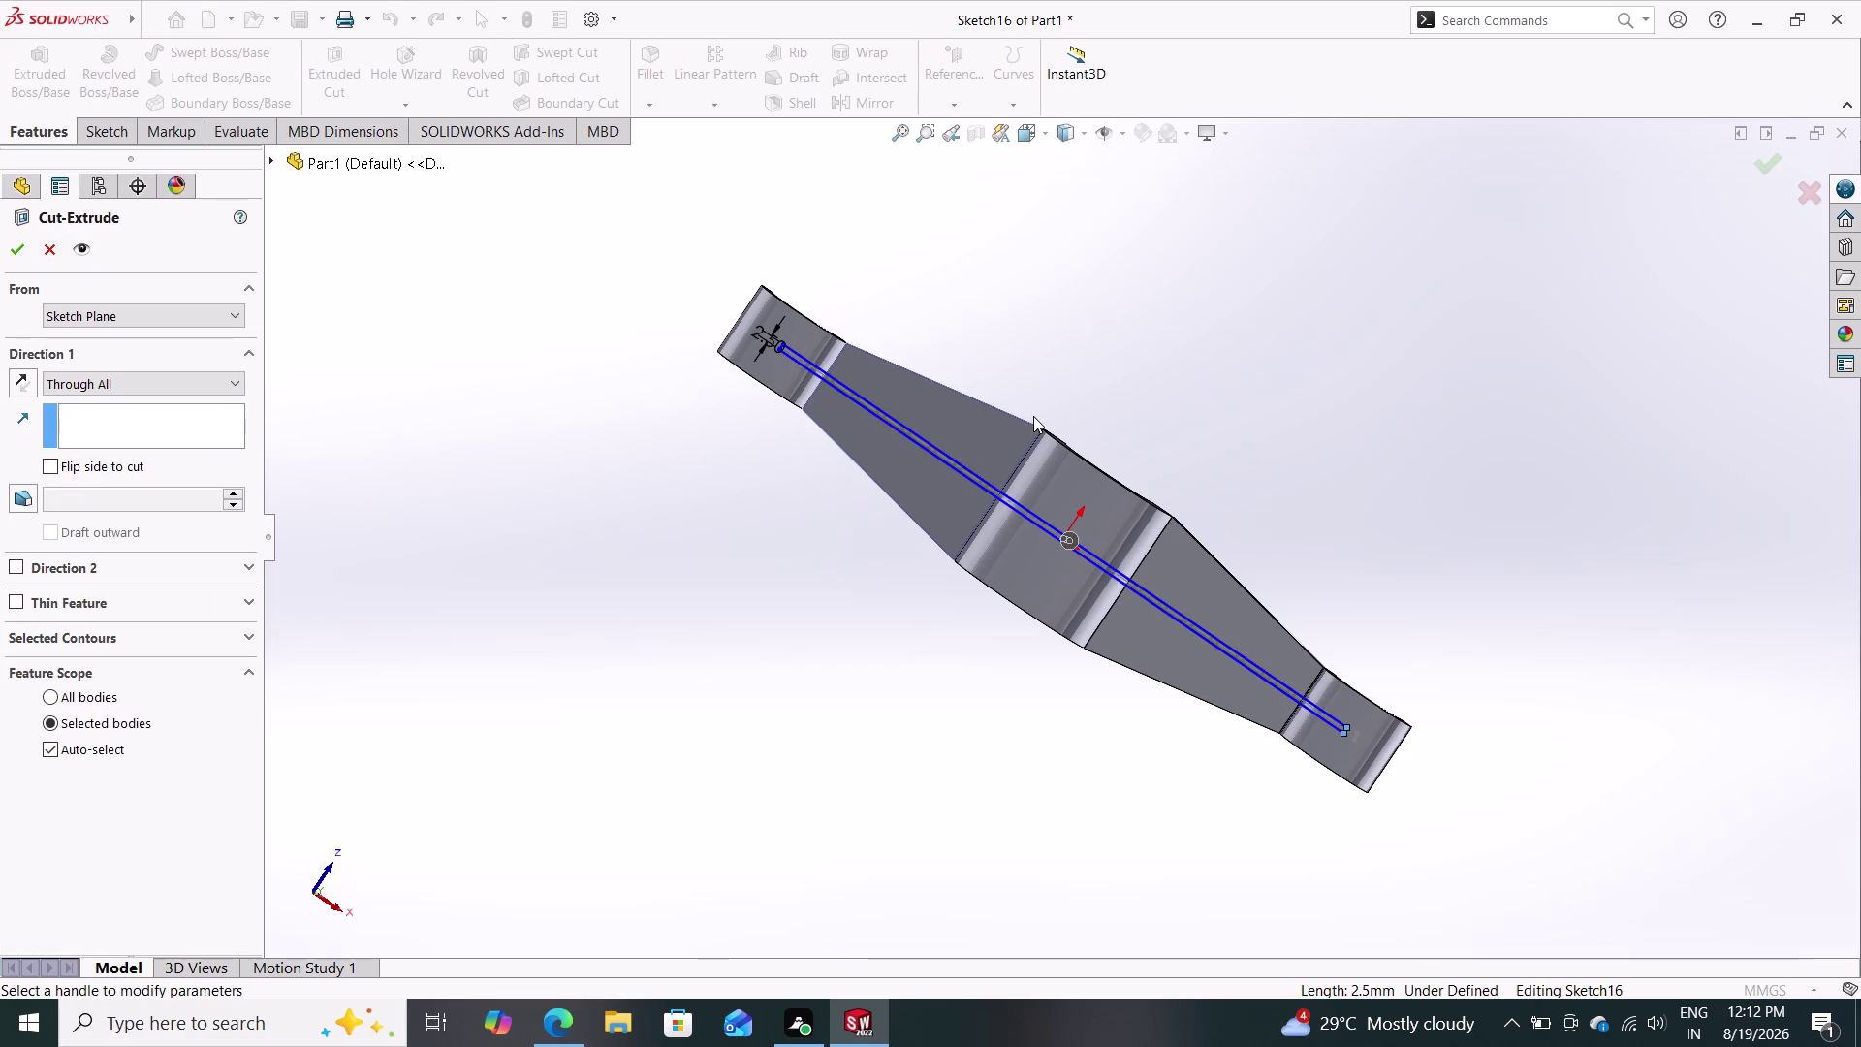
scroll(down, 3)
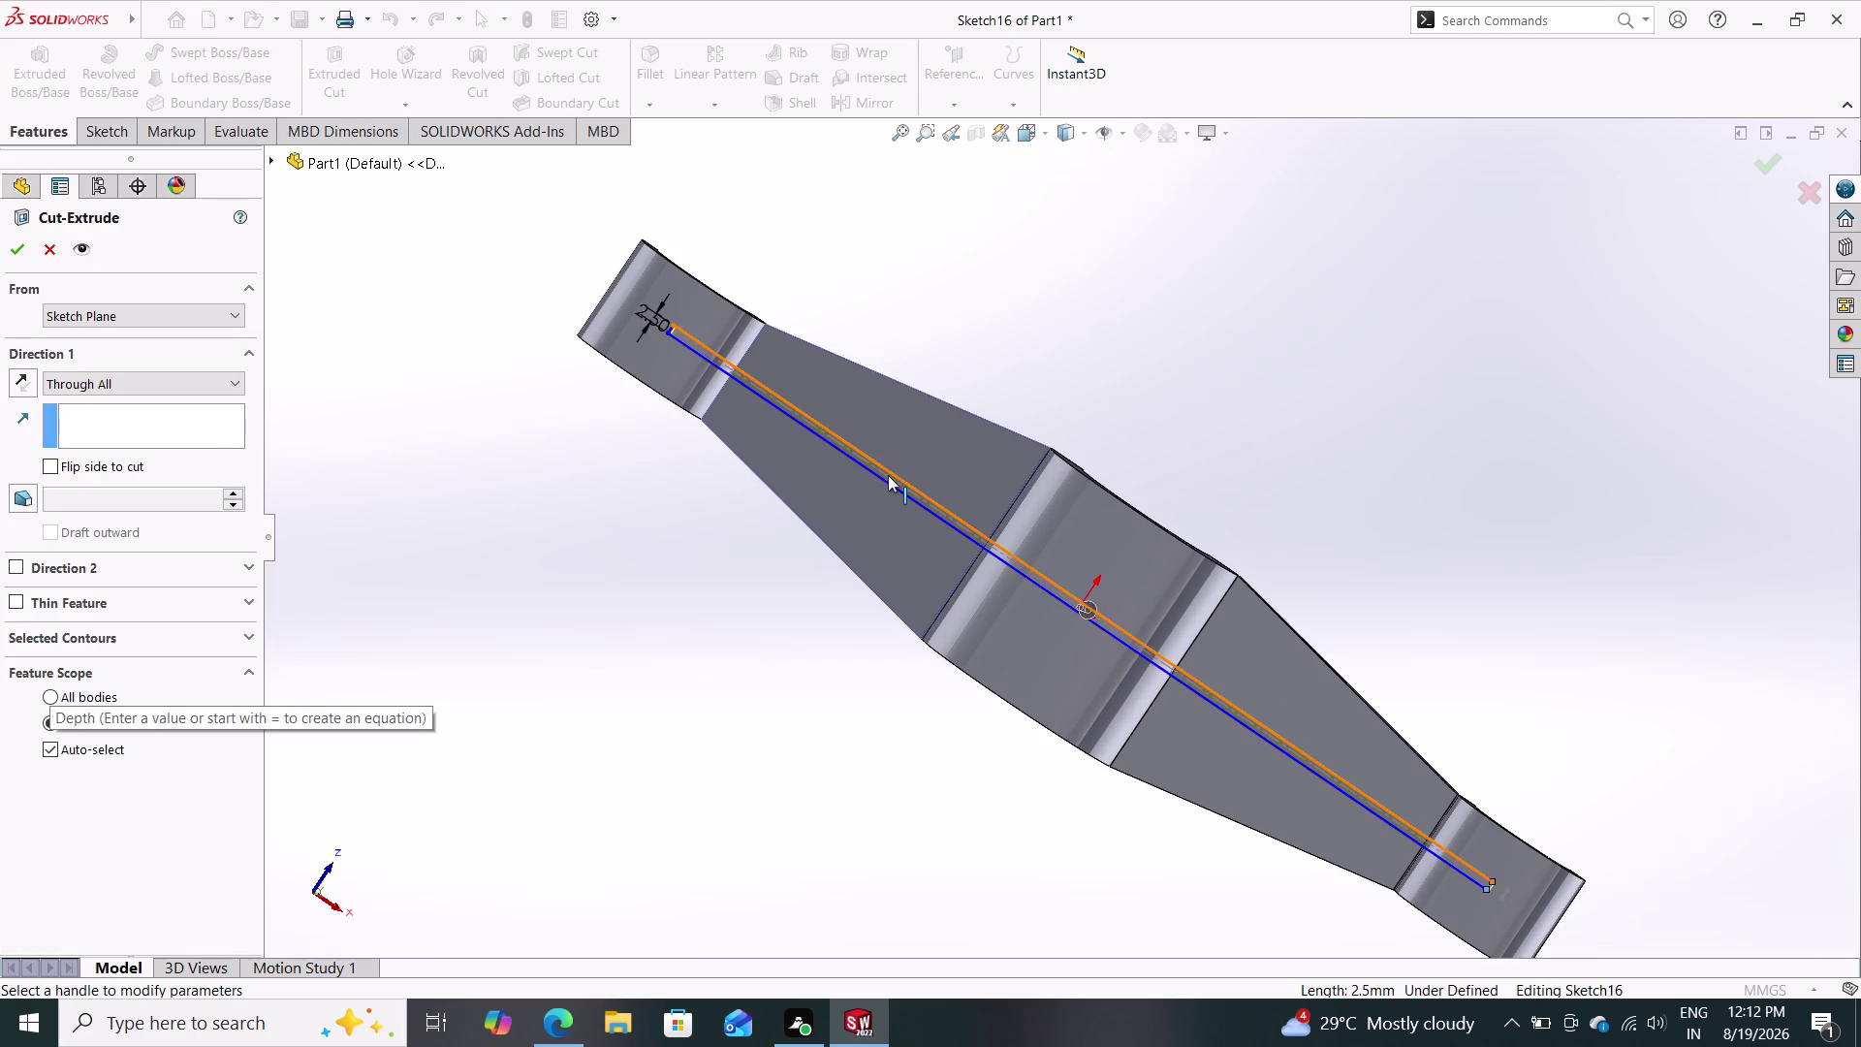
scroll(down, 3)
click(895, 473)
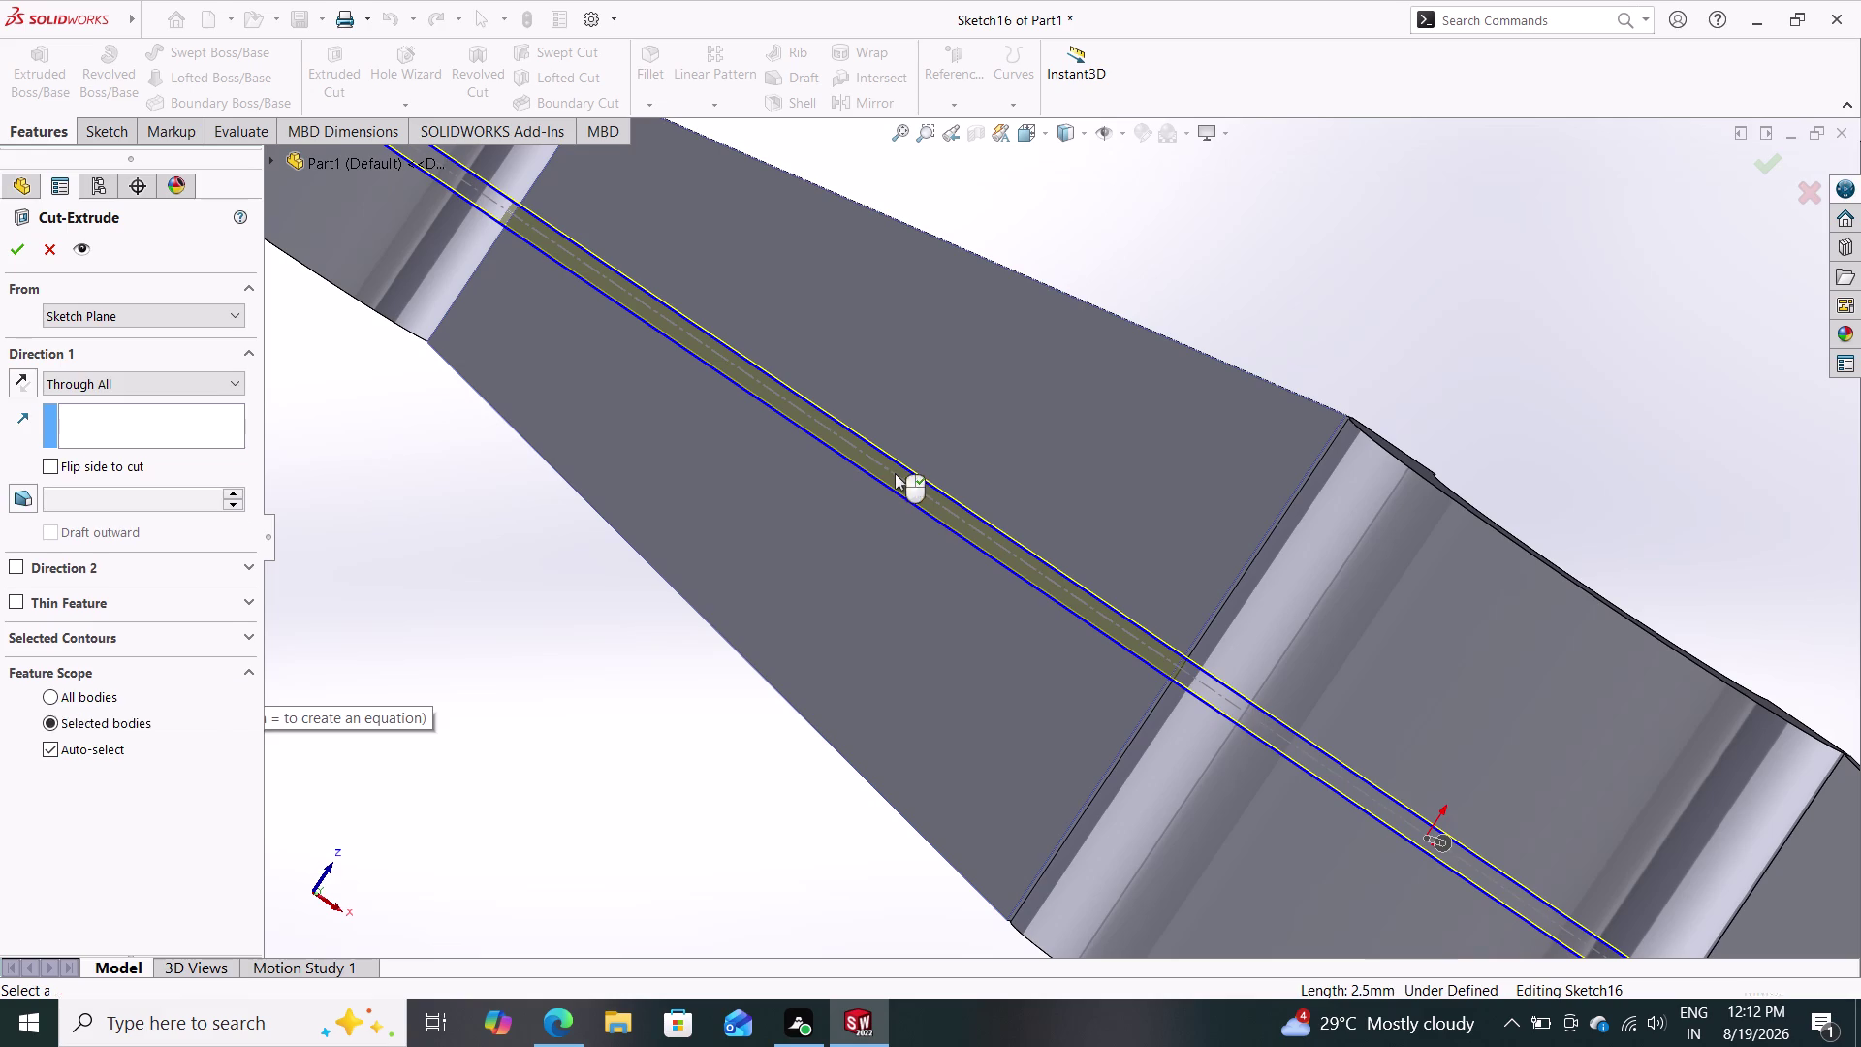
scroll(up, 3)
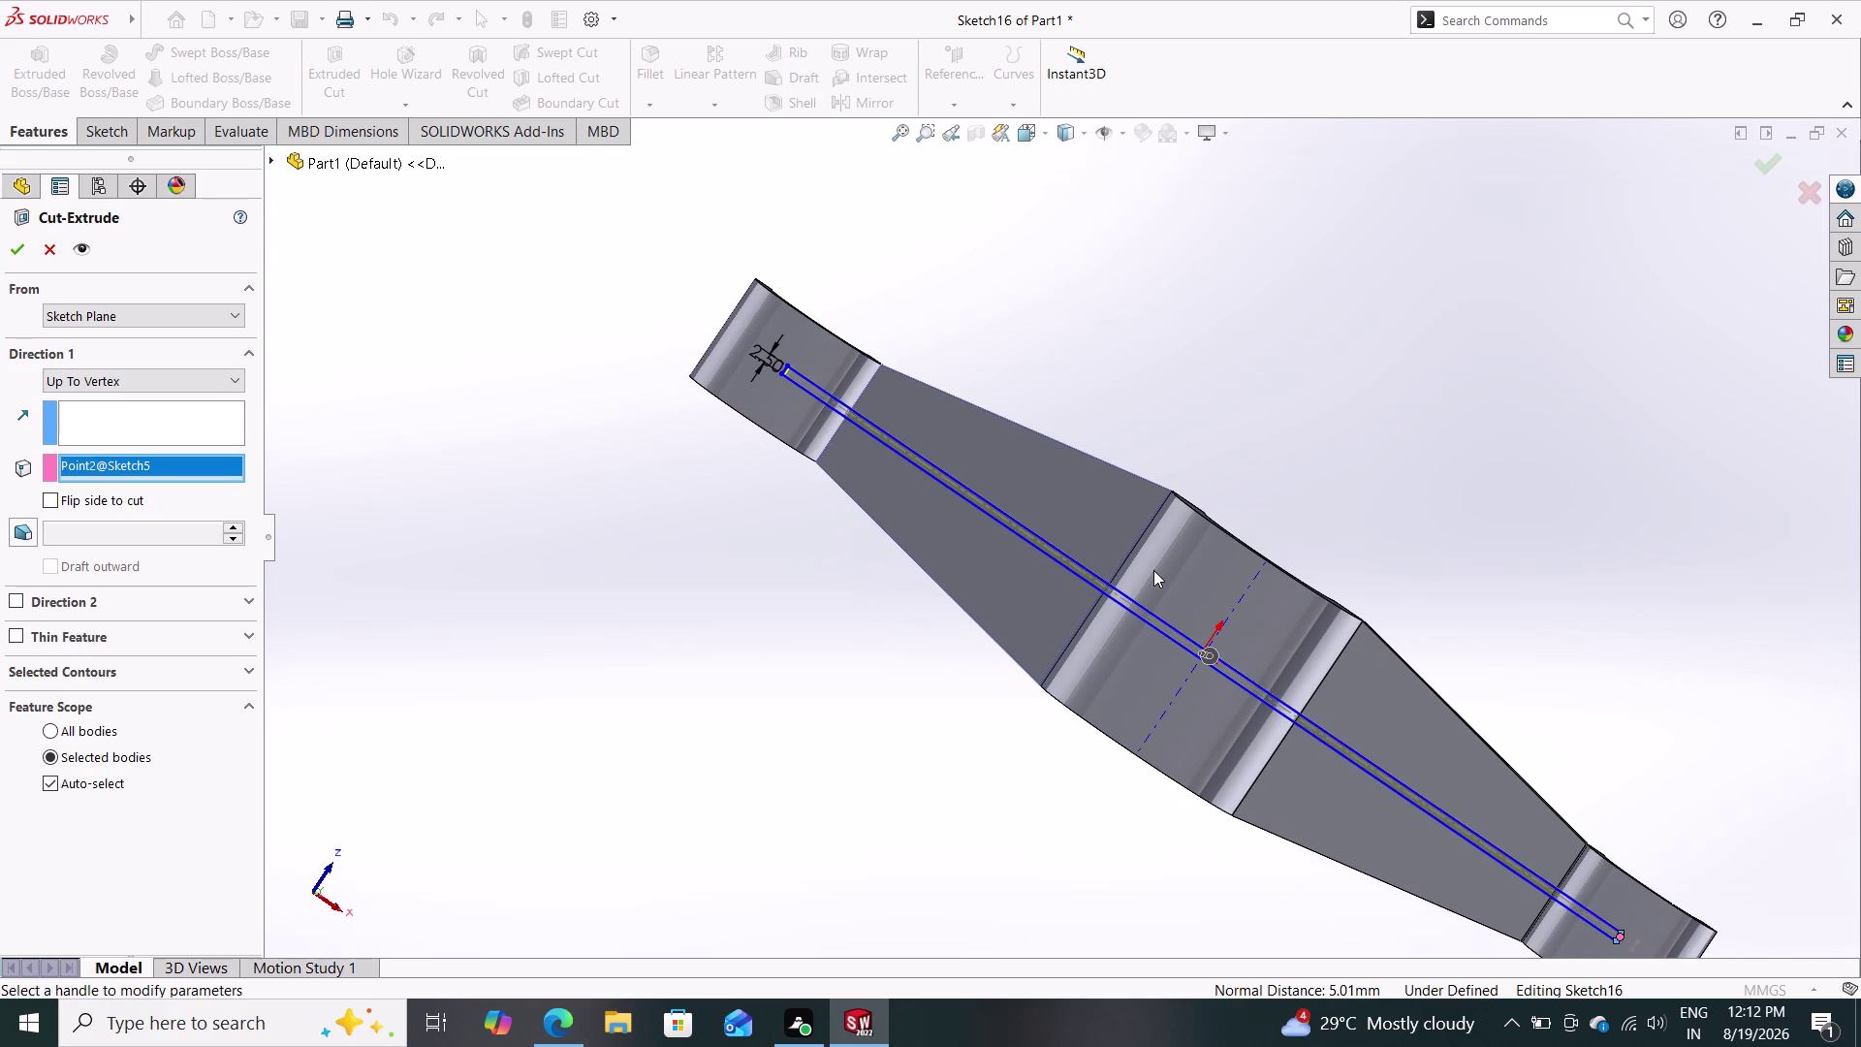
scroll(down, 3)
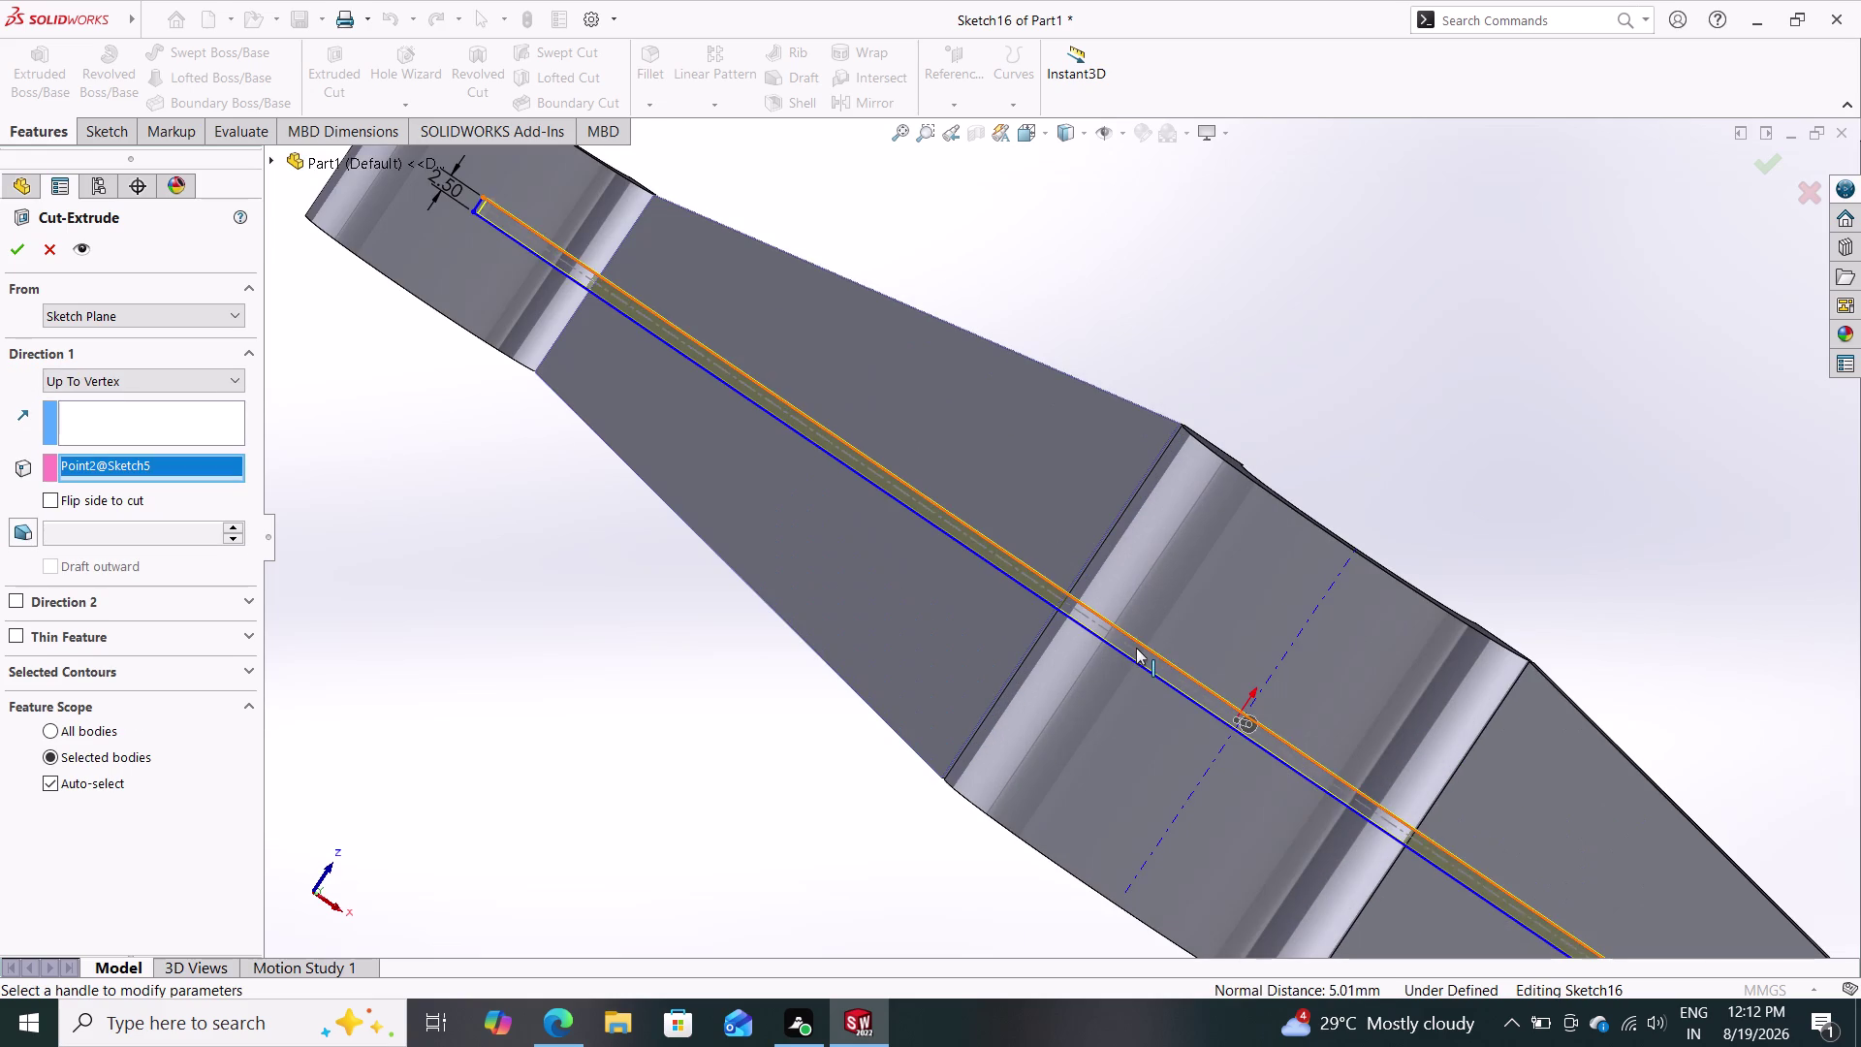
scroll(down, 3)
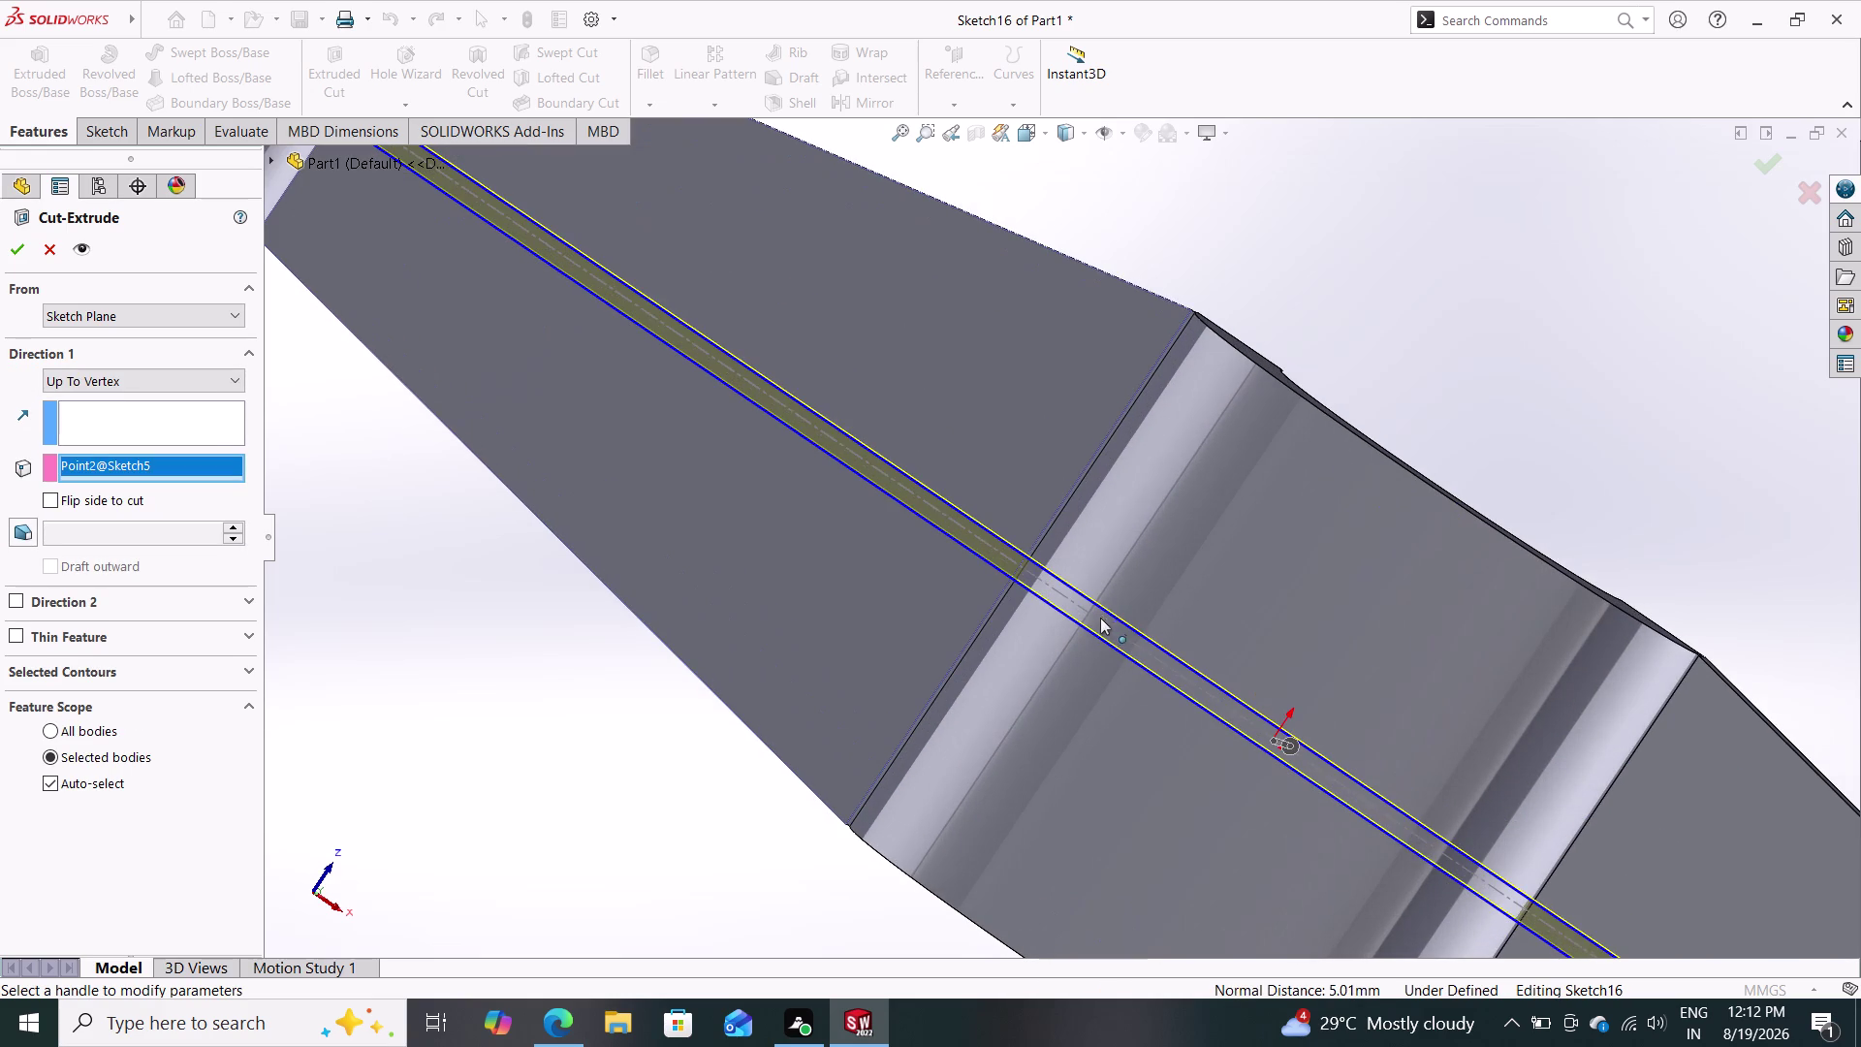
scroll(down, 3)
click(1102, 607)
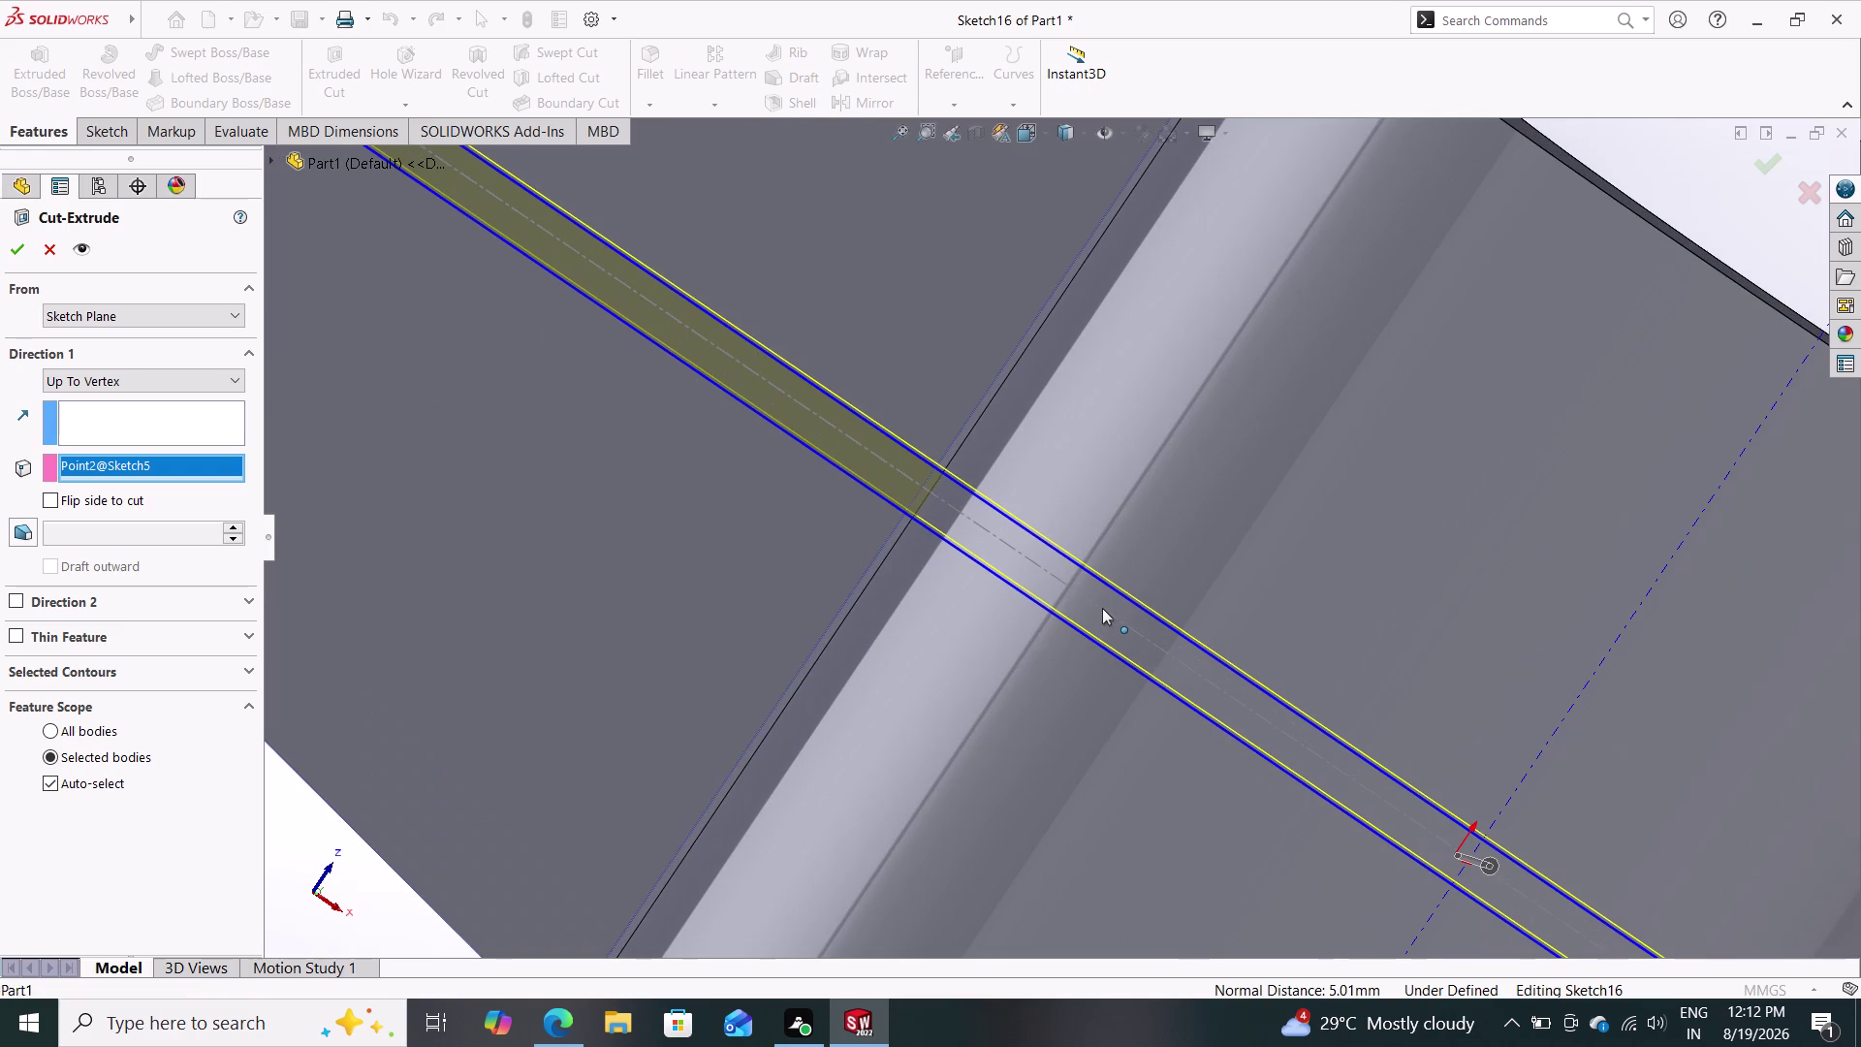
scroll(up, 3)
scroll(up, 3)
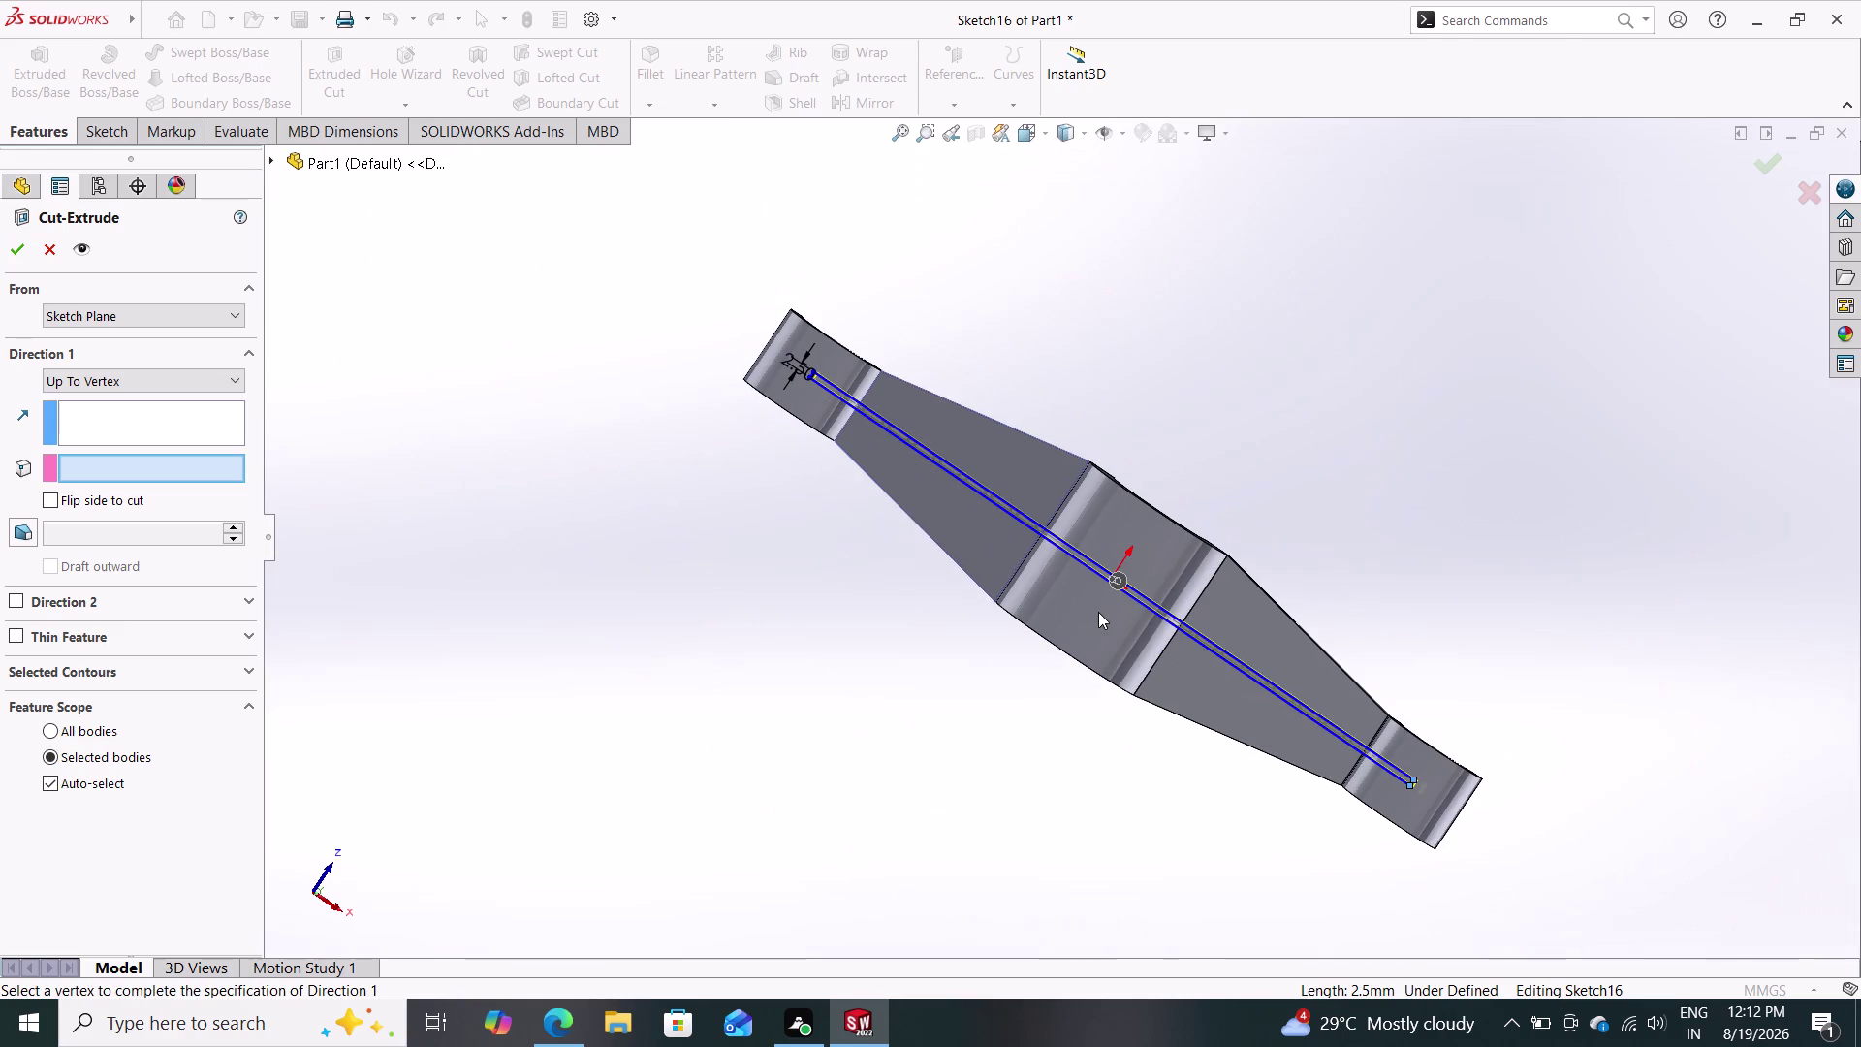
Switch the cut to Through All, confirm it, and keep all resulting bodies.
middle_drag(982, 696, 1116, 590)
middle_drag(958, 691, 1006, 666)
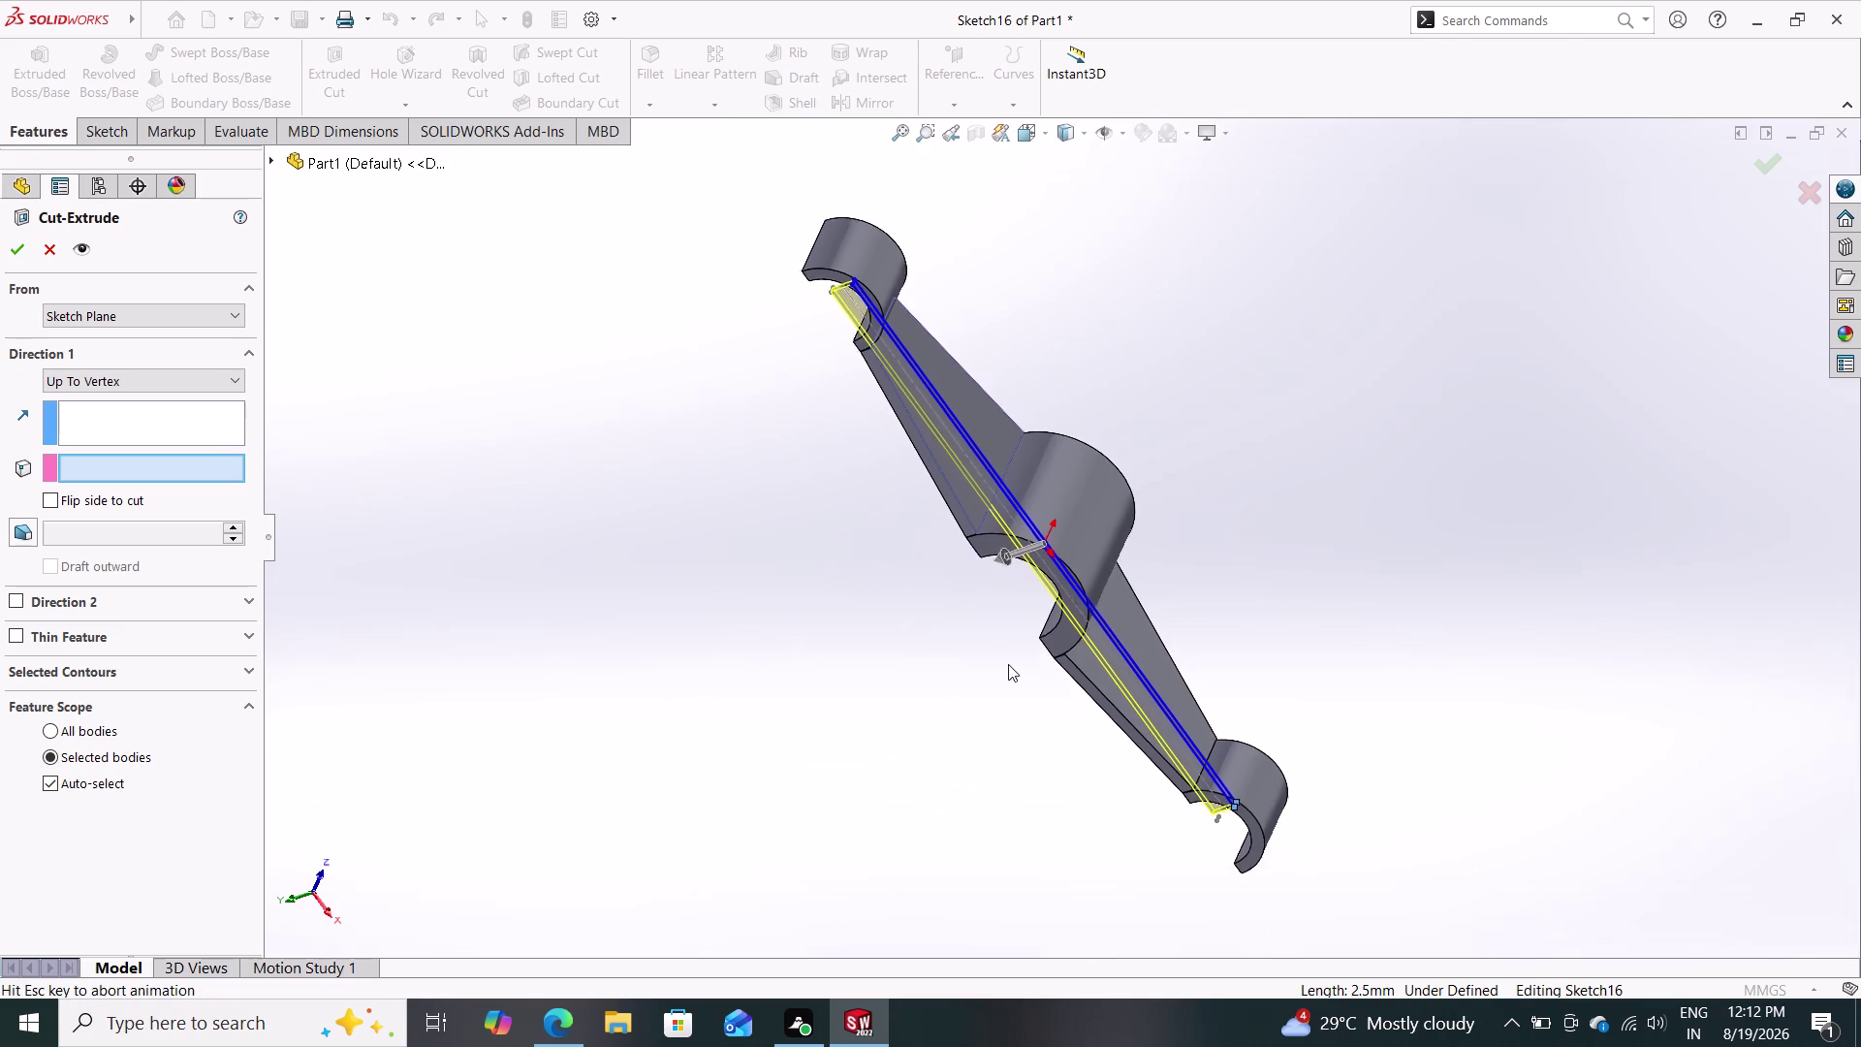
middle_drag(1007, 666, 859, 719)
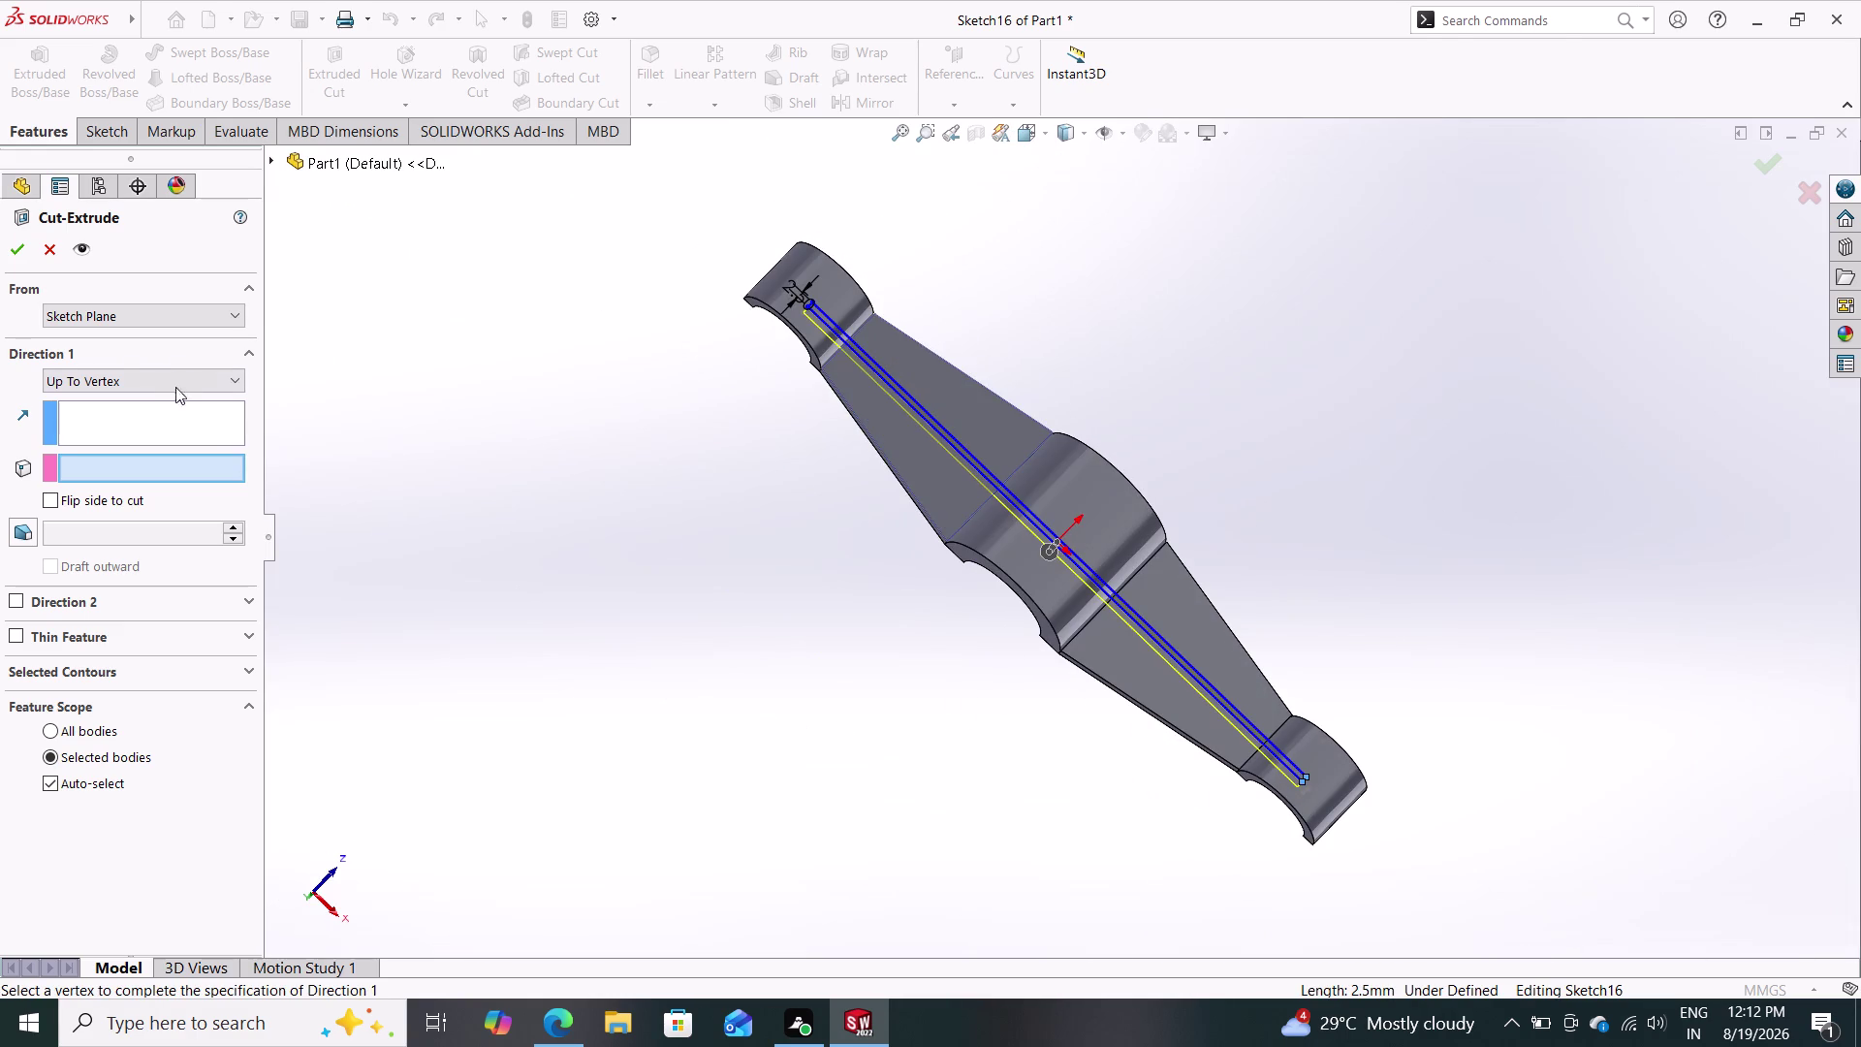
click(163, 388)
click(155, 415)
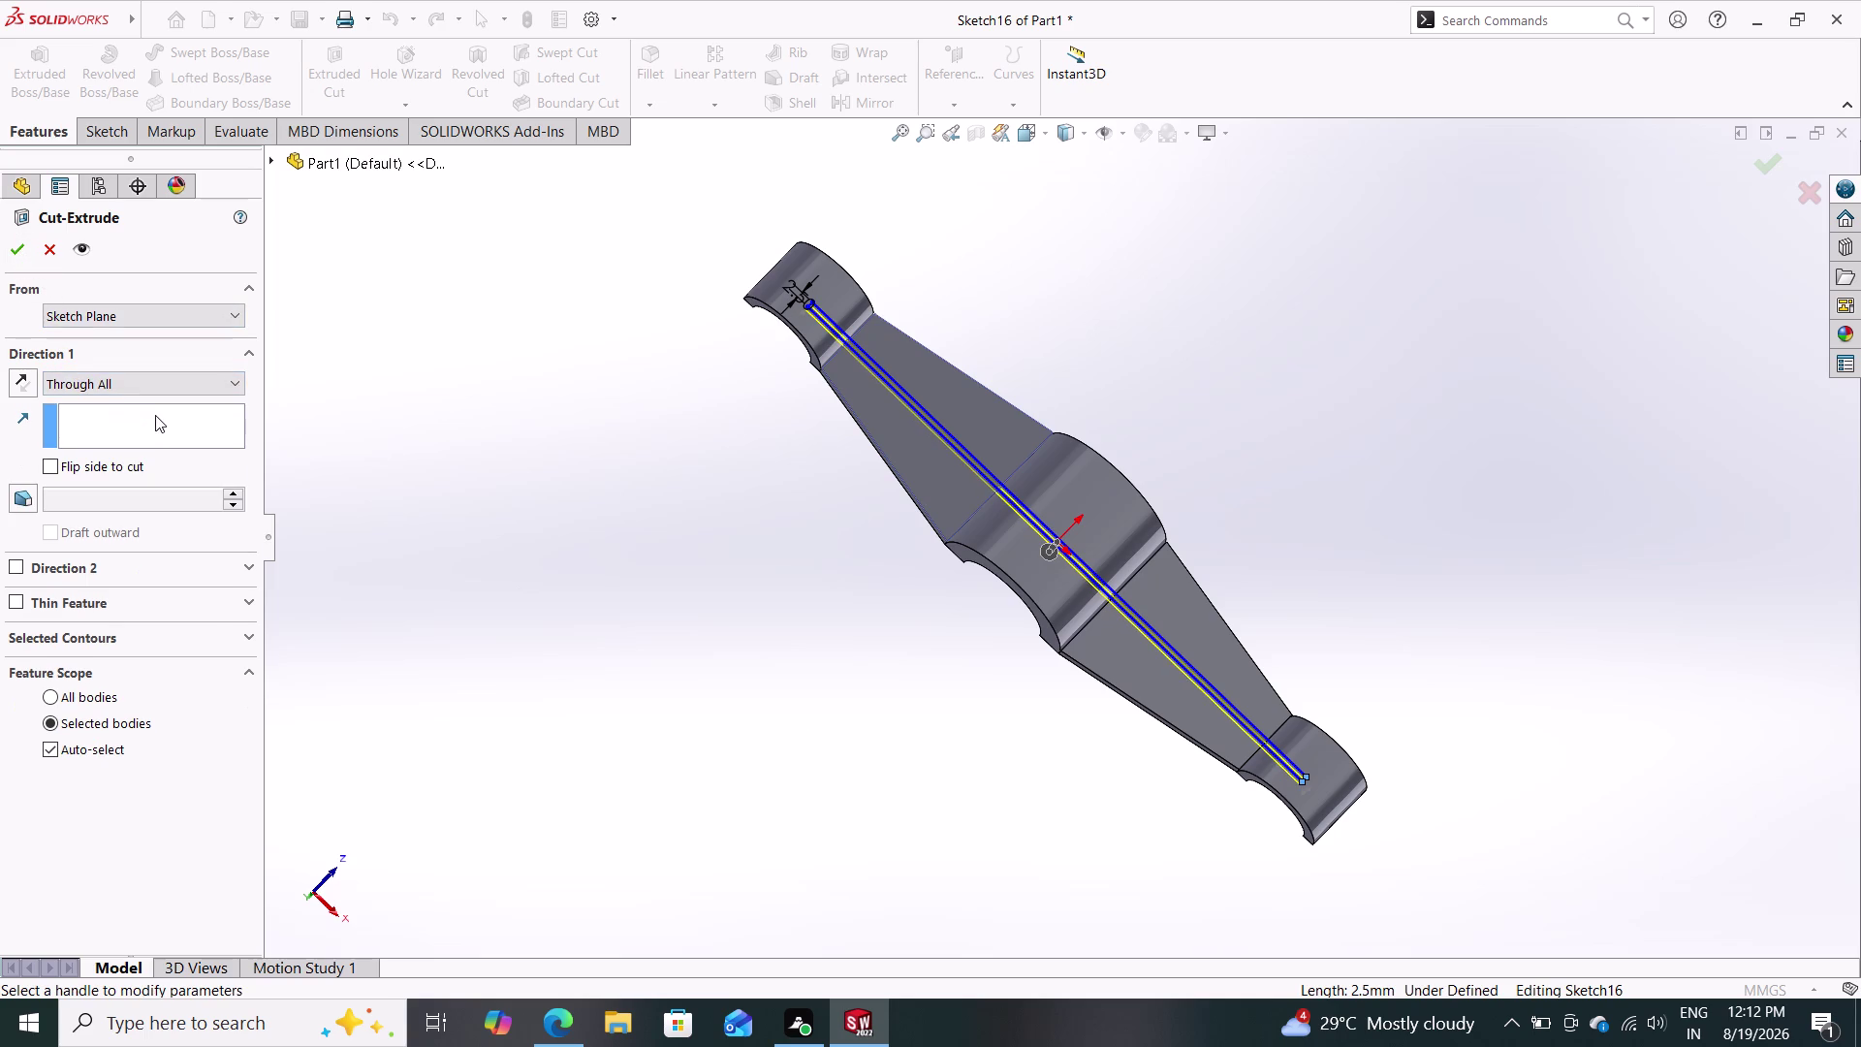
click(22, 251)
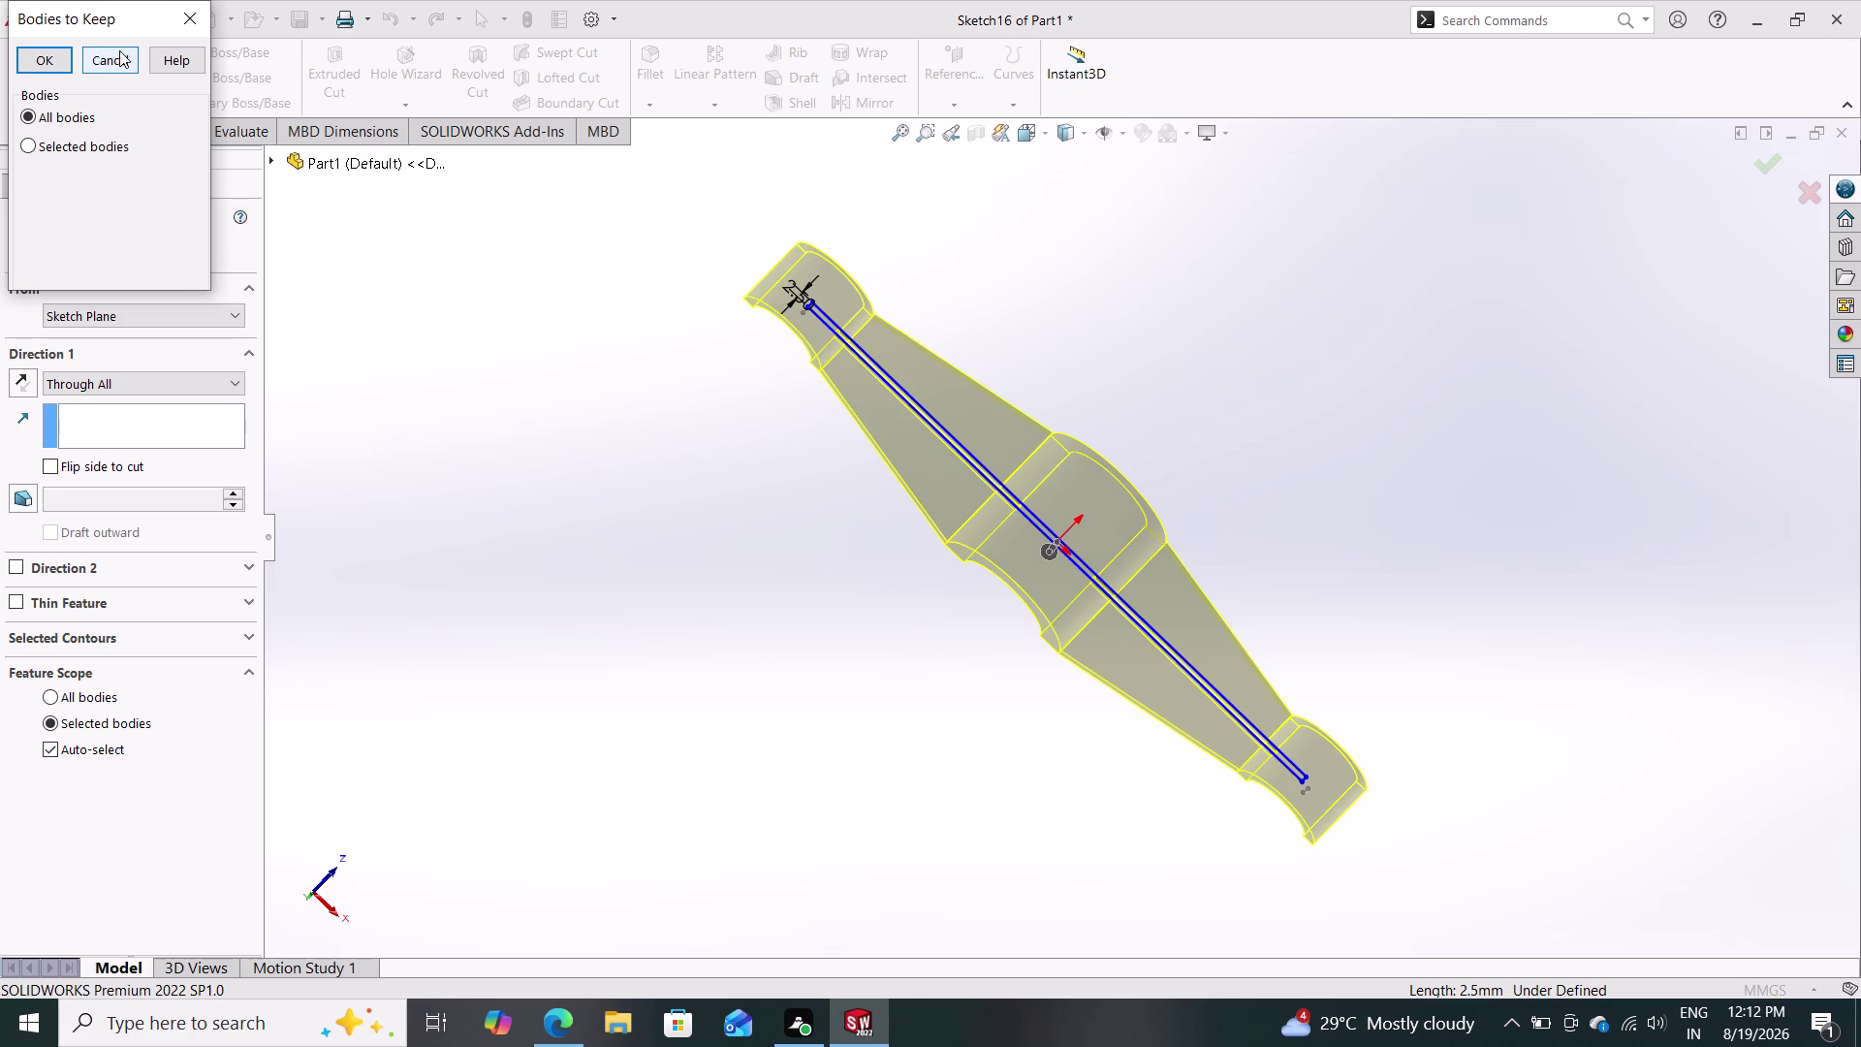
click(34, 52)
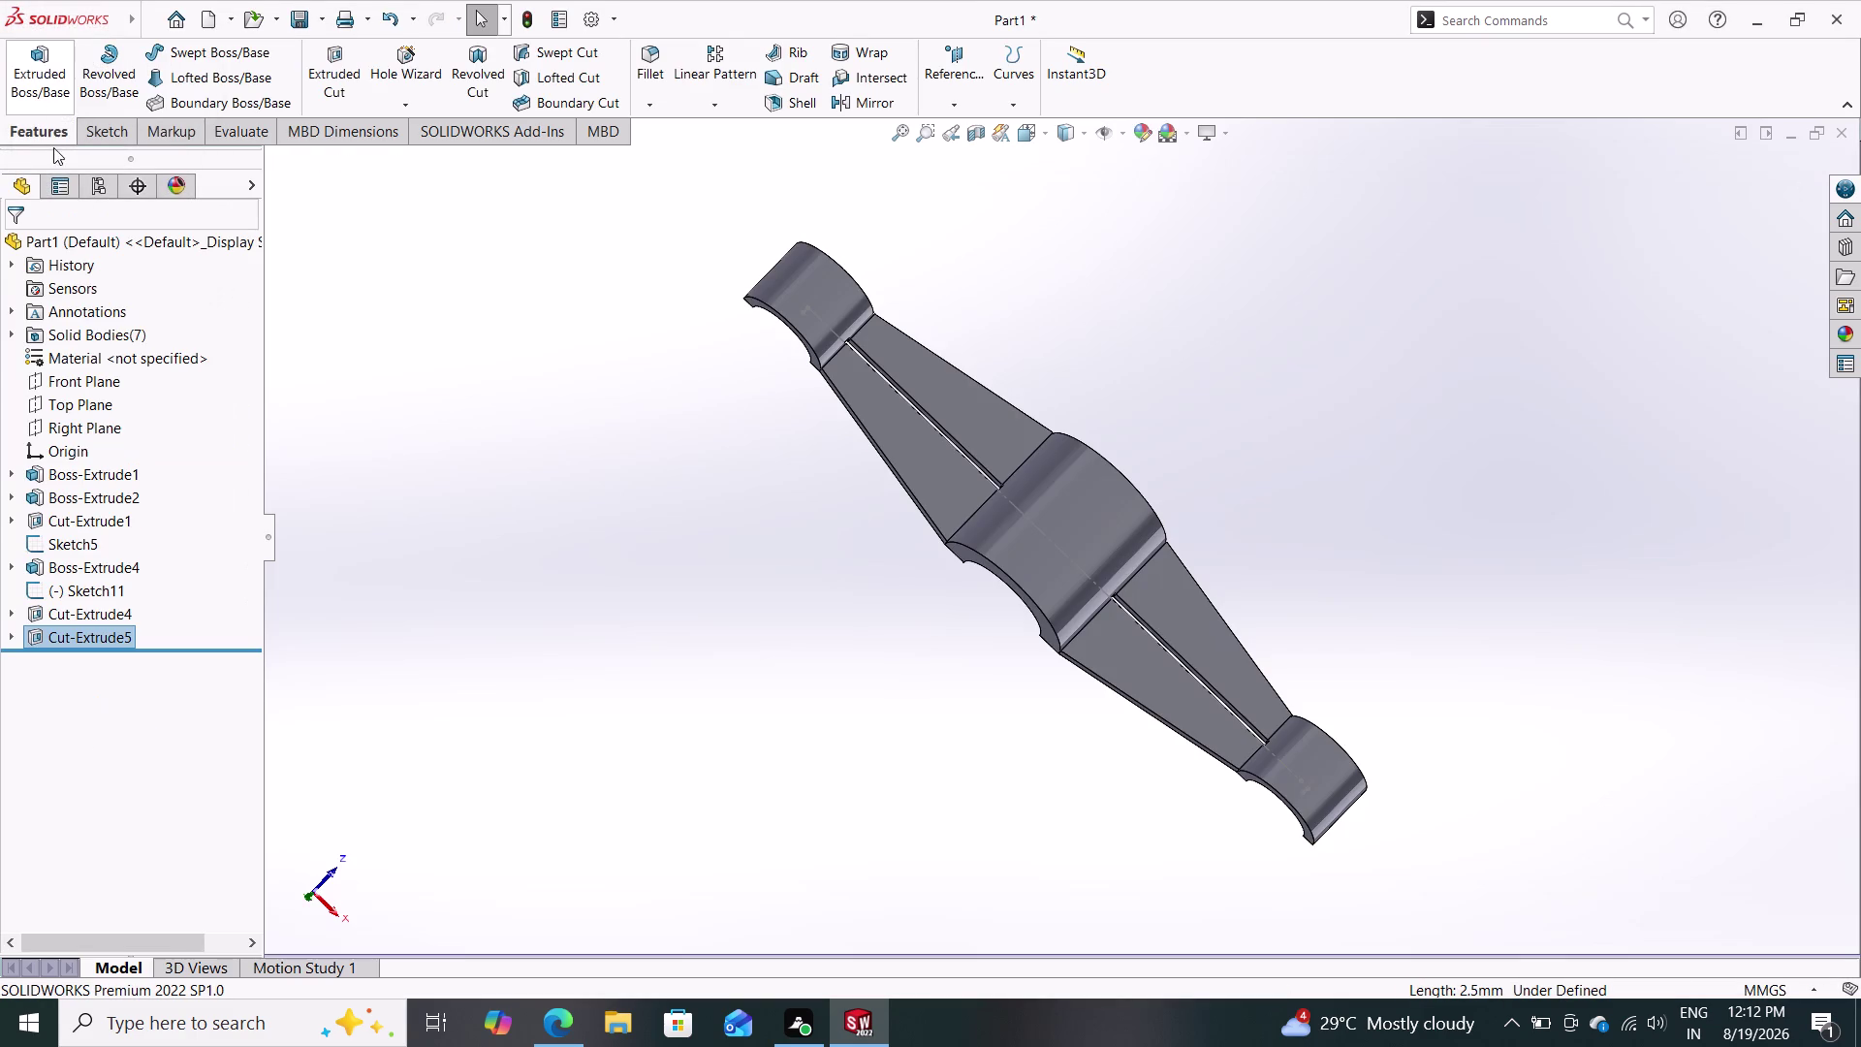
Orbit around the slotted link to inspect the cut, then undo Cut-Extrude5.
middle_drag(732, 530, 858, 558)
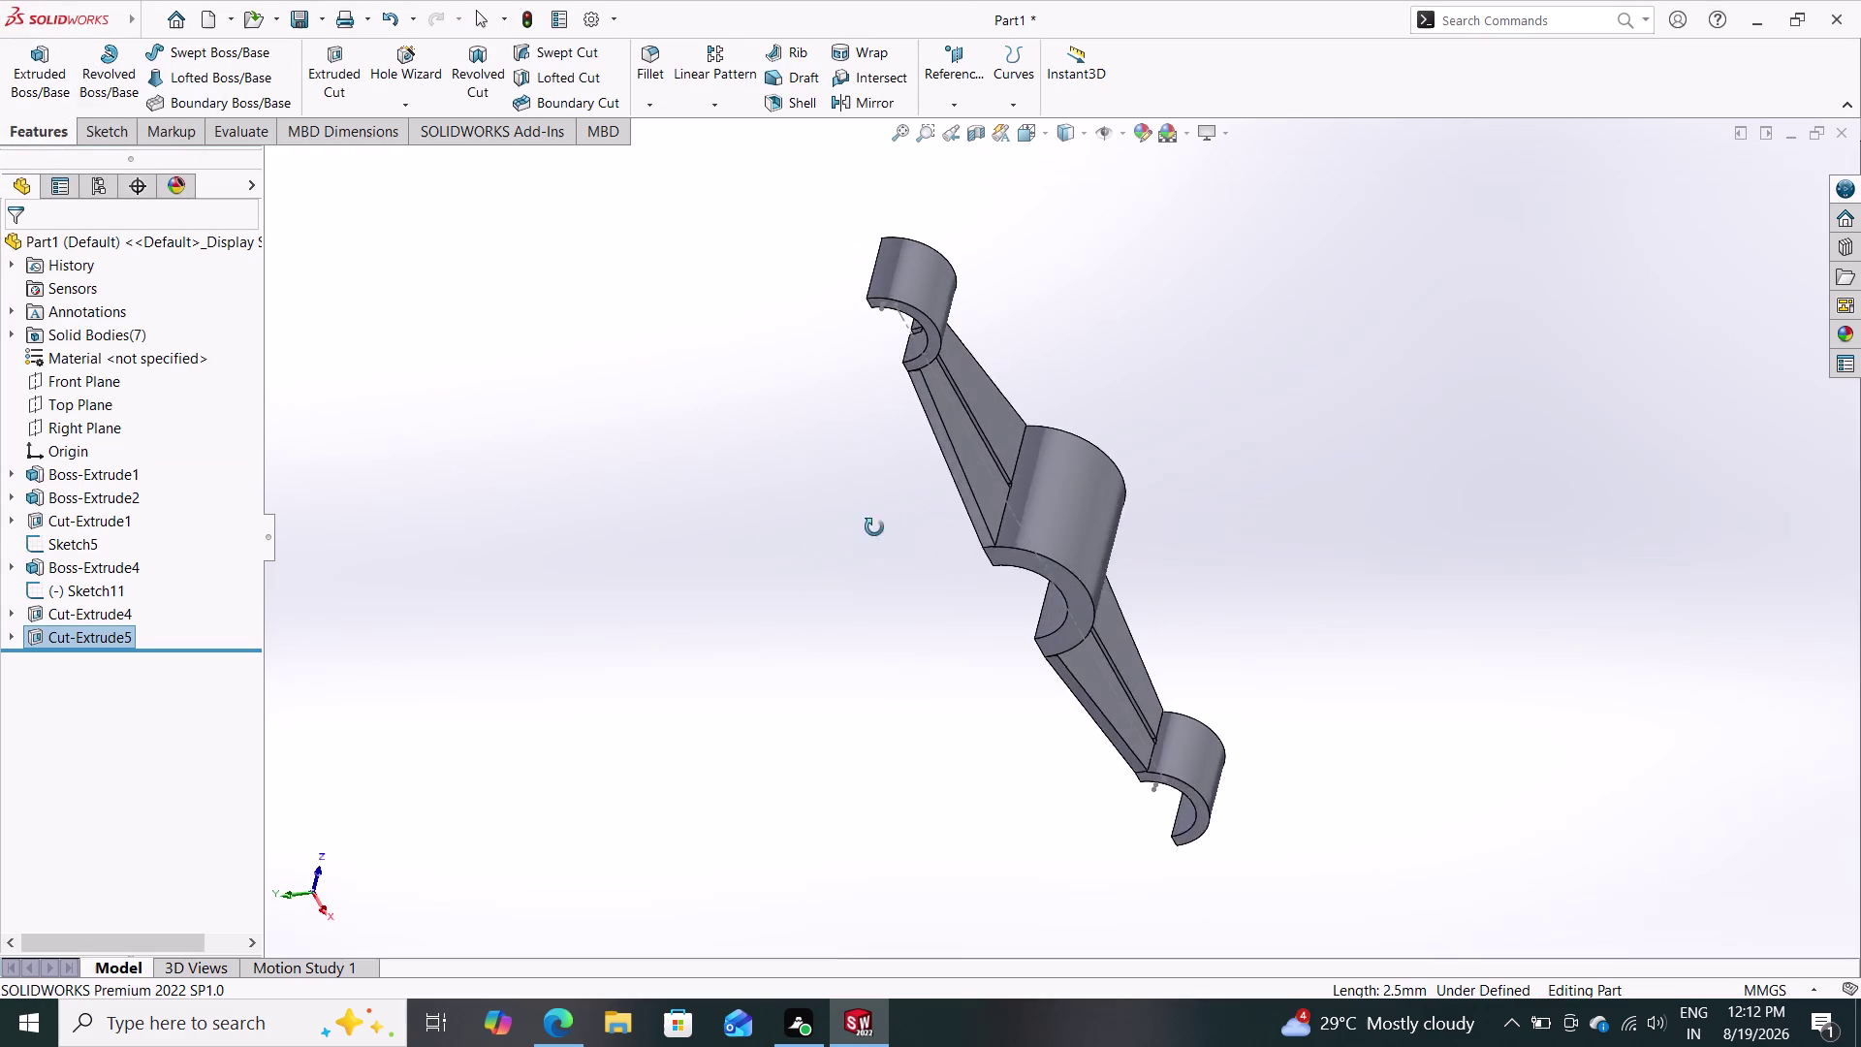
middle_drag(858, 557, 787, 420)
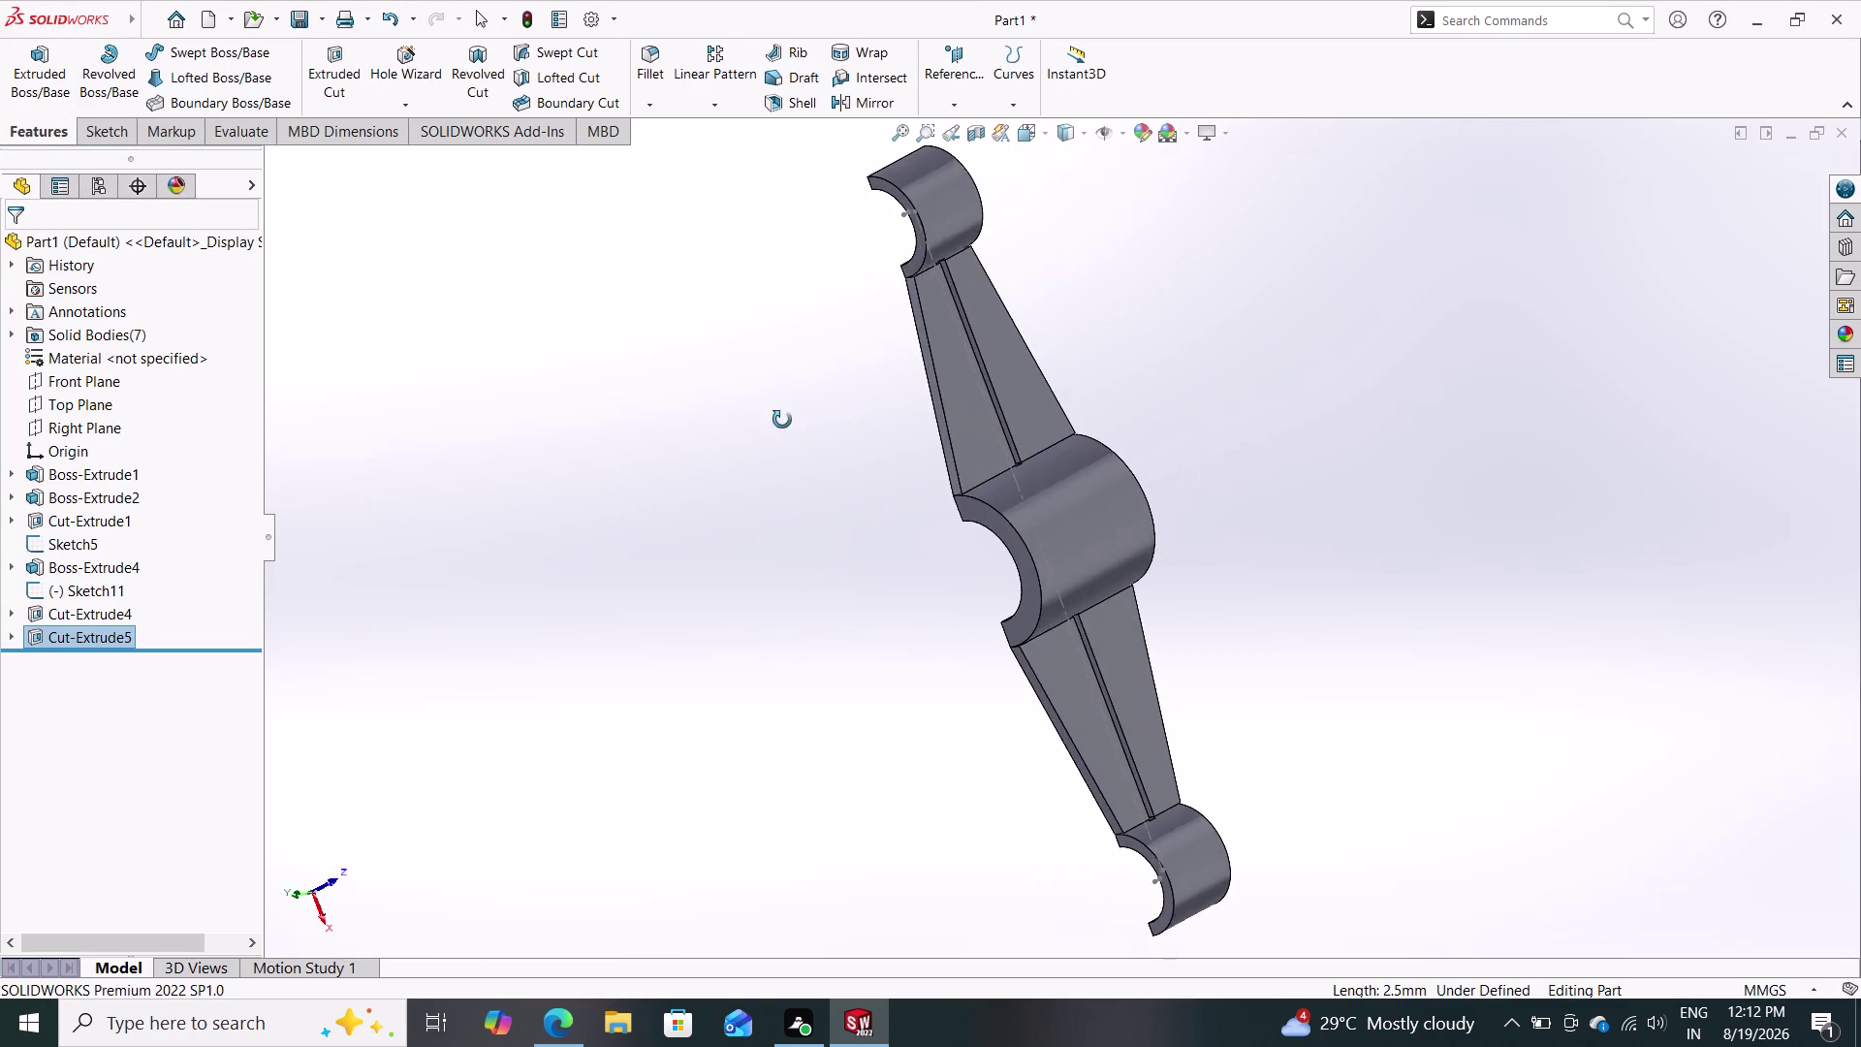
middle_drag(787, 420, 682, 516)
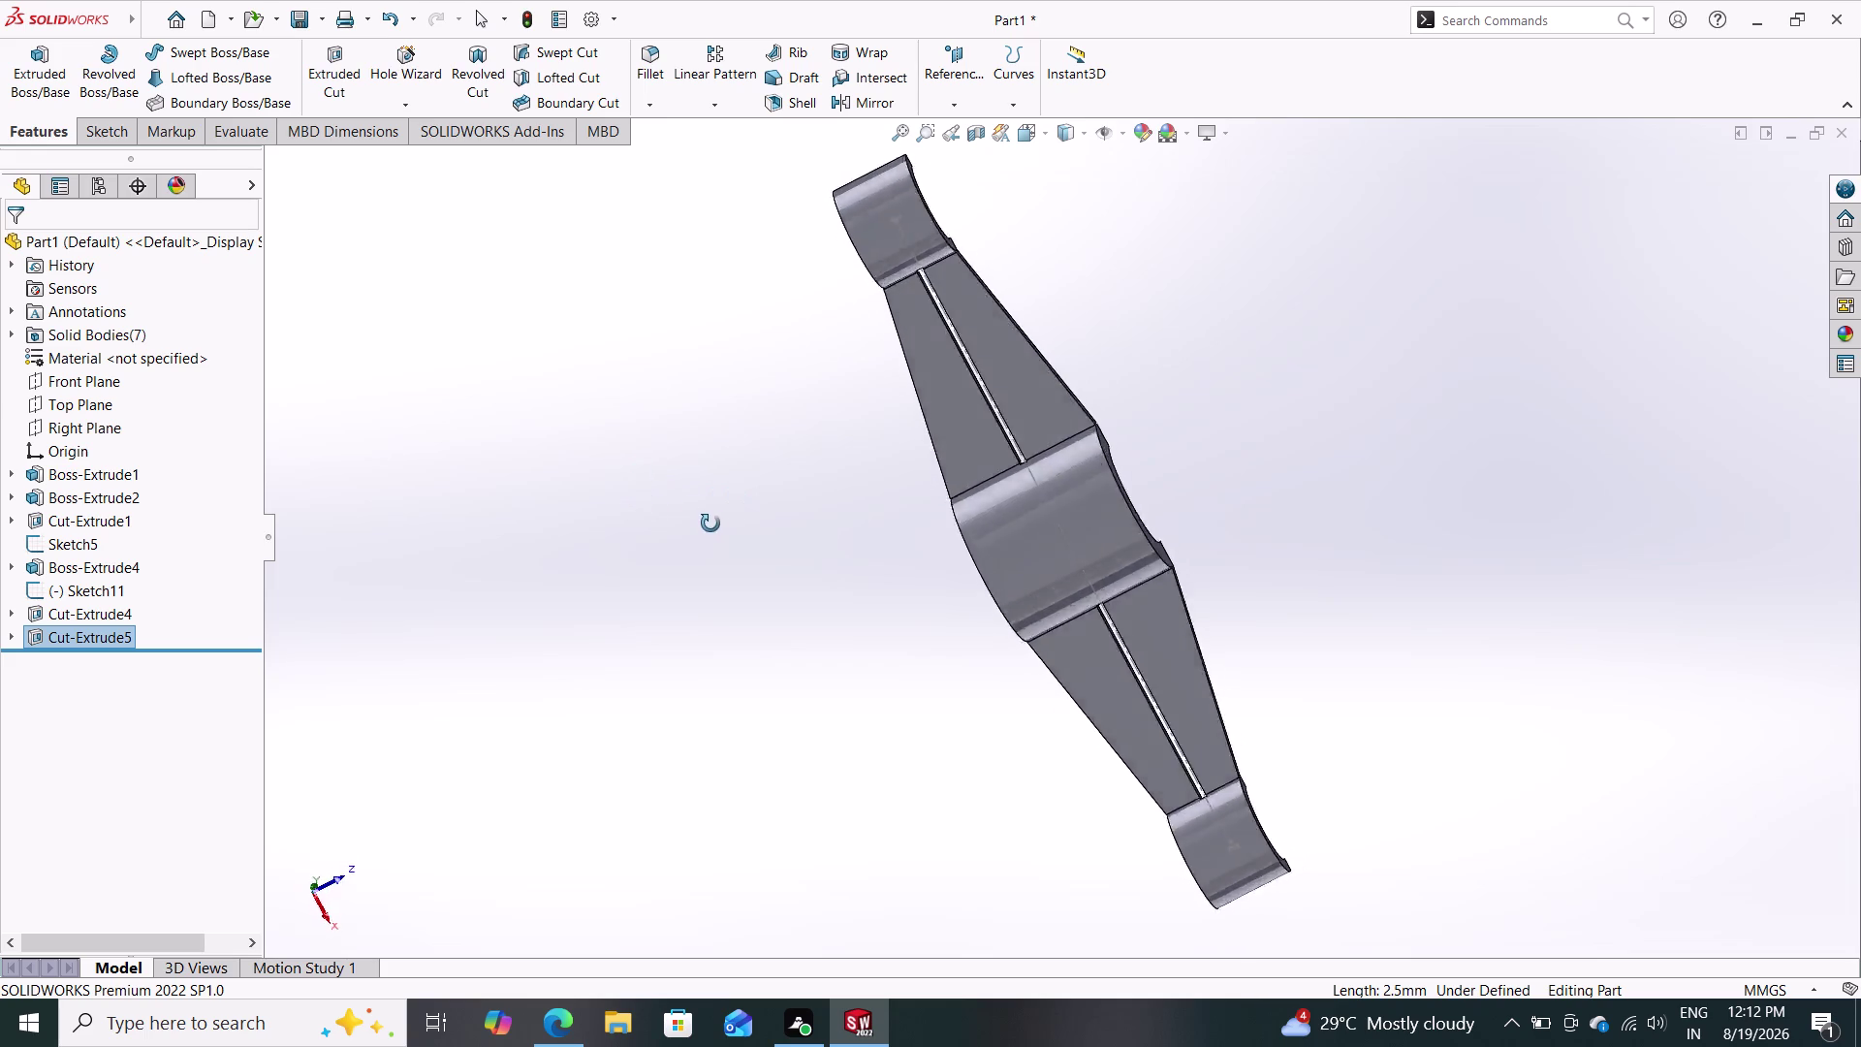
middle_drag(683, 516, 762, 503)
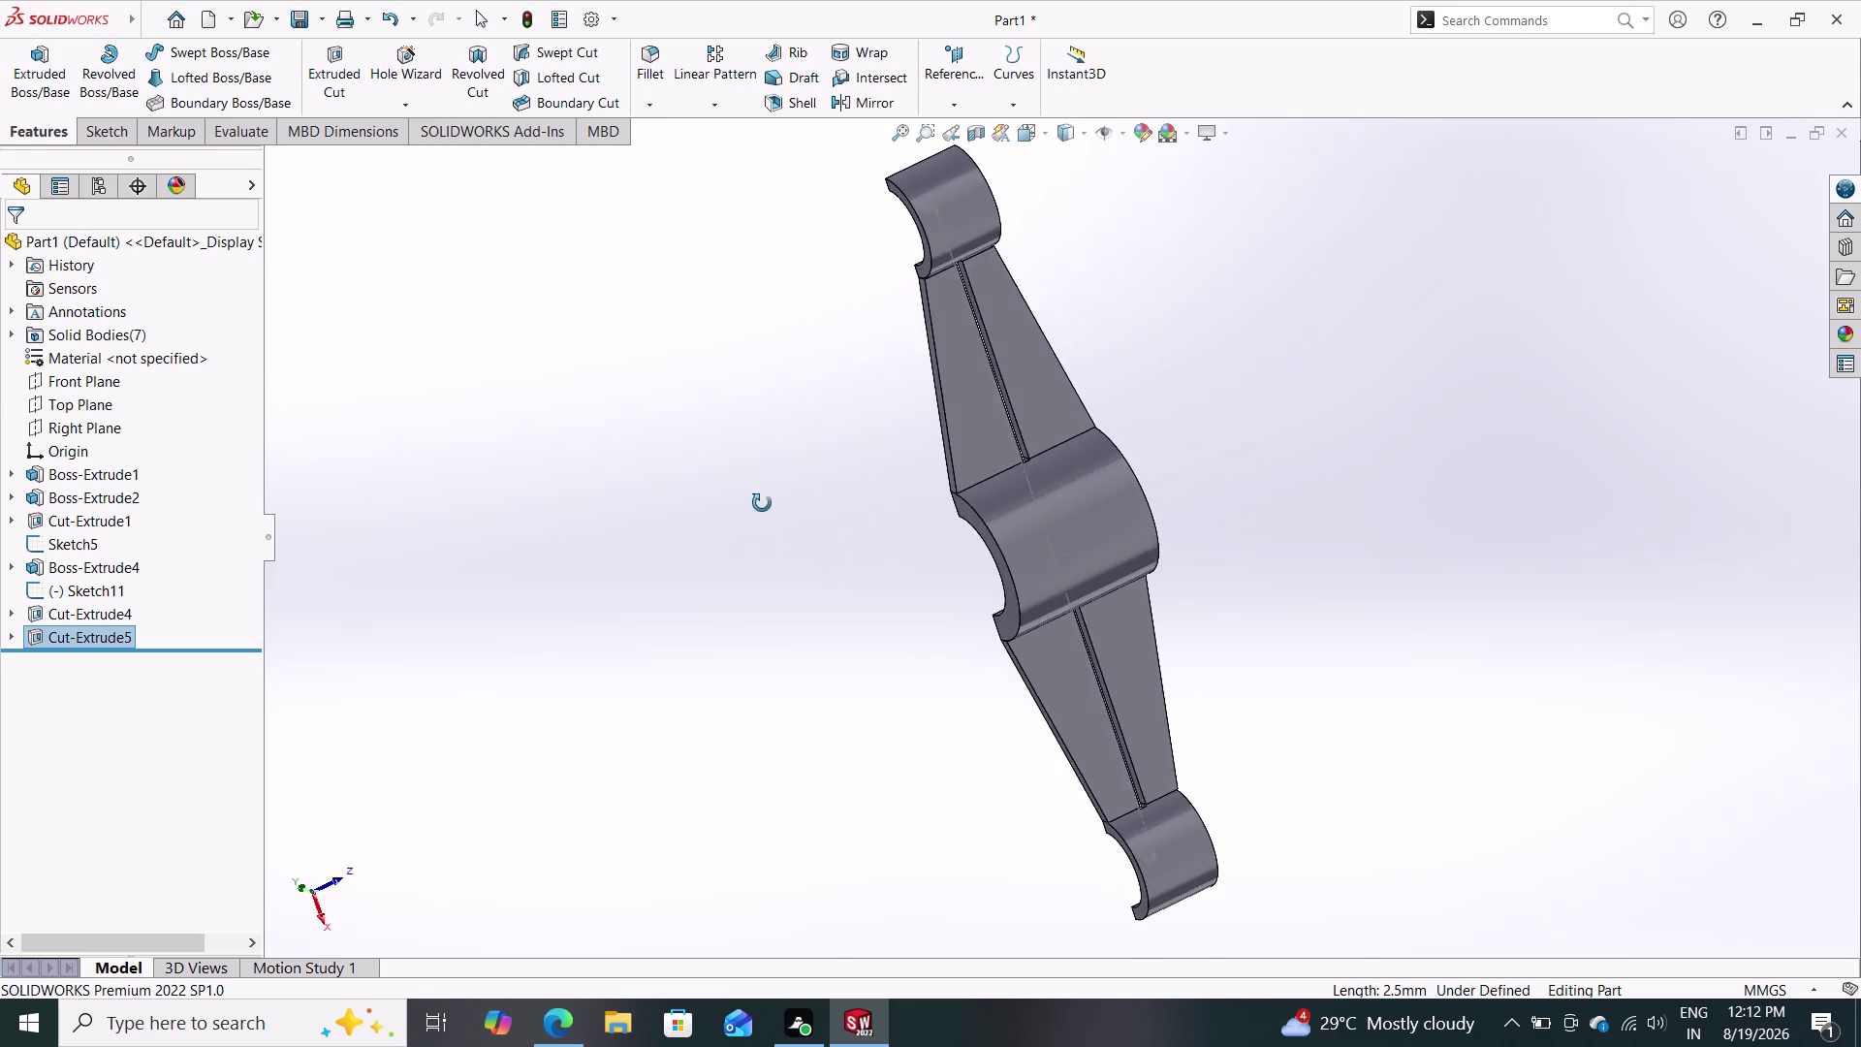
middle_drag(762, 503, 859, 434)
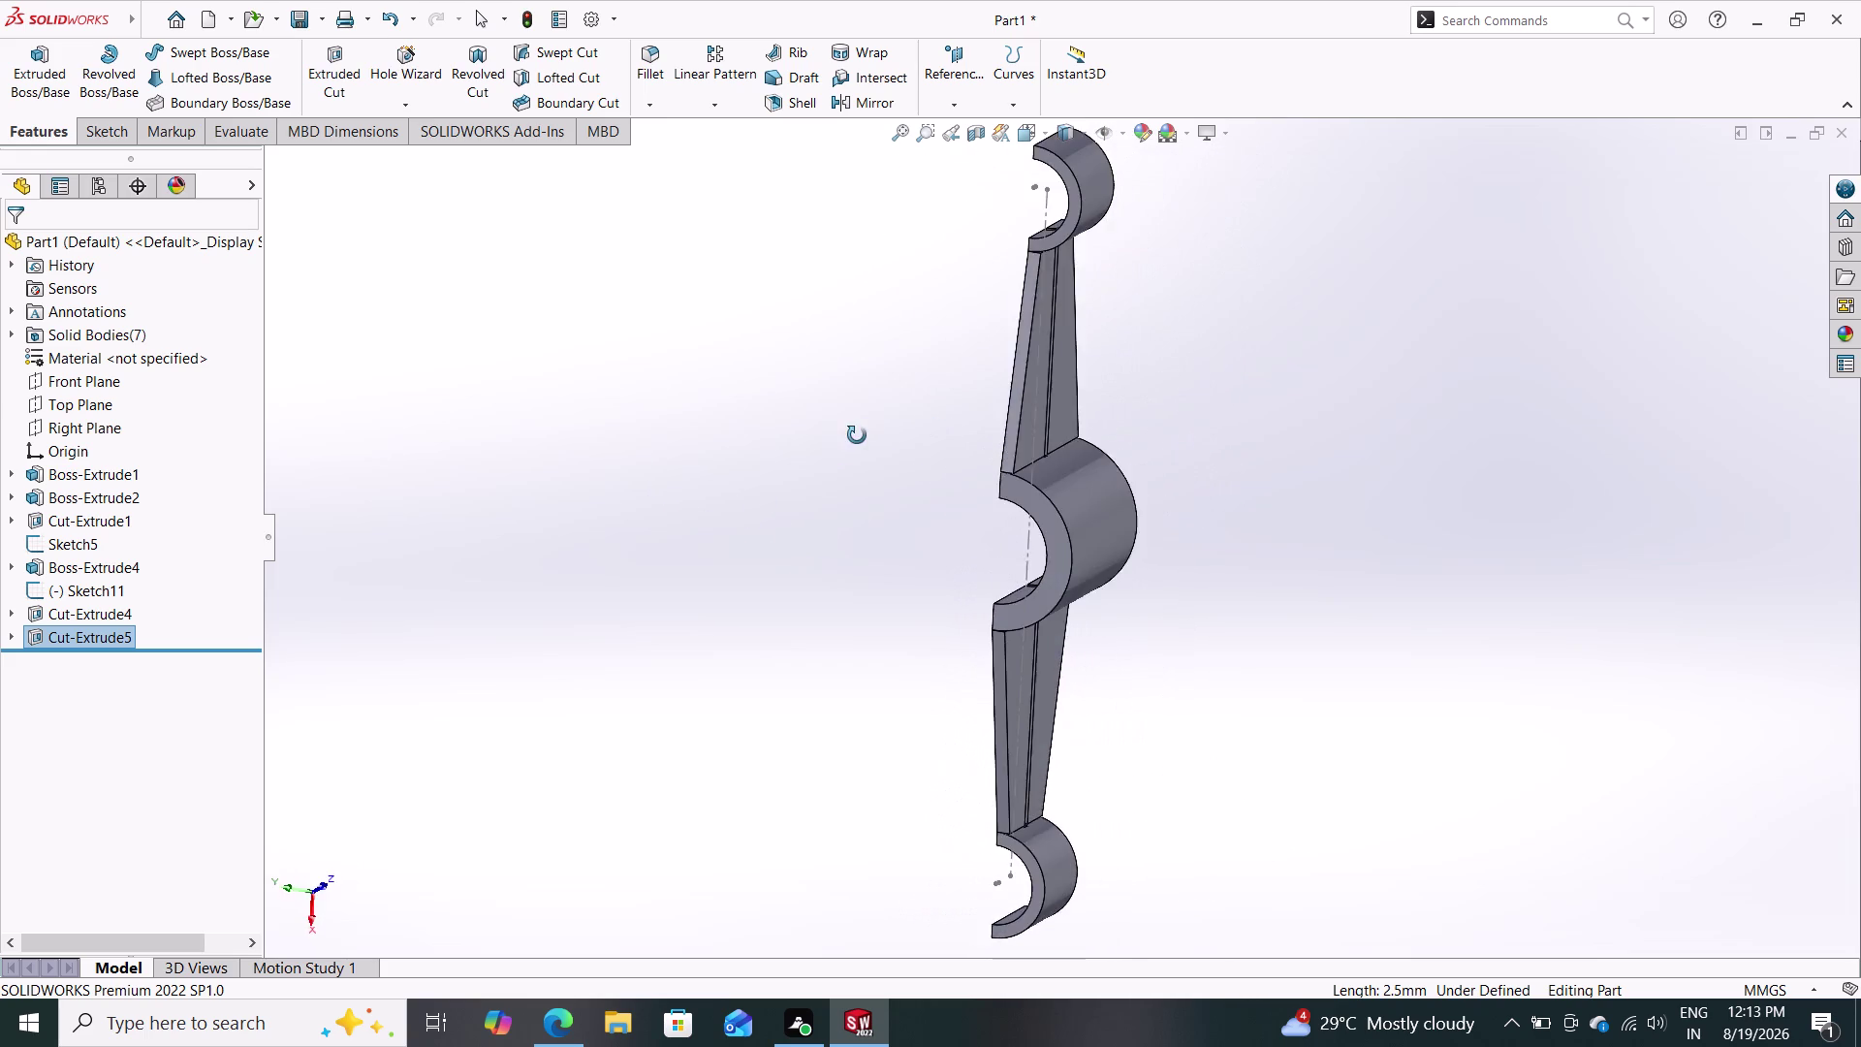
middle_drag(859, 434, 879, 253)
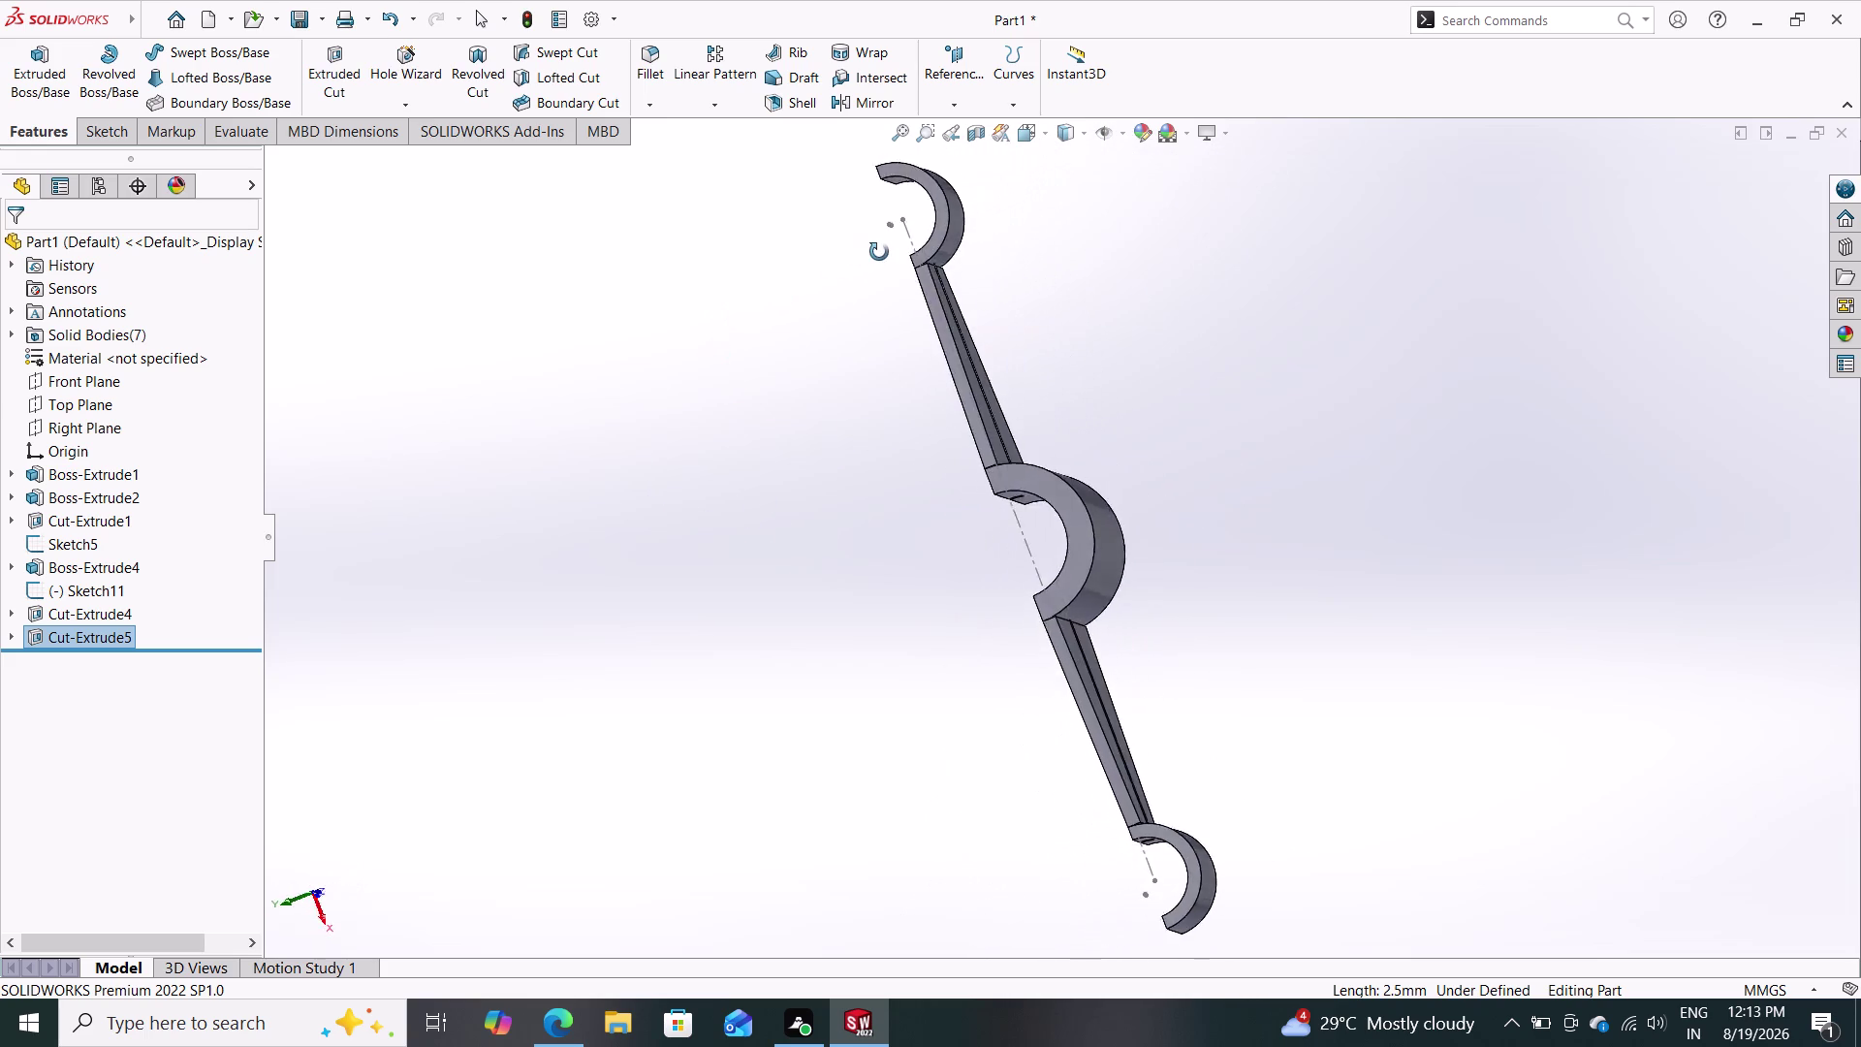
middle_drag(880, 253, 695, 352)
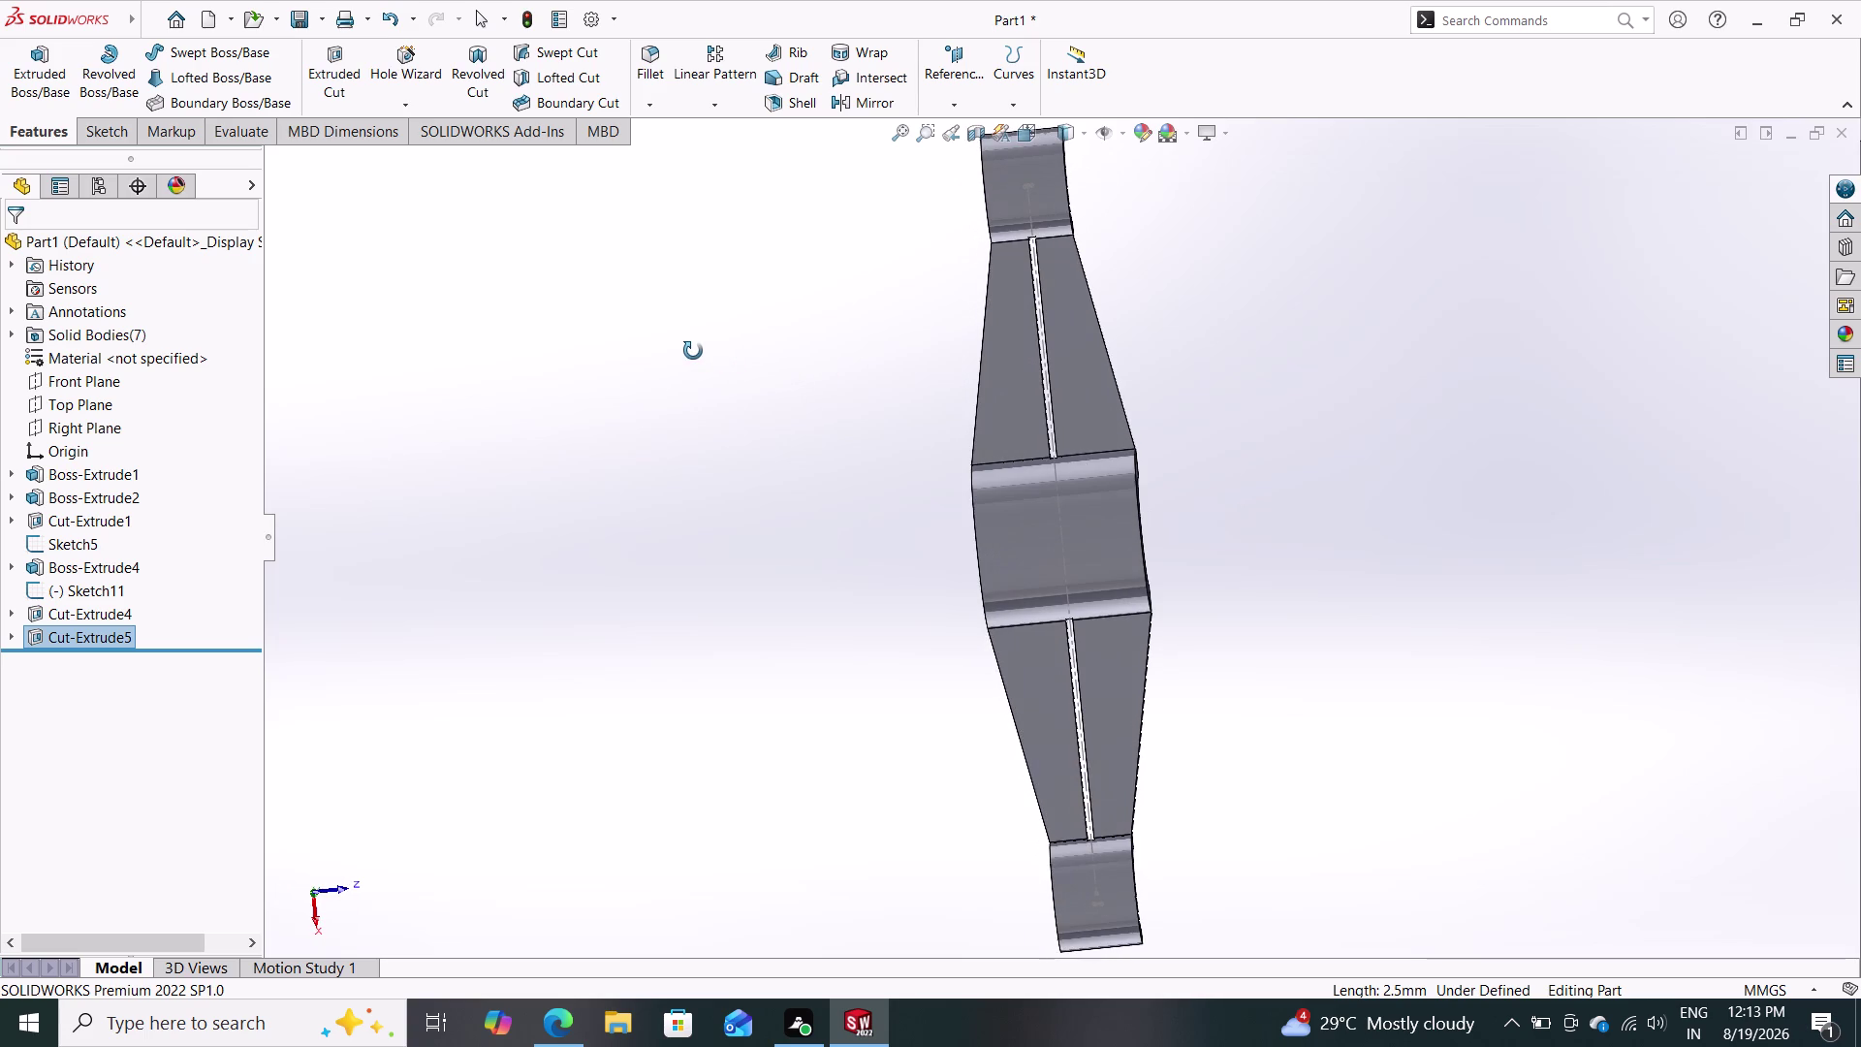
middle_drag(695, 352, 758, 349)
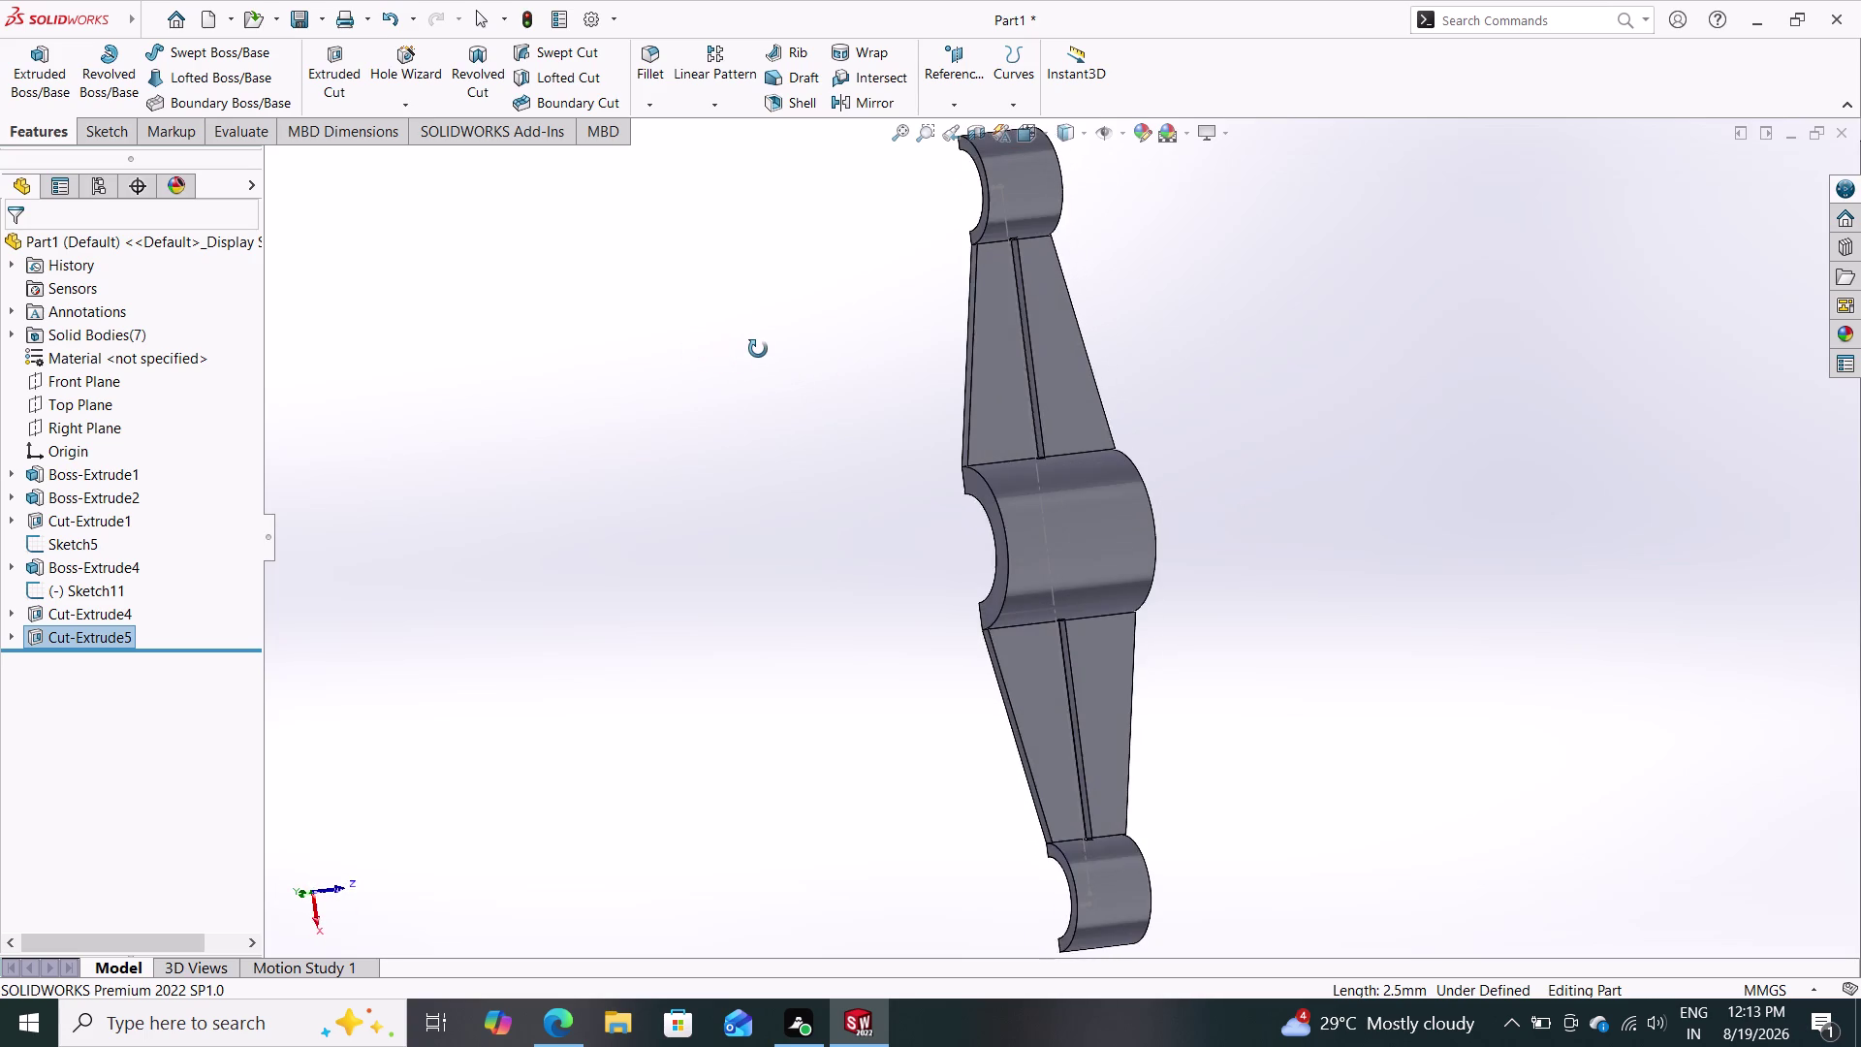
middle_drag(758, 349, 634, 367)
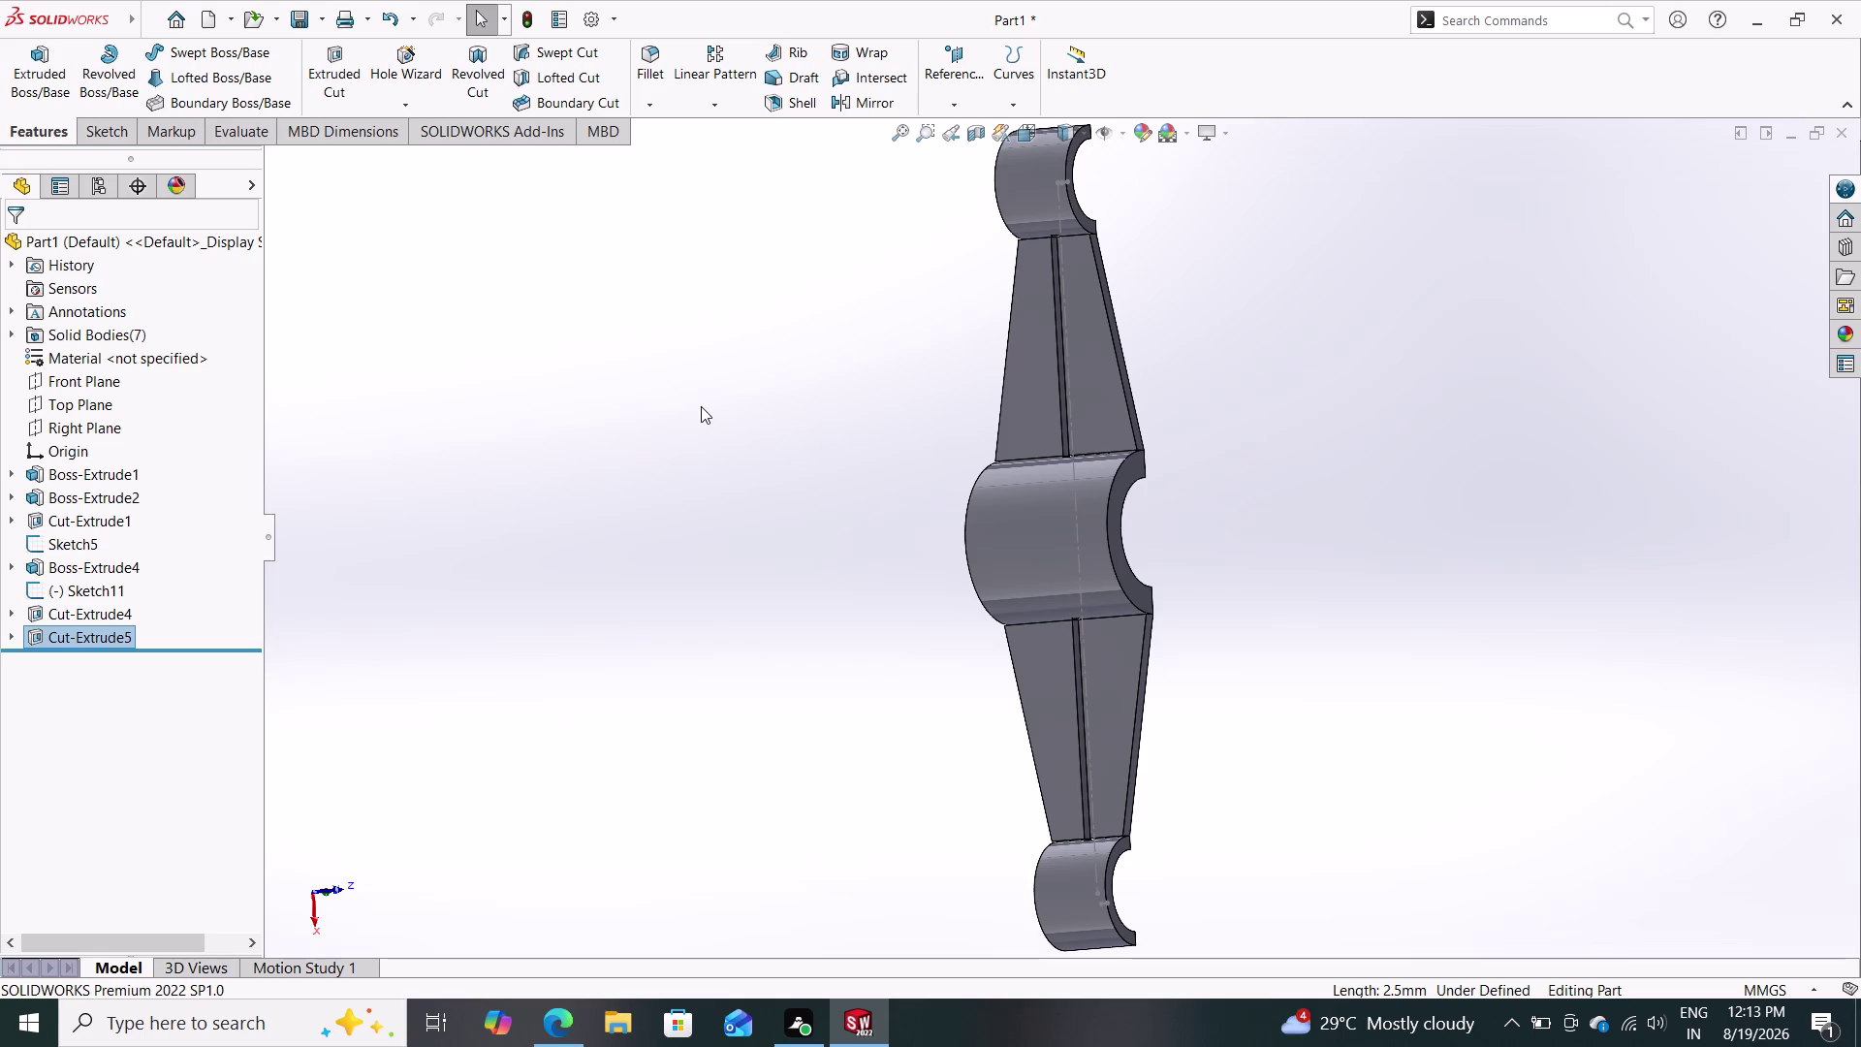
key(ctrl+z)
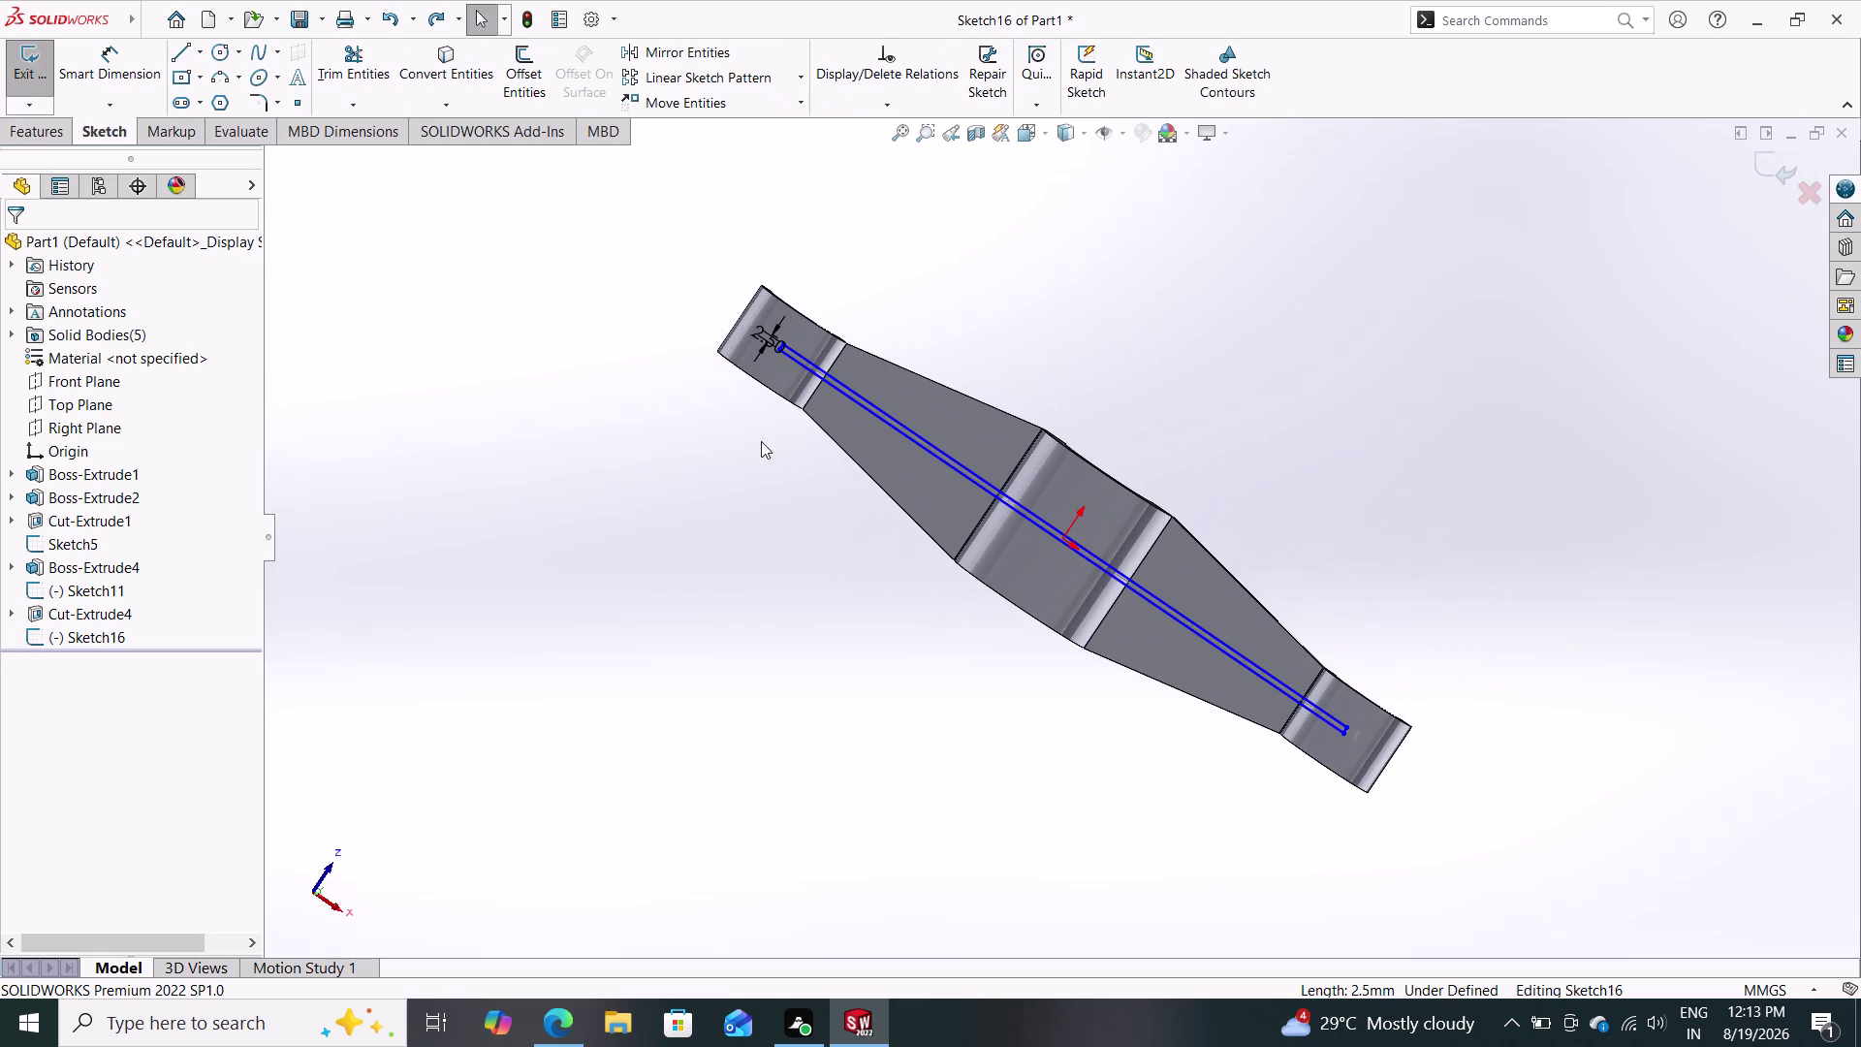
Pull the rib line end back from the right lug, undoing a misplaced endpoint move.
scroll(down, 3)
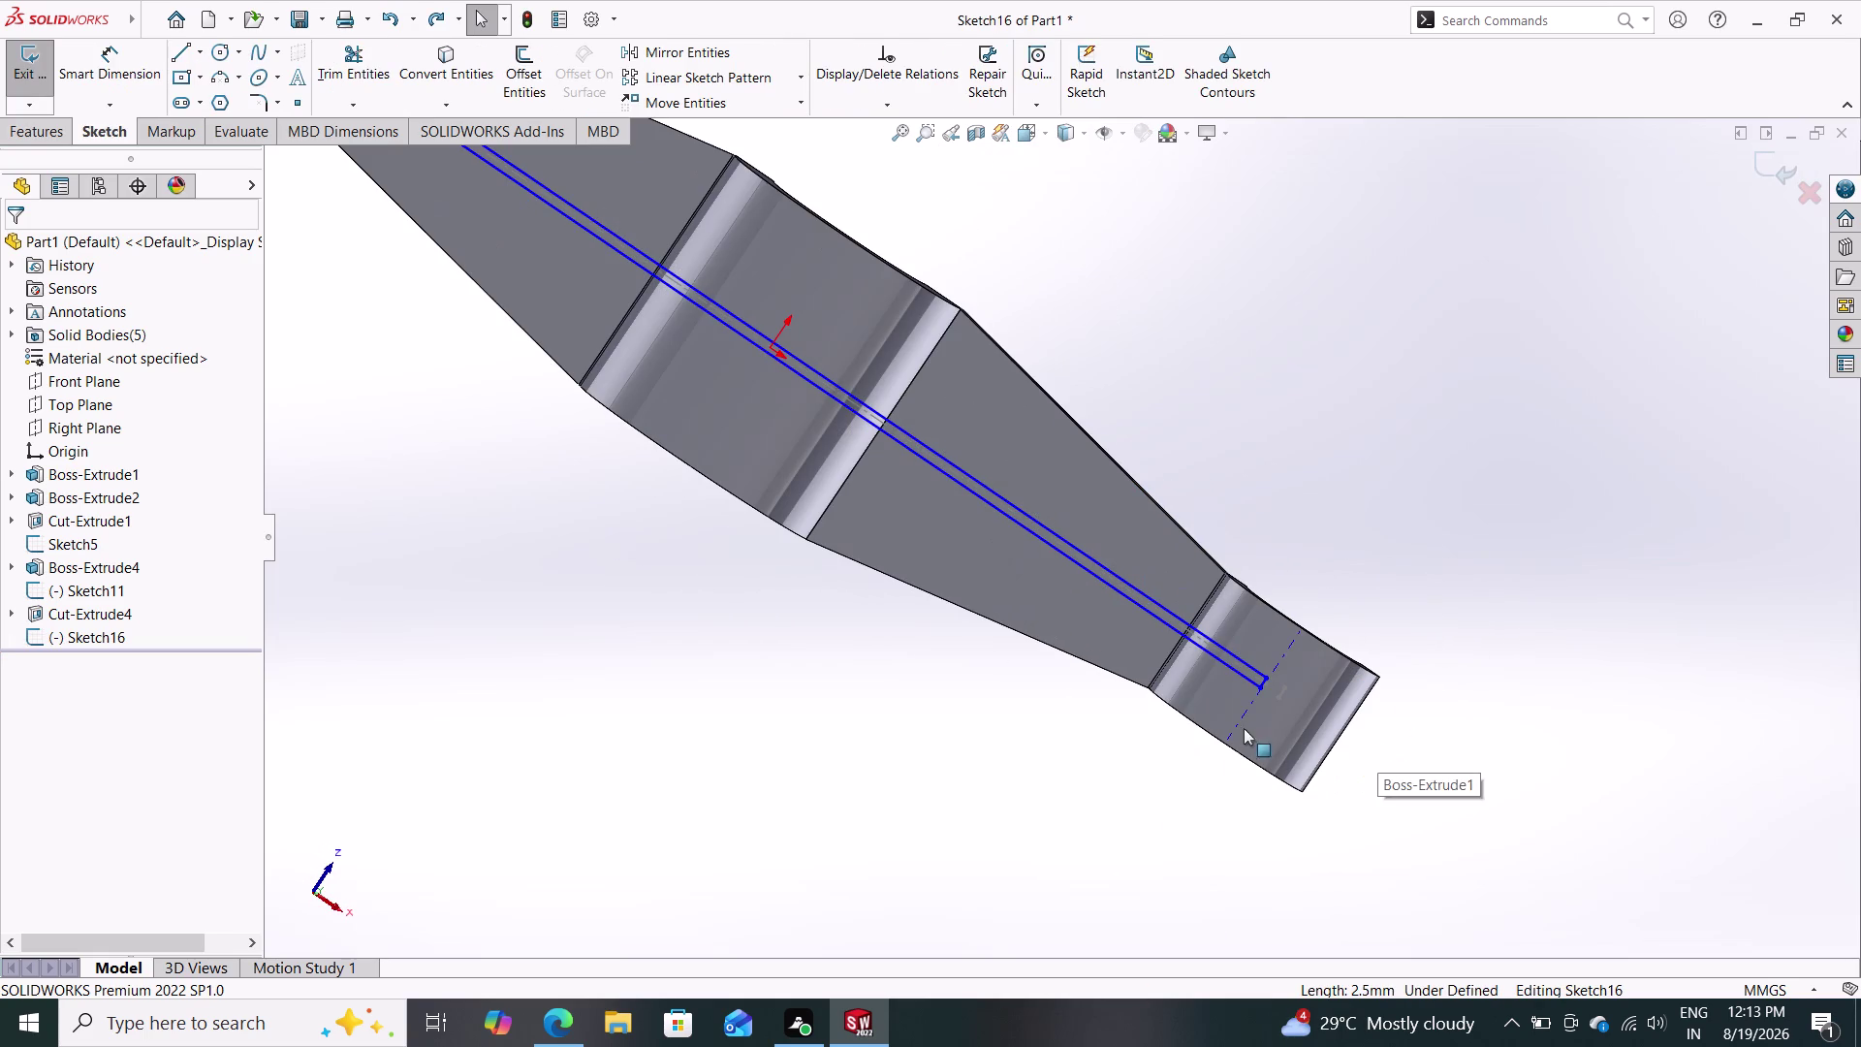
scroll(down, 3)
drag(1239, 657, 397, 135)
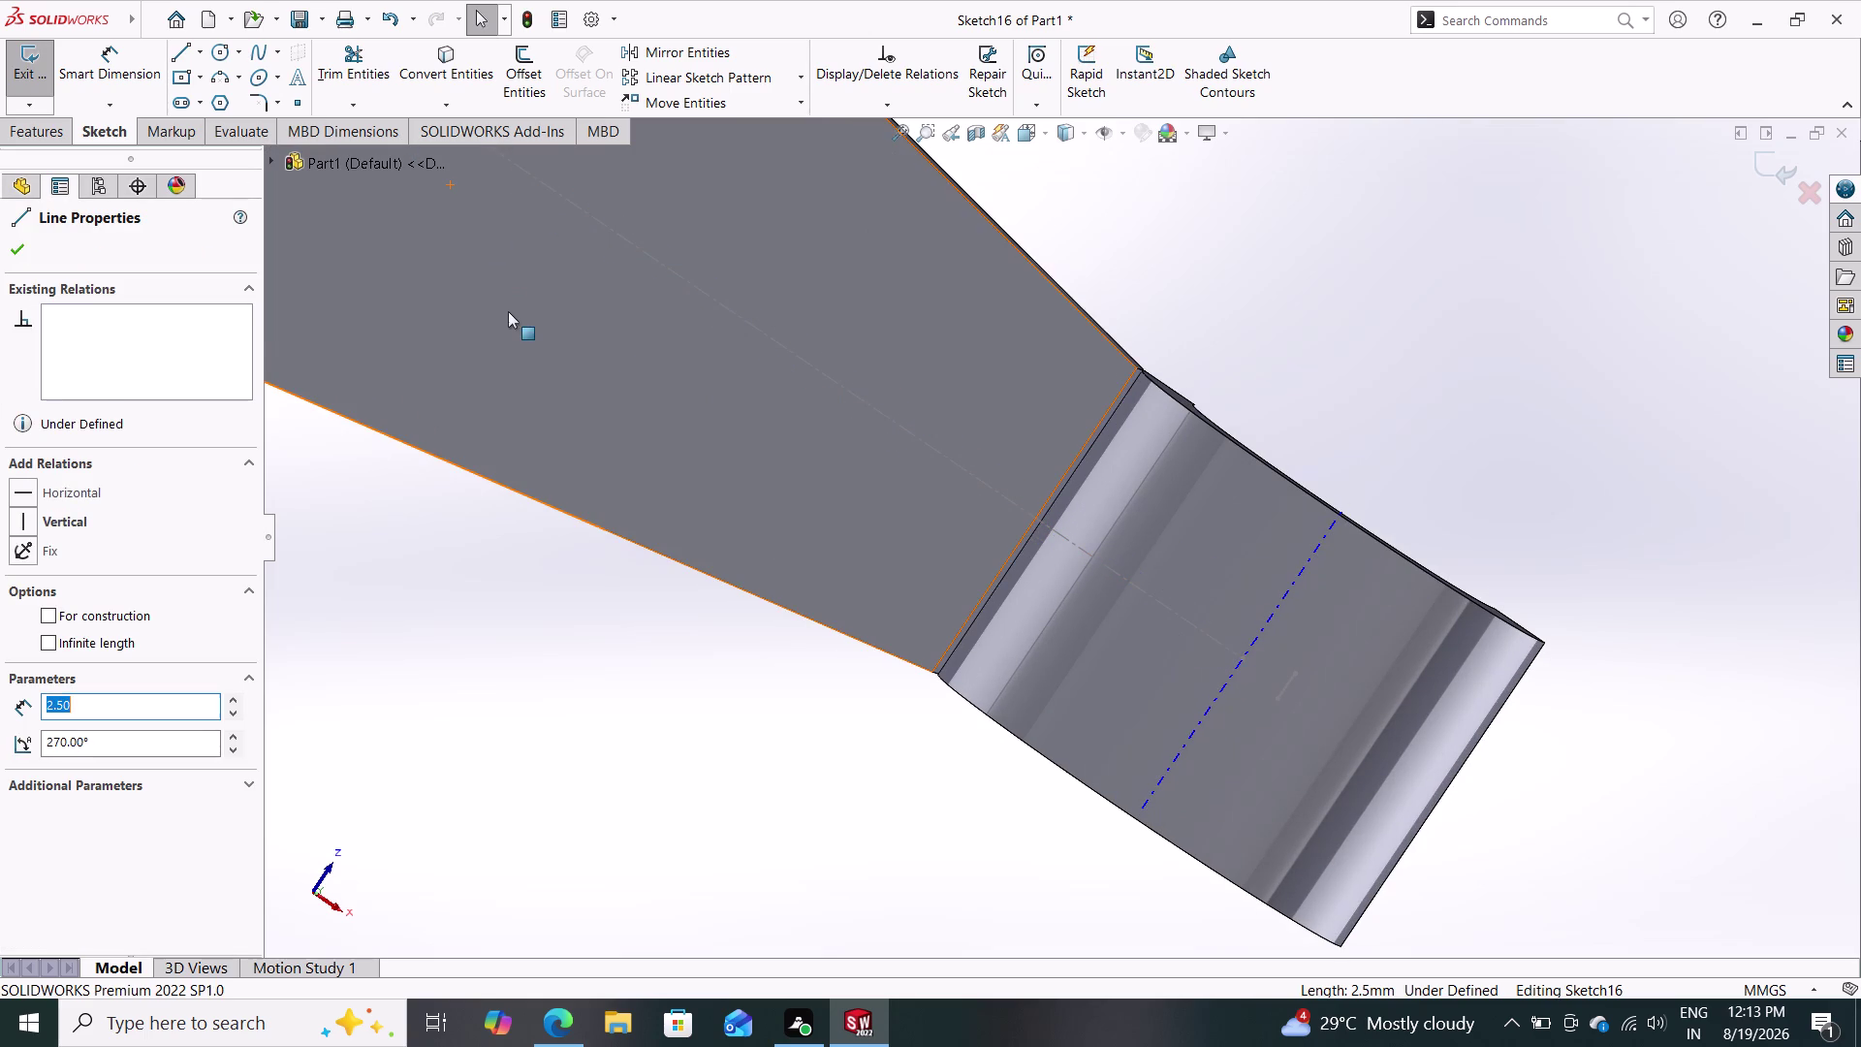
scroll(up, 3)
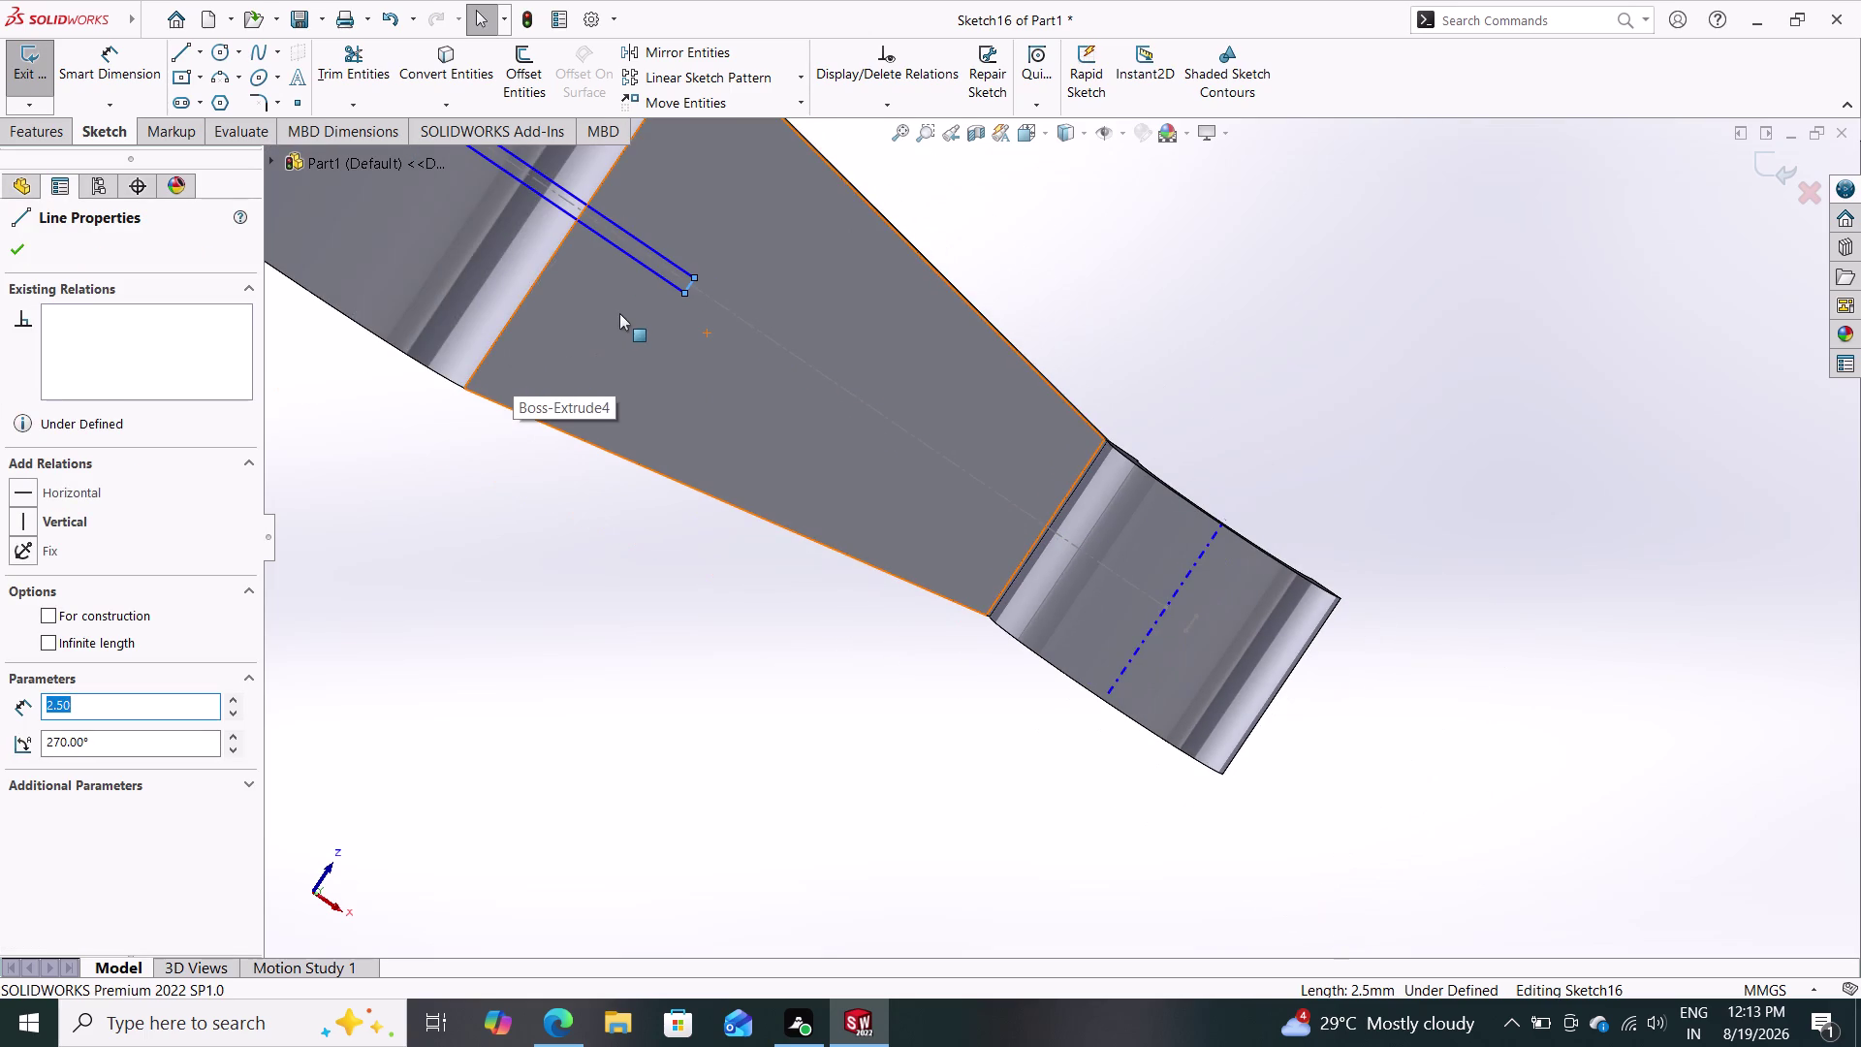
scroll(down, 3)
scroll(up, 3)
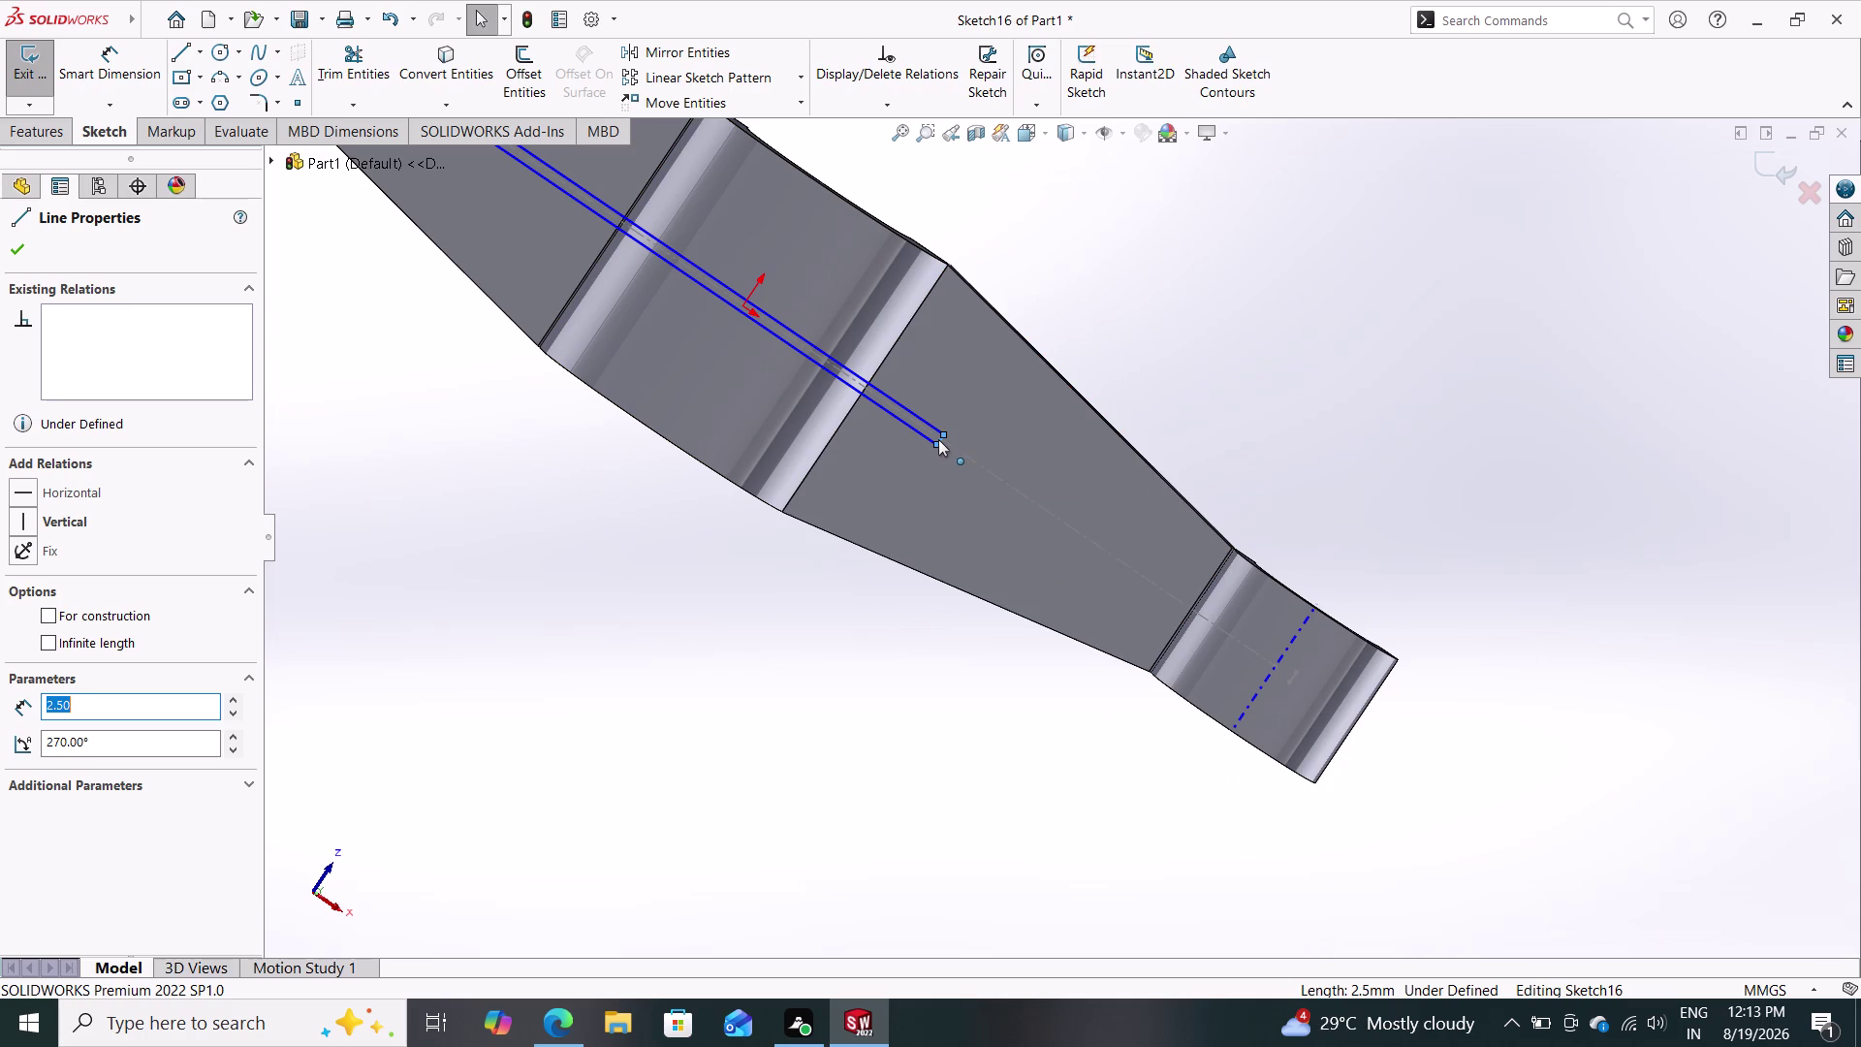
drag(938, 437, 805, 353)
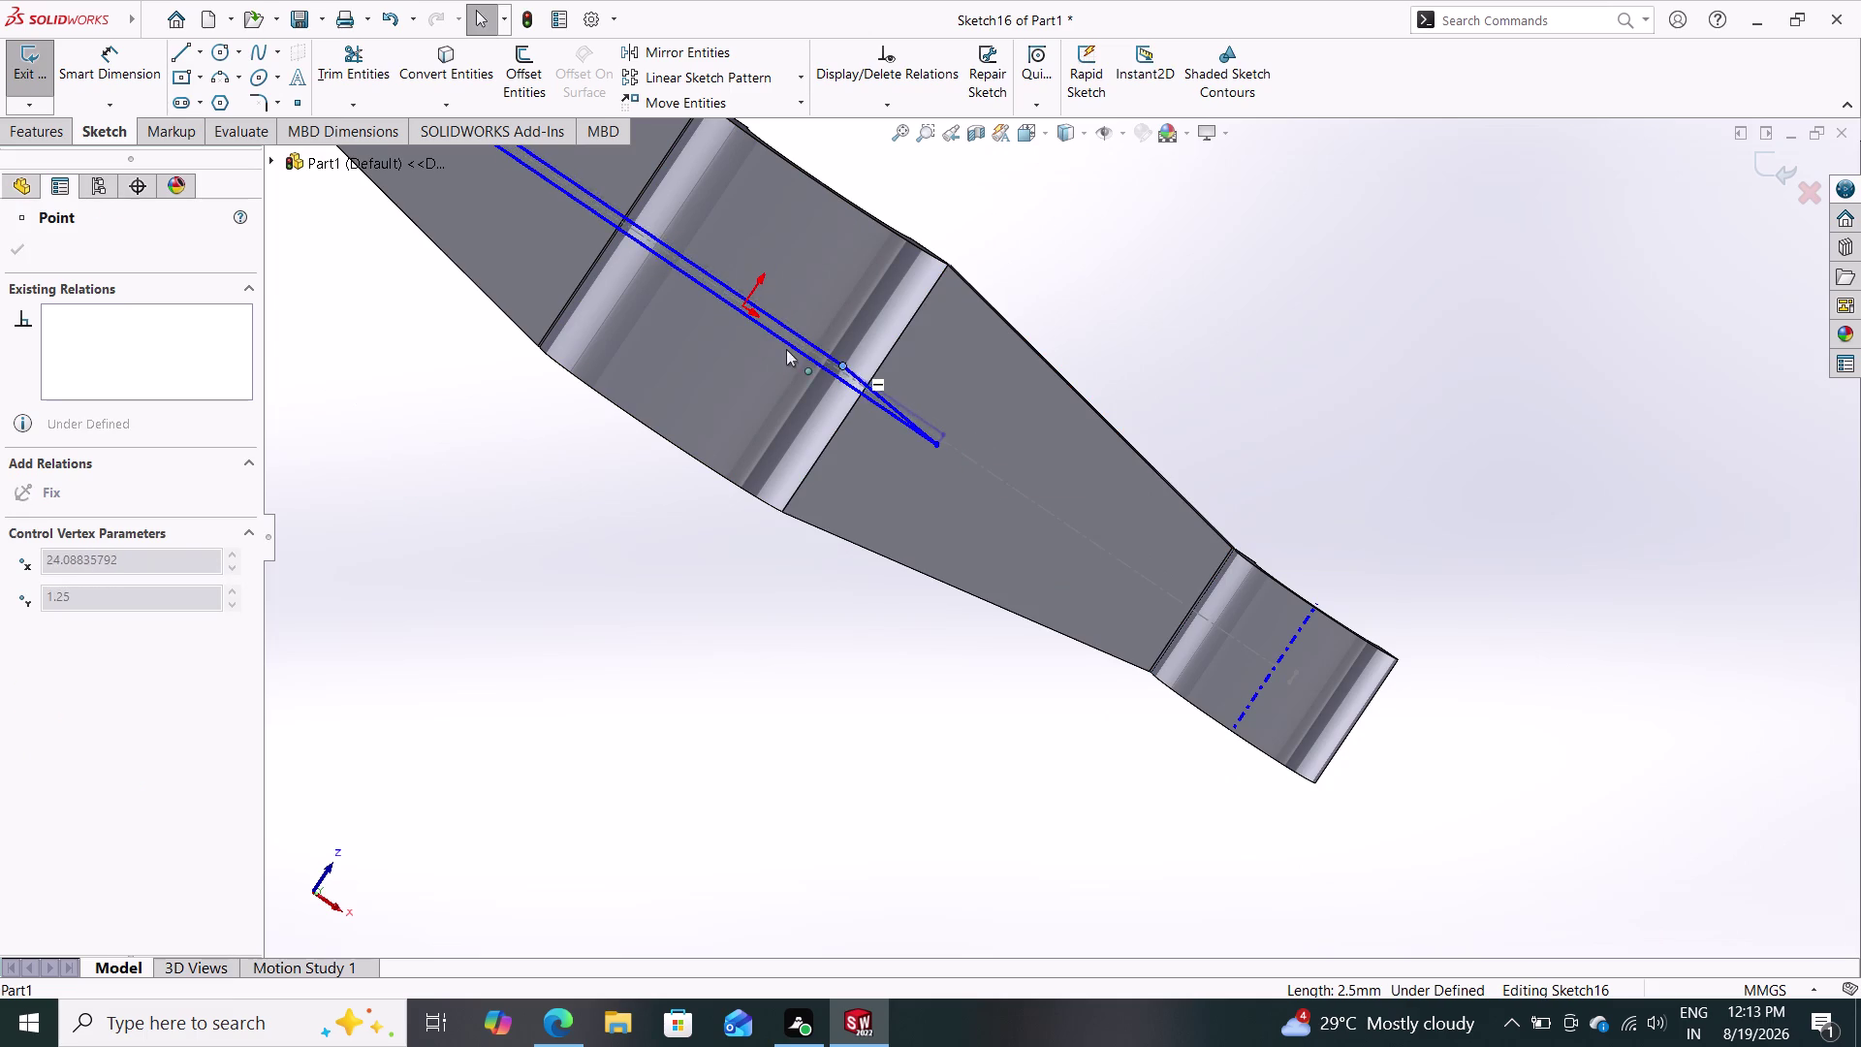
drag(806, 354, 712, 276)
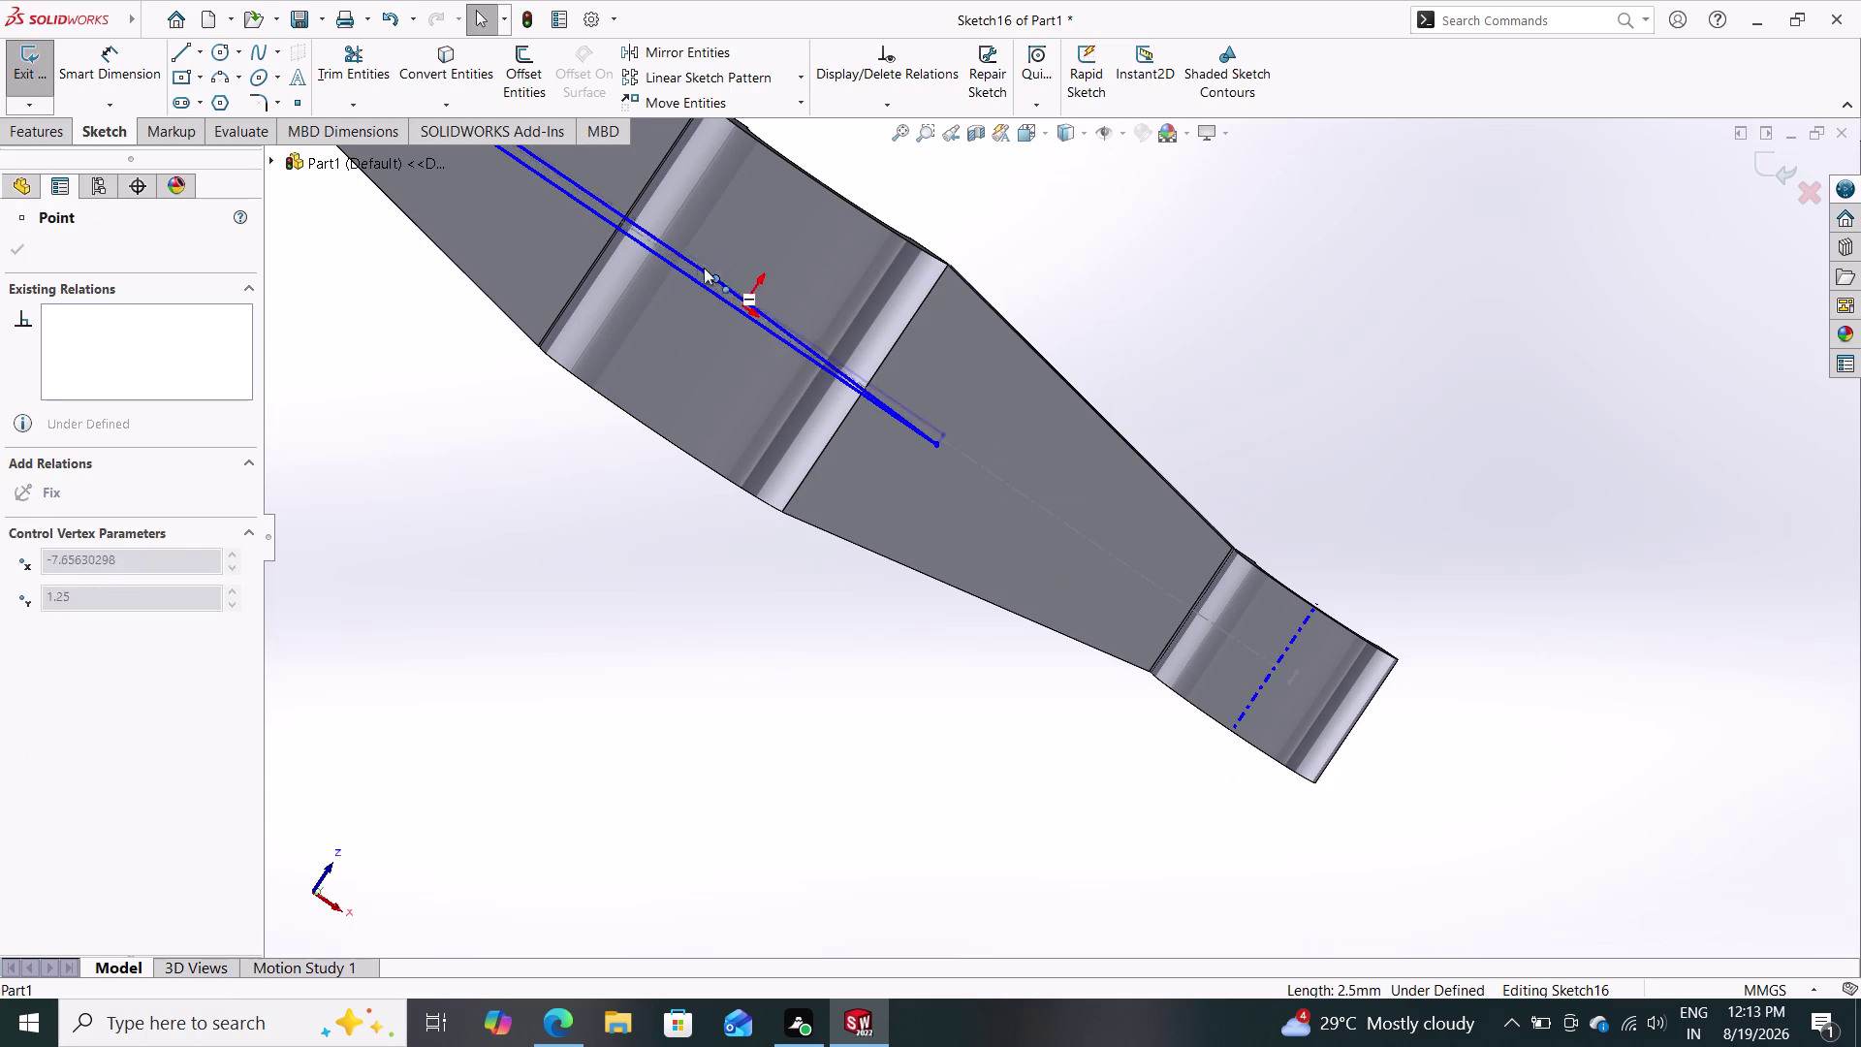
drag(712, 276, 782, 288)
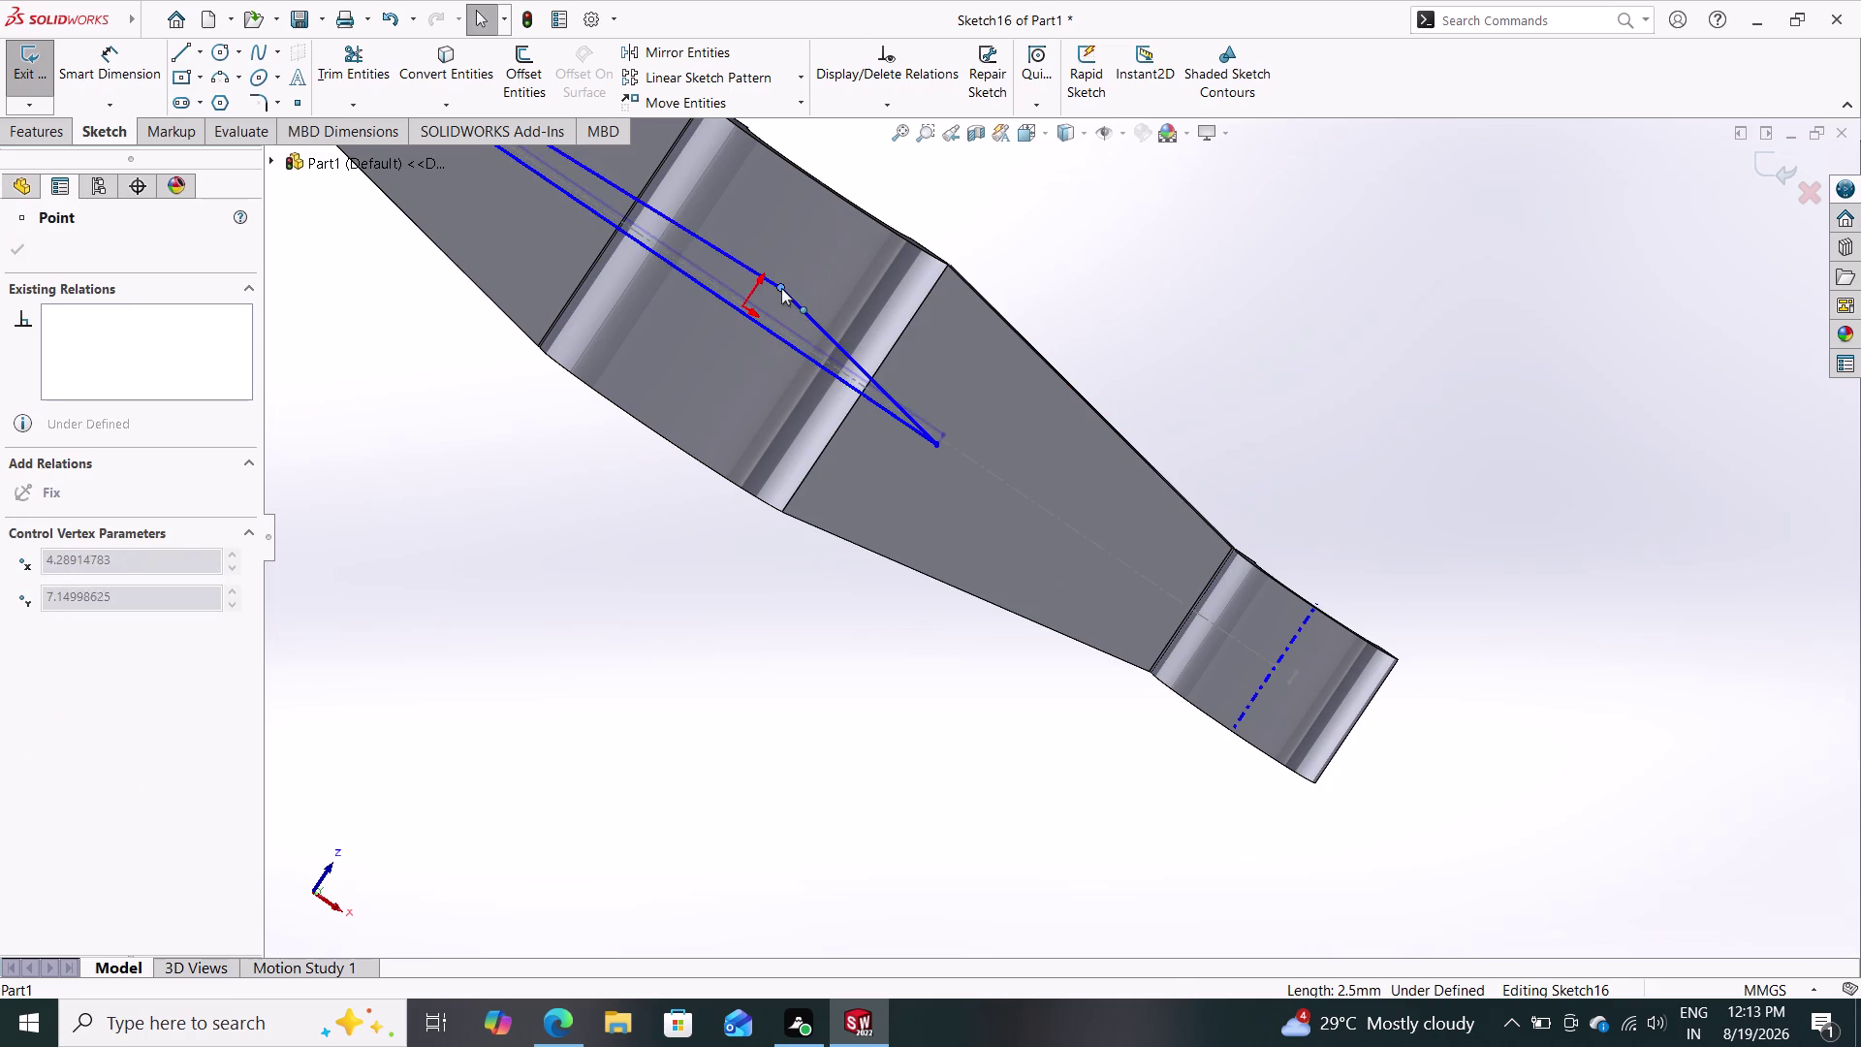
drag(781, 288, 781, 289)
key(ctrl+z)
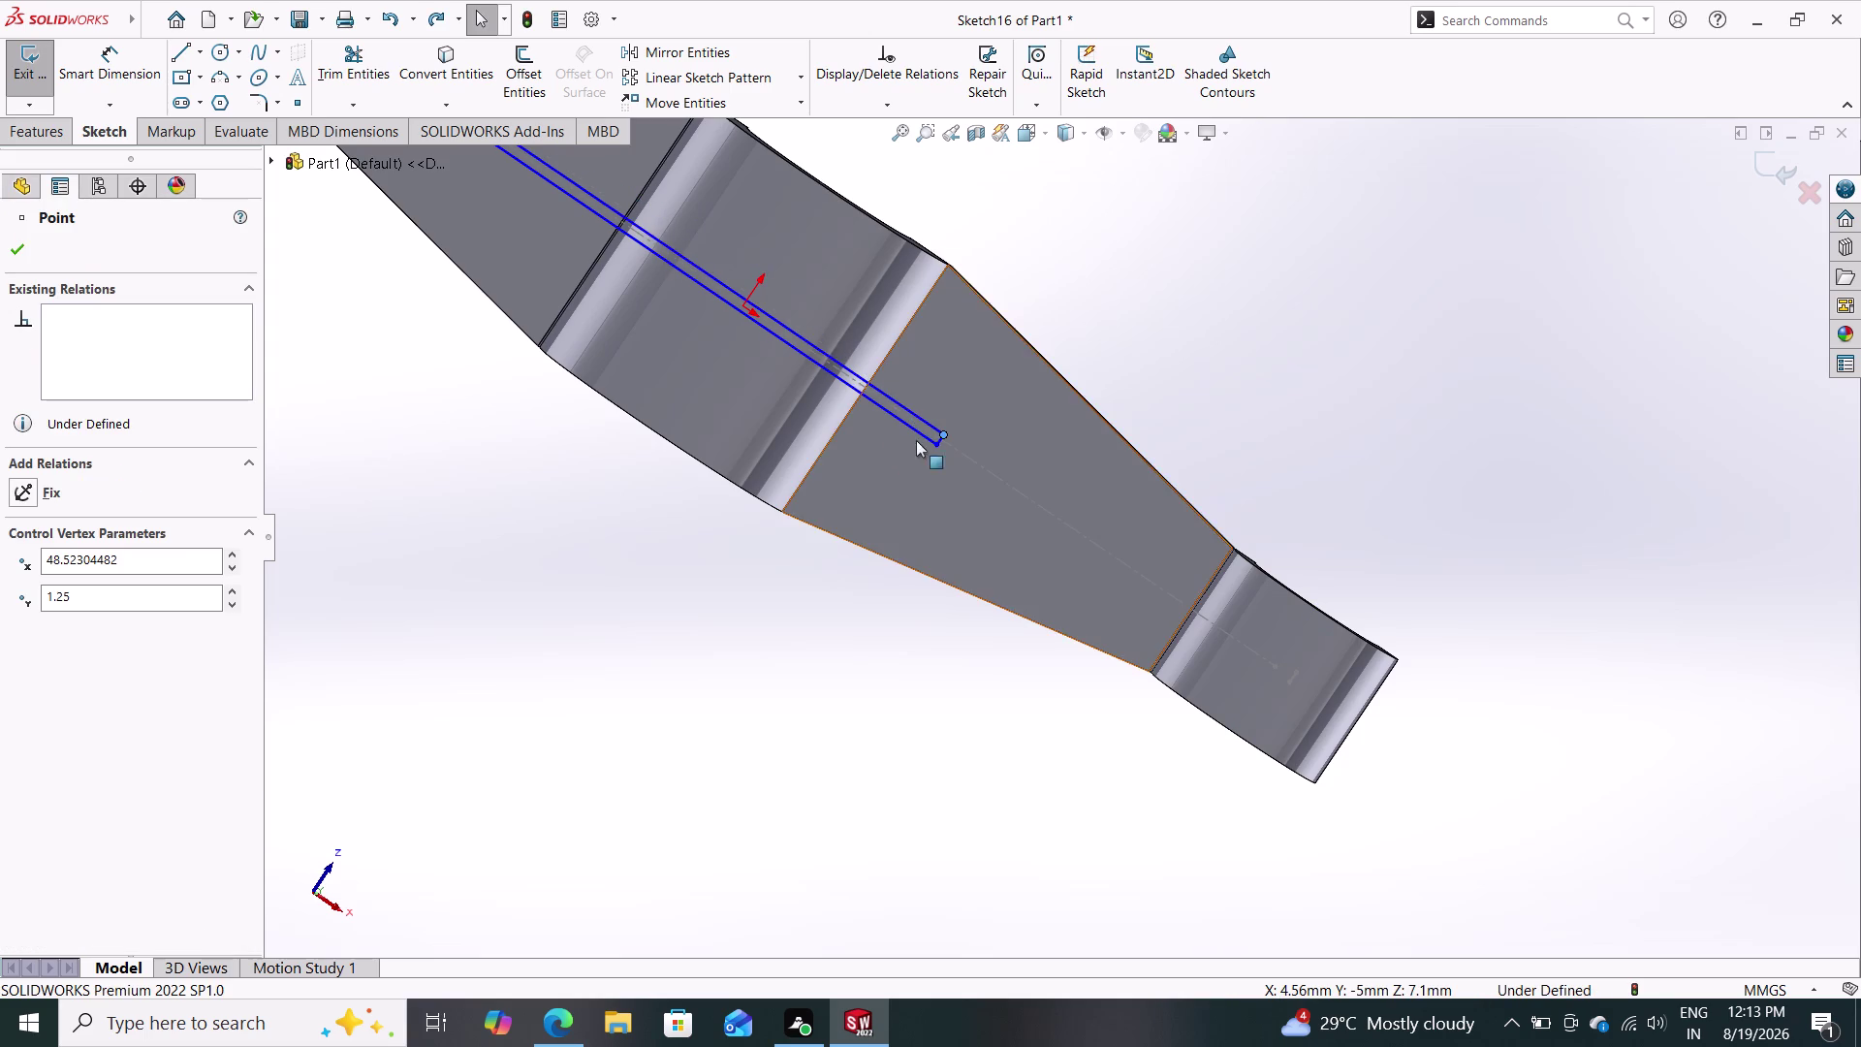
Extend both rib lines to the left lug's inner edge.
scroll(down, 3)
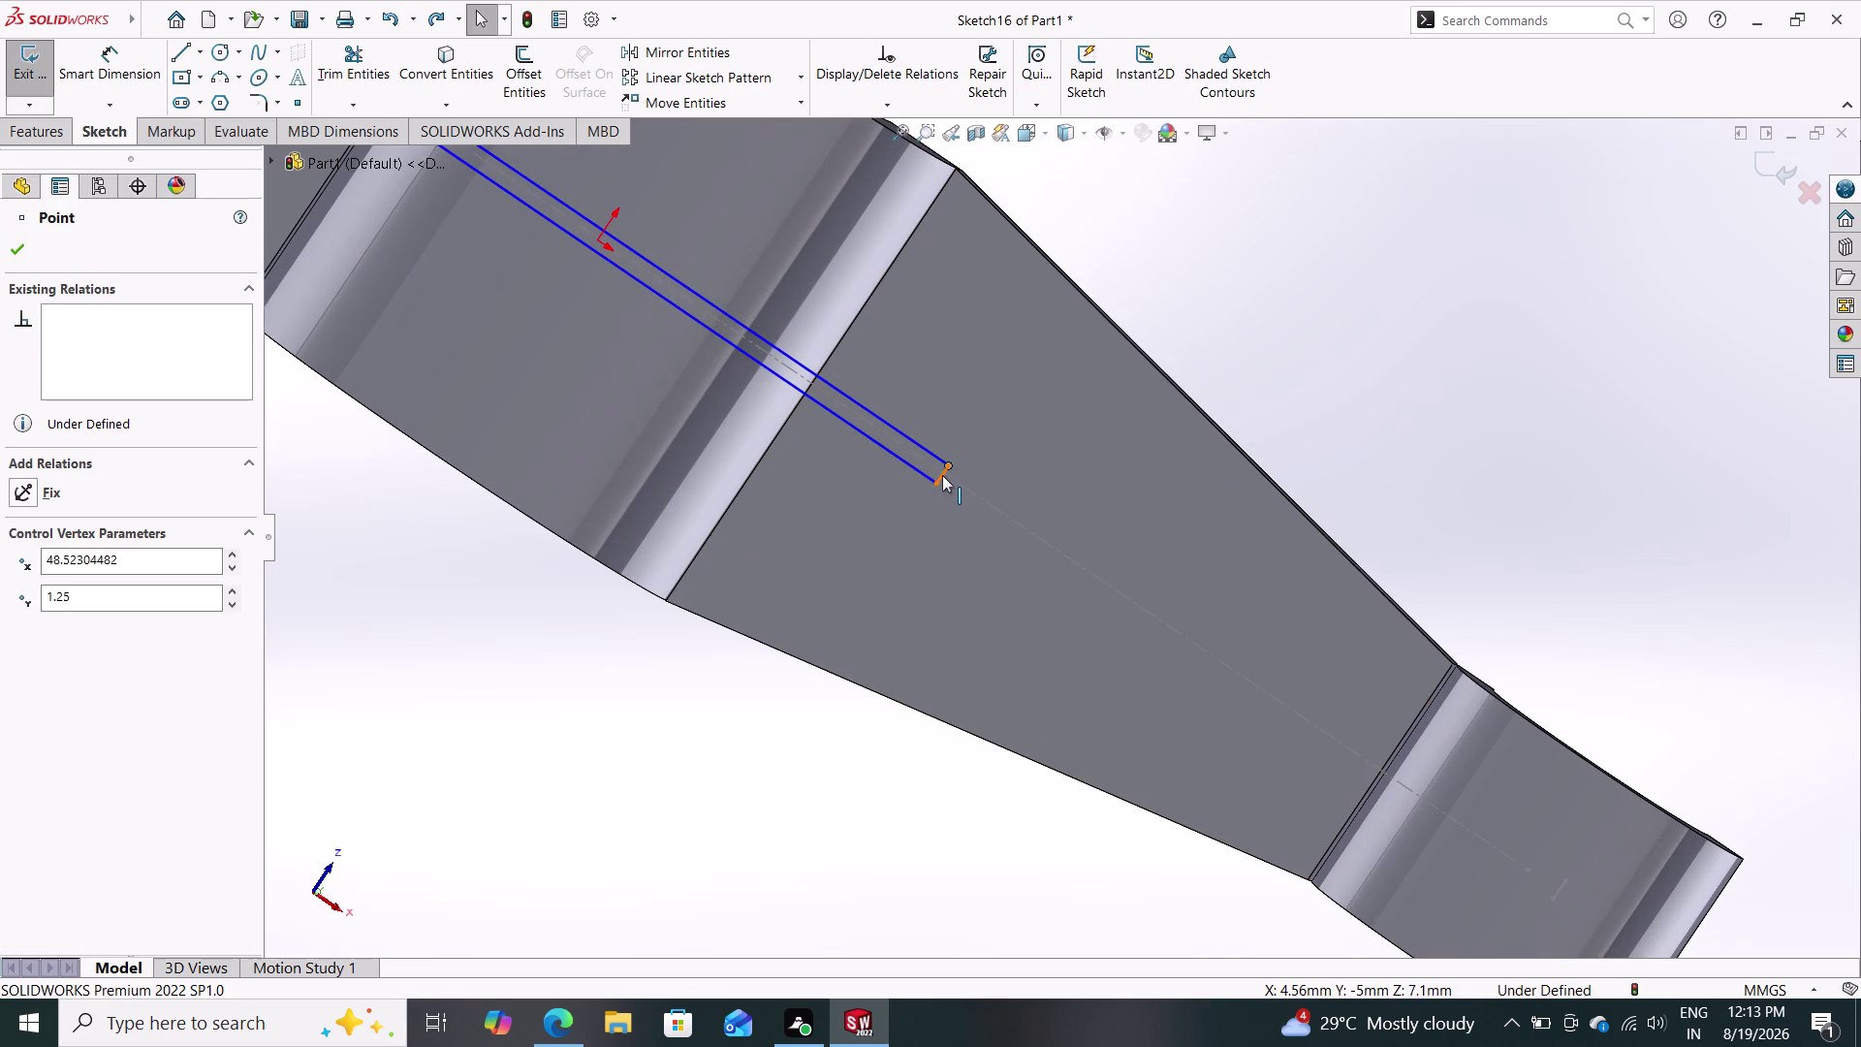
drag(942, 475, 433, 177)
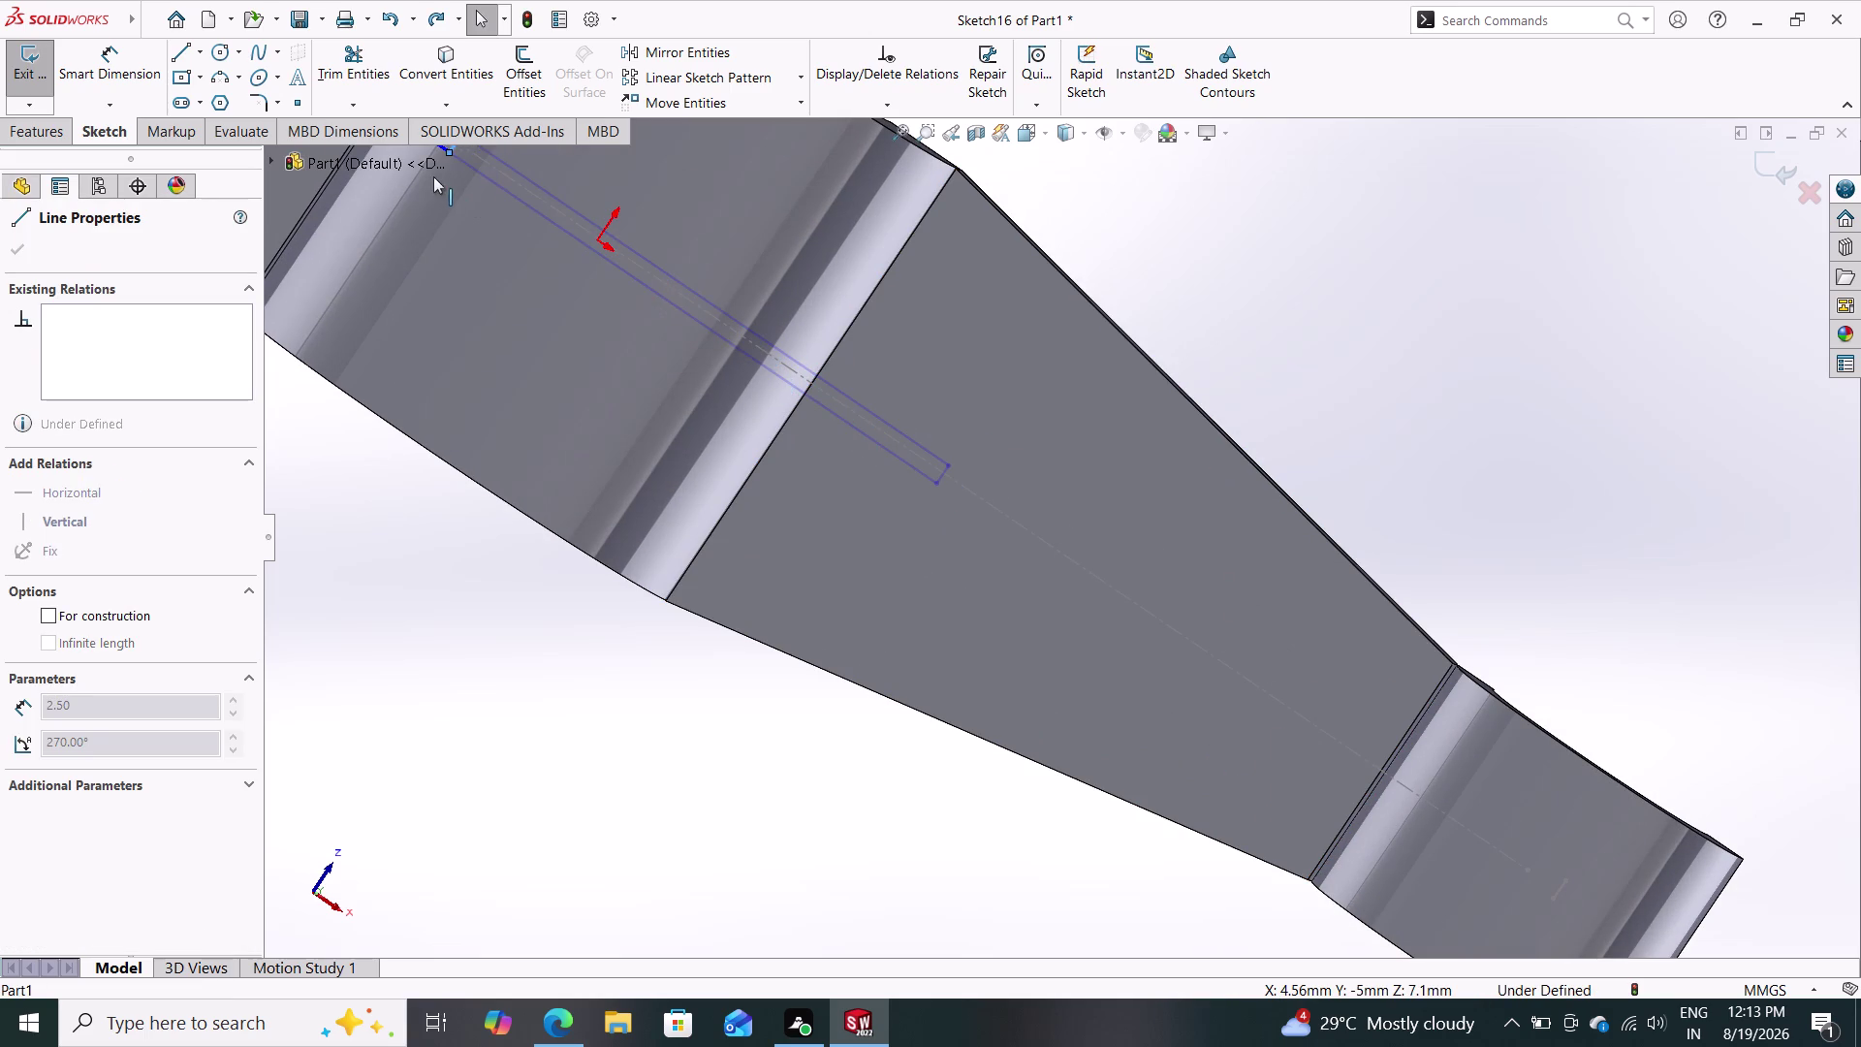
drag(434, 176, 319, 153)
scroll(down, 3)
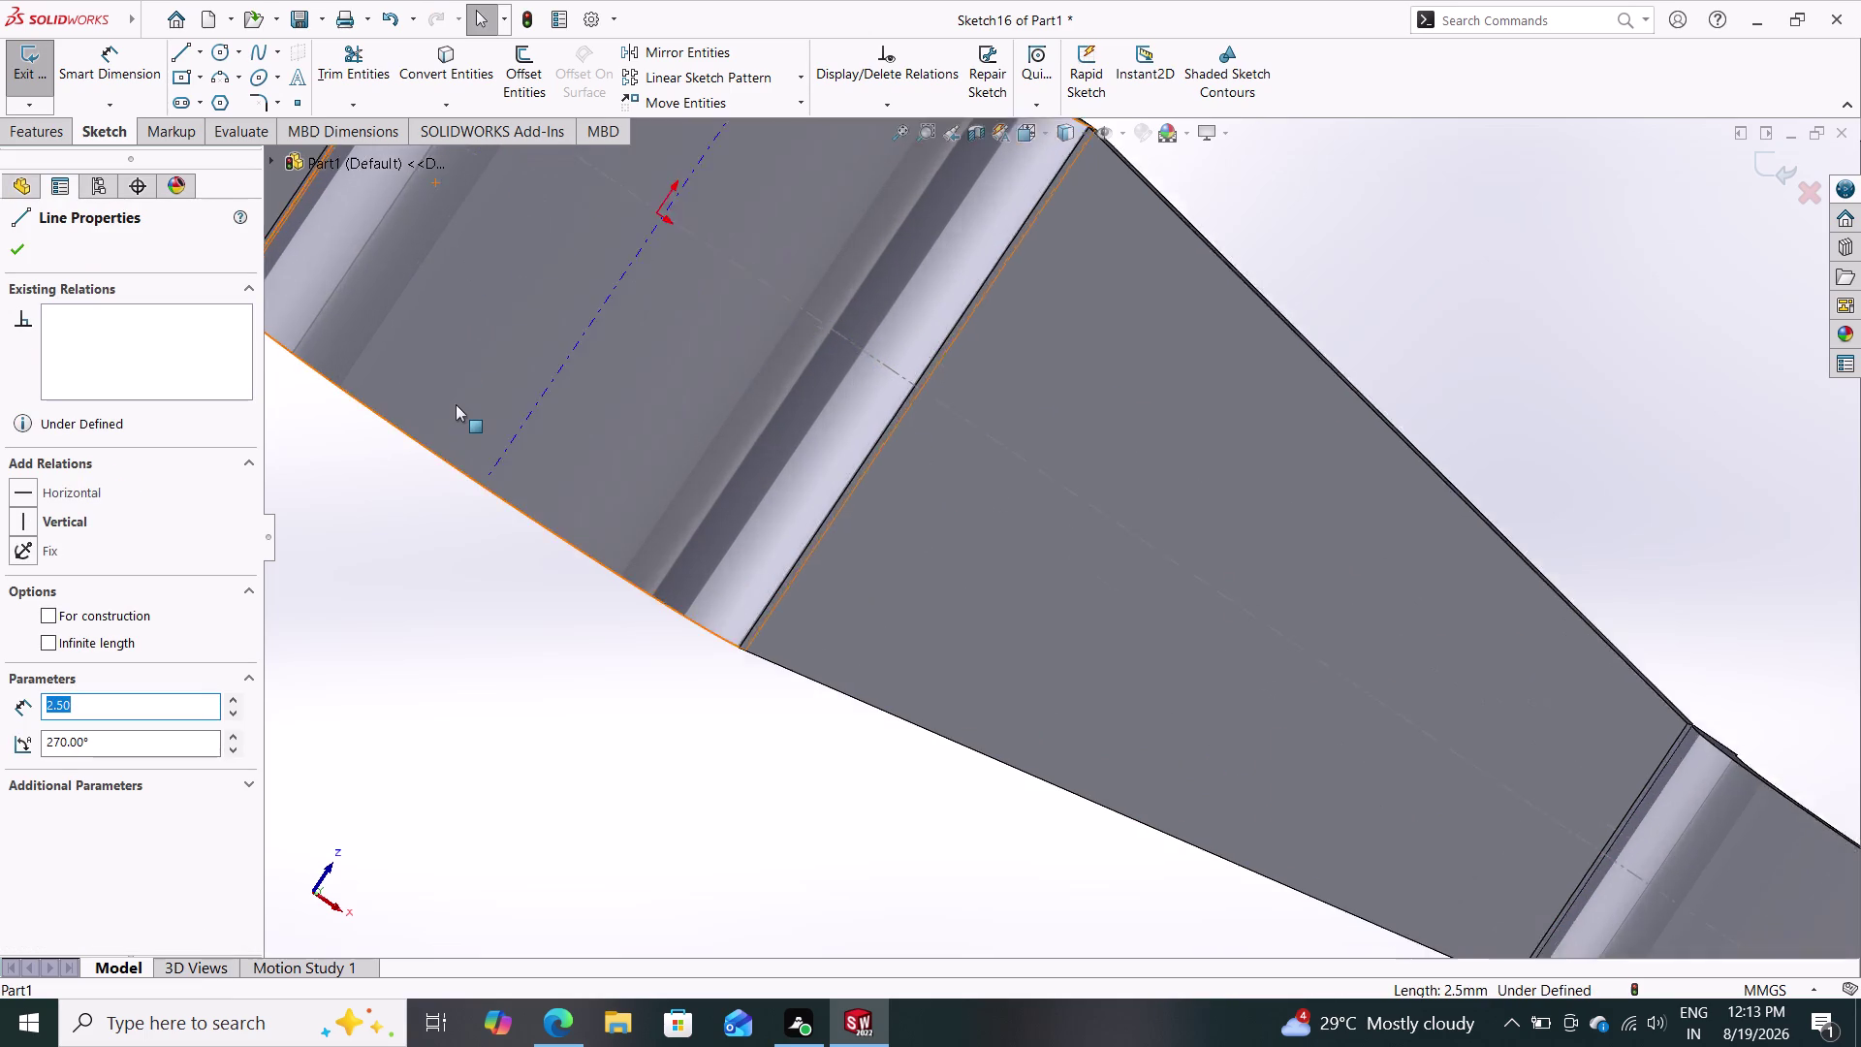
scroll(down, 3)
scroll(up, 3)
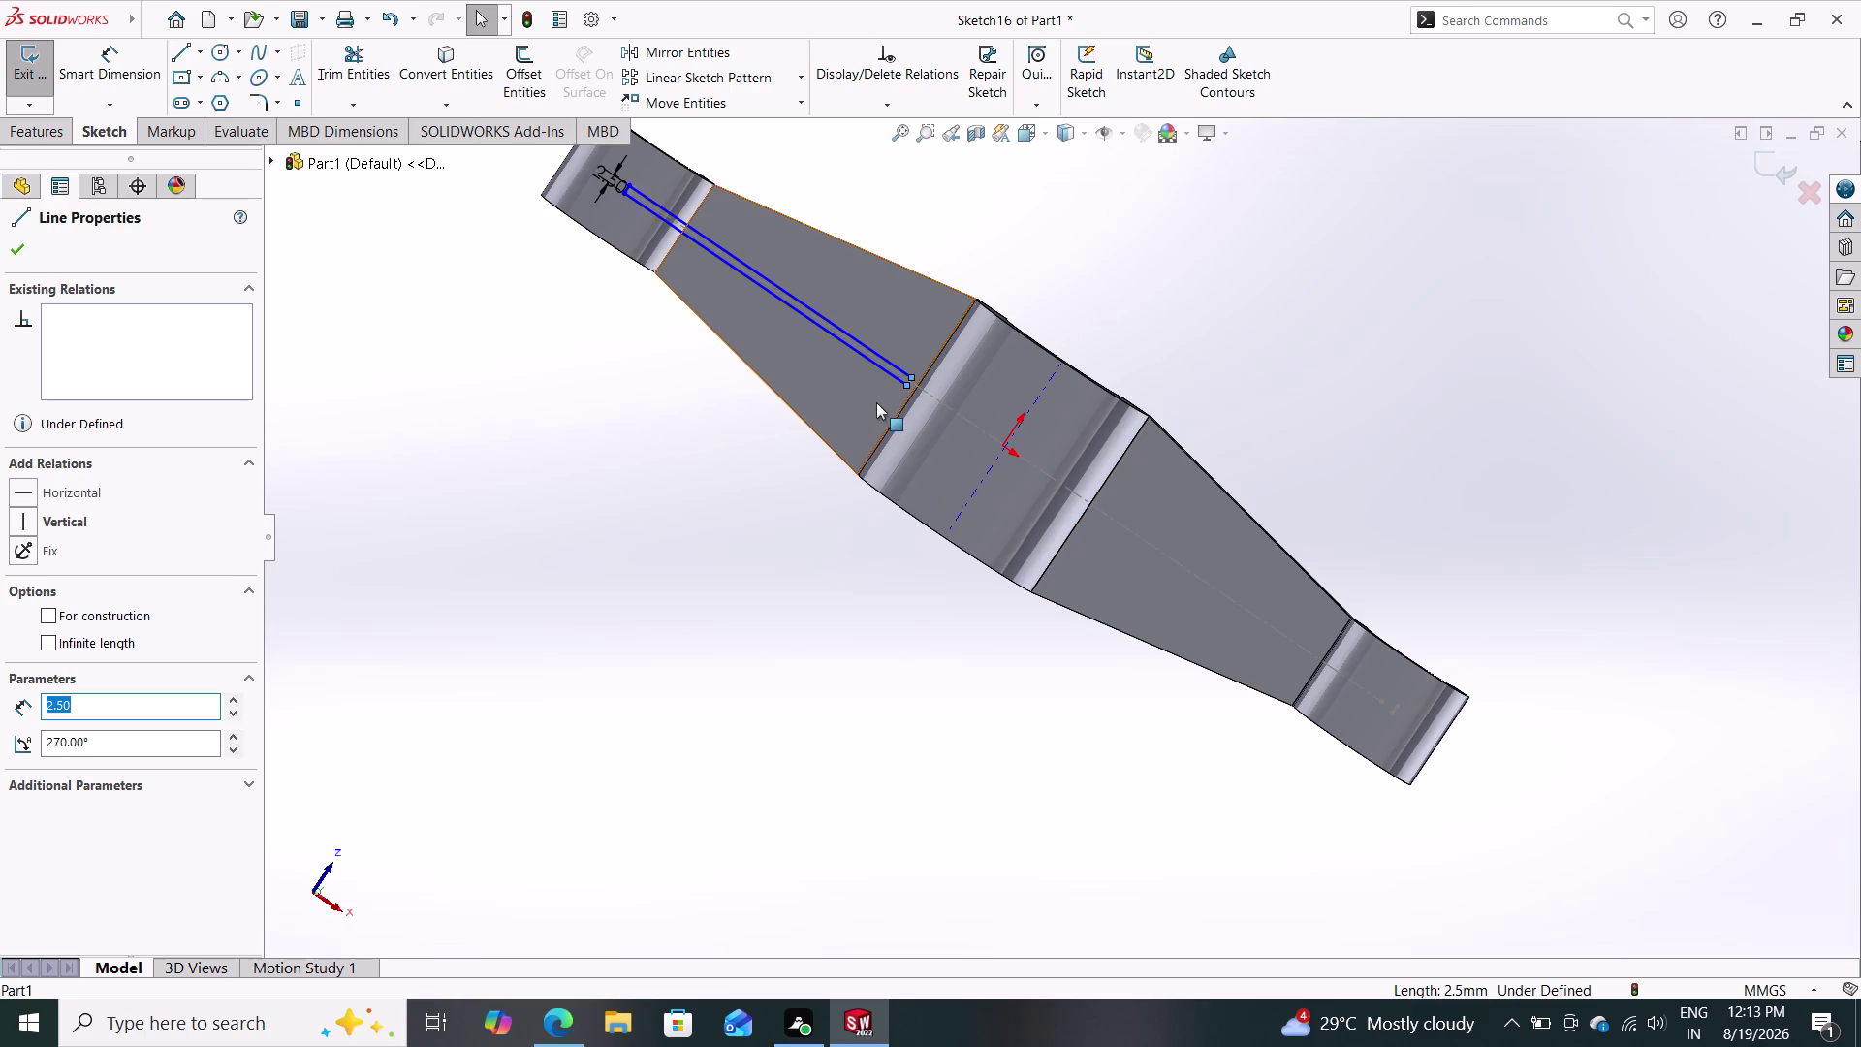
scroll(down, 3)
scroll(down, 3)
scroll(down, 3)
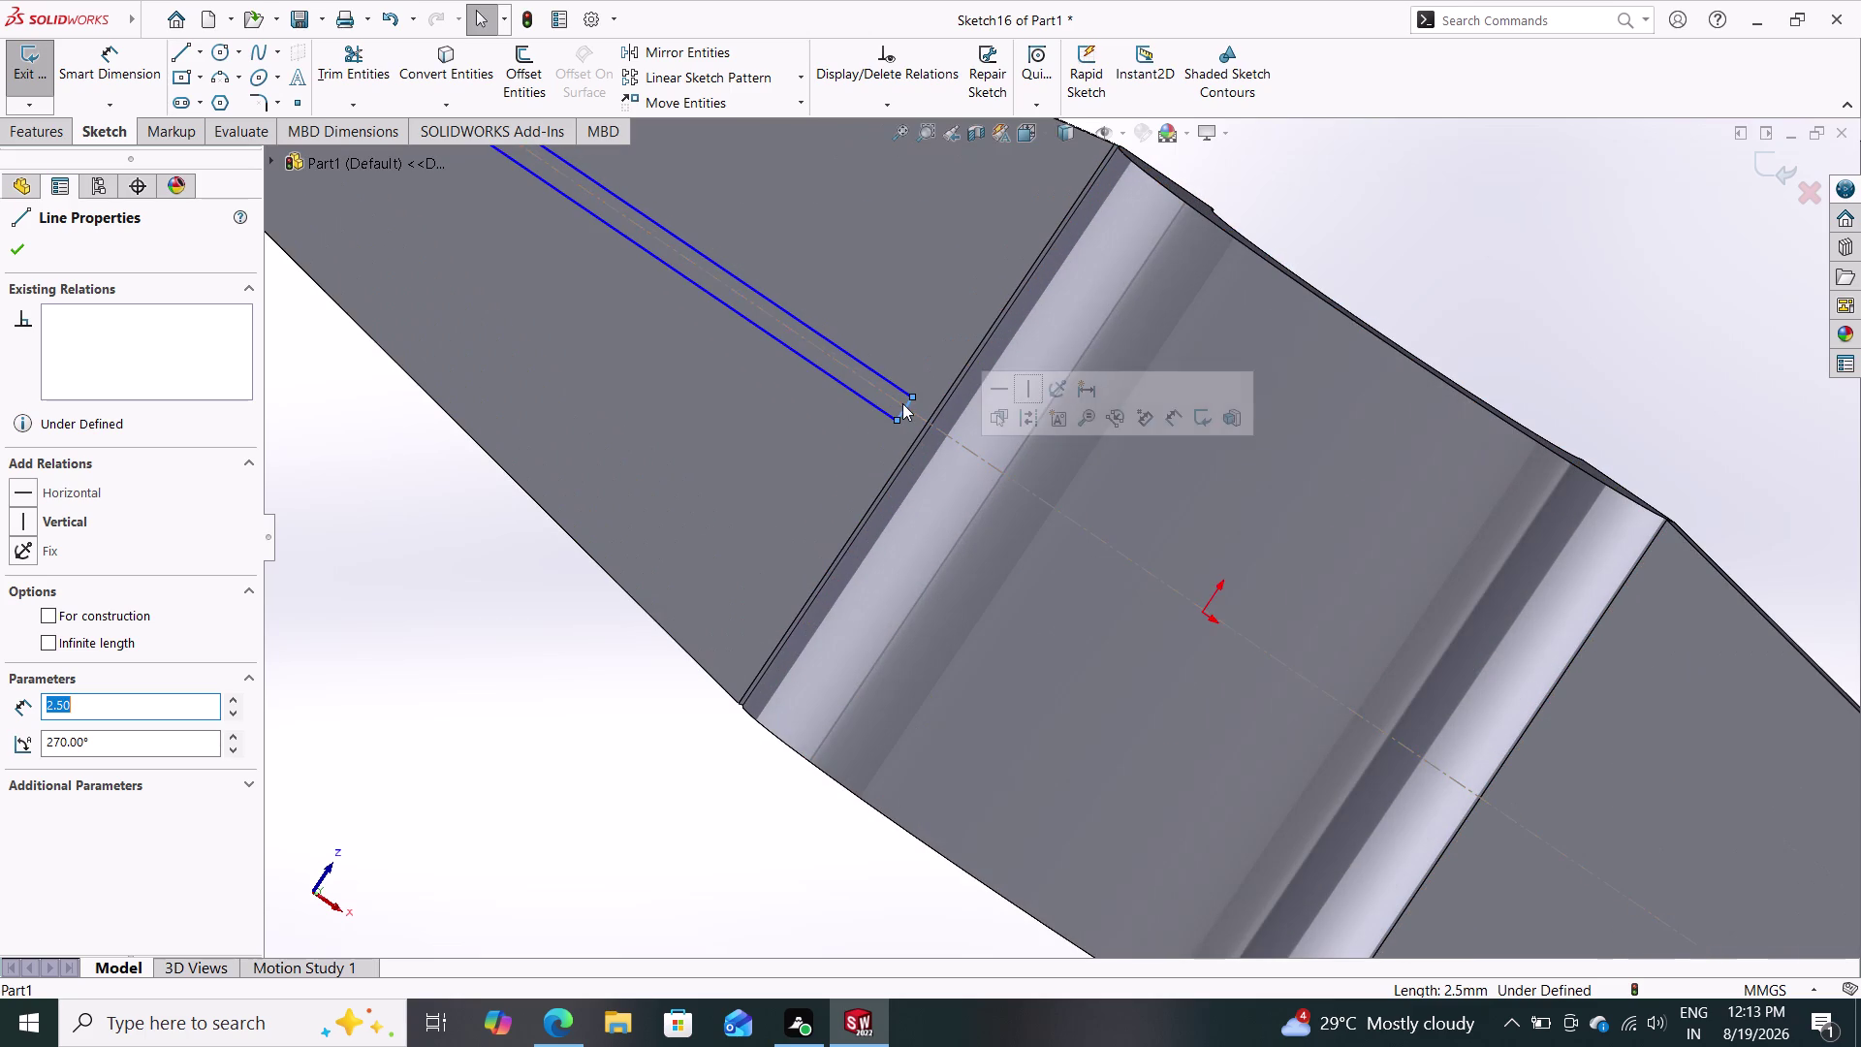
drag(902, 403, 933, 418)
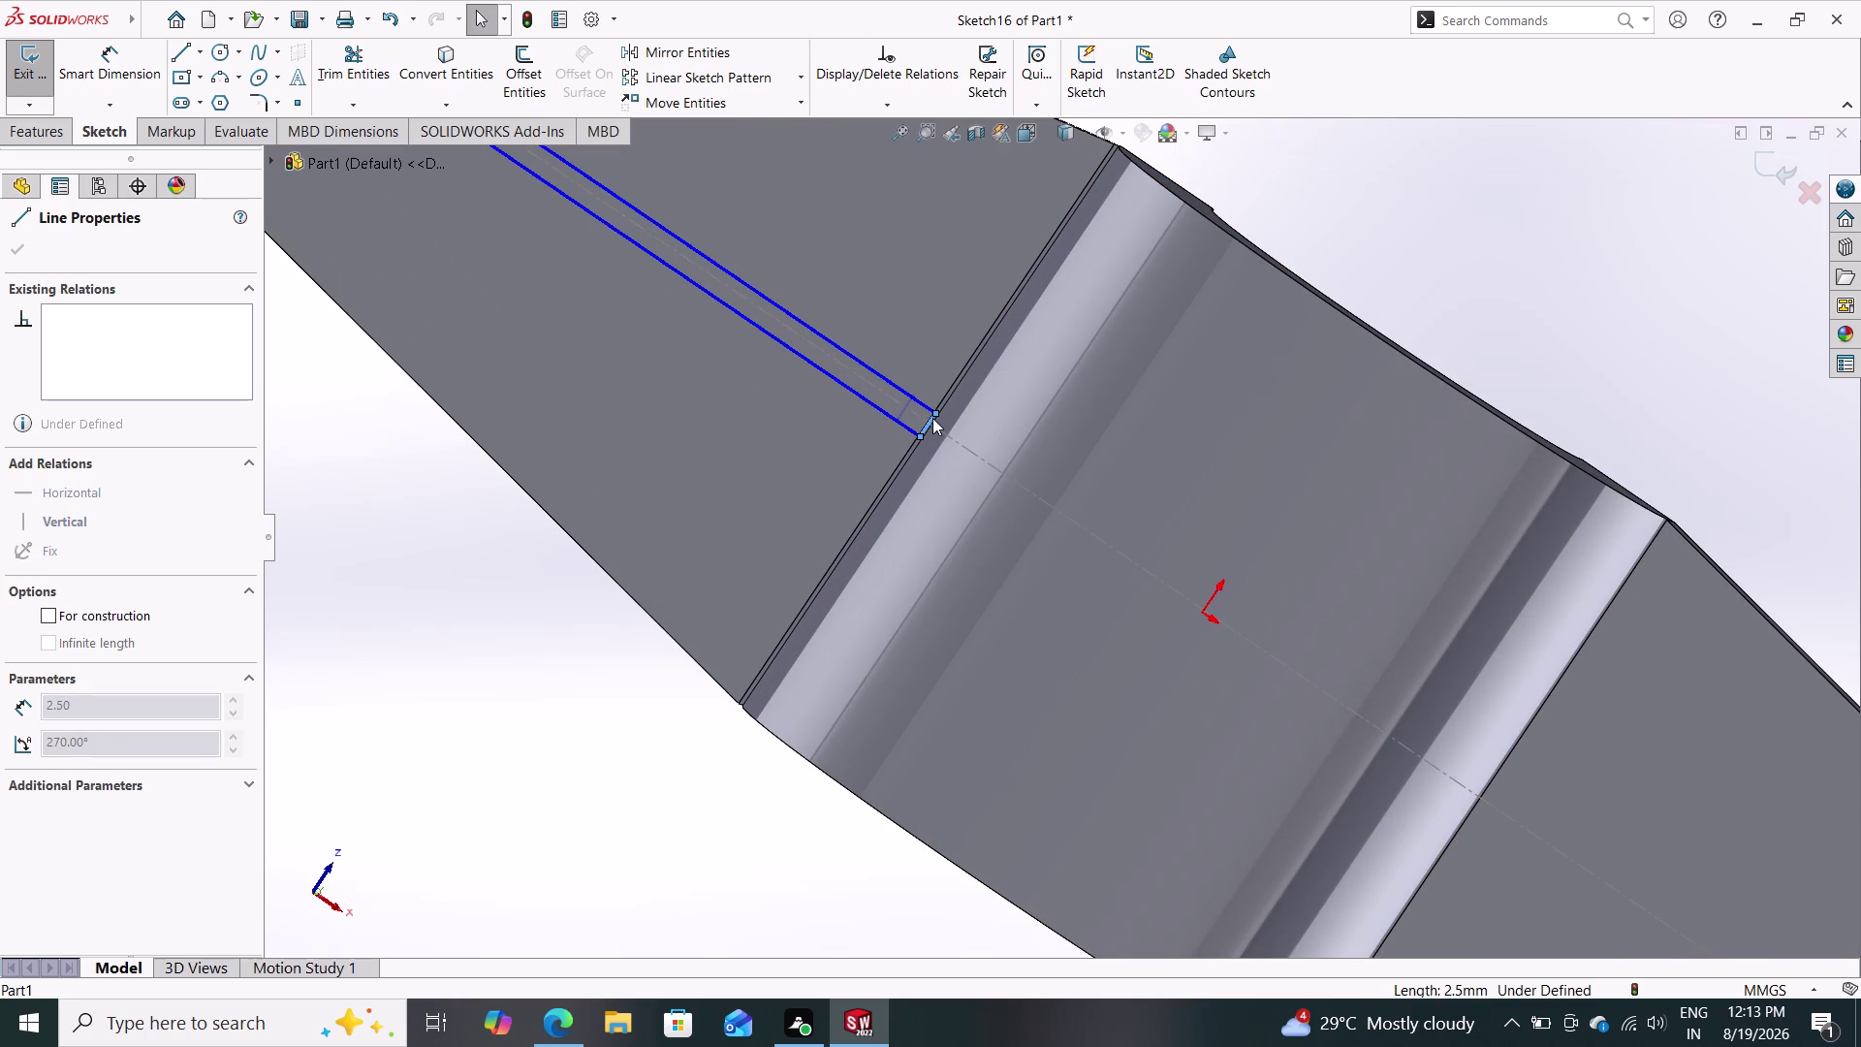
drag(932, 418, 934, 419)
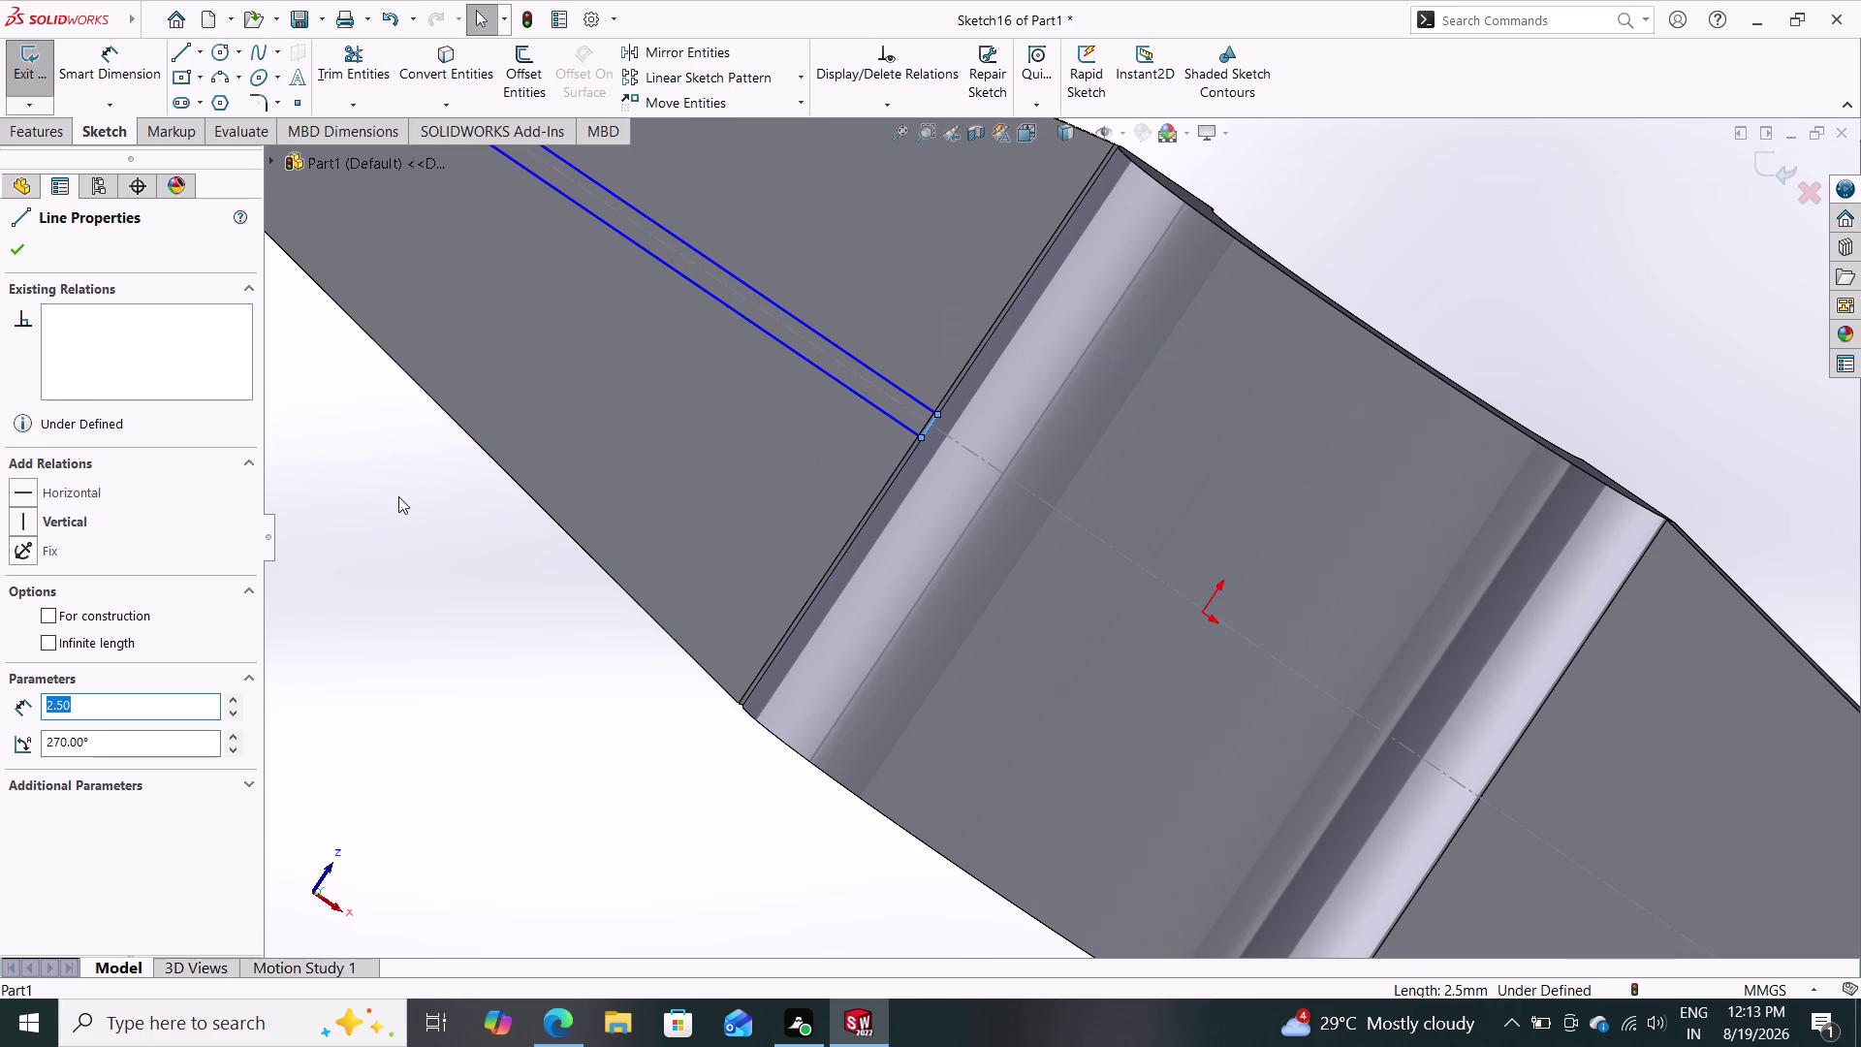
click(399, 496)
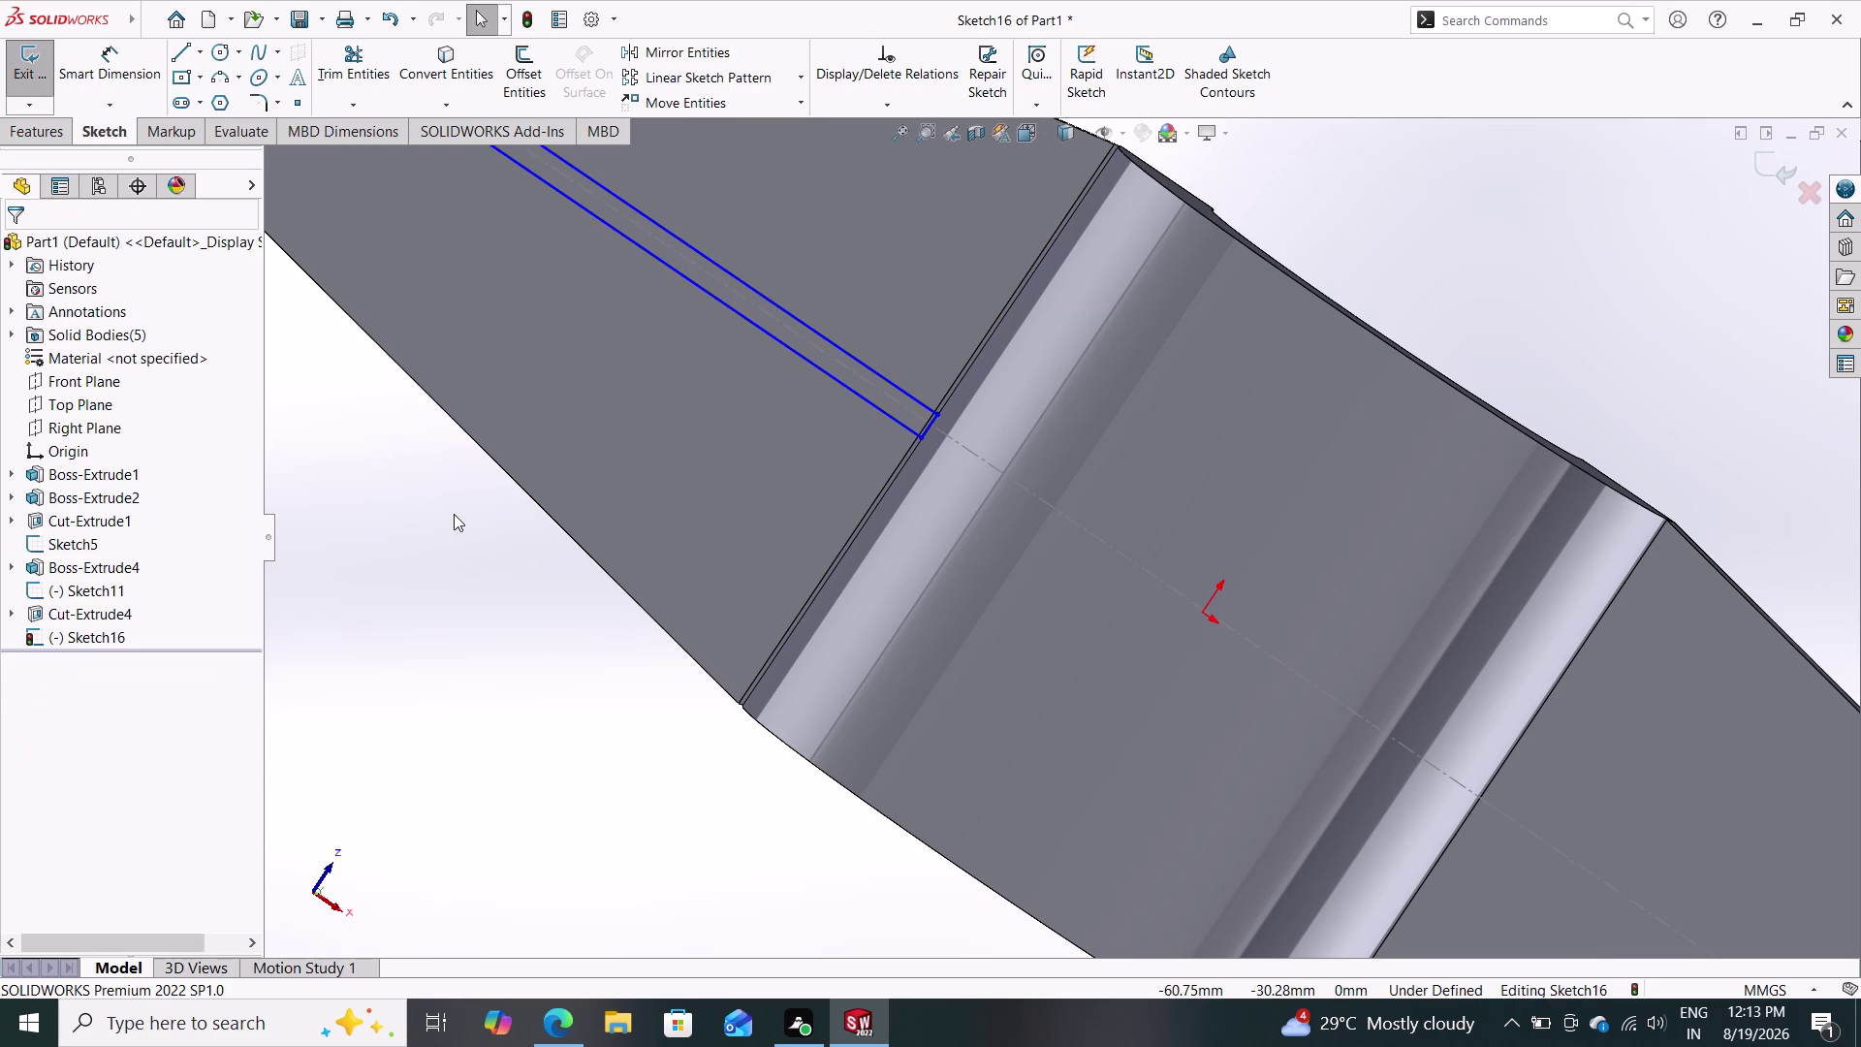
Bring both rib lines' far ends onto the other lug's edge.
scroll(down, 3)
scroll(up, 3)
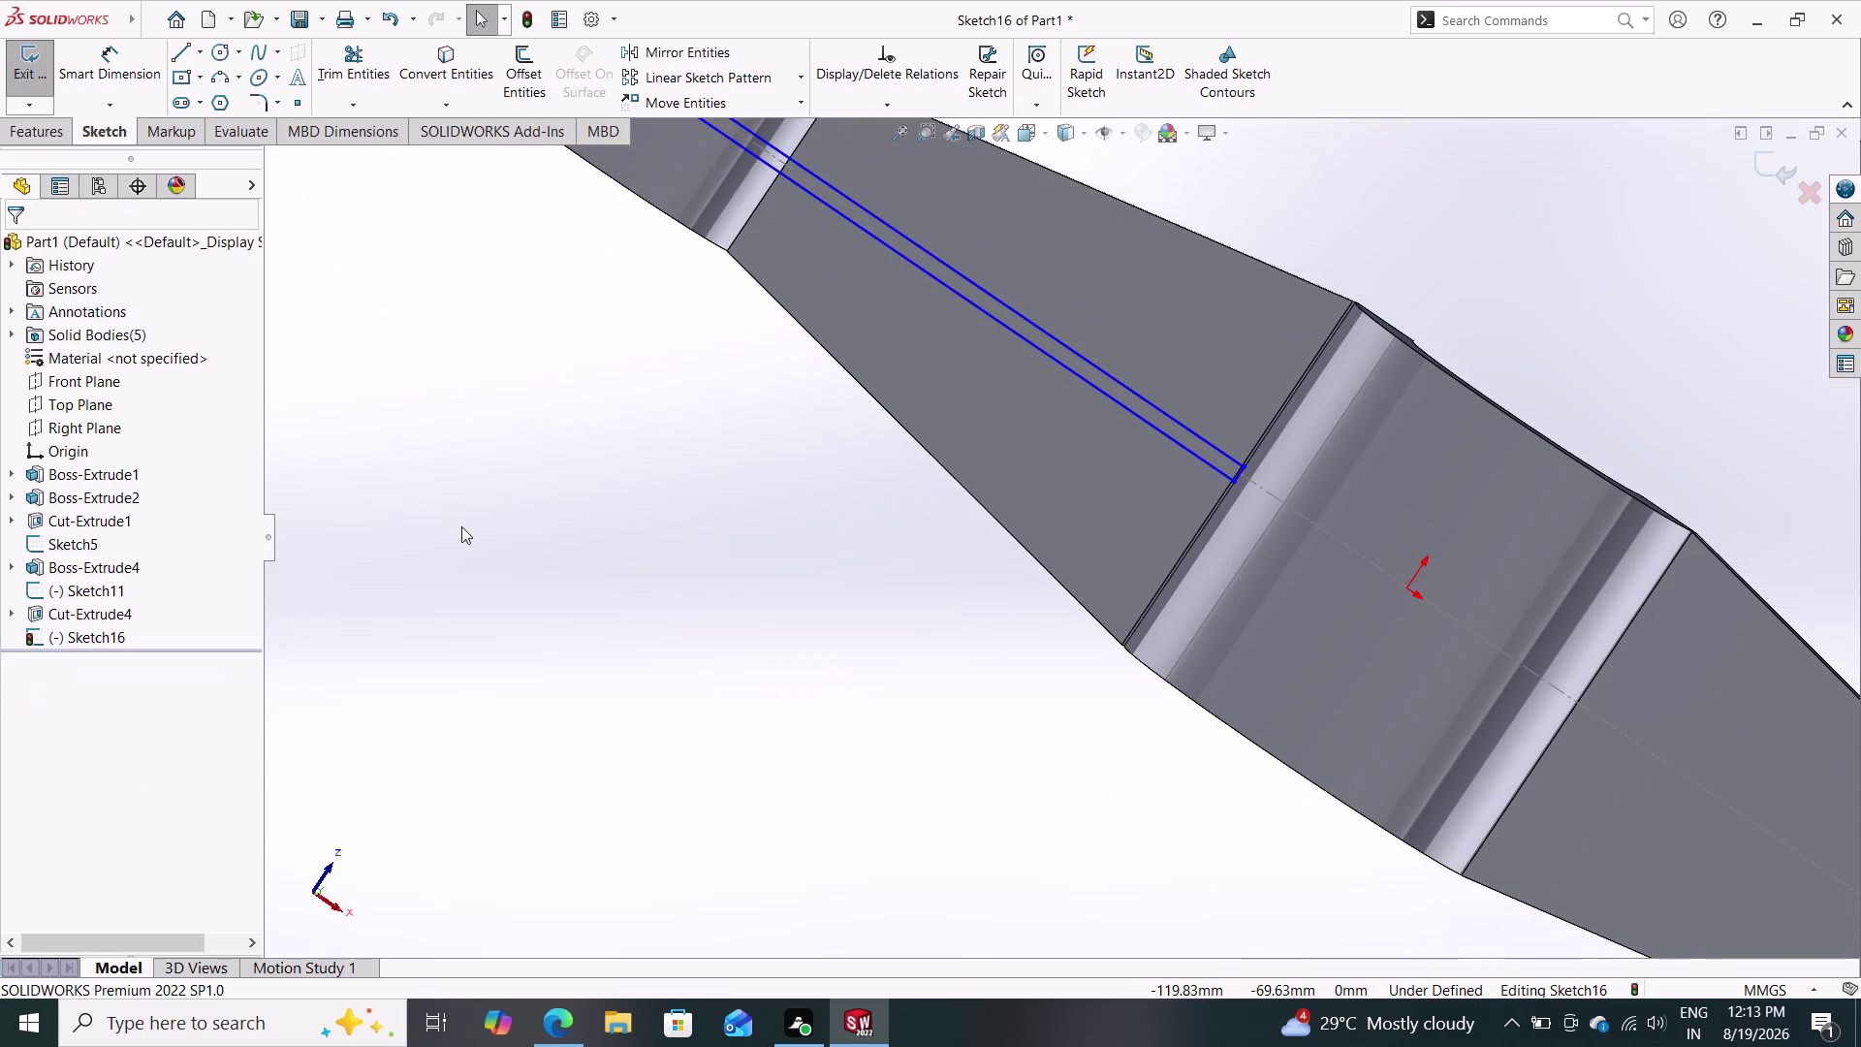
scroll(down, 3)
scroll(up, 3)
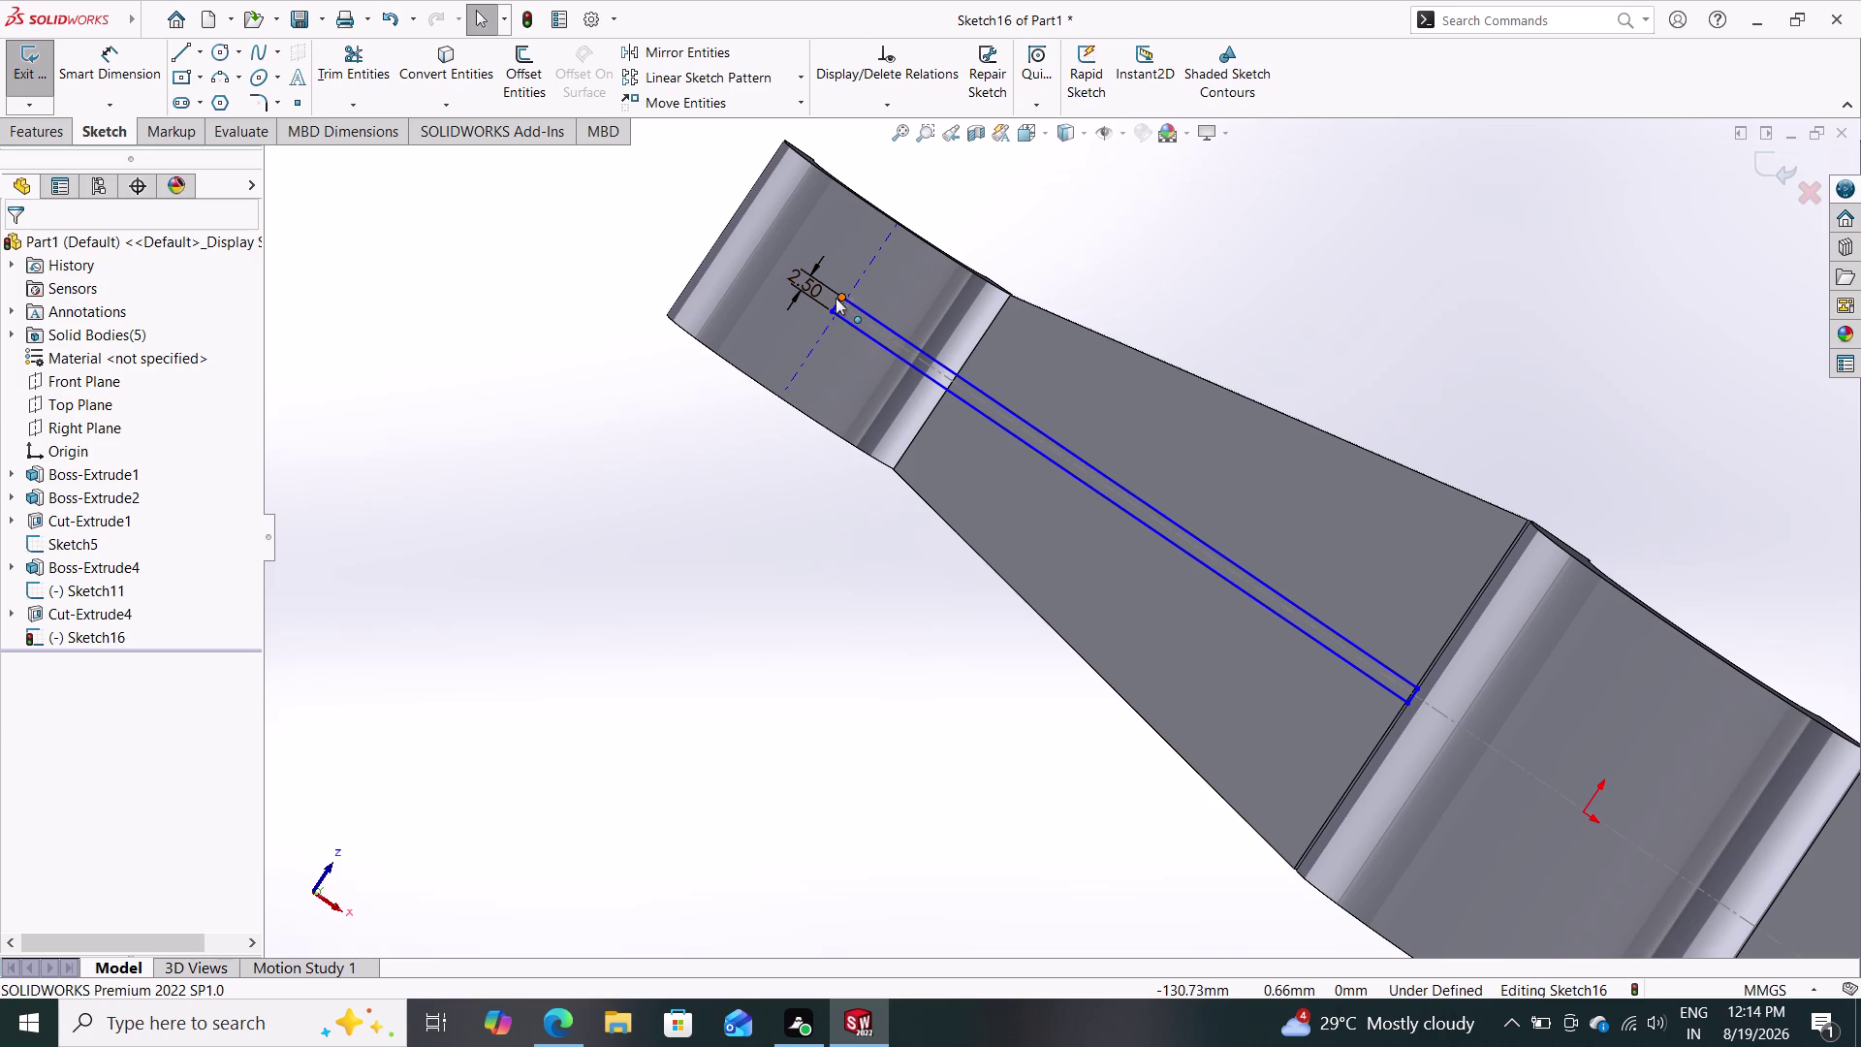
drag(836, 302, 955, 377)
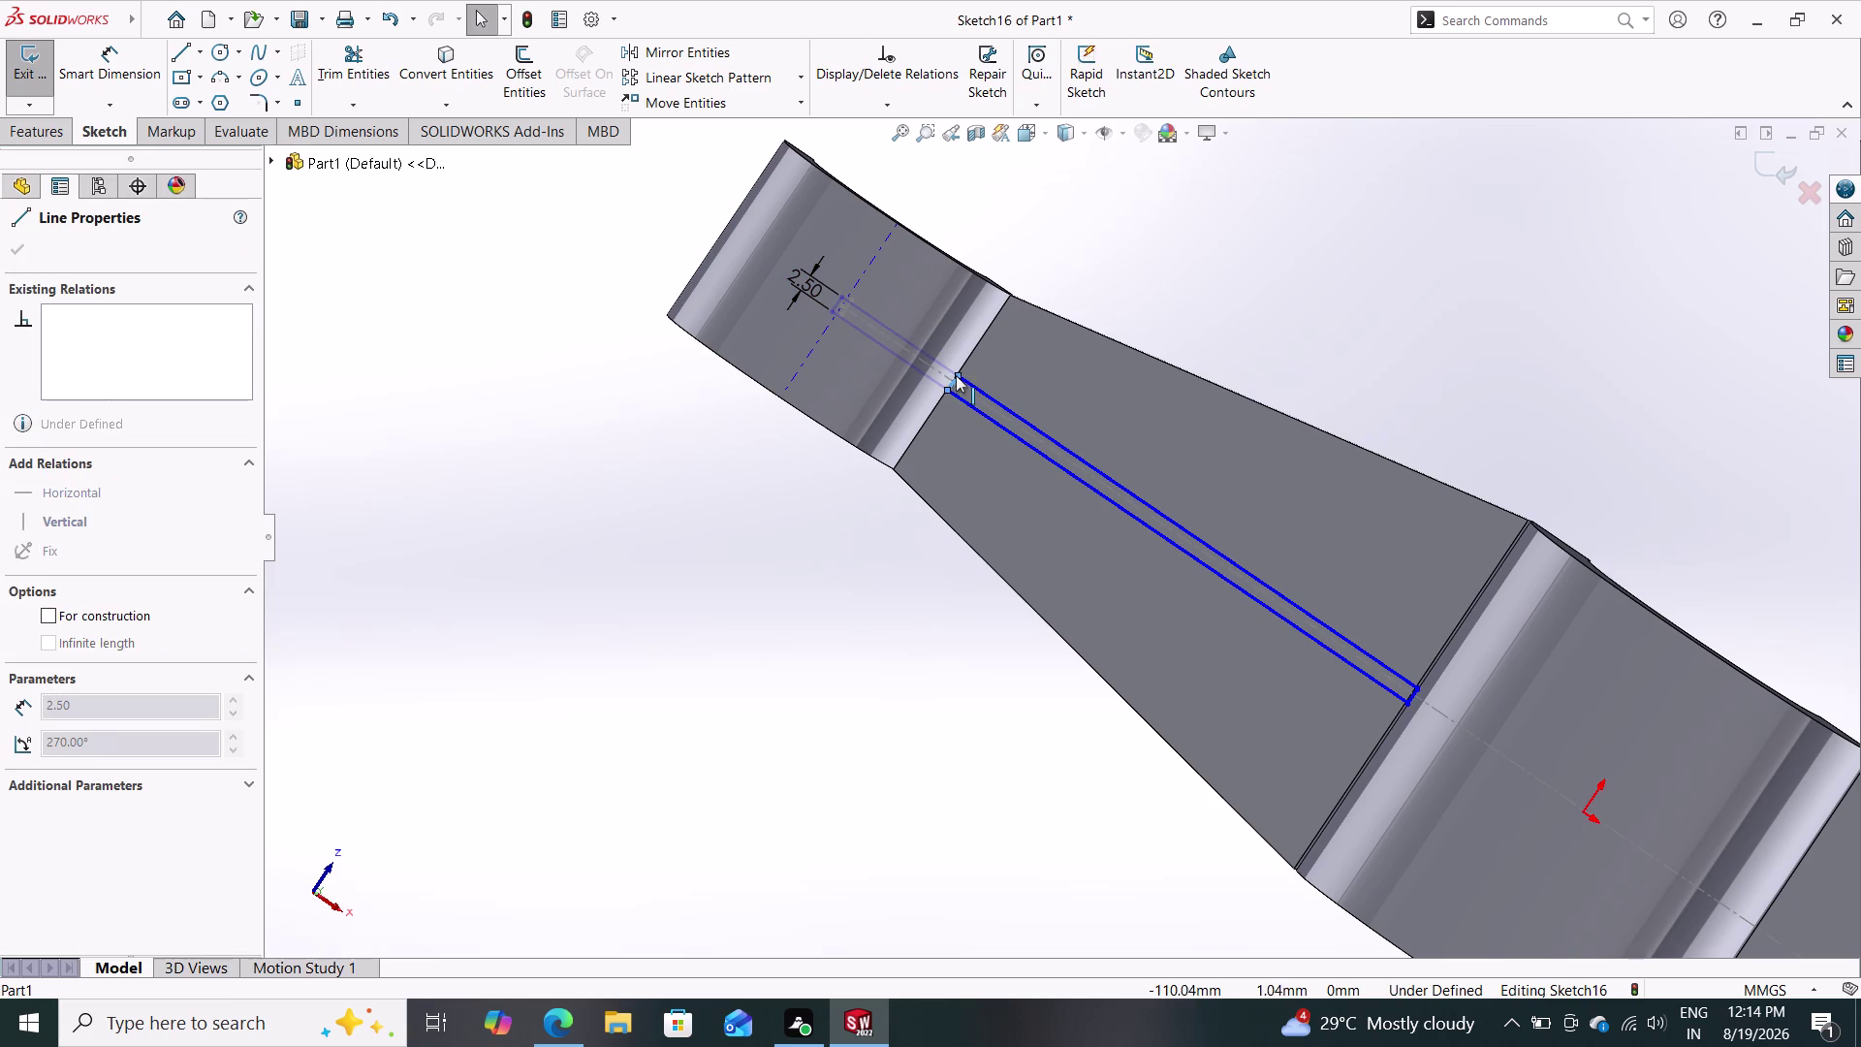
drag(956, 376, 956, 378)
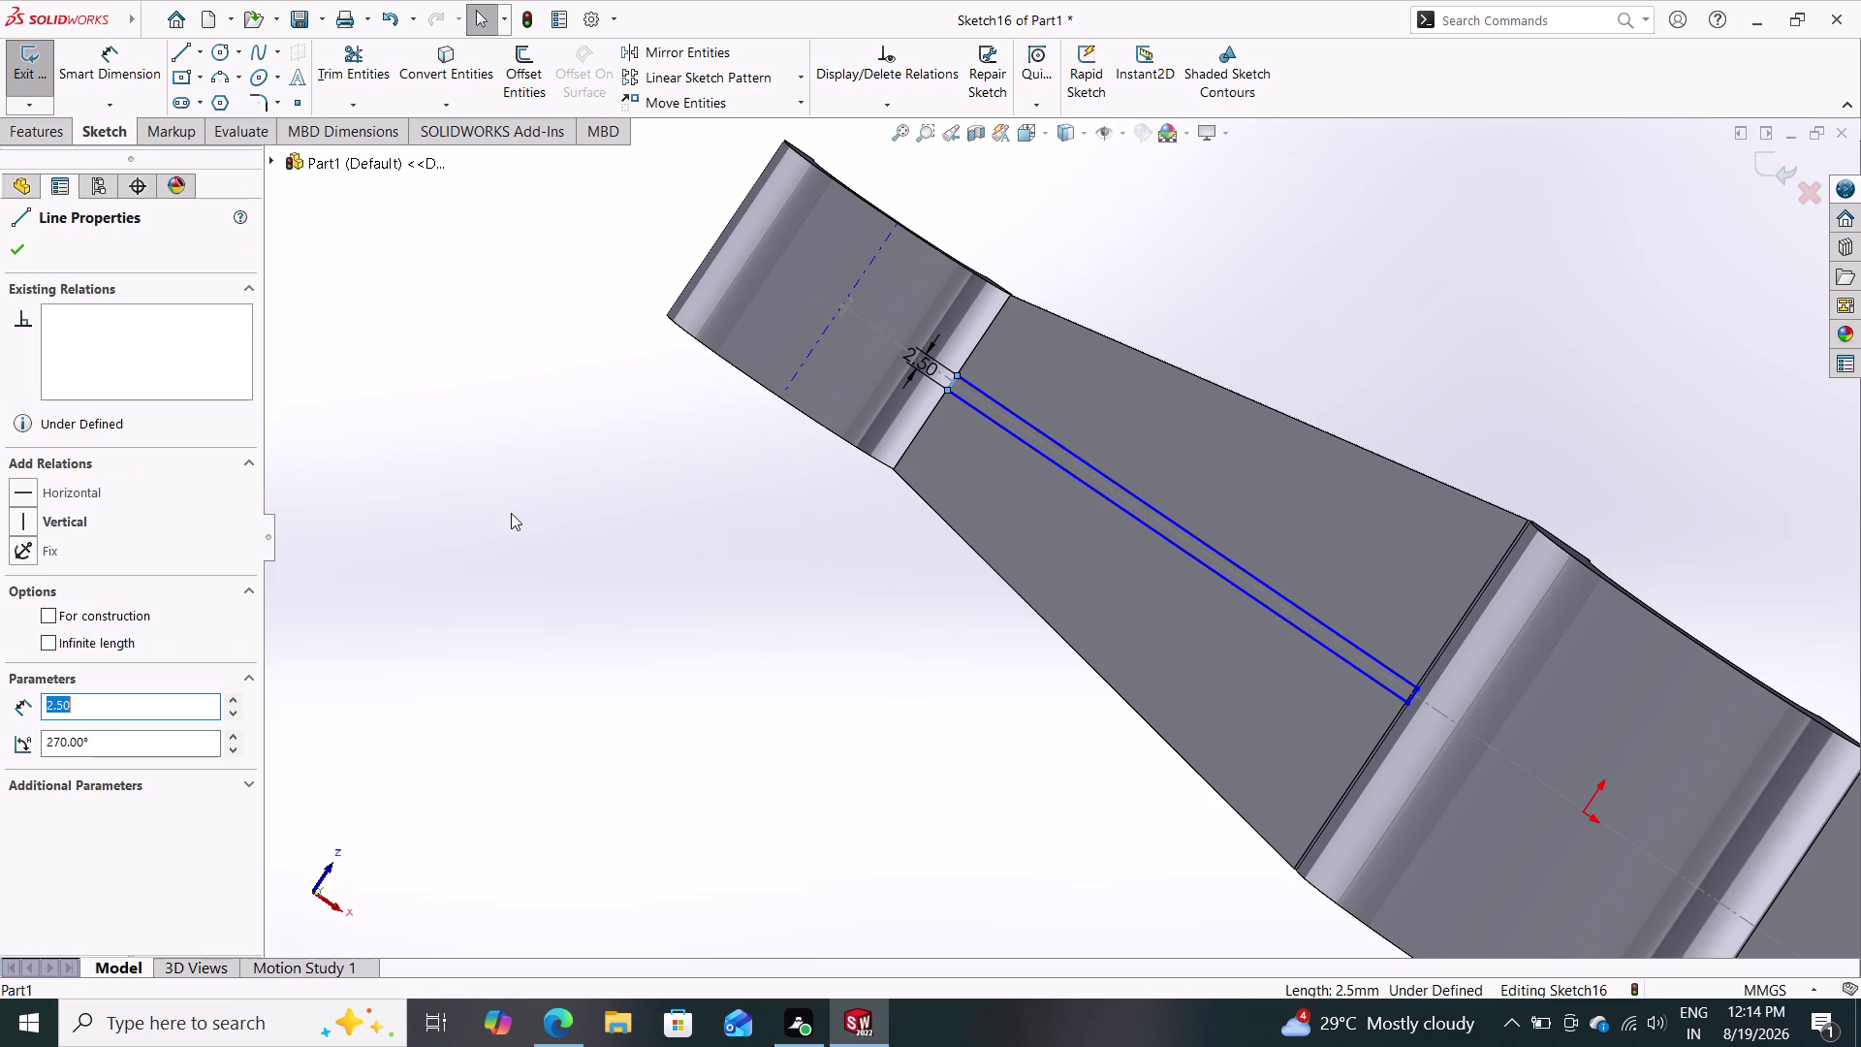
click(27, 243)
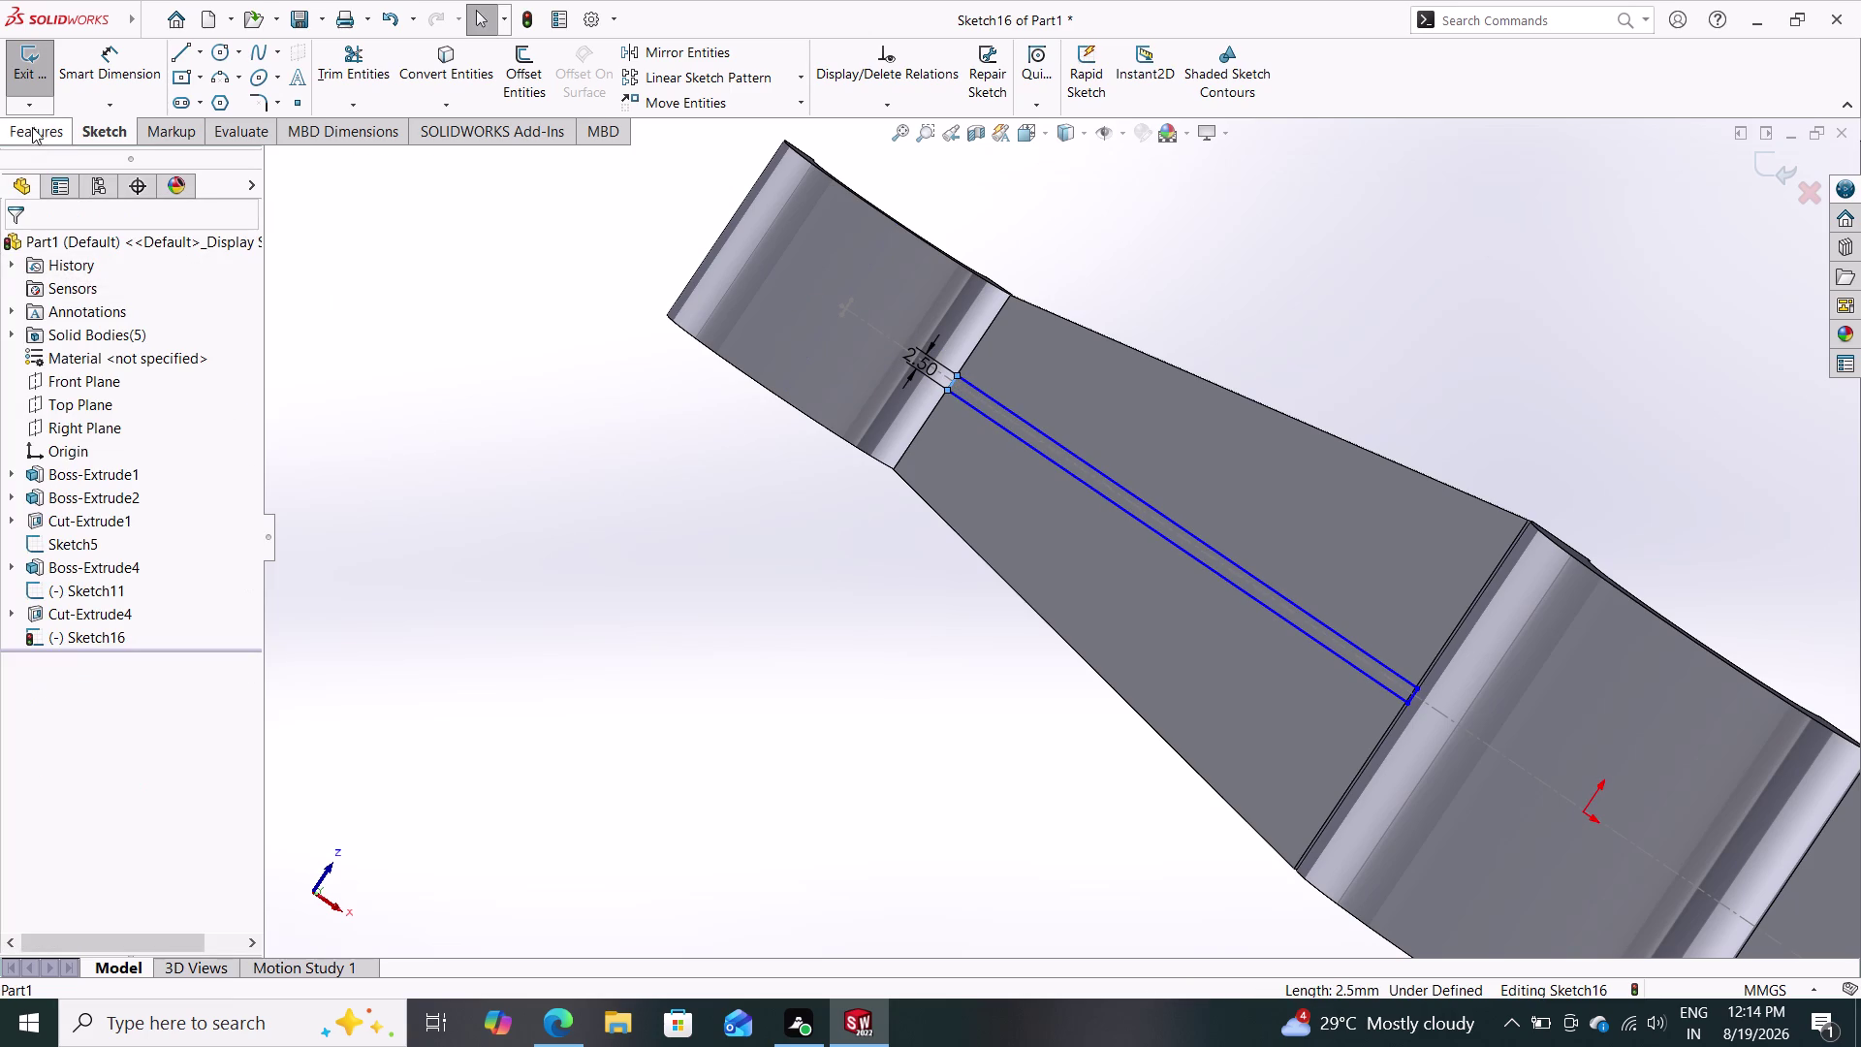
click(32, 125)
Start a boss extrusion of the rib sketch and set the end condition to Blind.
click(32, 67)
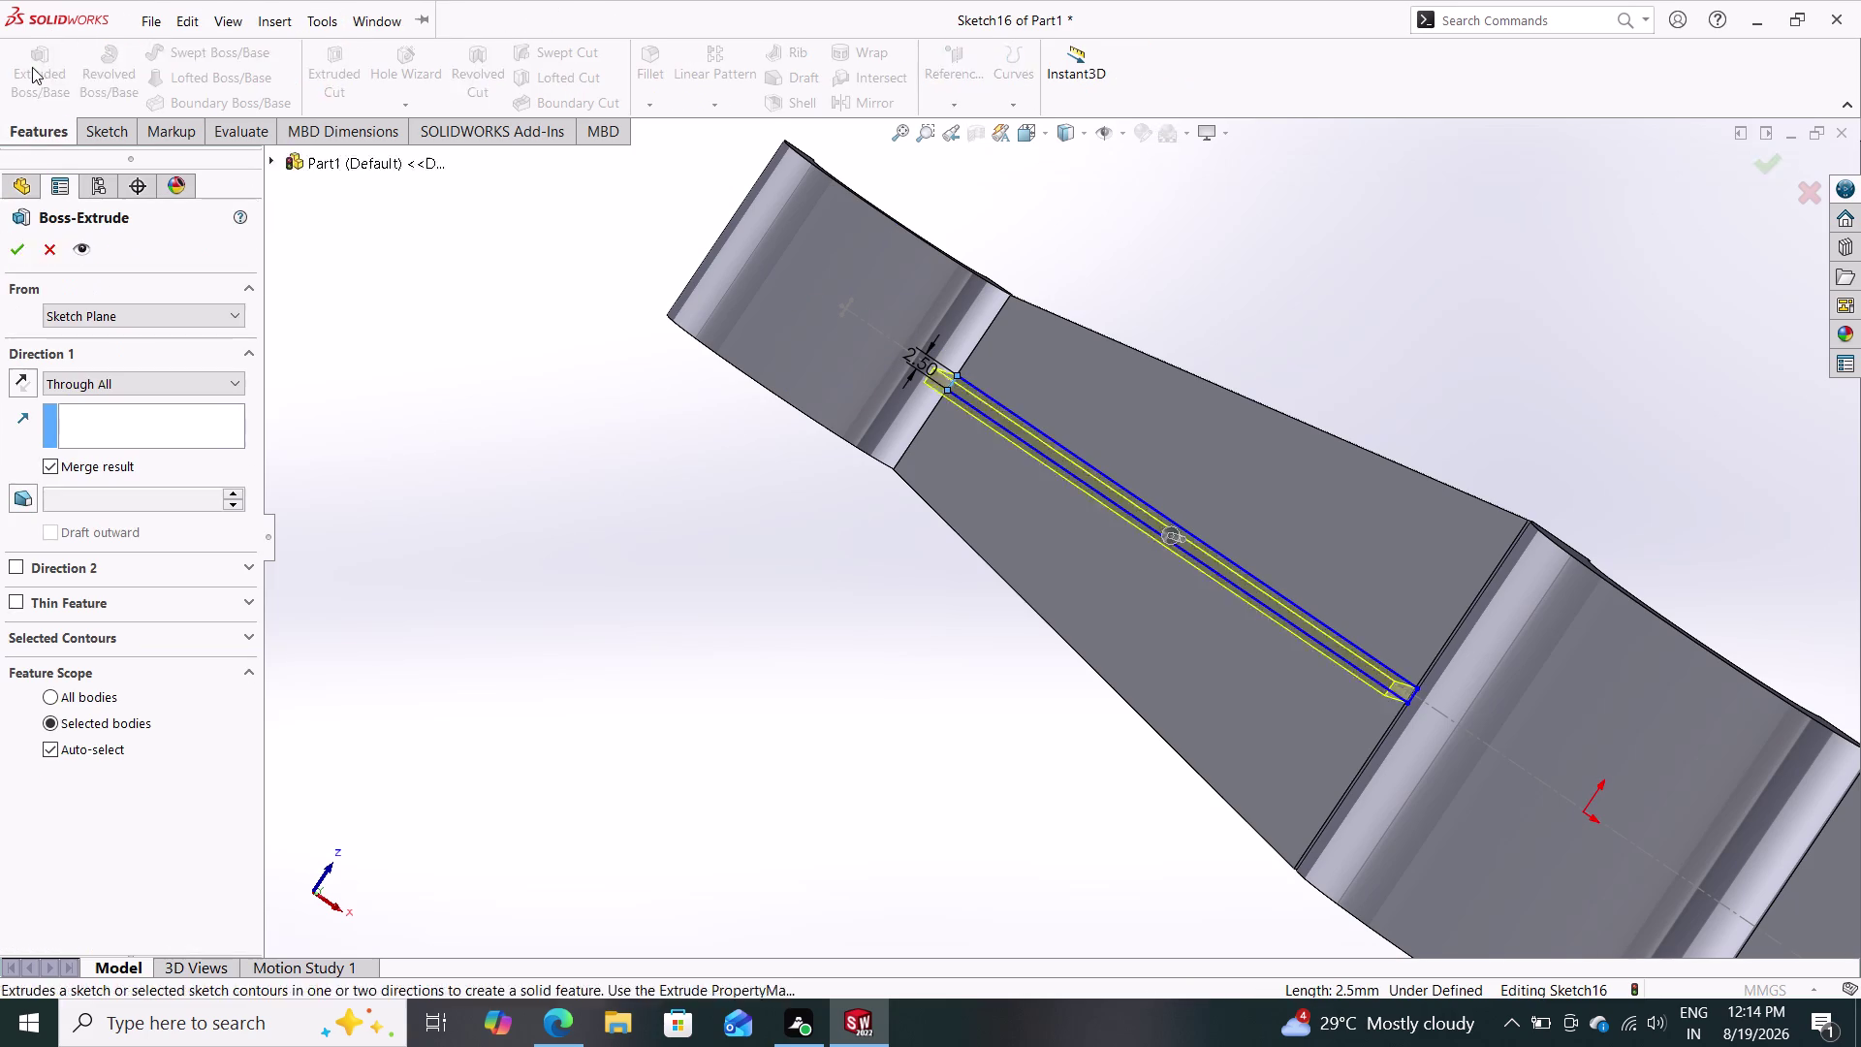
middle_drag(560, 577, 643, 485)
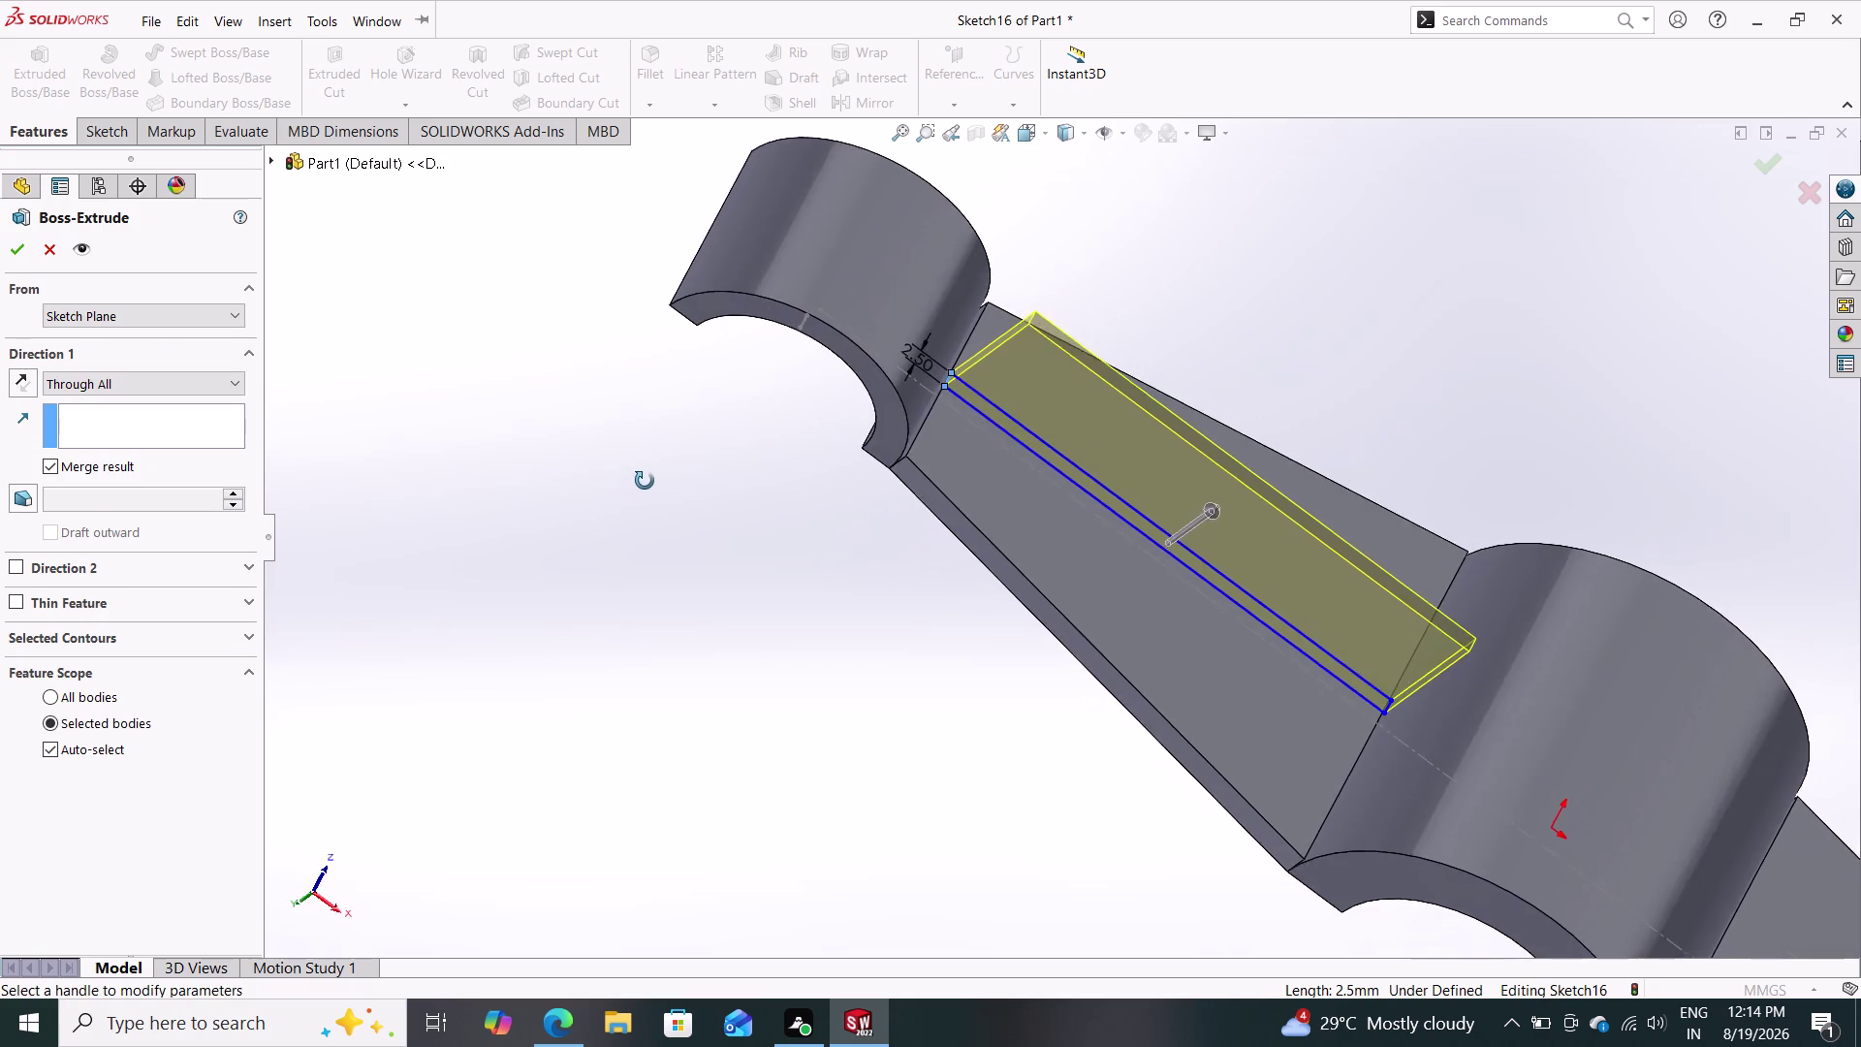
middle_drag(642, 485, 668, 421)
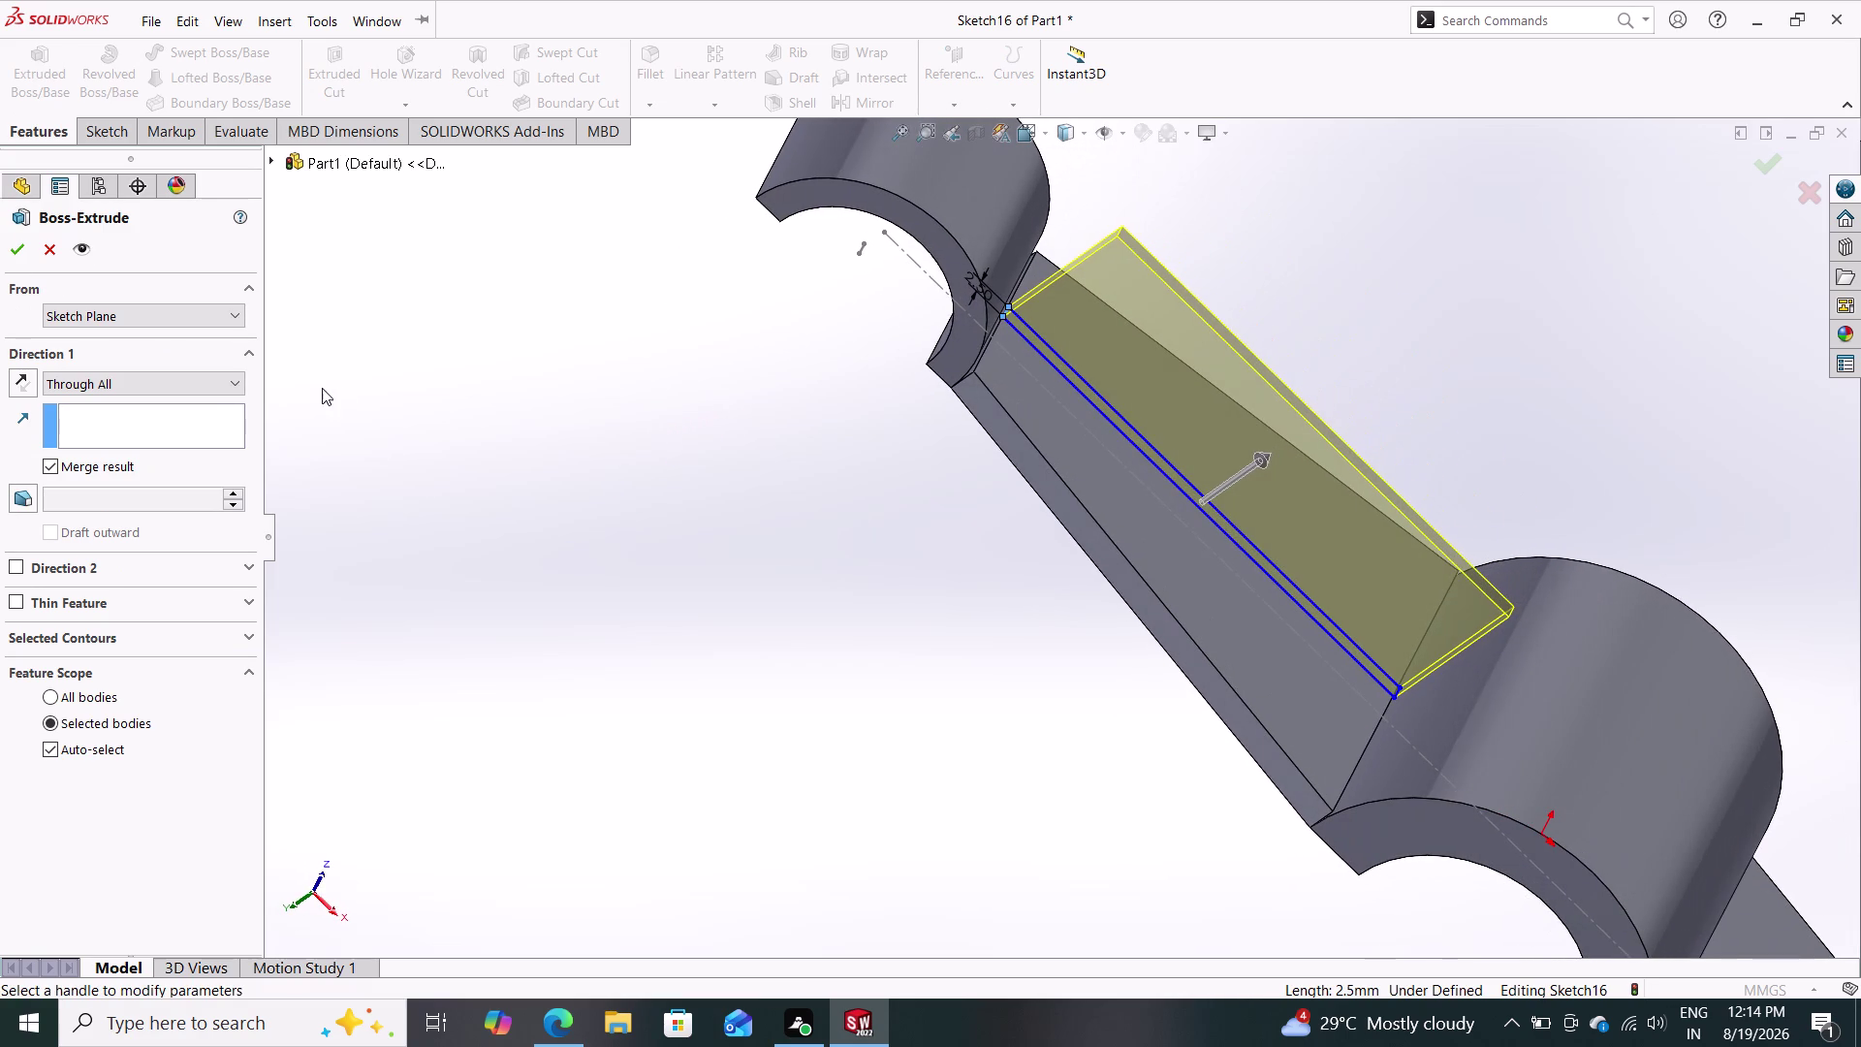
click(164, 377)
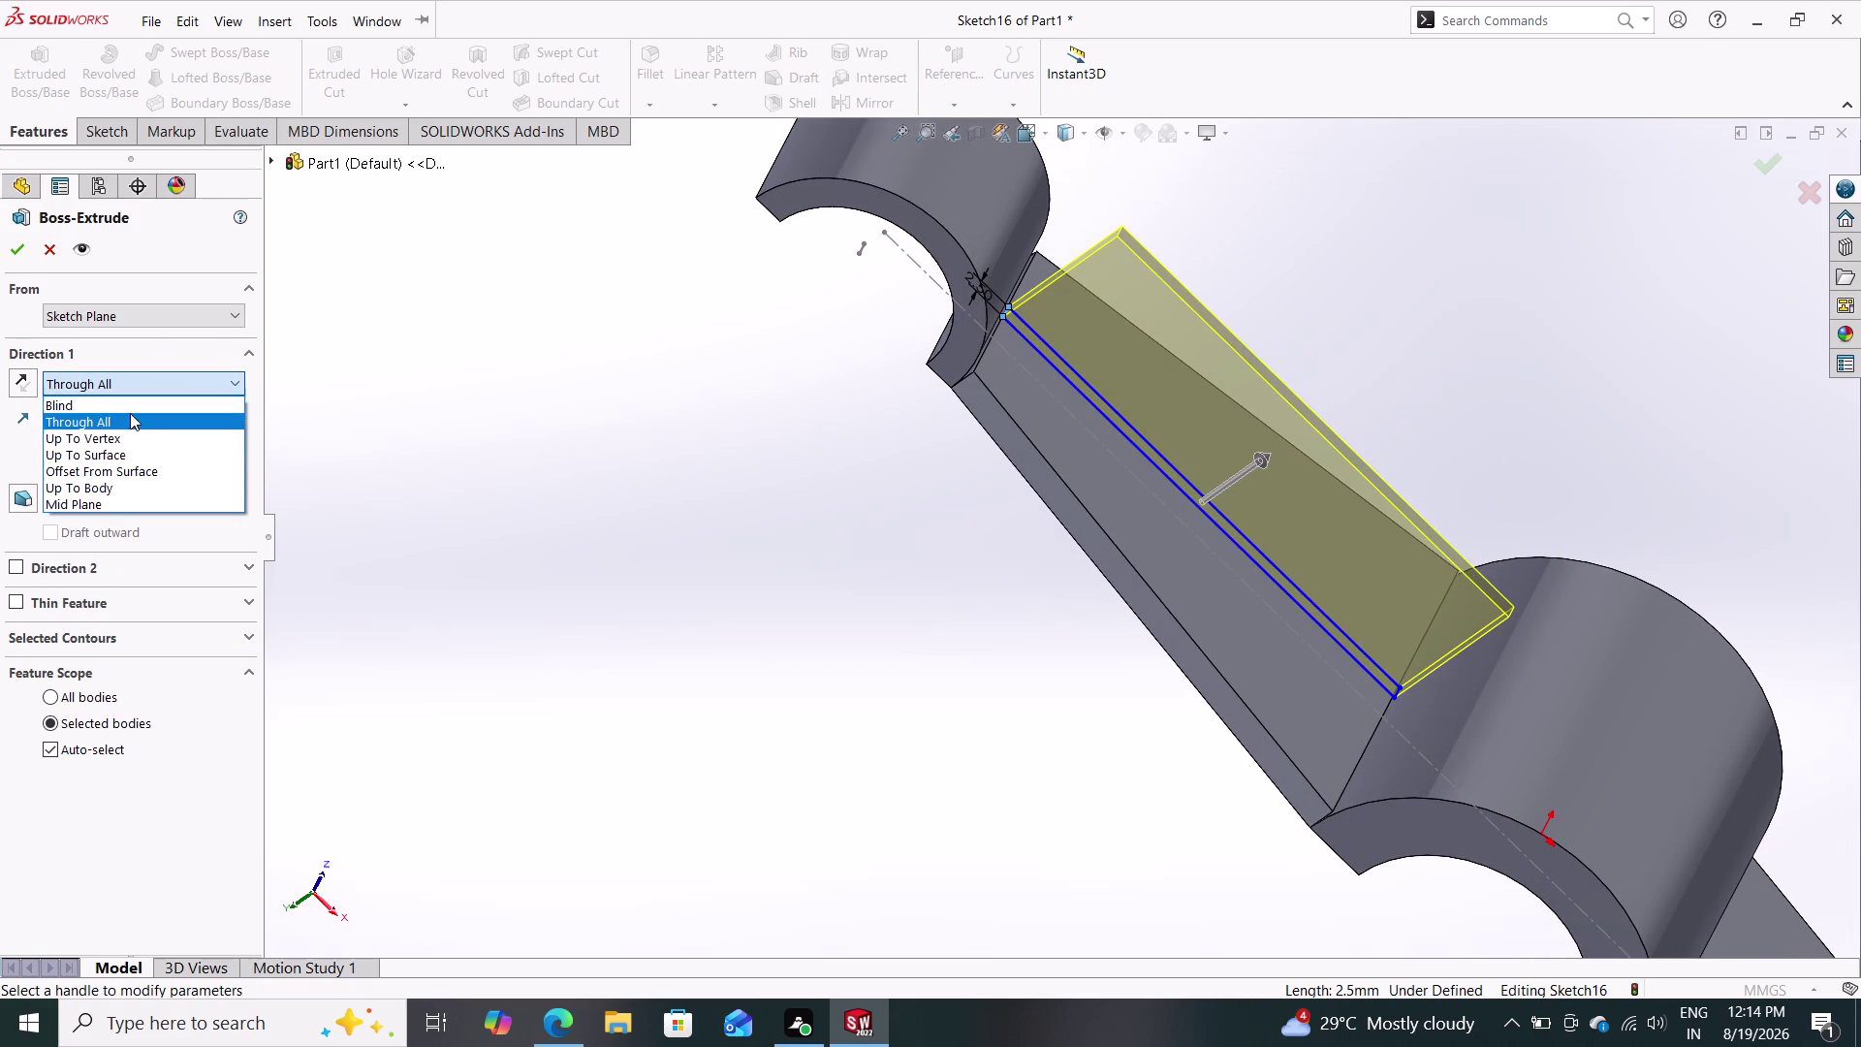
click(135, 404)
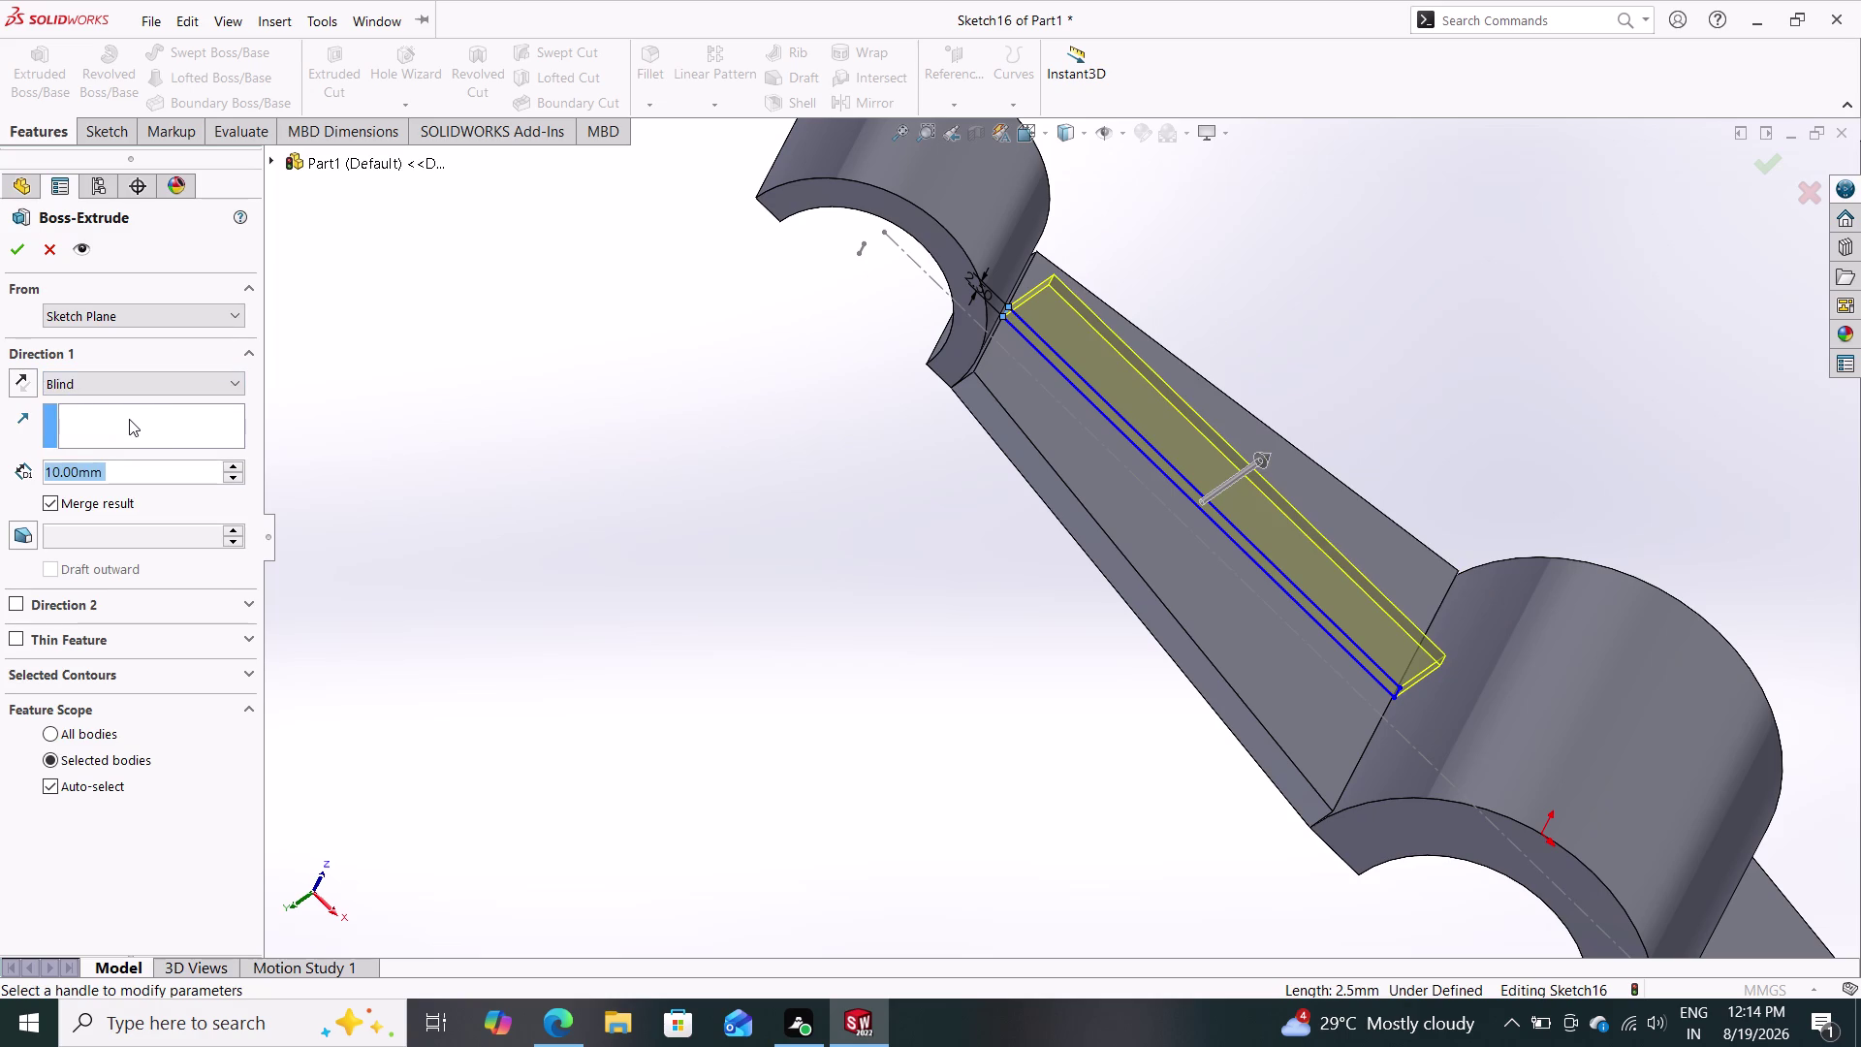
Set the rib depth to 22.5 mm, confirm Boss-Extrude13, then undo it.
text(50)
key(Return)
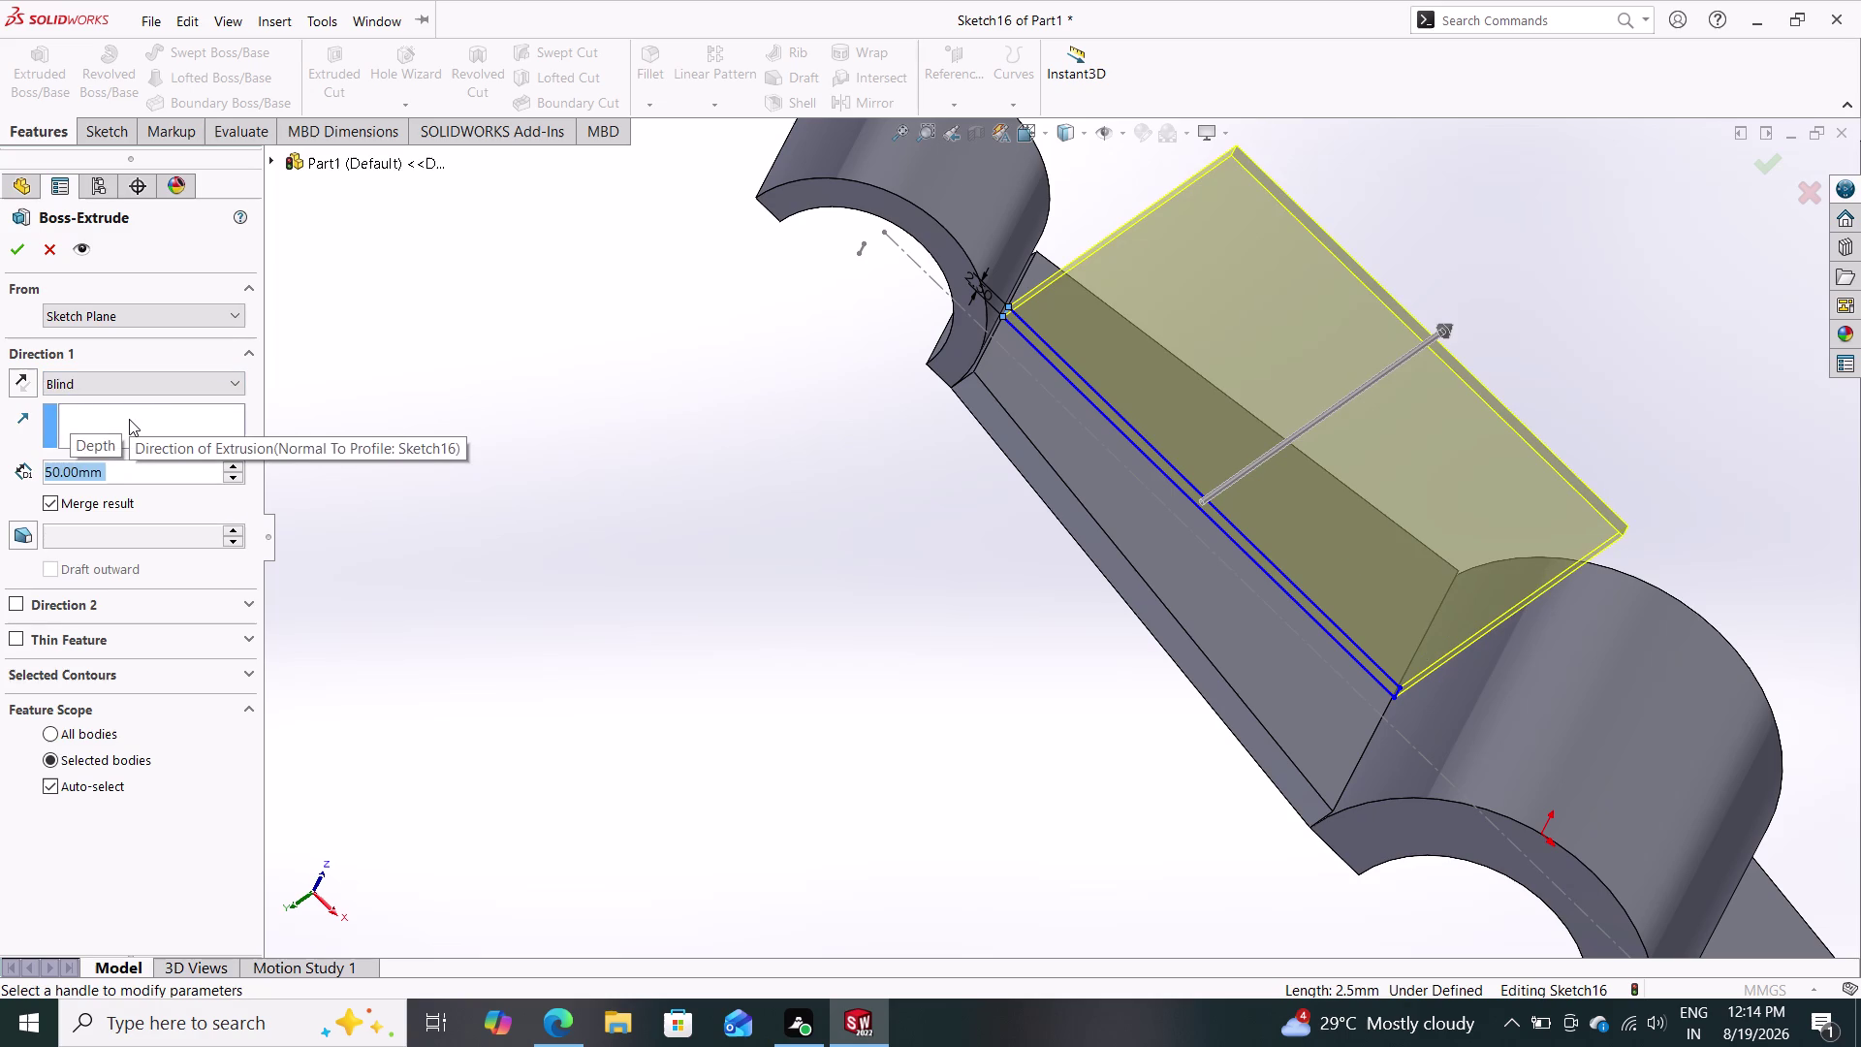
text(22.5)
key(Return)
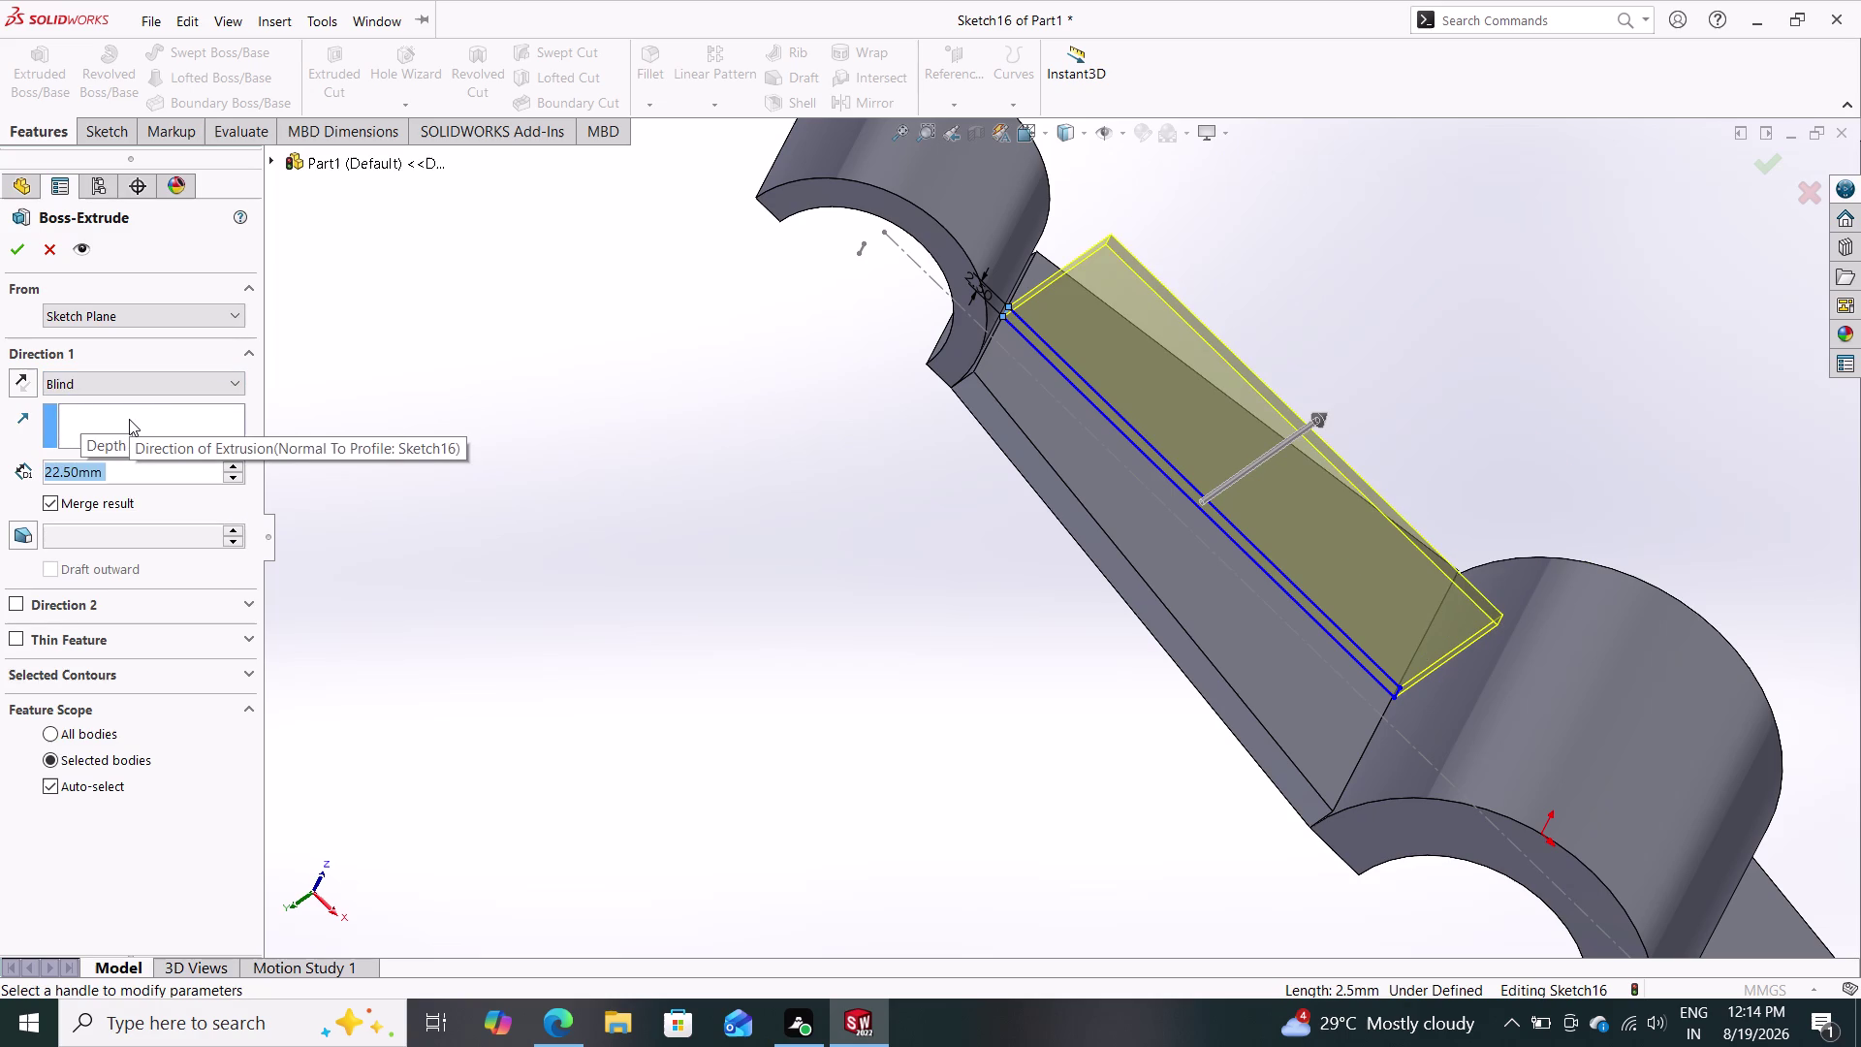
middle_click(10, 241)
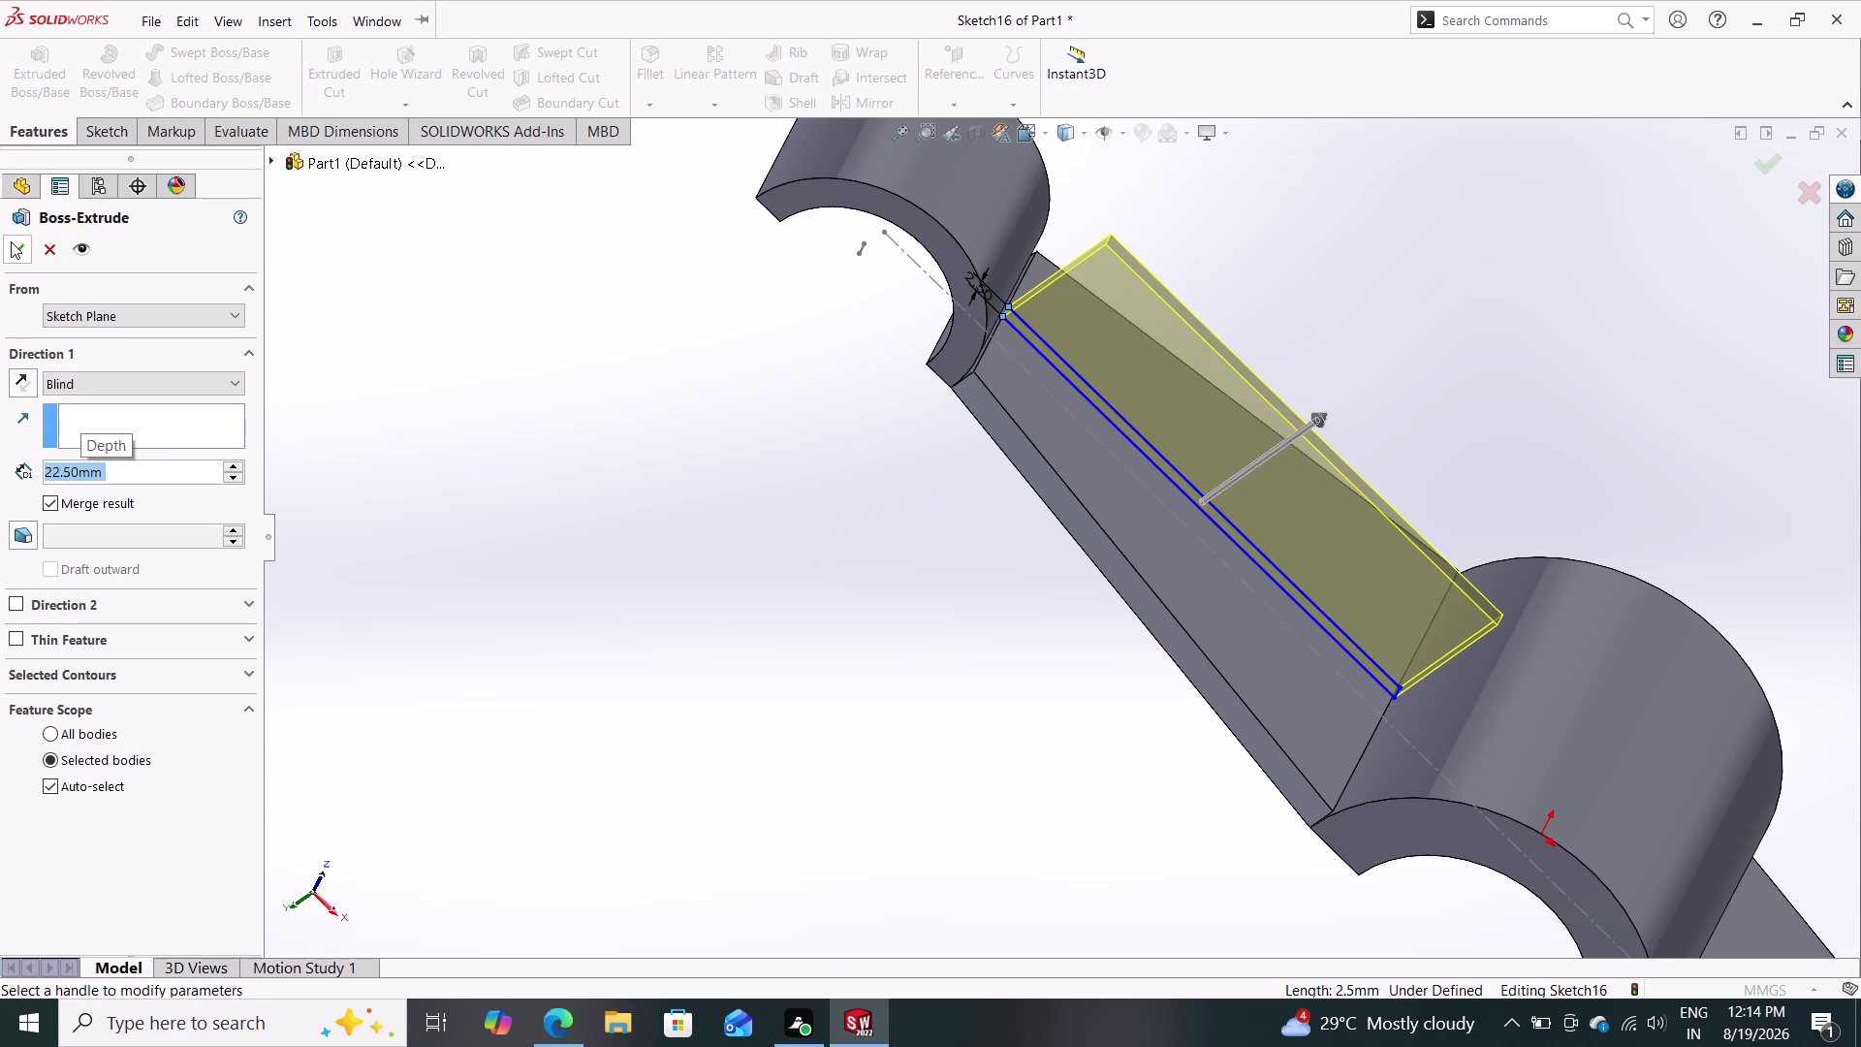
click(11, 241)
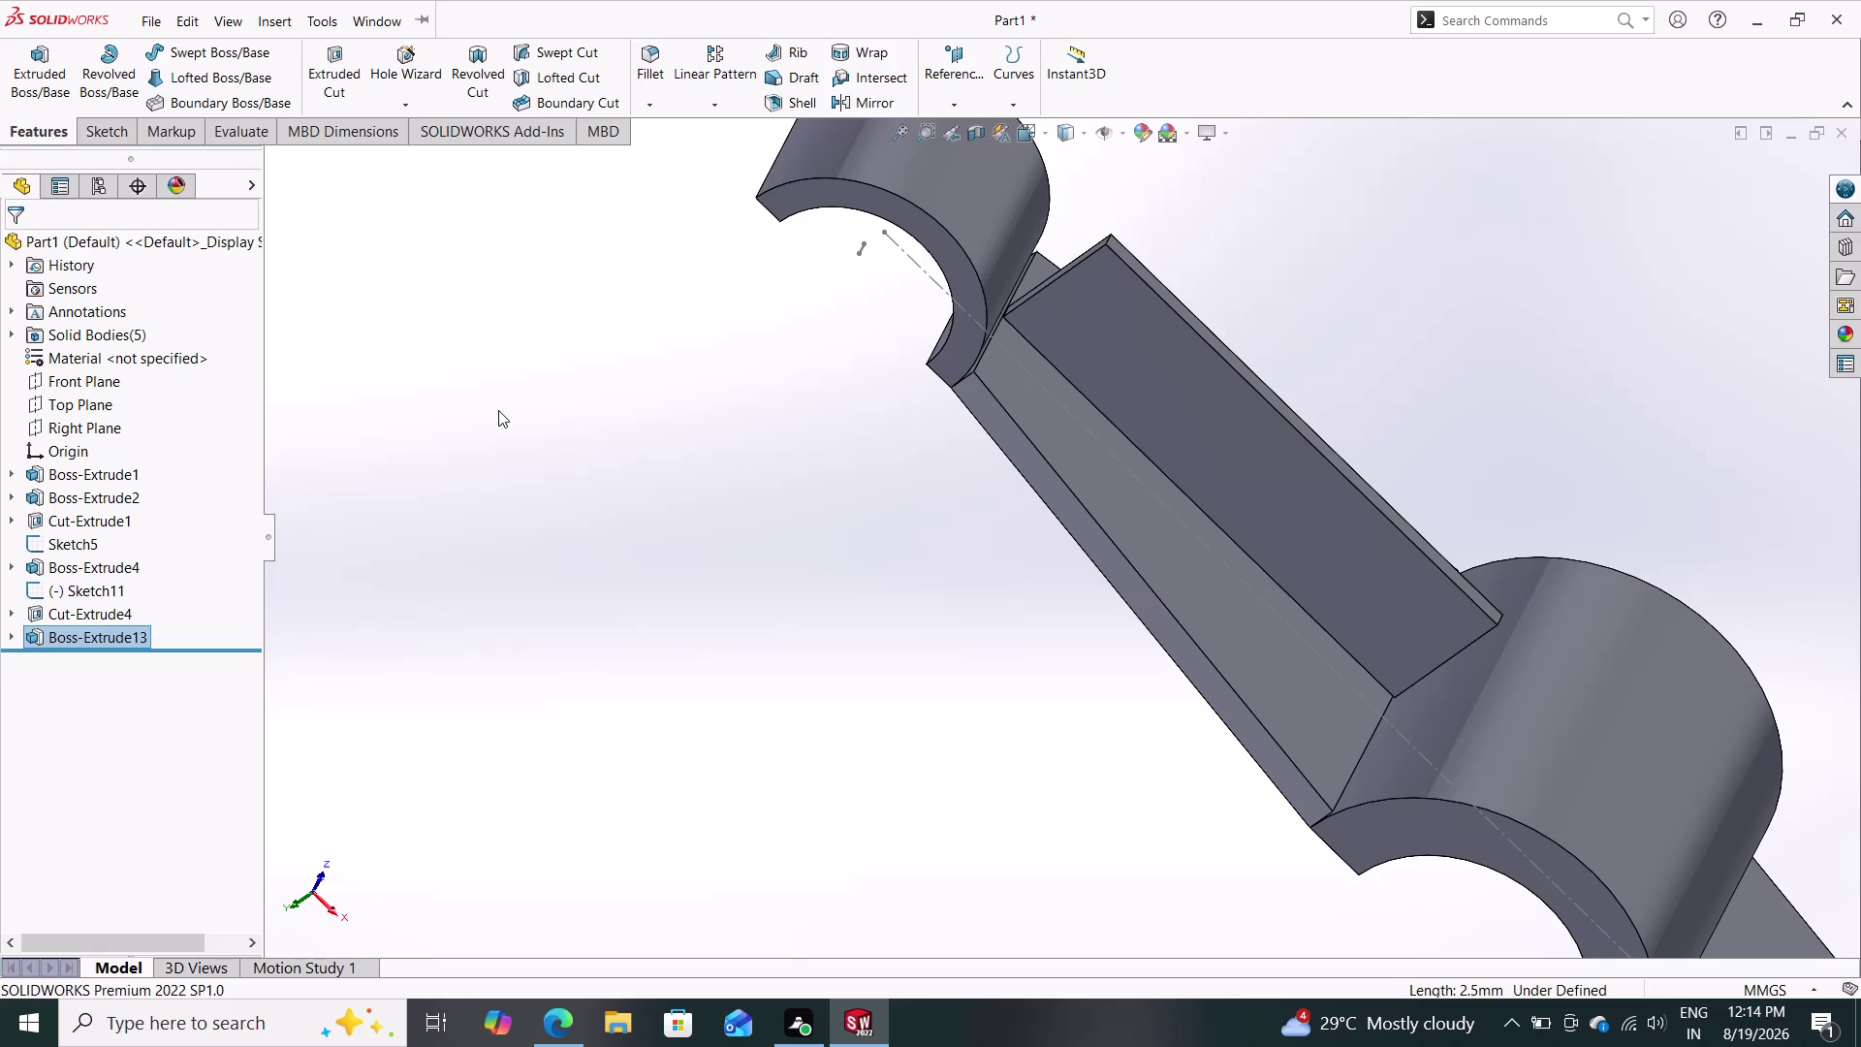
key(ctrl+z)
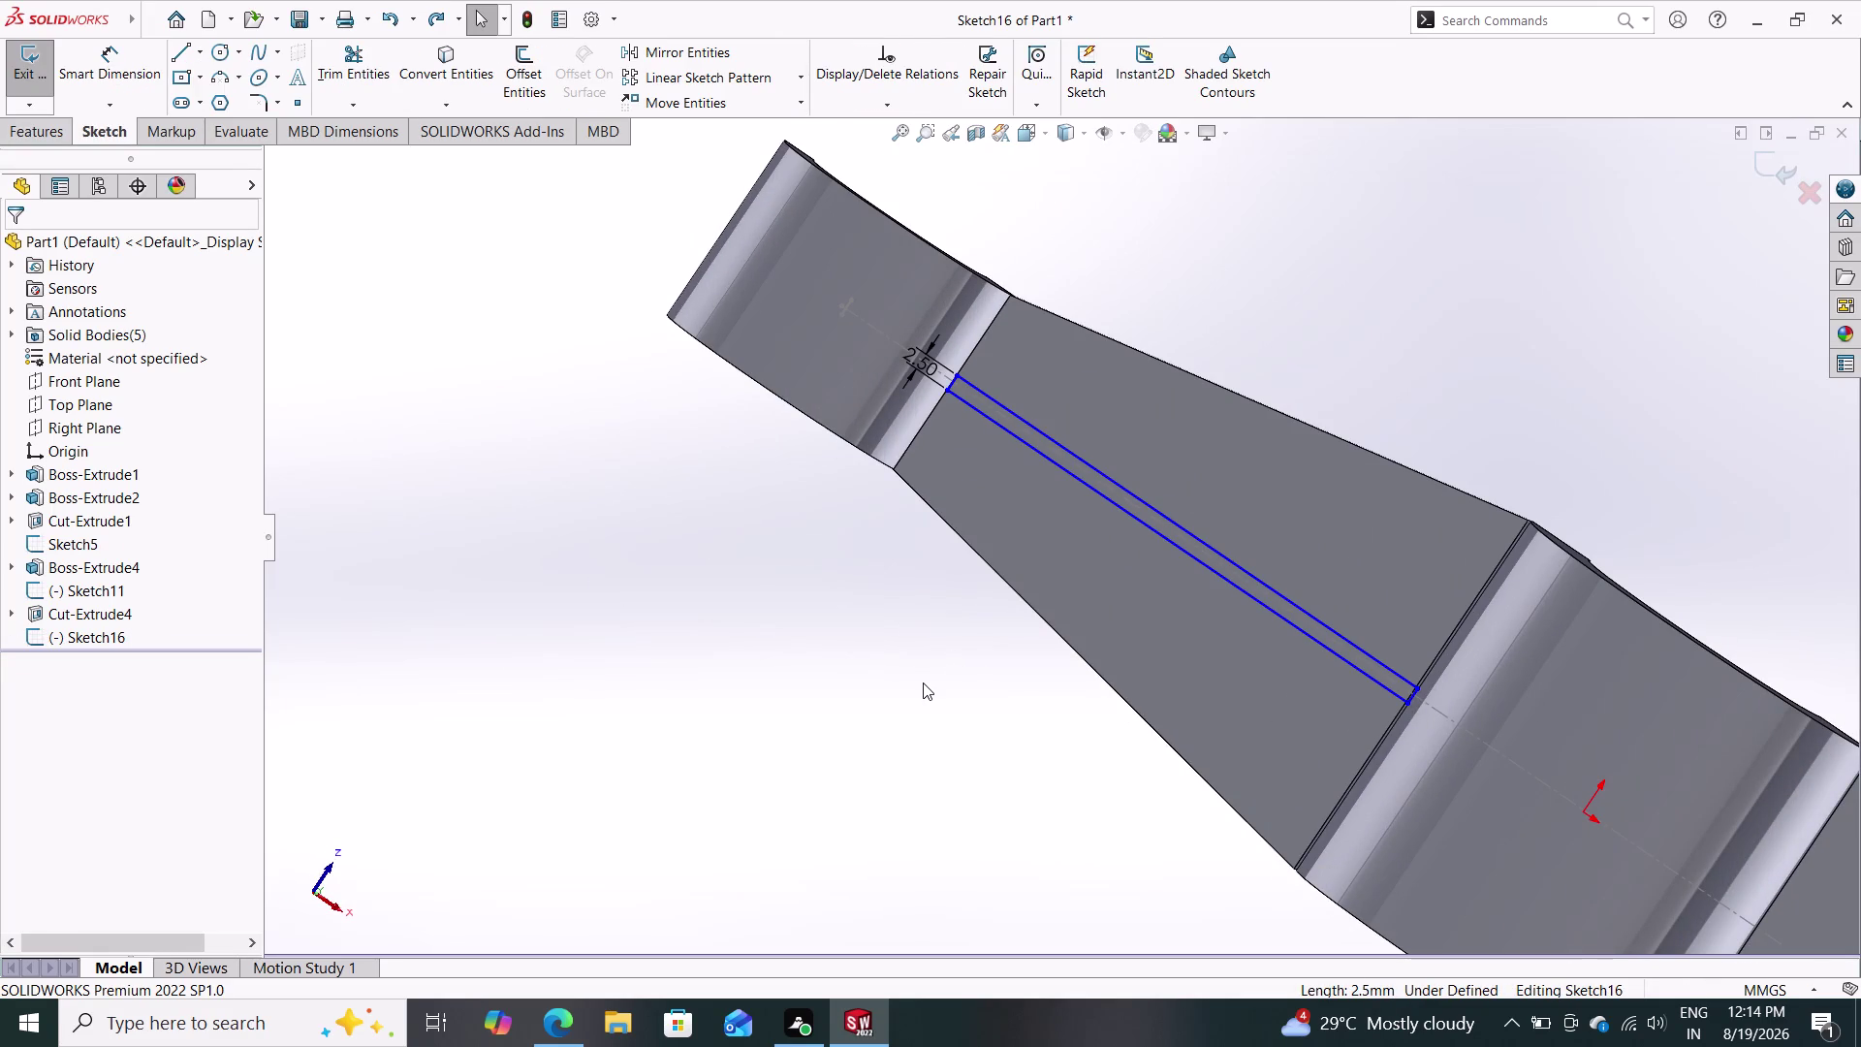
Orbit around the link and zoom in on the rib sketch on the upper arm.
middle_drag(945, 669, 986, 620)
middle_drag(994, 680, 1083, 586)
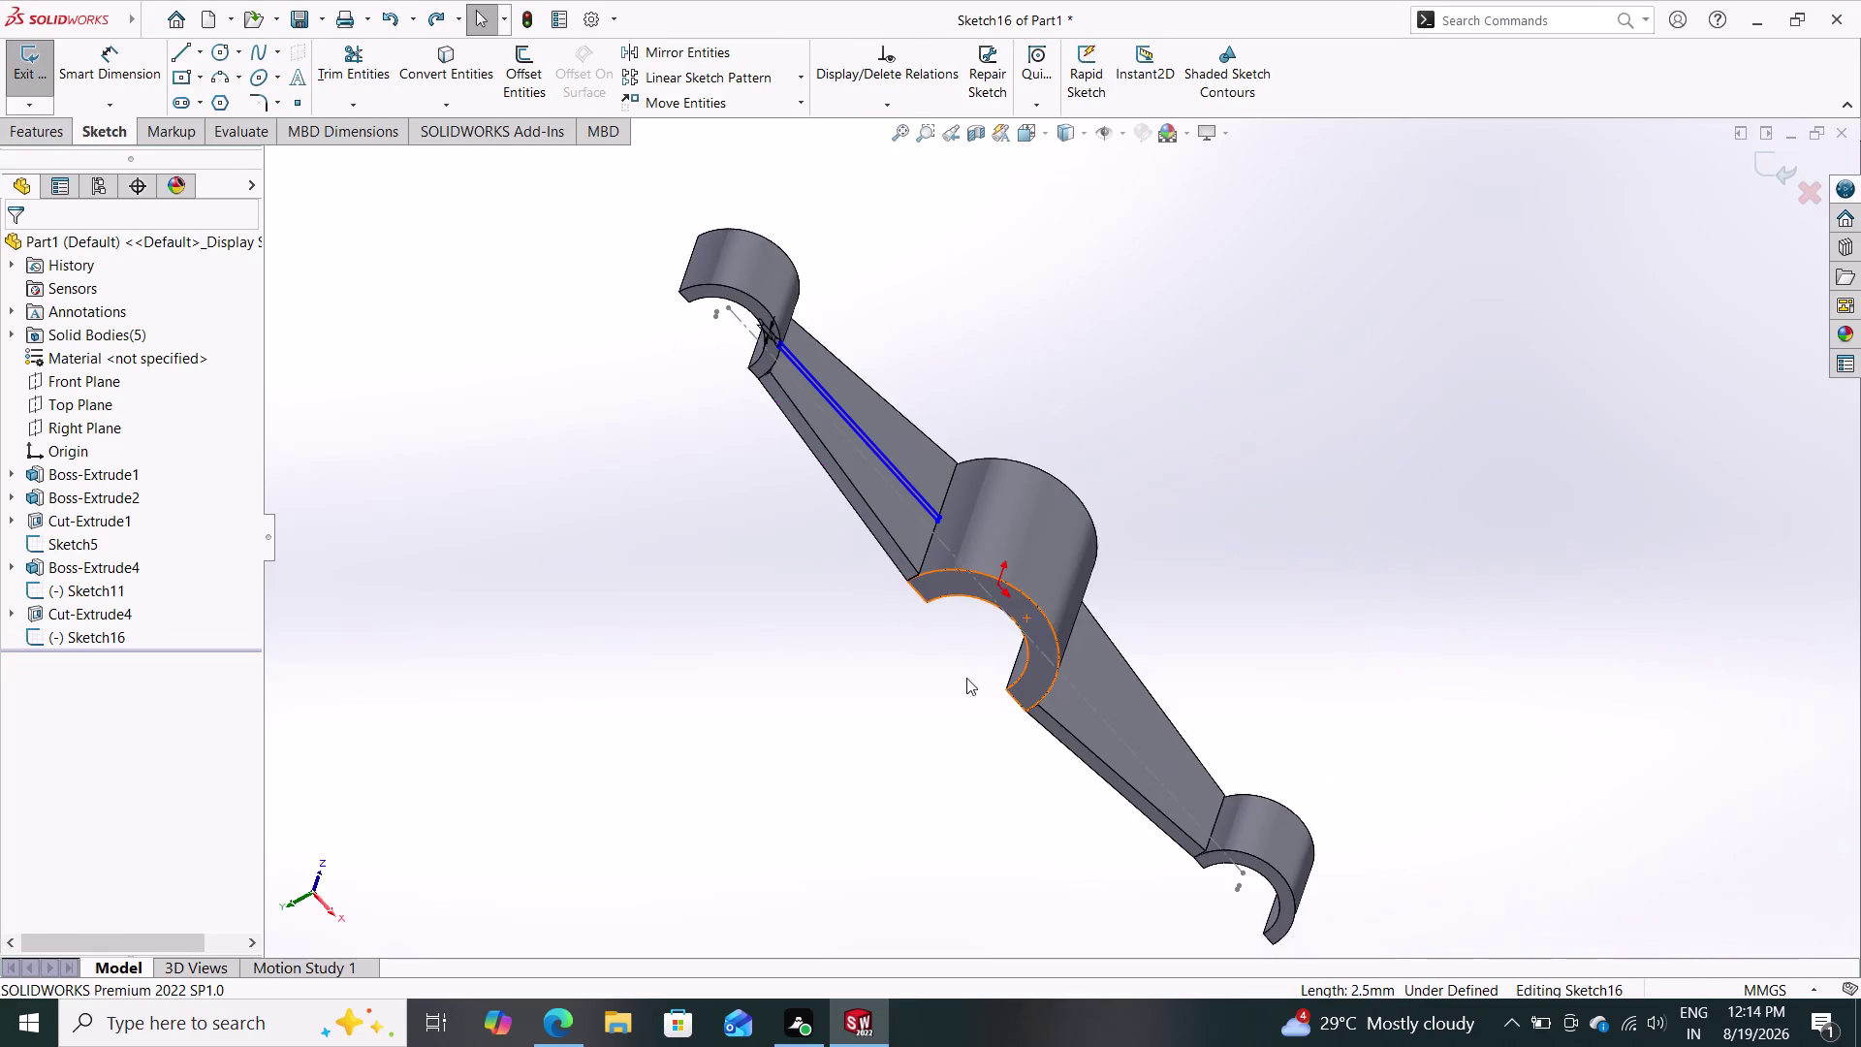
middle_drag(942, 698, 981, 677)
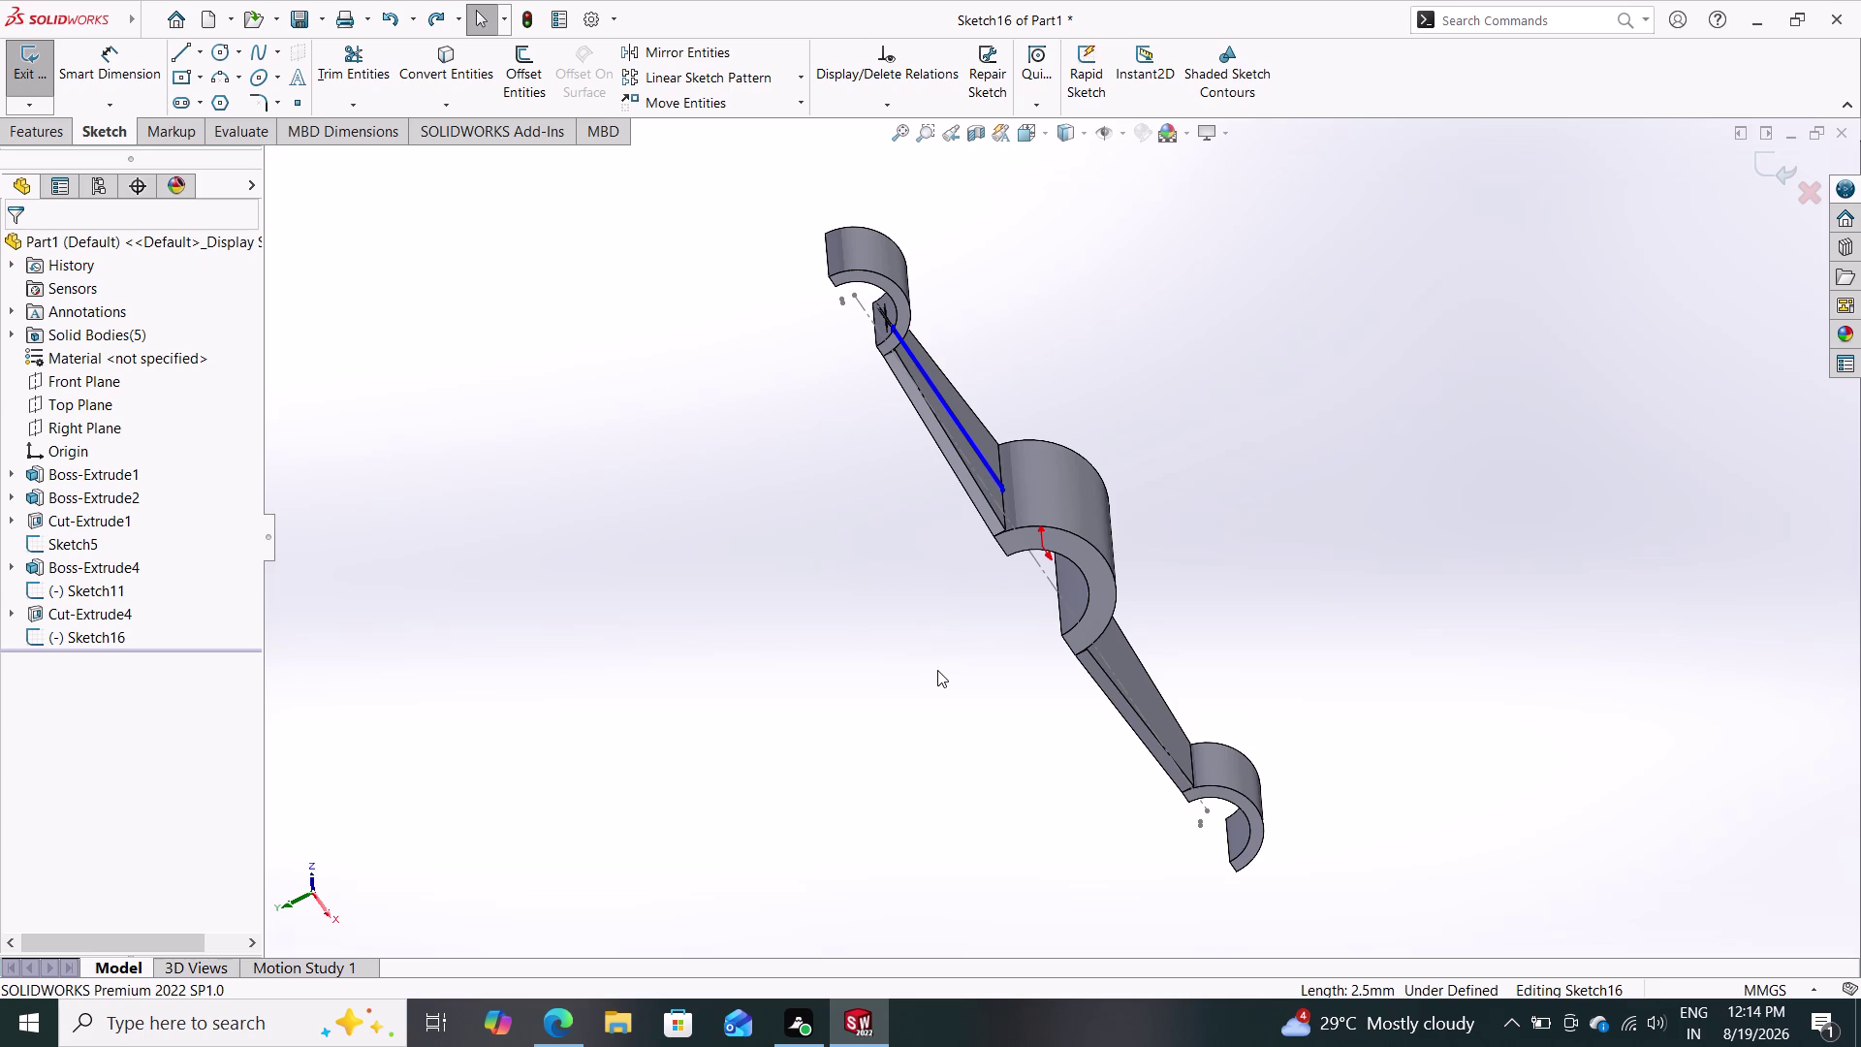
middle_drag(1001, 625, 928, 769)
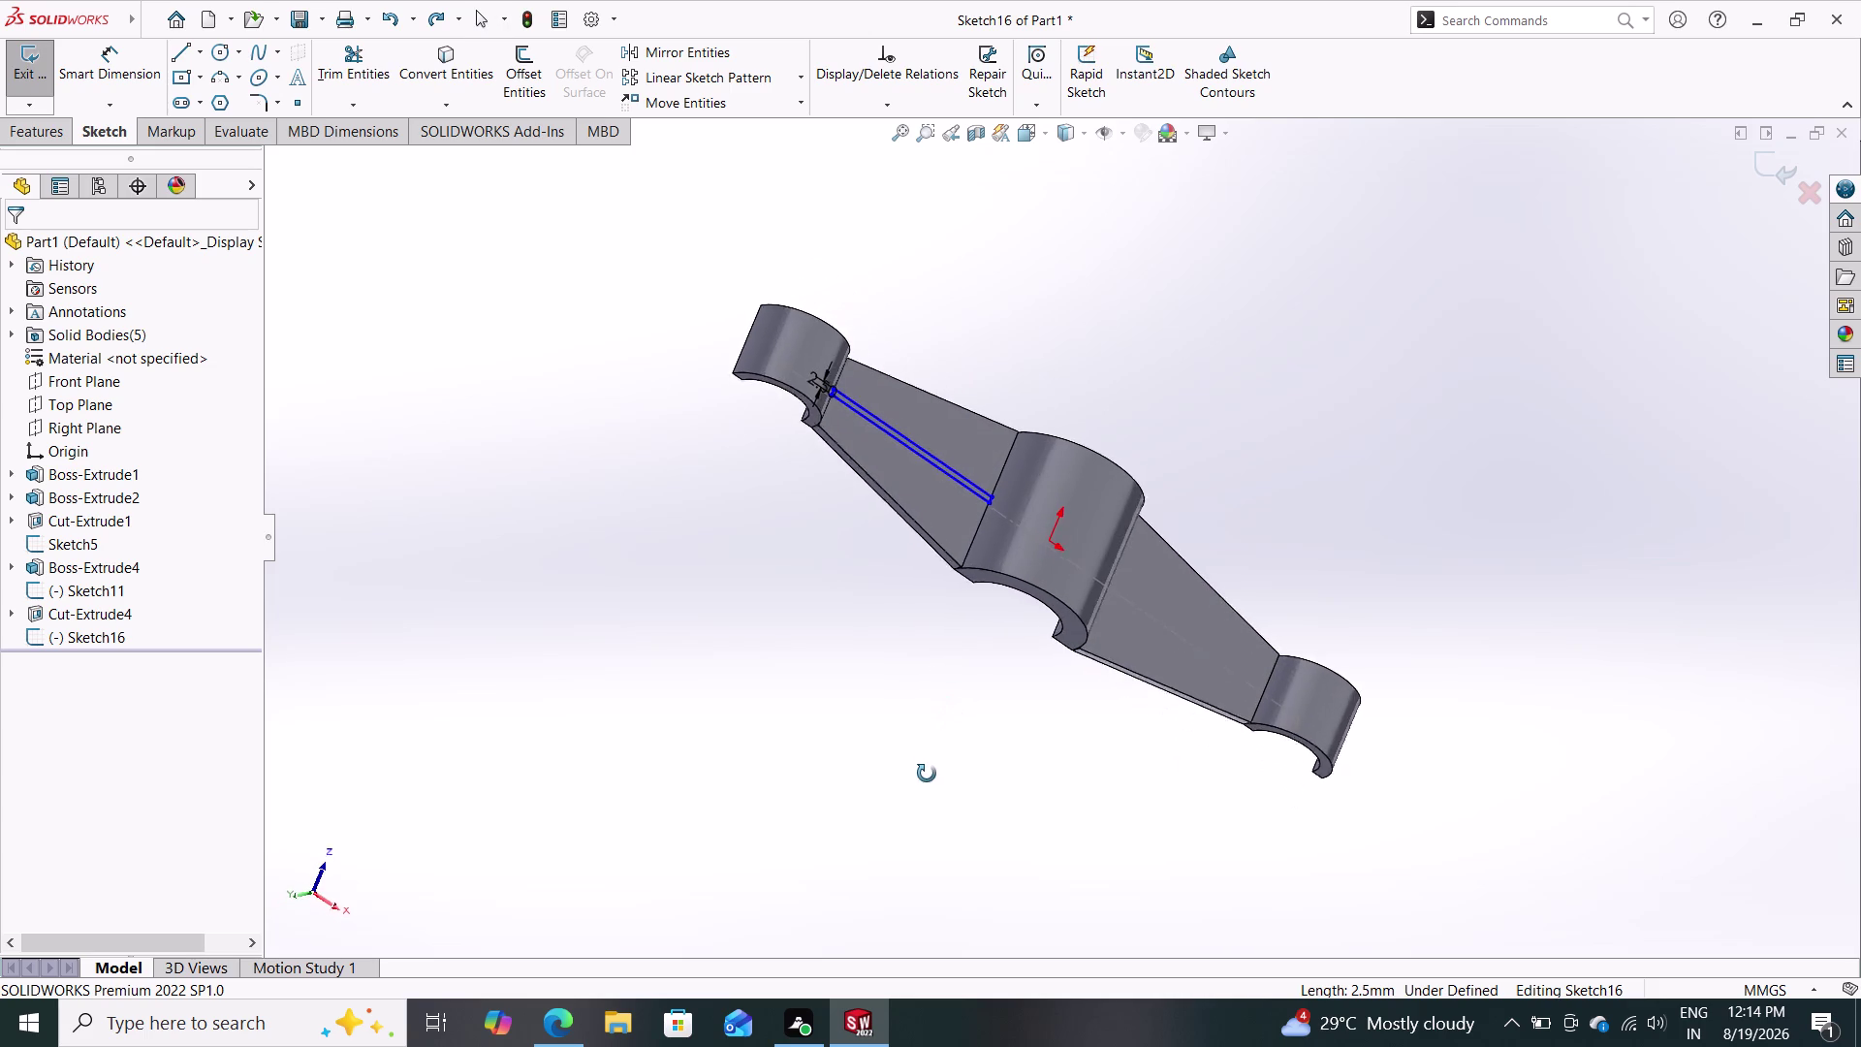
middle_drag(928, 770, 957, 743)
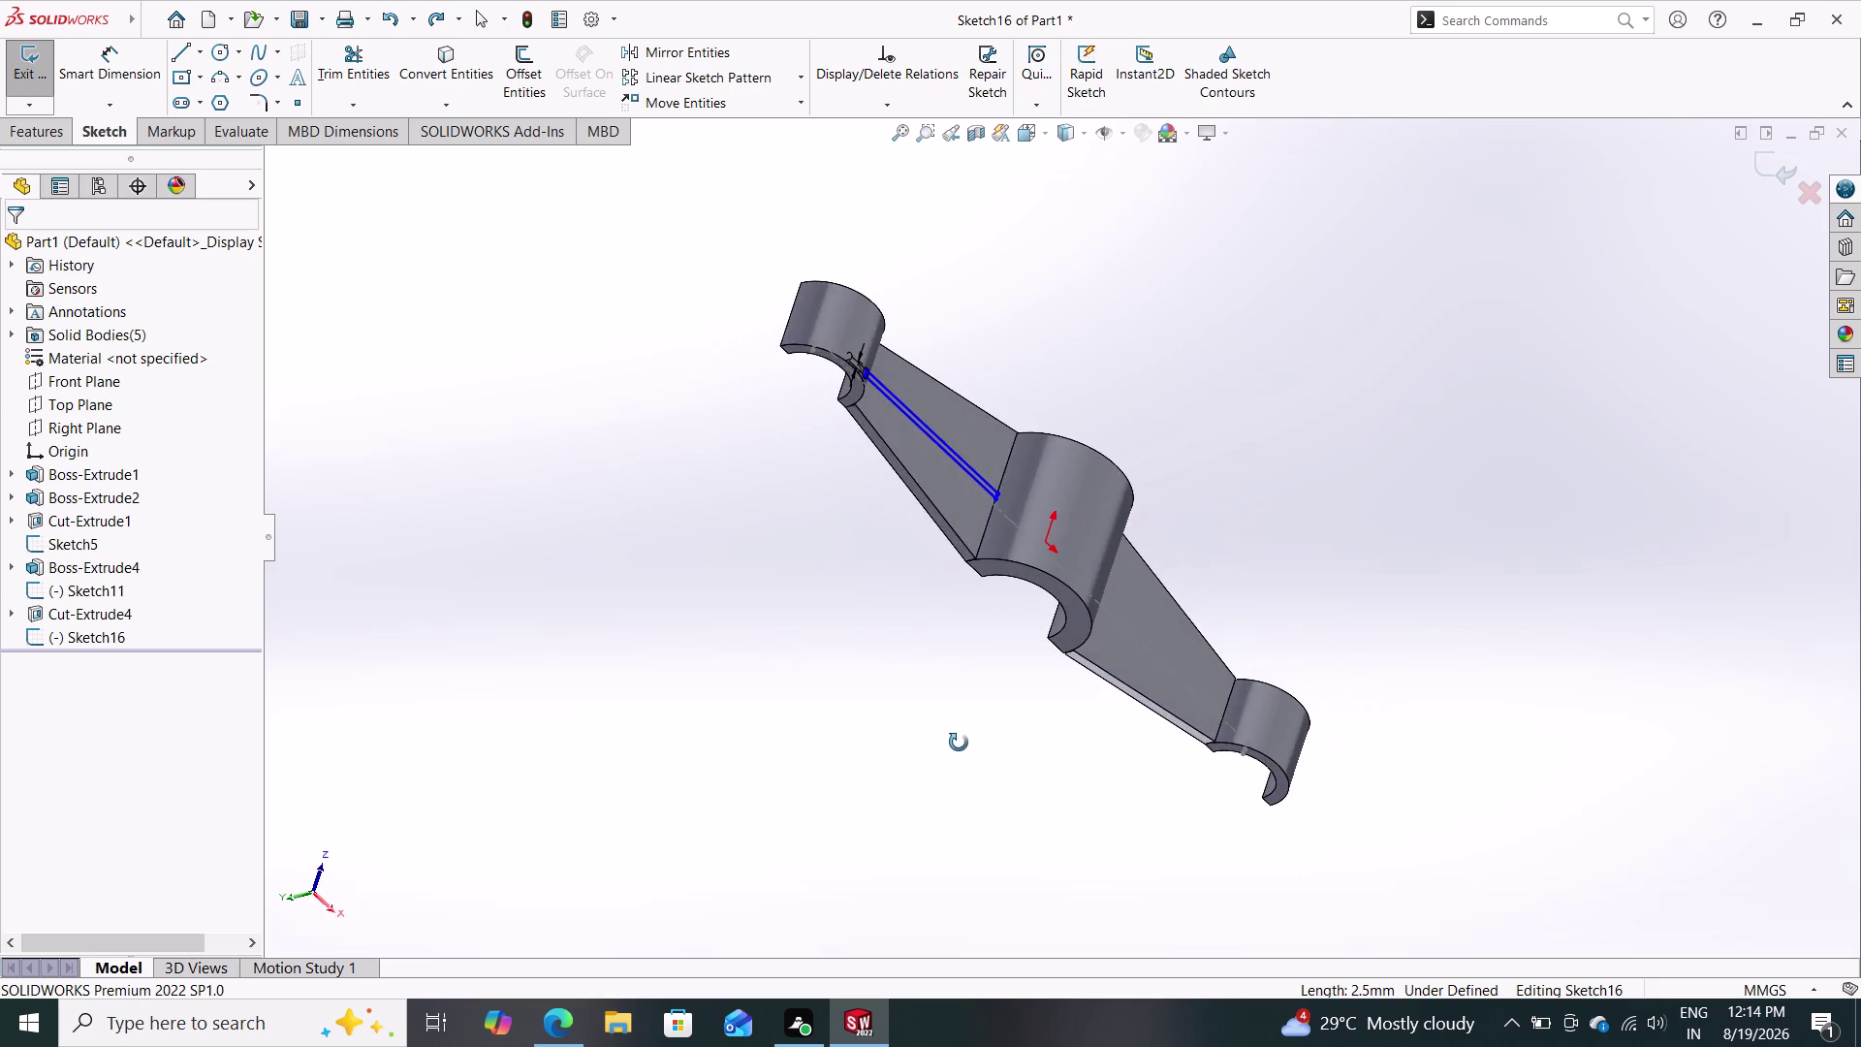
middle_drag(957, 742, 939, 740)
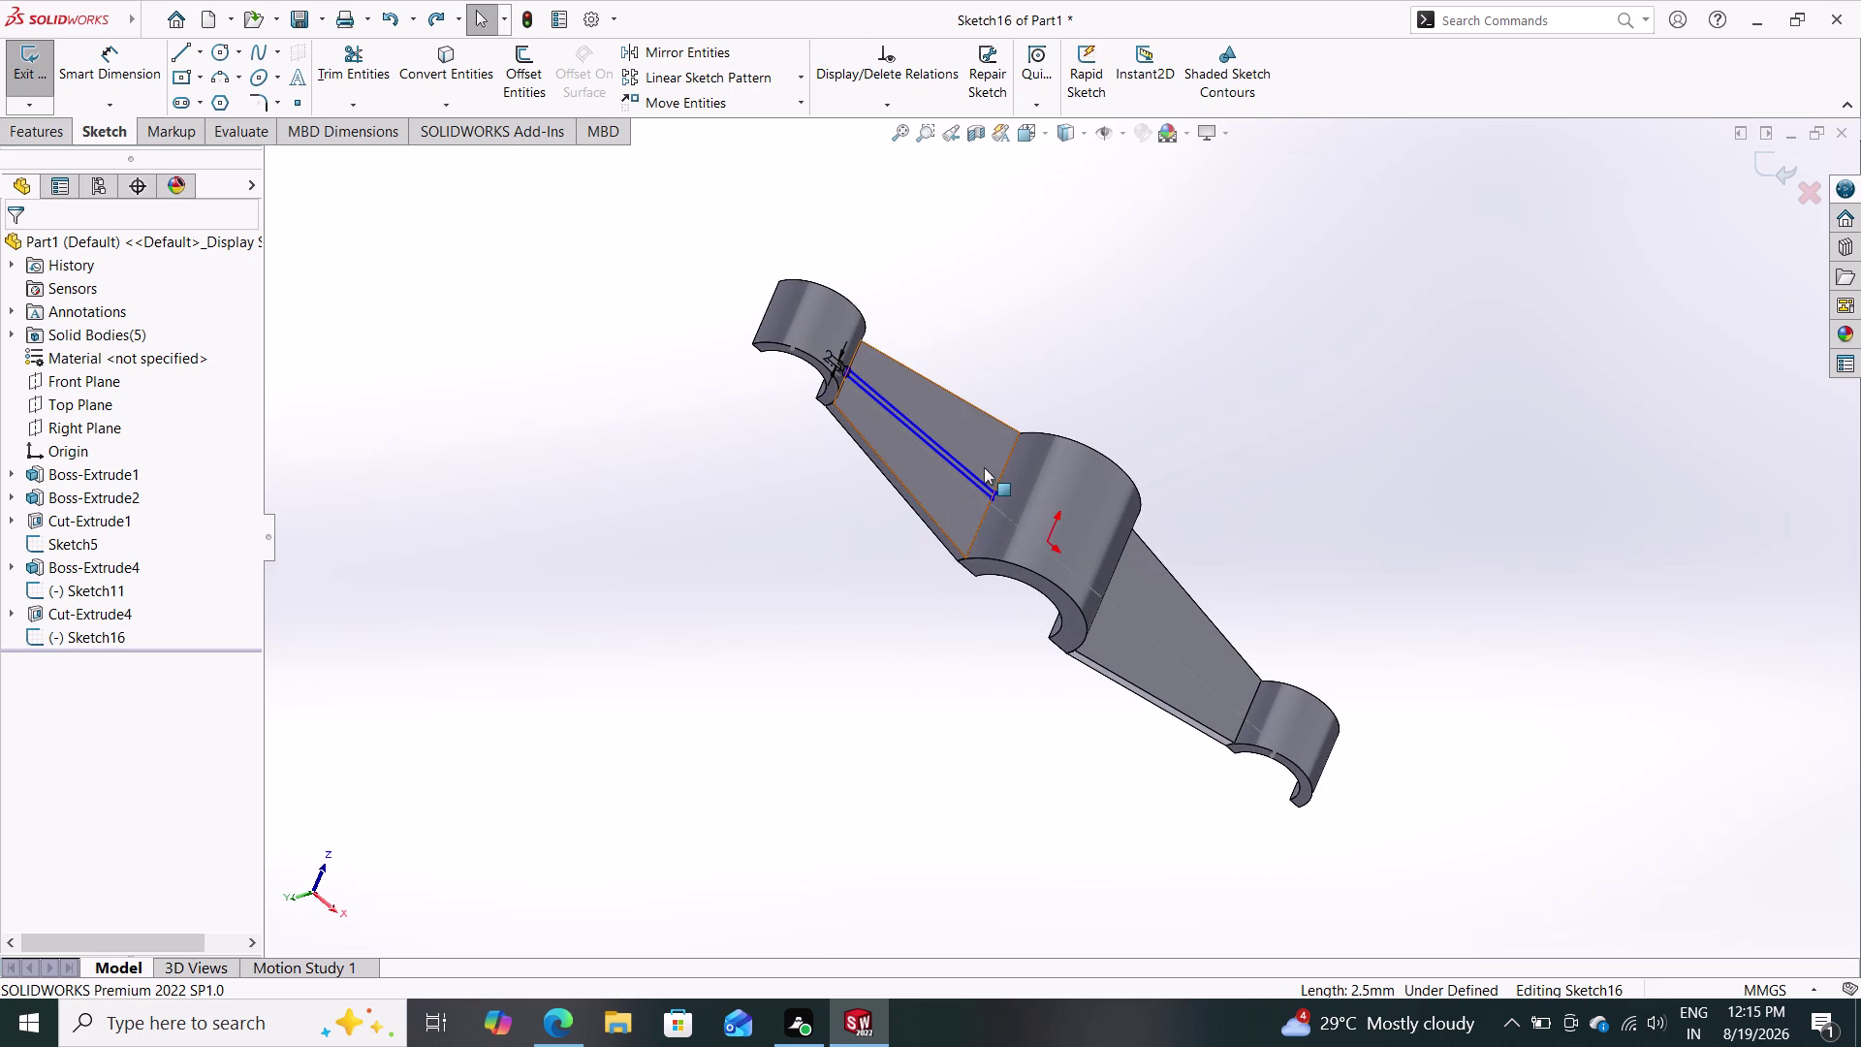
scroll(down, 3)
scroll(up, 3)
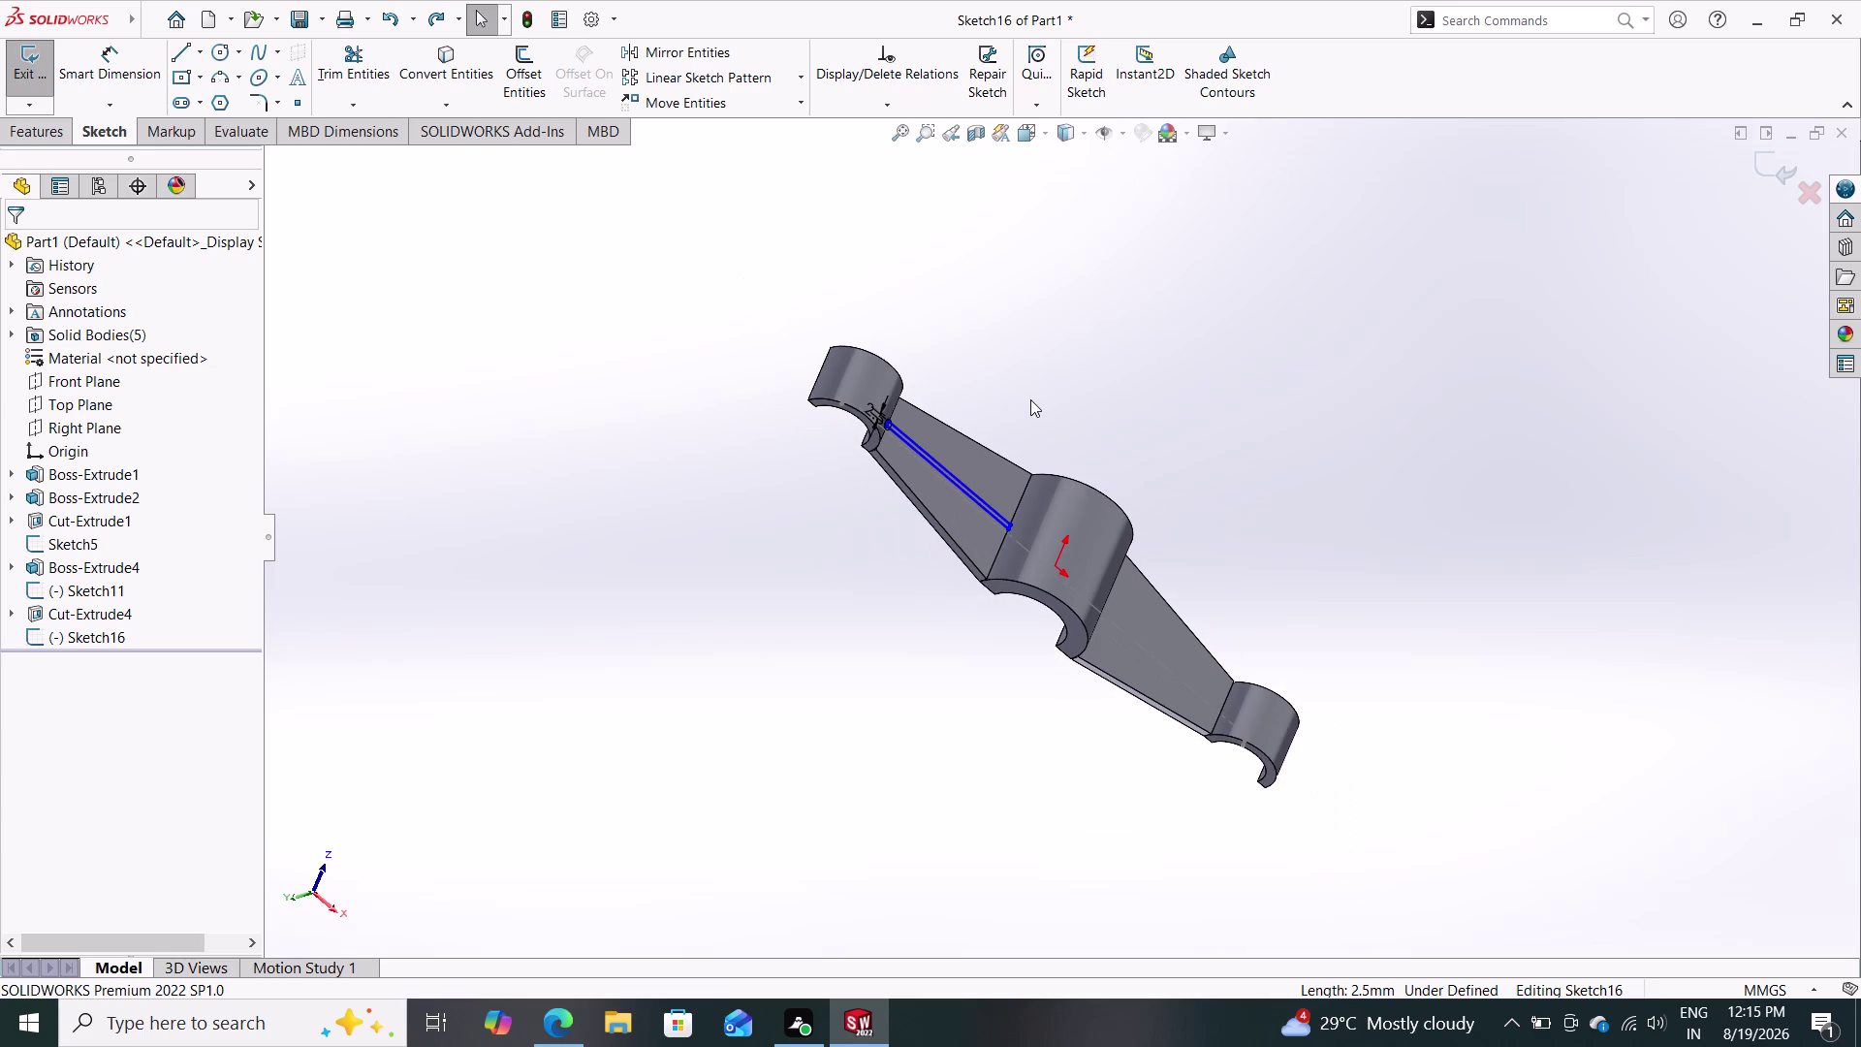
click(958, 138)
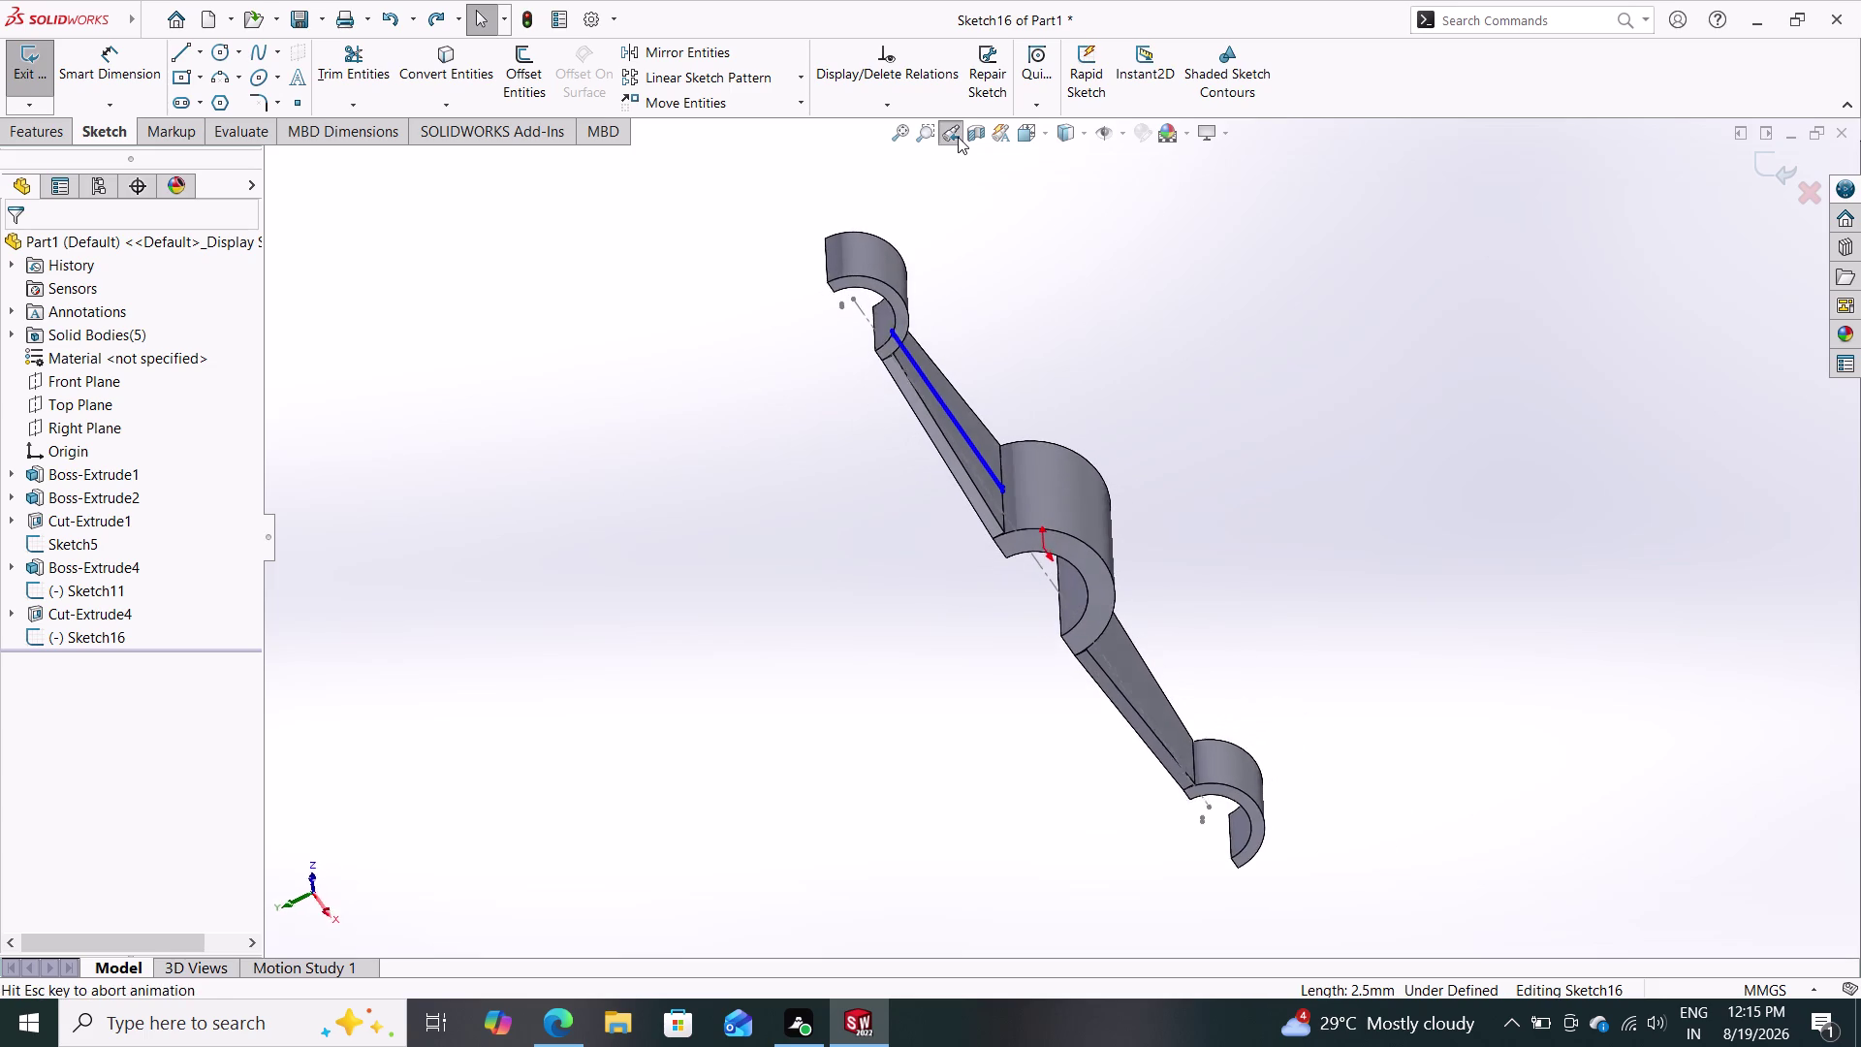
click(958, 137)
click(957, 137)
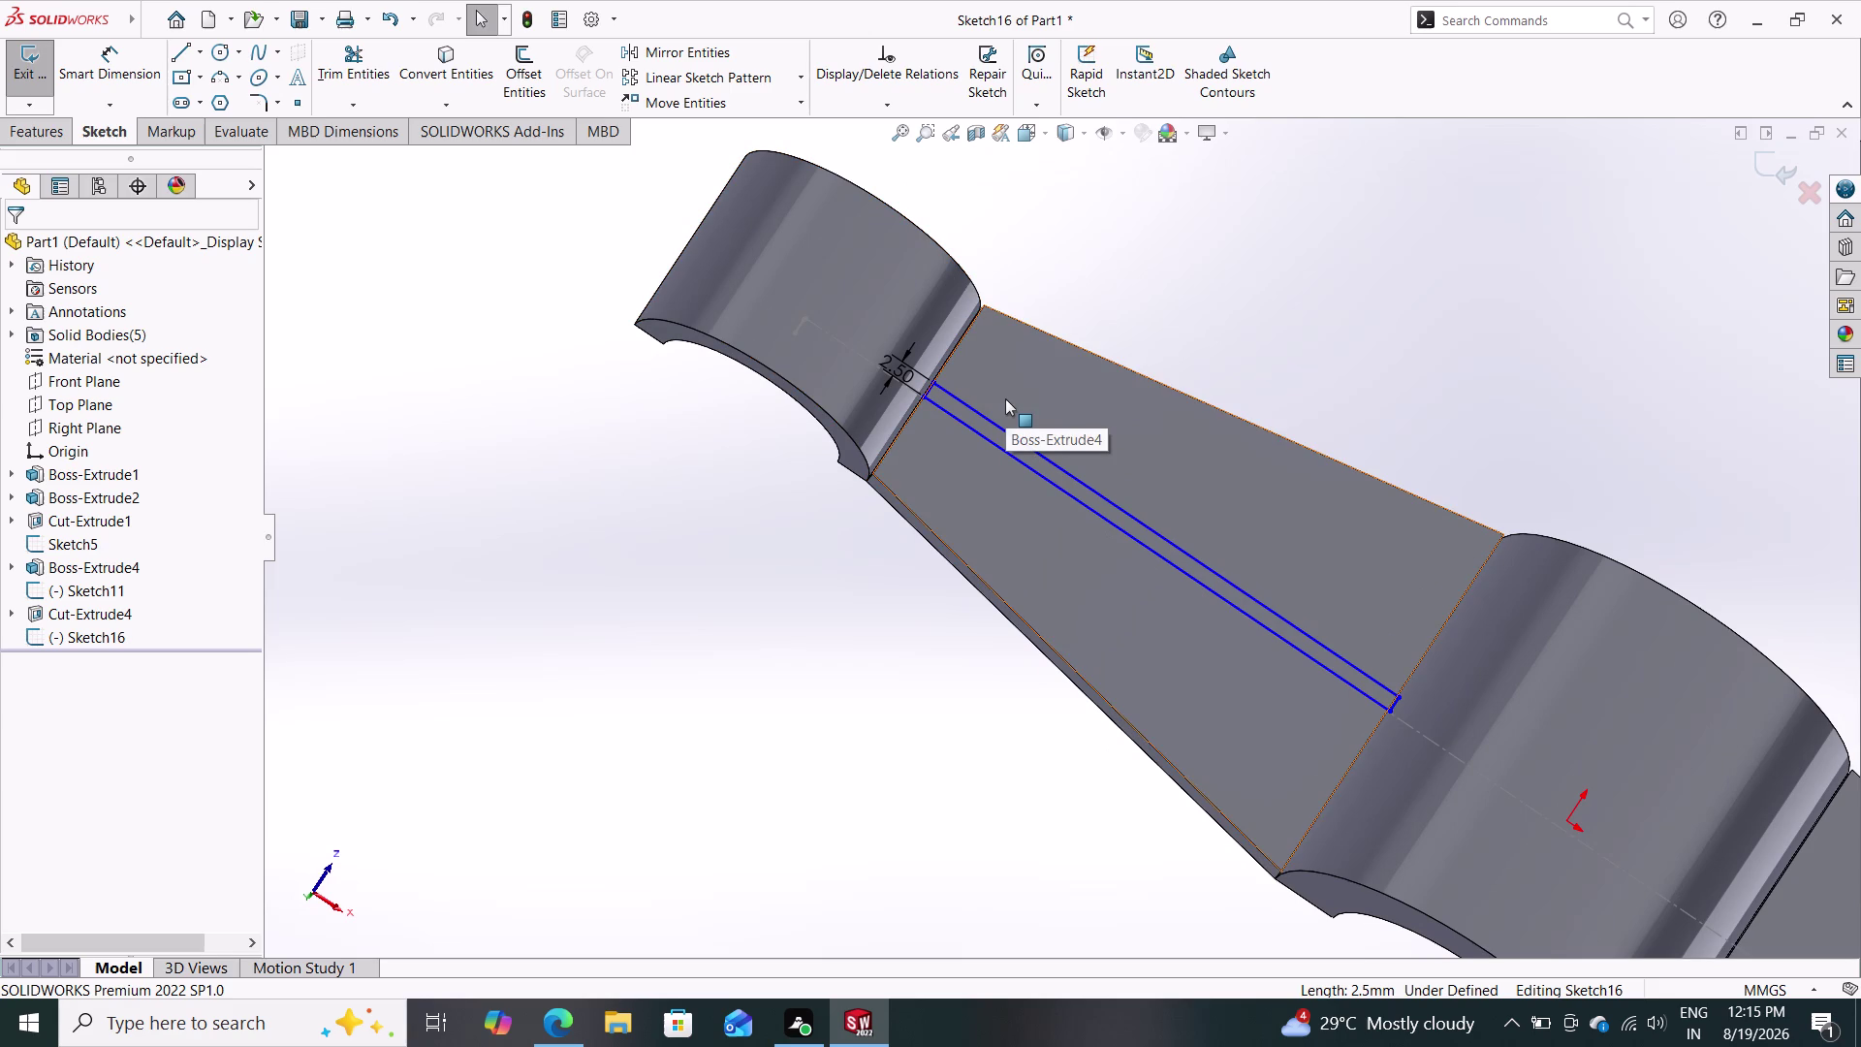
Stretch the rib line's end into the middle lug and start a 22.5 mm boss extrusion.
drag(929, 387, 864, 353)
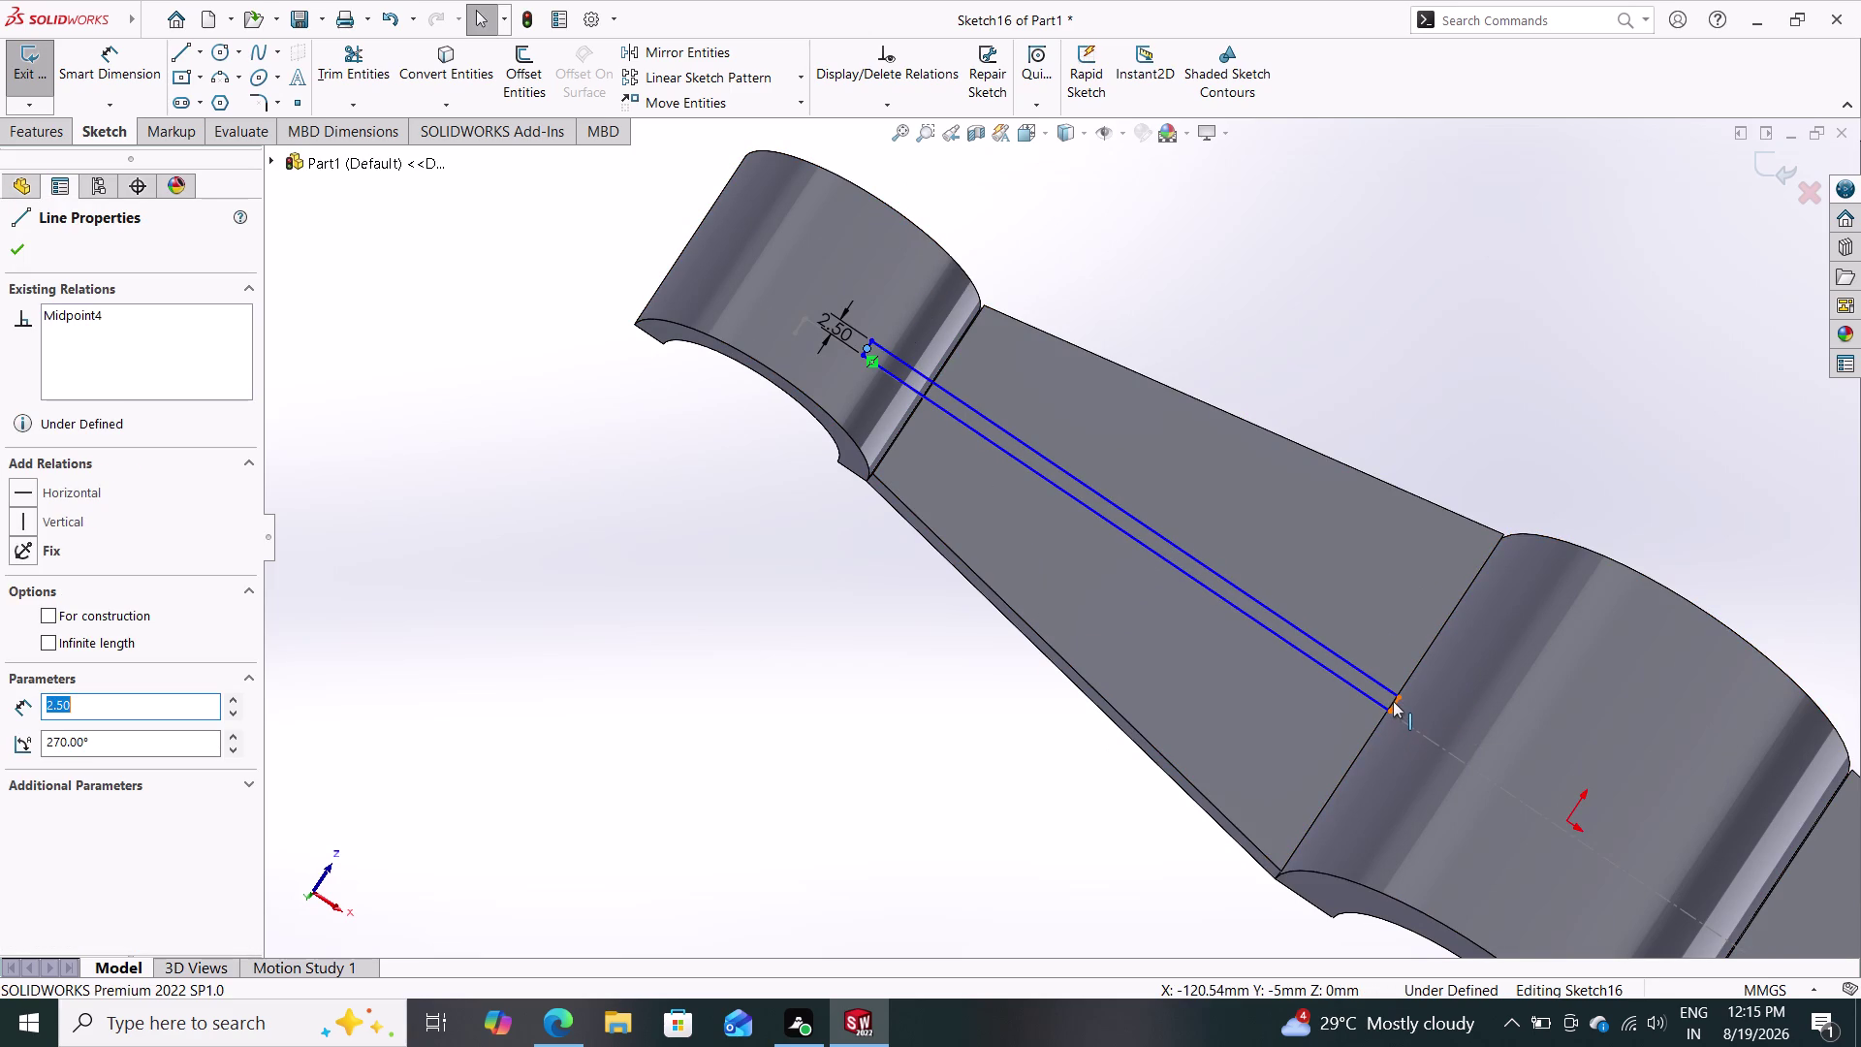
drag(1393, 701, 1497, 752)
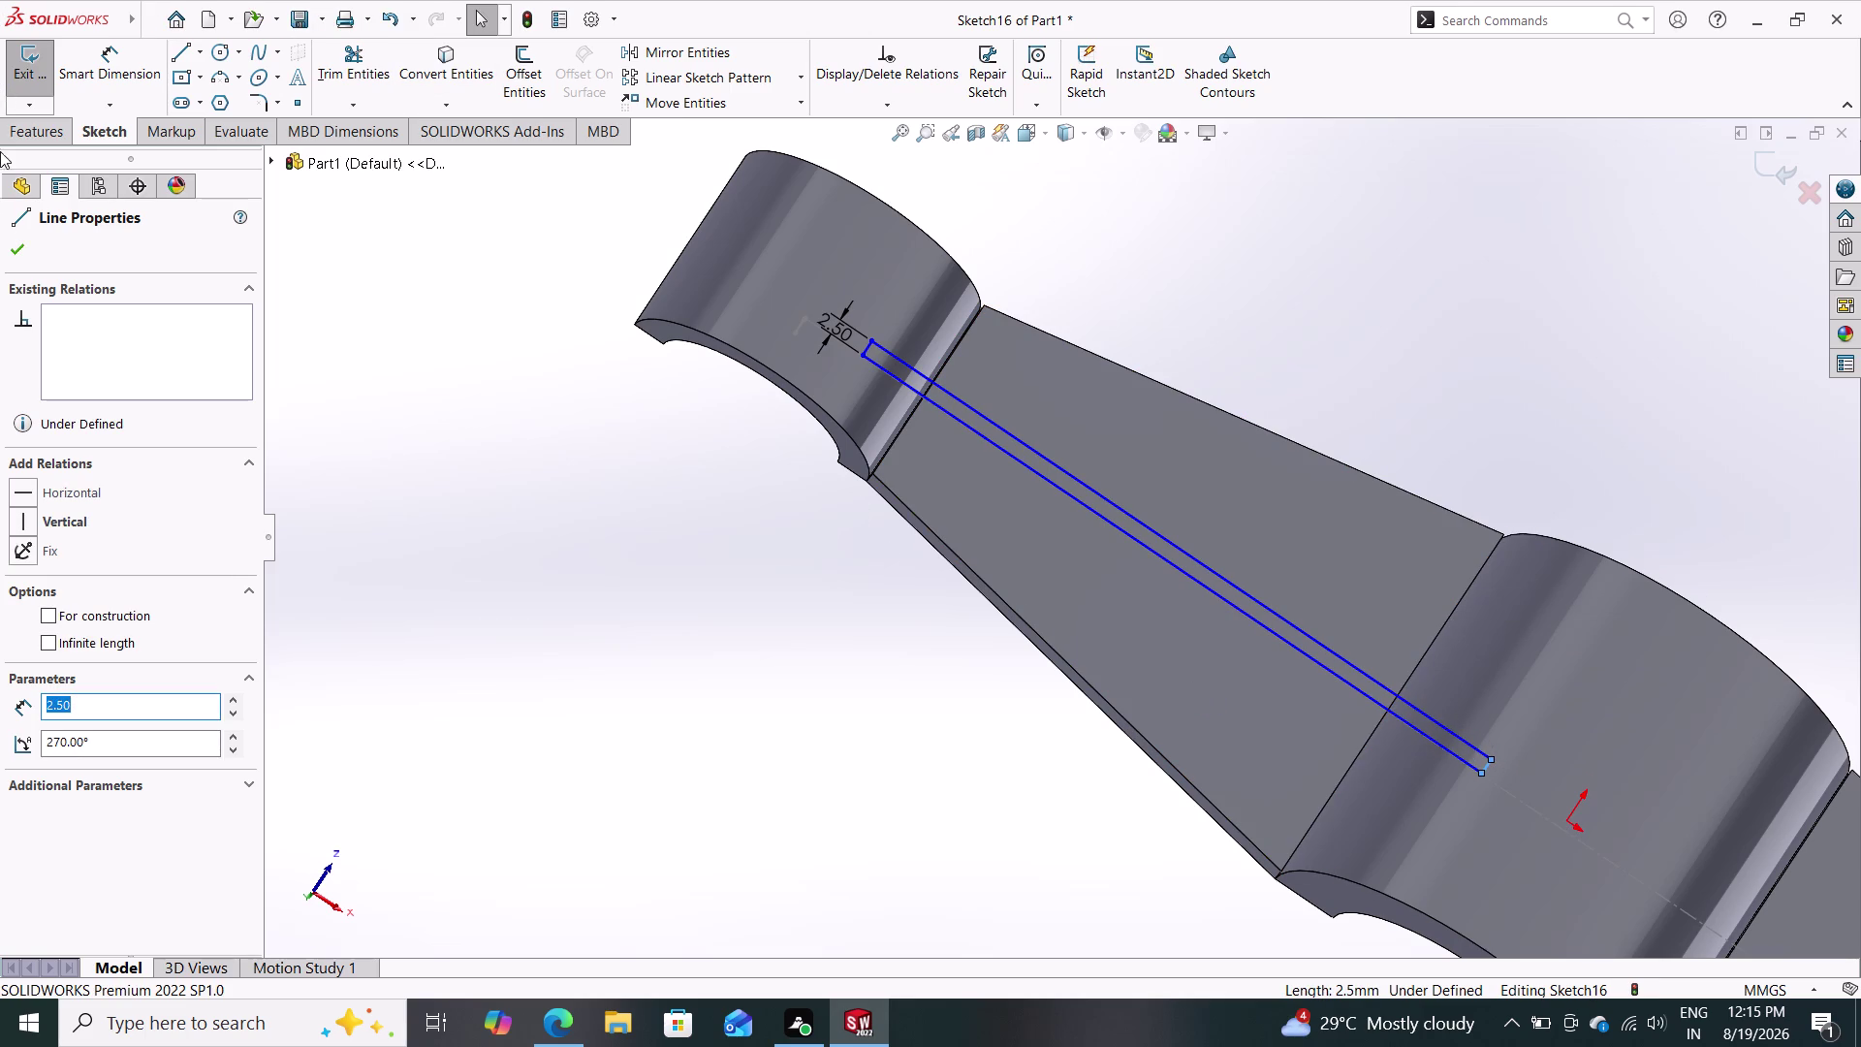
click(20, 246)
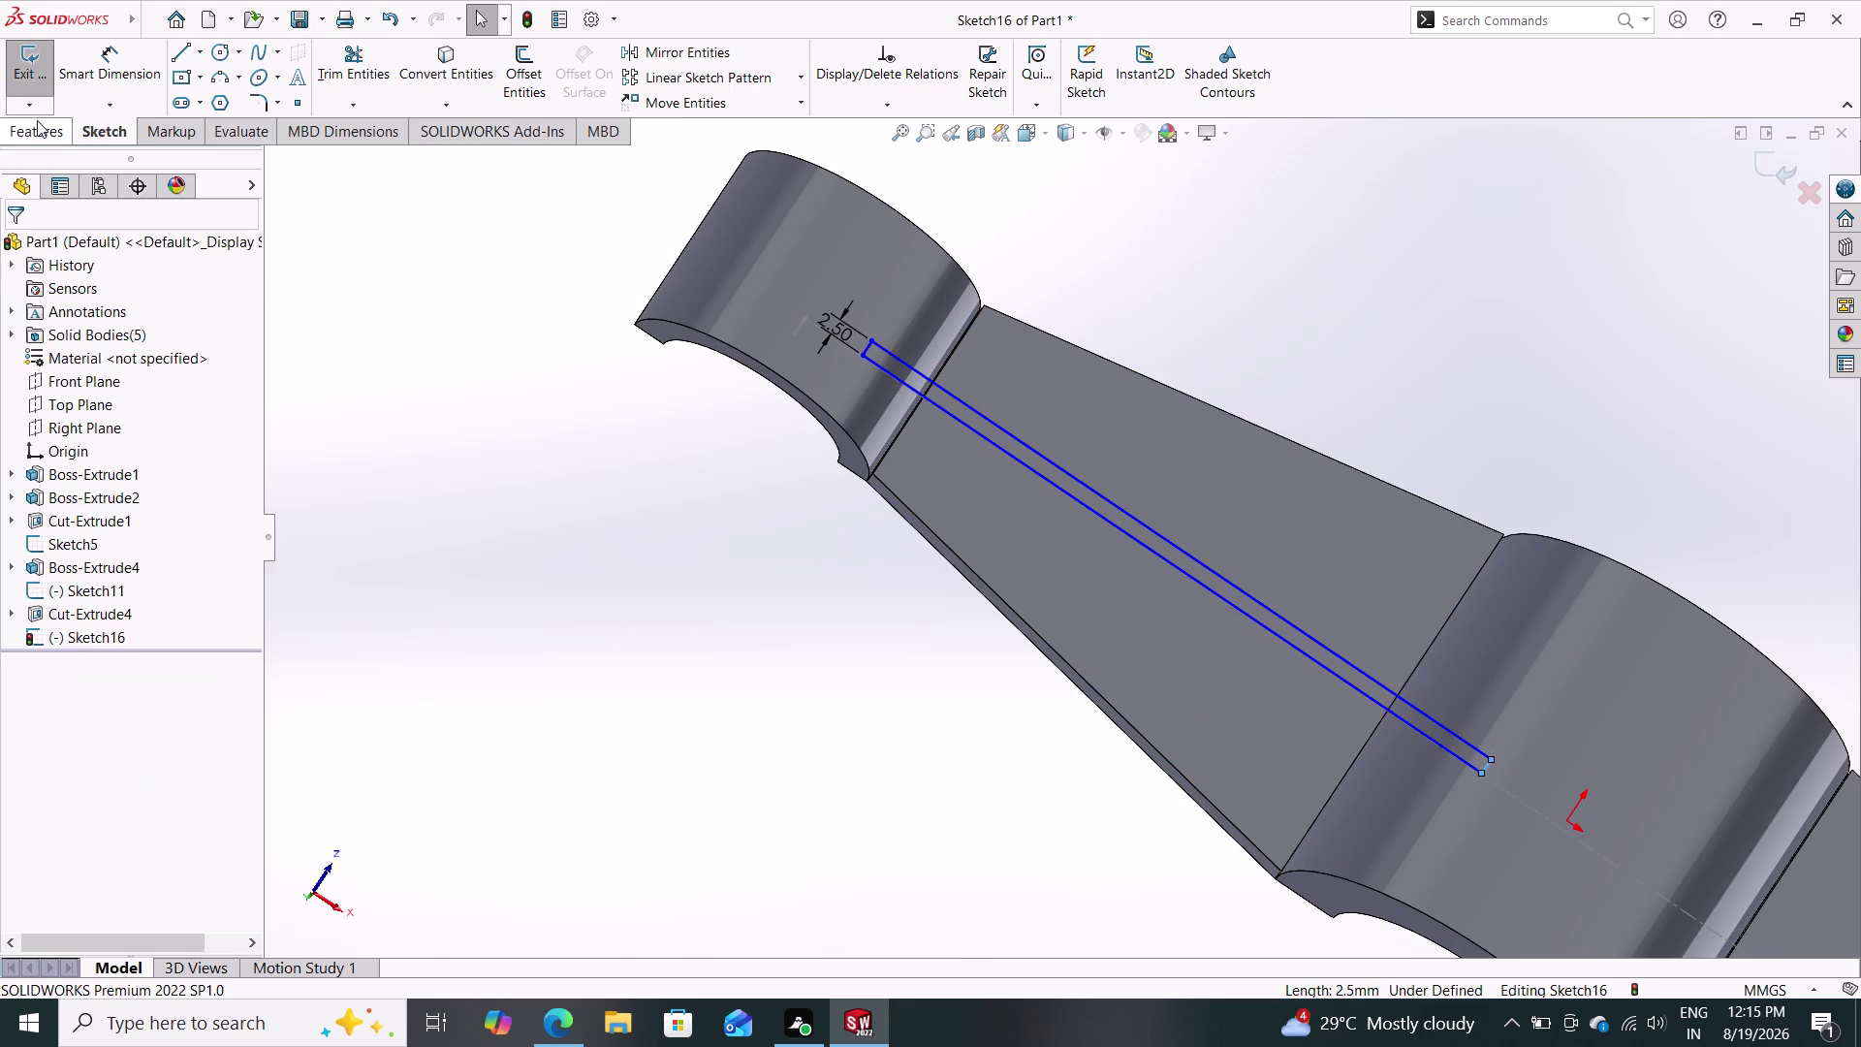
click(35, 122)
click(46, 59)
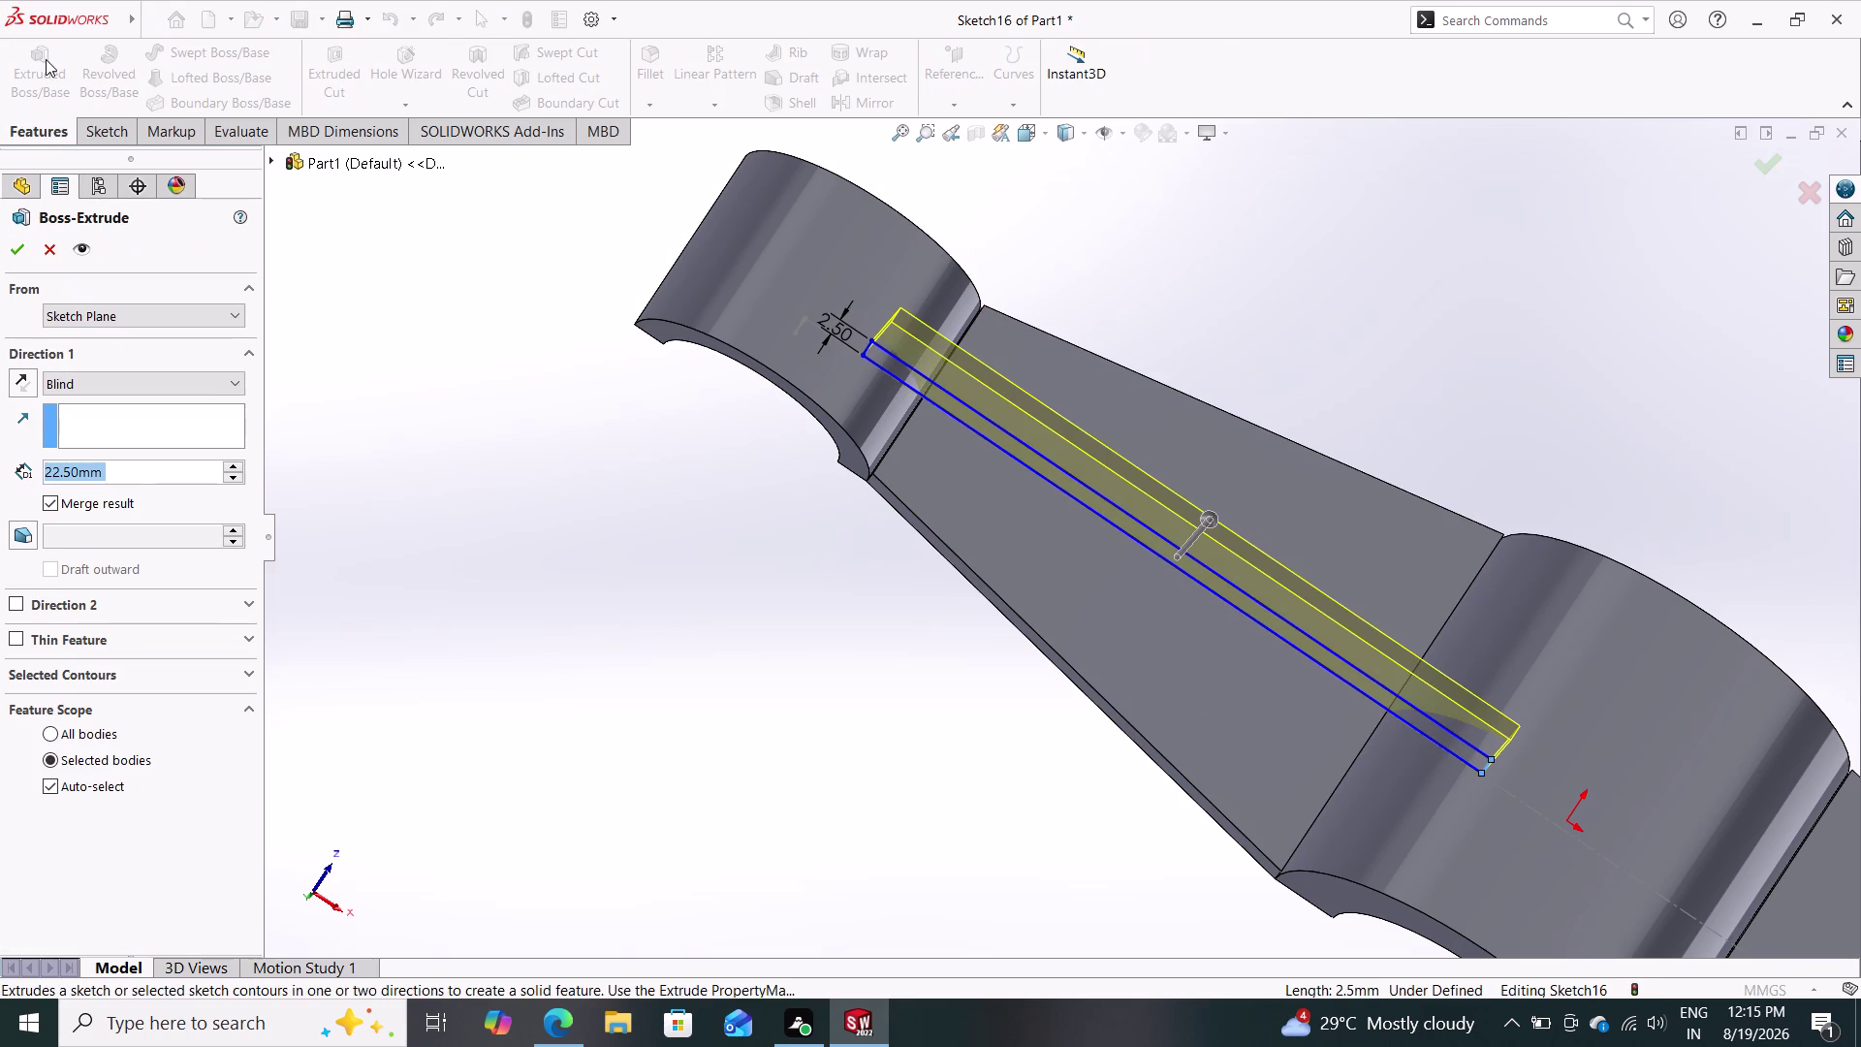
Cancel the Boss-Extrude after its zero-thickness rebuild error, returning to Sketch16.
click(16, 251)
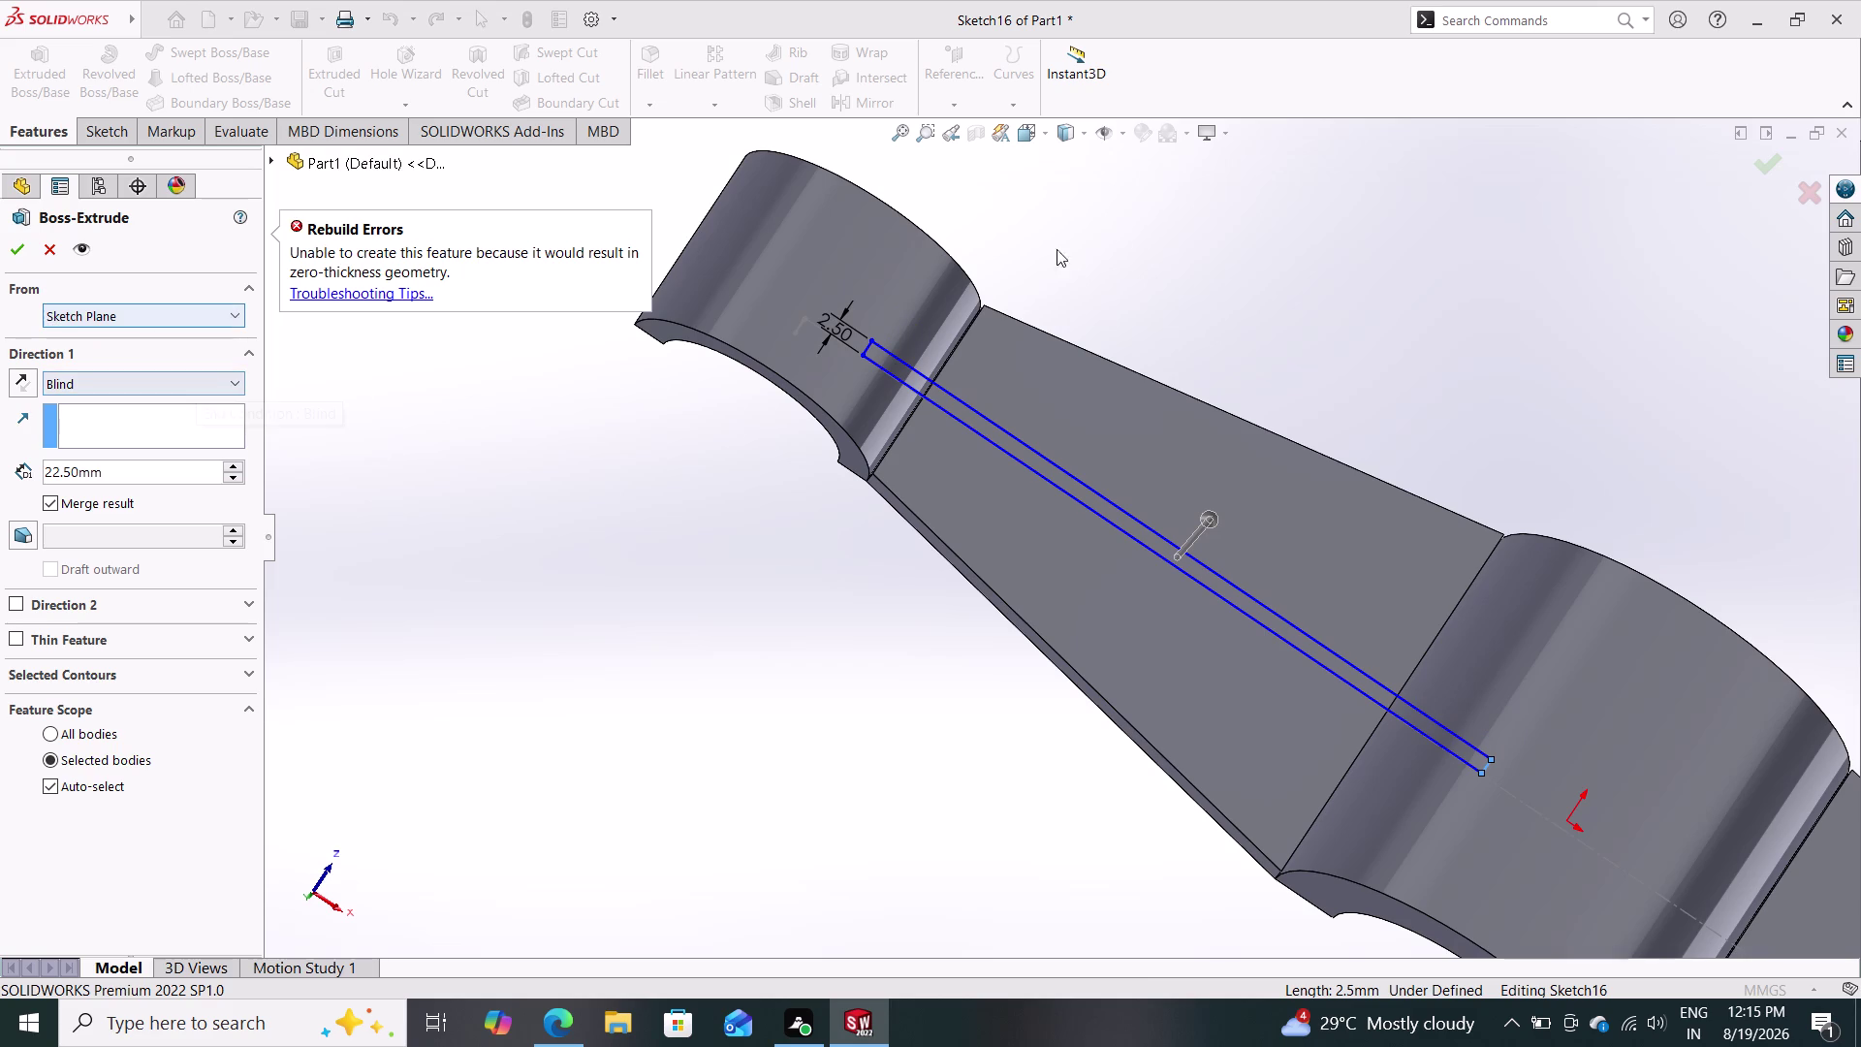
drag(868, 345, 920, 376)
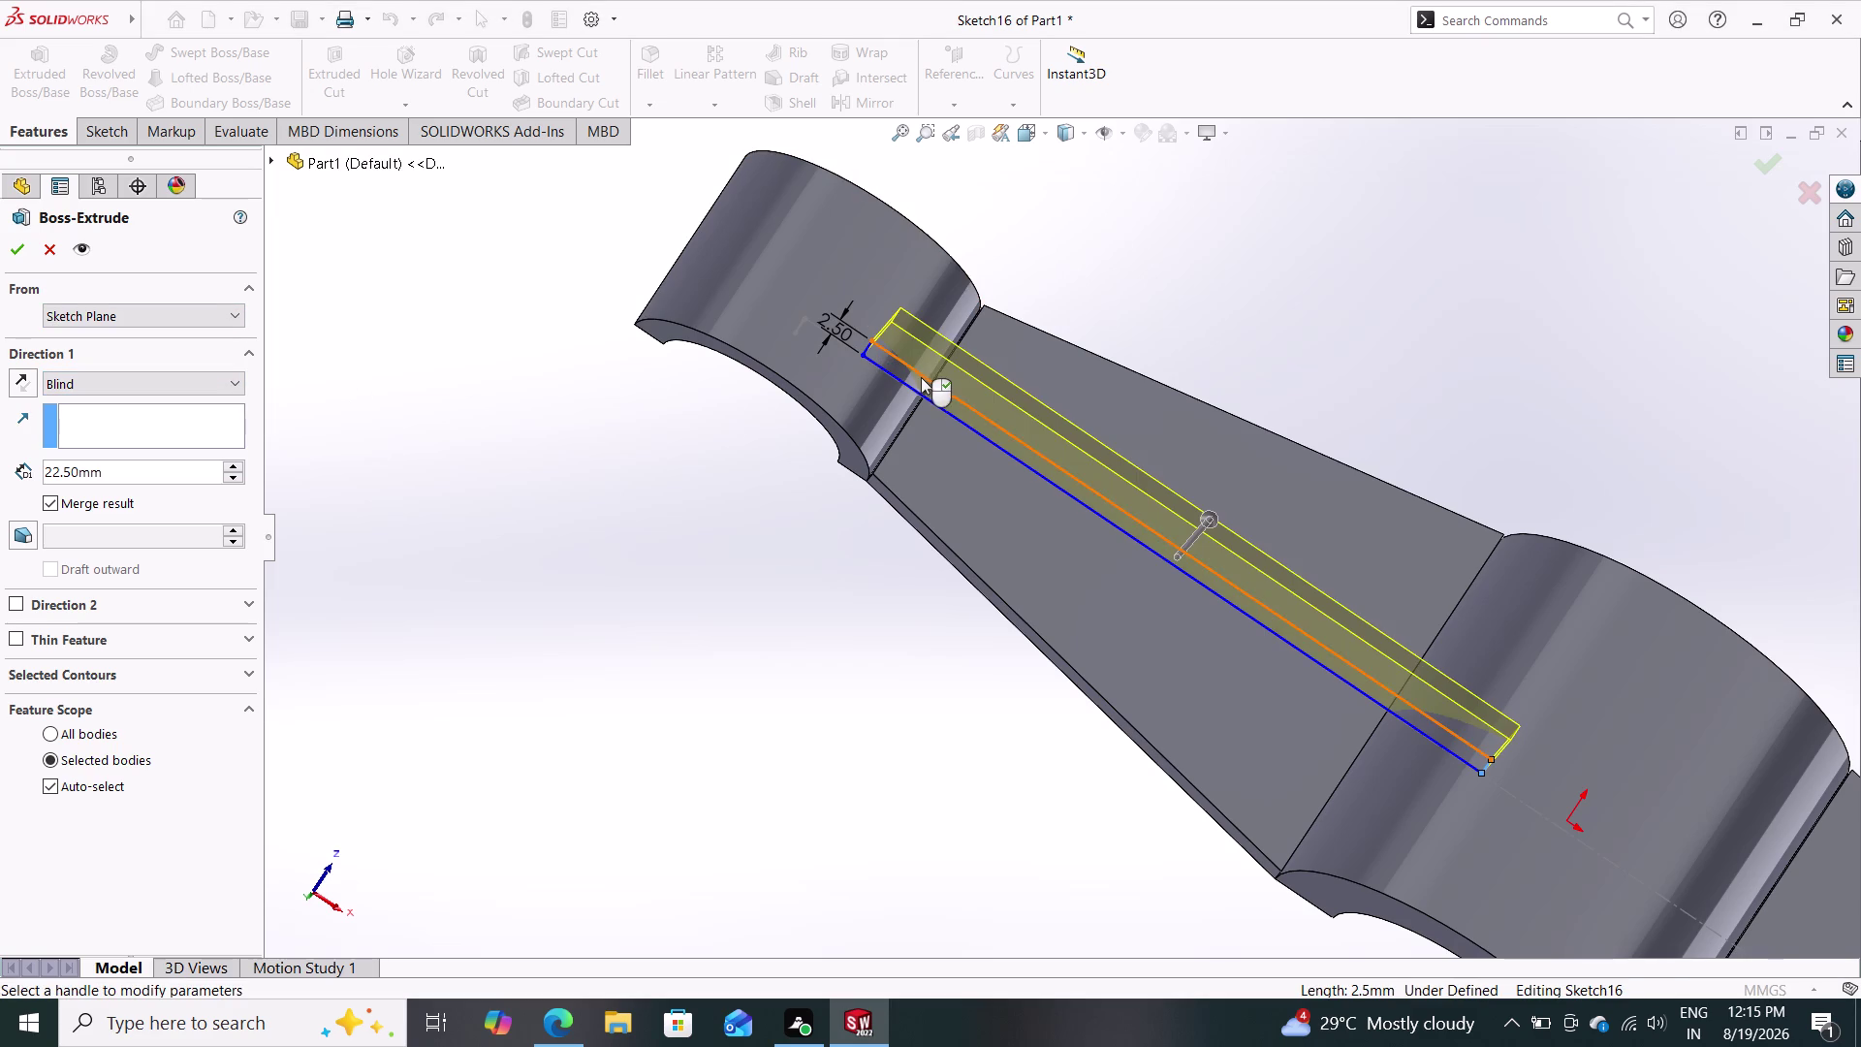
drag(920, 376, 921, 377)
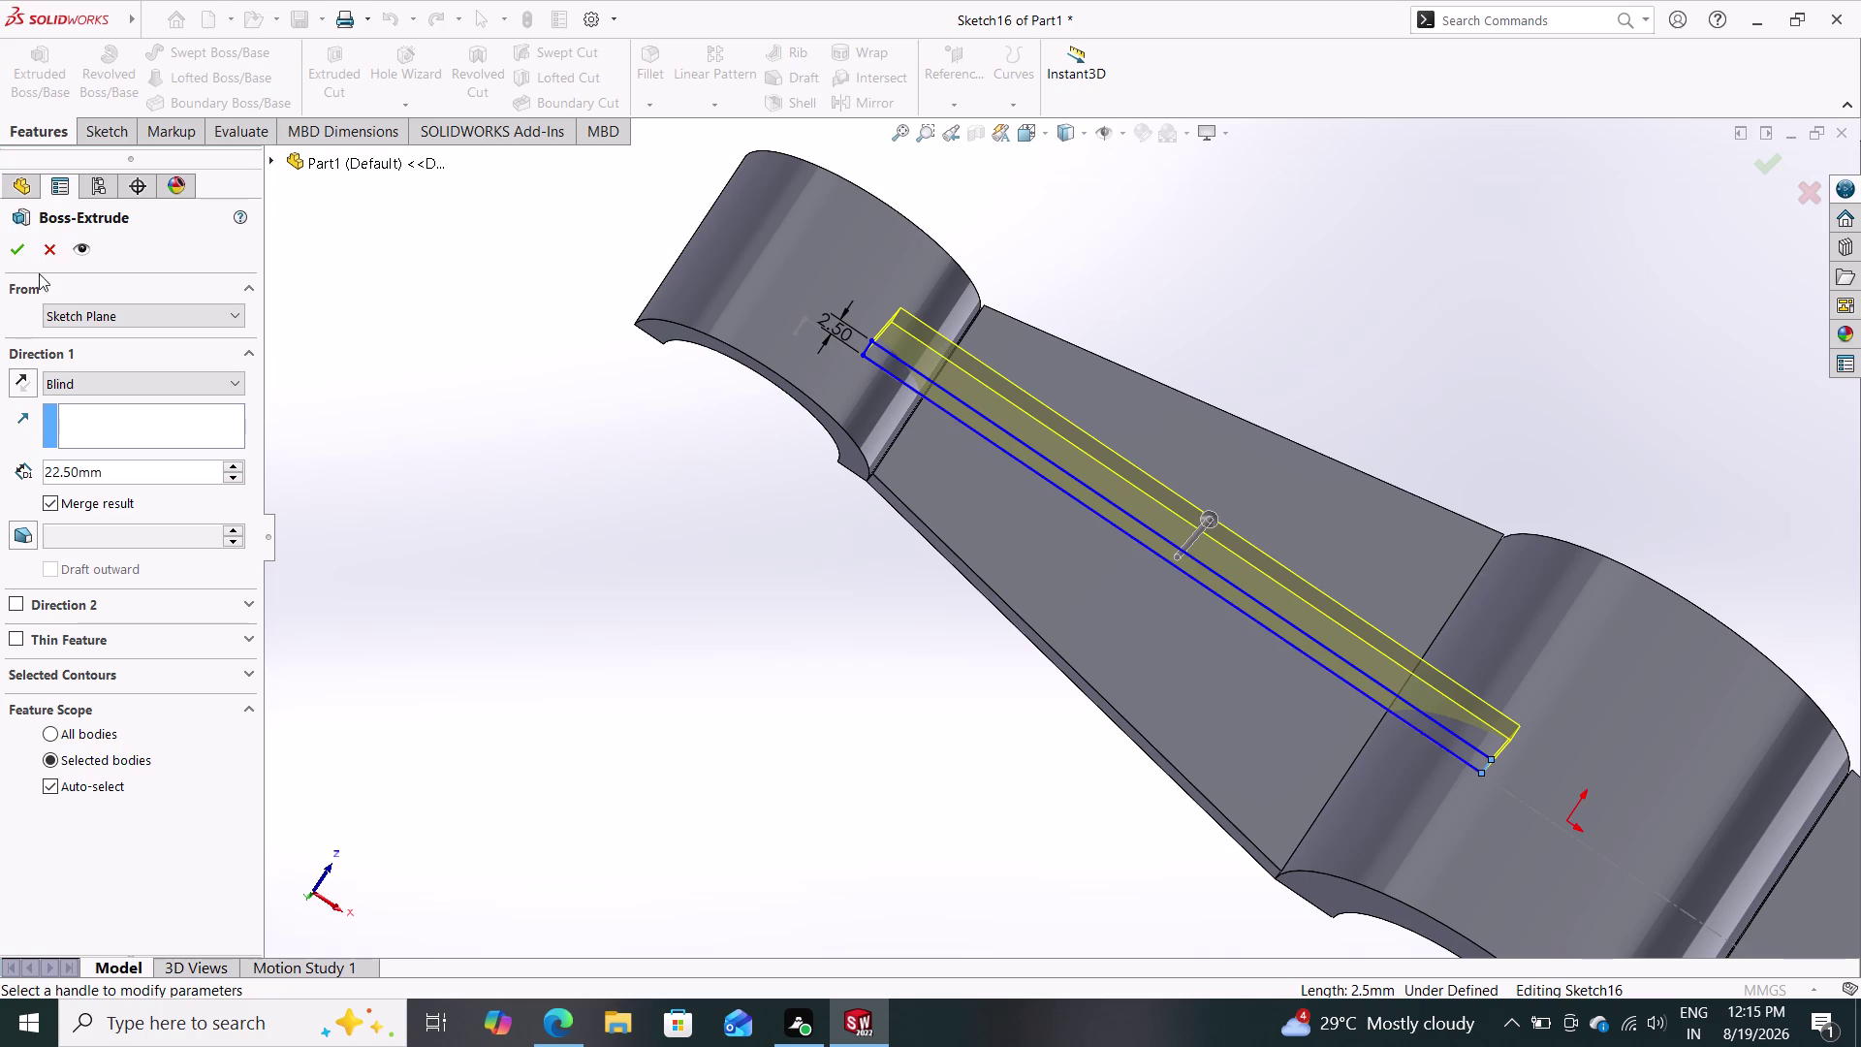
click(47, 250)
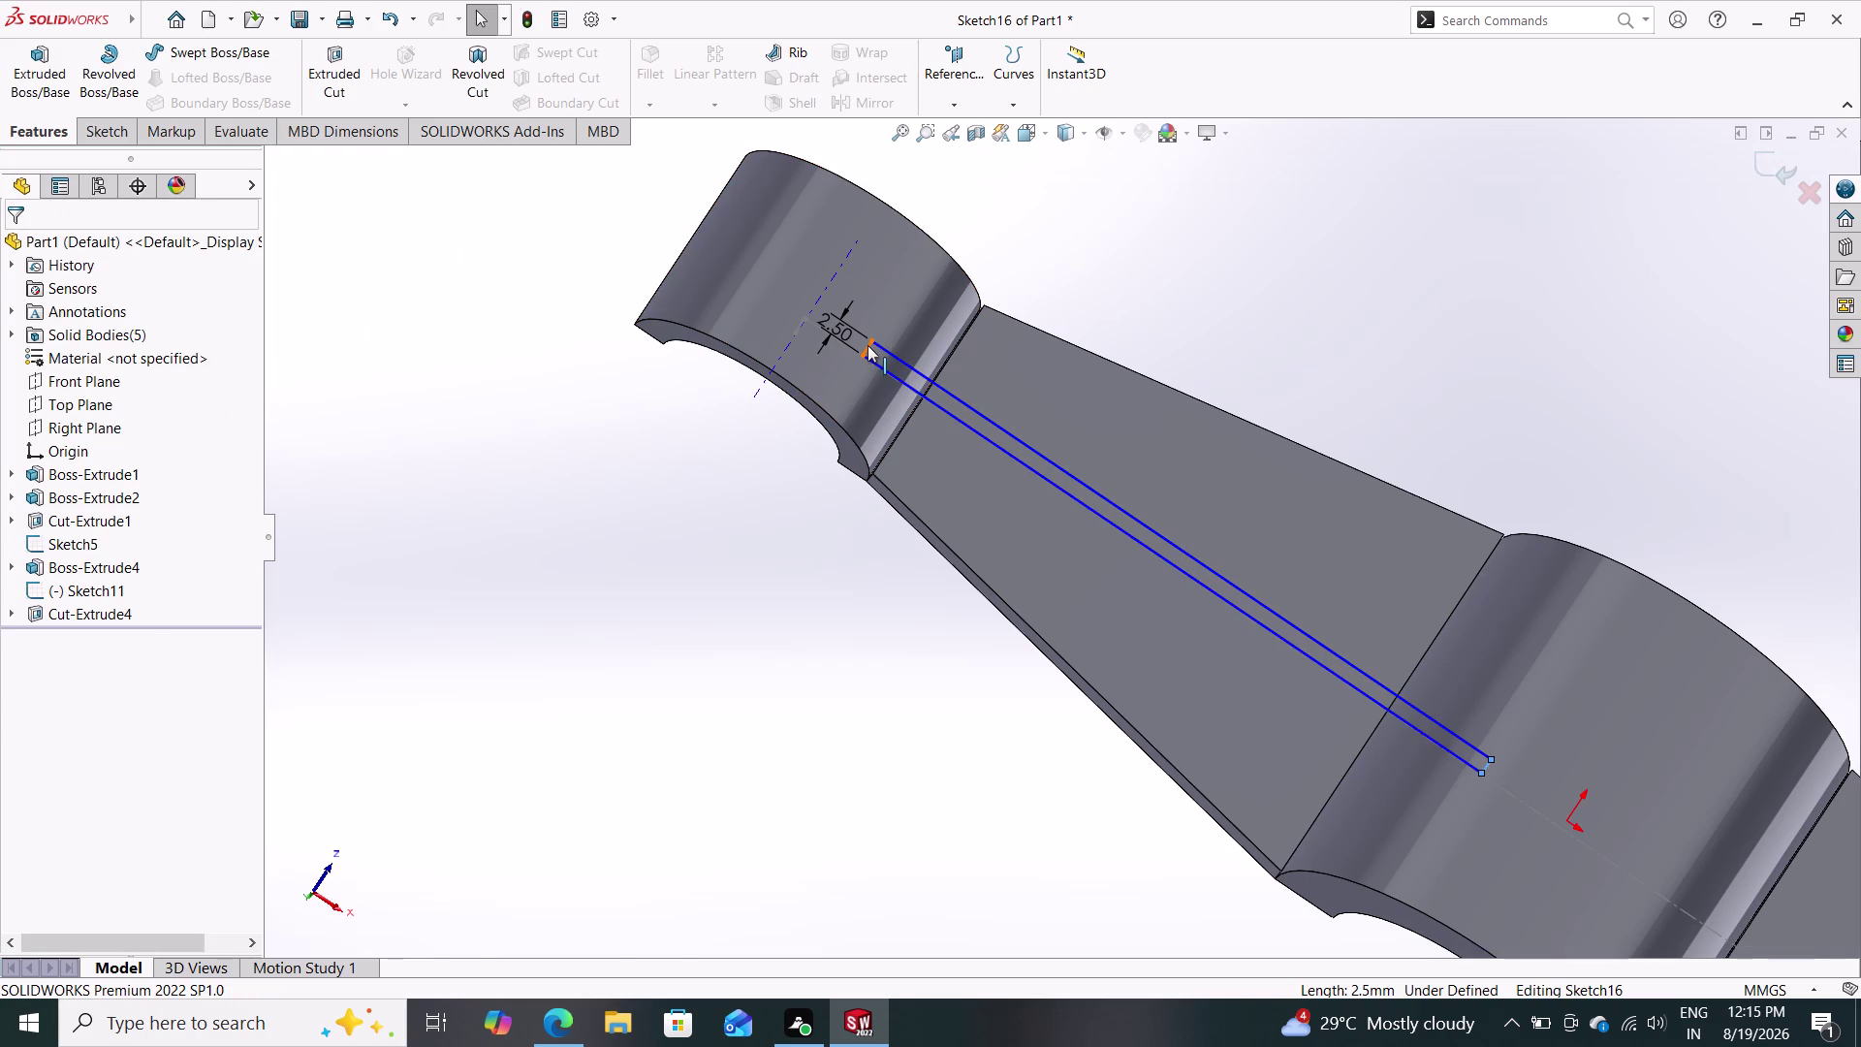
Pull Sketch16's rib ends back to the arm edges and restart the 22.5 mm boss extrusion.
drag(867, 345, 917, 395)
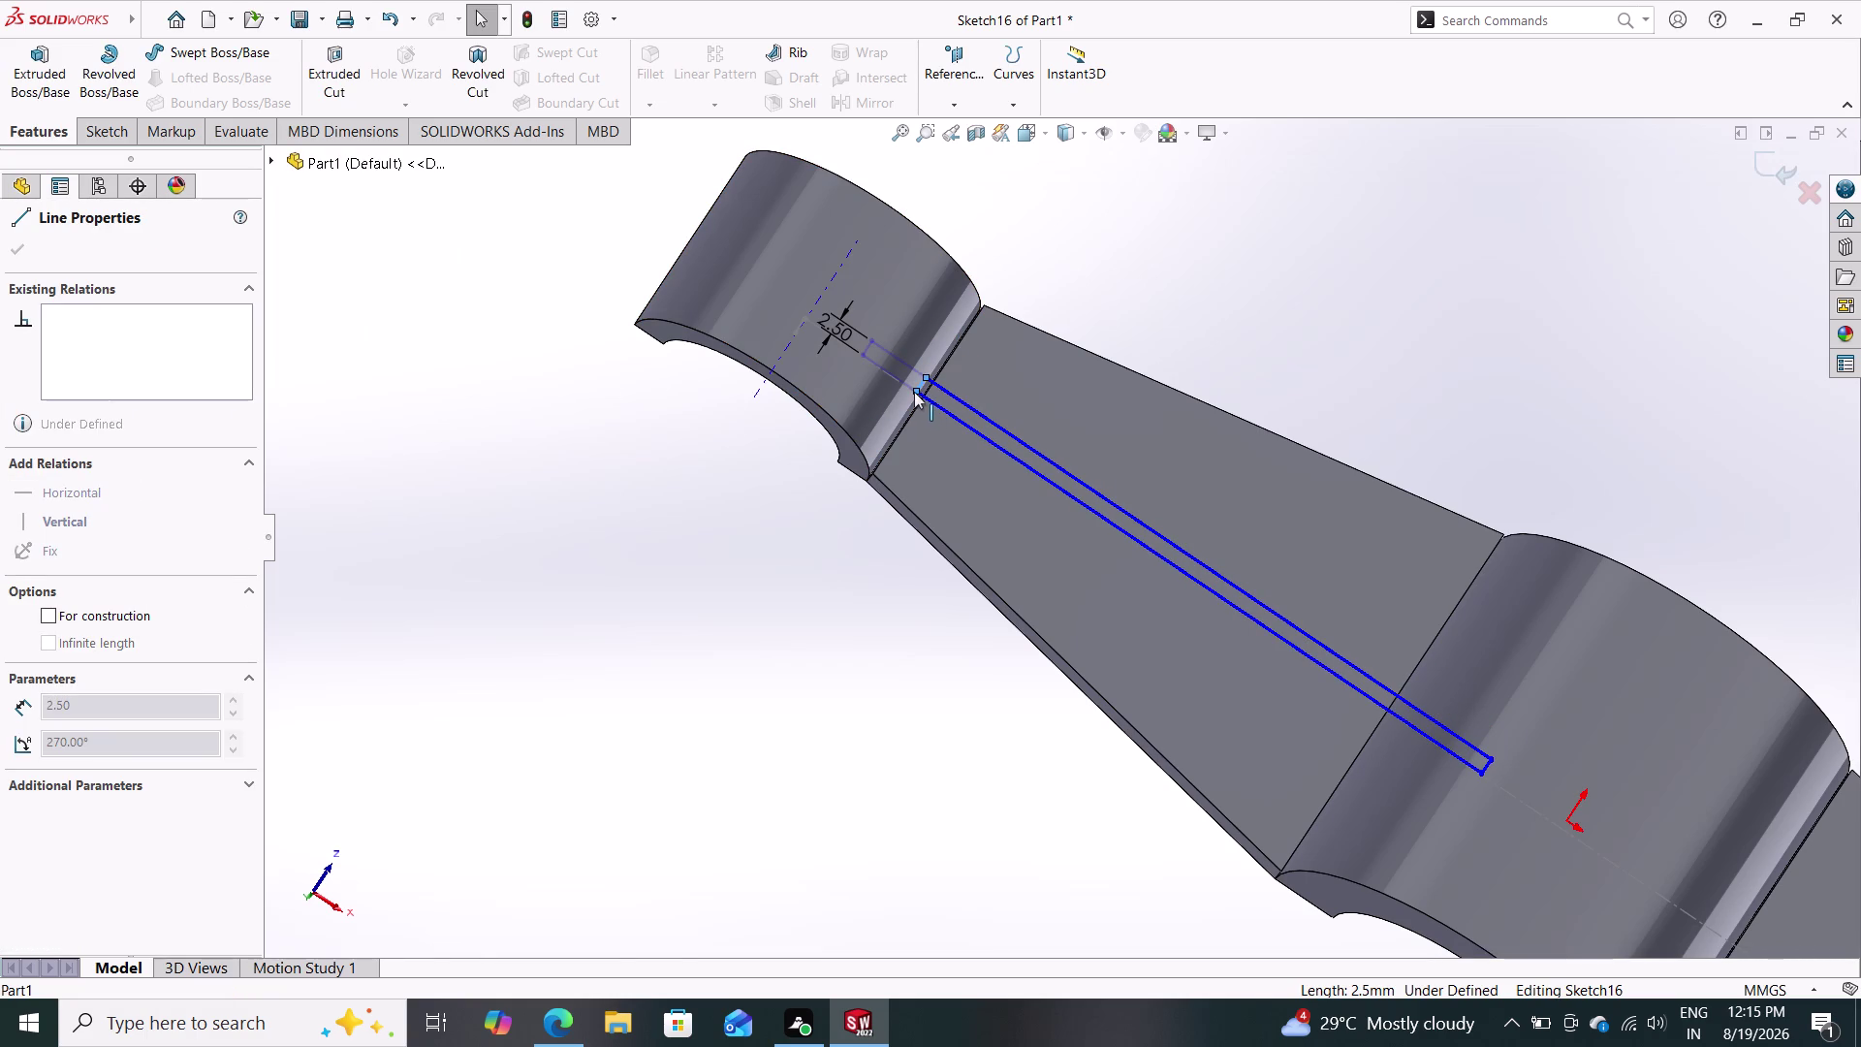
drag(917, 394, 913, 392)
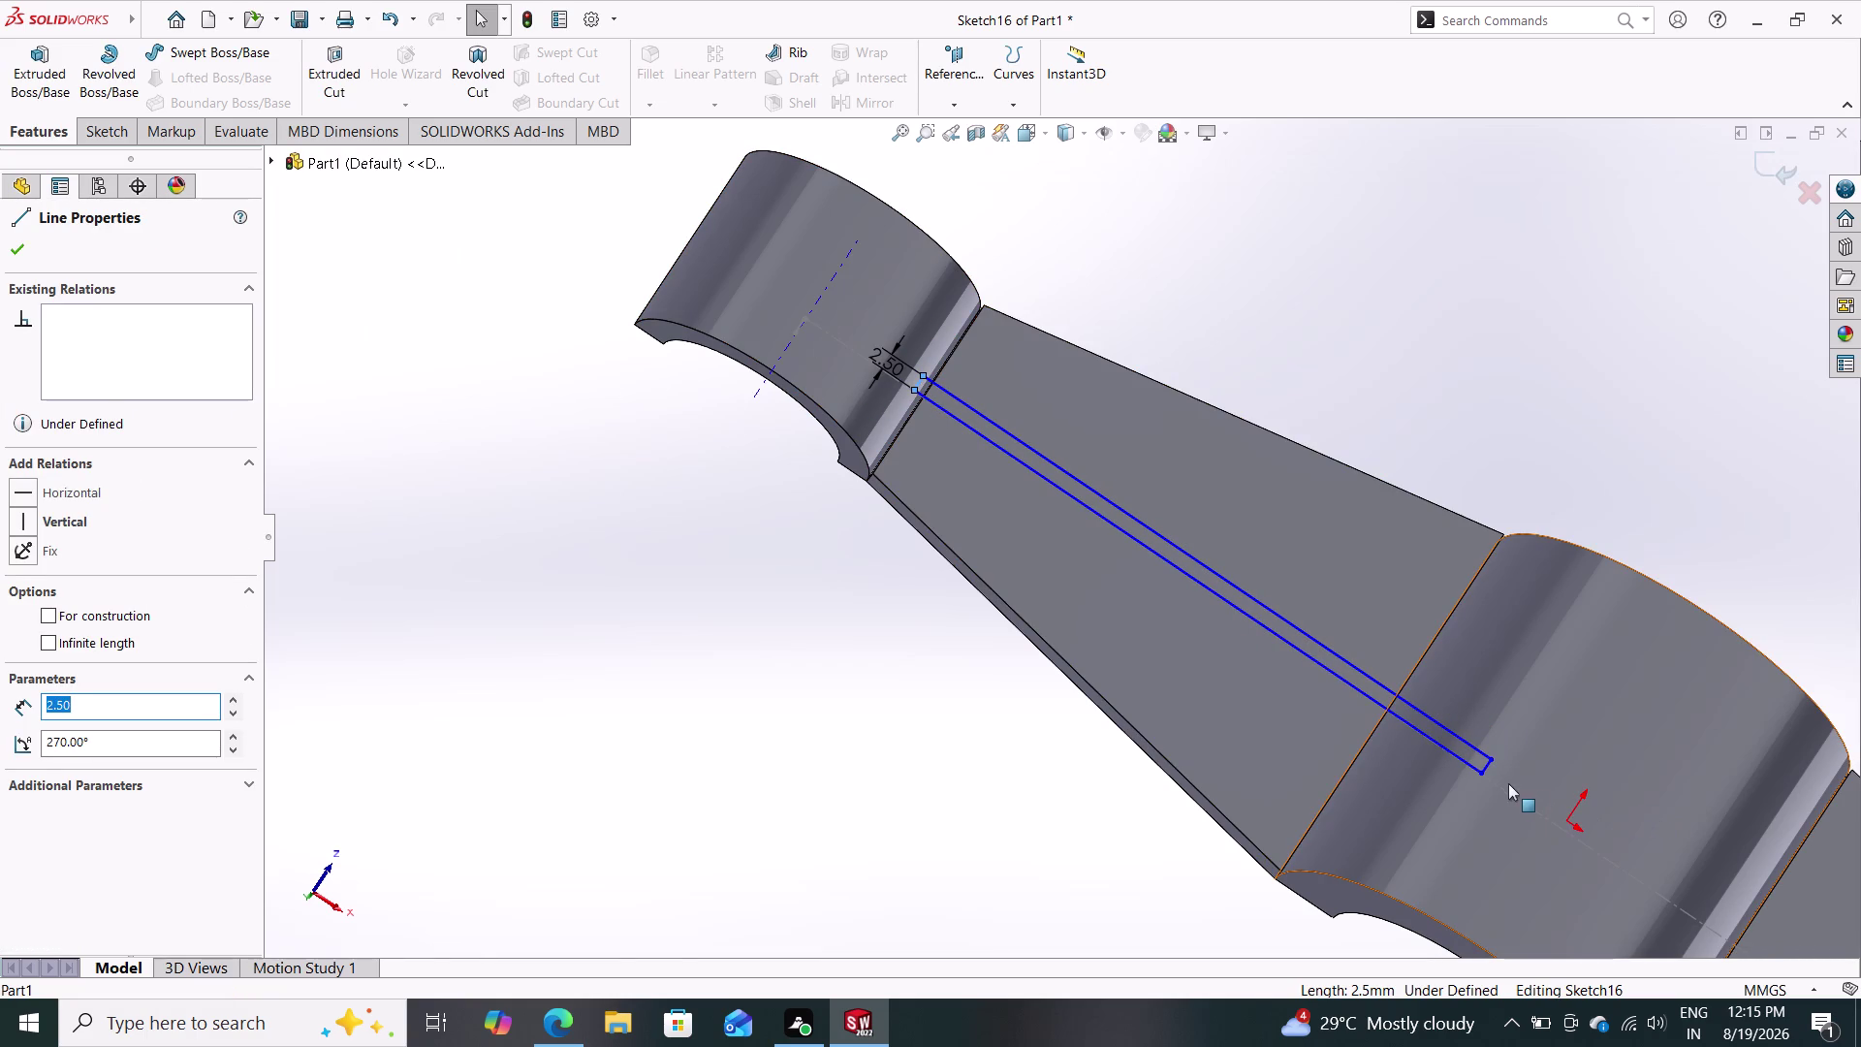
drag(1489, 765, 1416, 720)
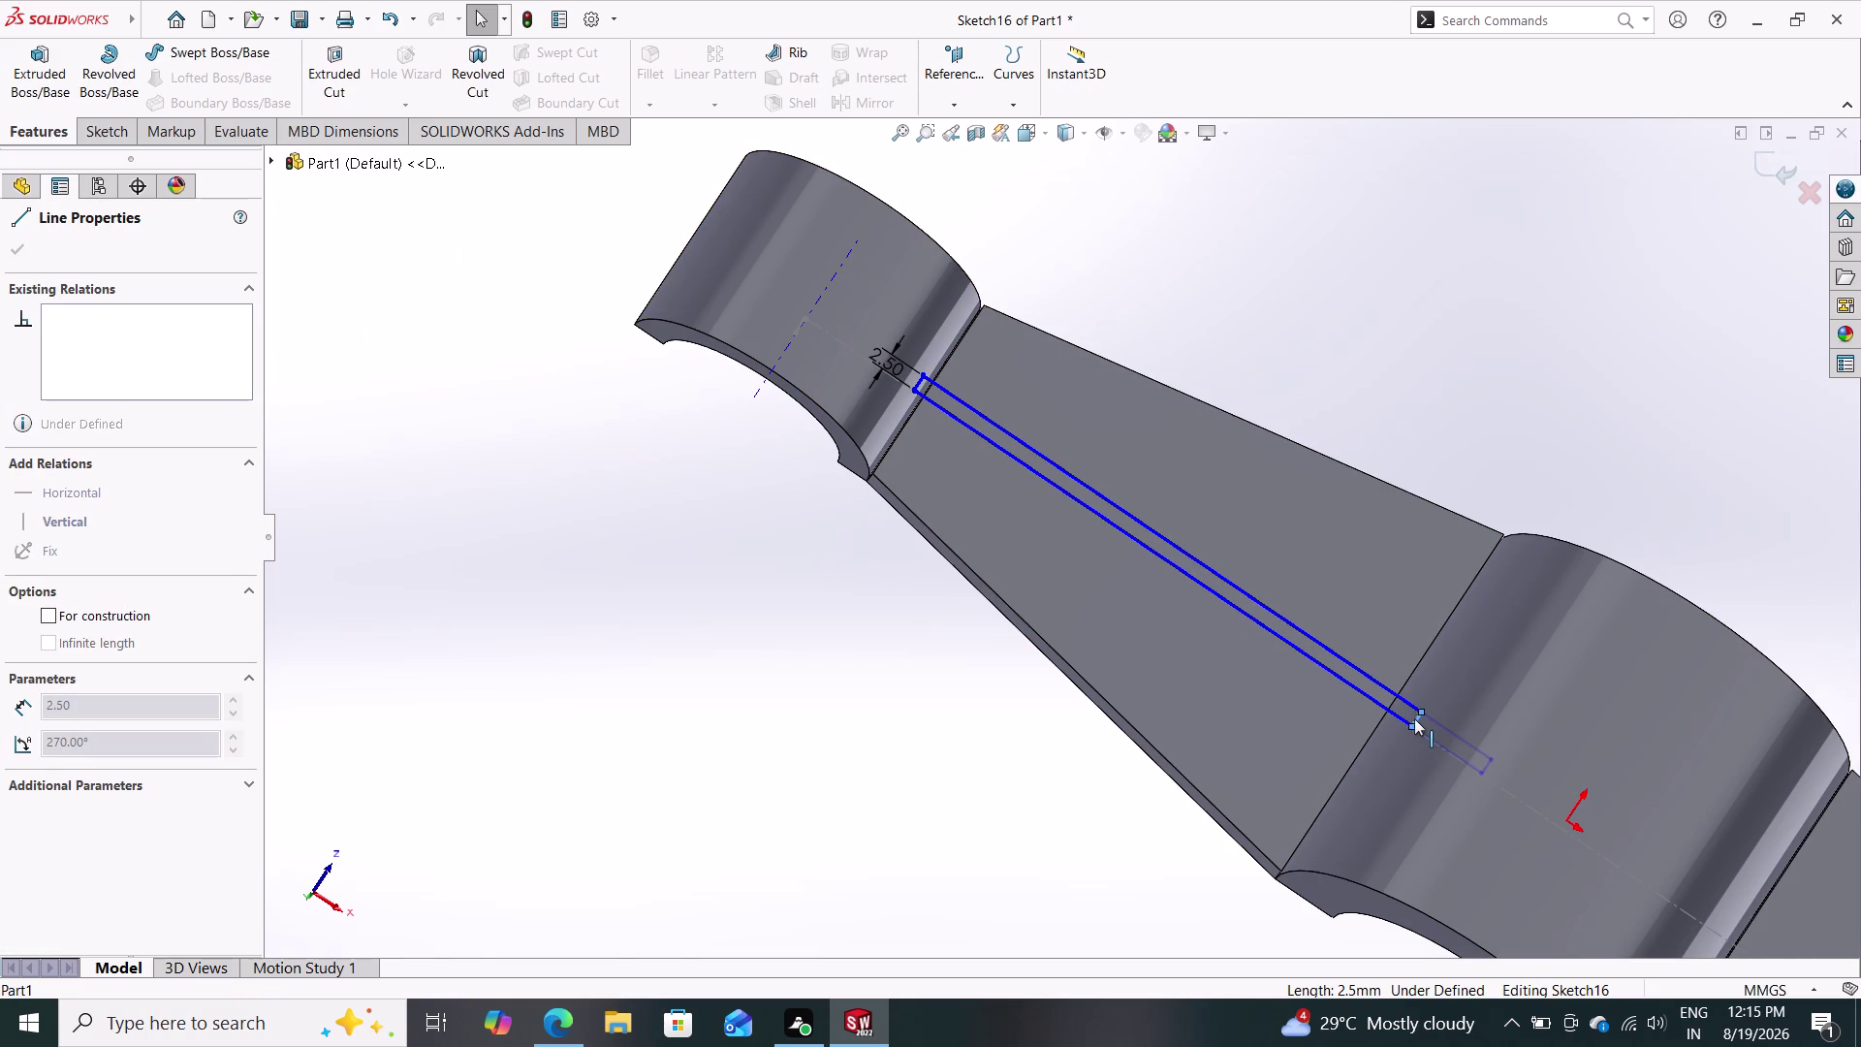
drag(1416, 720, 1405, 709)
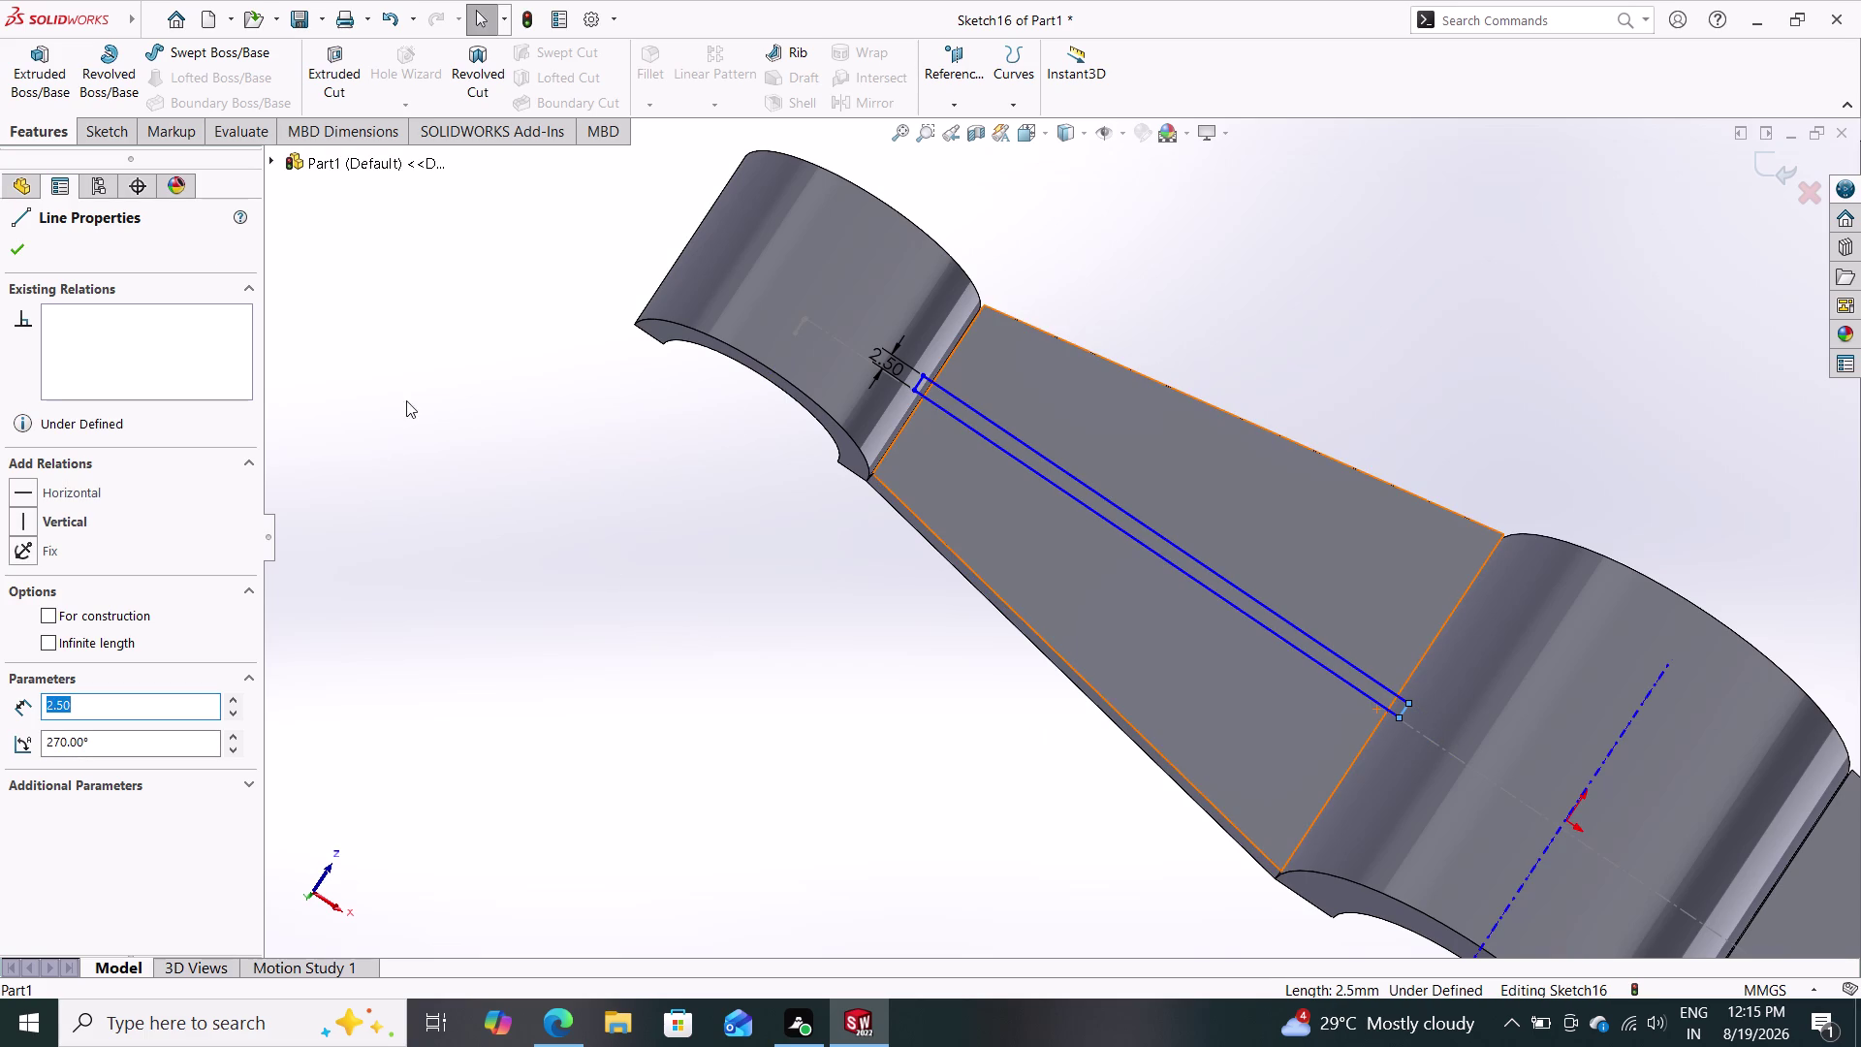
click(10, 238)
click(34, 125)
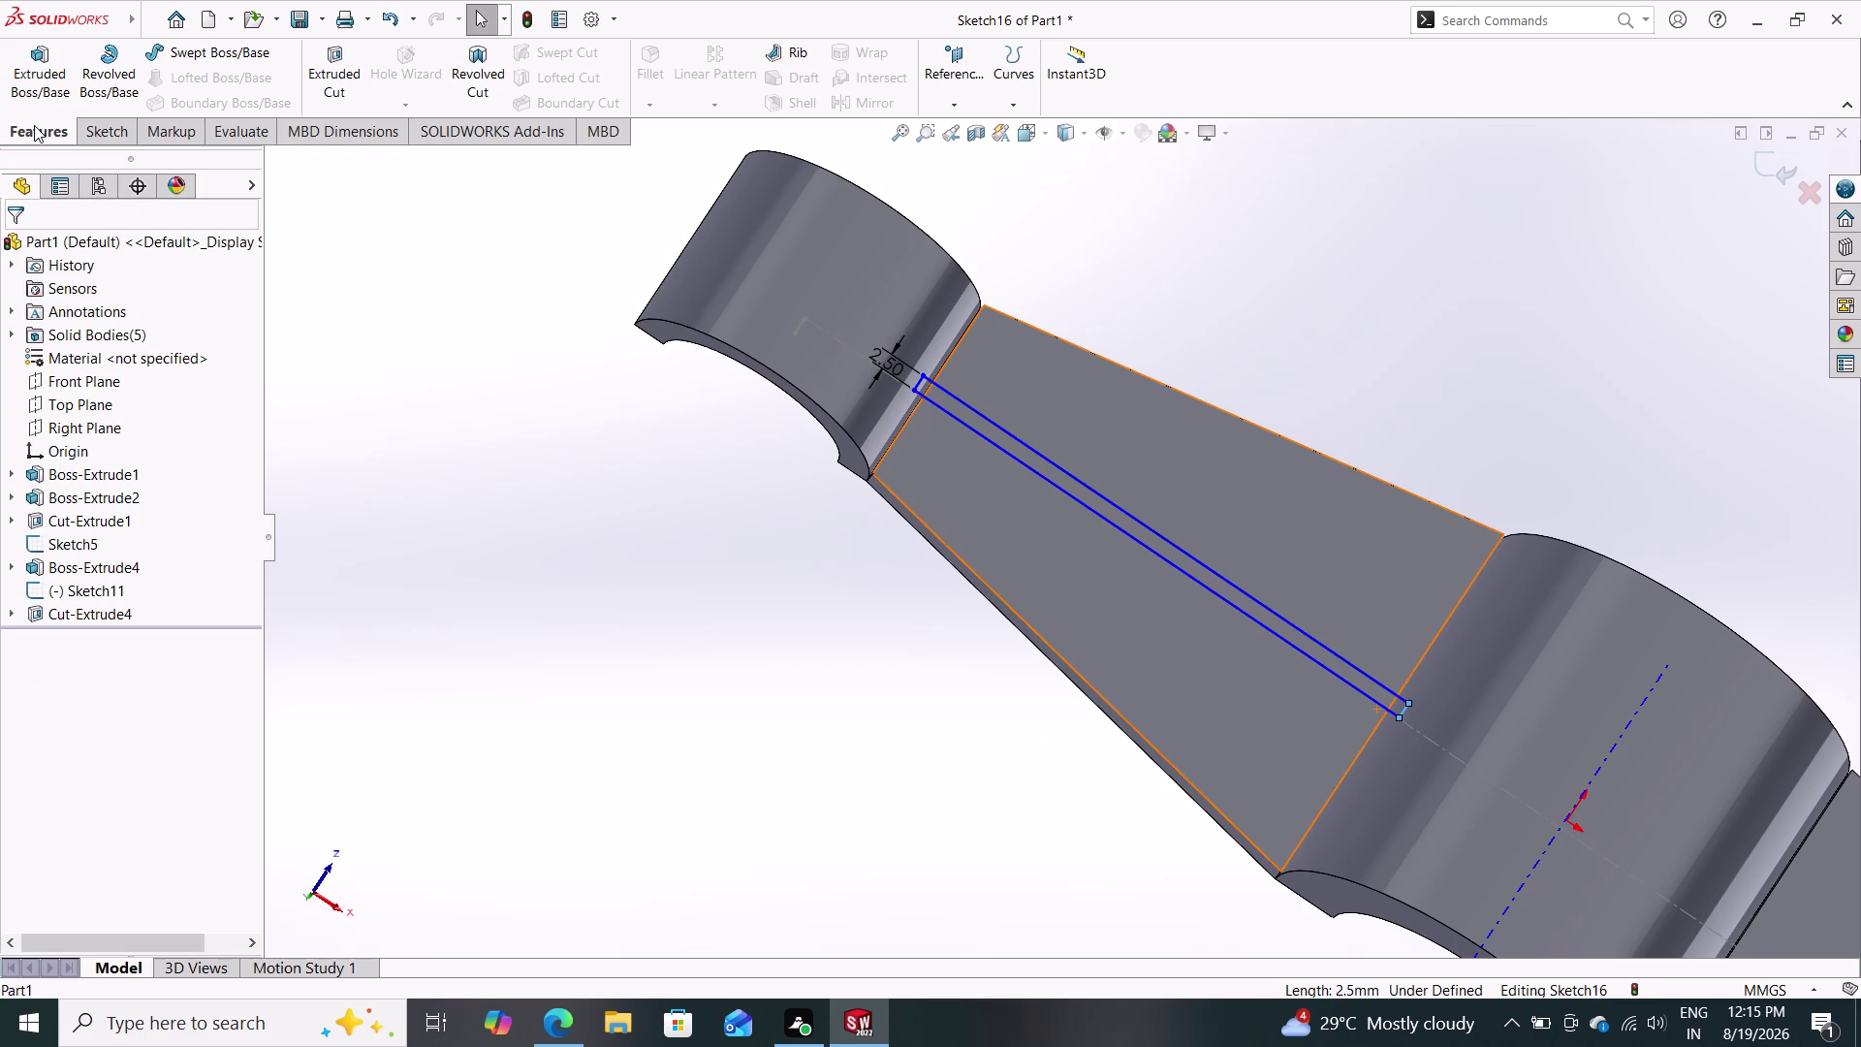
click(37, 68)
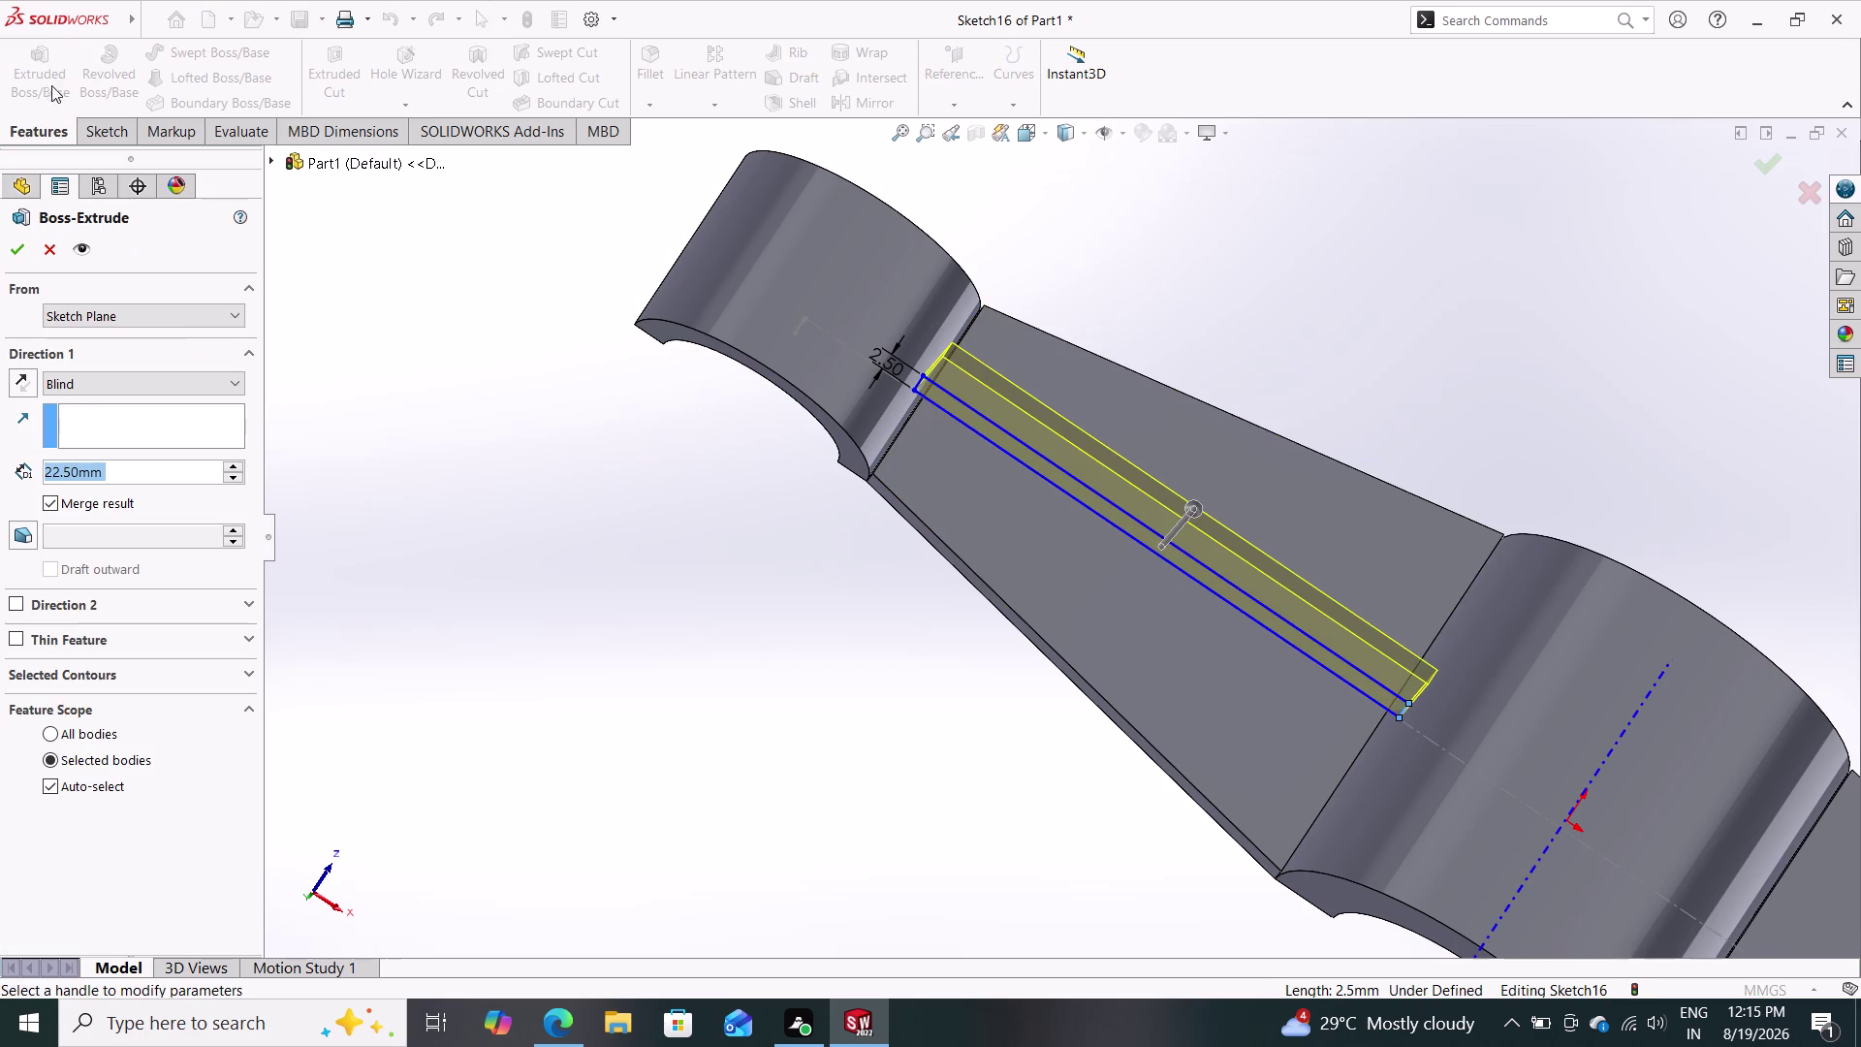
middle_drag(716, 741, 829, 679)
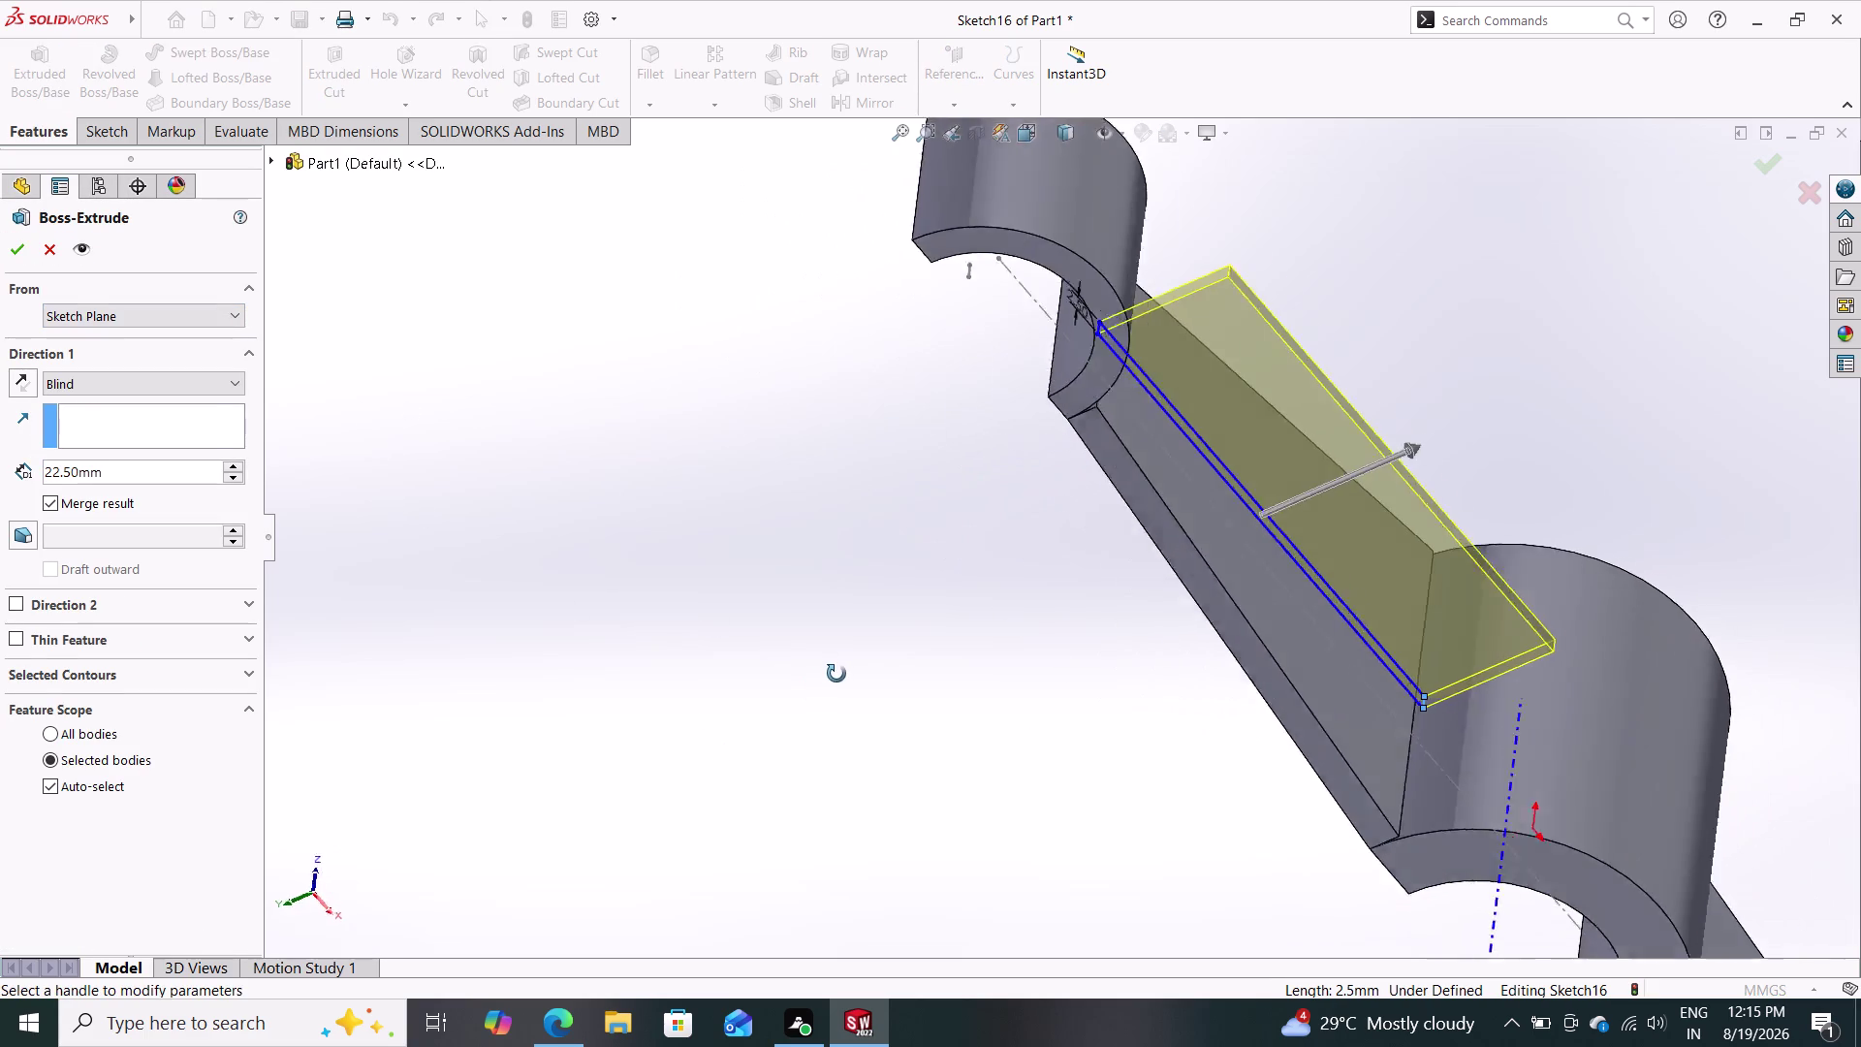
middle_drag(829, 679, 795, 511)
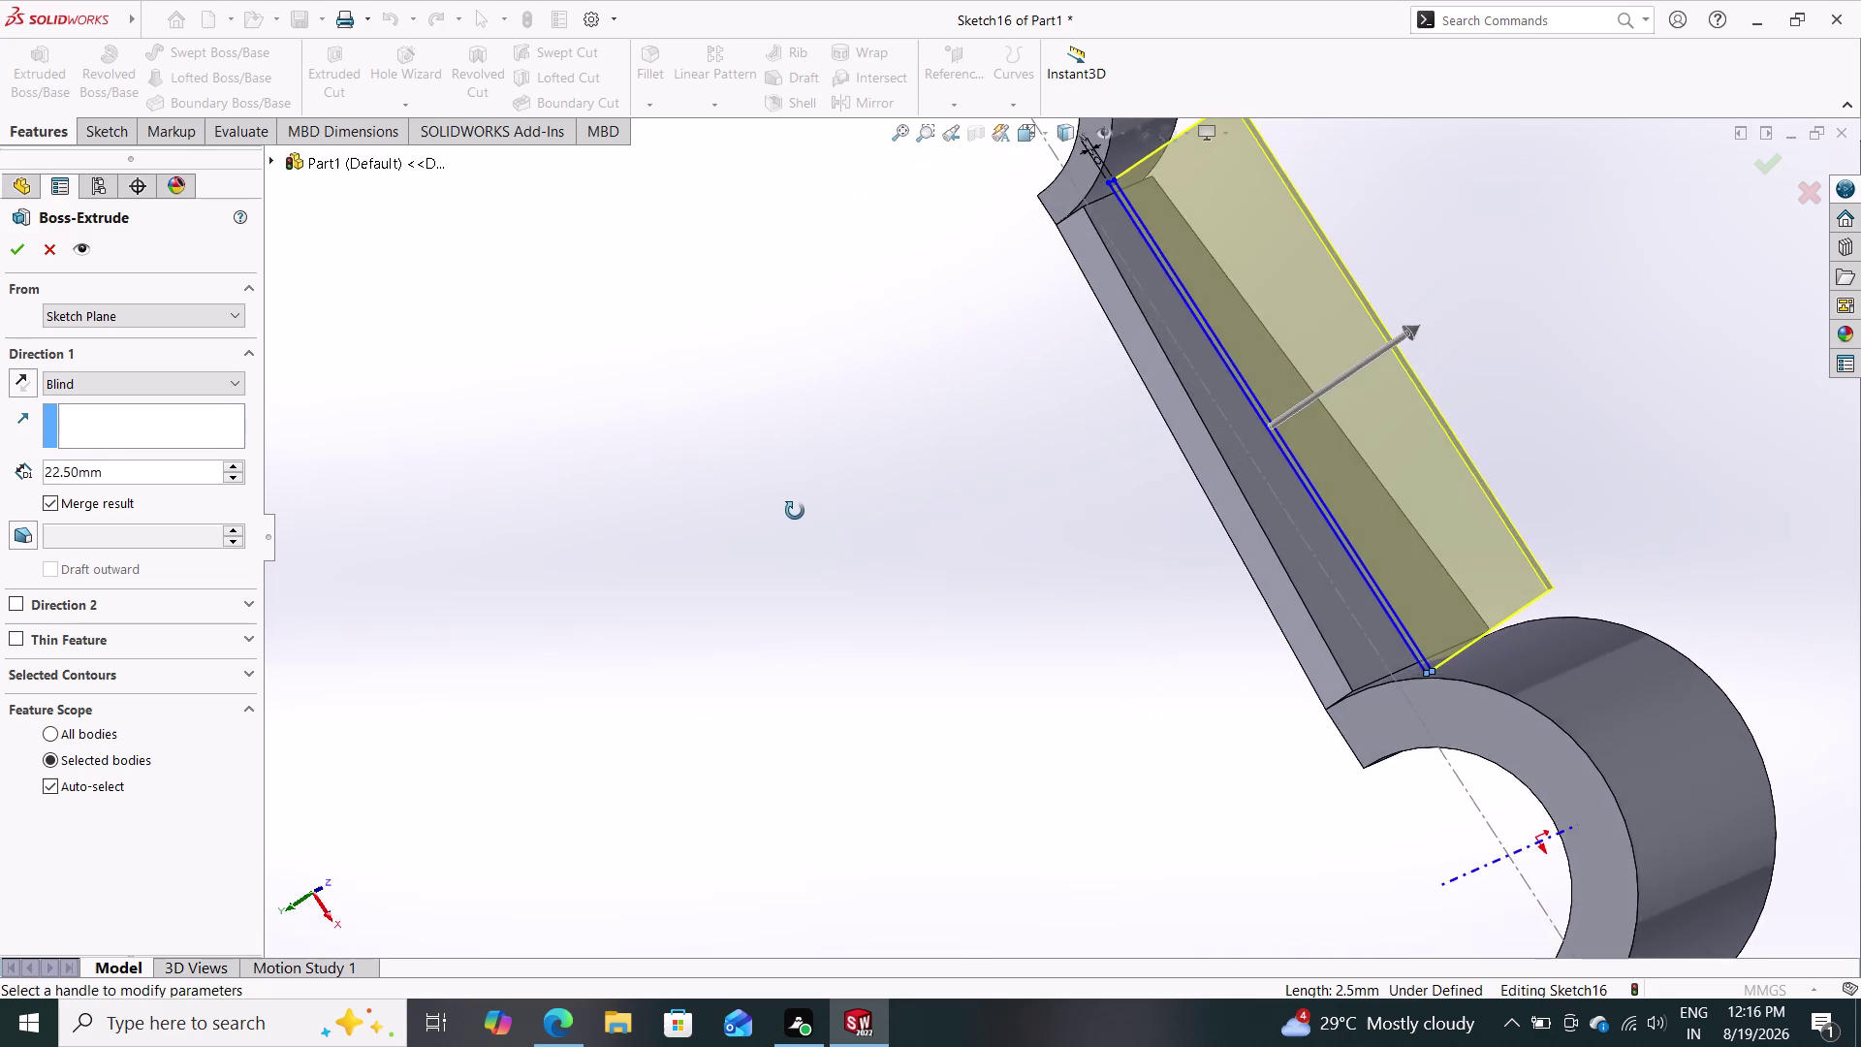
middle_drag(795, 511, 771, 633)
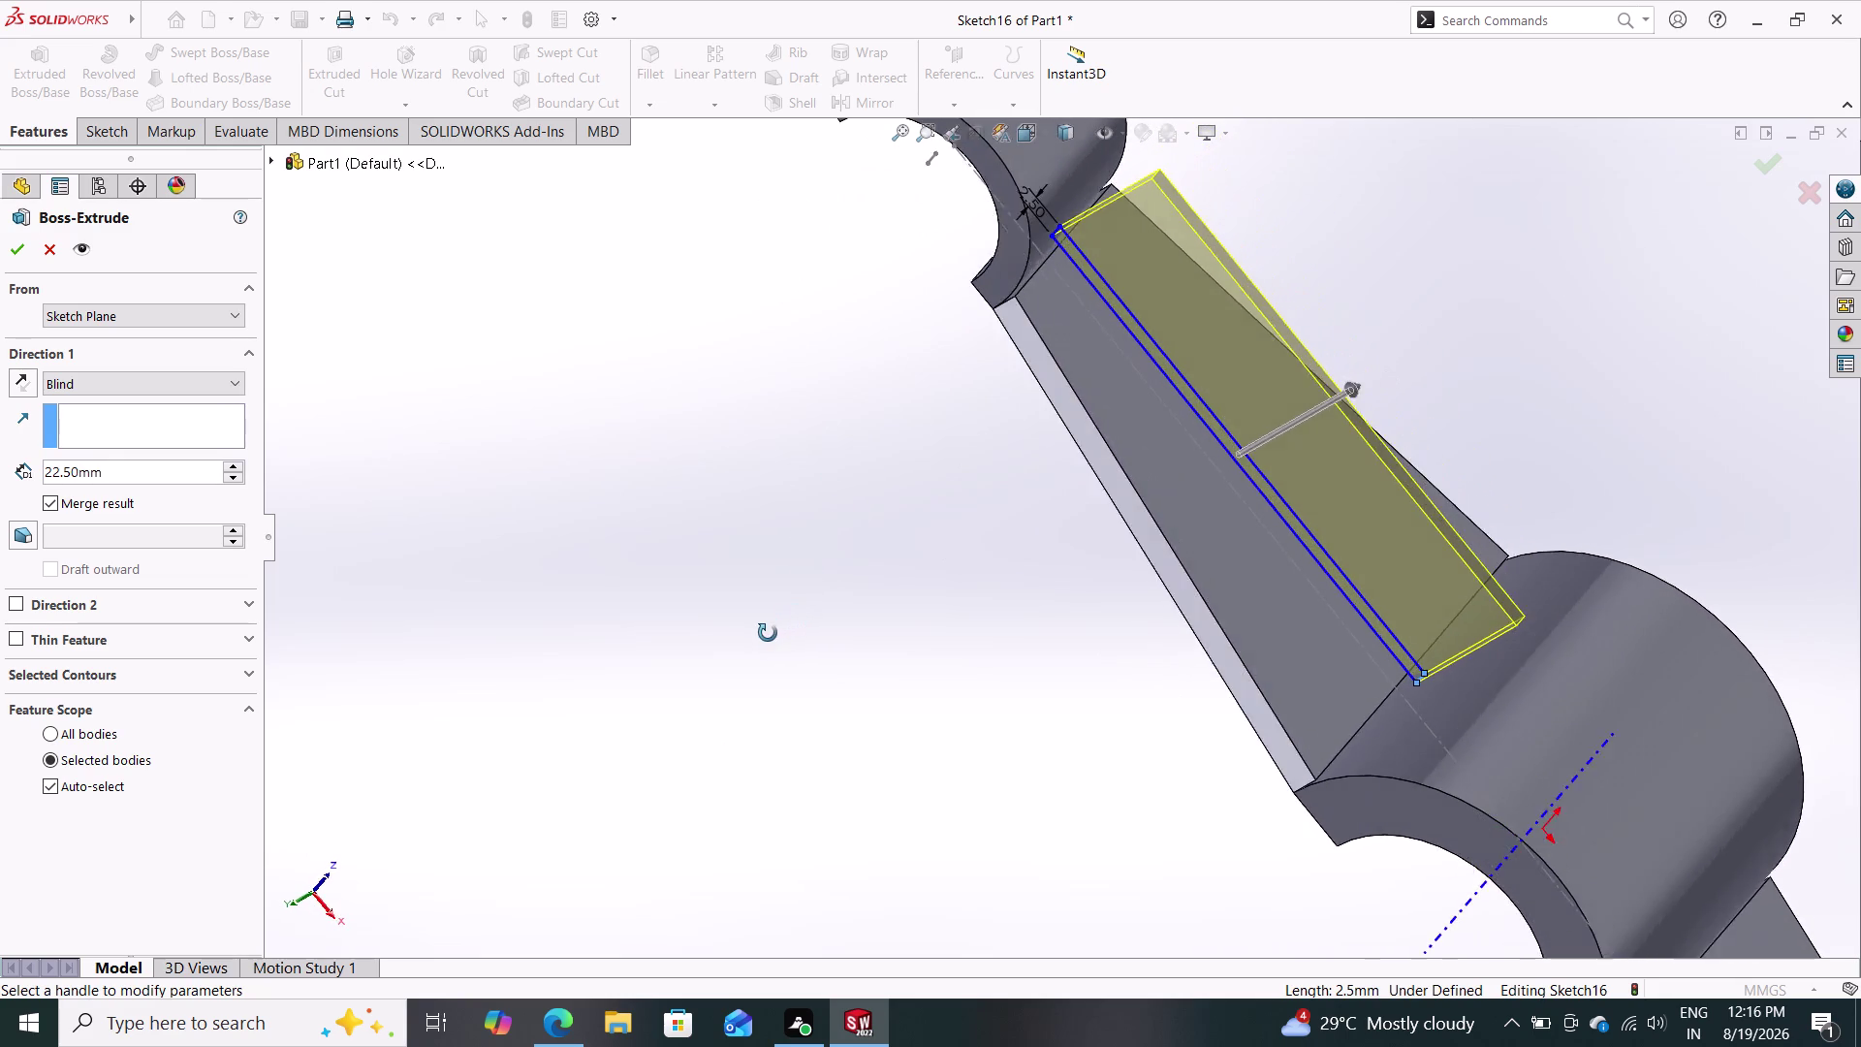
middle_drag(771, 633, 741, 714)
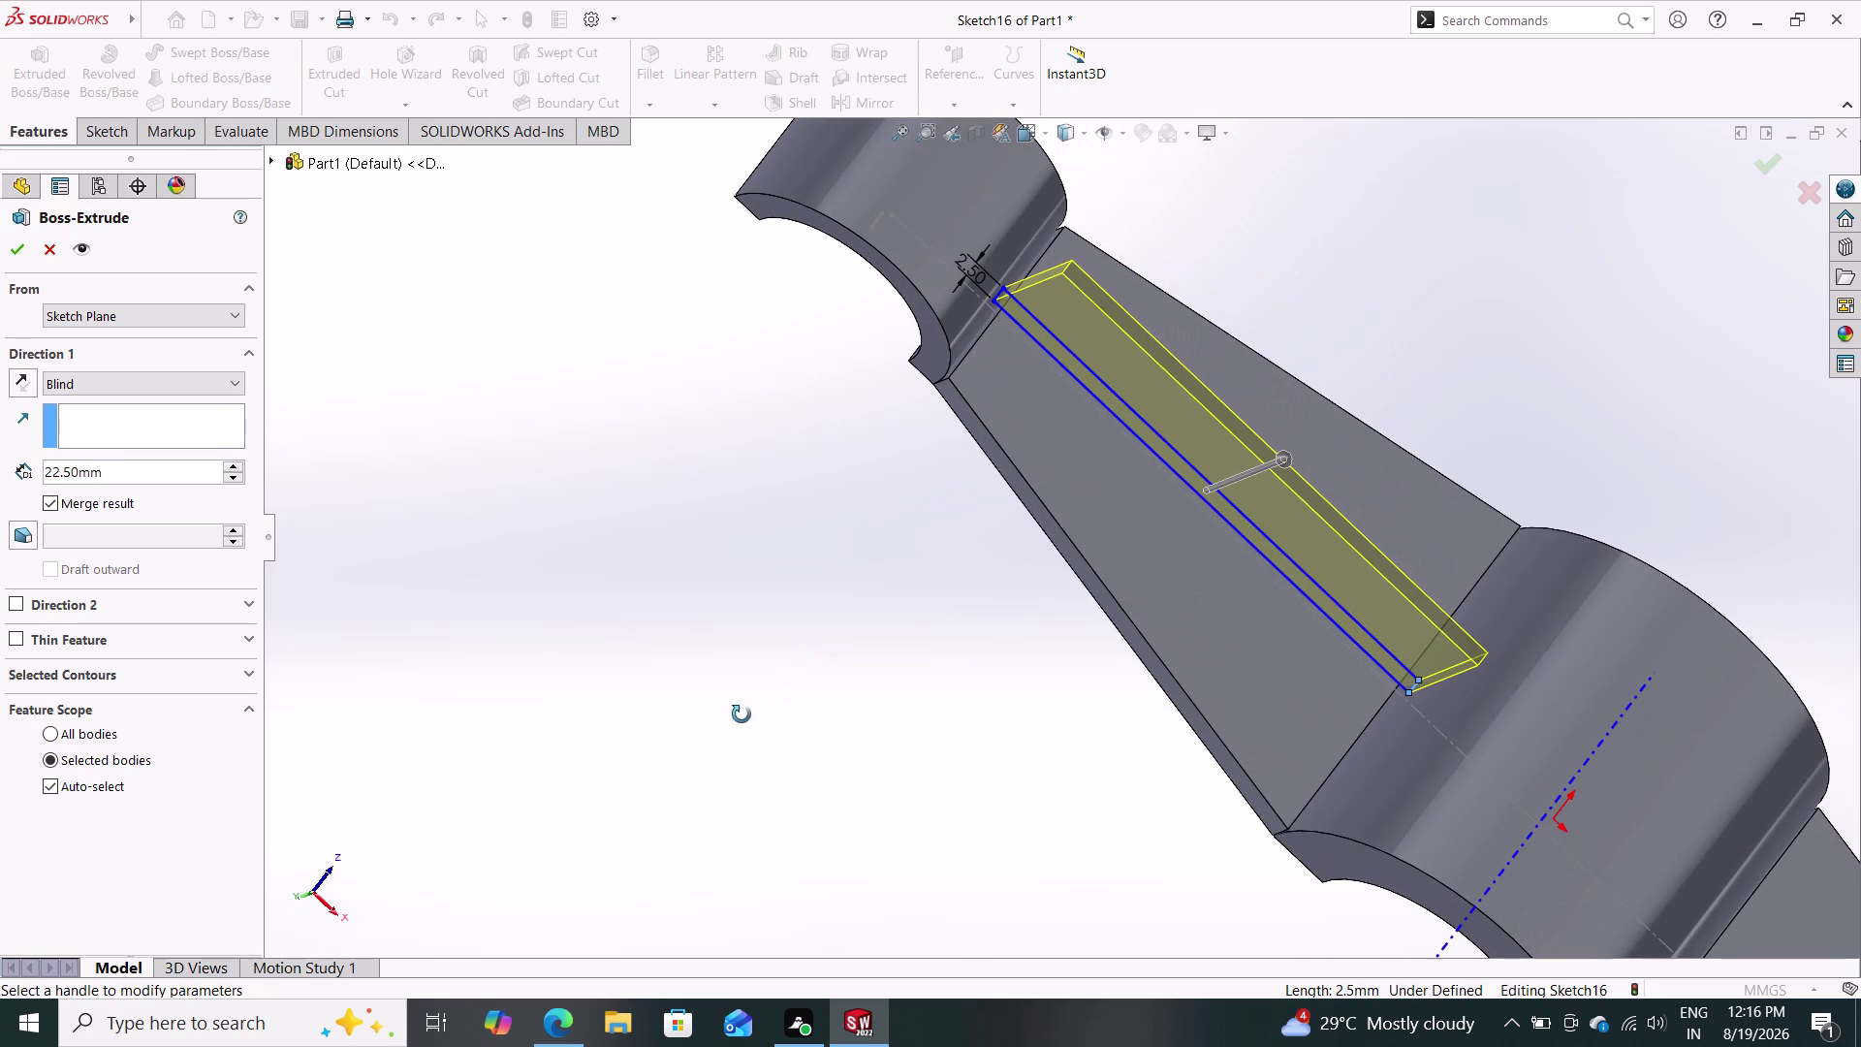
middle_drag(741, 714, 859, 451)
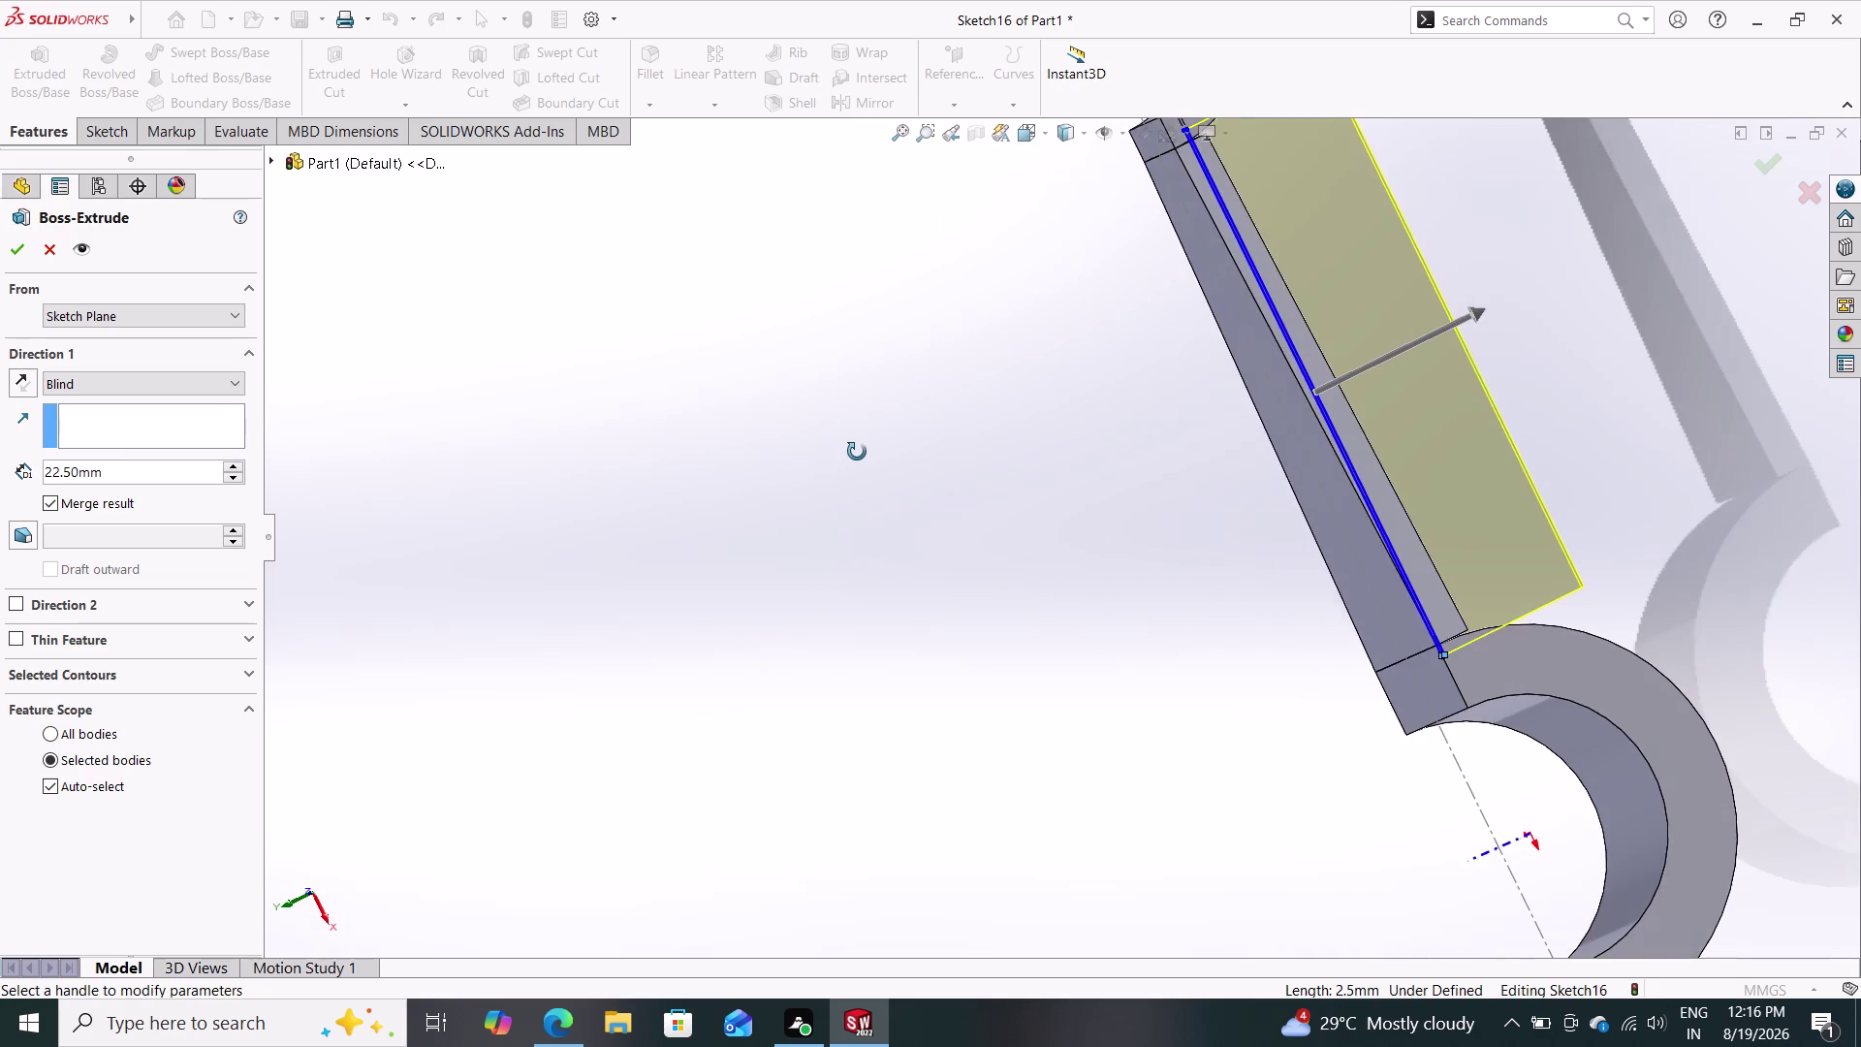
middle_drag(859, 451, 817, 525)
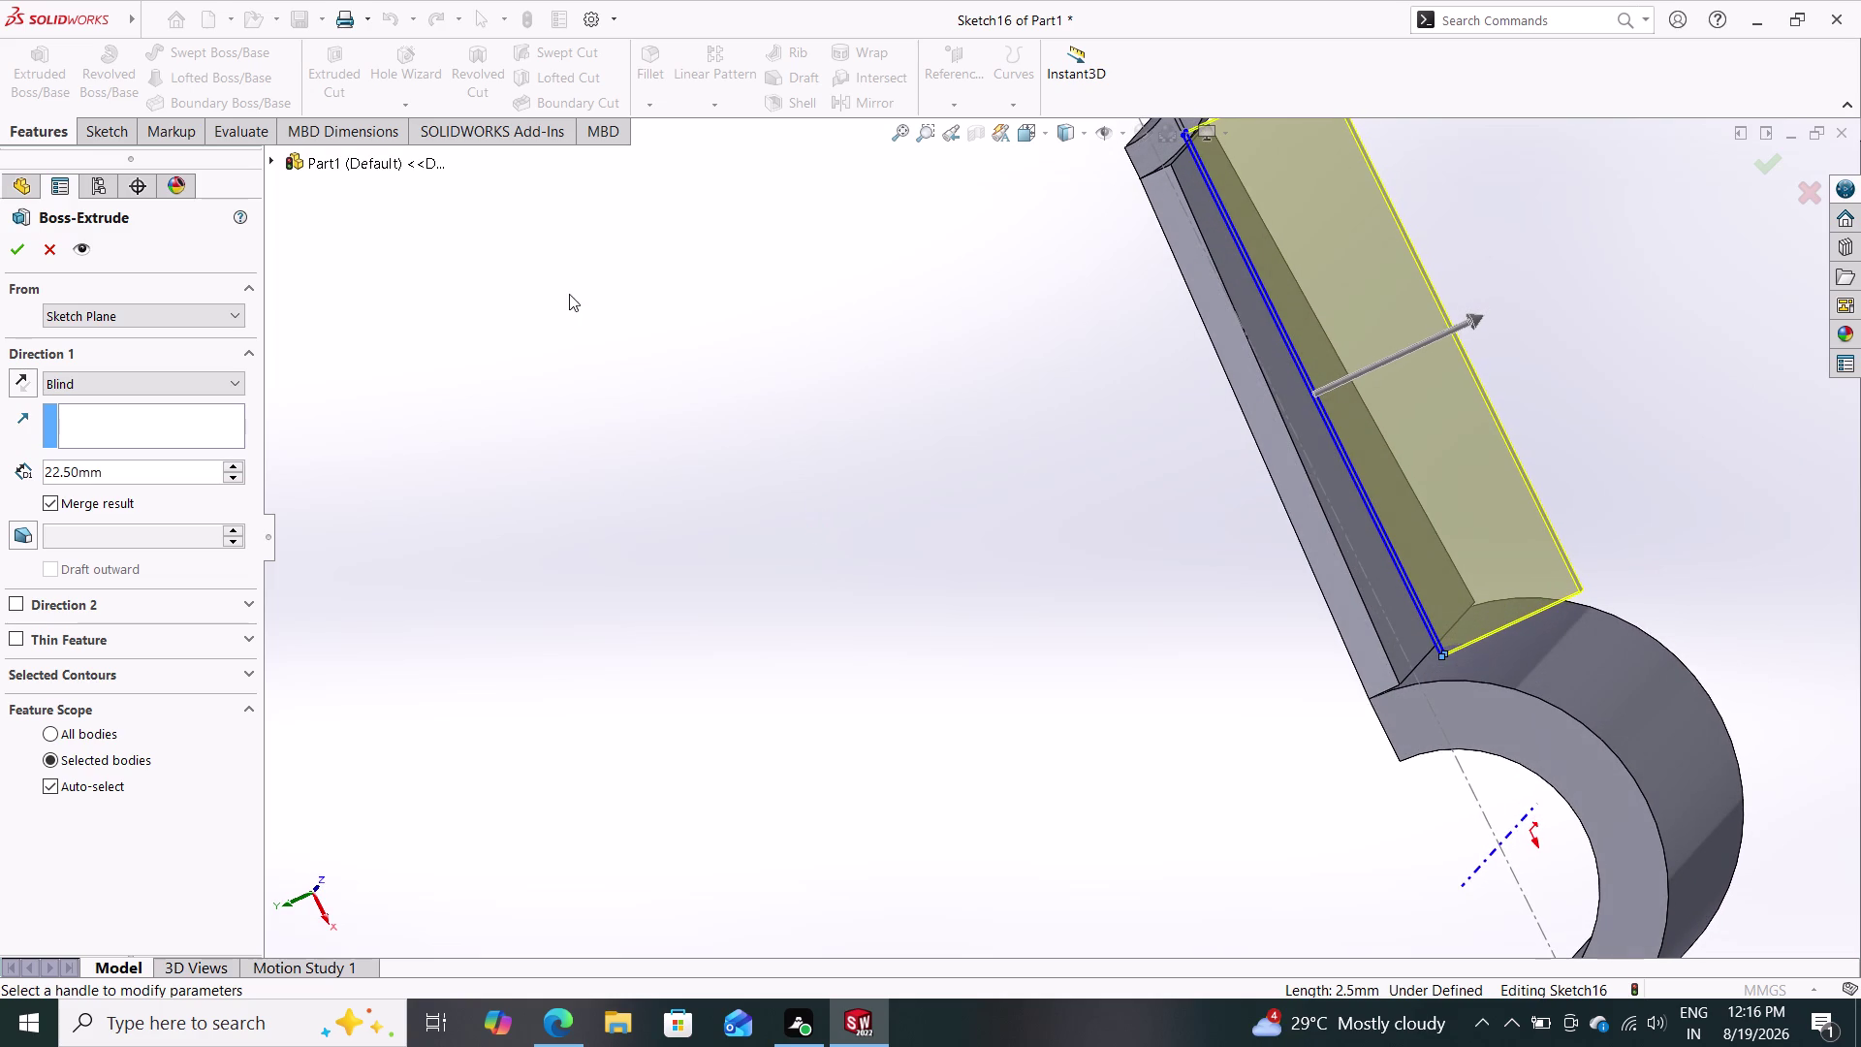
click(12, 253)
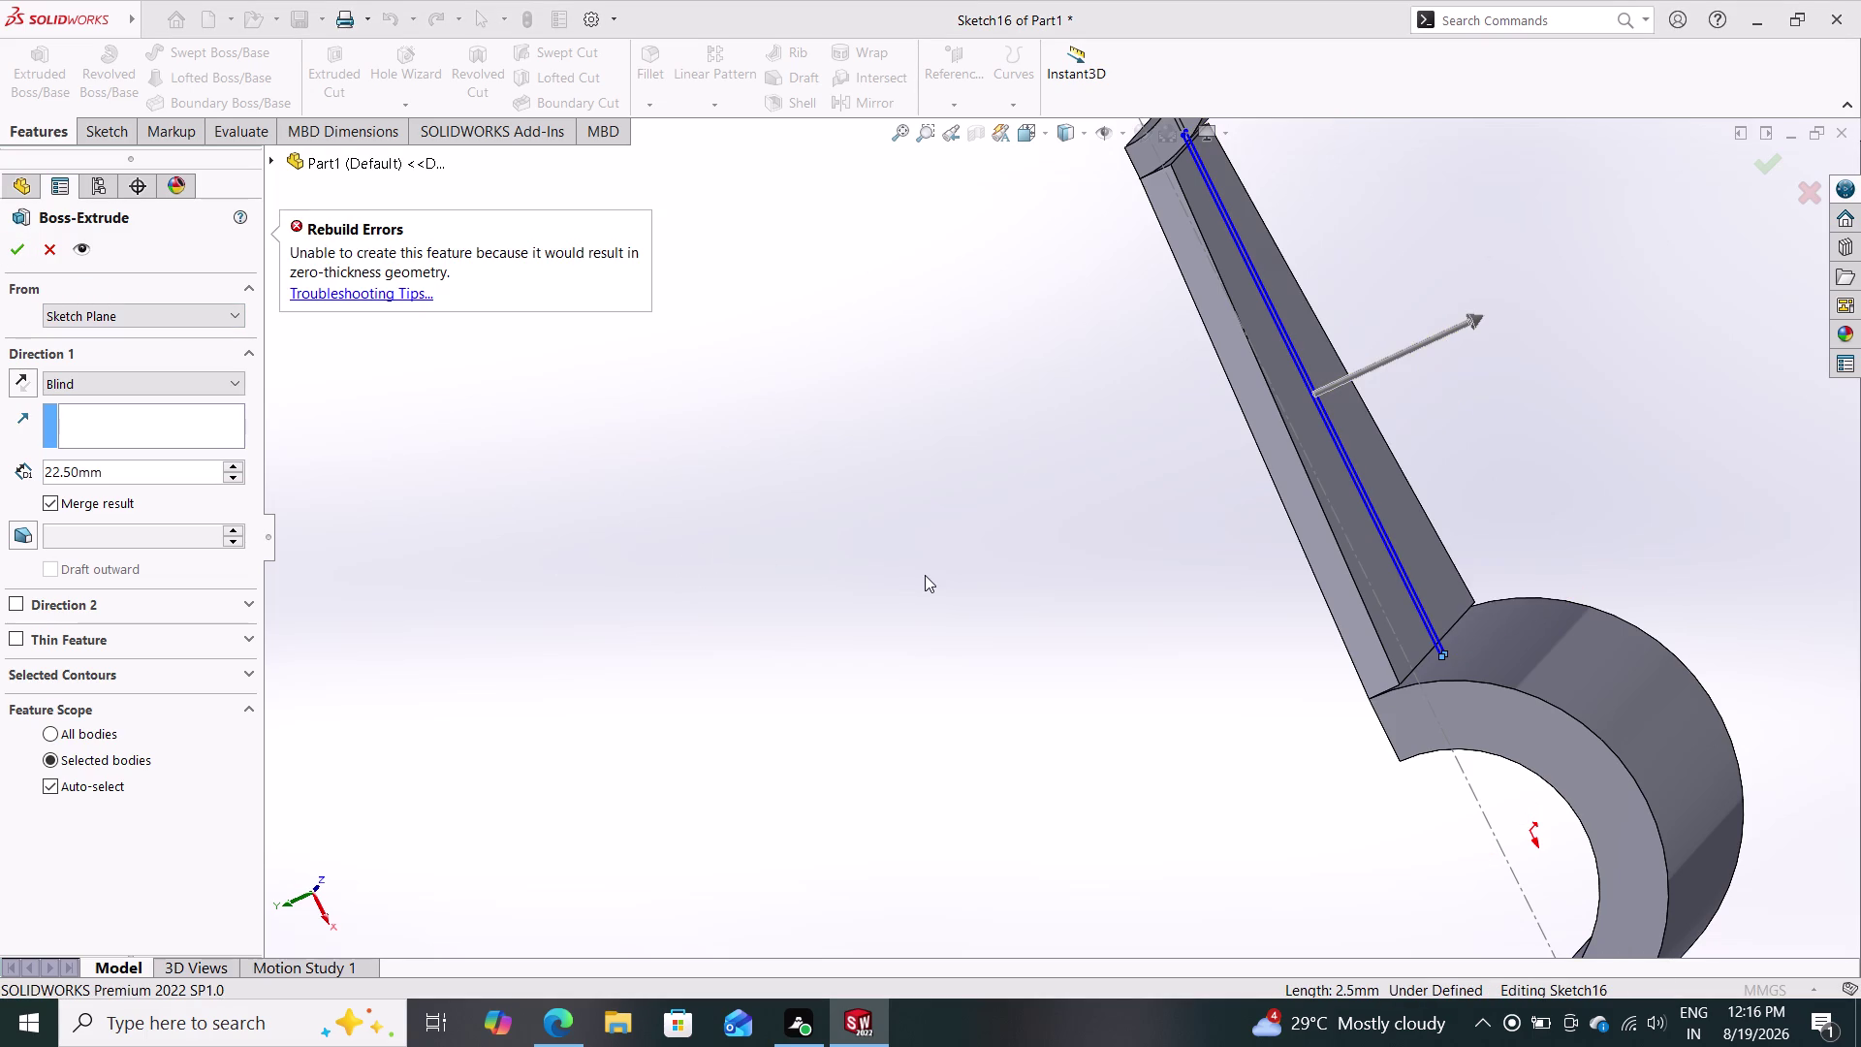
click(54, 240)
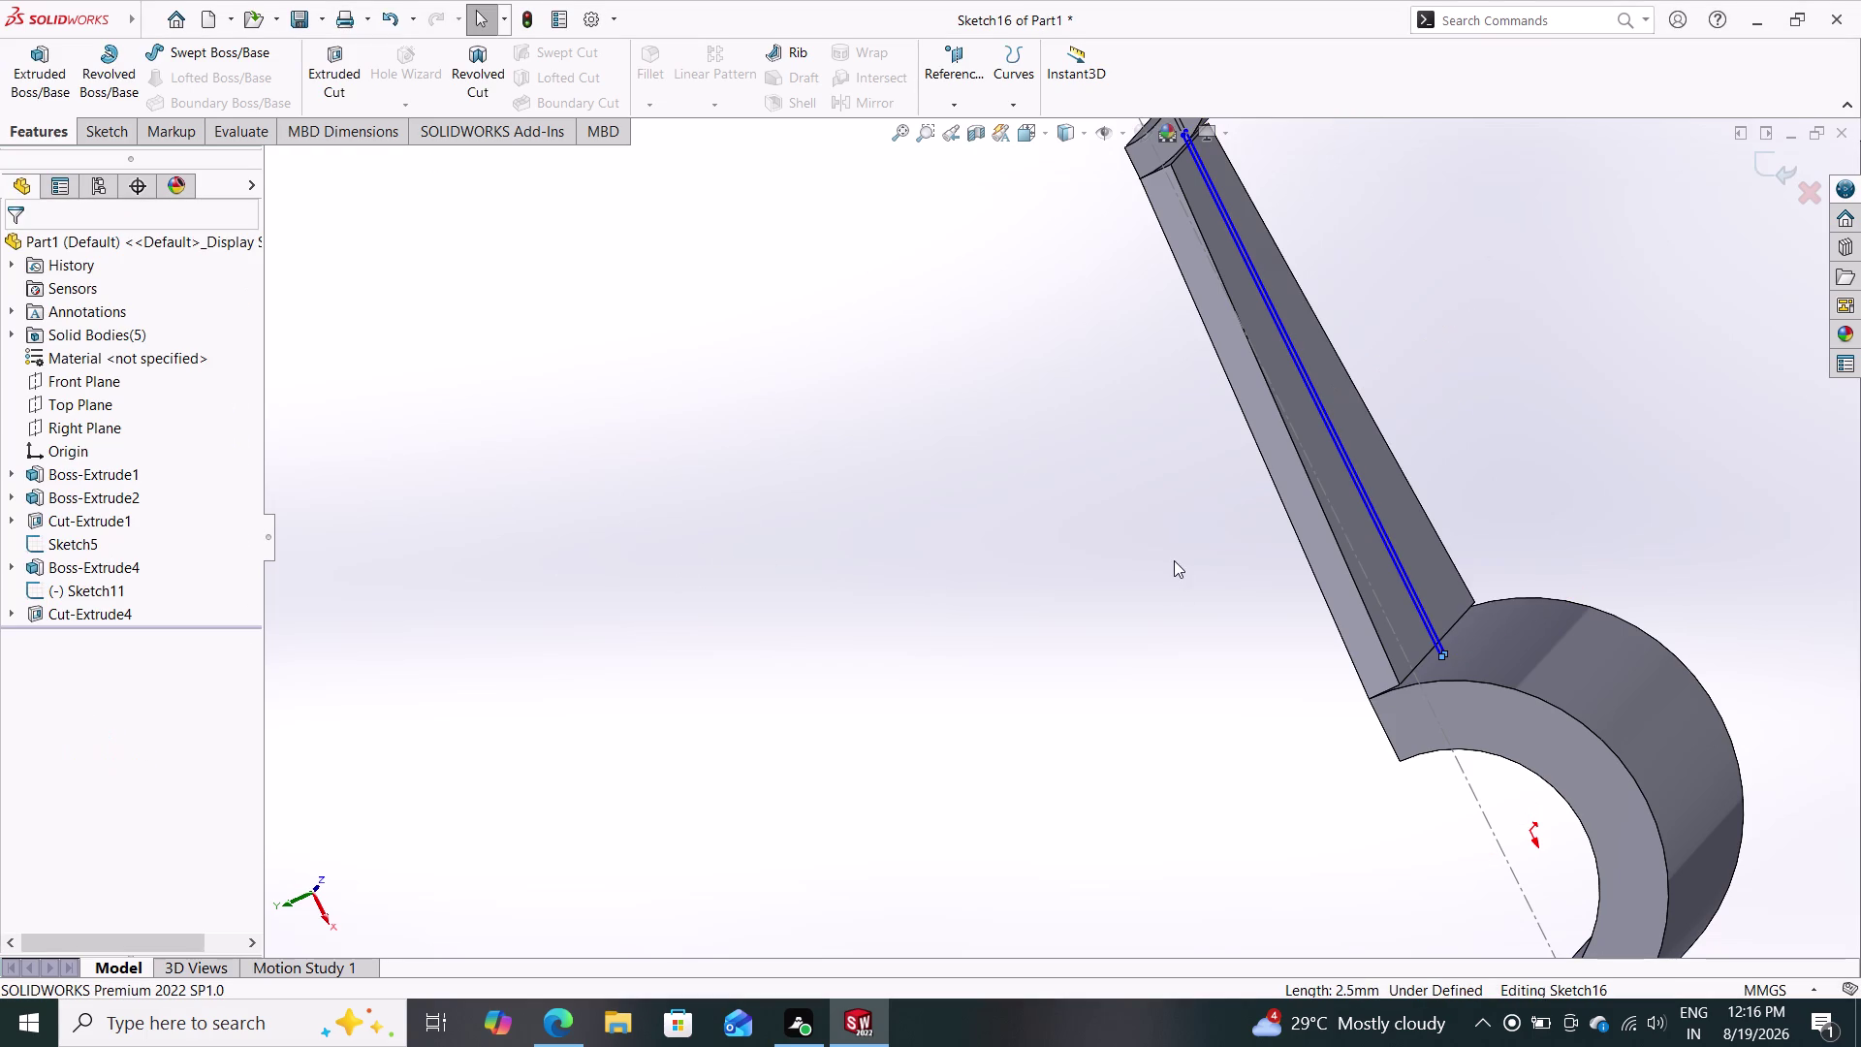
Orbit to the upper arm and move the rib's end onto the middle lug edge.
right_drag(1211, 493, 1152, 586)
middle_drag(1243, 517, 1166, 614)
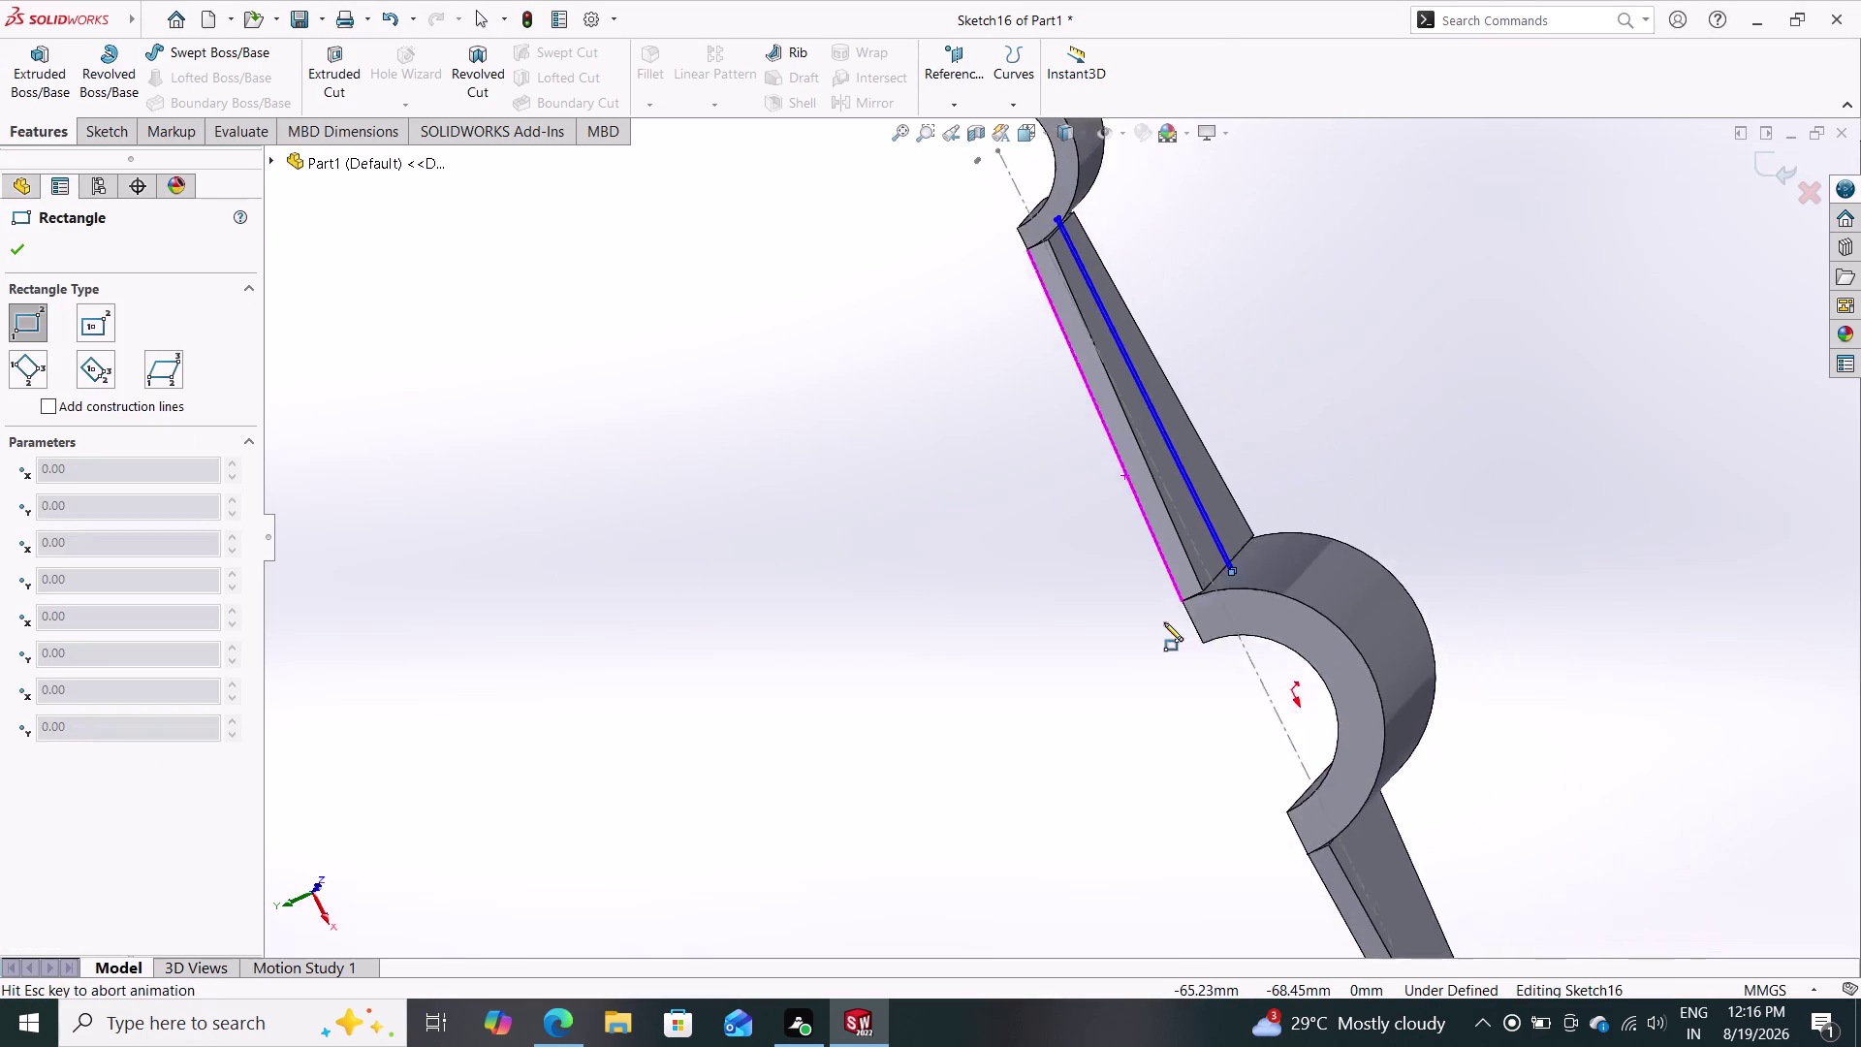
middle_drag(1166, 614, 1163, 630)
middle_drag(1208, 482, 1105, 535)
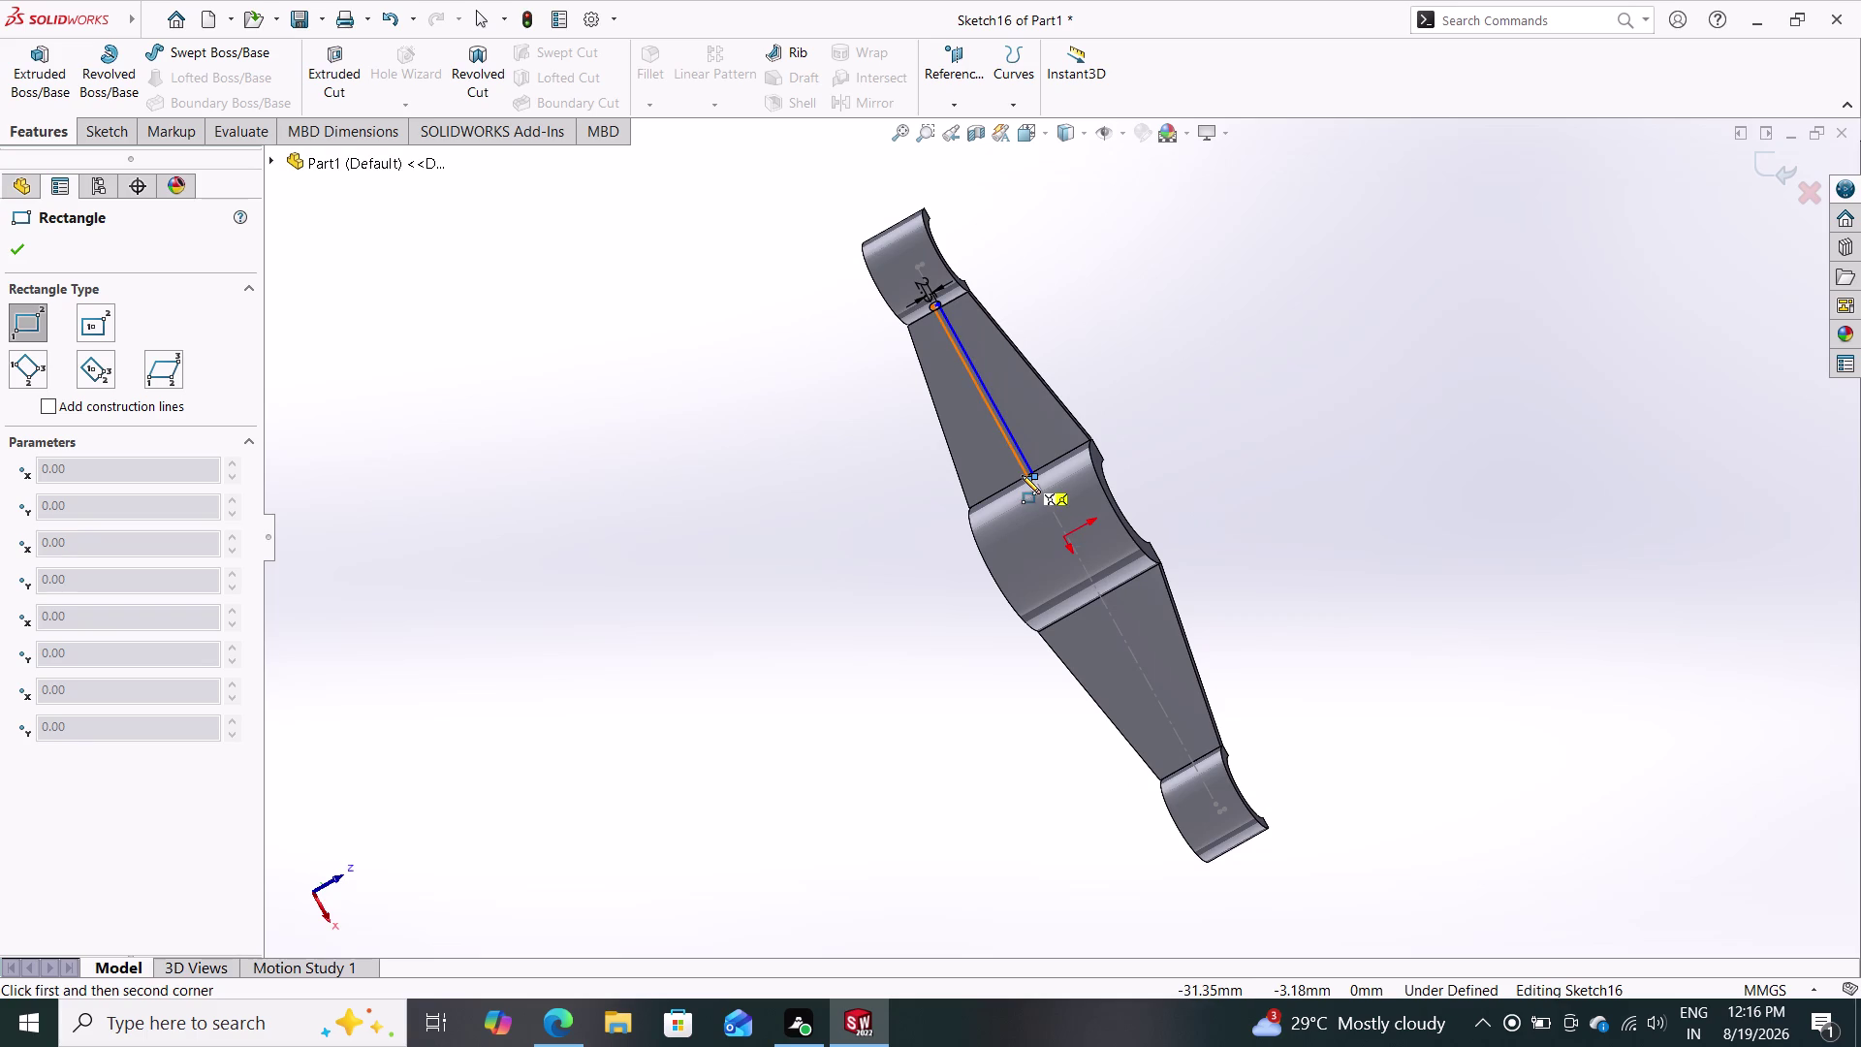
key(Escape)
key(Escape)
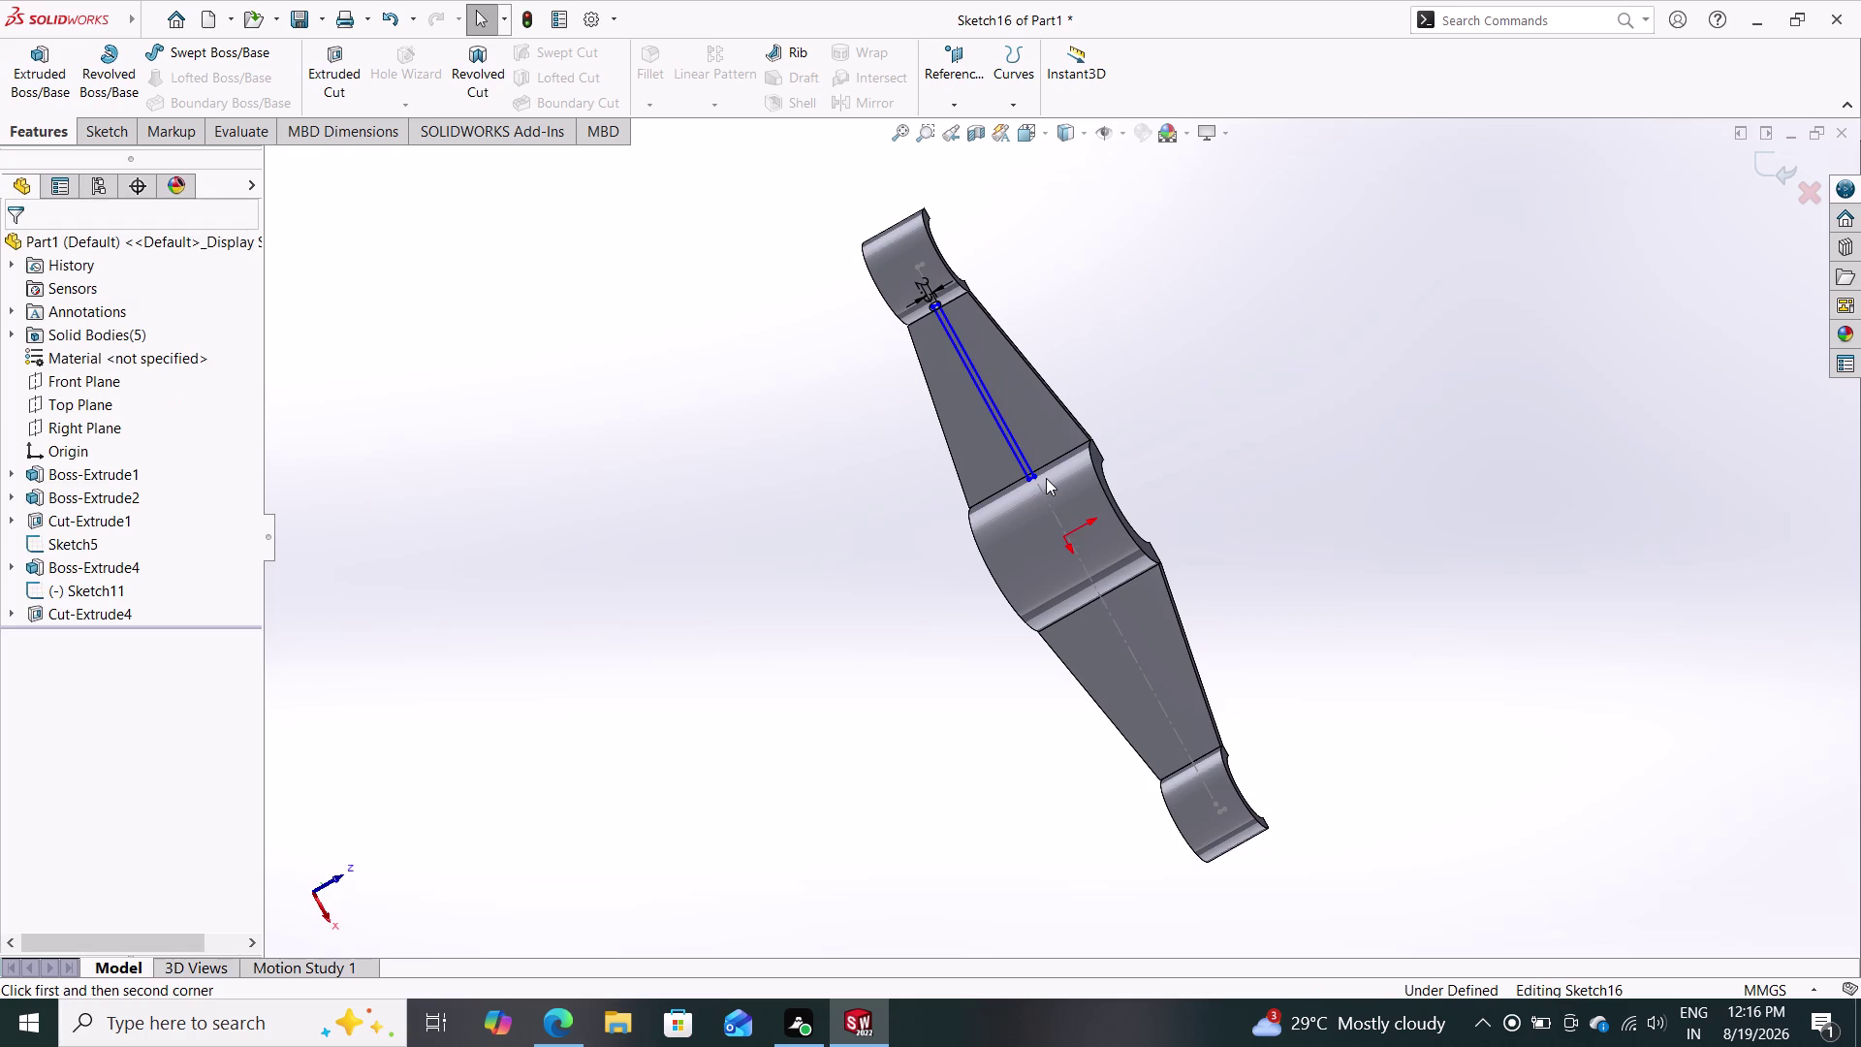
scroll(down, 3)
scroll(down, 3)
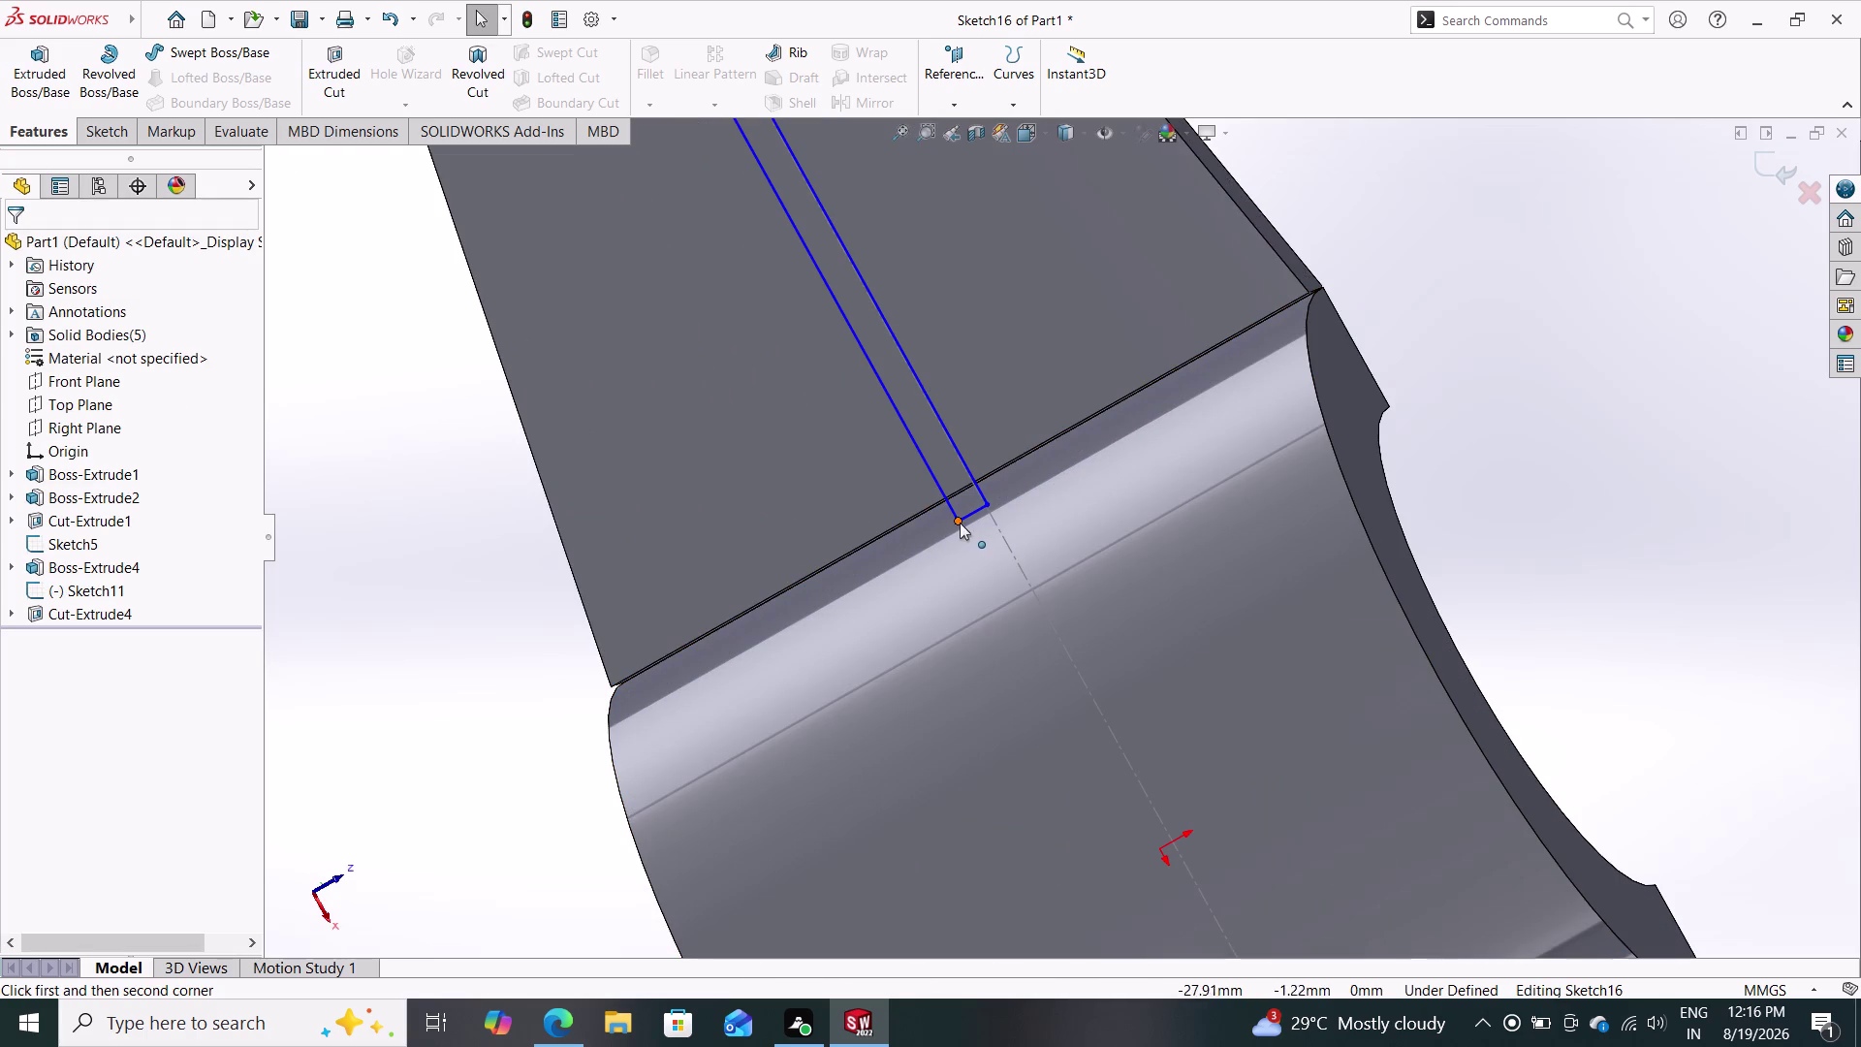
drag(967, 515, 956, 492)
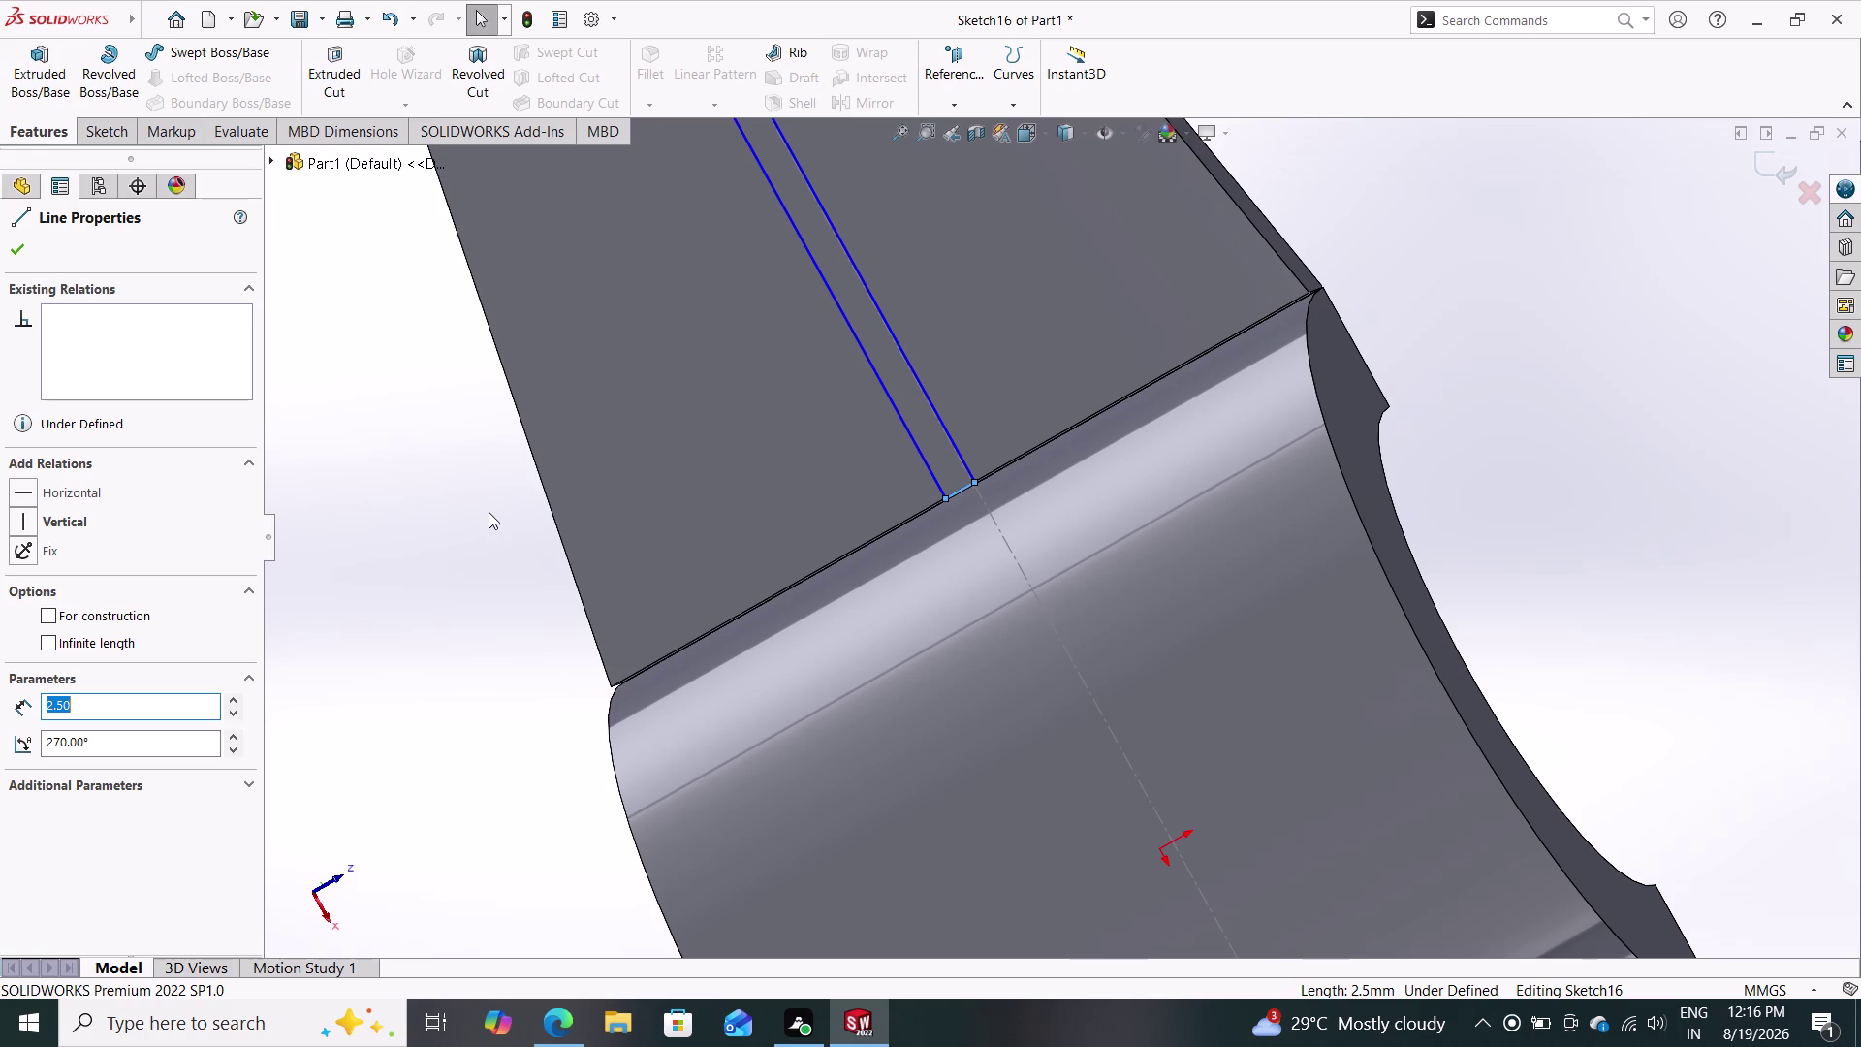
scroll(up, 3)
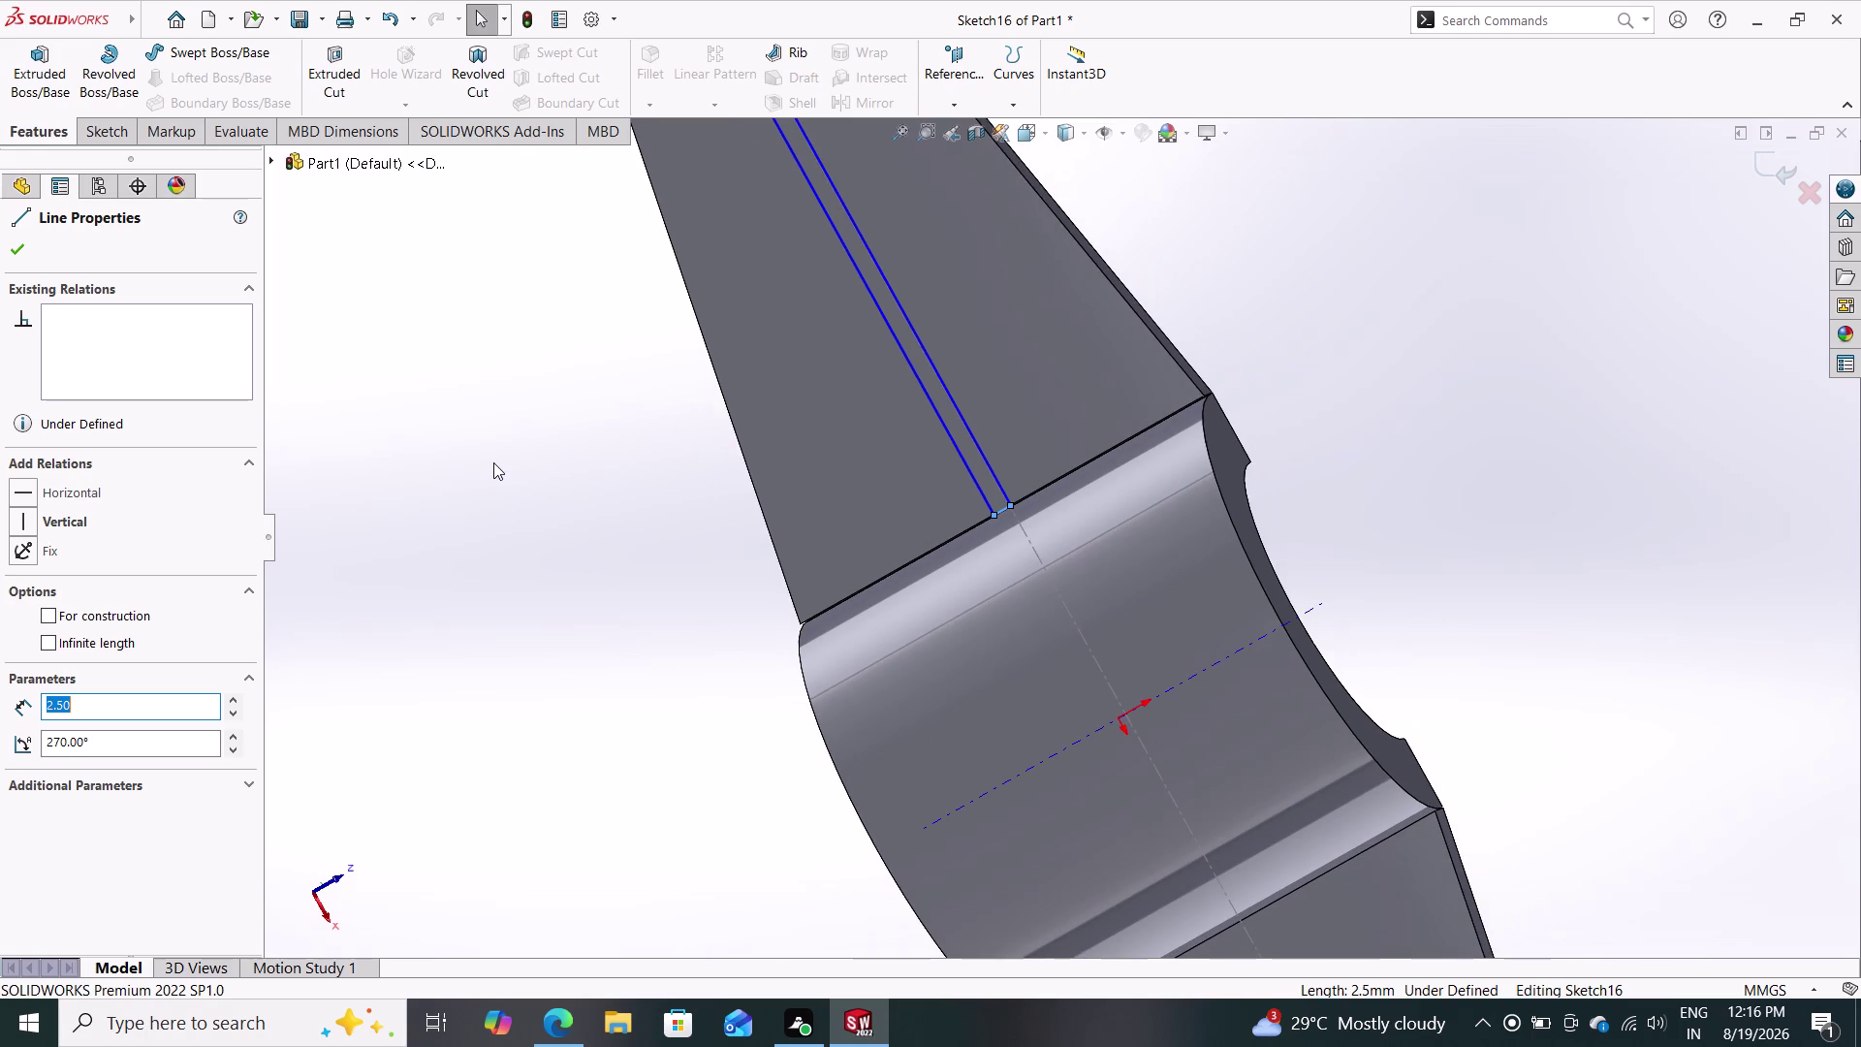
scroll(up, 3)
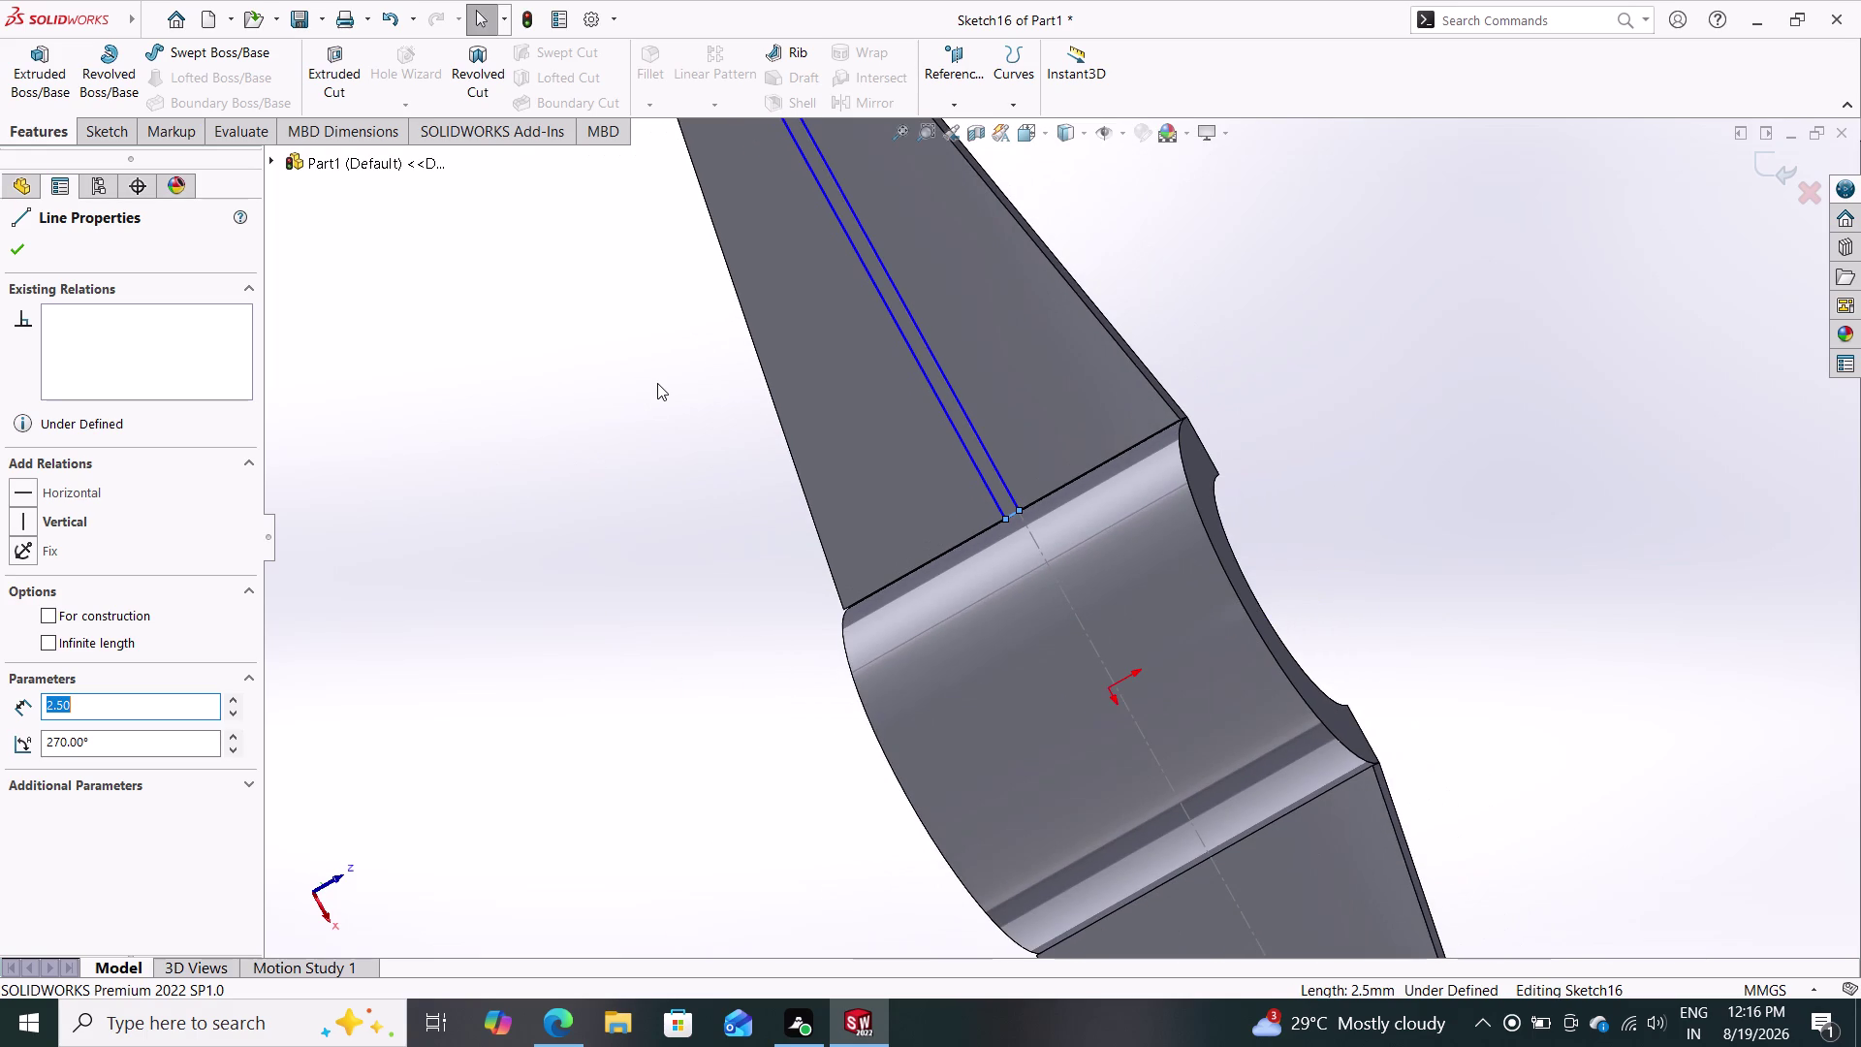
scroll(down, 3)
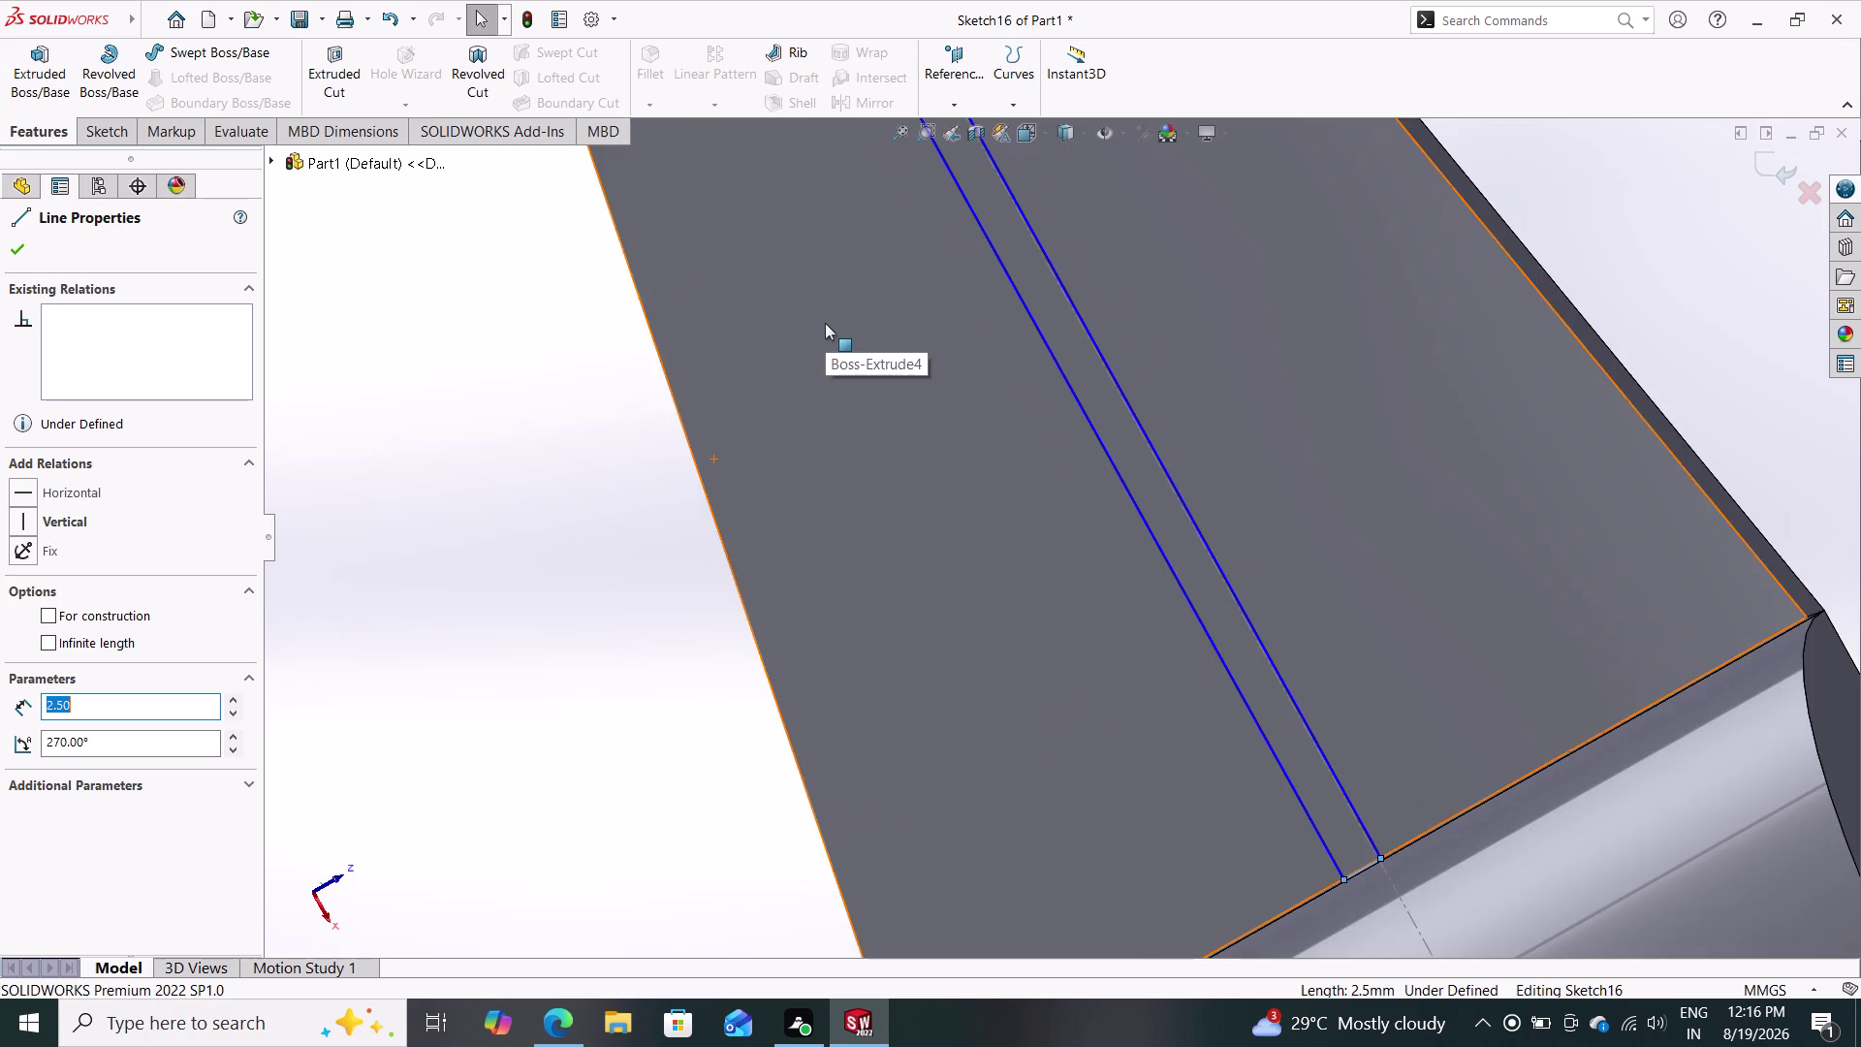
scroll(up, 3)
drag(922, 186, 928, 197)
key(Escape)
key(Escape)
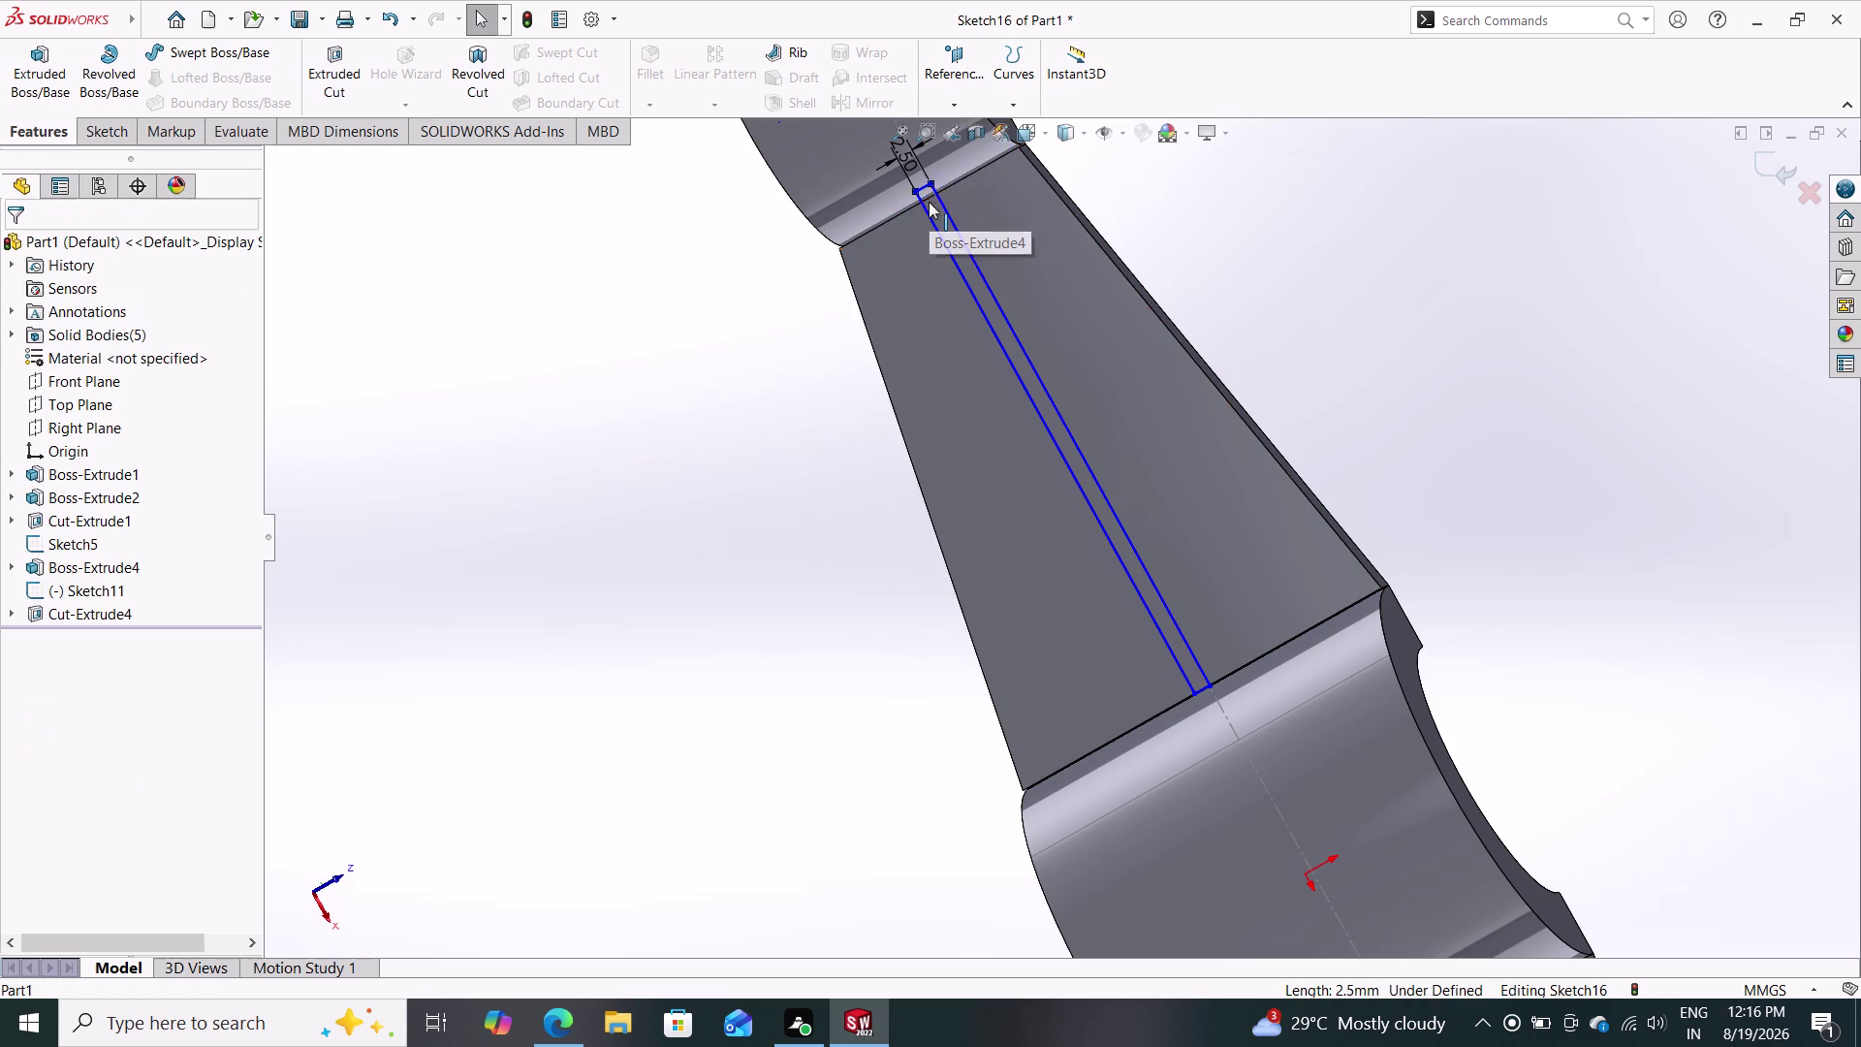
Draw the short line capping the rib's top end between the 2.50 mm-apart lines.
drag(923, 184, 936, 202)
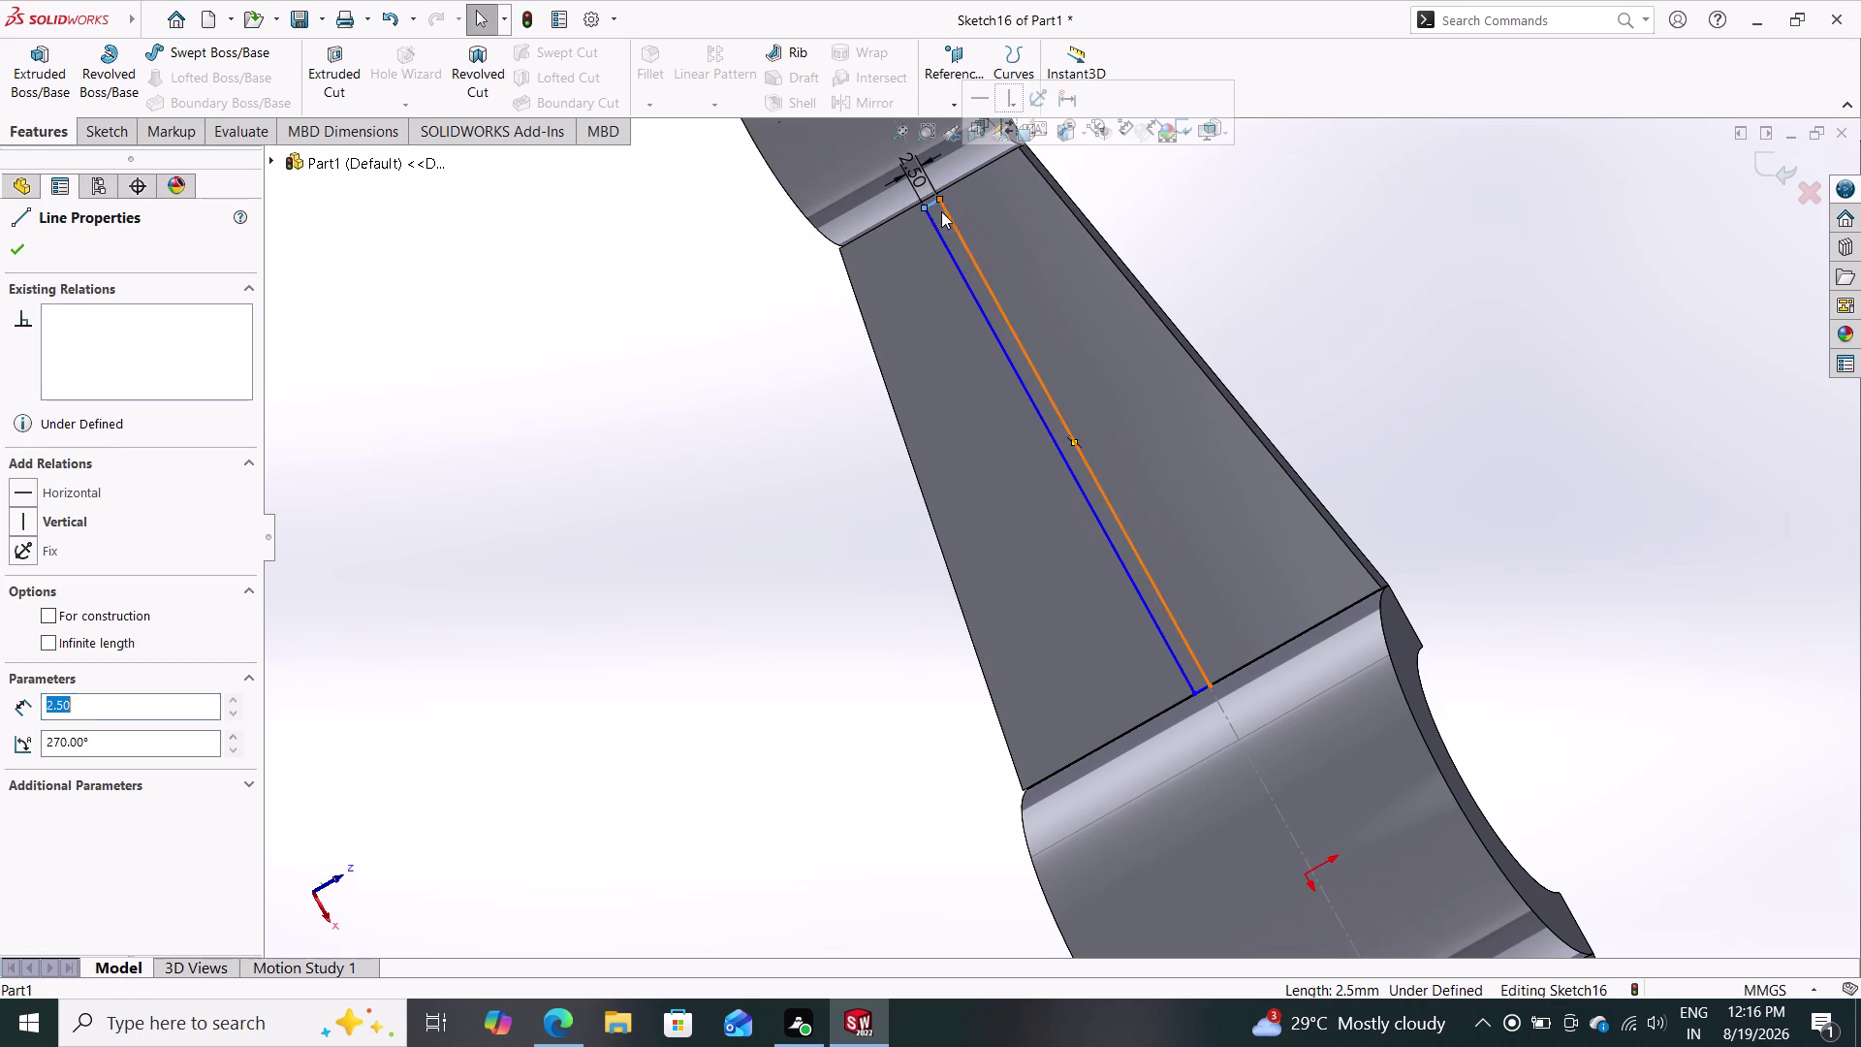
key(Escape)
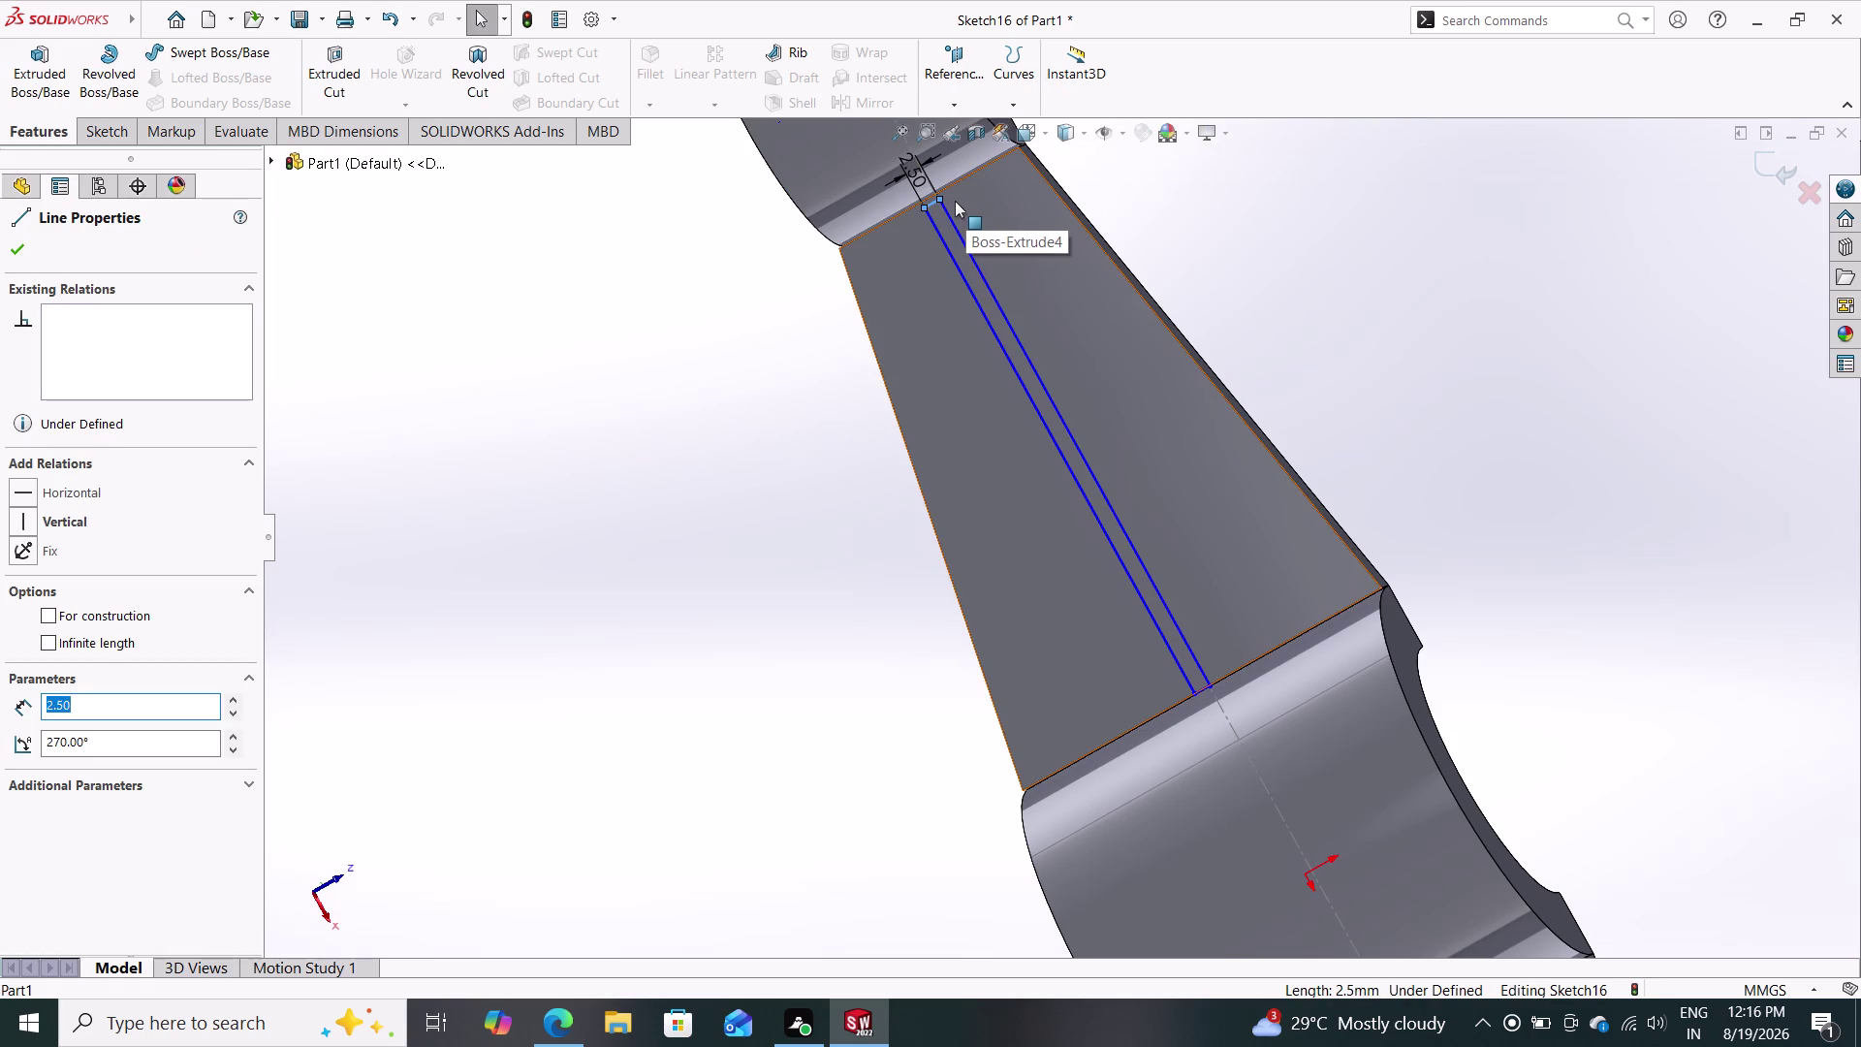
scroll(down, 3)
click(939, 293)
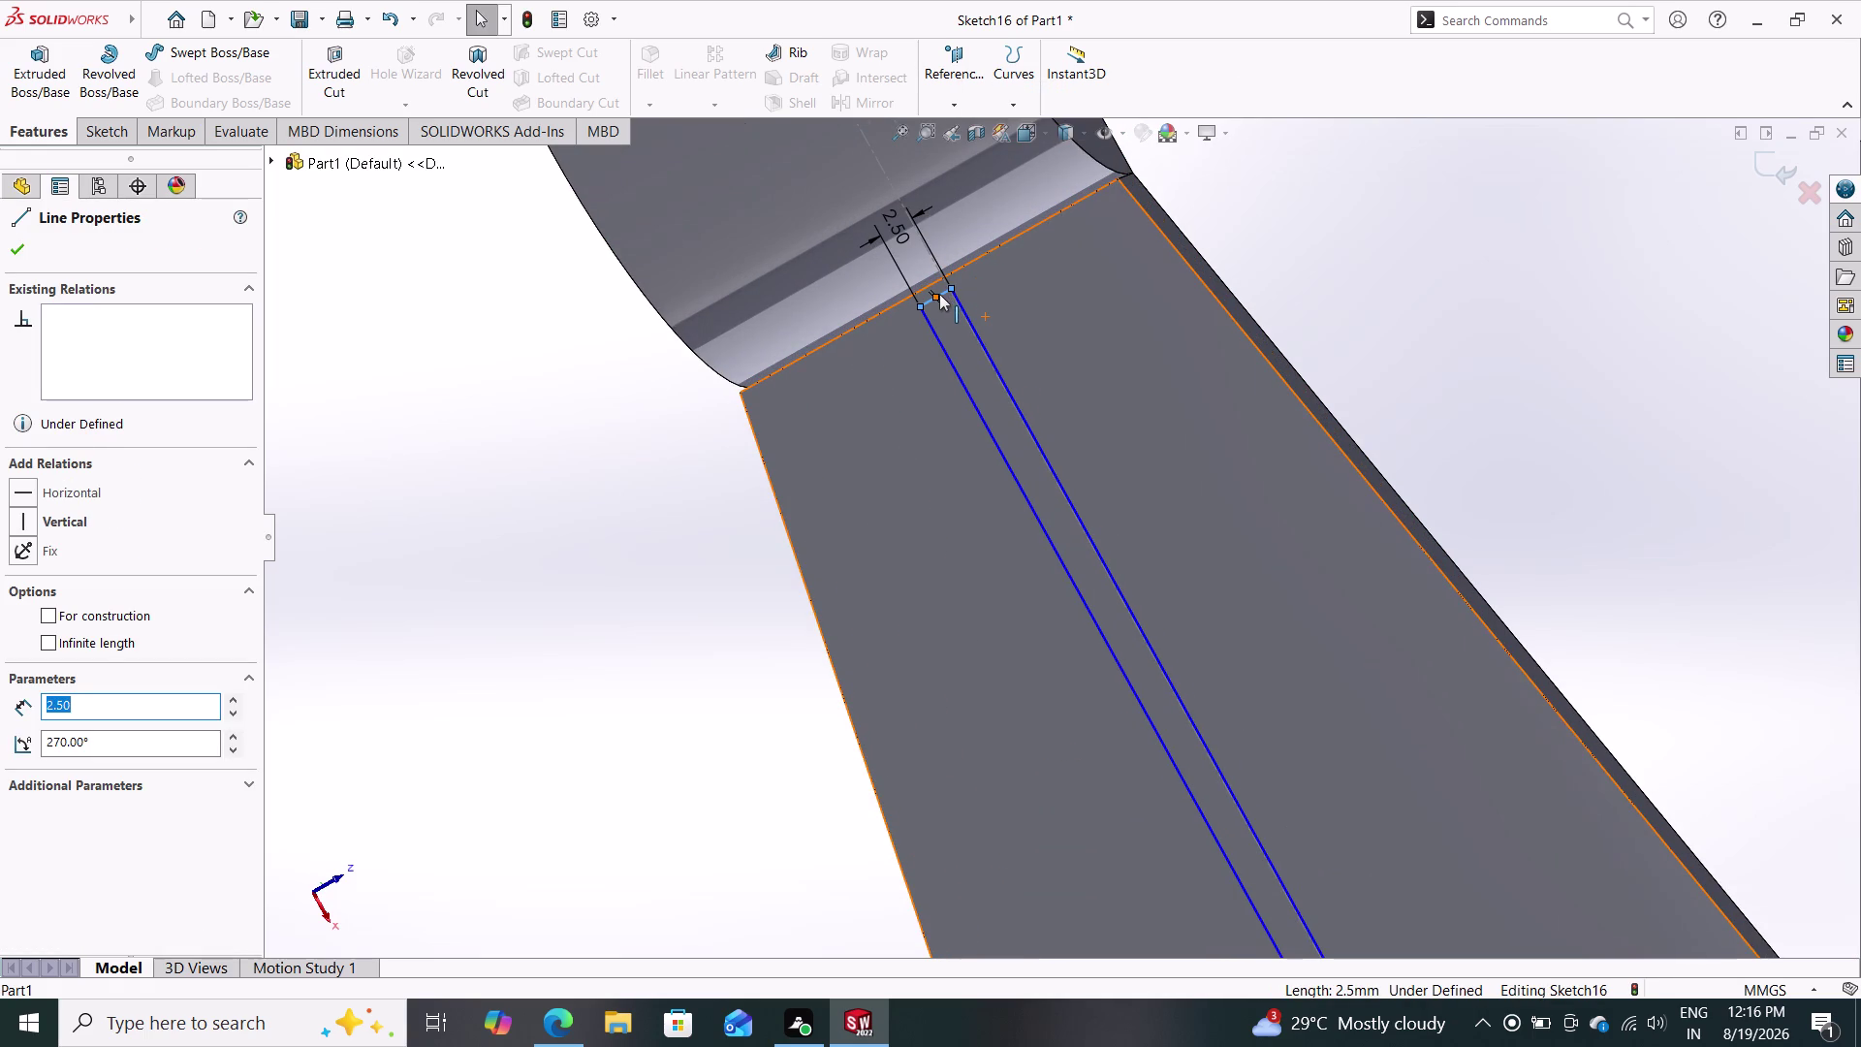
key(Escape)
key(Escape)
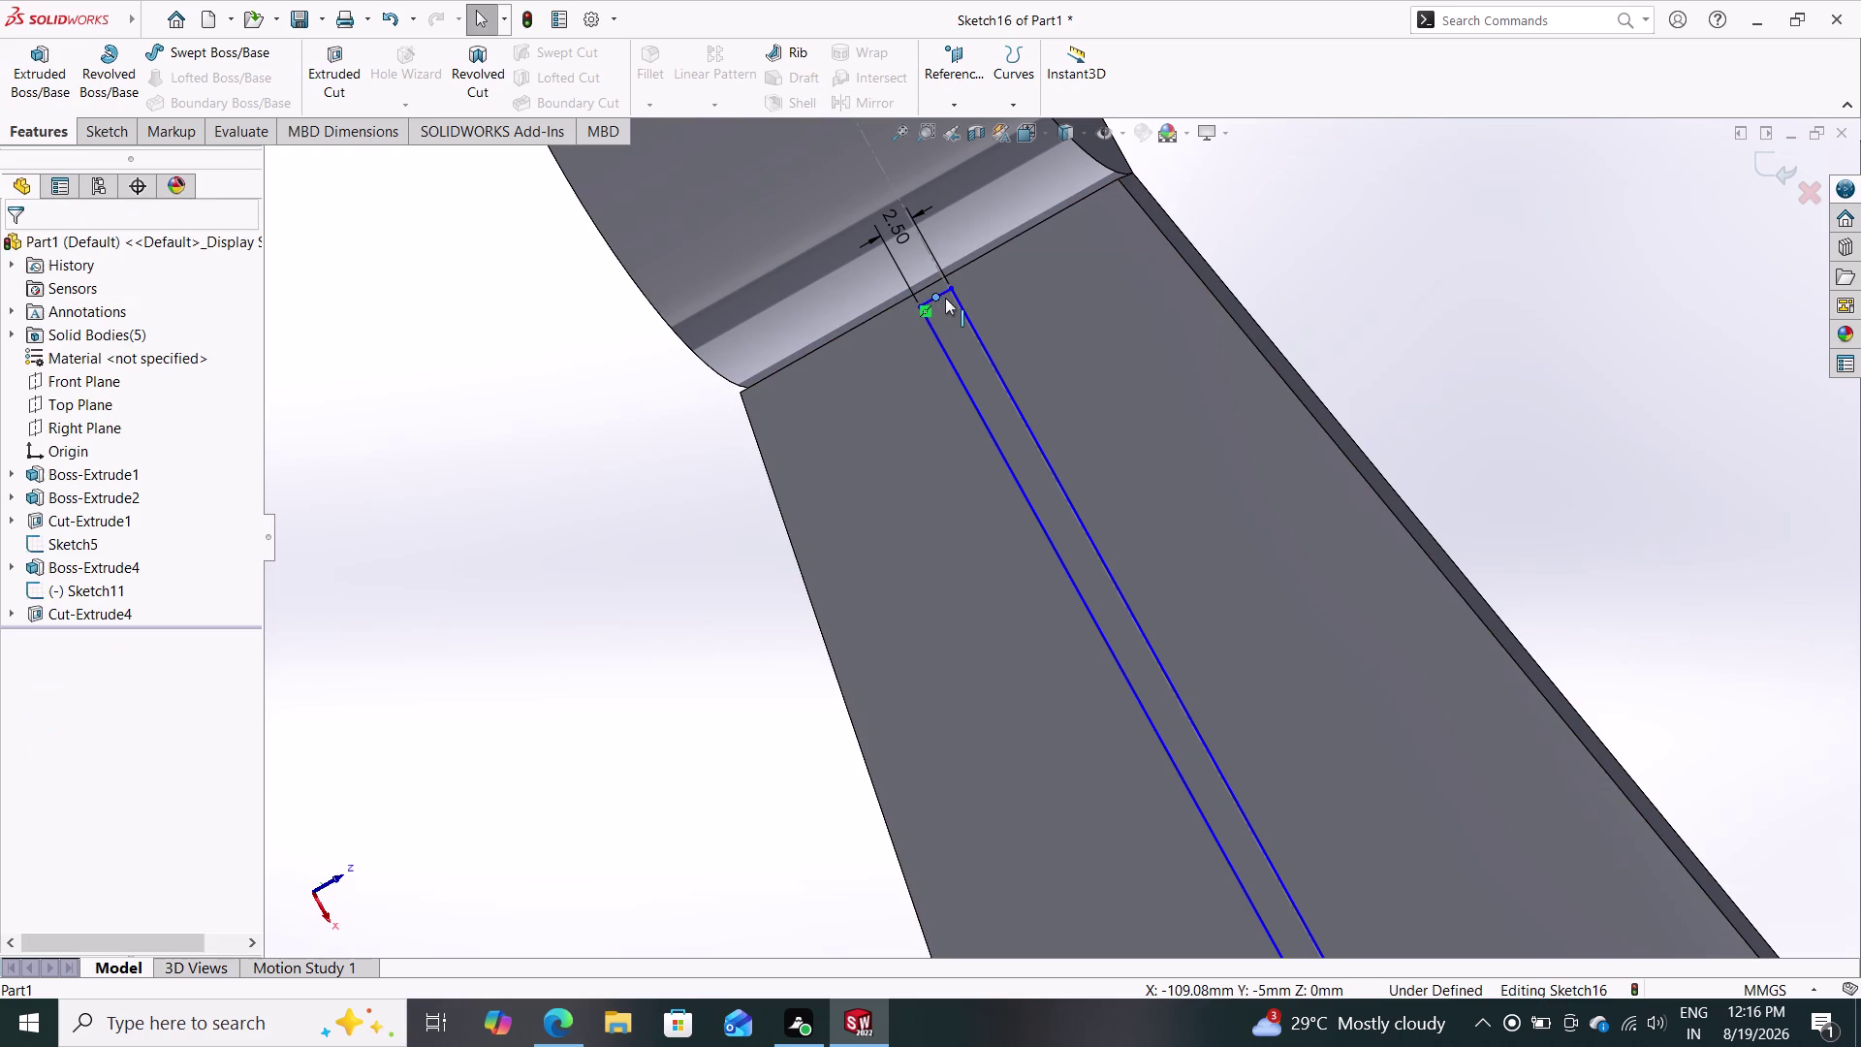
key(Escape)
drag(939, 294, 934, 284)
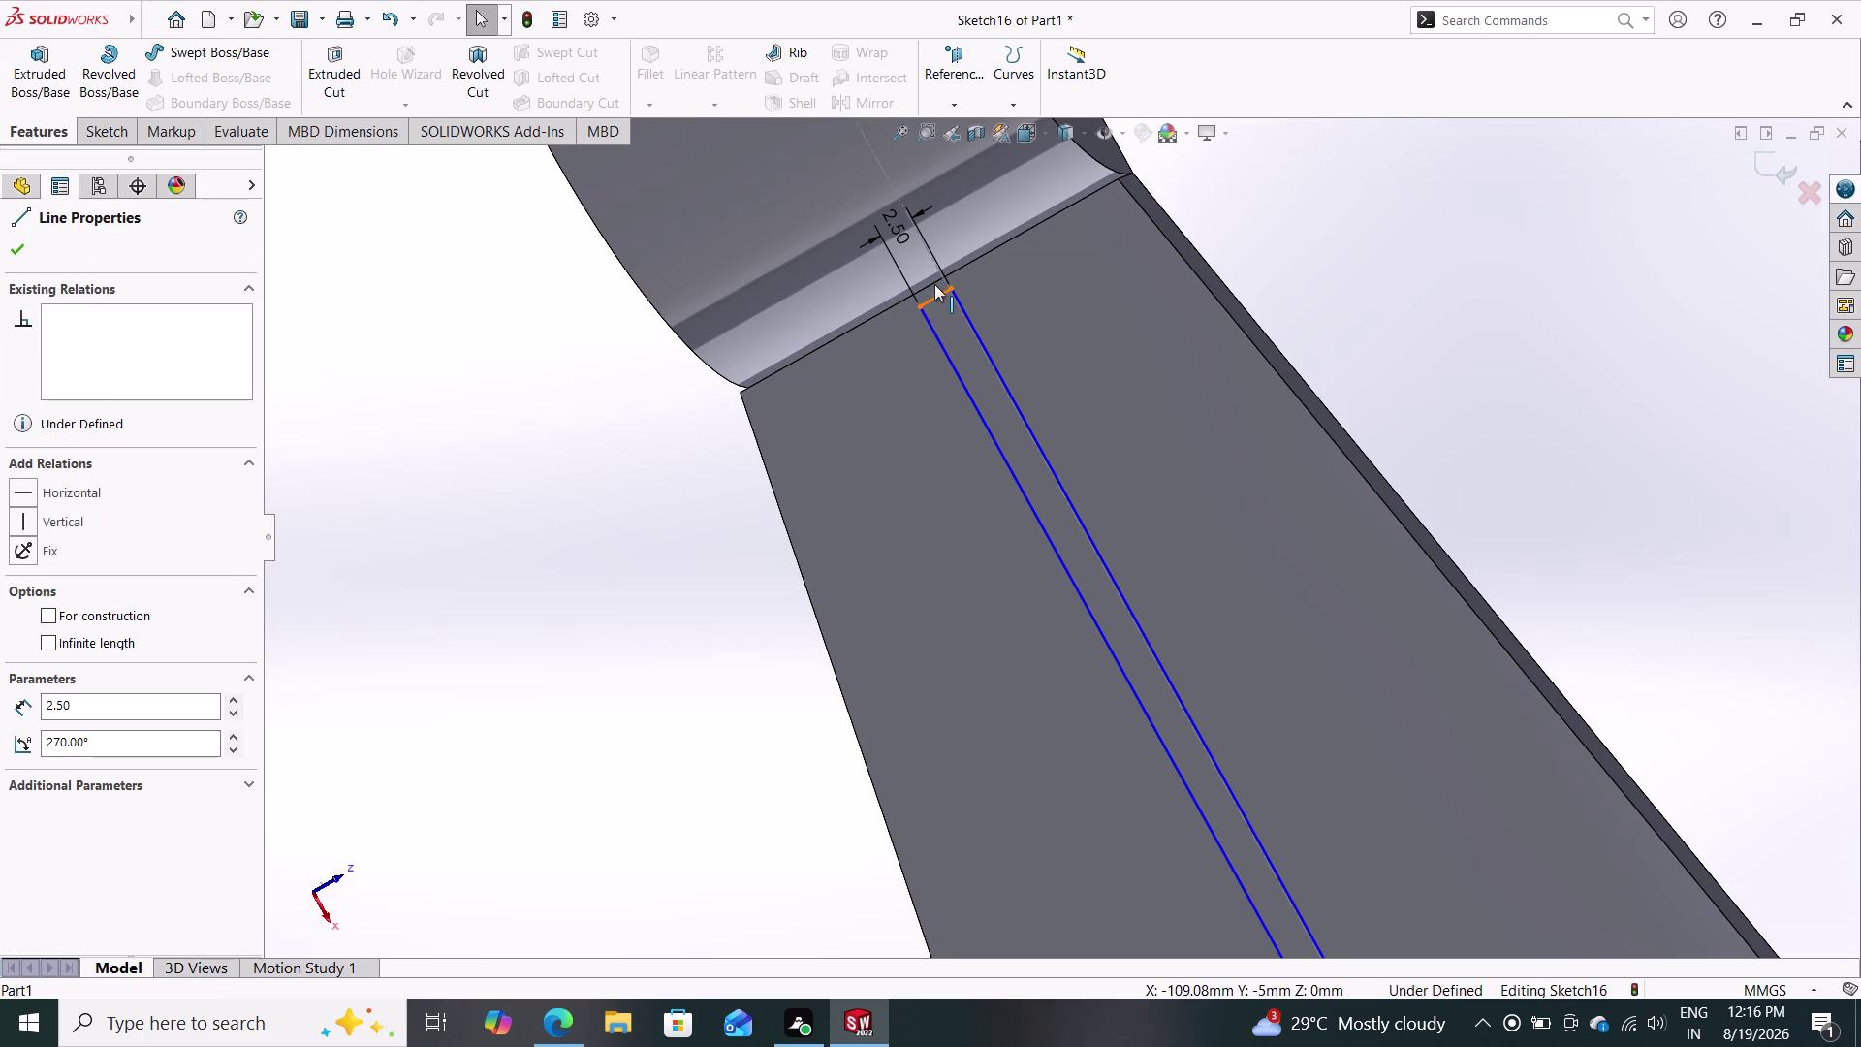
drag(935, 284, 933, 282)
key(Escape)
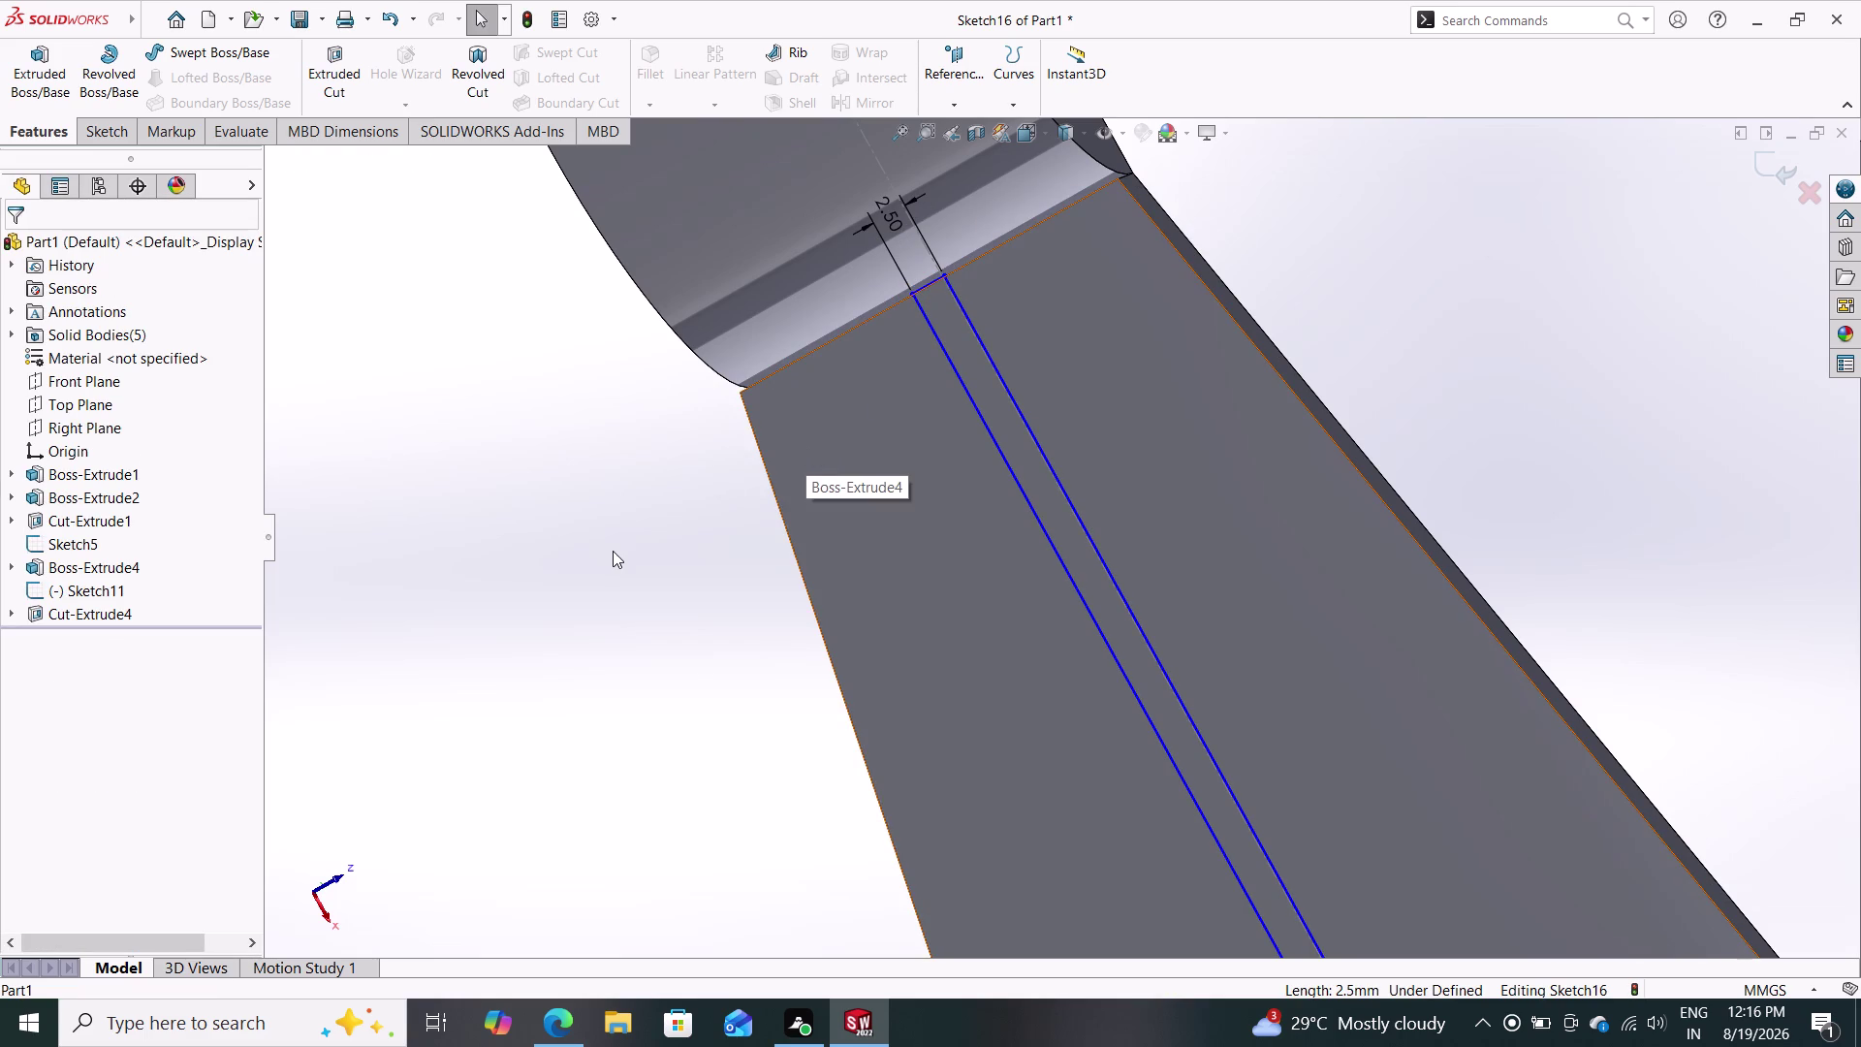
scroll(down, 3)
scroll(up, 3)
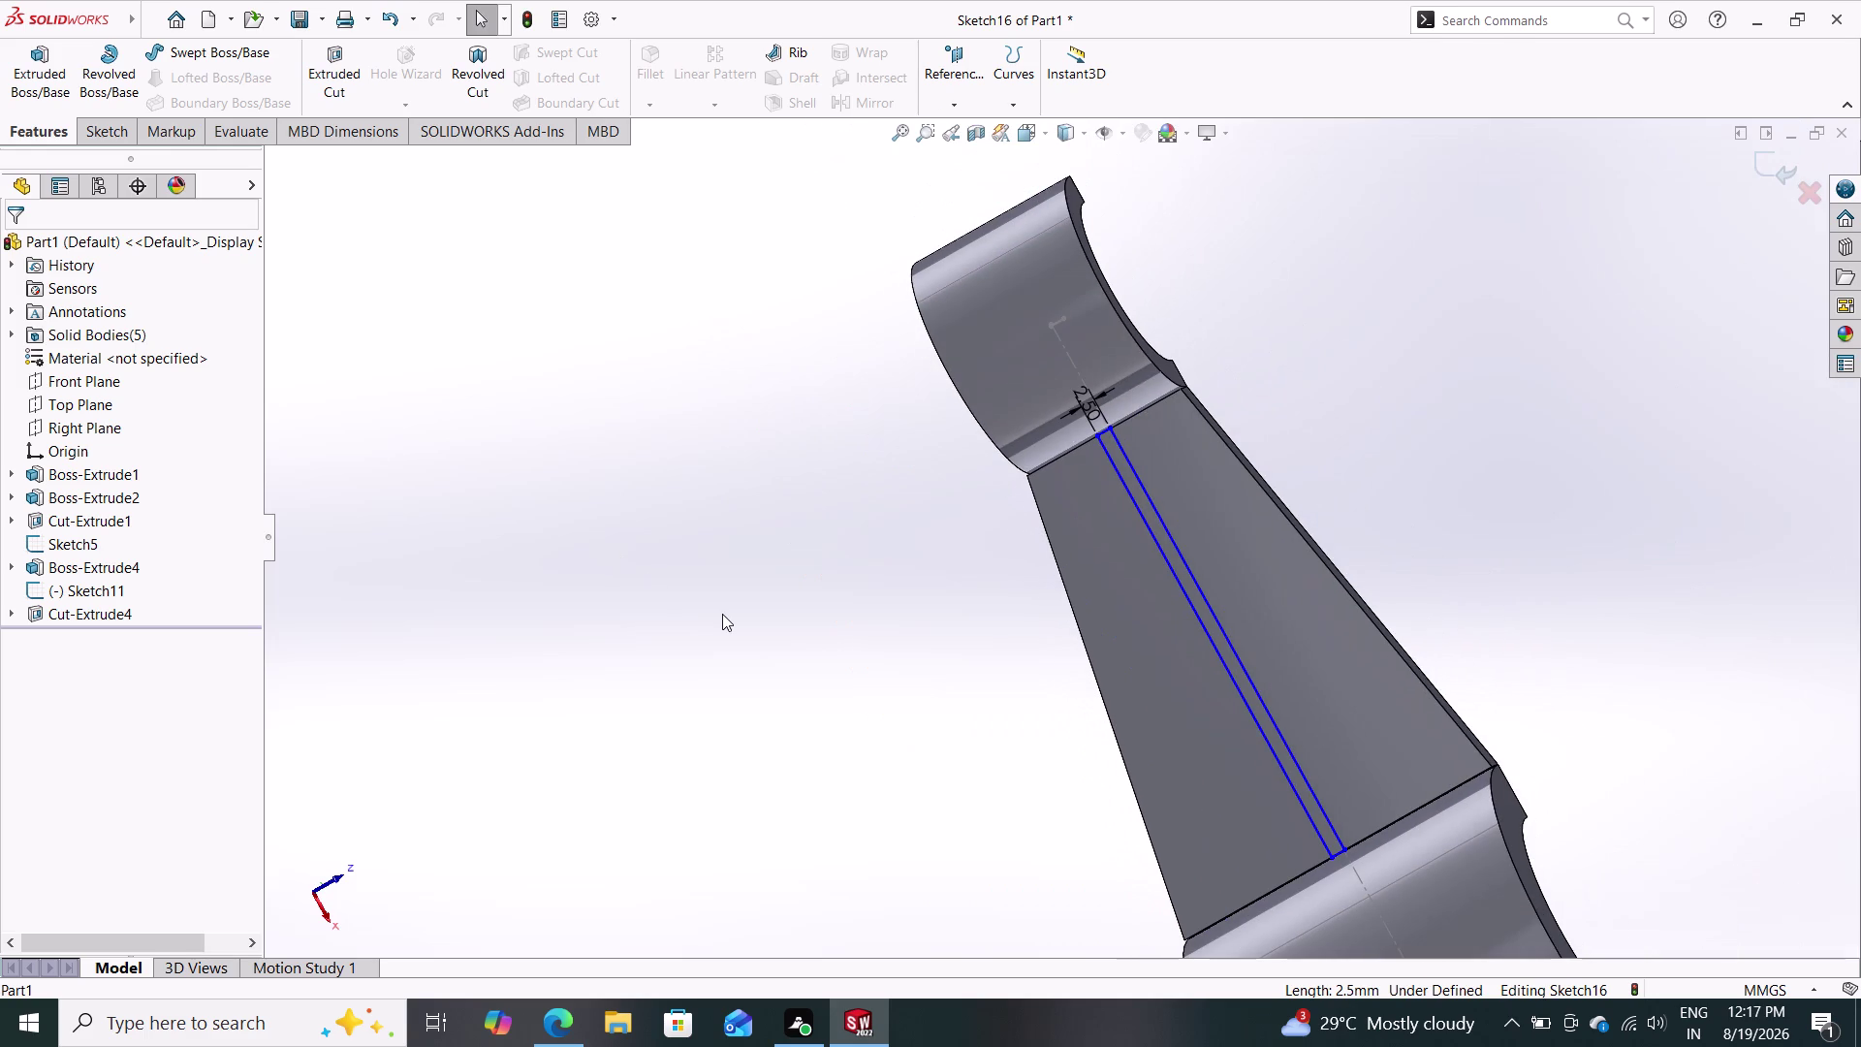
Orbit to check Sketch16's closed strip, then start its 22.5 mm blind boss extrusion.
middle_drag(823, 596, 1009, 535)
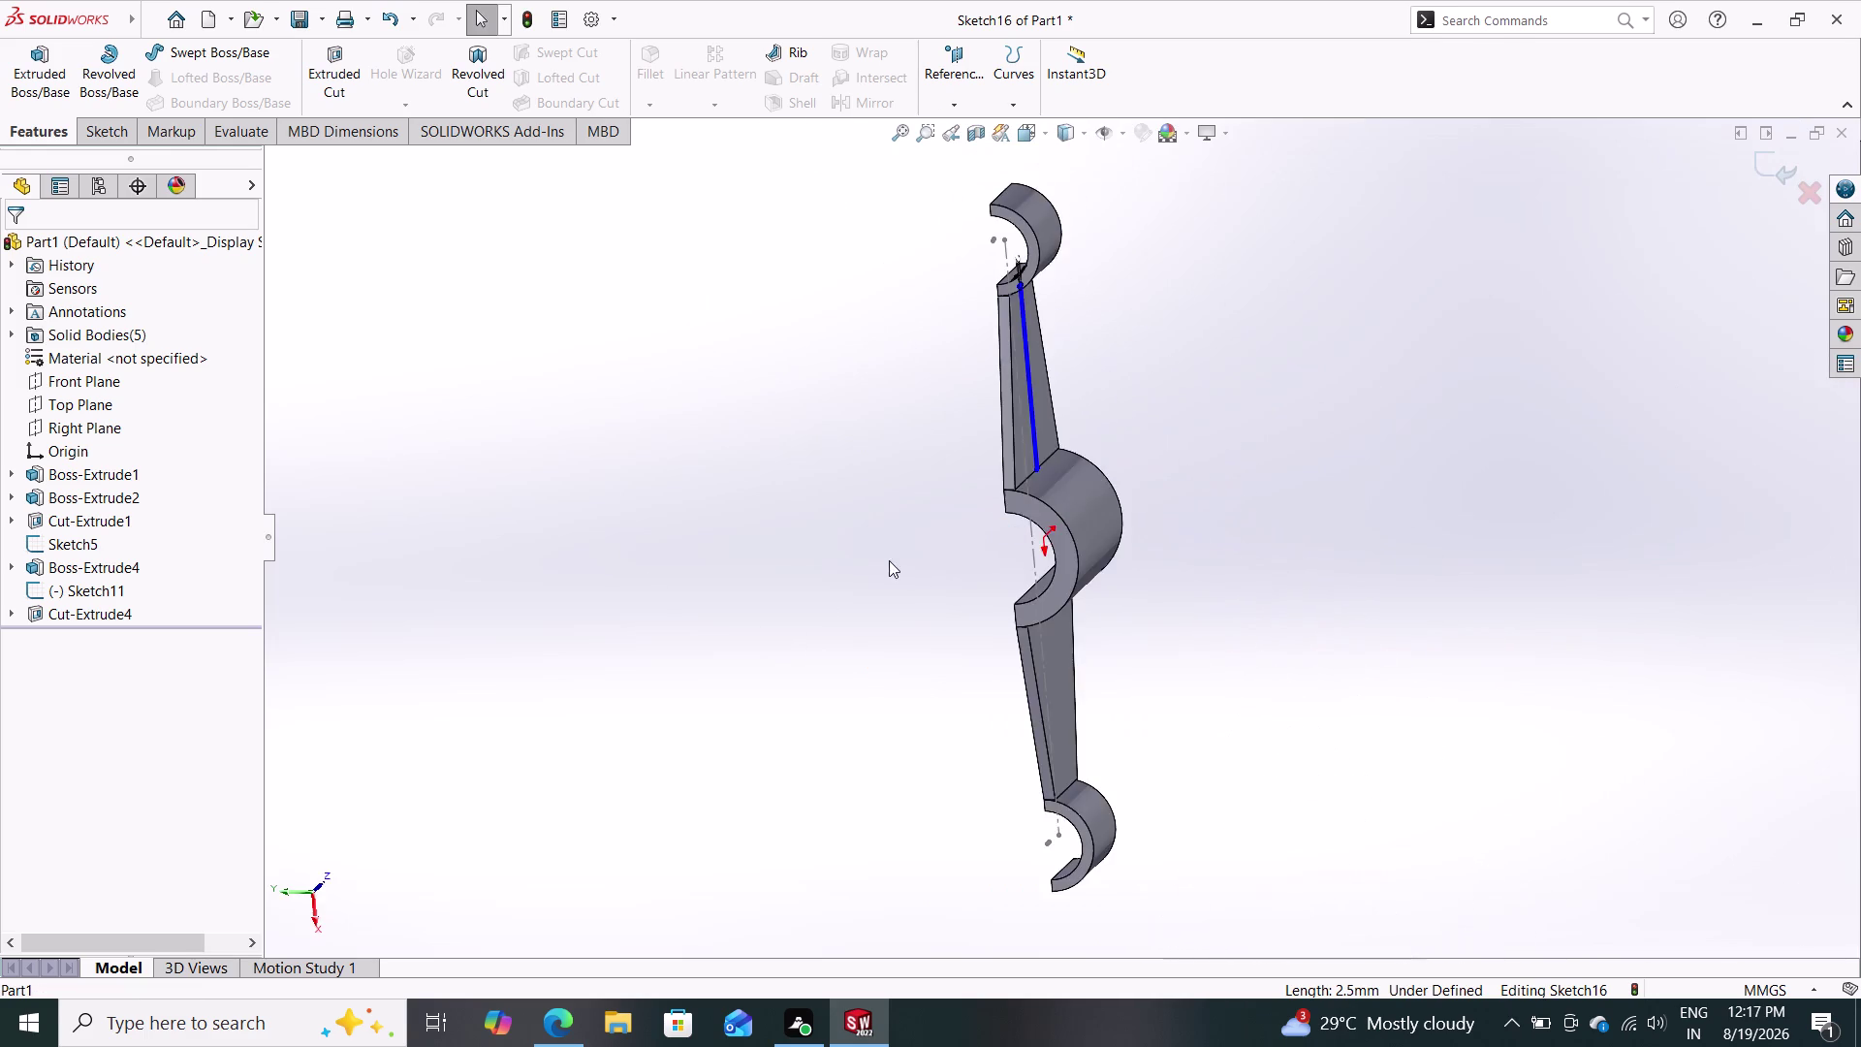
middle_drag(876, 560, 909, 559)
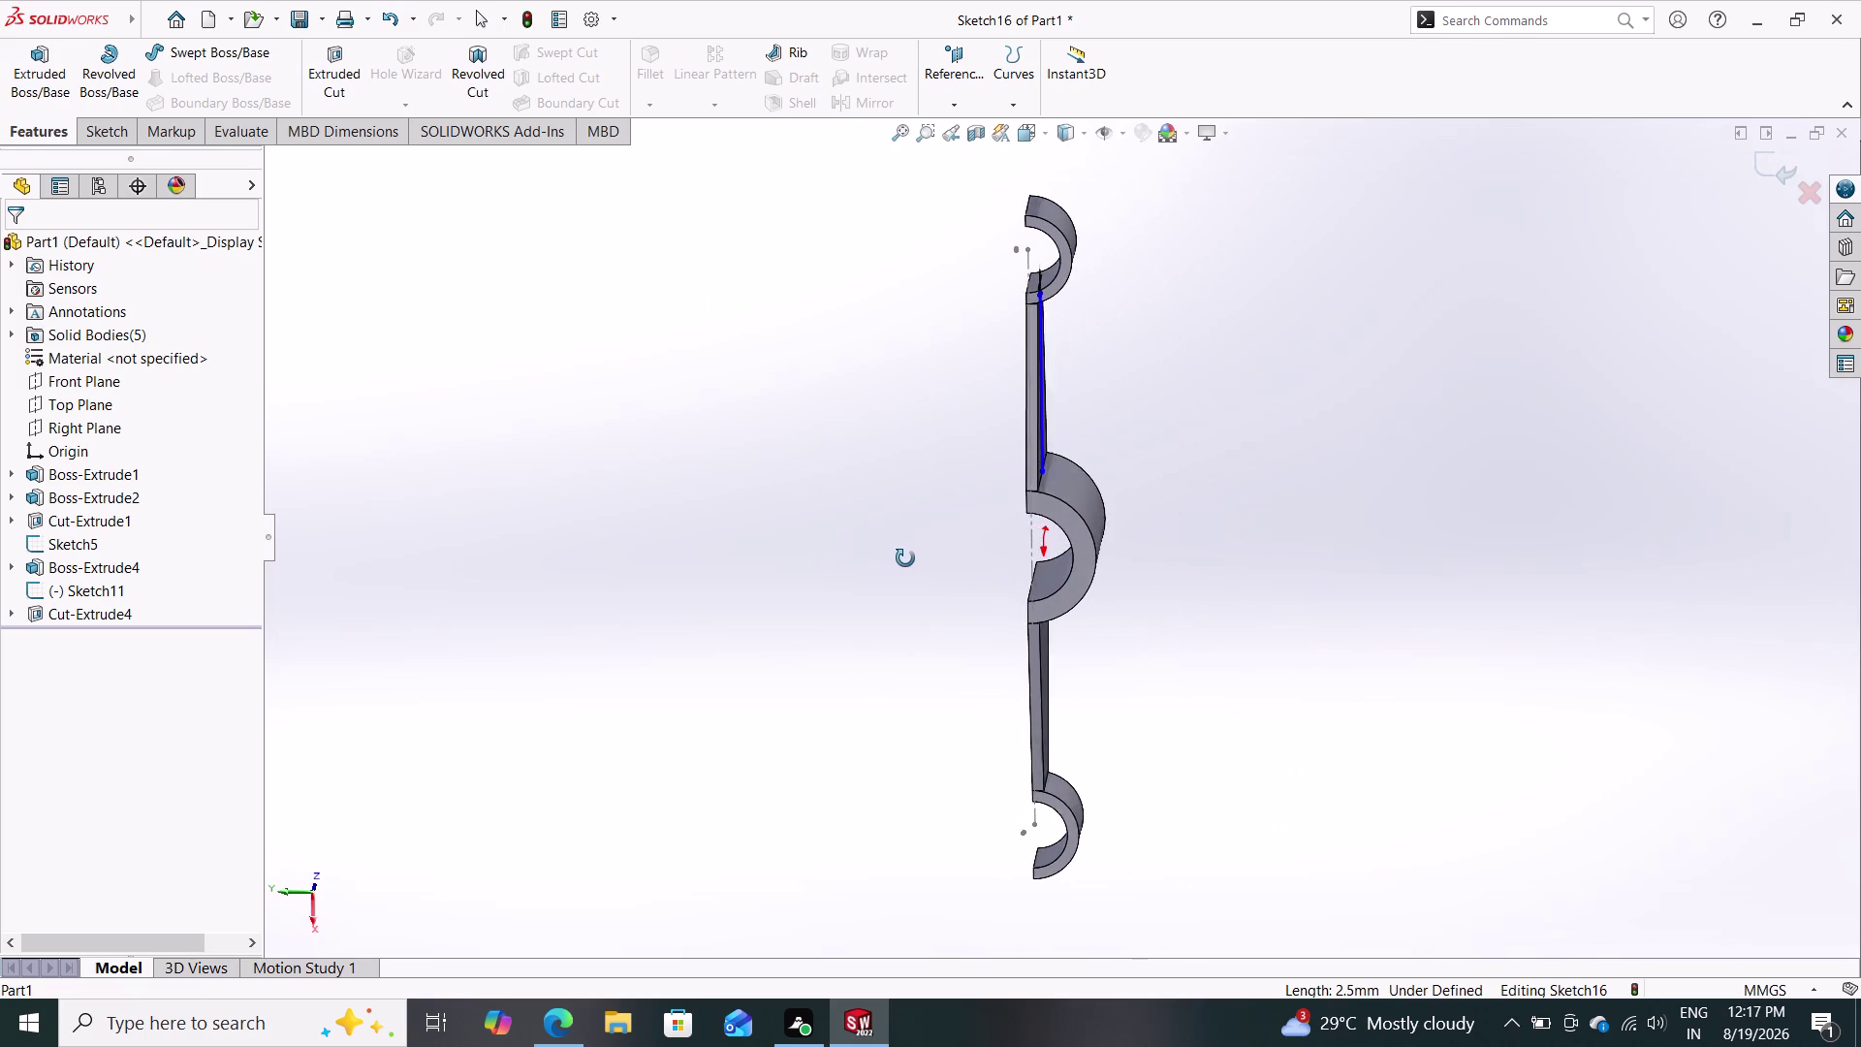
middle_drag(909, 558, 970, 609)
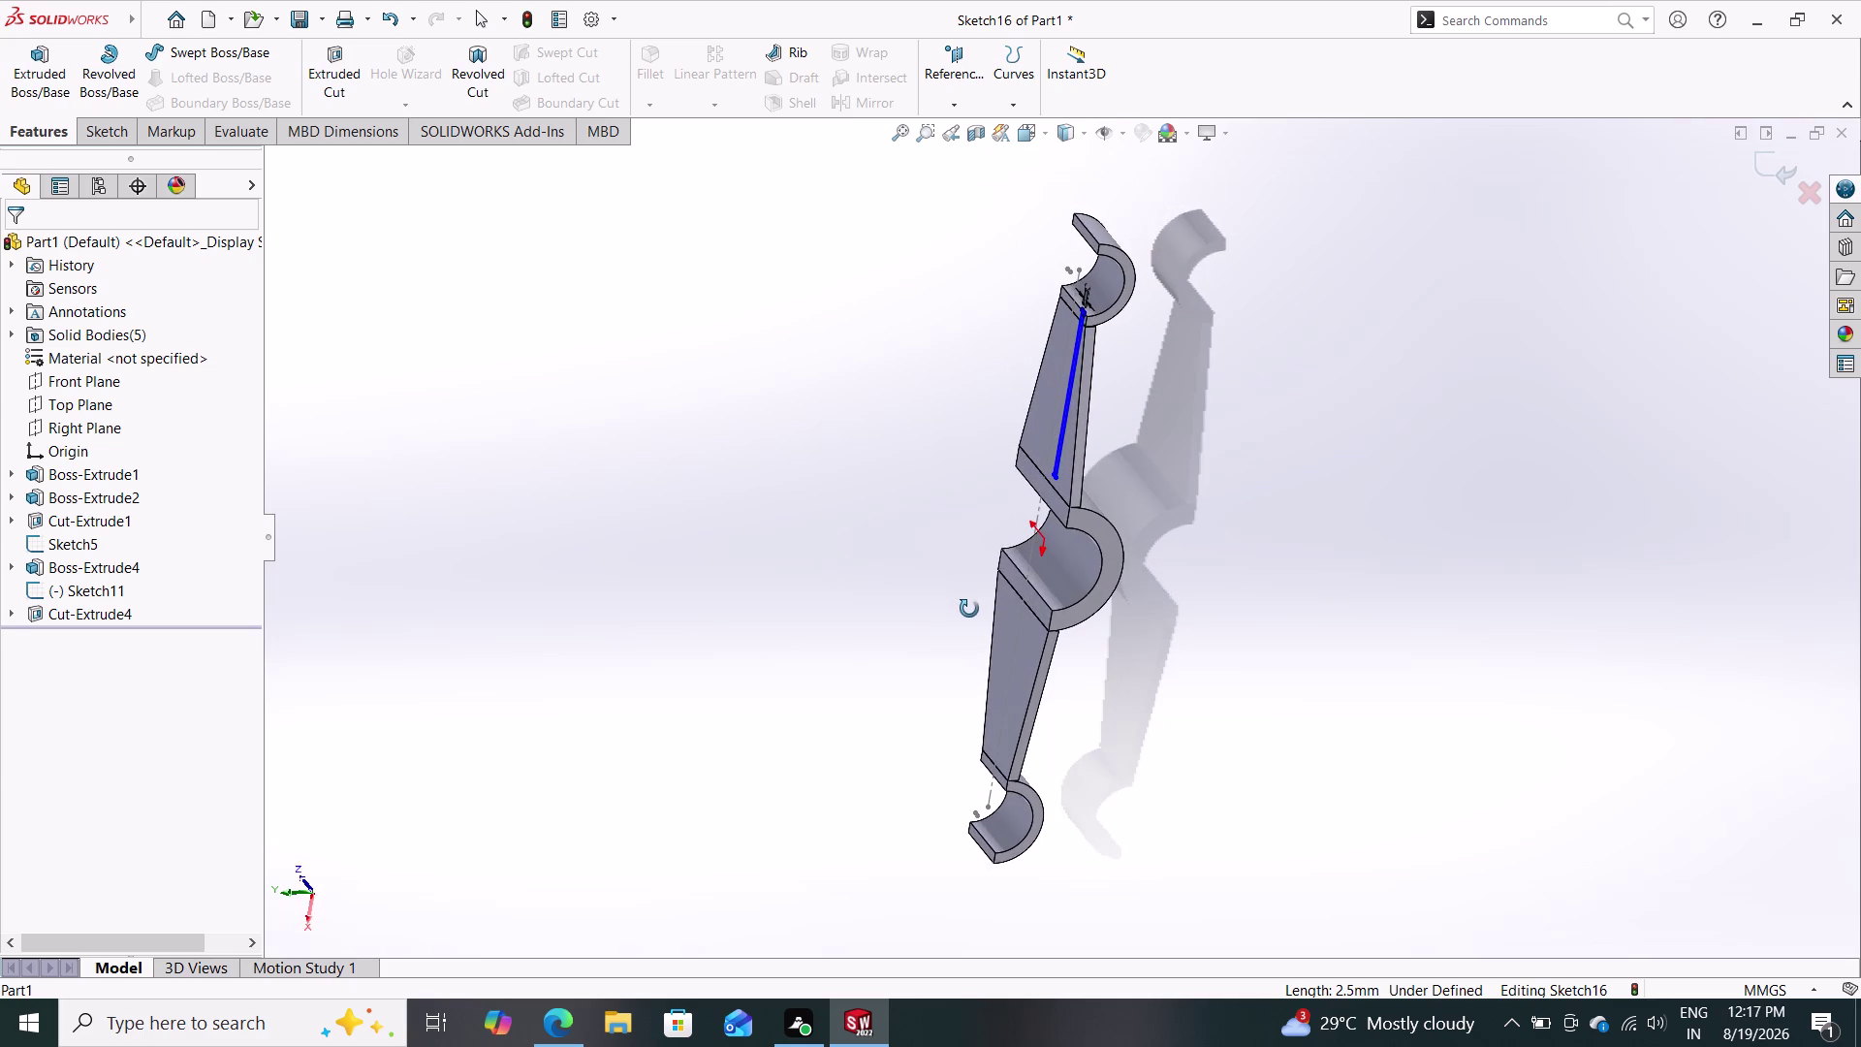
middle_drag(970, 608, 1171, 610)
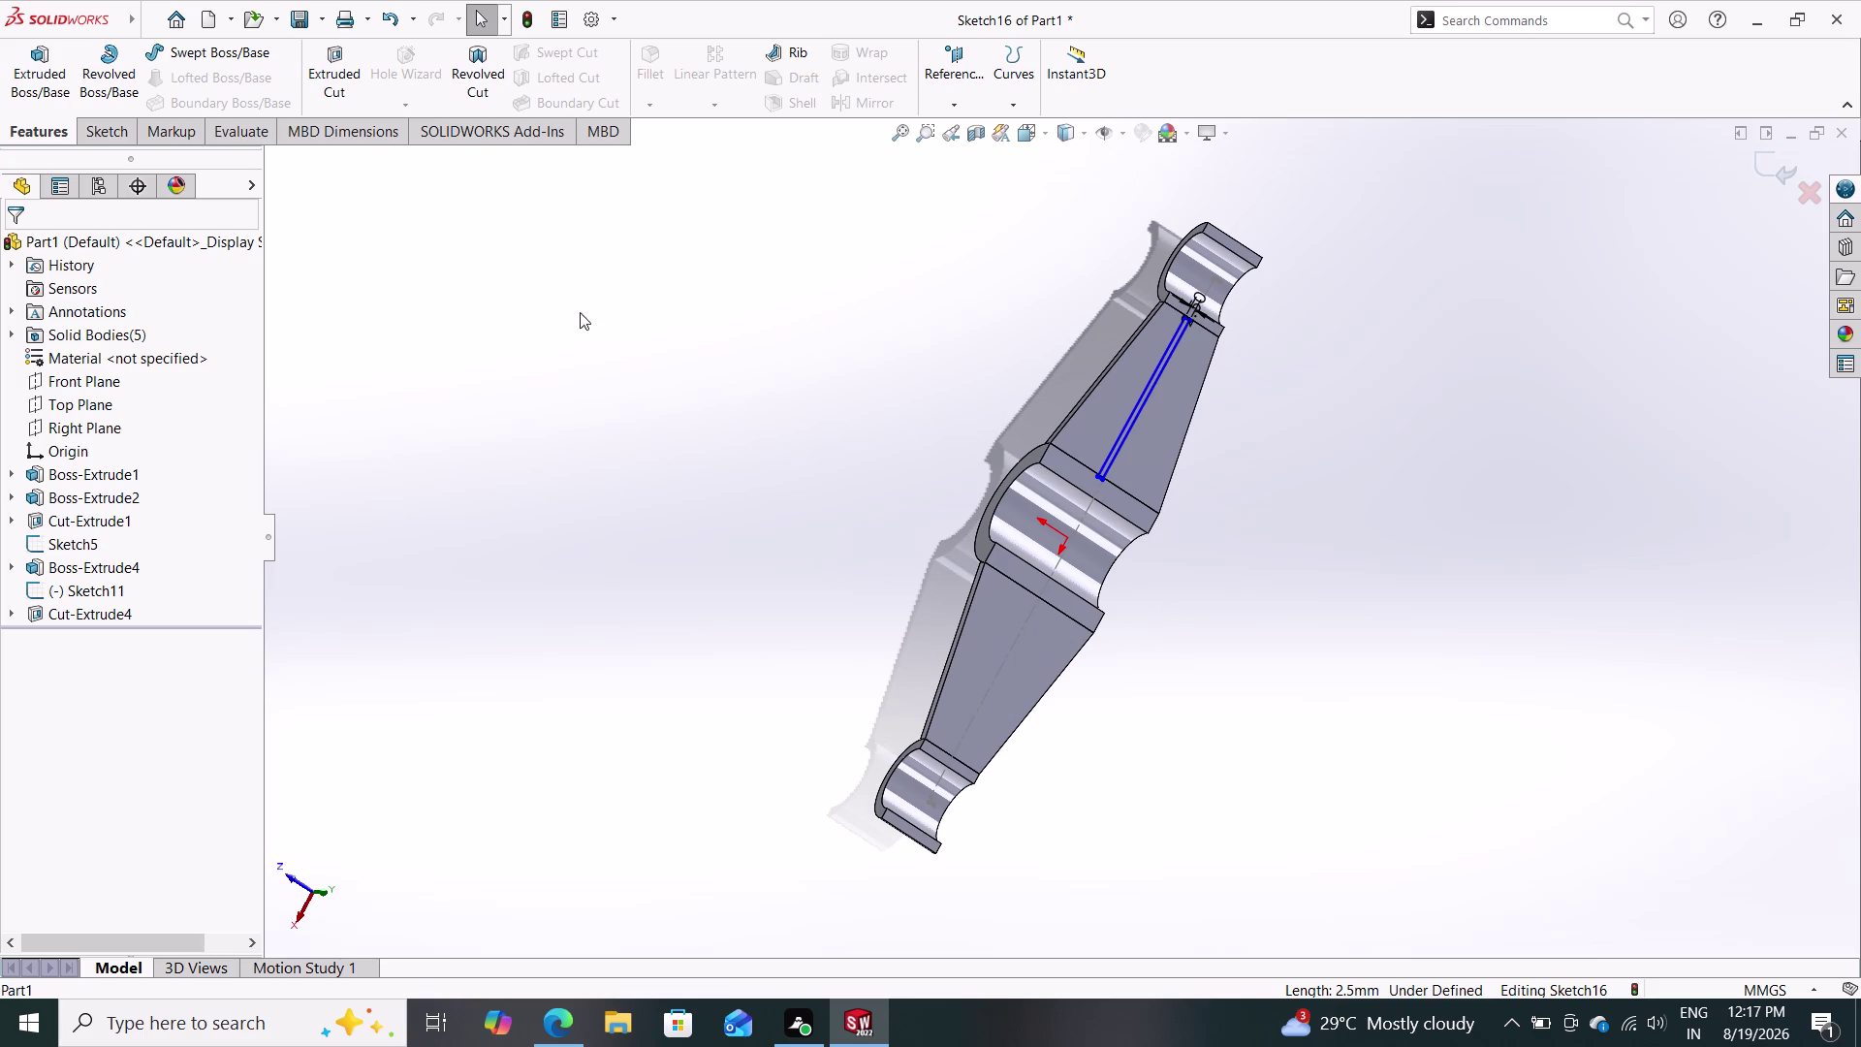
click(33, 63)
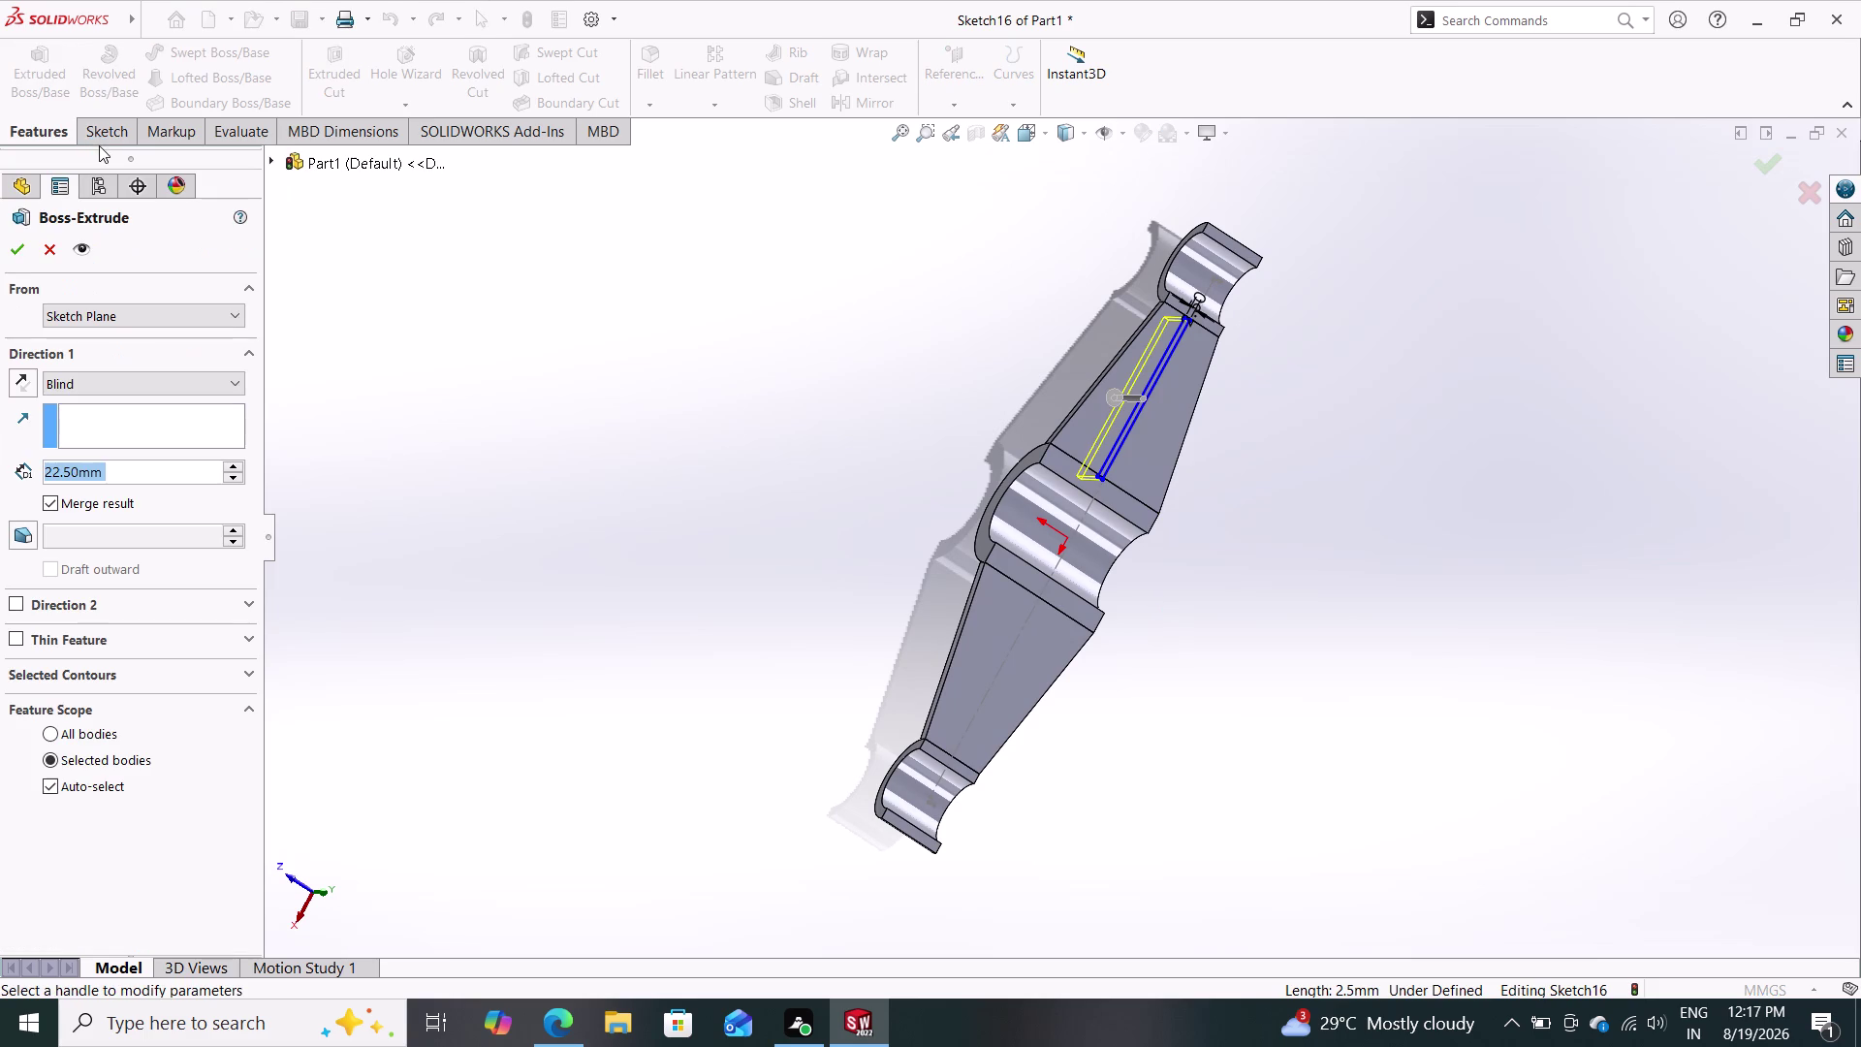
Accept Boss-Extrude16, the 22.5 mm rib, and orbit to inspect it.
click(13, 249)
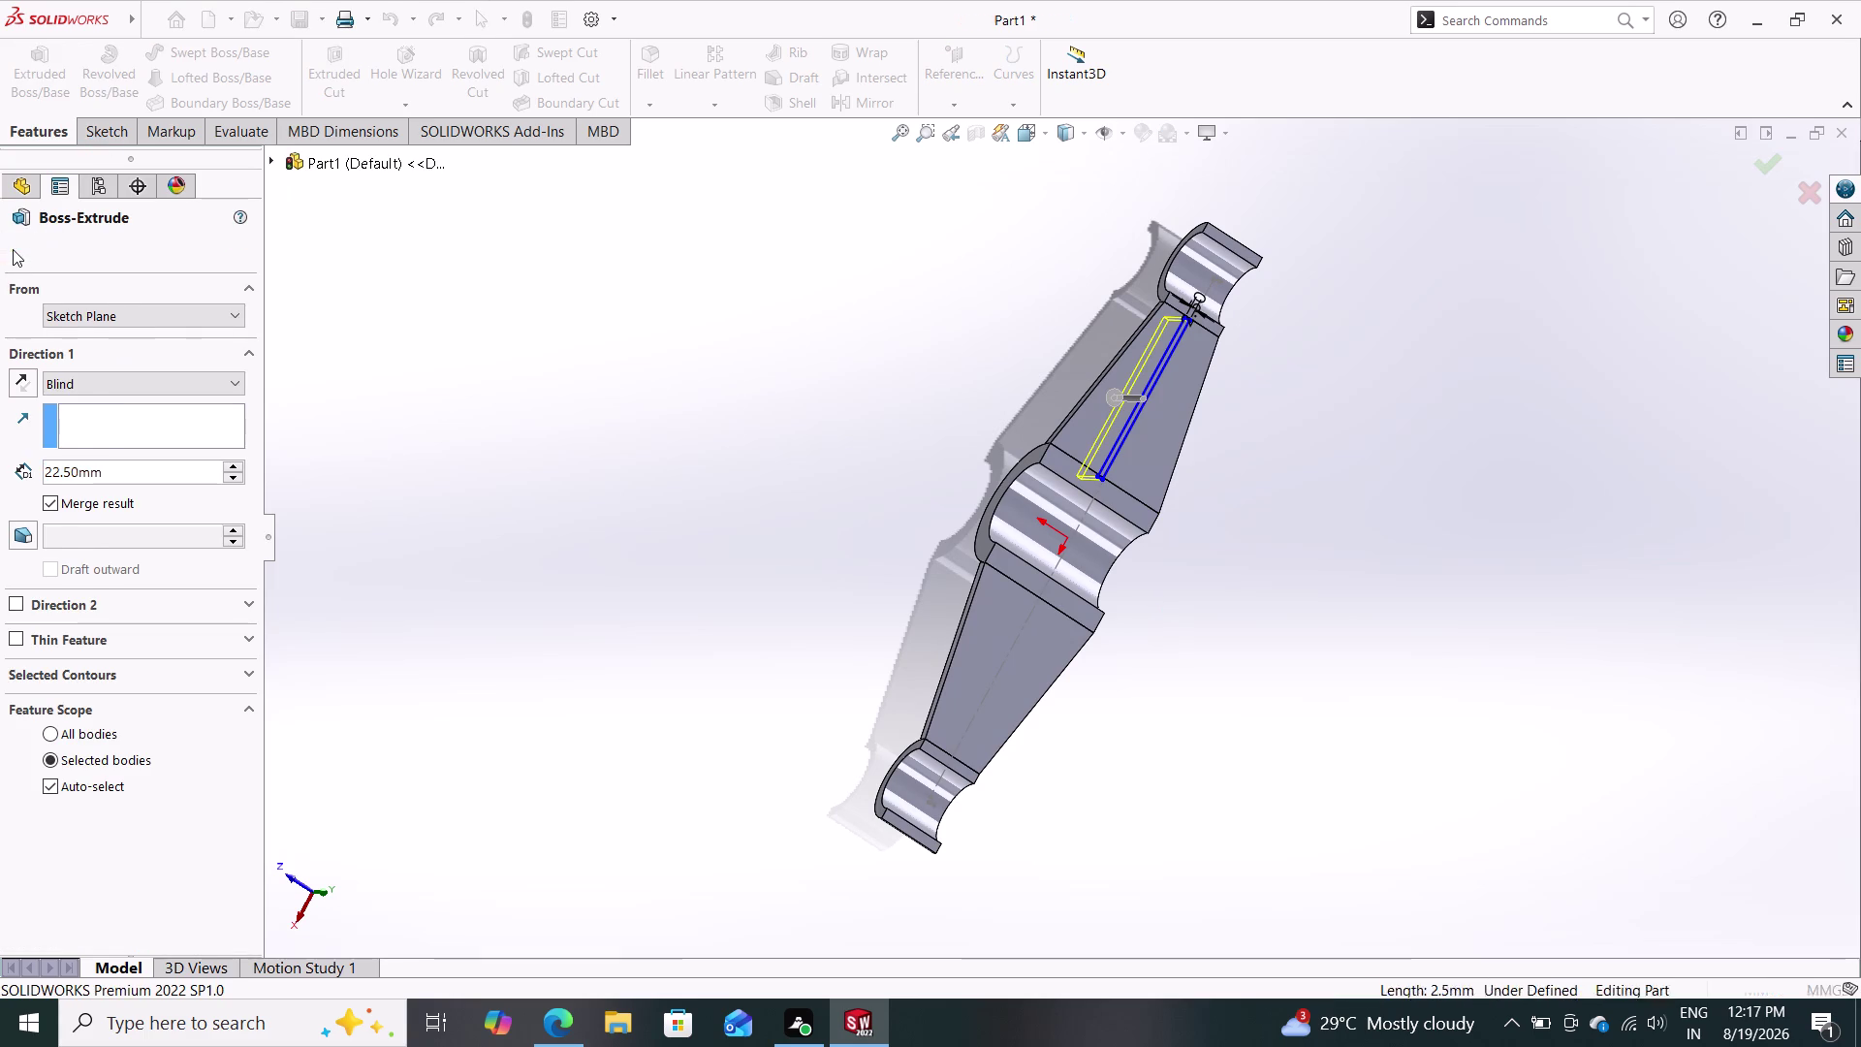
middle_drag(838, 482, 969, 576)
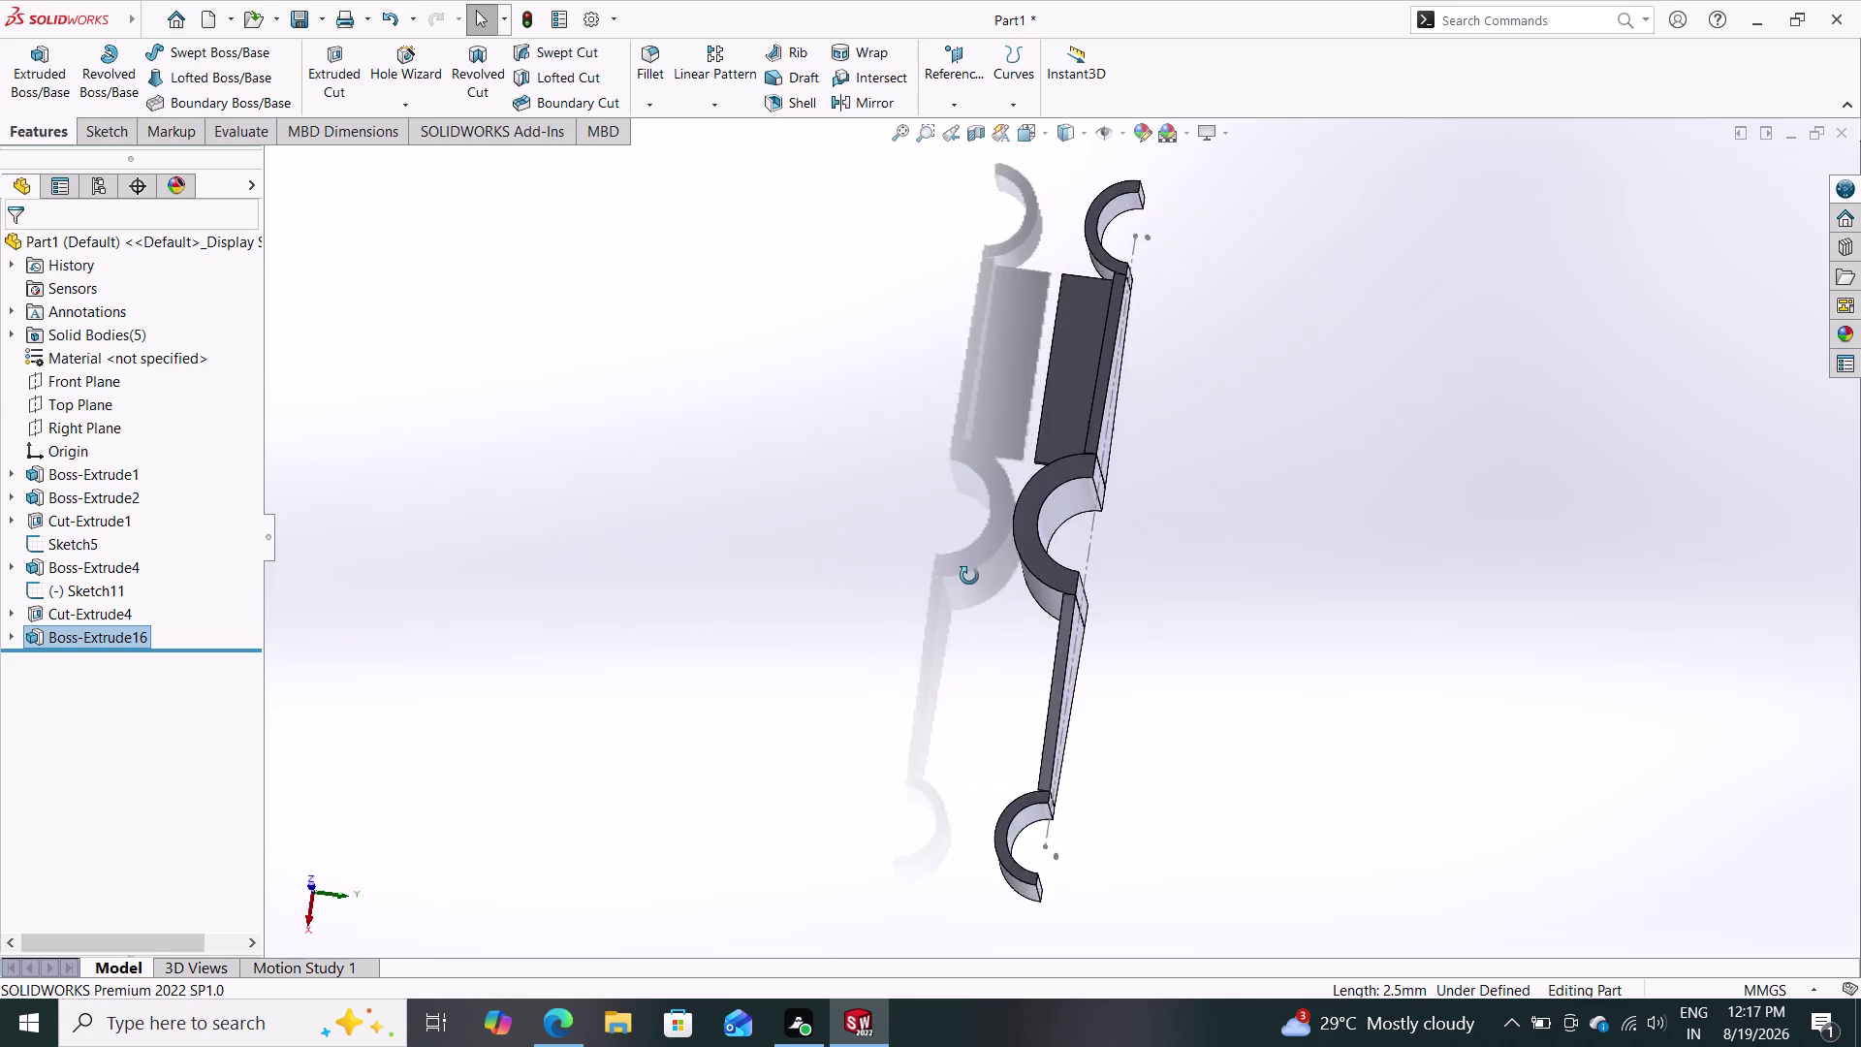
middle_drag(970, 576, 1097, 642)
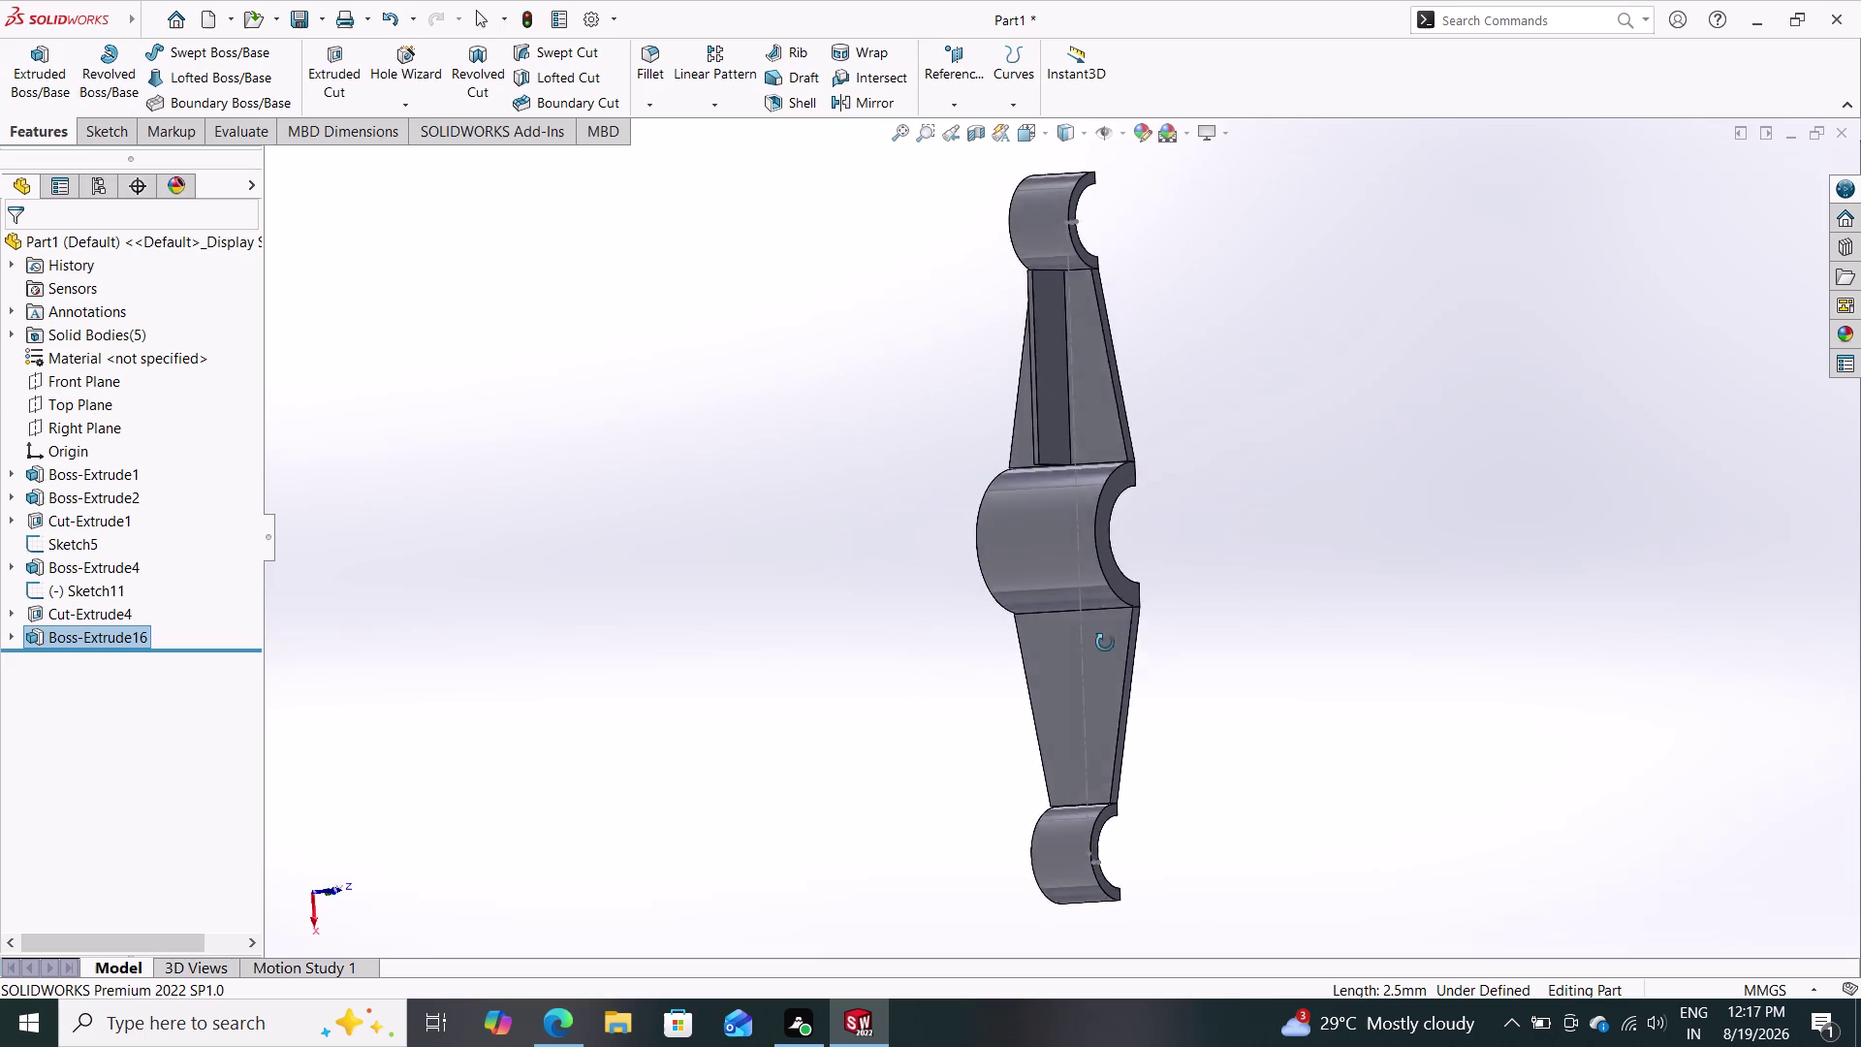
middle_drag(1098, 643, 1385, 582)
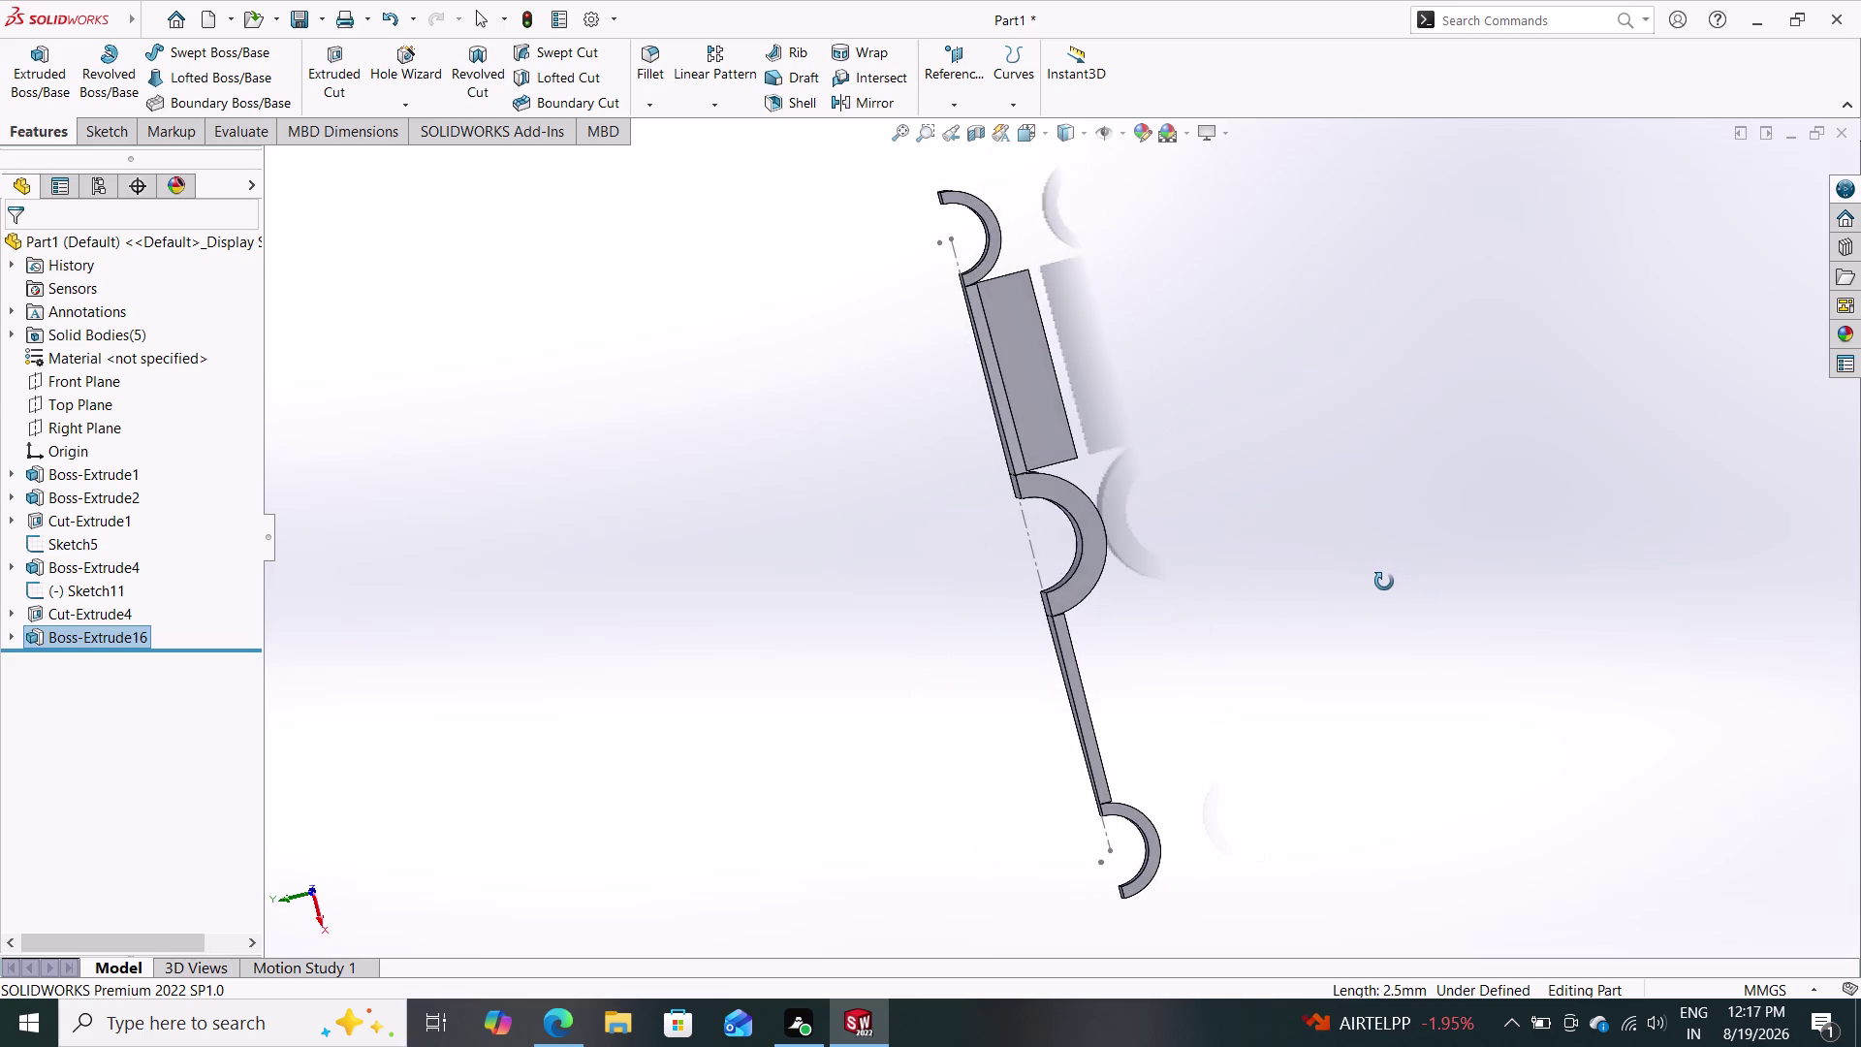
middle_drag(1384, 582, 1386, 591)
Start a new sketch, Sketch18, on the other tapered arm's flat face.
middle_drag(988, 618, 1072, 604)
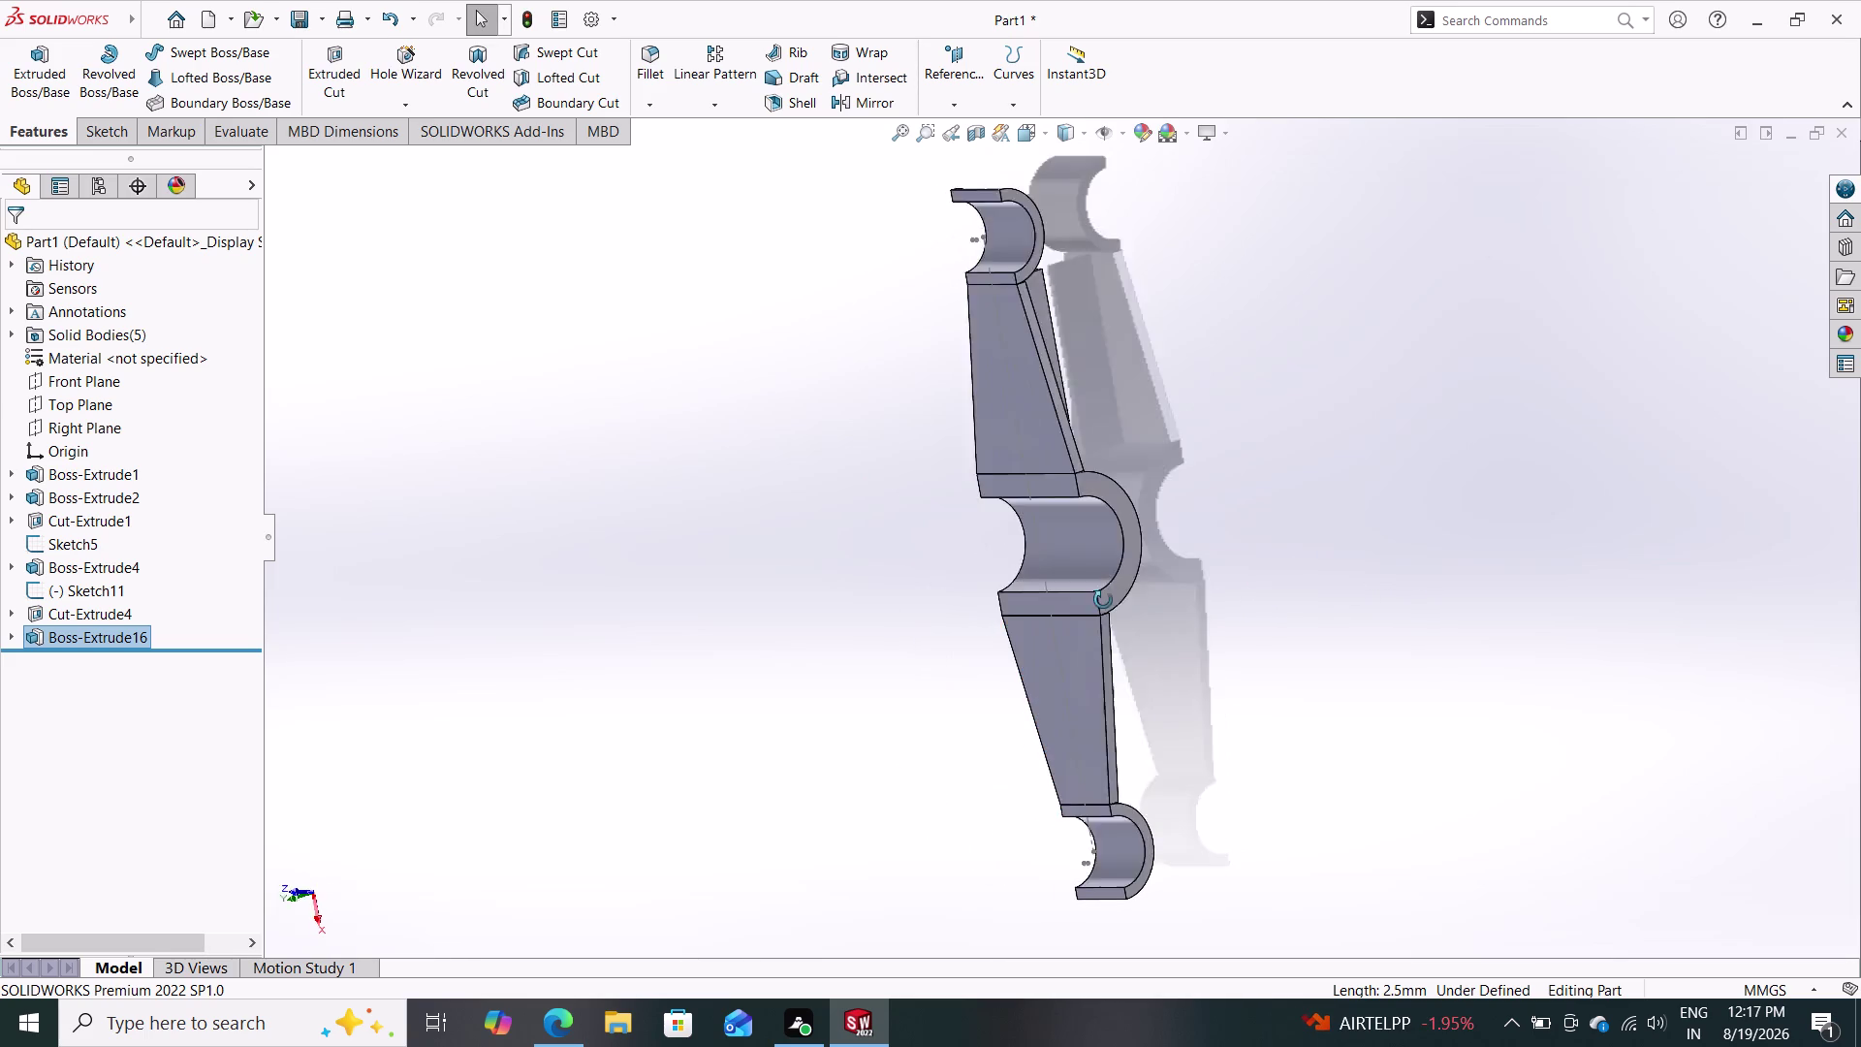
middle_drag(1071, 604, 1189, 513)
click(1057, 664)
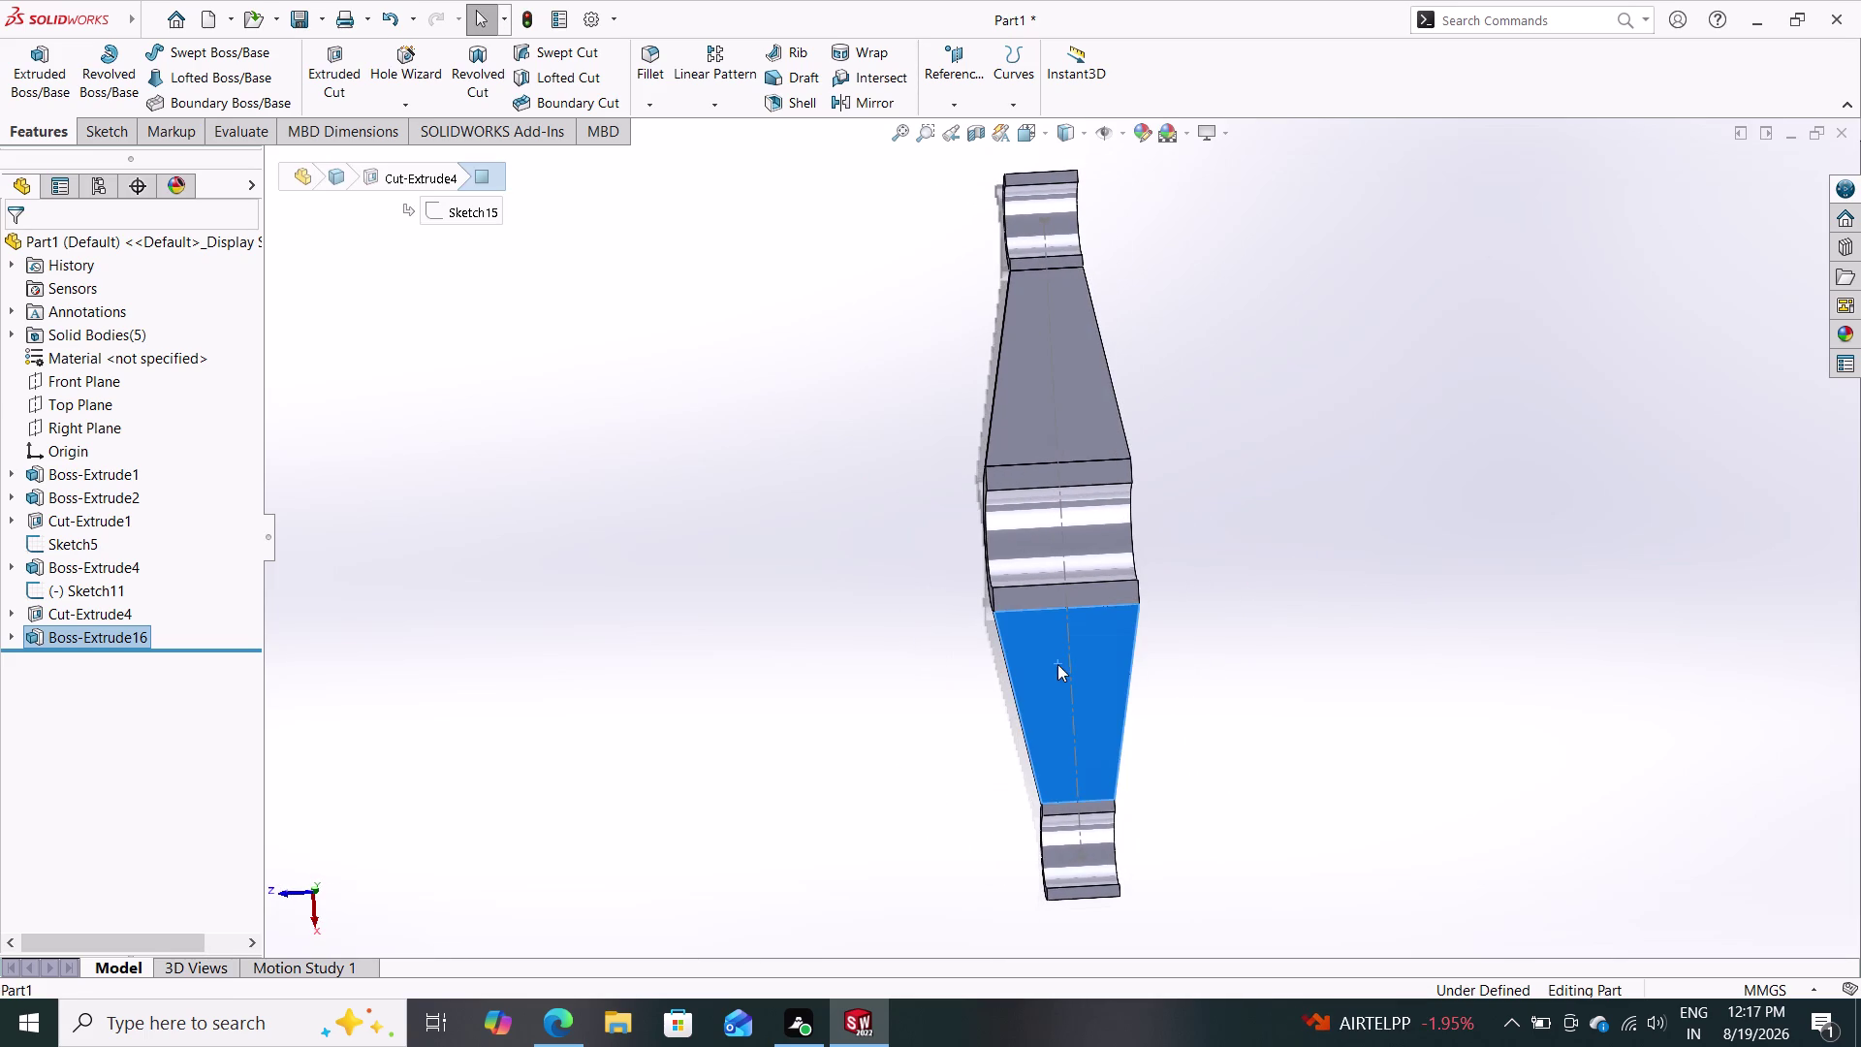
click(1148, 610)
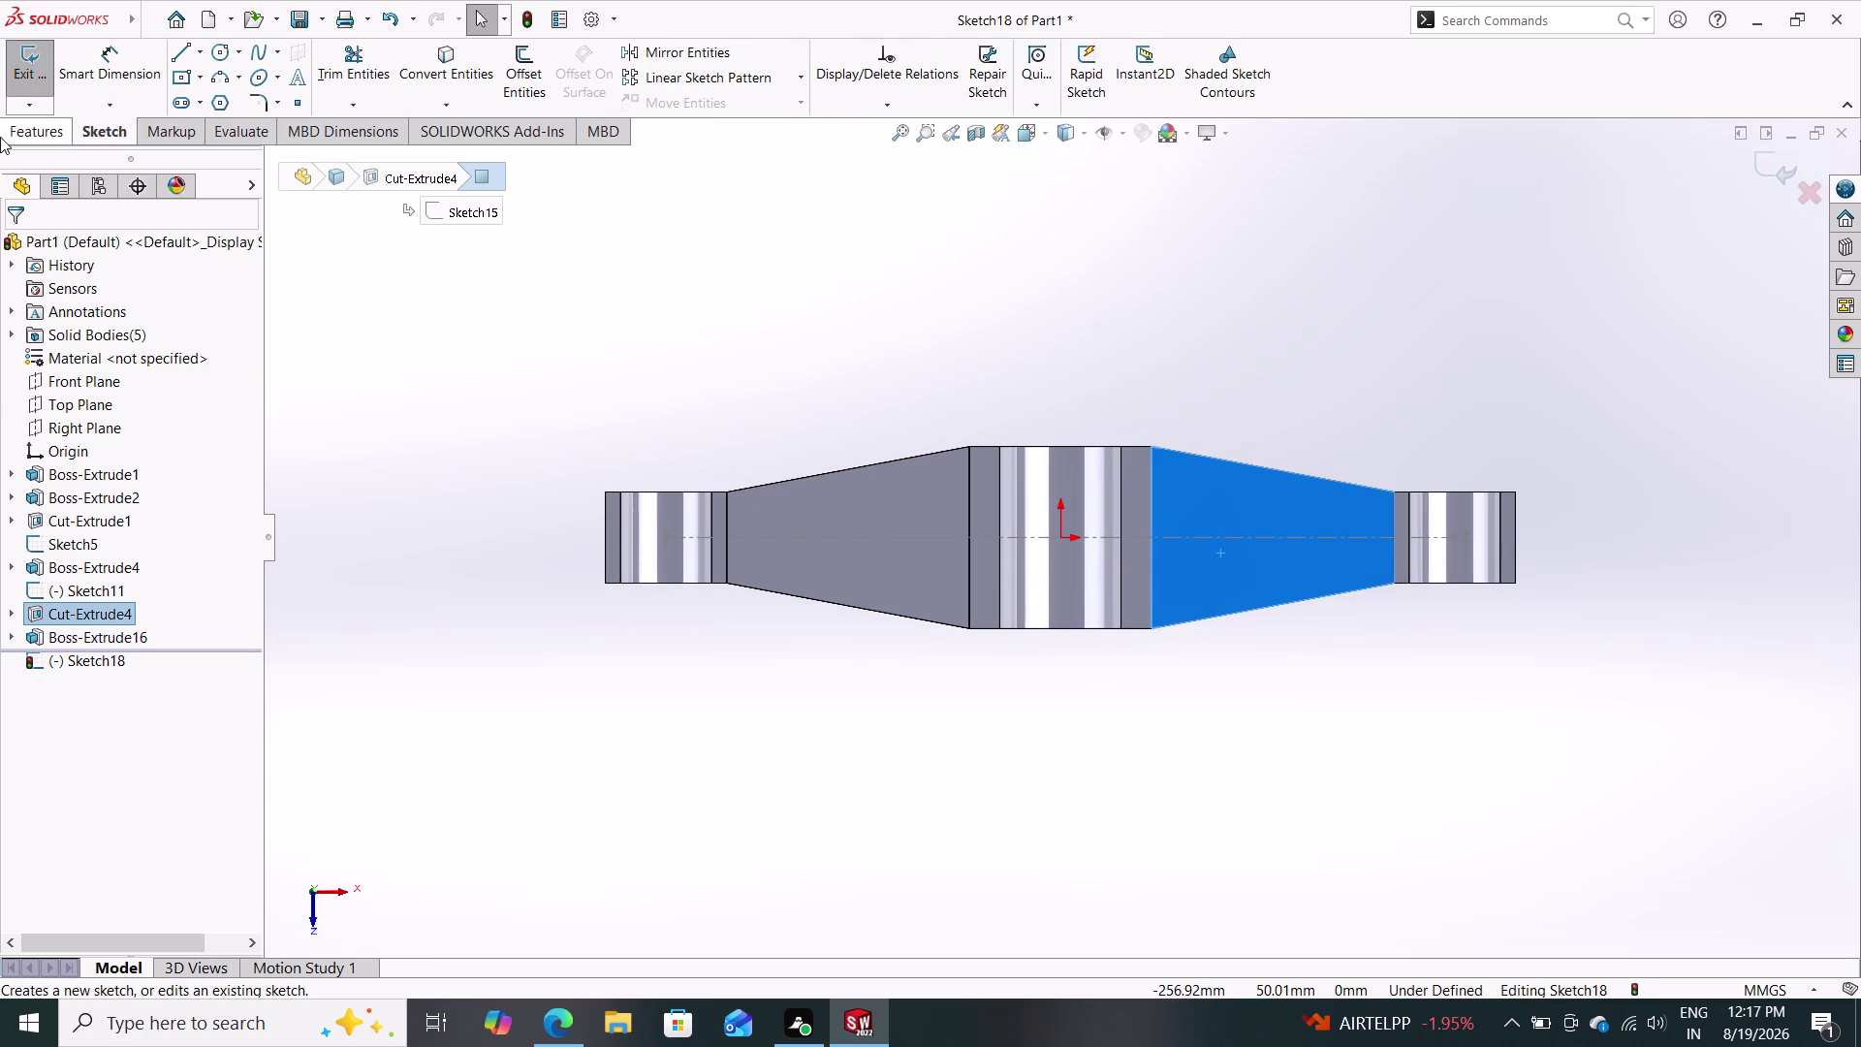
Draw a horizontal line from the origin to the right lug centre, then start Offset Entities.
click(174, 47)
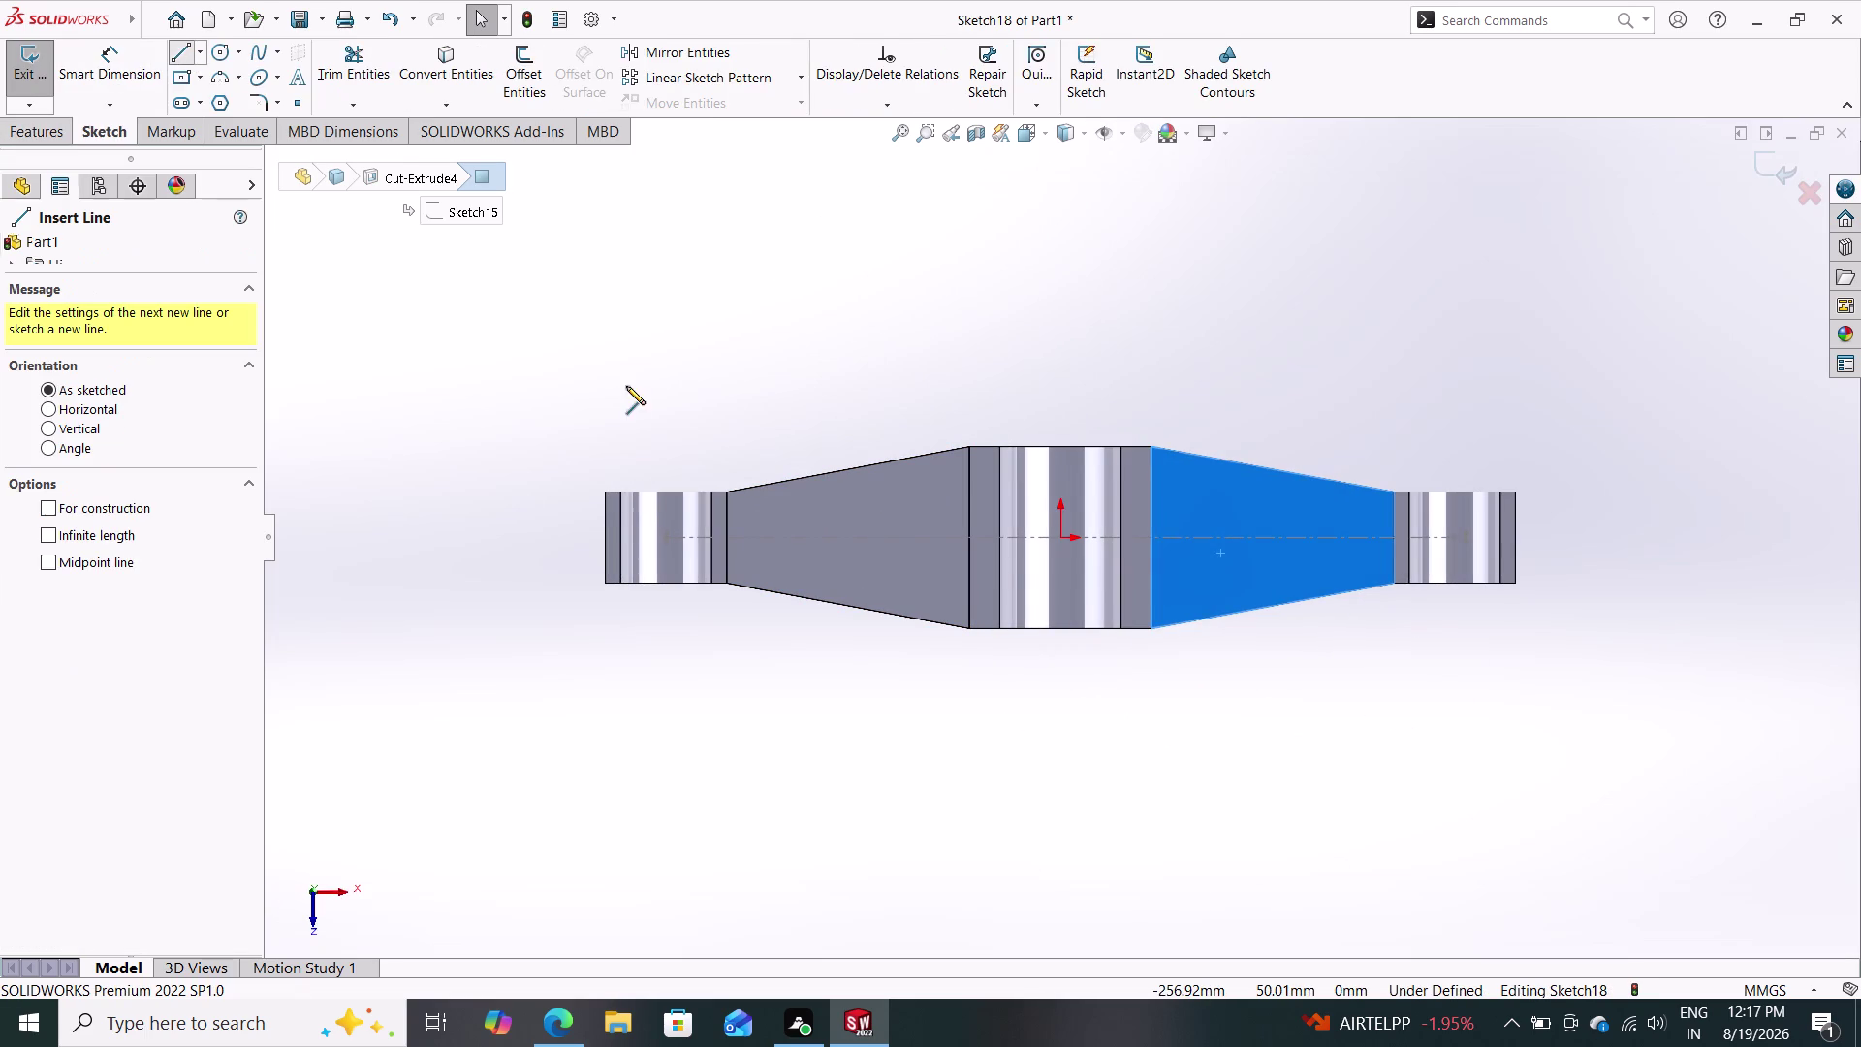
click(1065, 538)
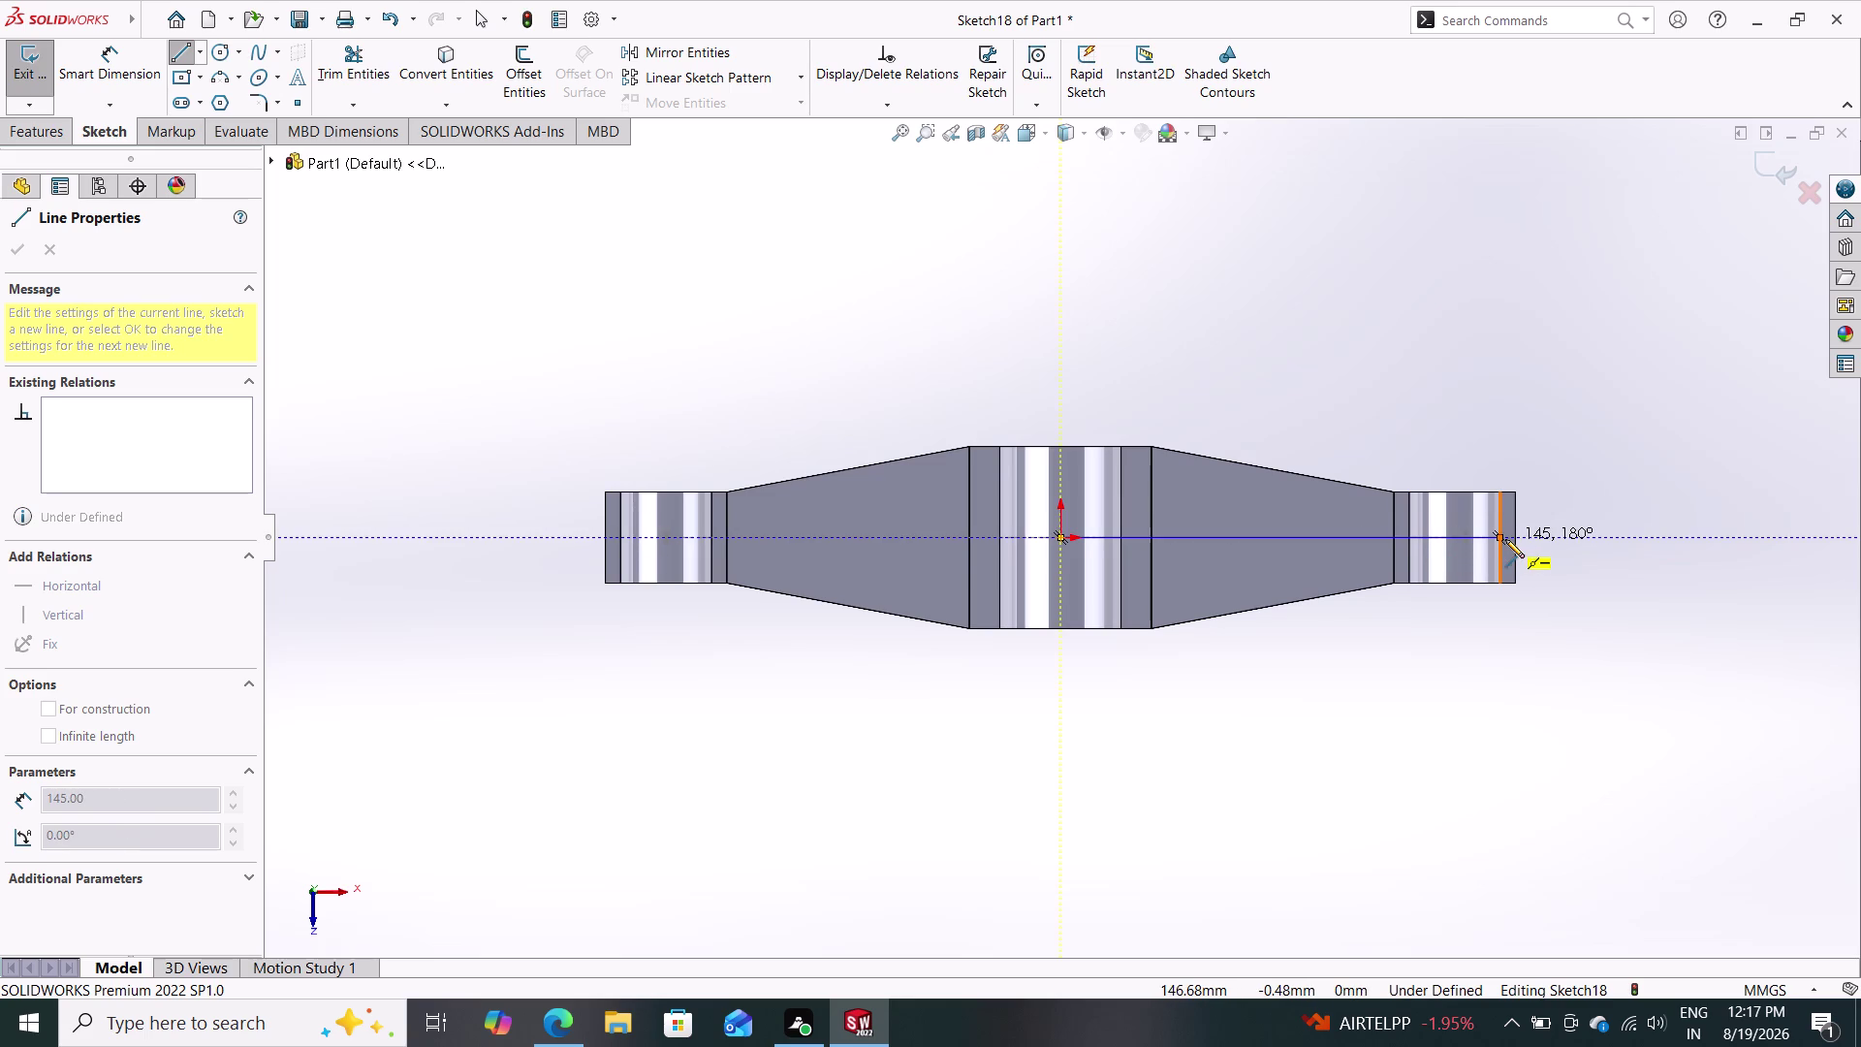
click(1452, 537)
key(Escape)
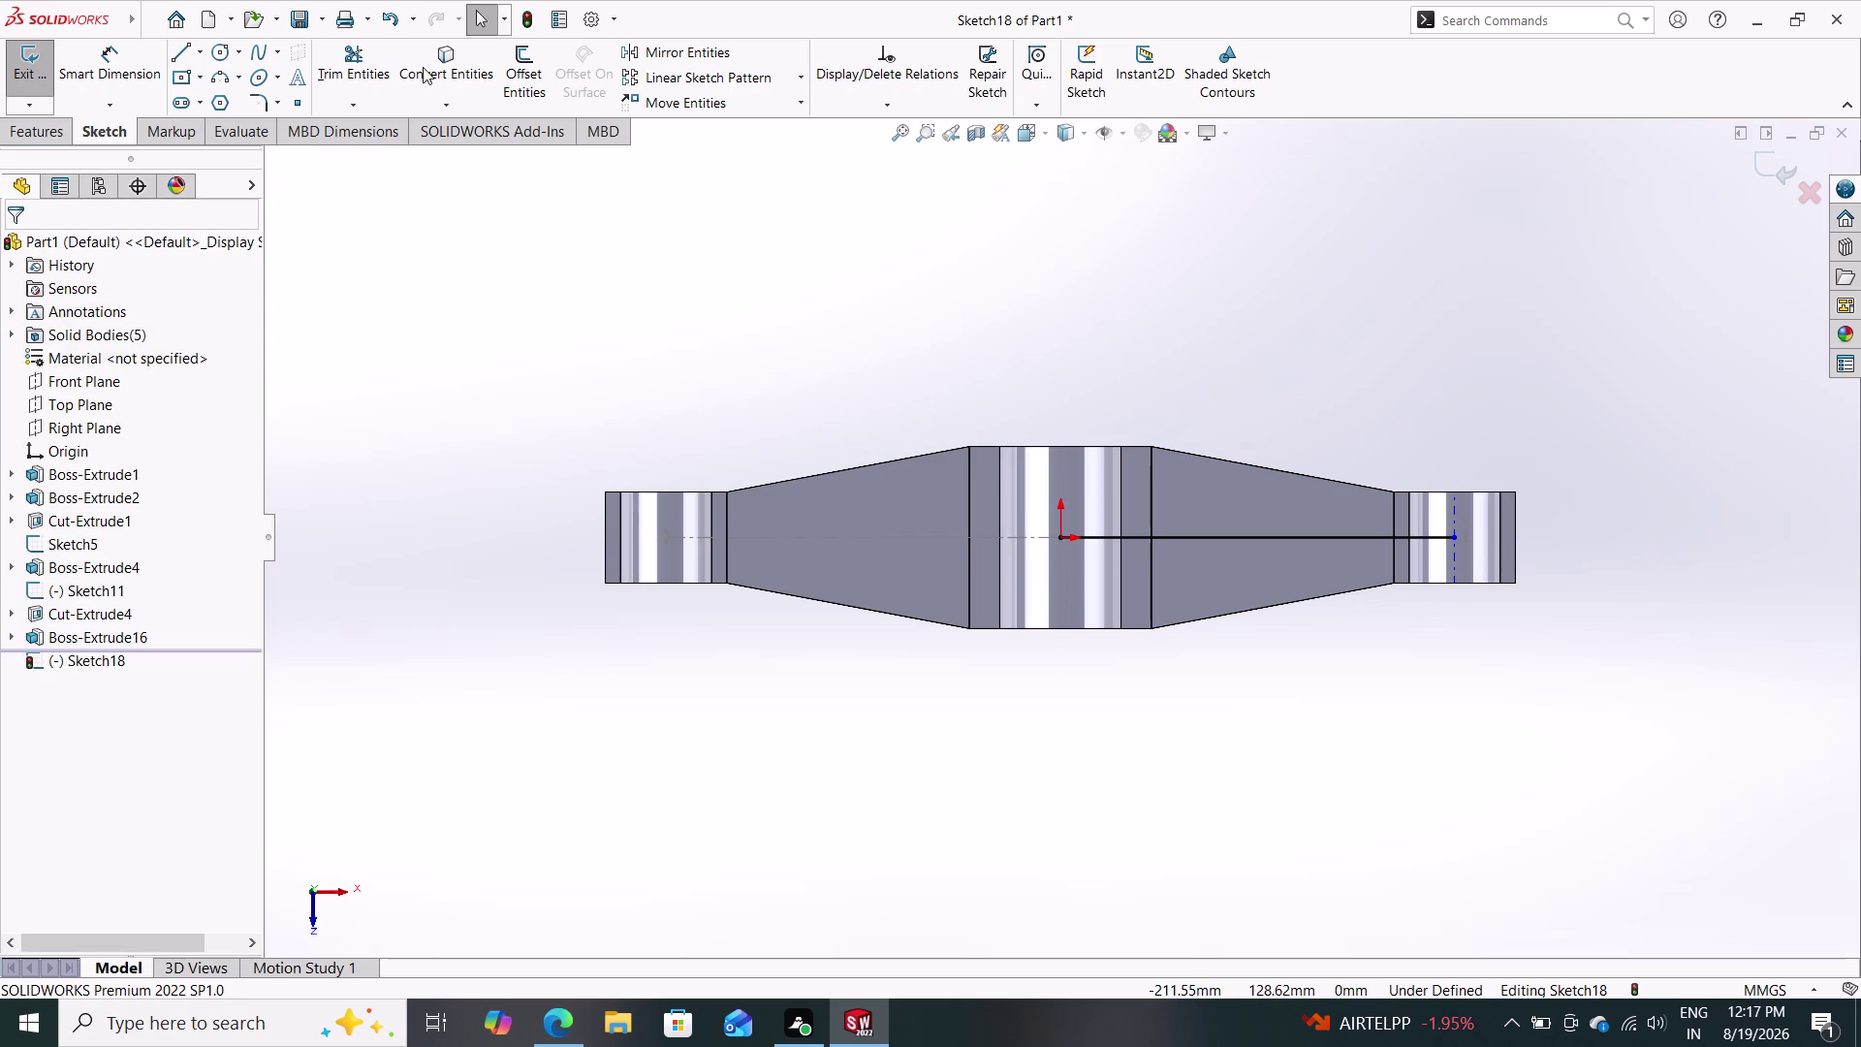
click(520, 65)
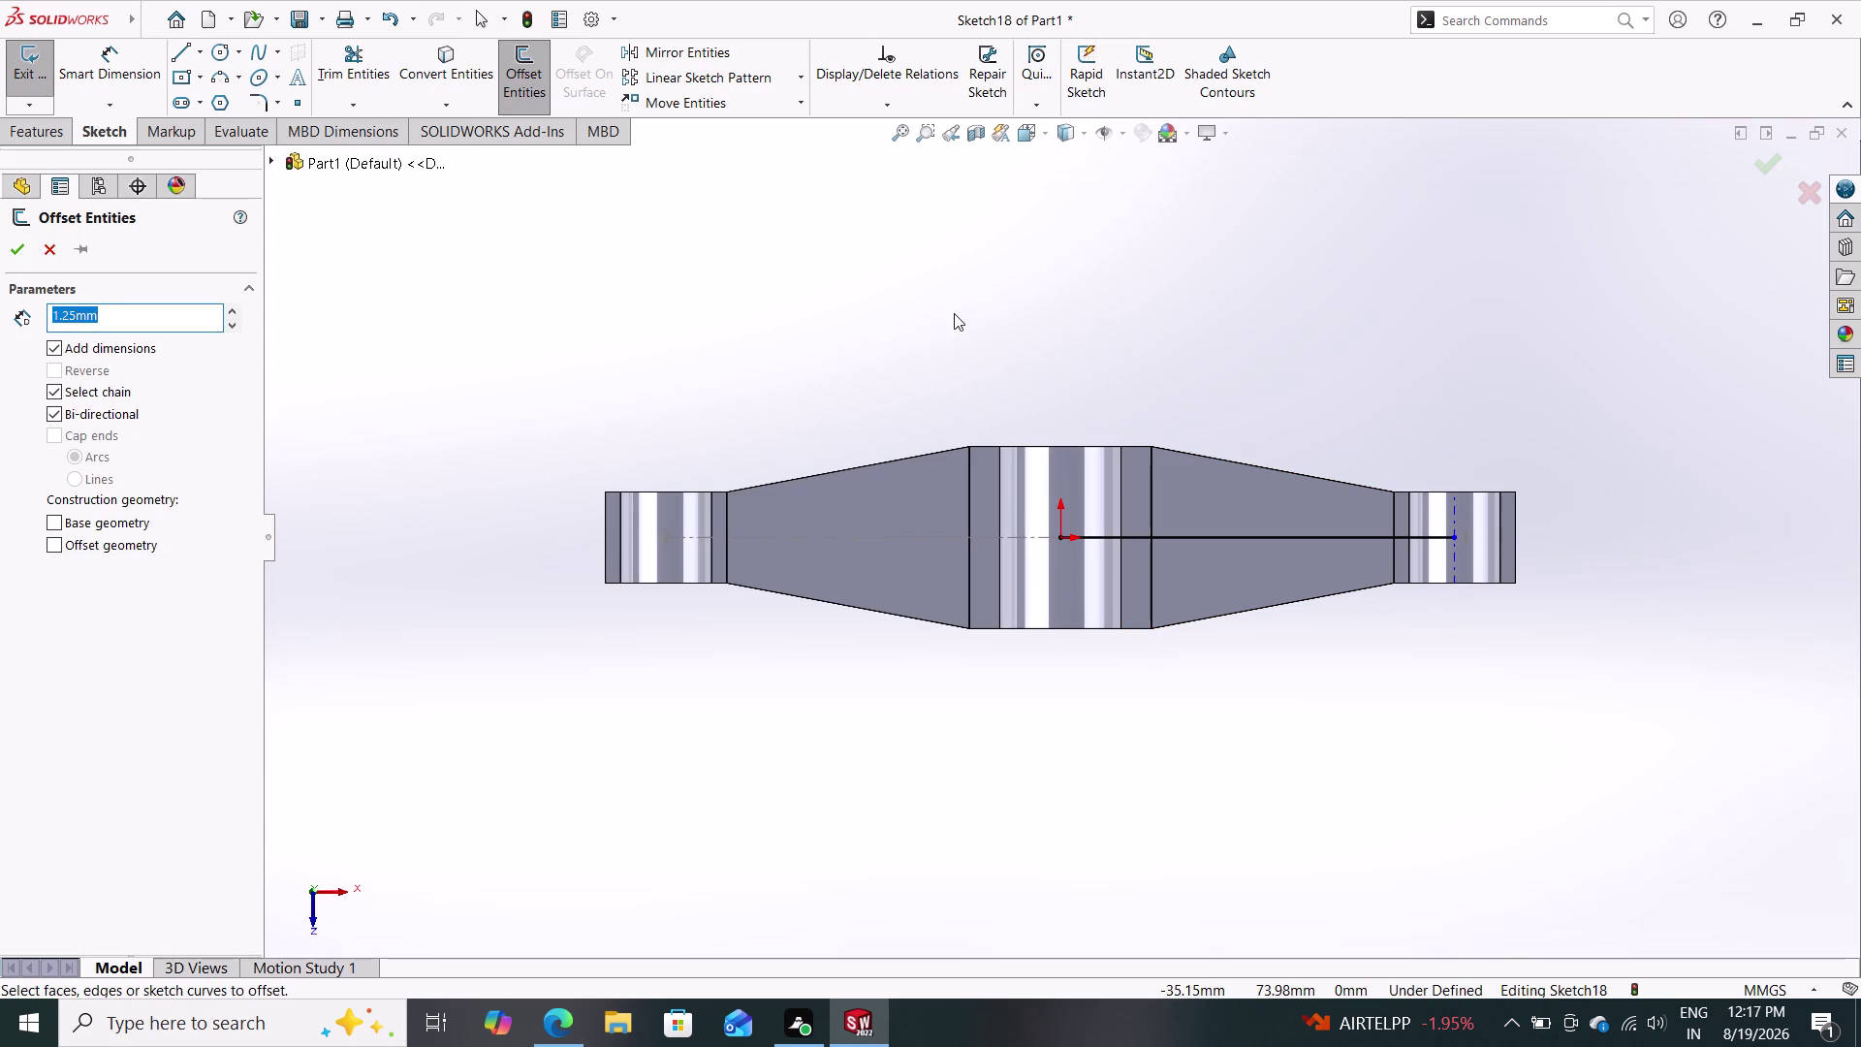
Offset the centre line 1.25 mm to both sides and delete one selected line.
click(1249, 539)
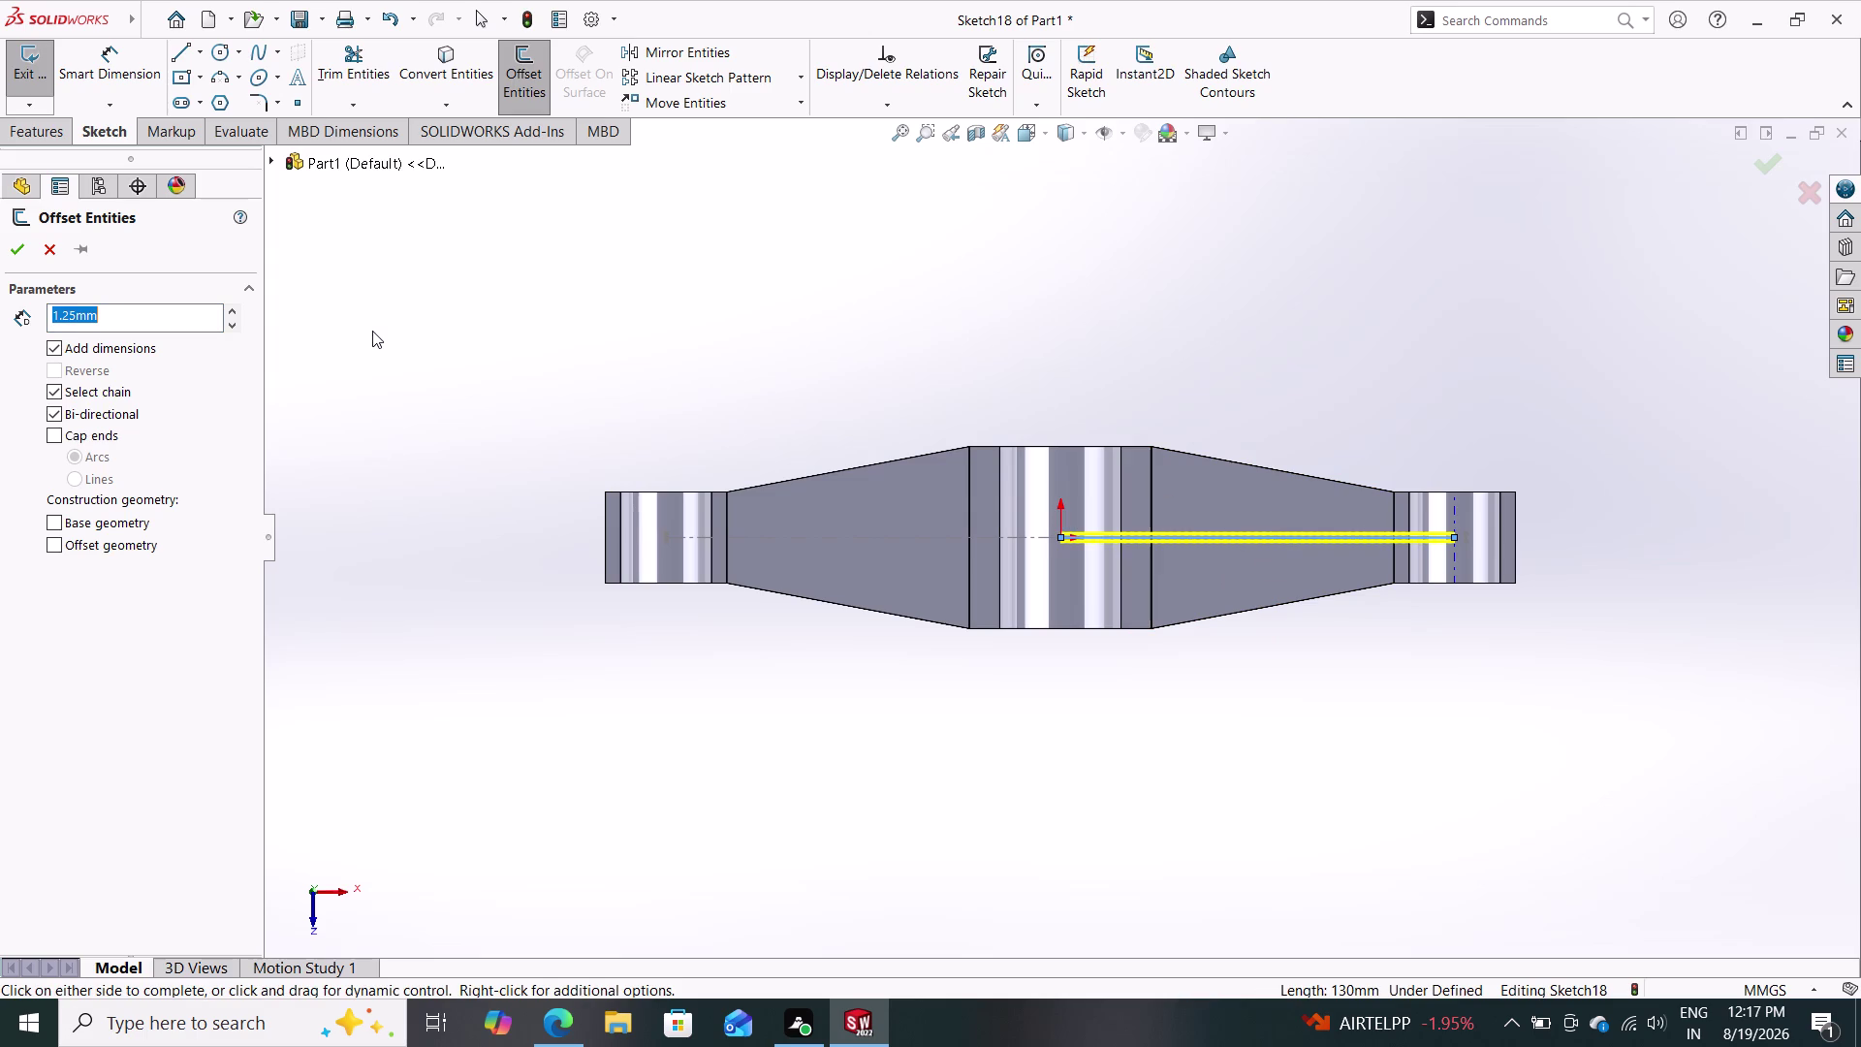
click(14, 246)
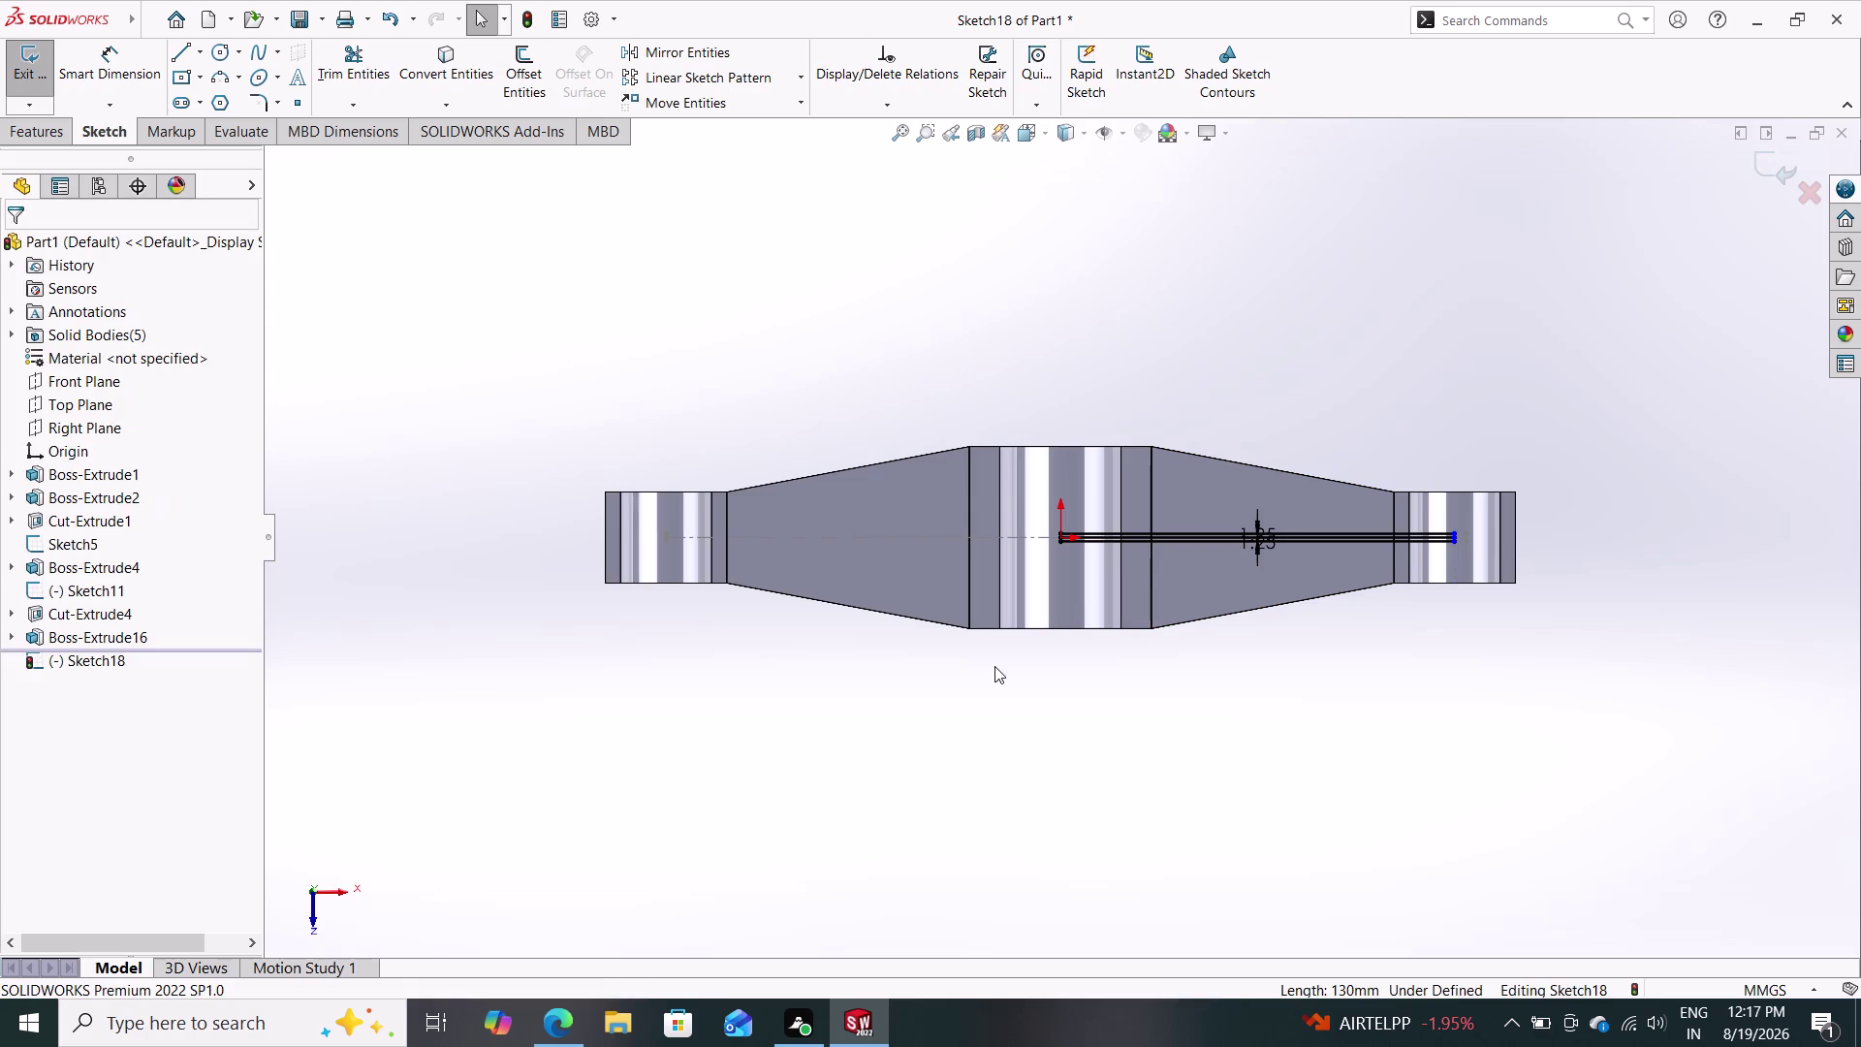
scroll(down, 3)
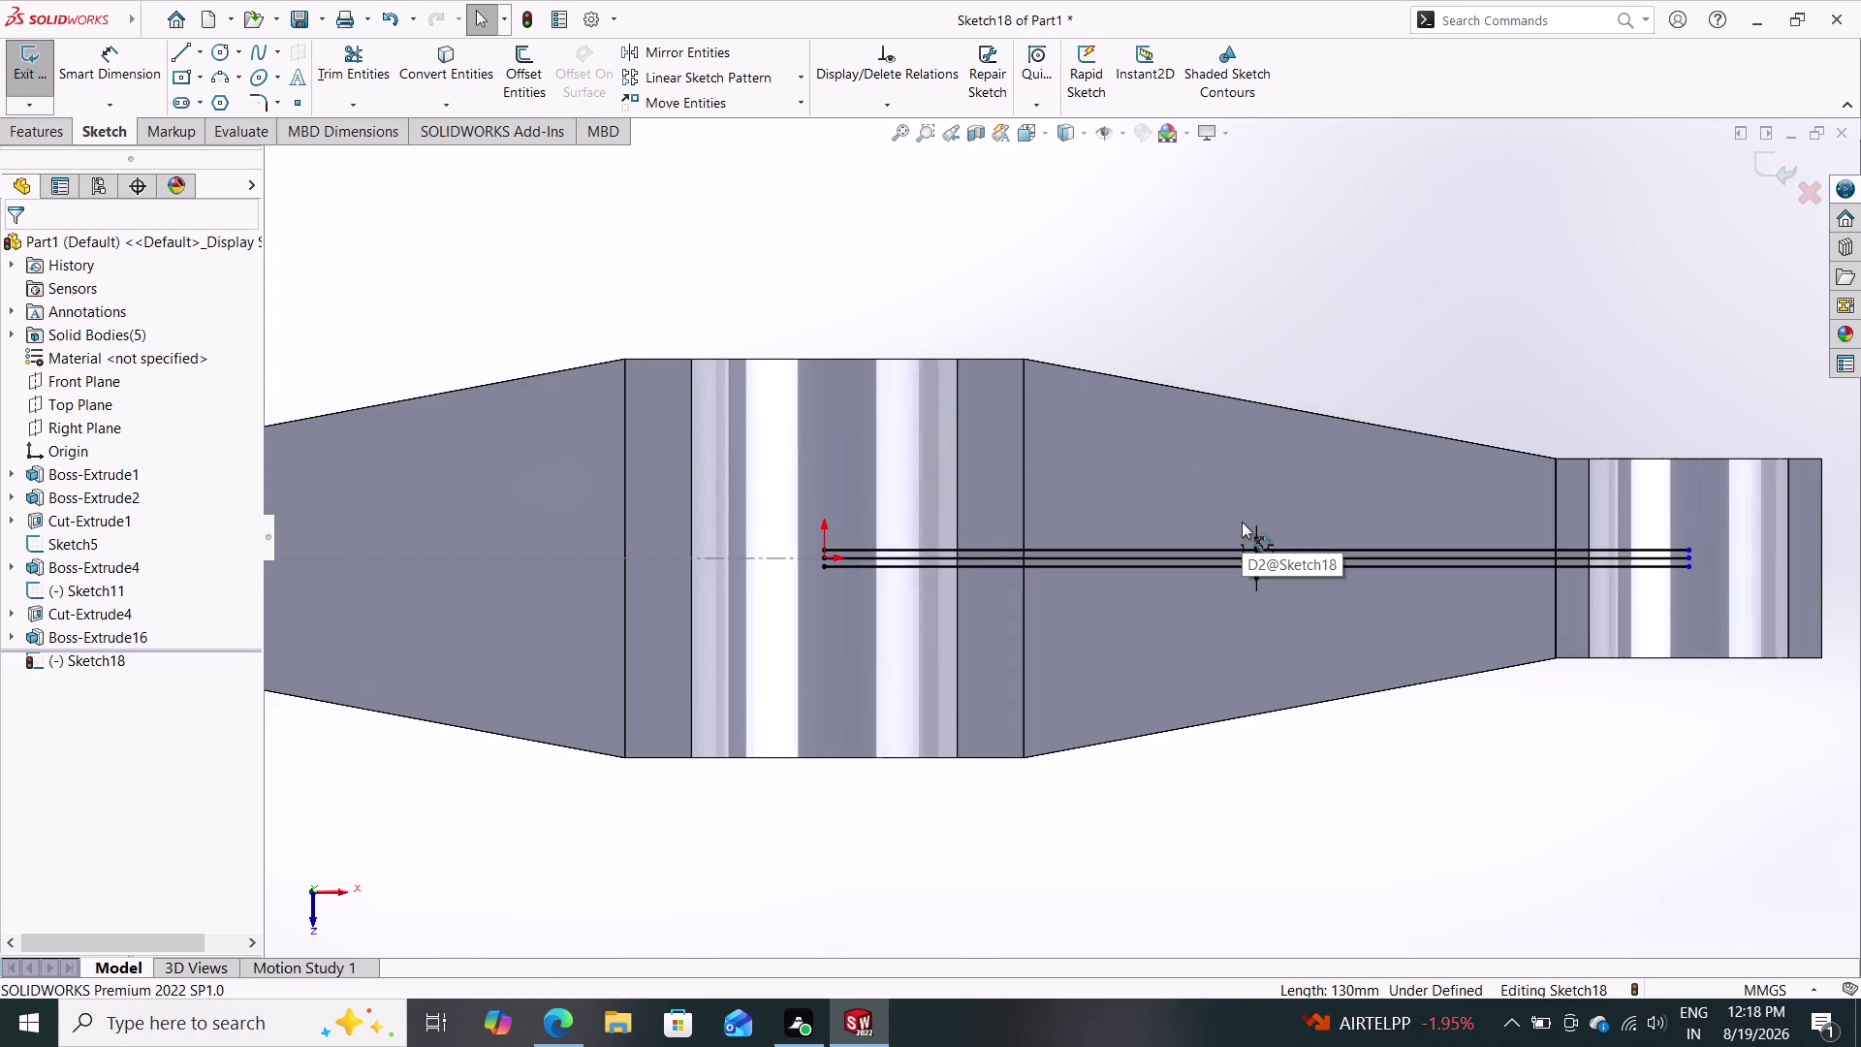
scroll(down, 3)
click(1128, 575)
key(Delete)
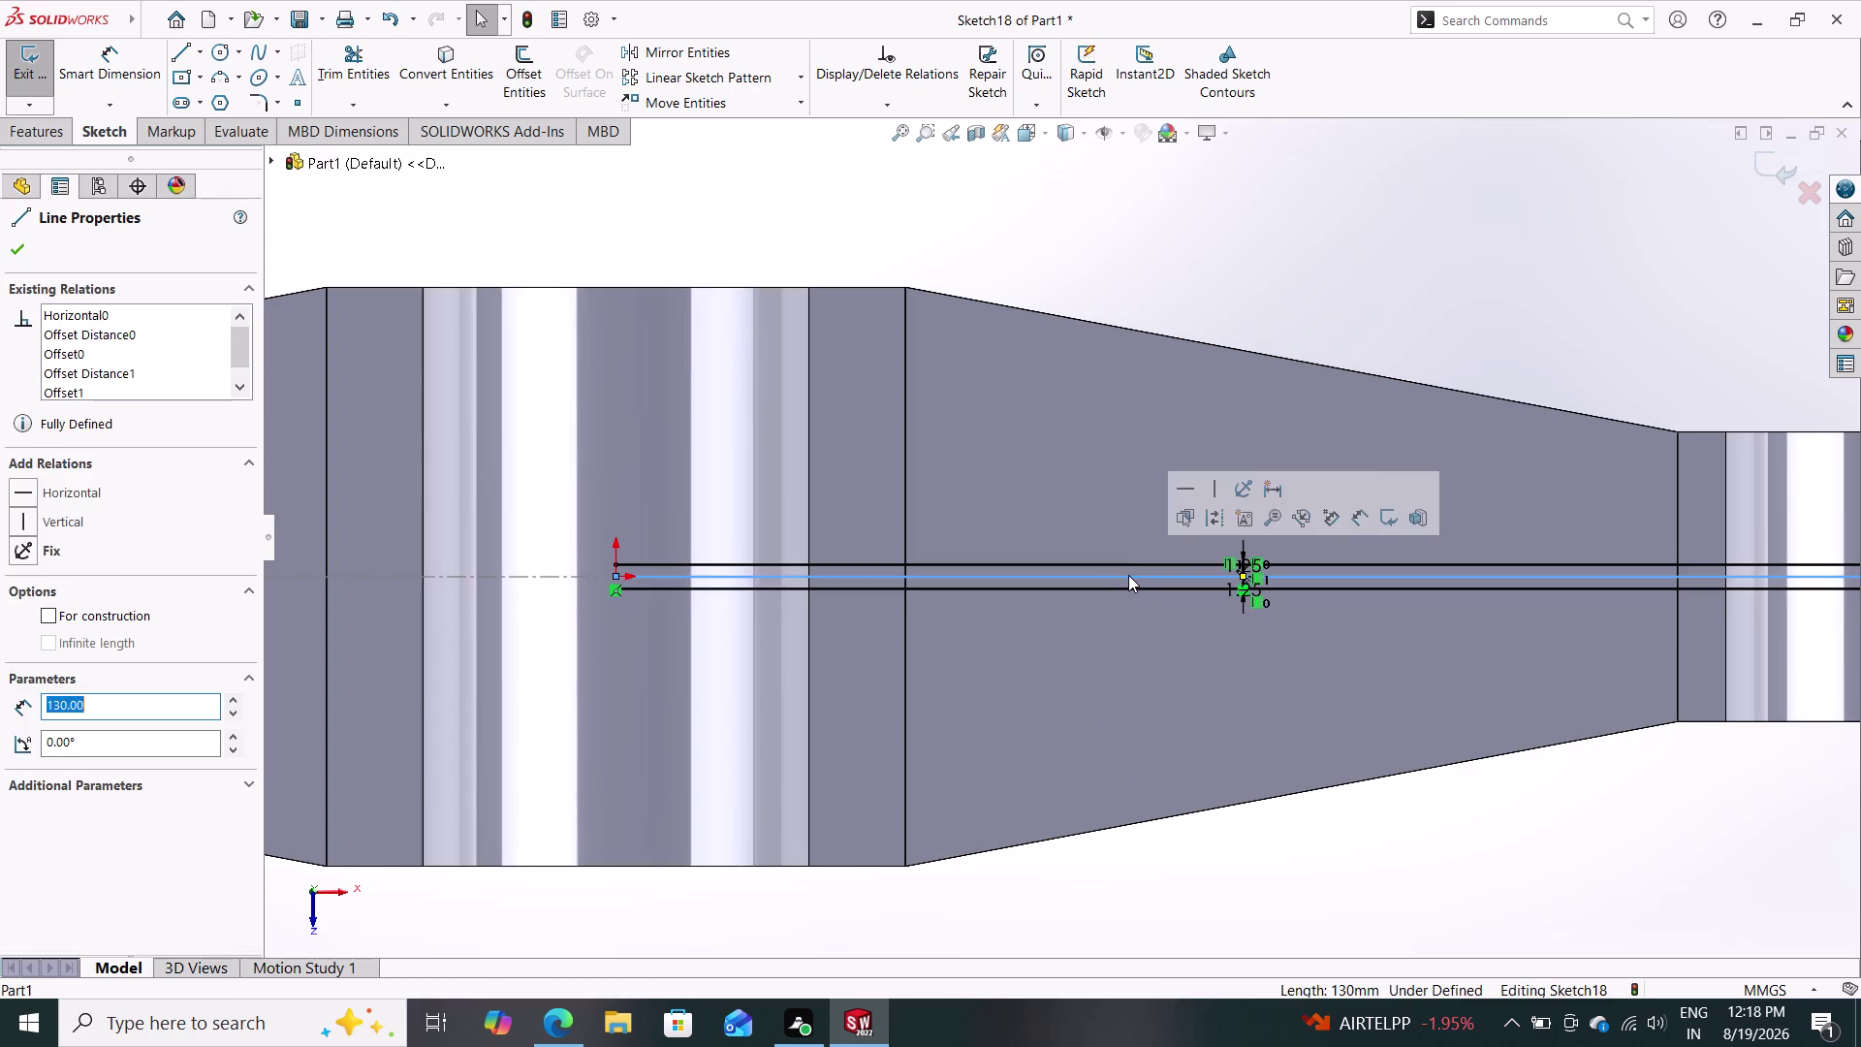
Cap both ends of the offset strip with short lines and start a boss extrusion.
click(178, 56)
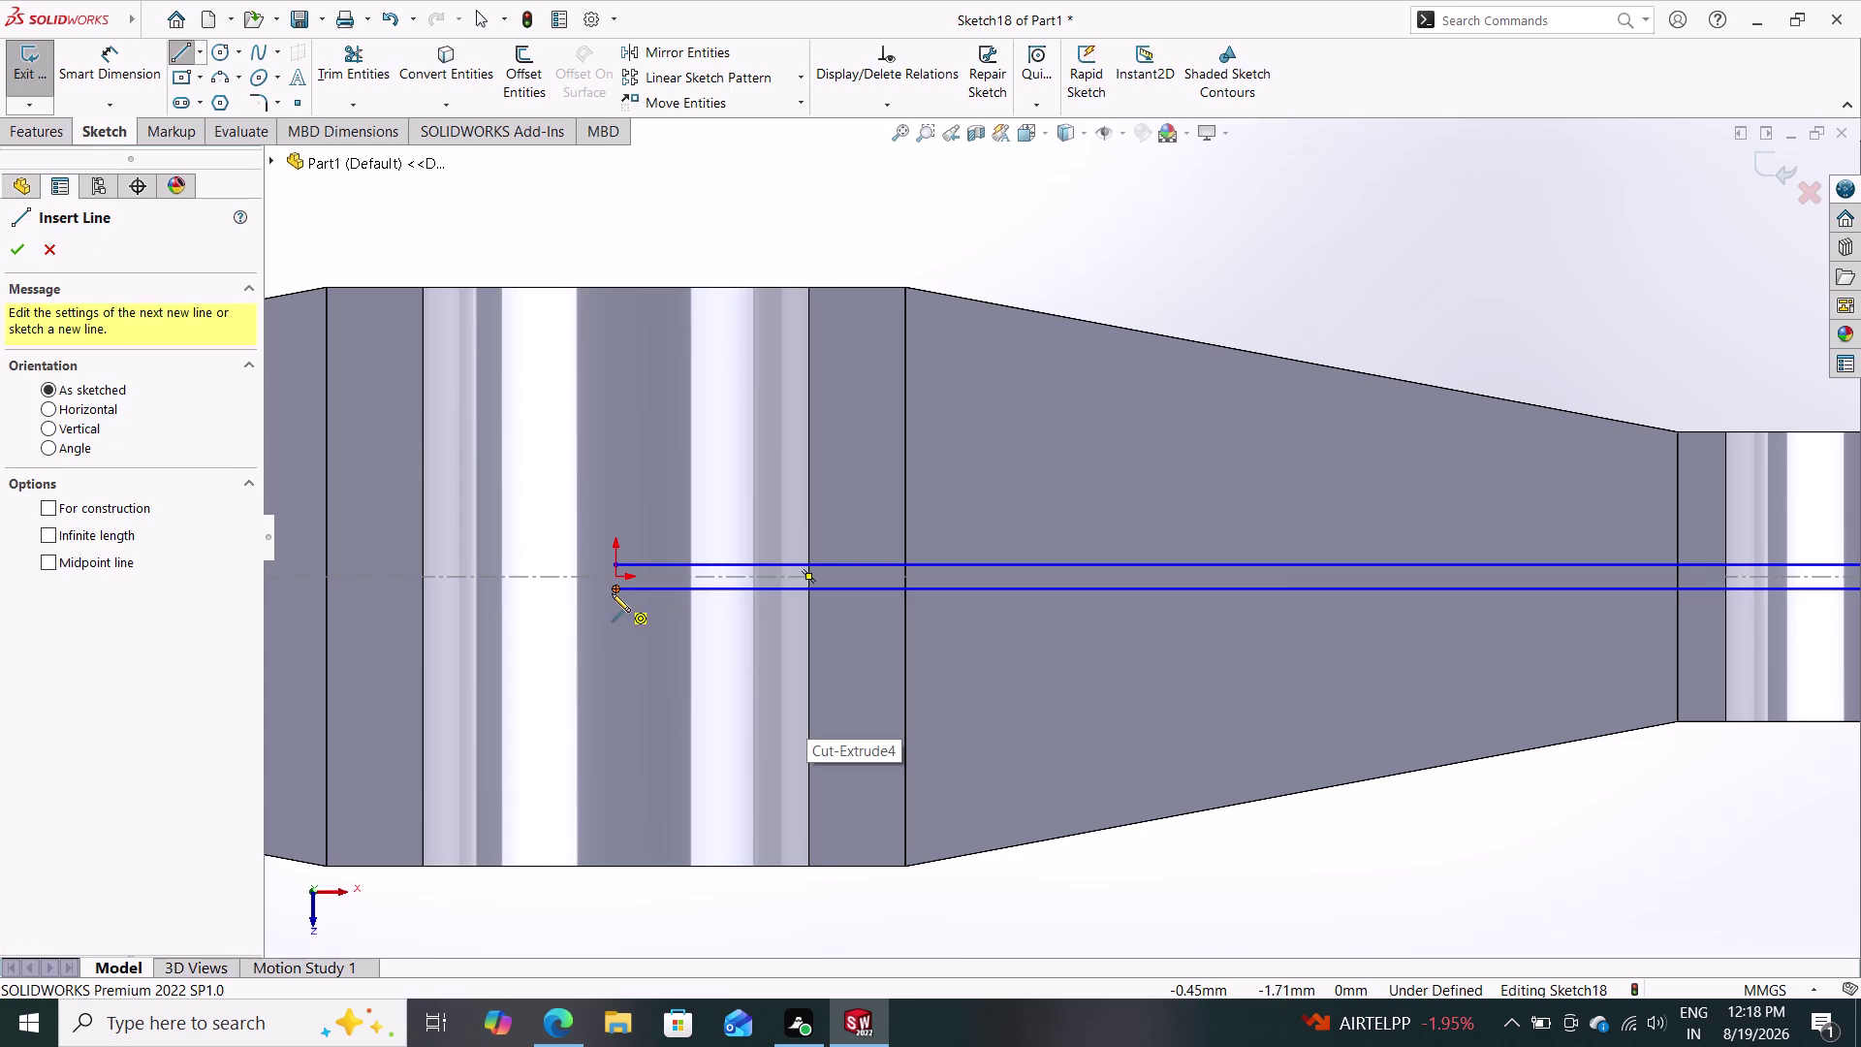
click(615, 590)
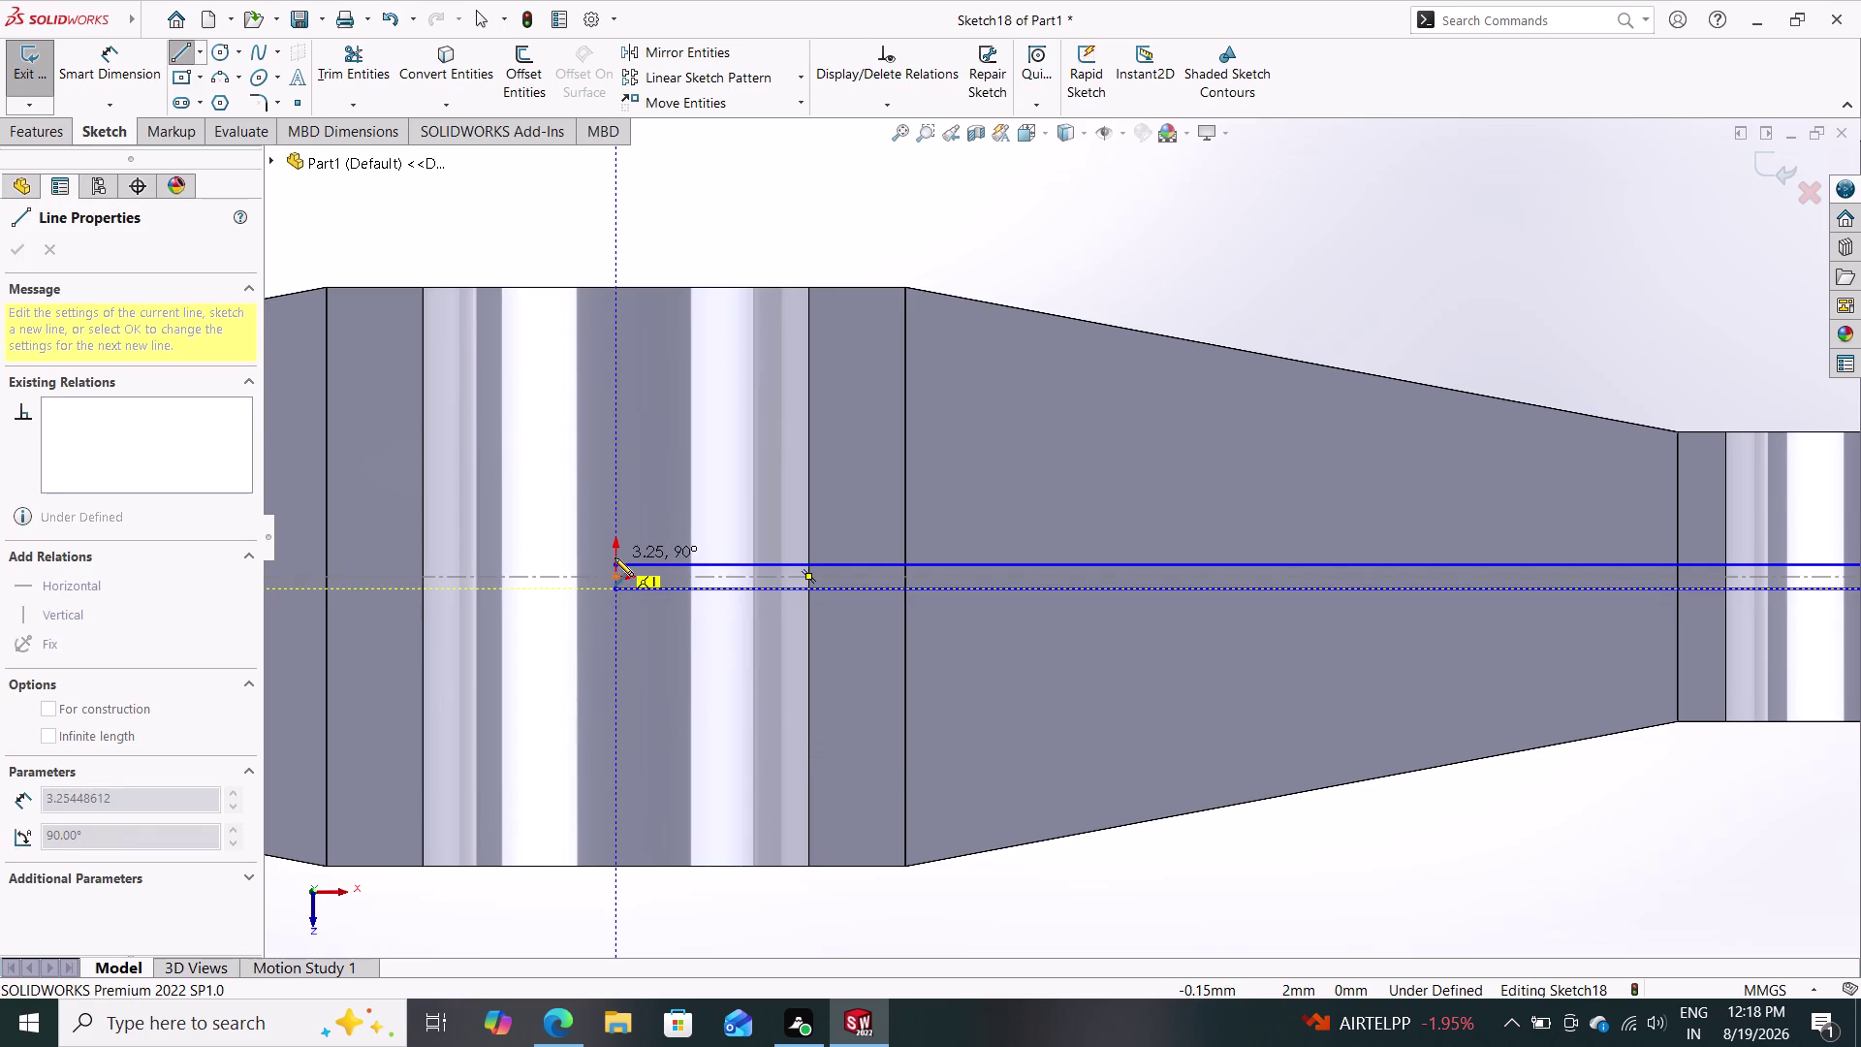
click(615, 558)
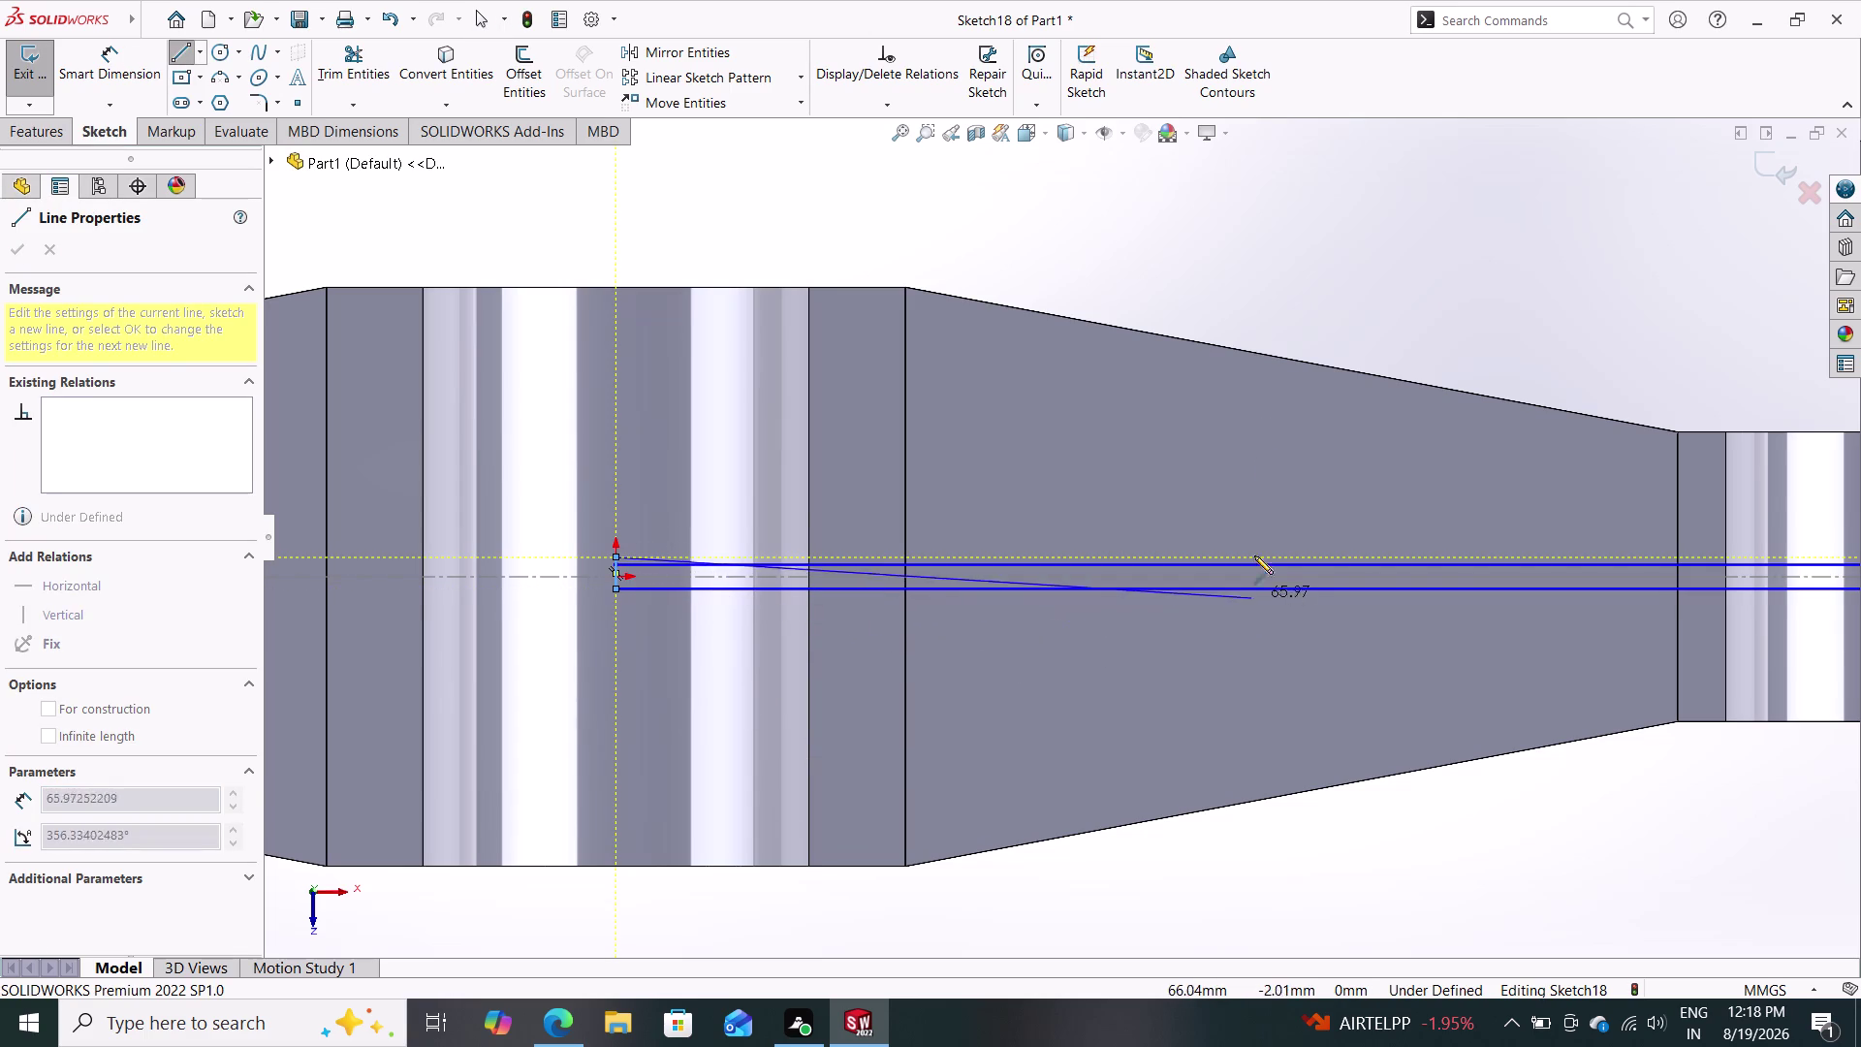
double_click(1329, 281)
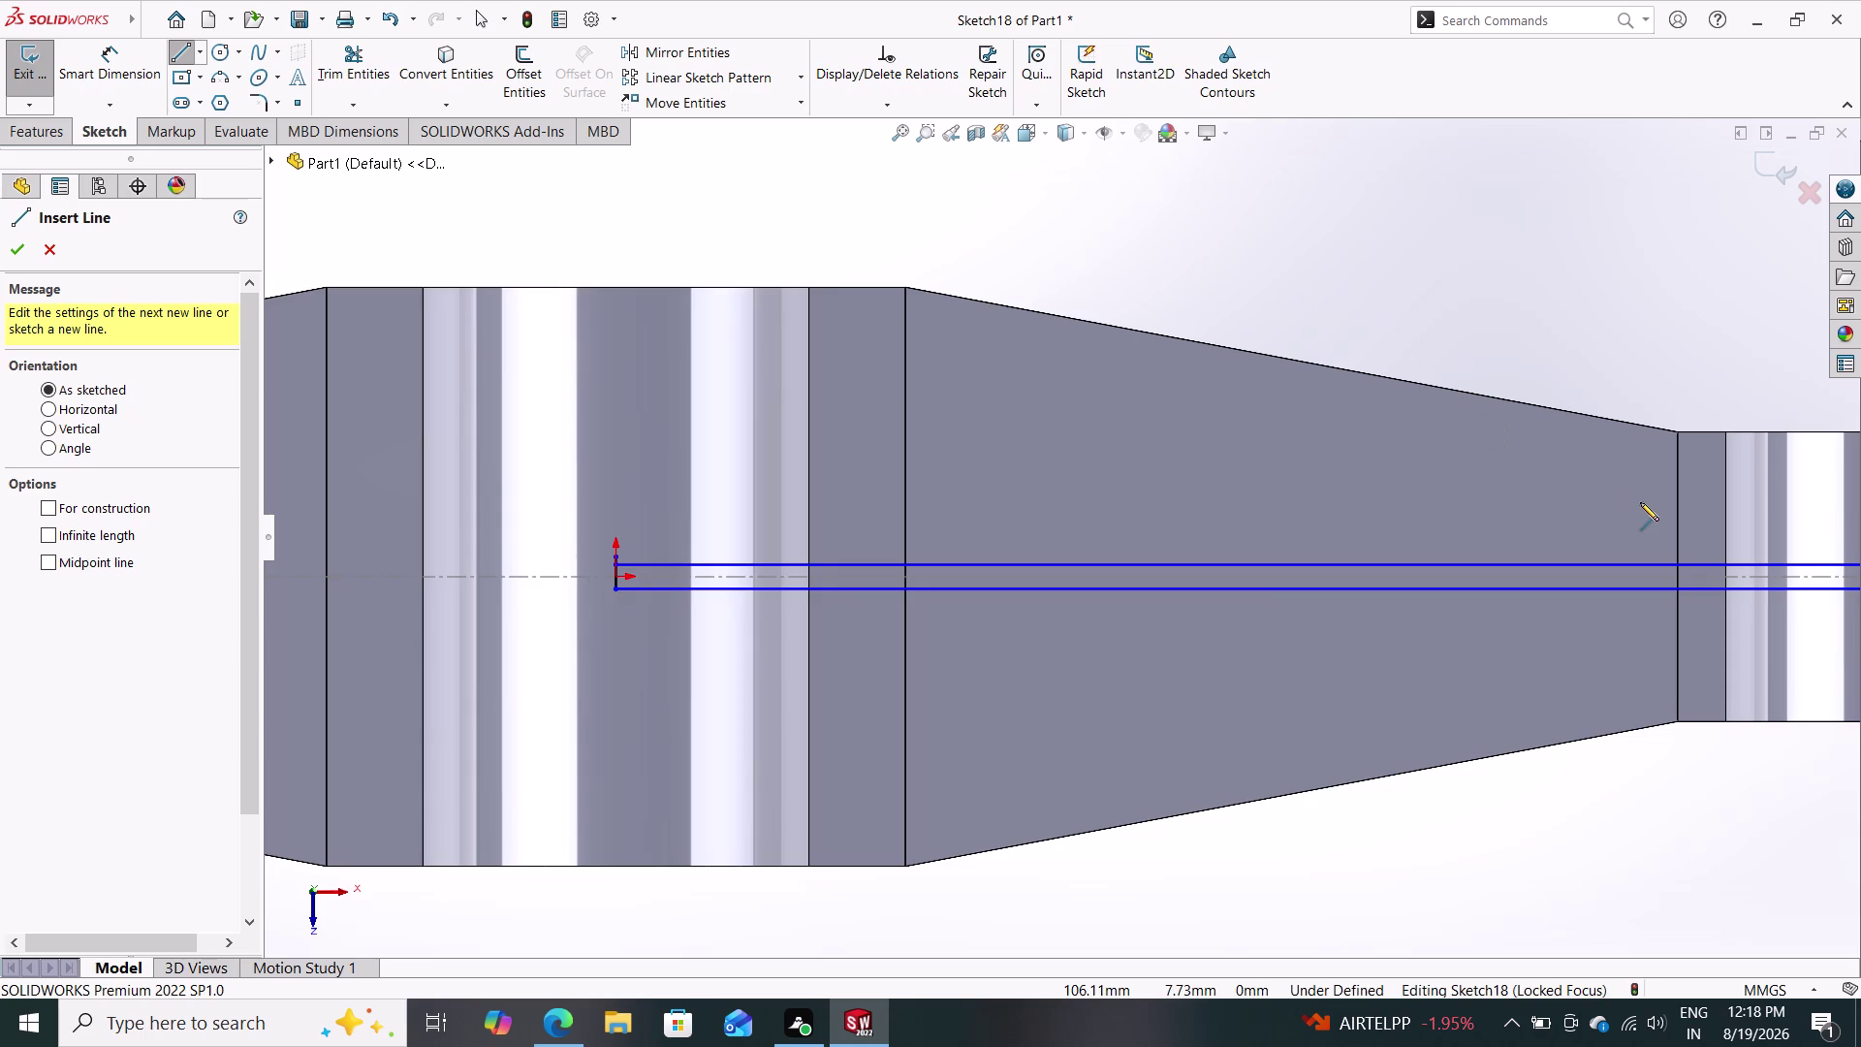
scroll(down, 3)
scroll(up, 3)
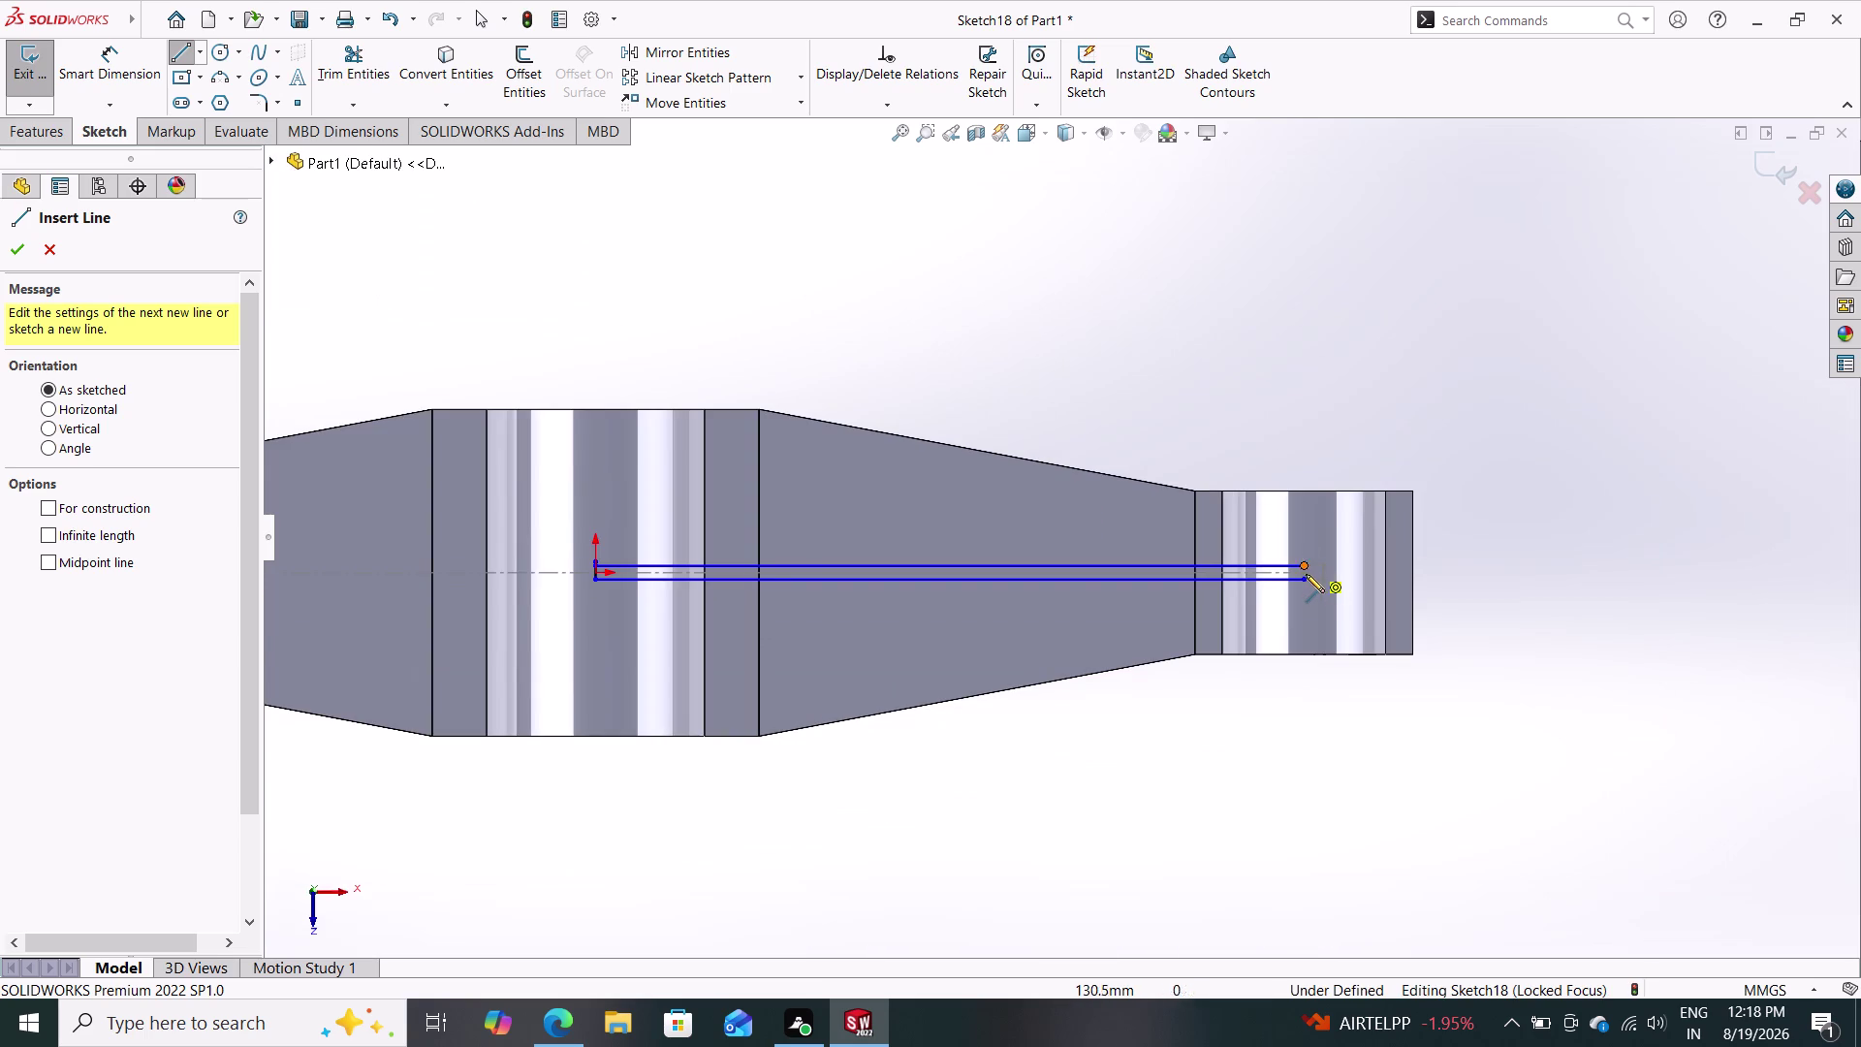
click(1305, 578)
click(1305, 562)
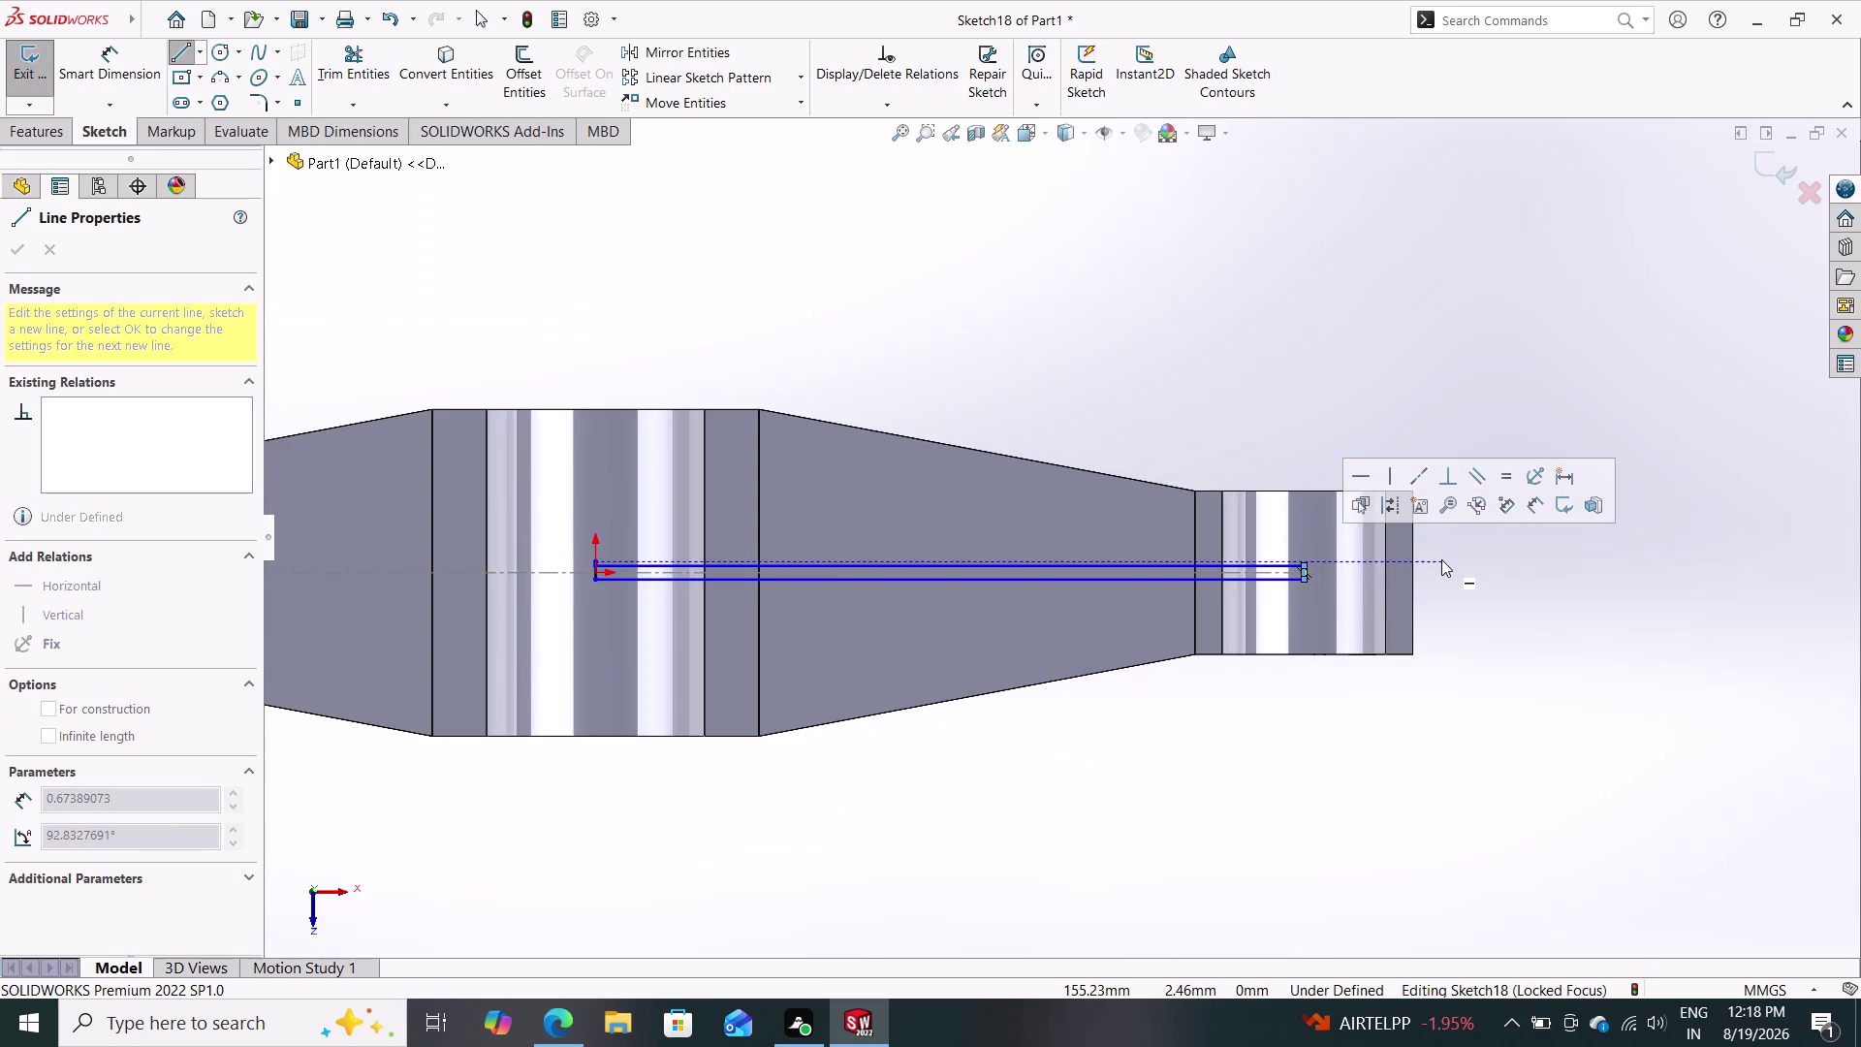
key(Escape)
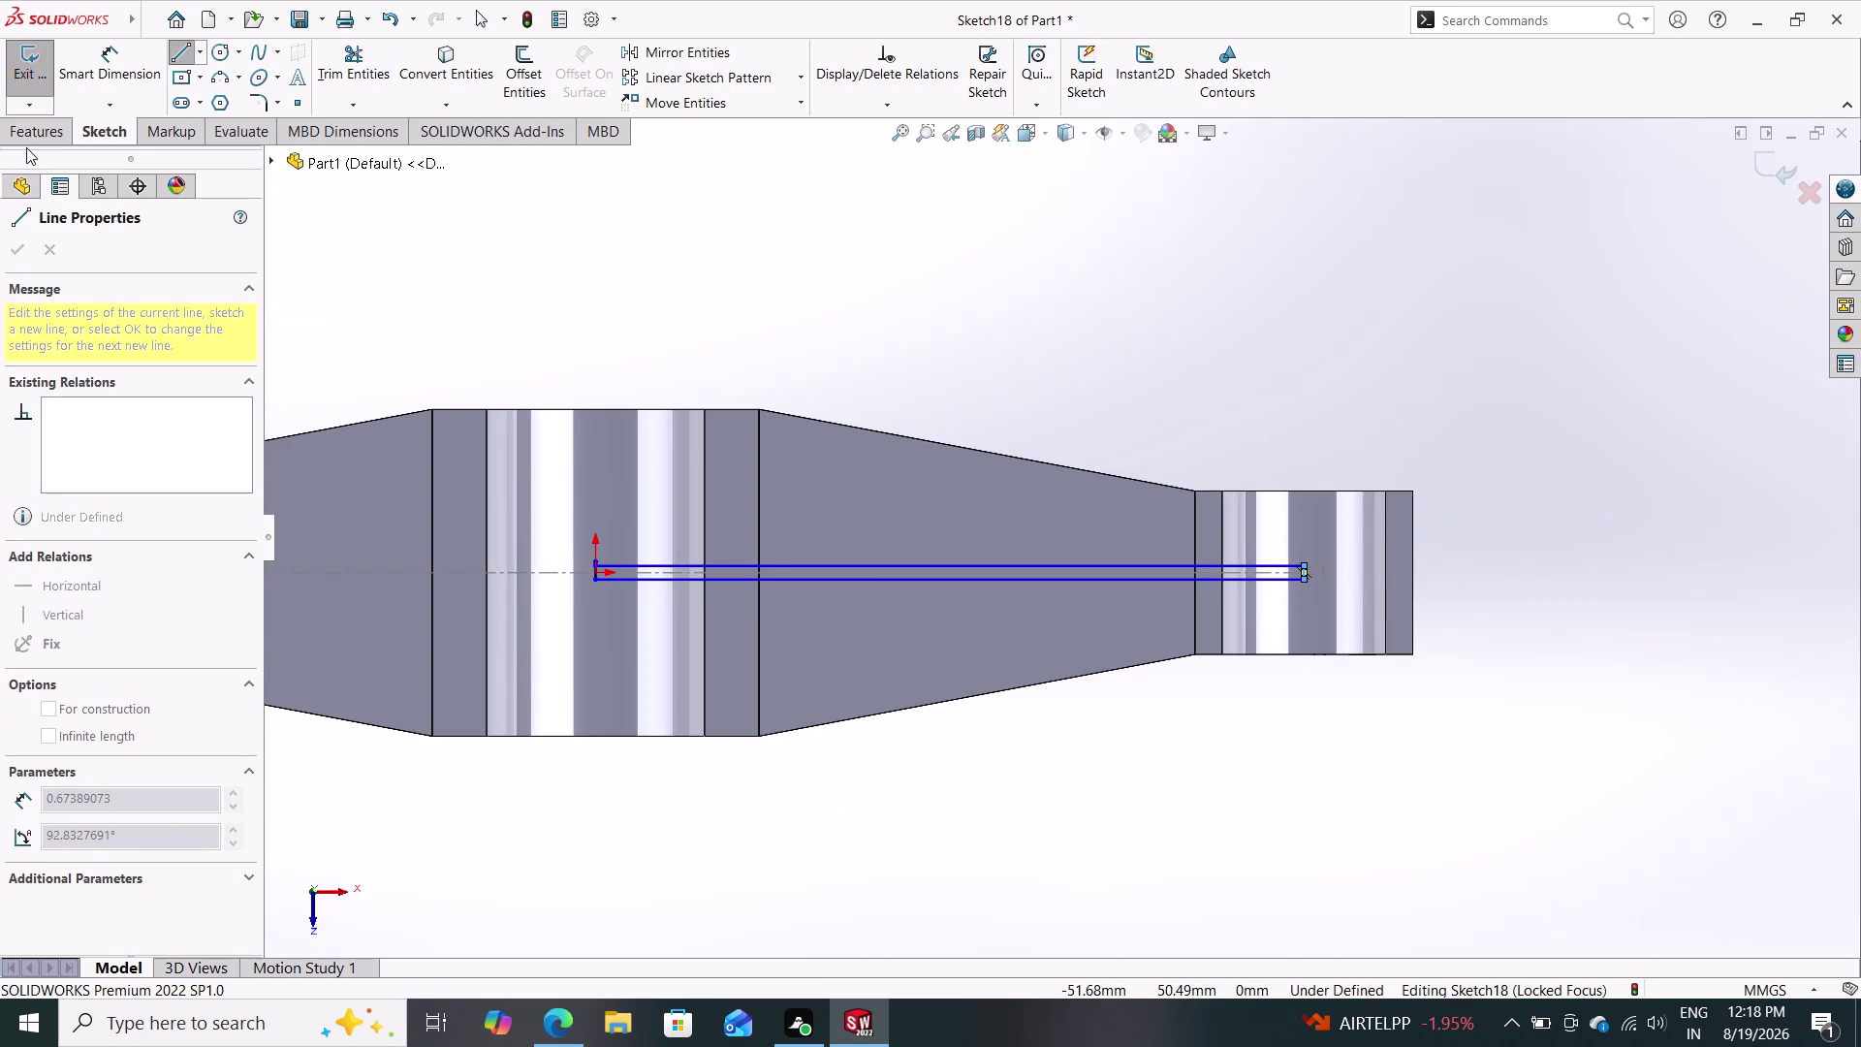
click(31, 127)
click(31, 66)
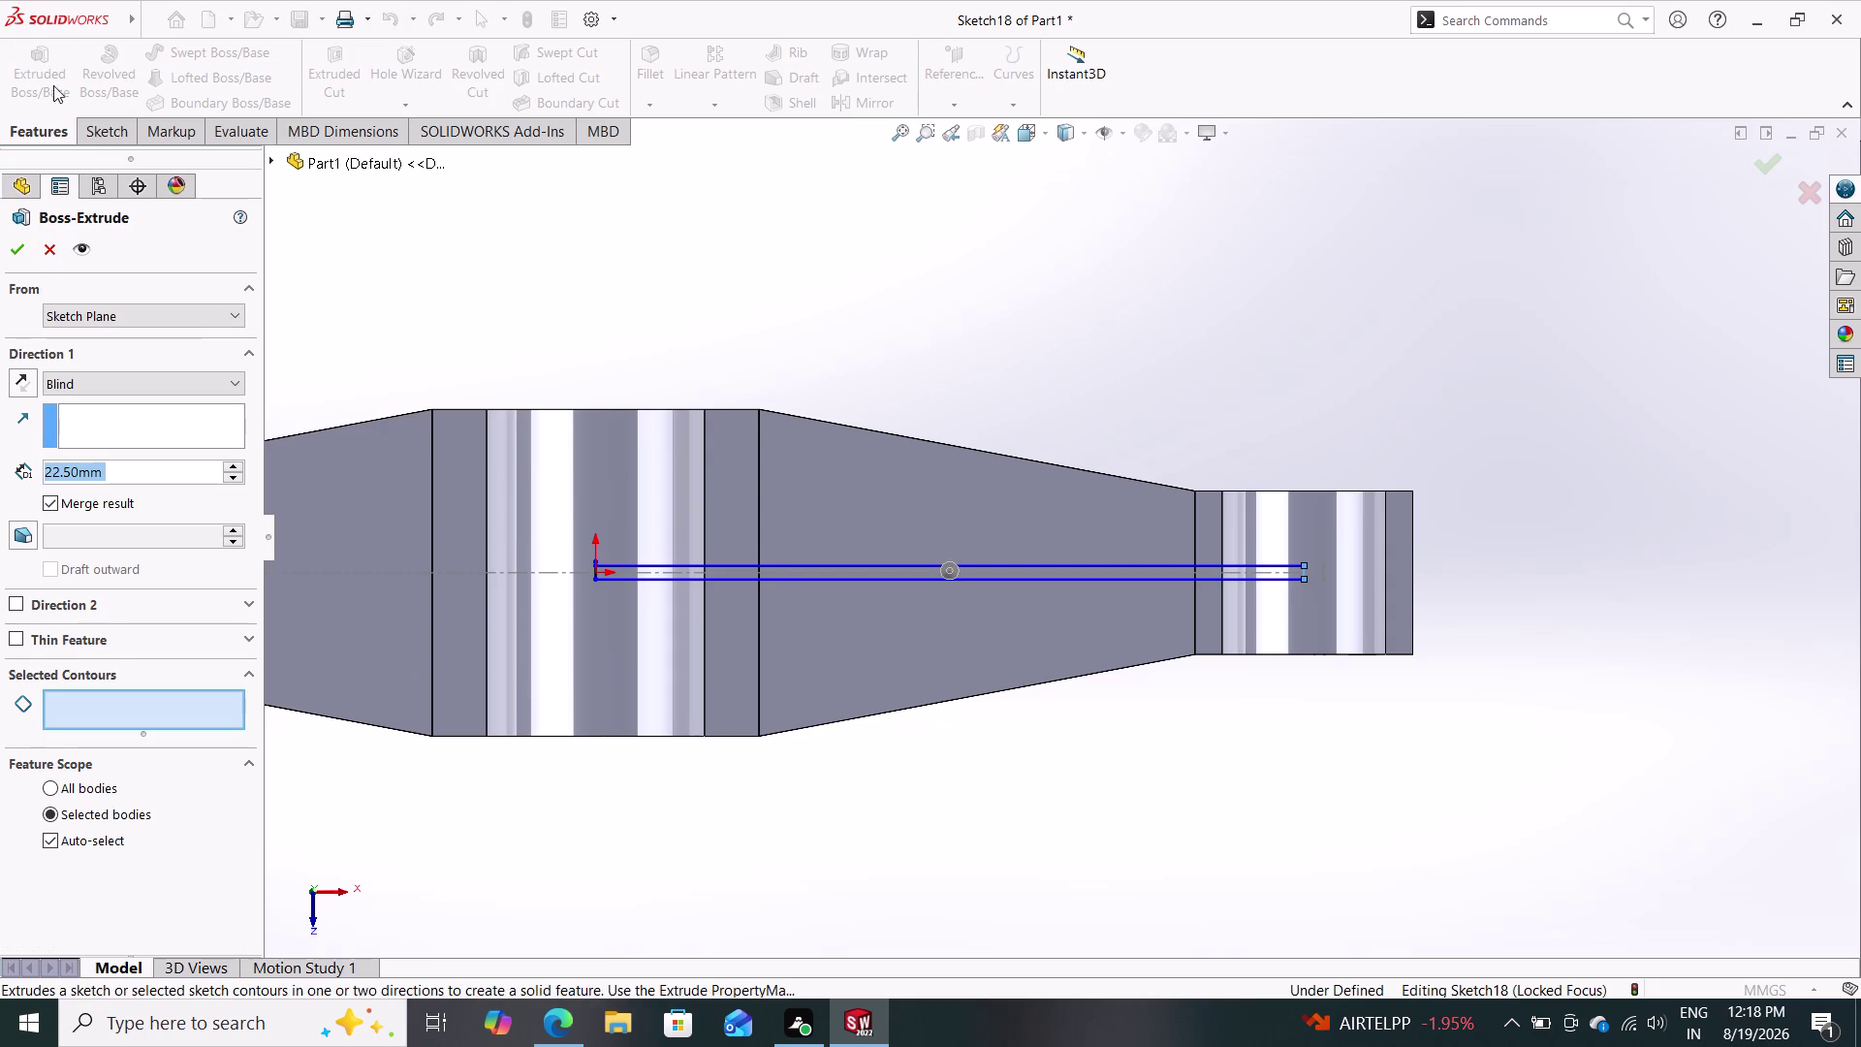
Reverse the extrusion direction upward and bring the right-arm rib into view.
middle_drag(803, 238, 819, 593)
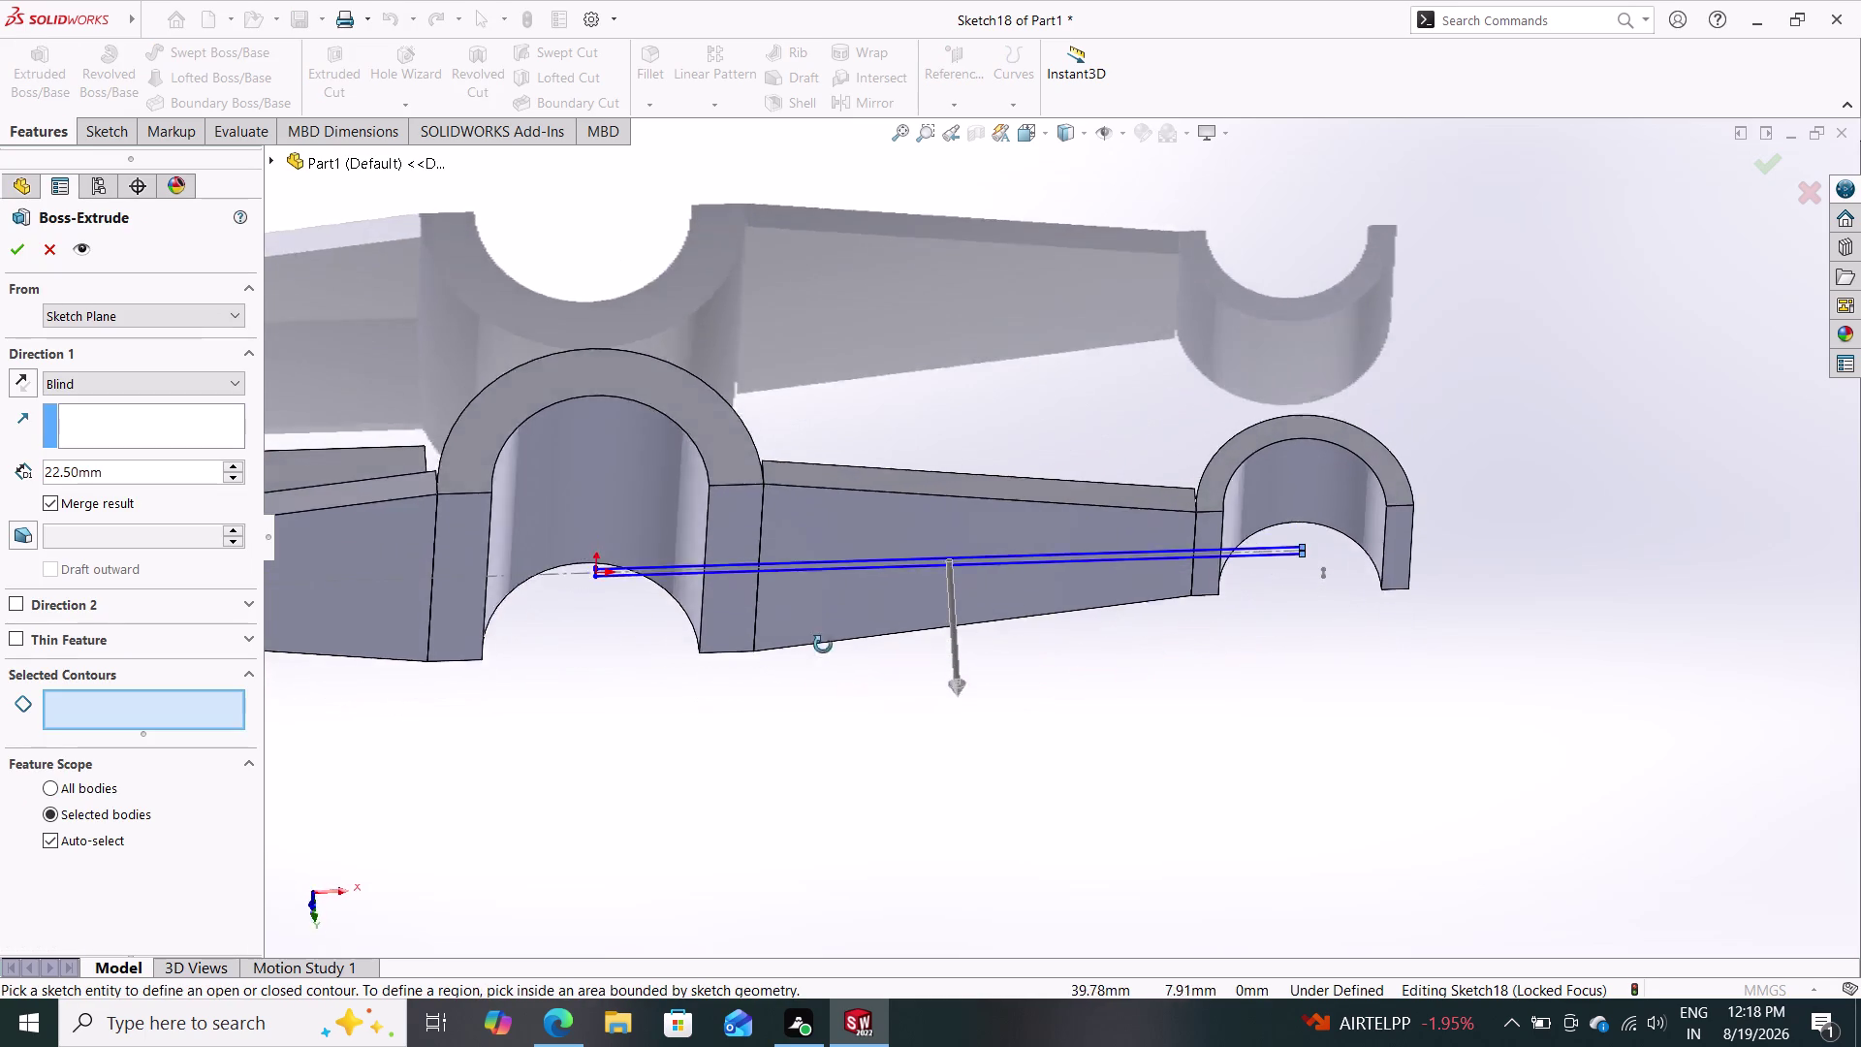
middle_drag(819, 593, 826, 775)
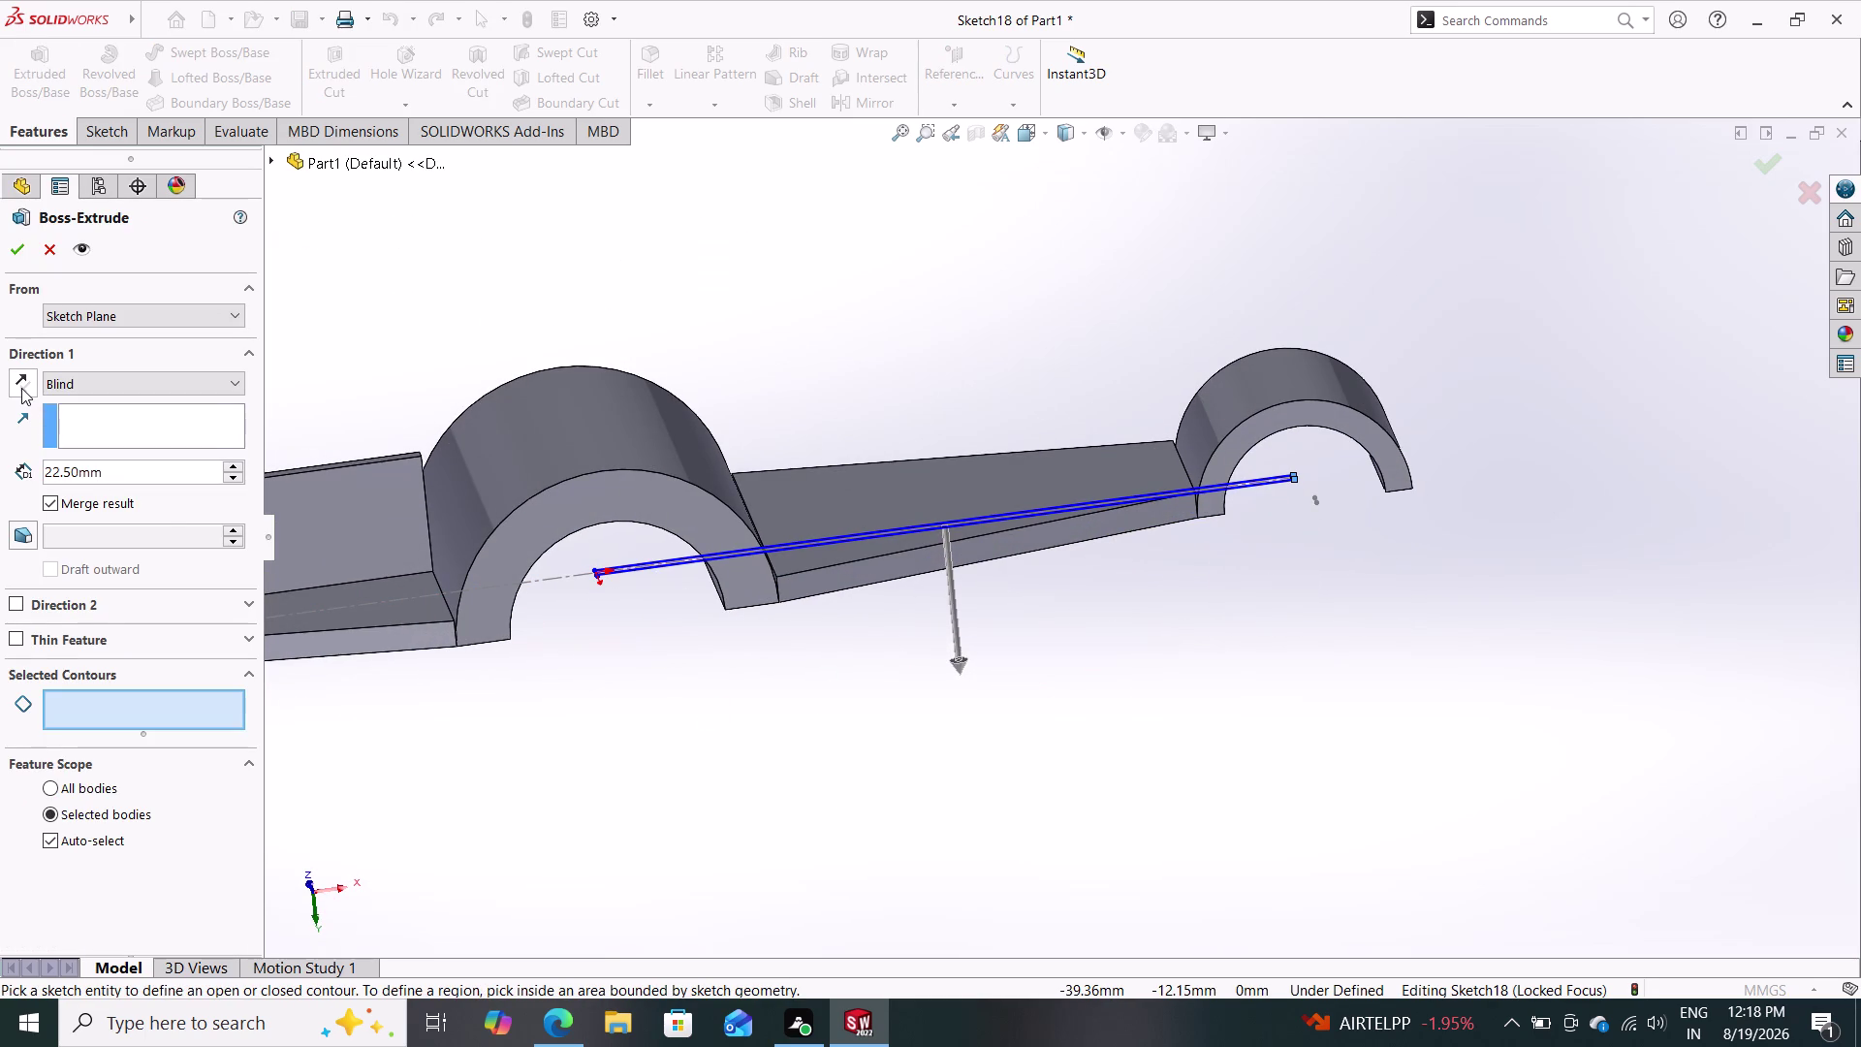
click(21, 388)
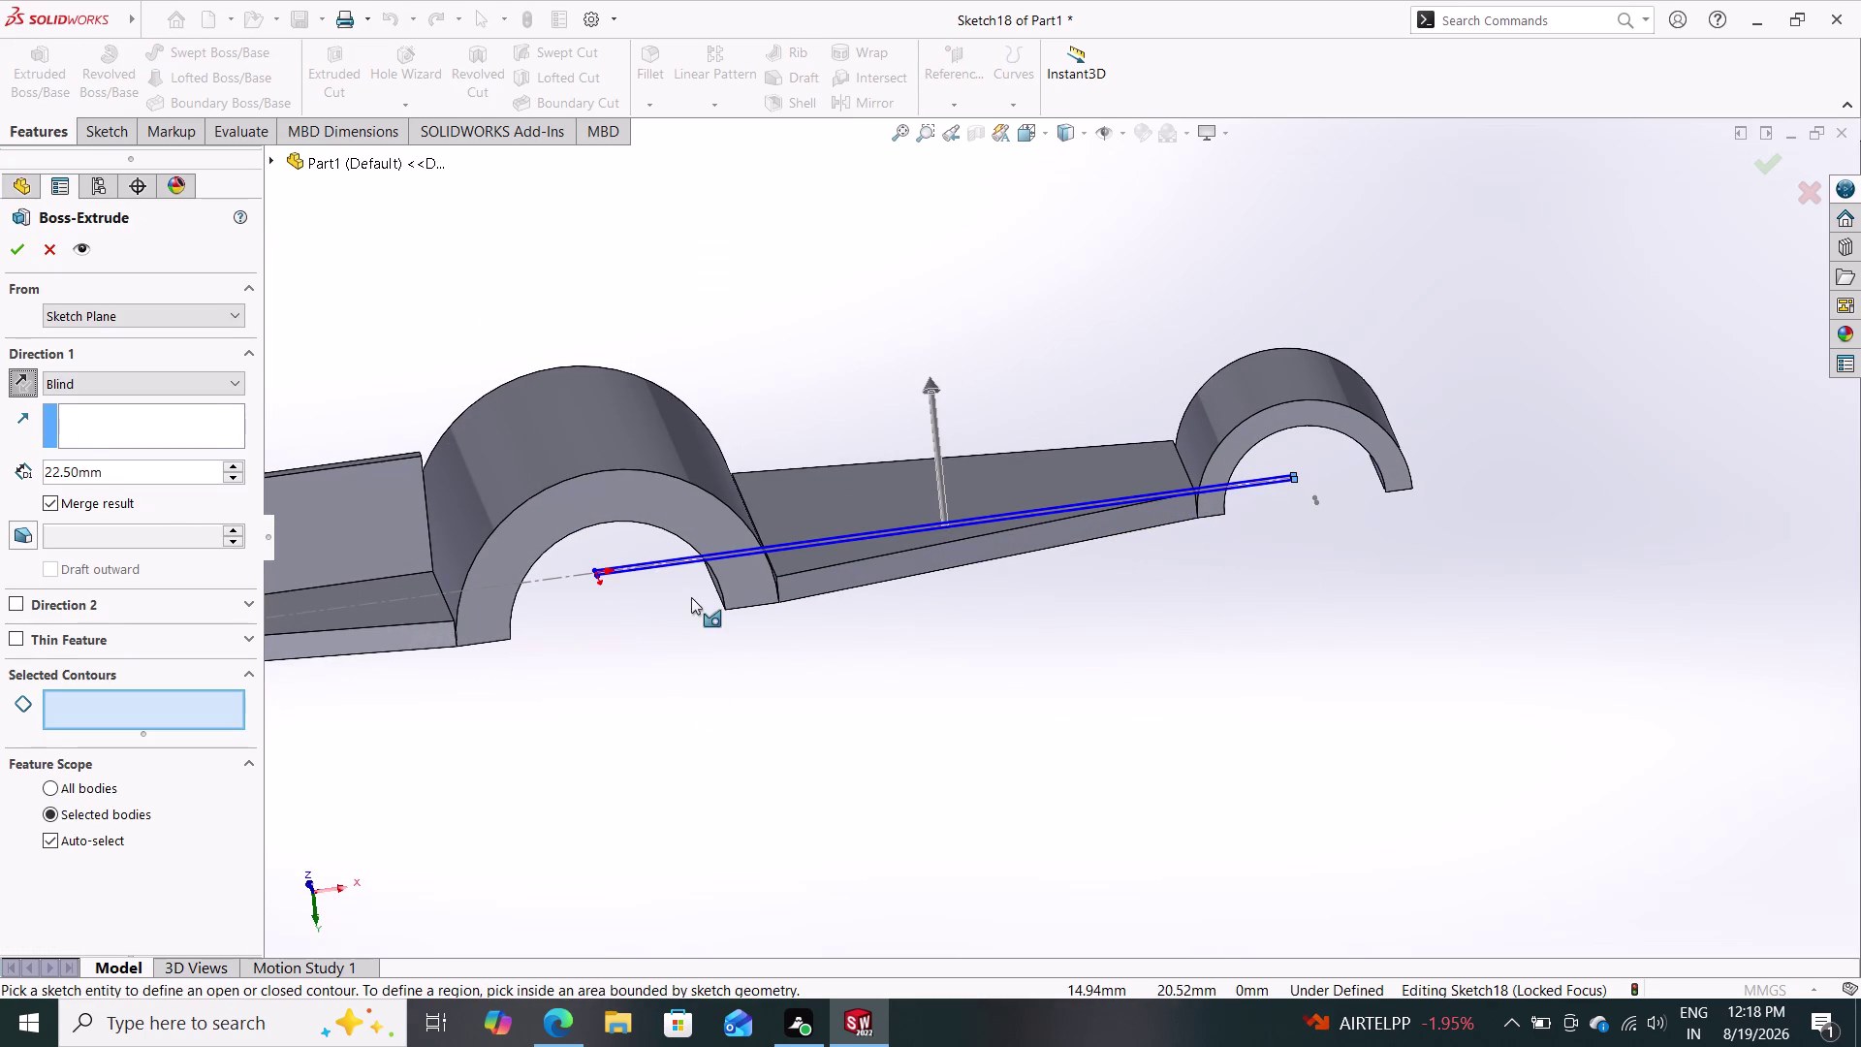
middle_drag(828, 690, 858, 528)
middle_drag(1078, 577, 1091, 517)
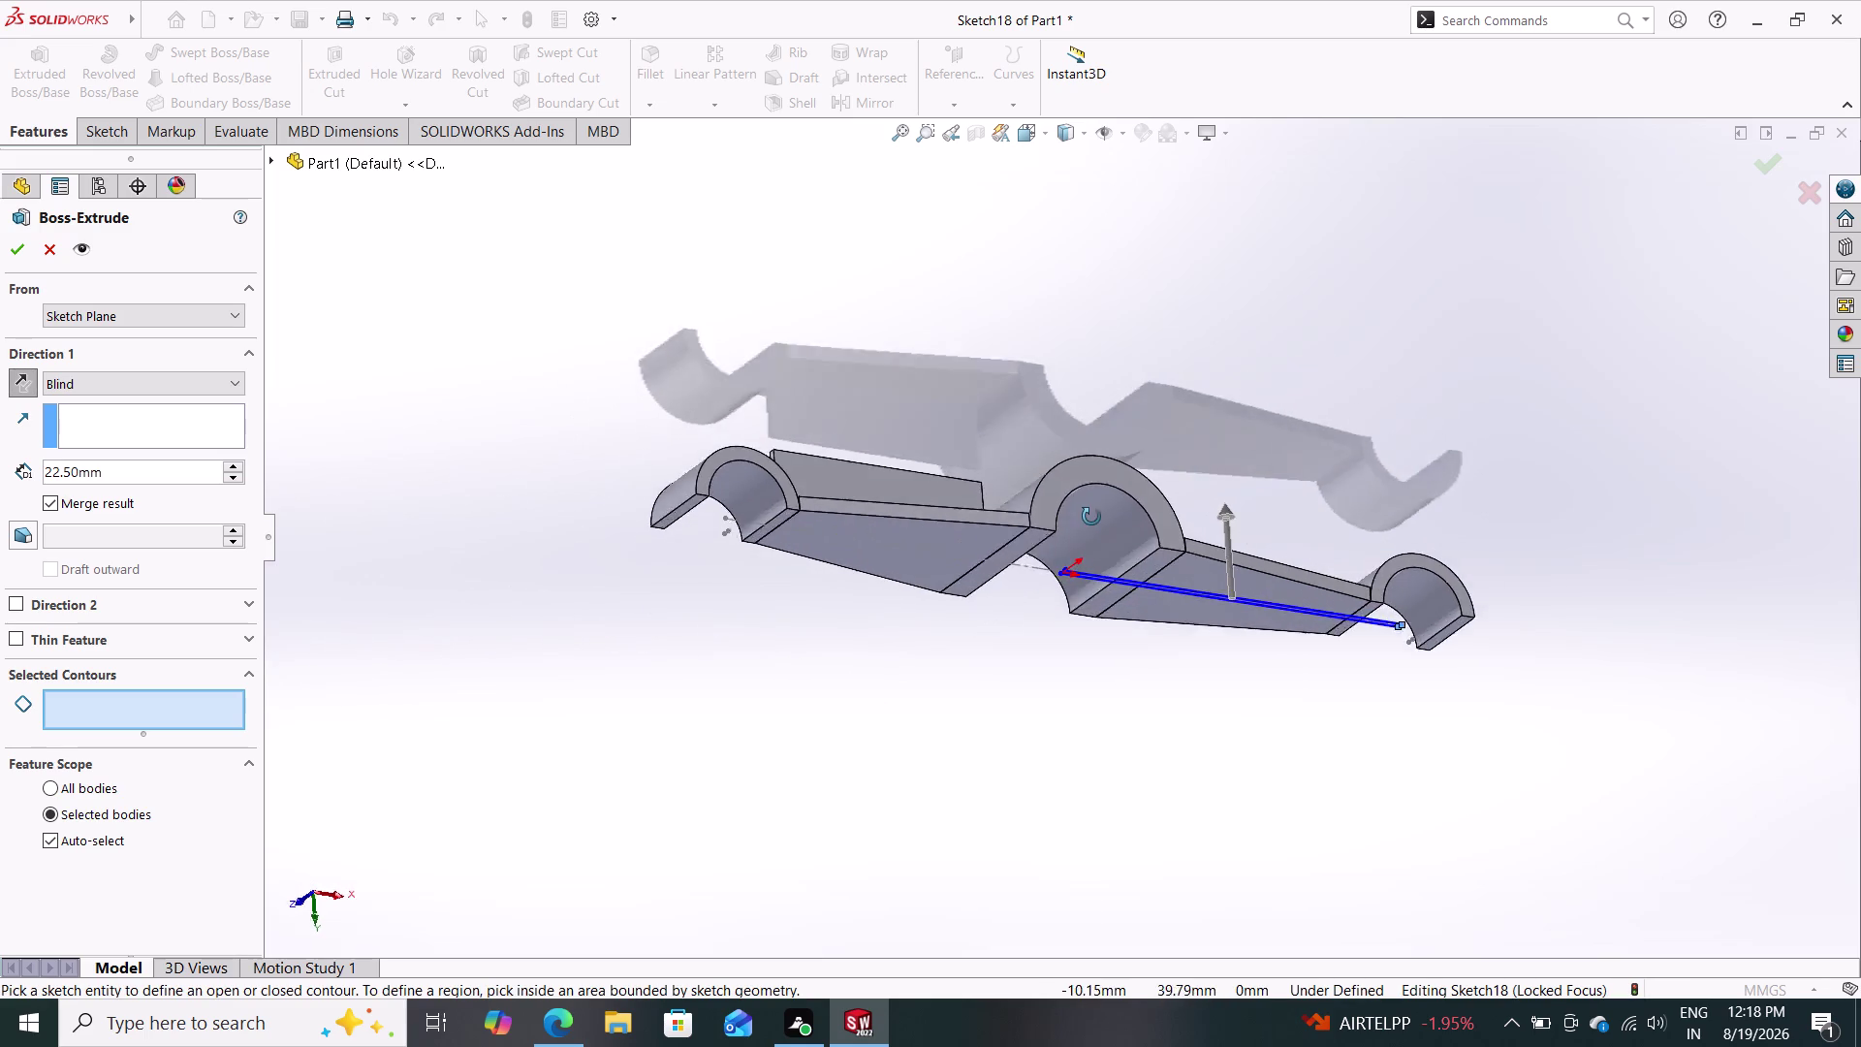
middle_drag(1091, 517, 1085, 454)
scroll(down, 3)
scroll(down, 3)
click(1204, 605)
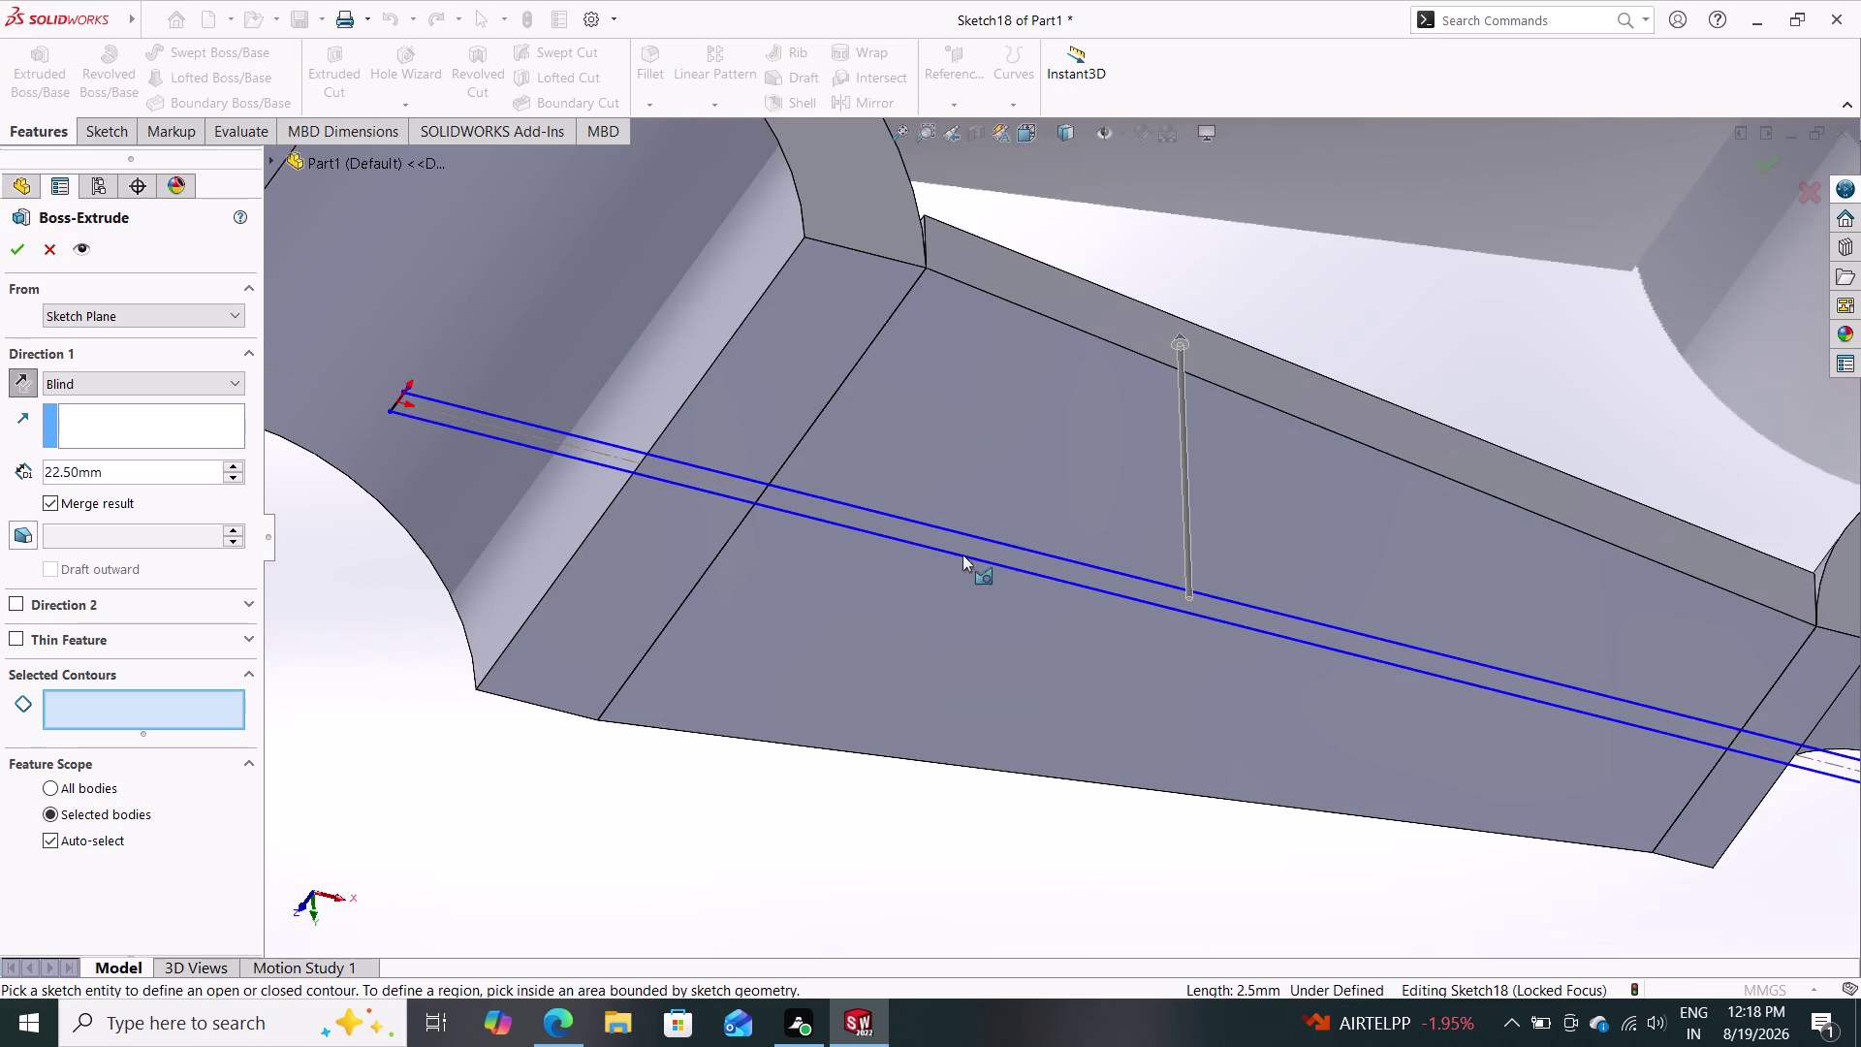
click(547, 435)
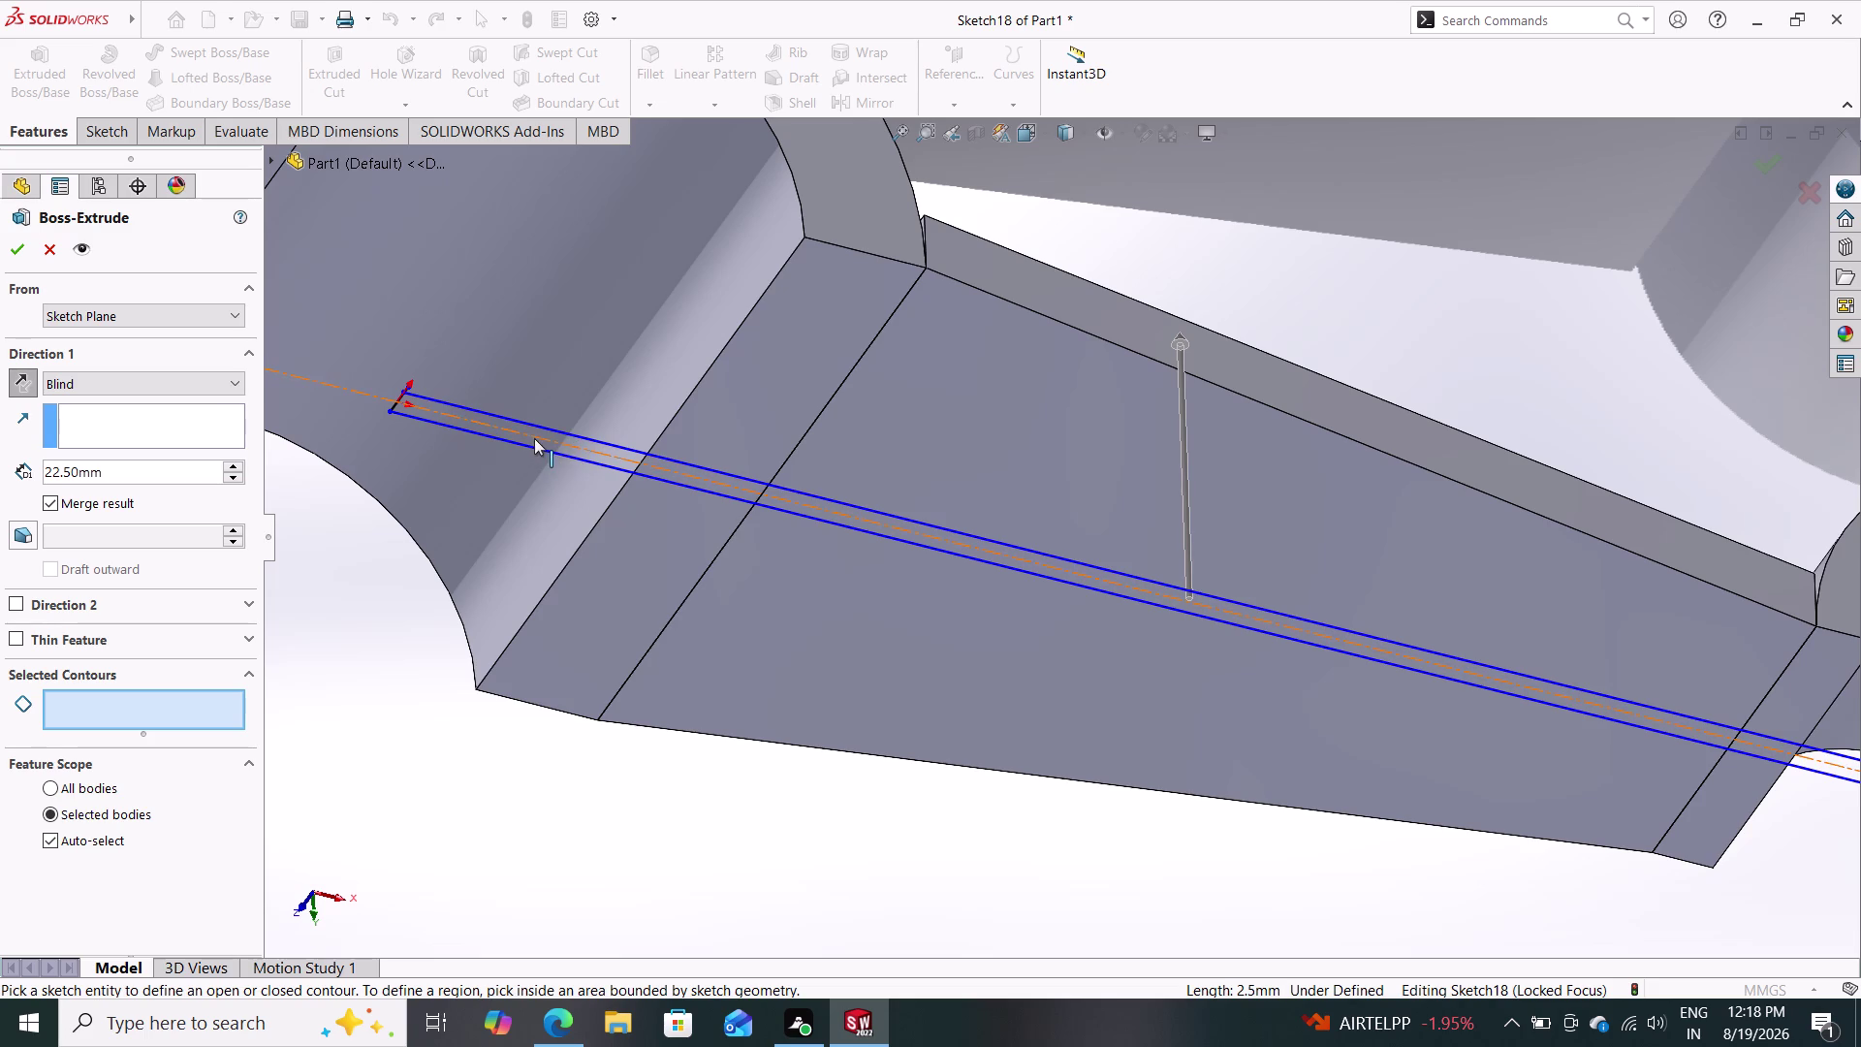
Select Sketch18's three rib regions as contours and accept the 22.5 mm extrusion.
click(532, 442)
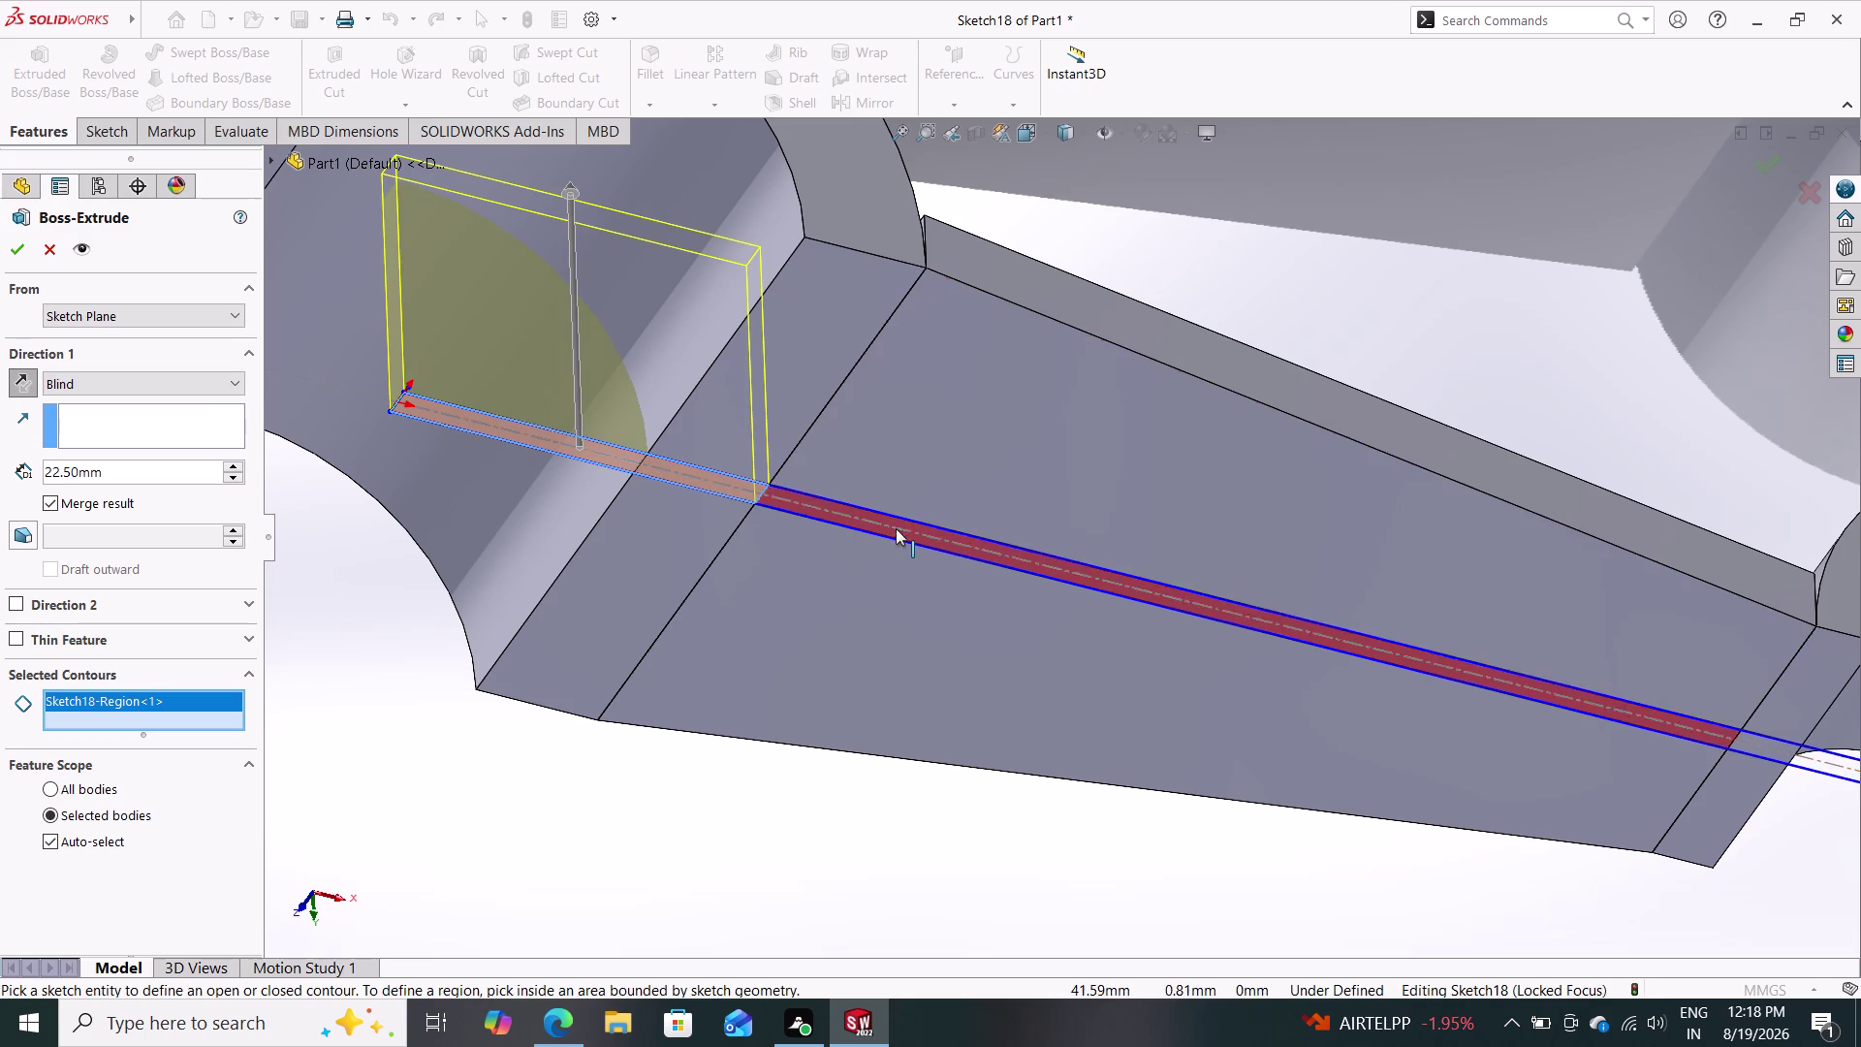
click(793, 508)
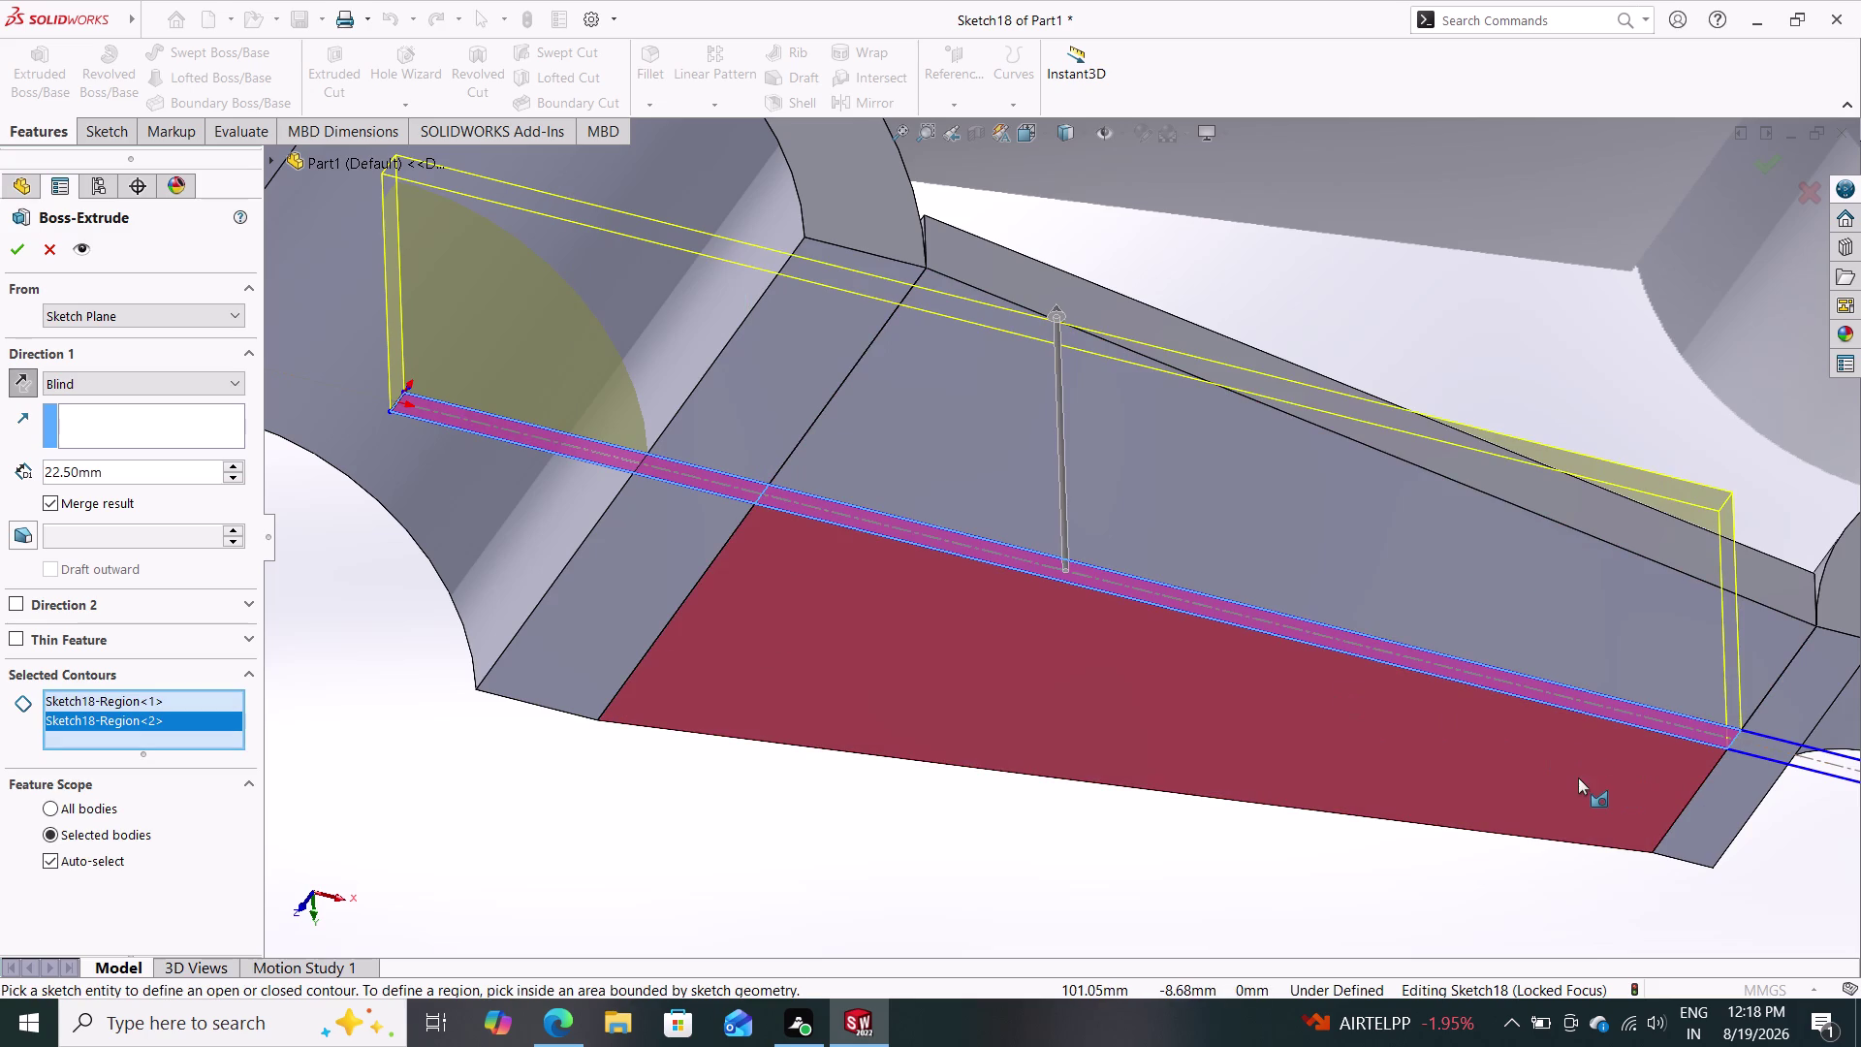
scroll(down, 3)
scroll(up, 3)
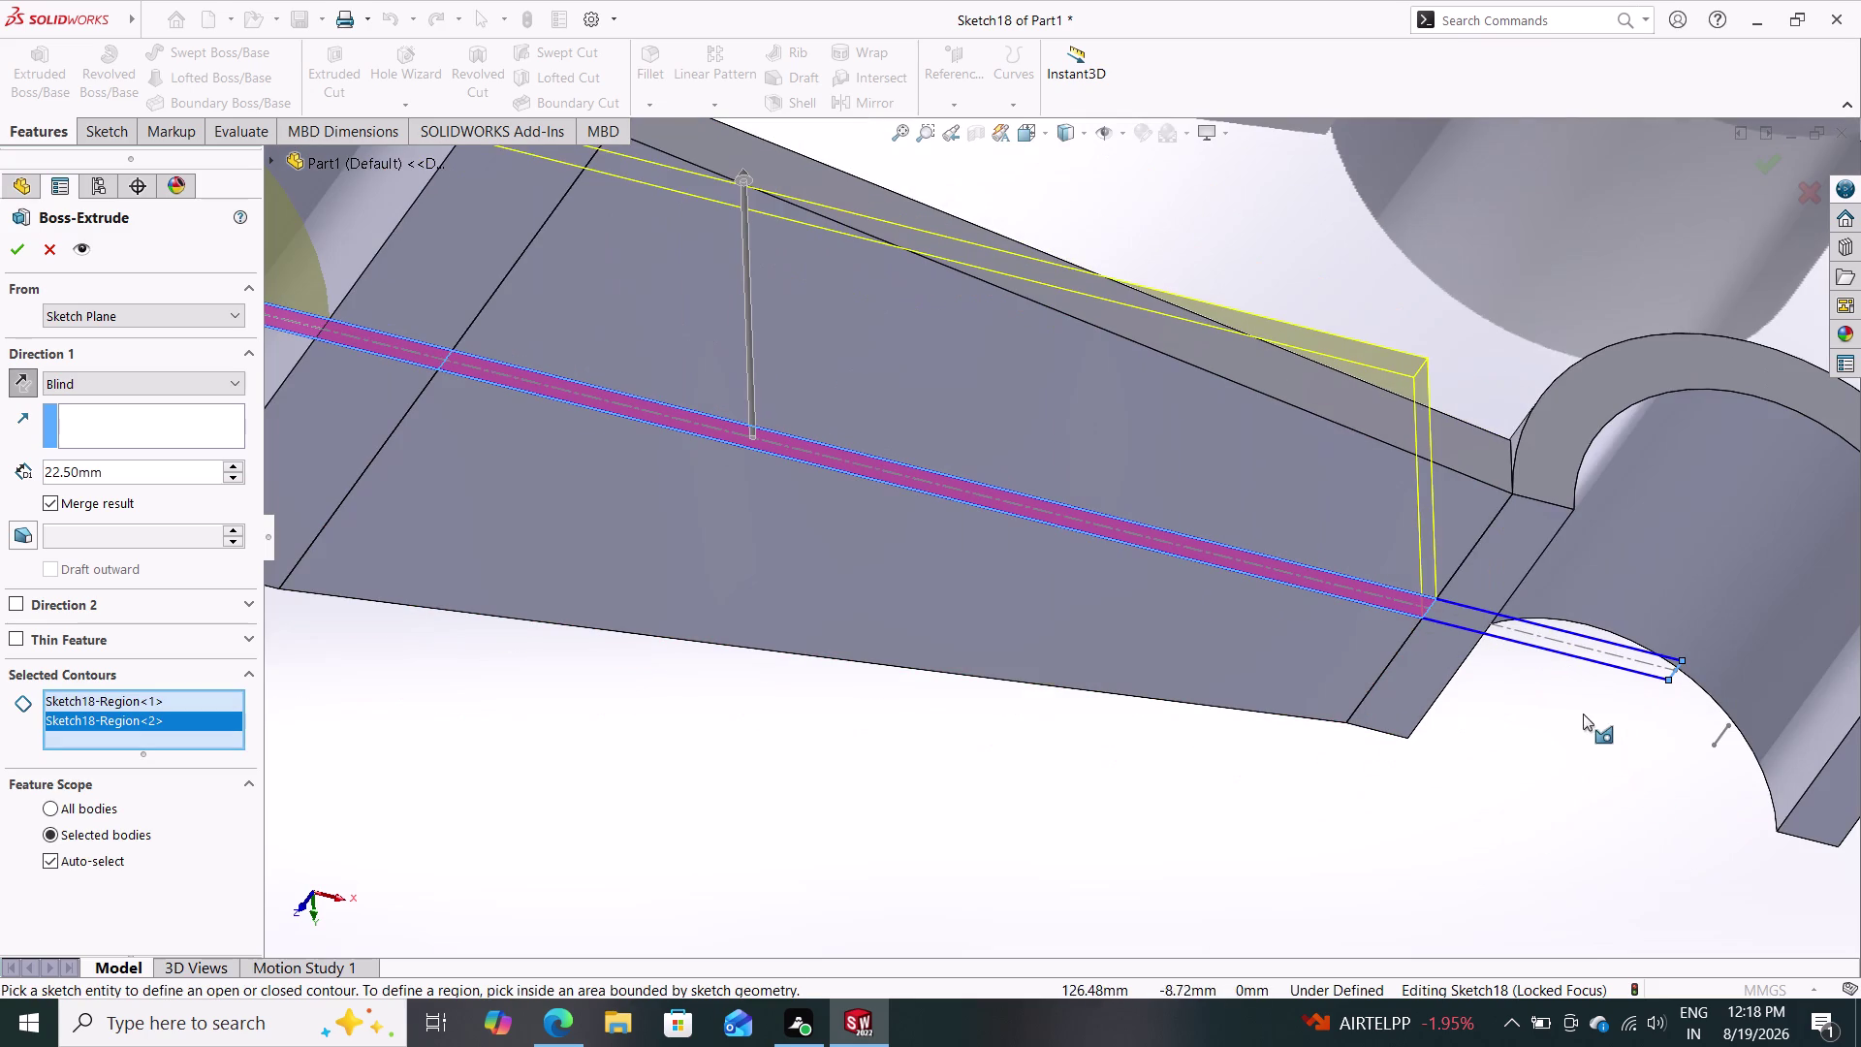
click(1584, 654)
scroll(down, 3)
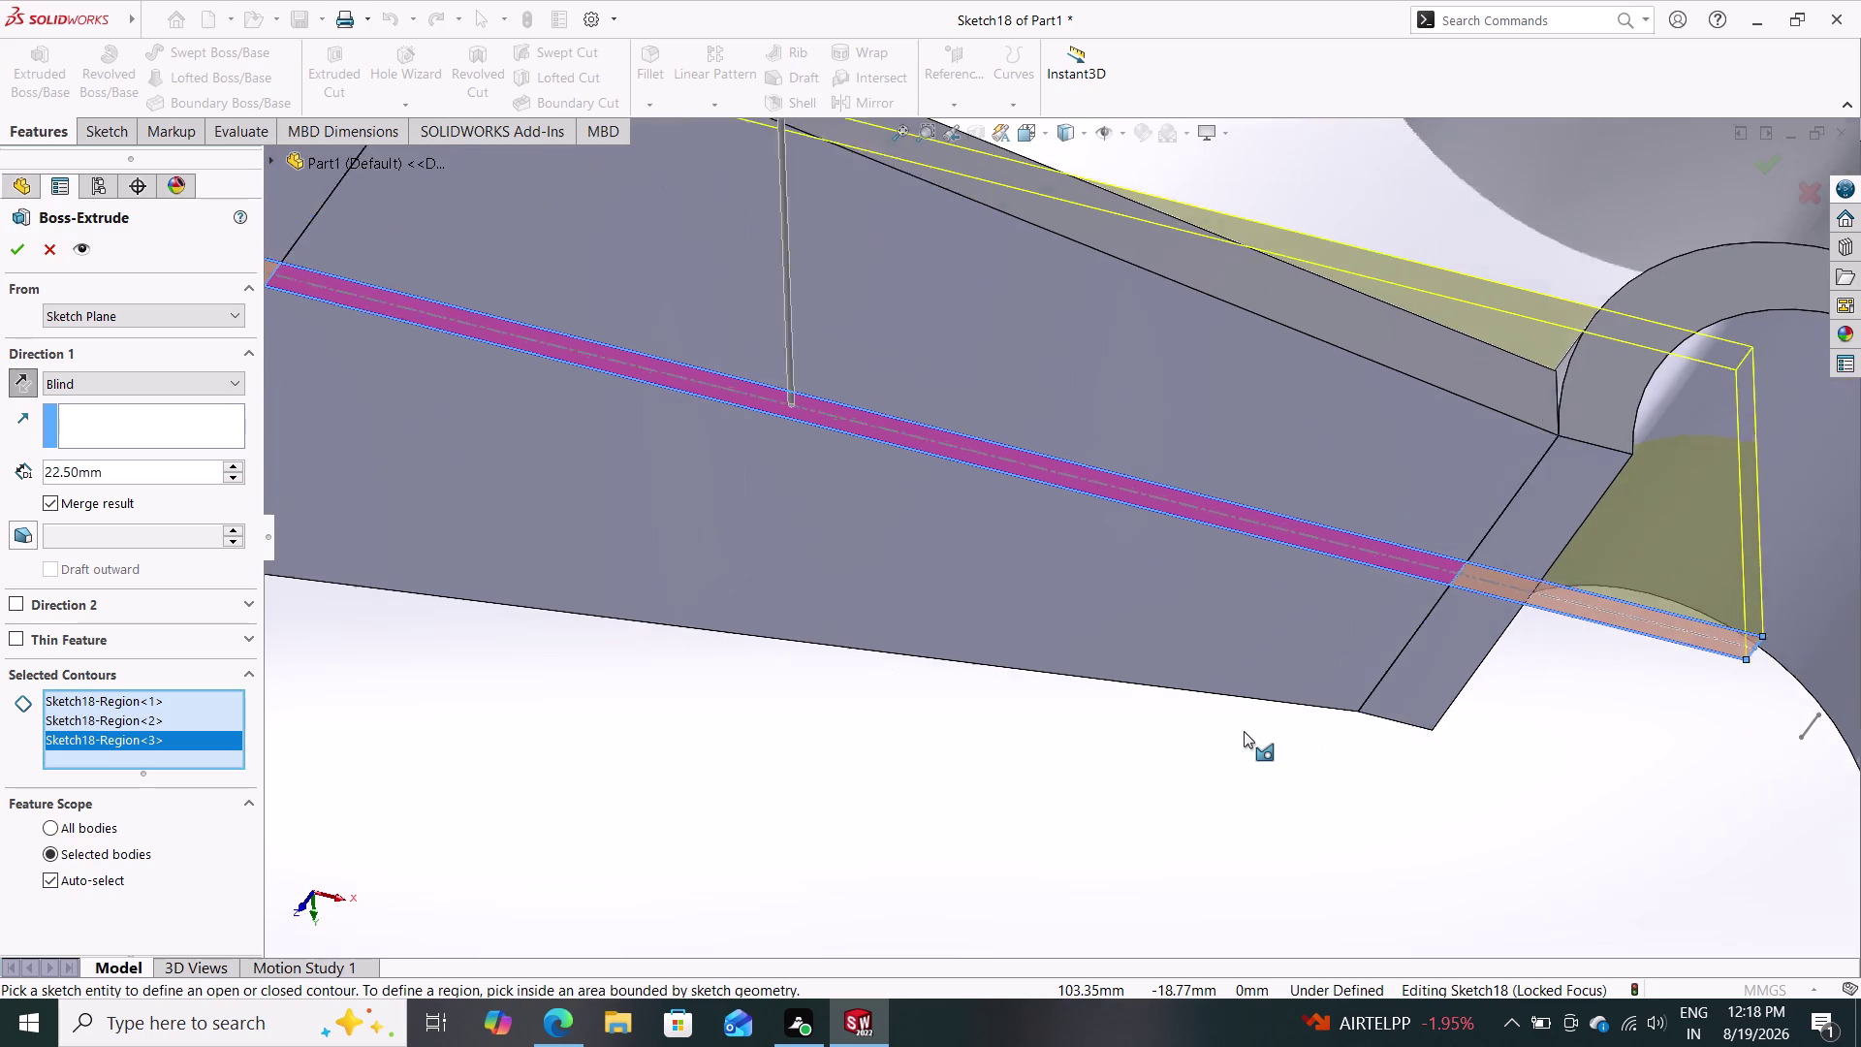
scroll(down, 3)
scroll(up, 3)
middle_drag(1181, 248, 1153, 418)
middle_drag(1210, 336, 1171, 448)
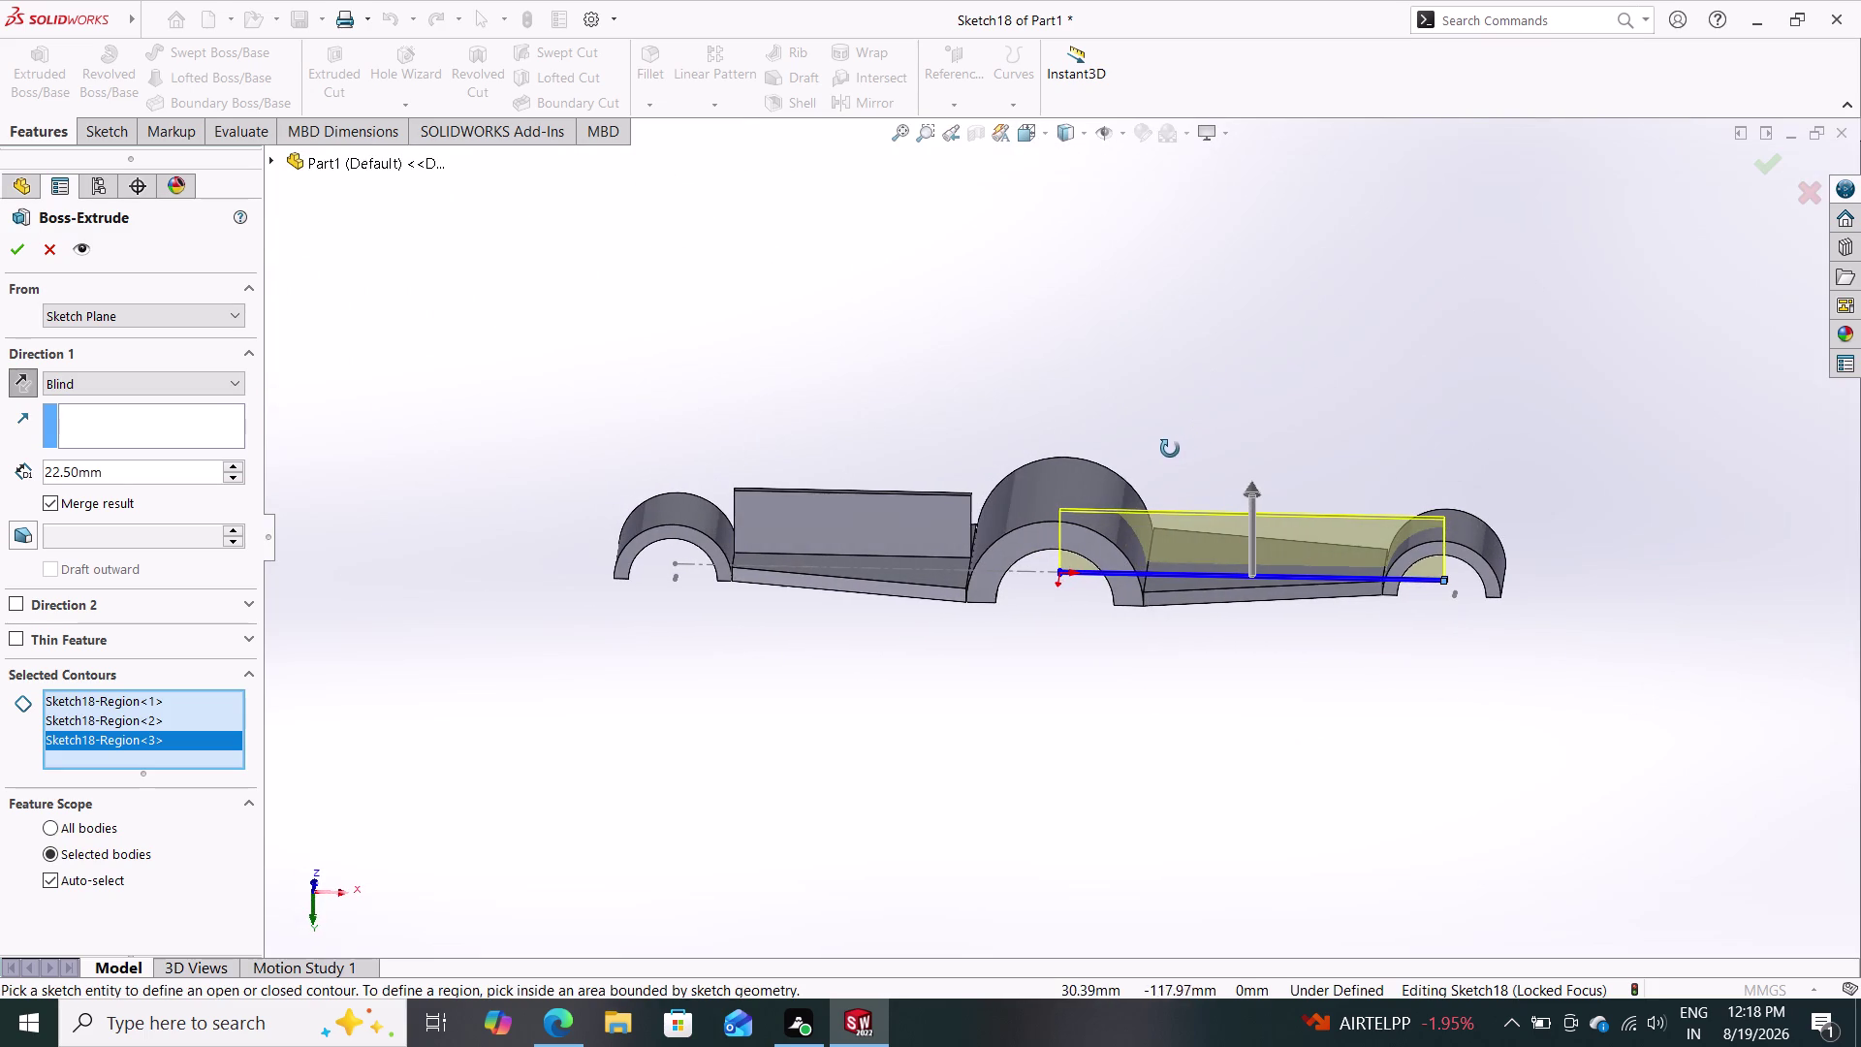
middle_drag(1170, 449, 1174, 448)
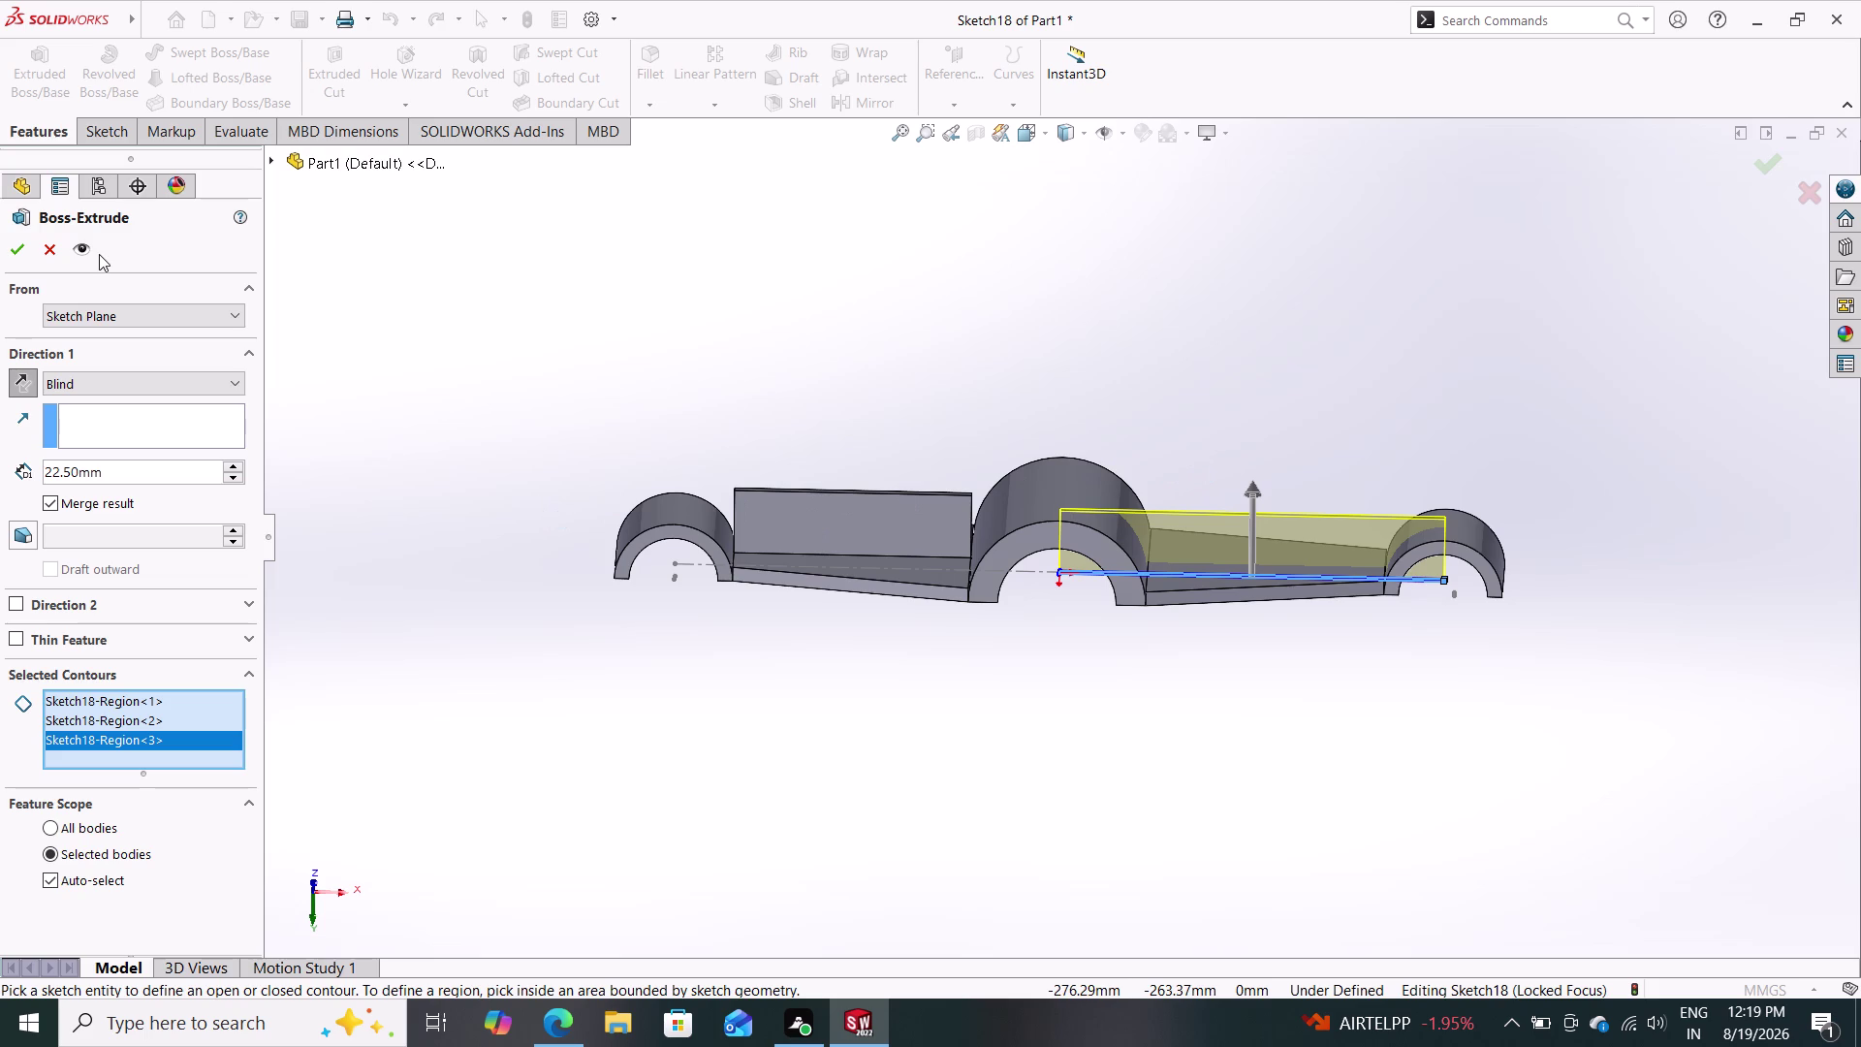
click(13, 241)
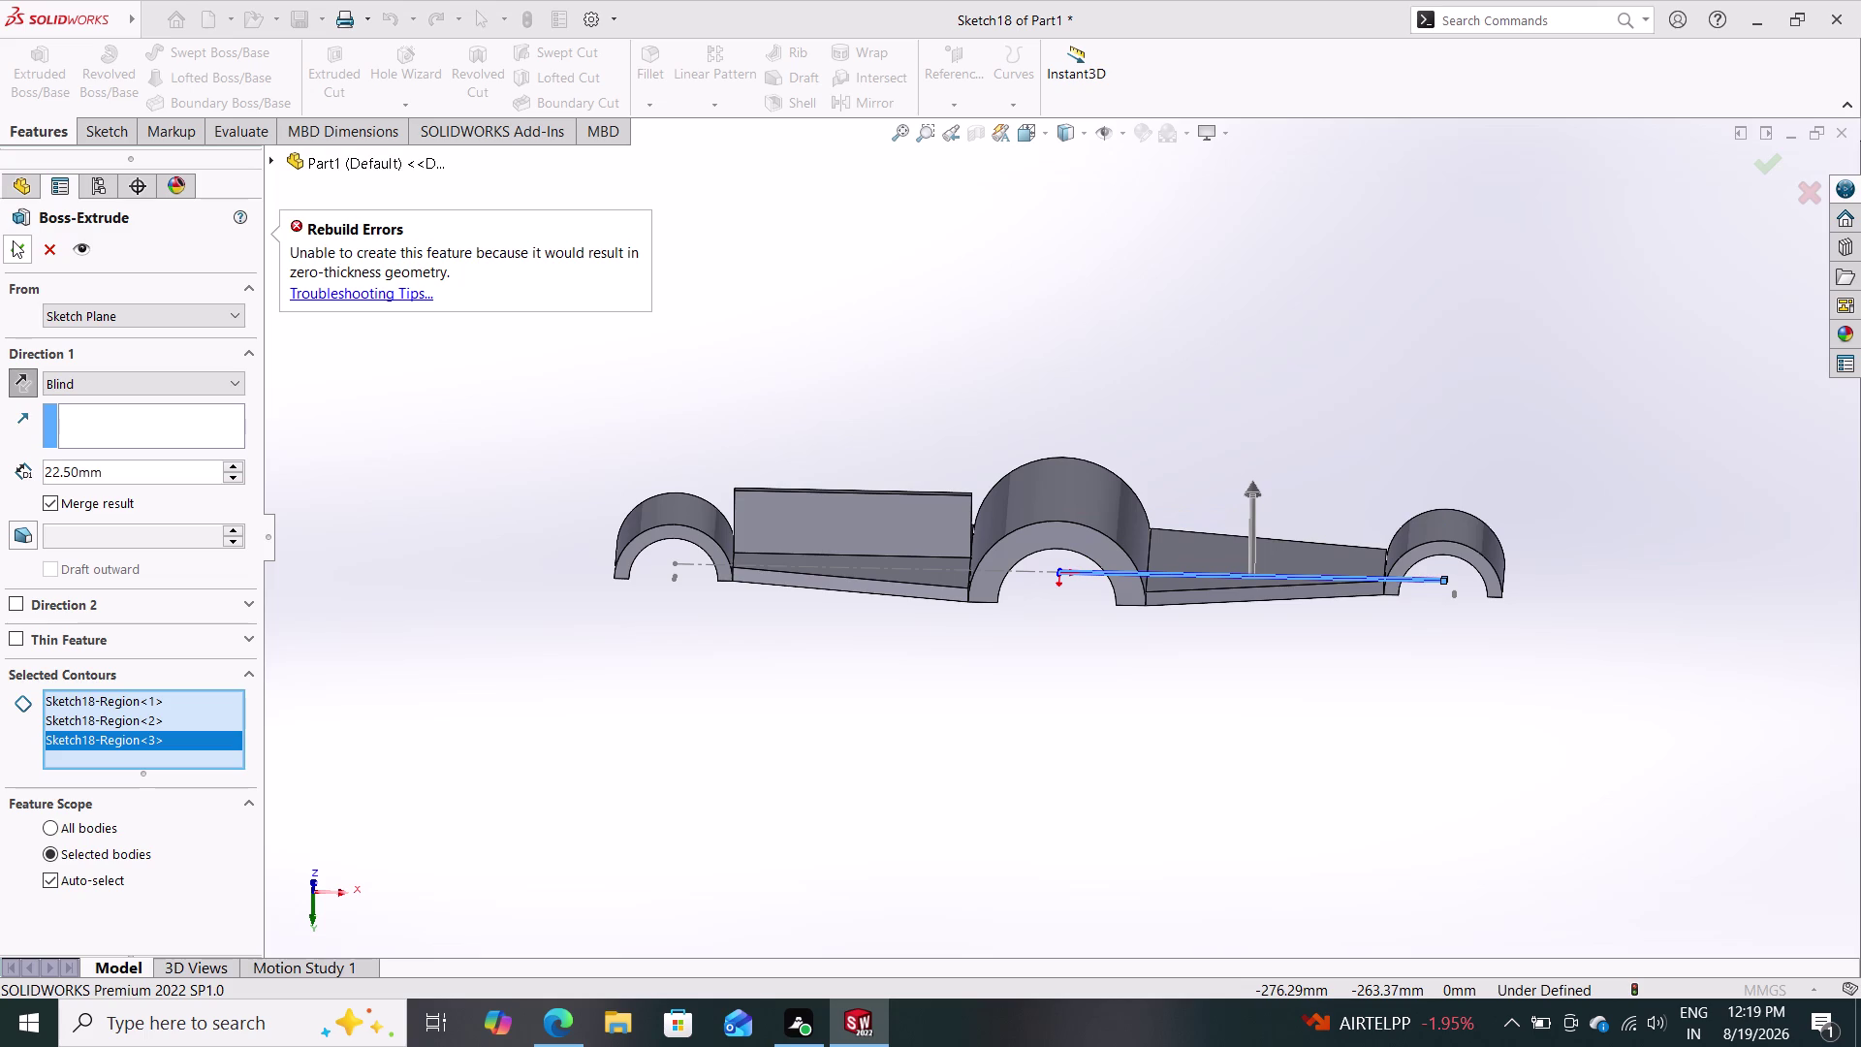
Cancel the failed extrusion and delete the rib sketch lines on the right arm.
key(Escape)
key(Escape)
drag(1309, 496, 1176, 628)
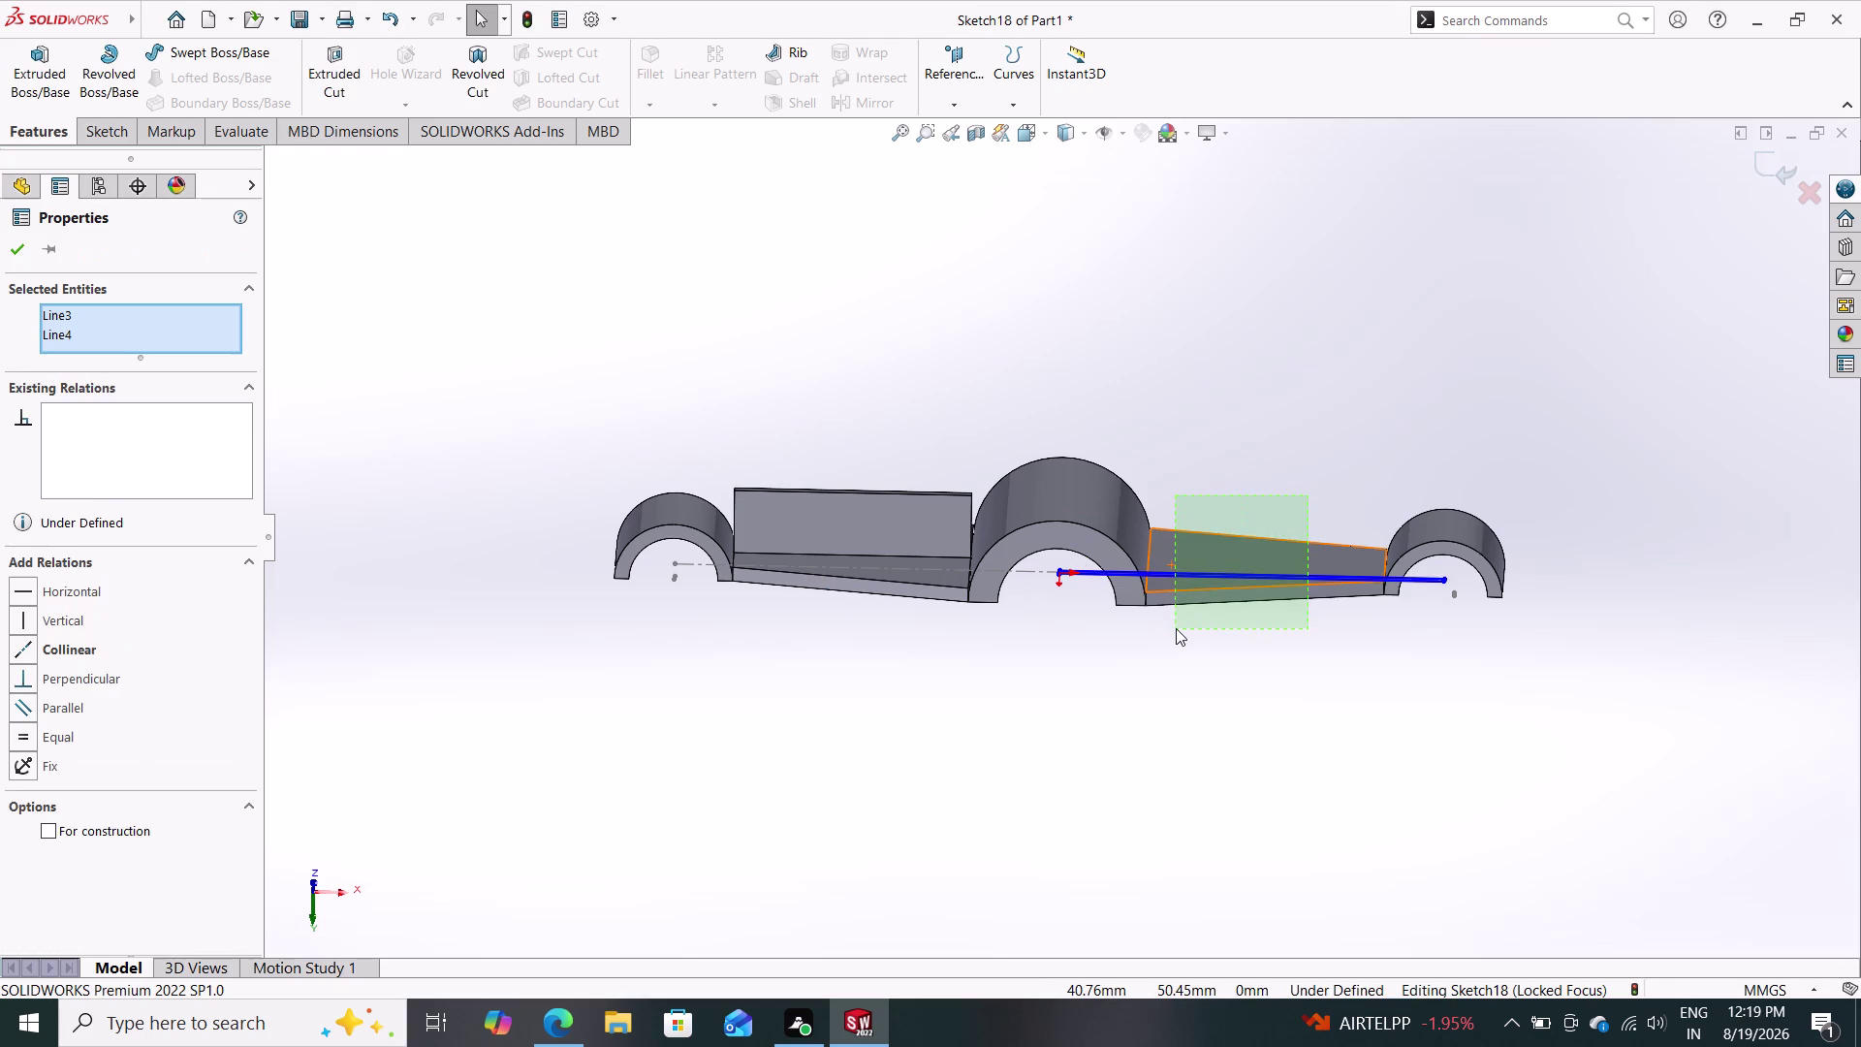
key(Delete)
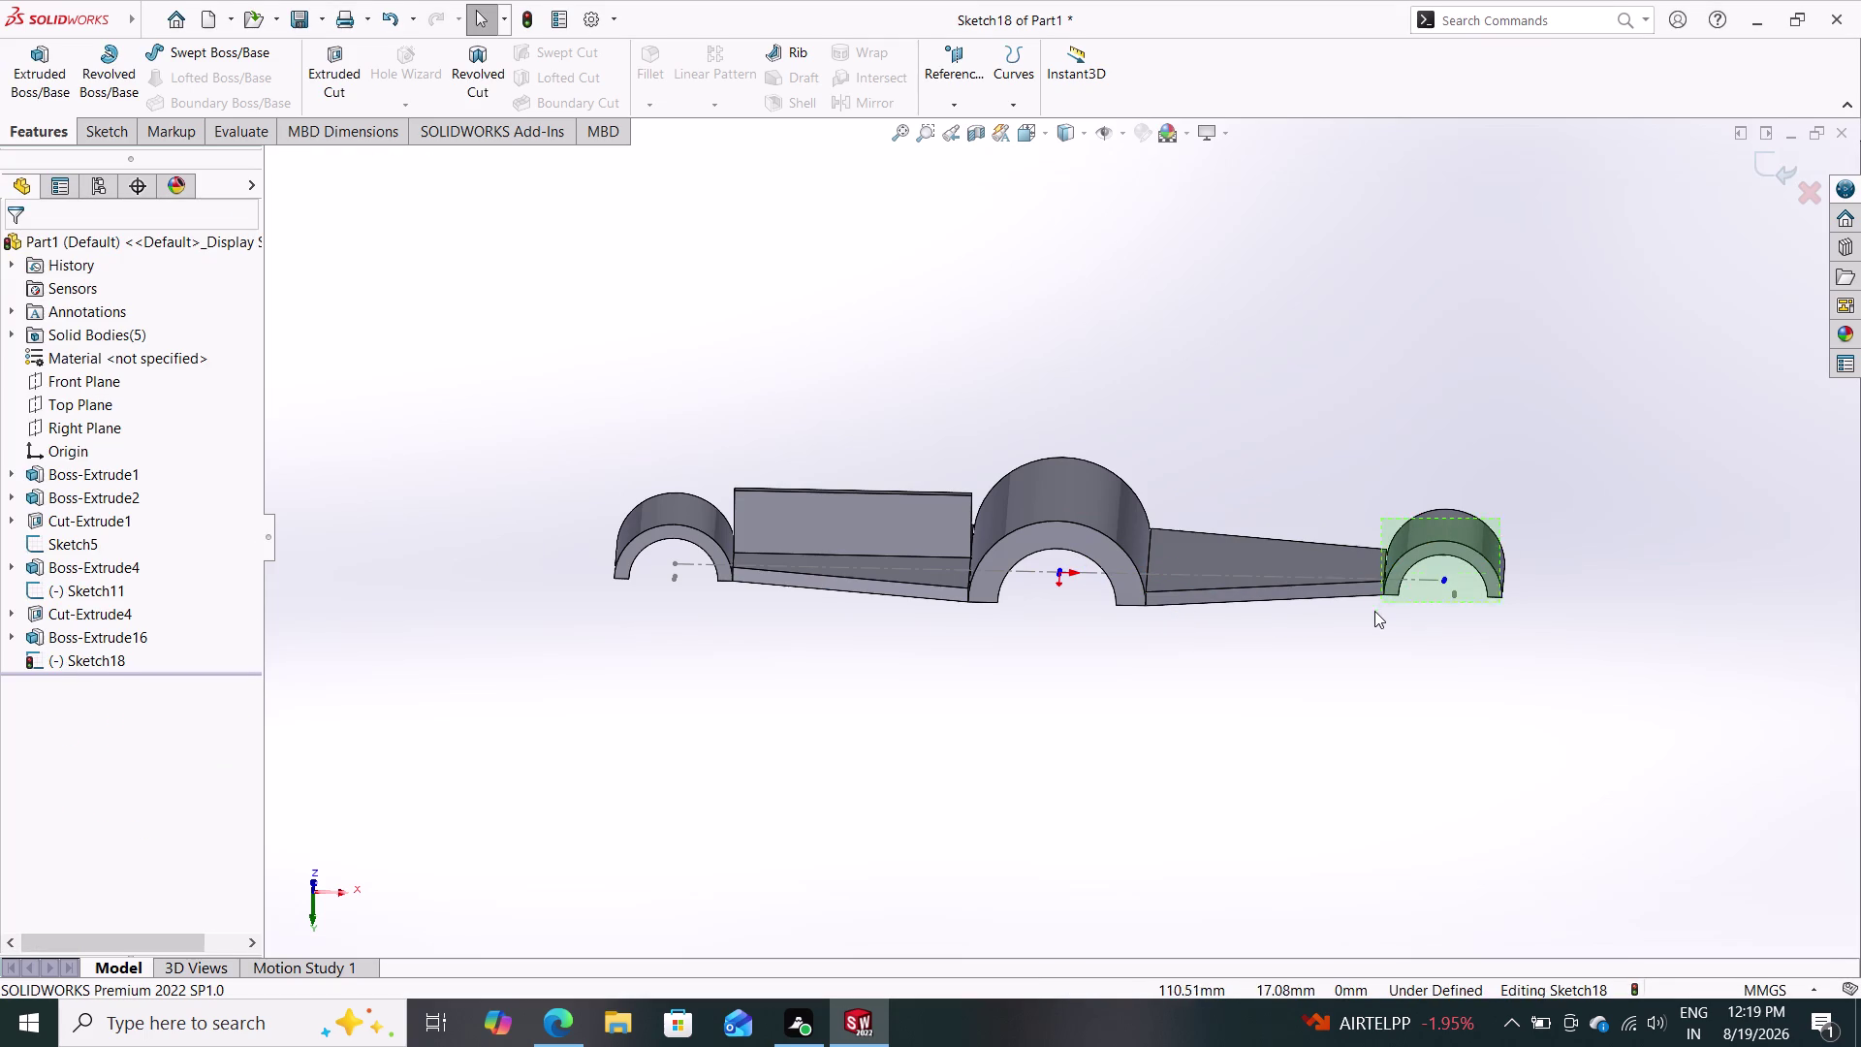